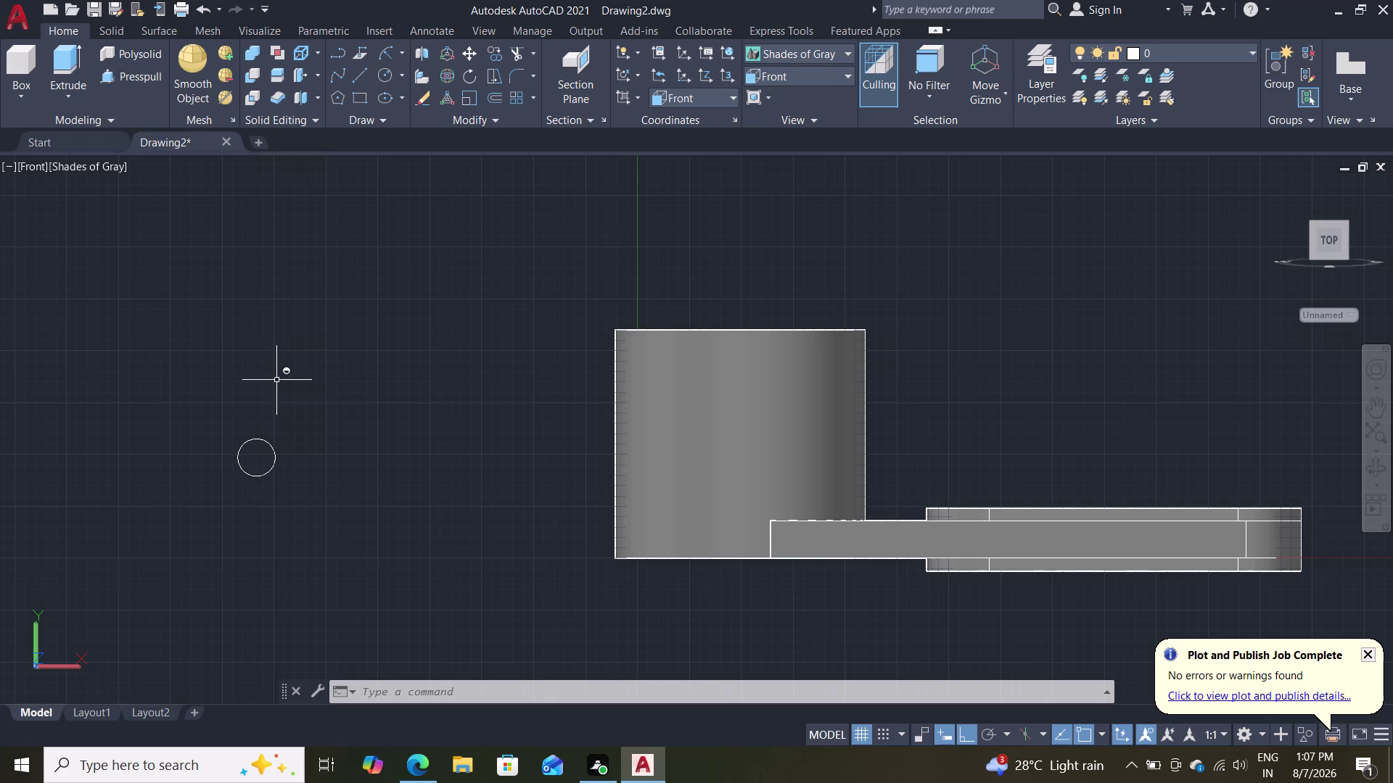
Draw a radius-12 circle concentric with the small hole.
key(c)
key(Return)
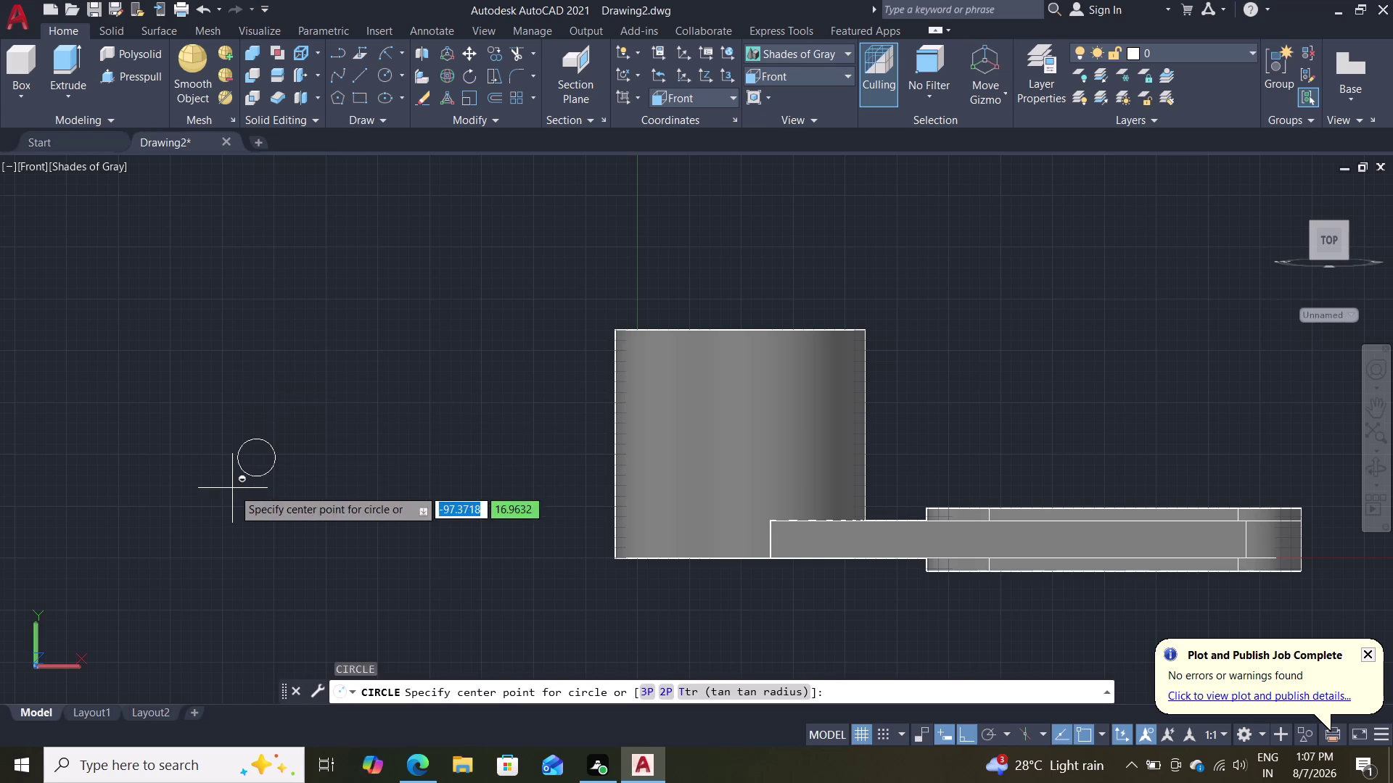
click(261, 461)
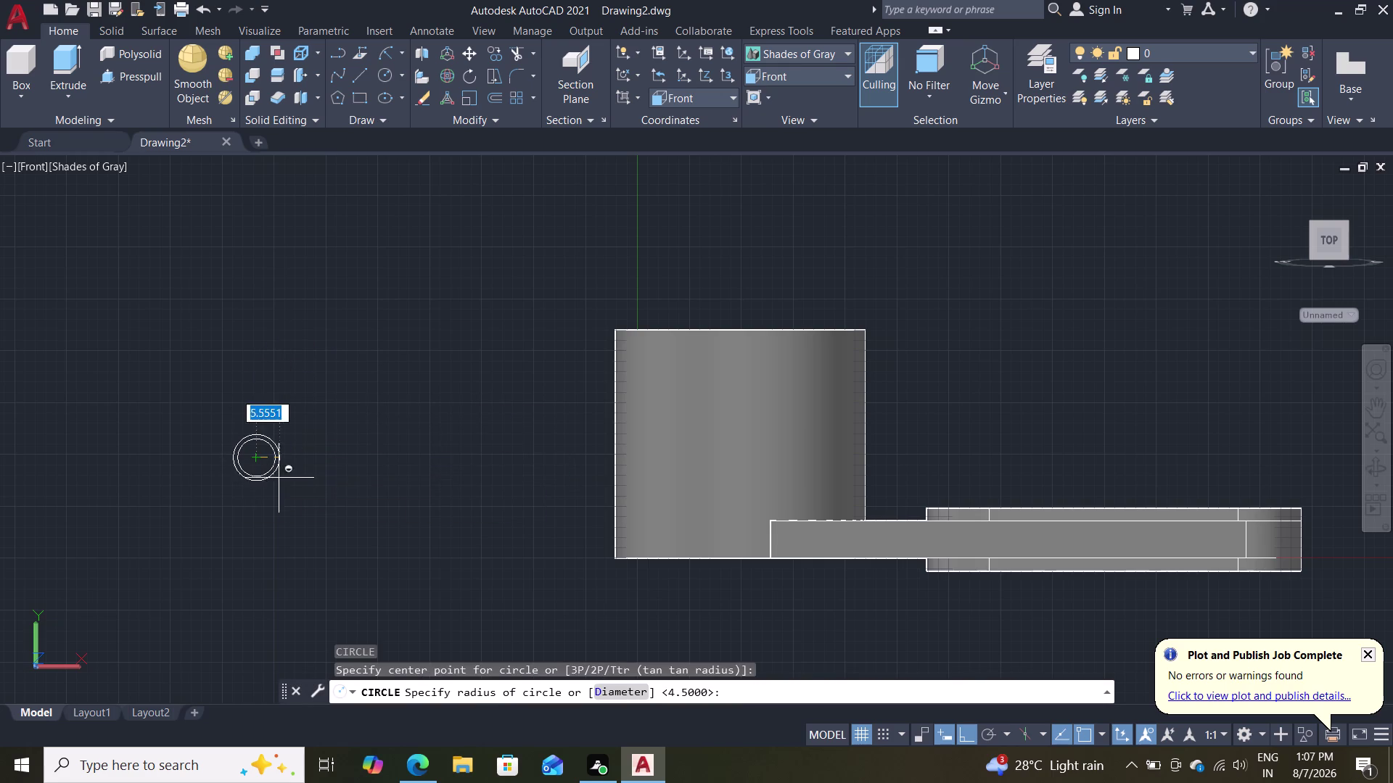
text(12)
key(Return)
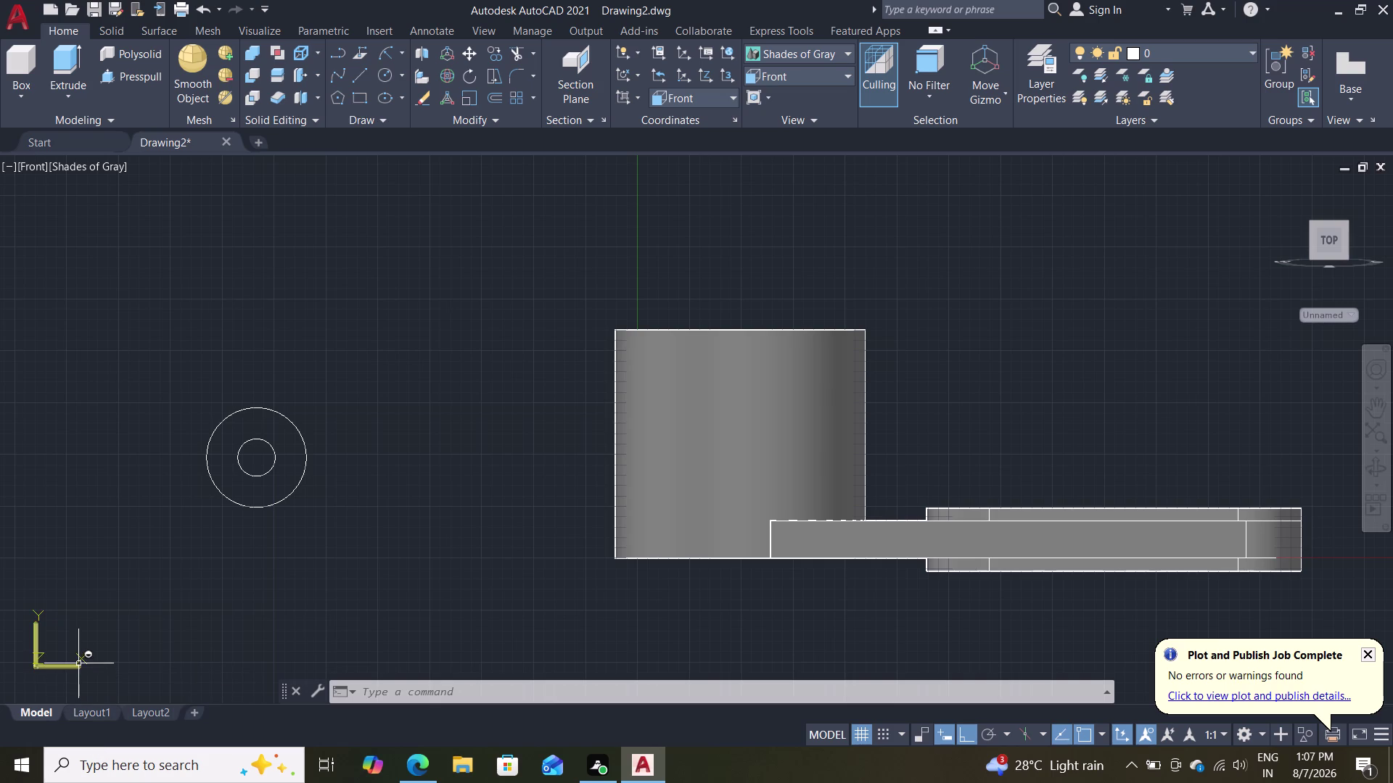
Draw a 24-unit vertical diameter line across the new circle.
key(l)
key(Return)
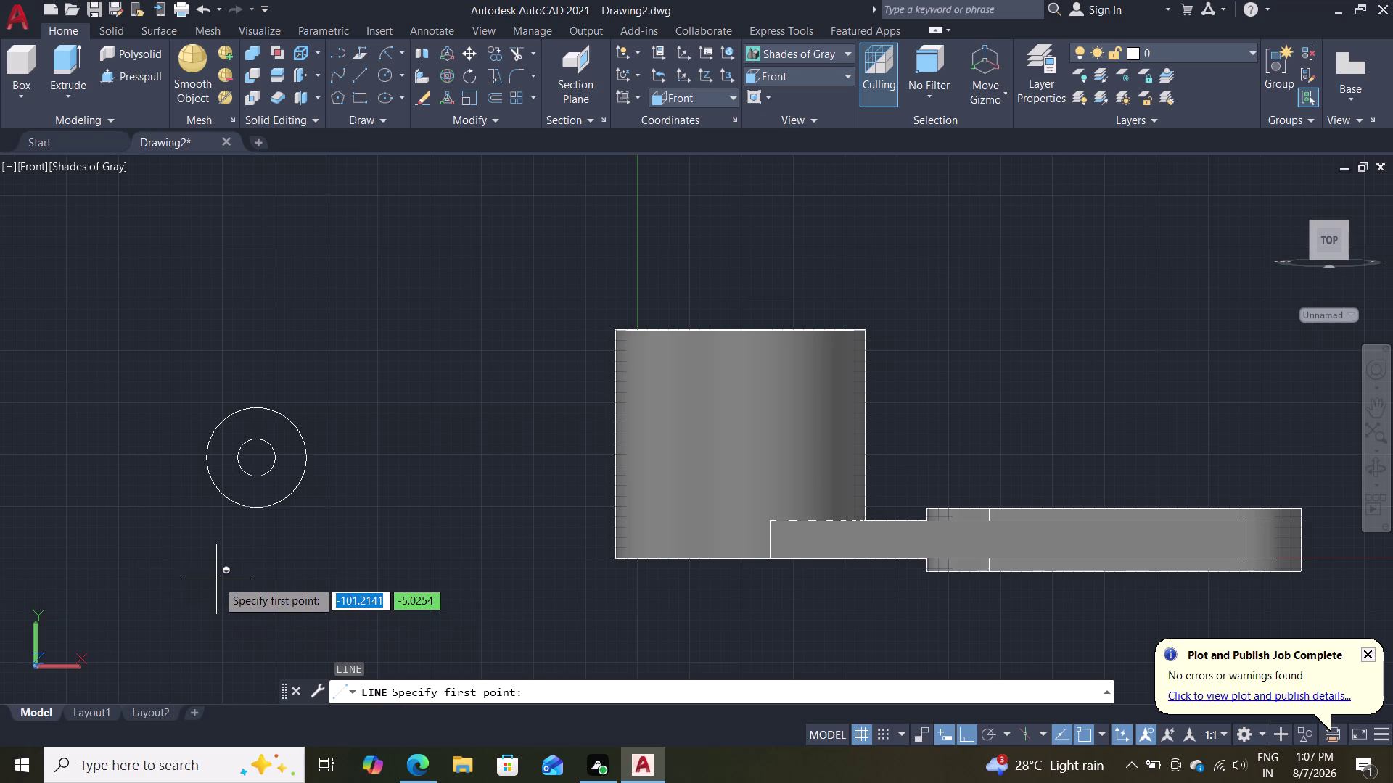
click(255, 412)
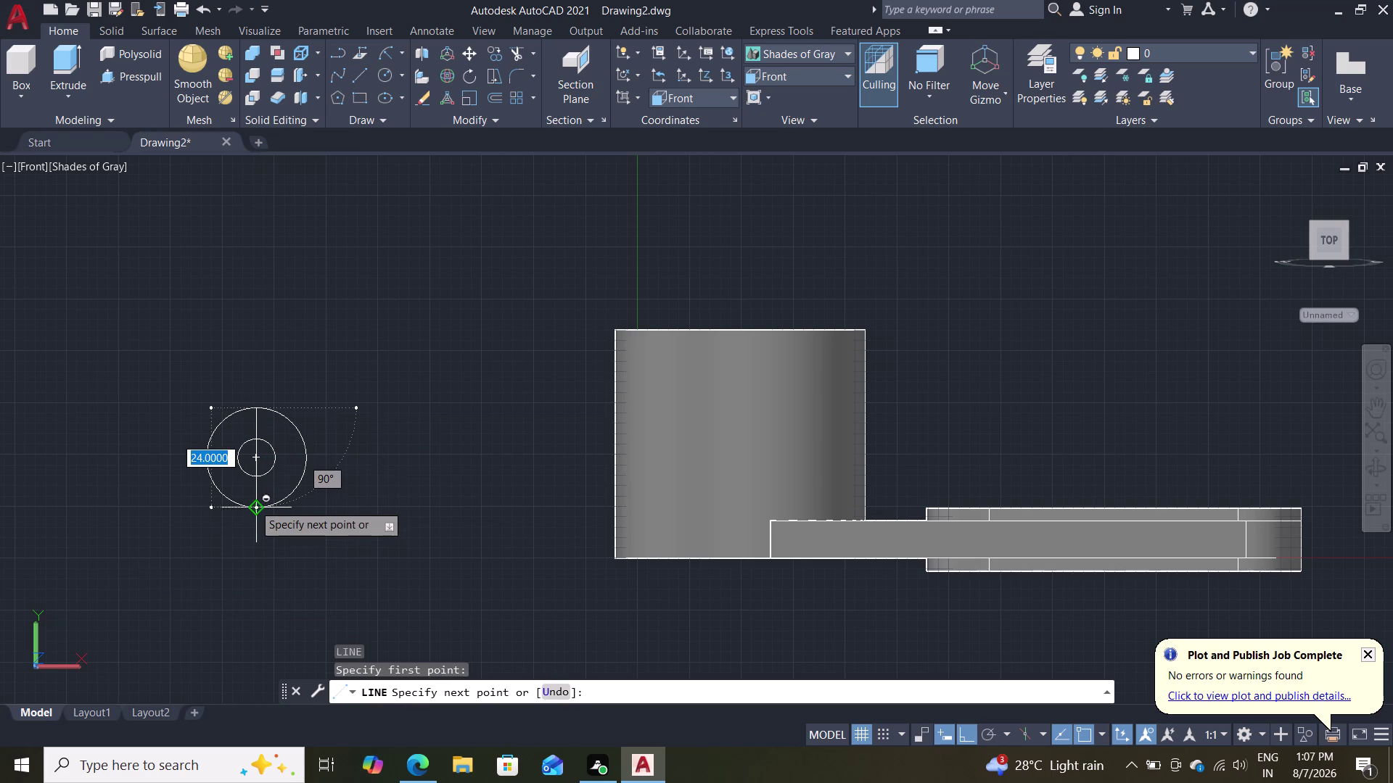
double_click(253, 504)
key(Escape)
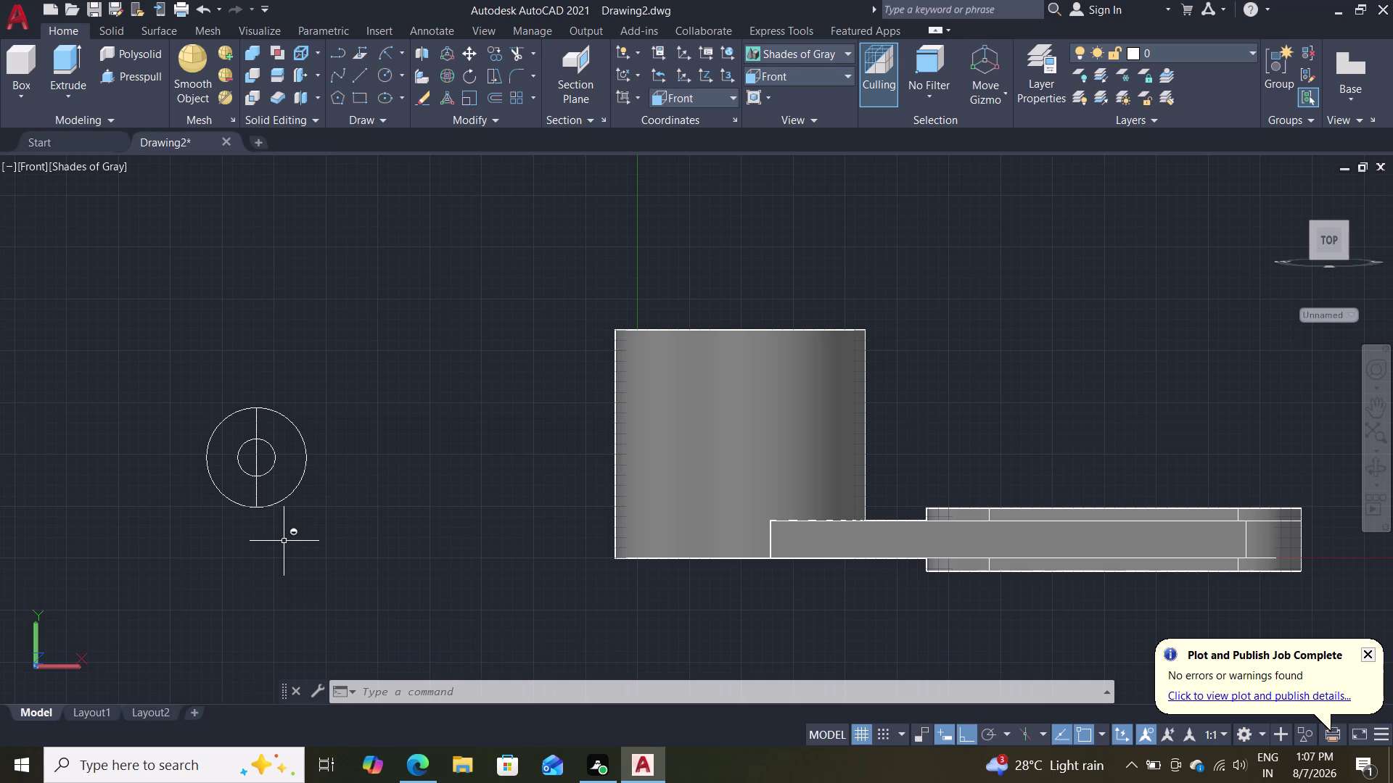
Abandon the trim and draw a radius-12 arc between the diameter line's ends.
text(tr)
key(Return)
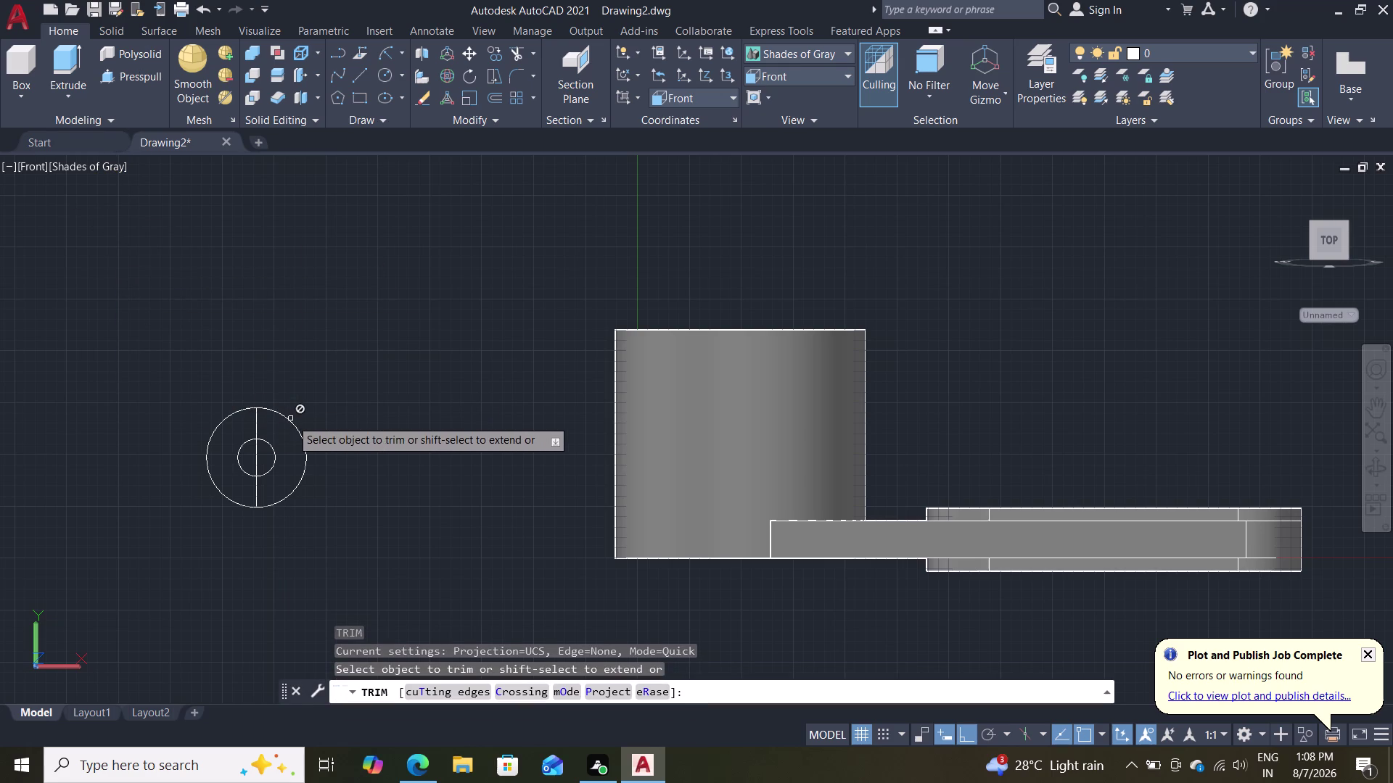
key(Escape)
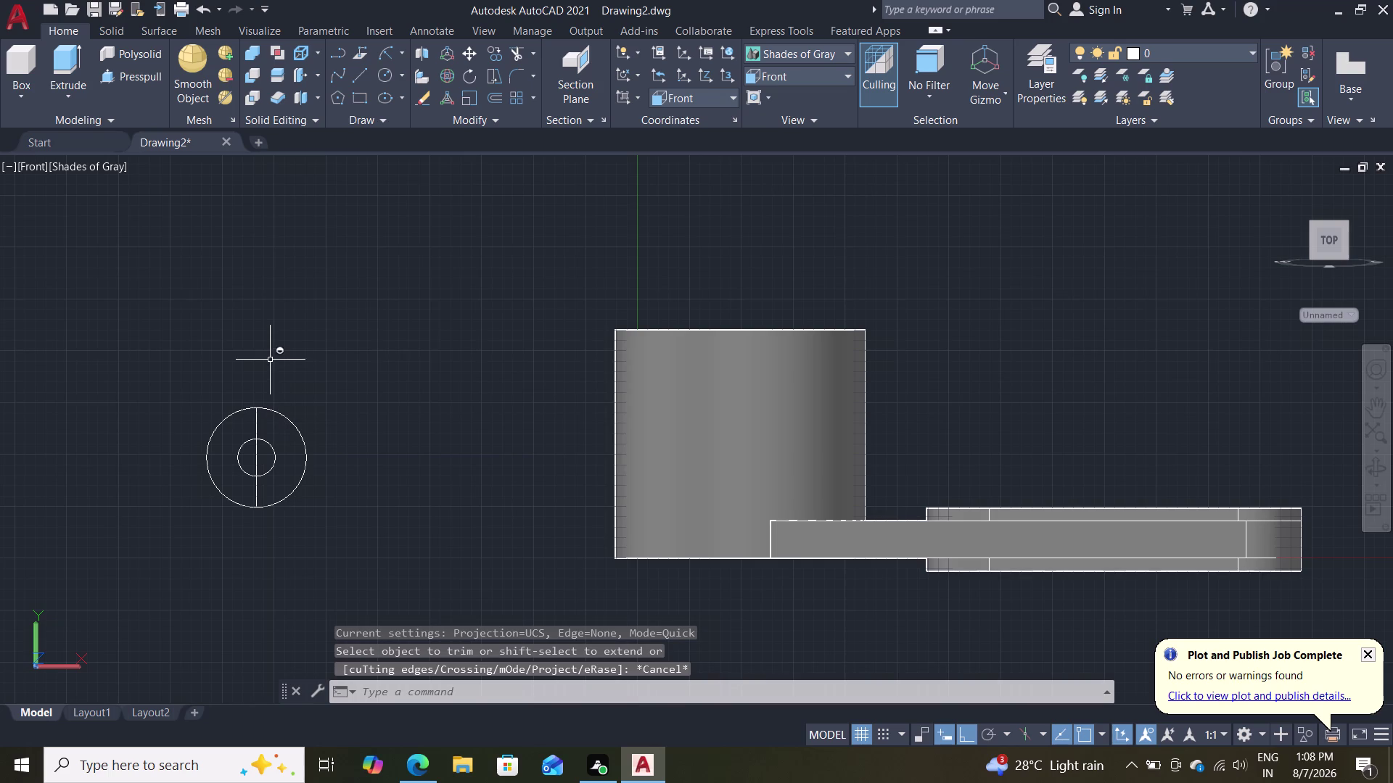
click(386, 53)
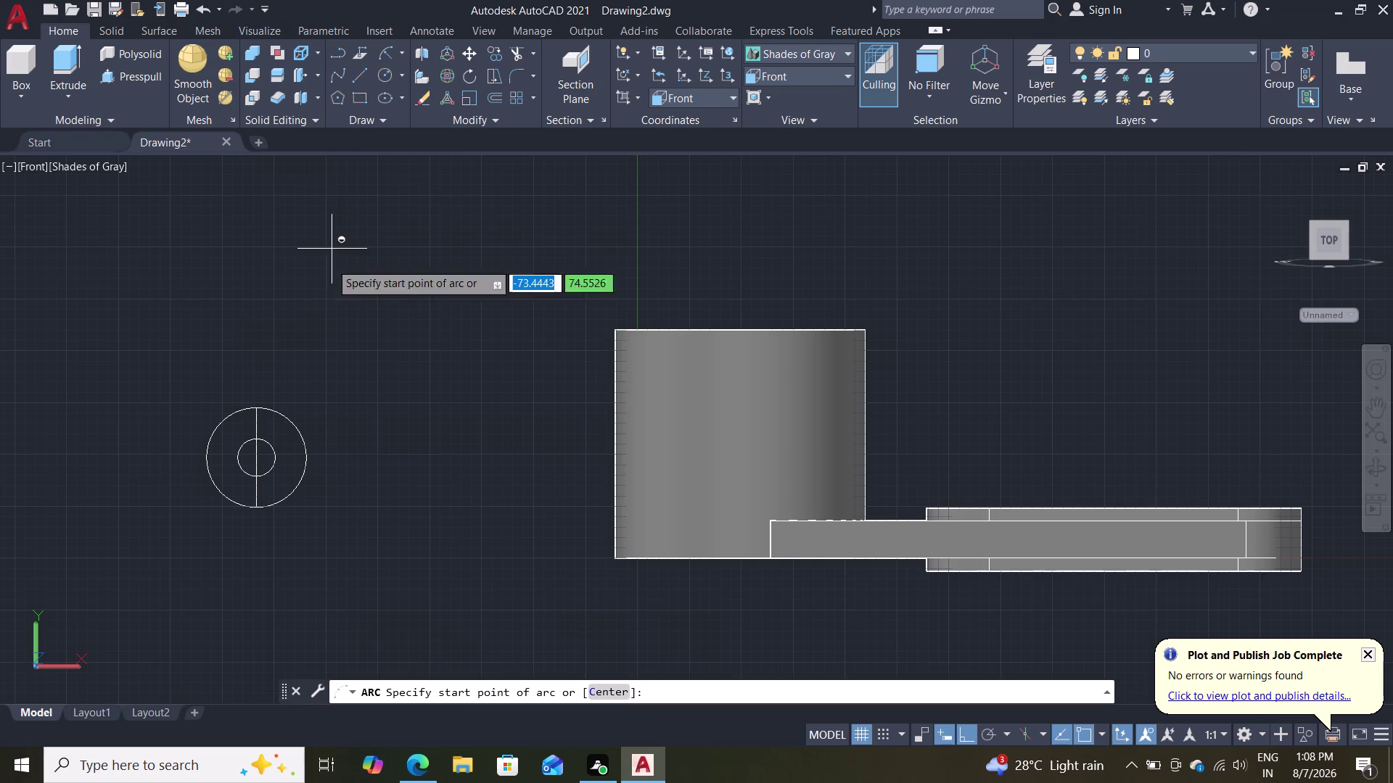
click(253, 412)
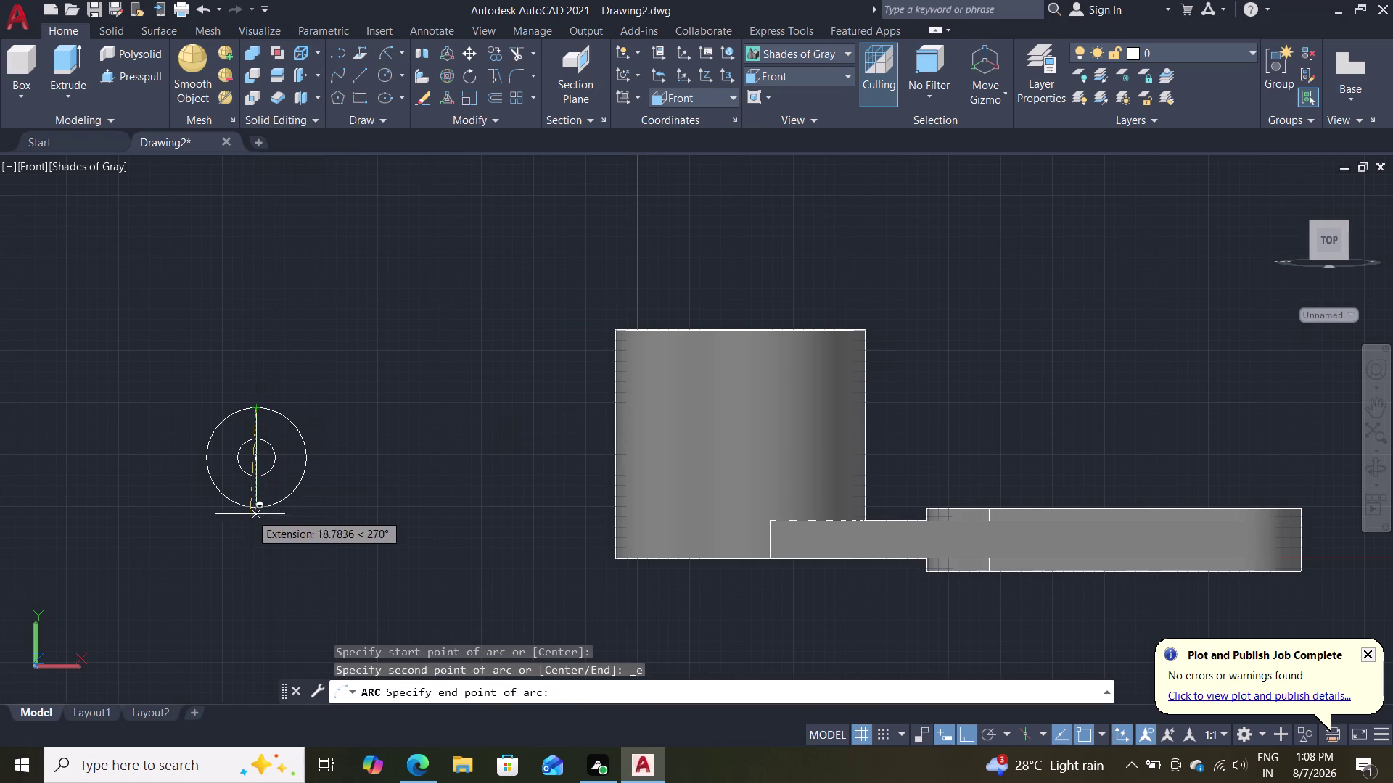
click(260, 512)
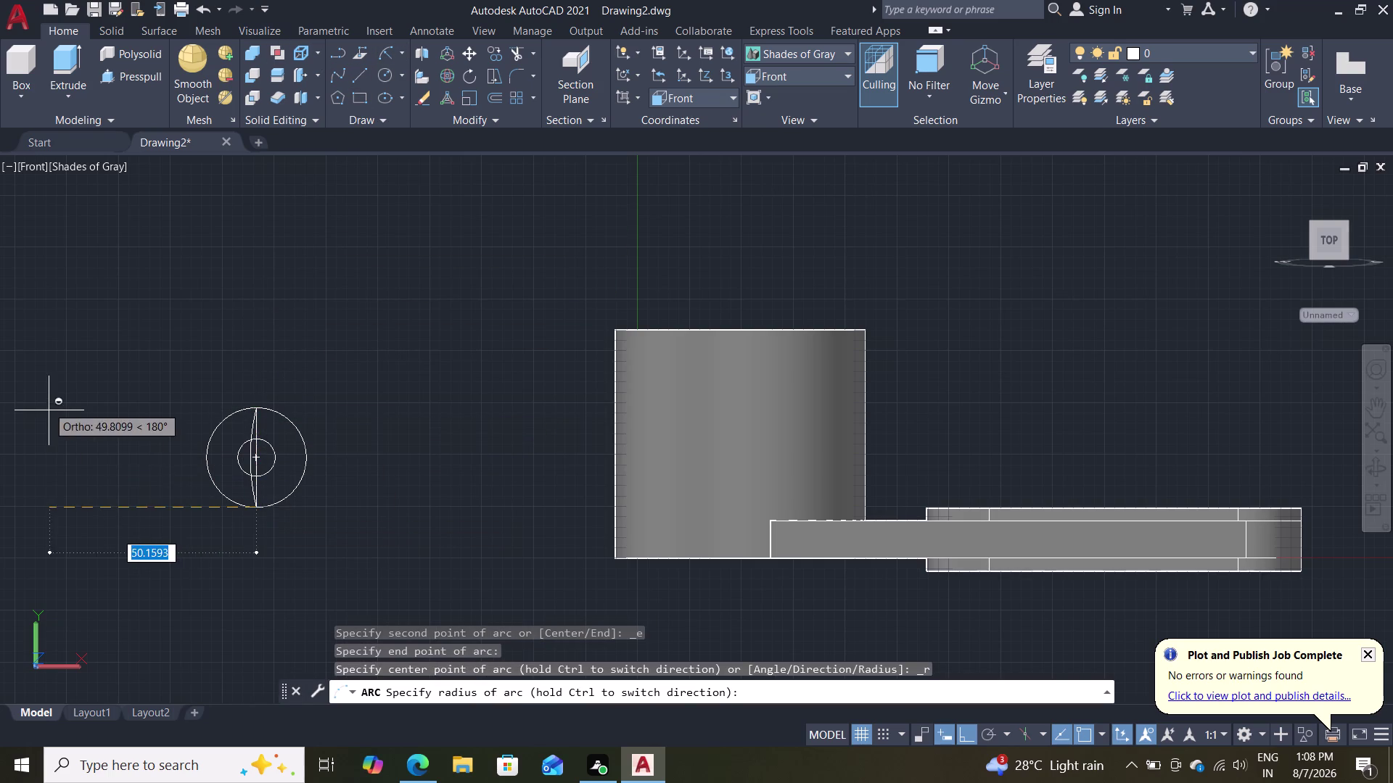
text(12)
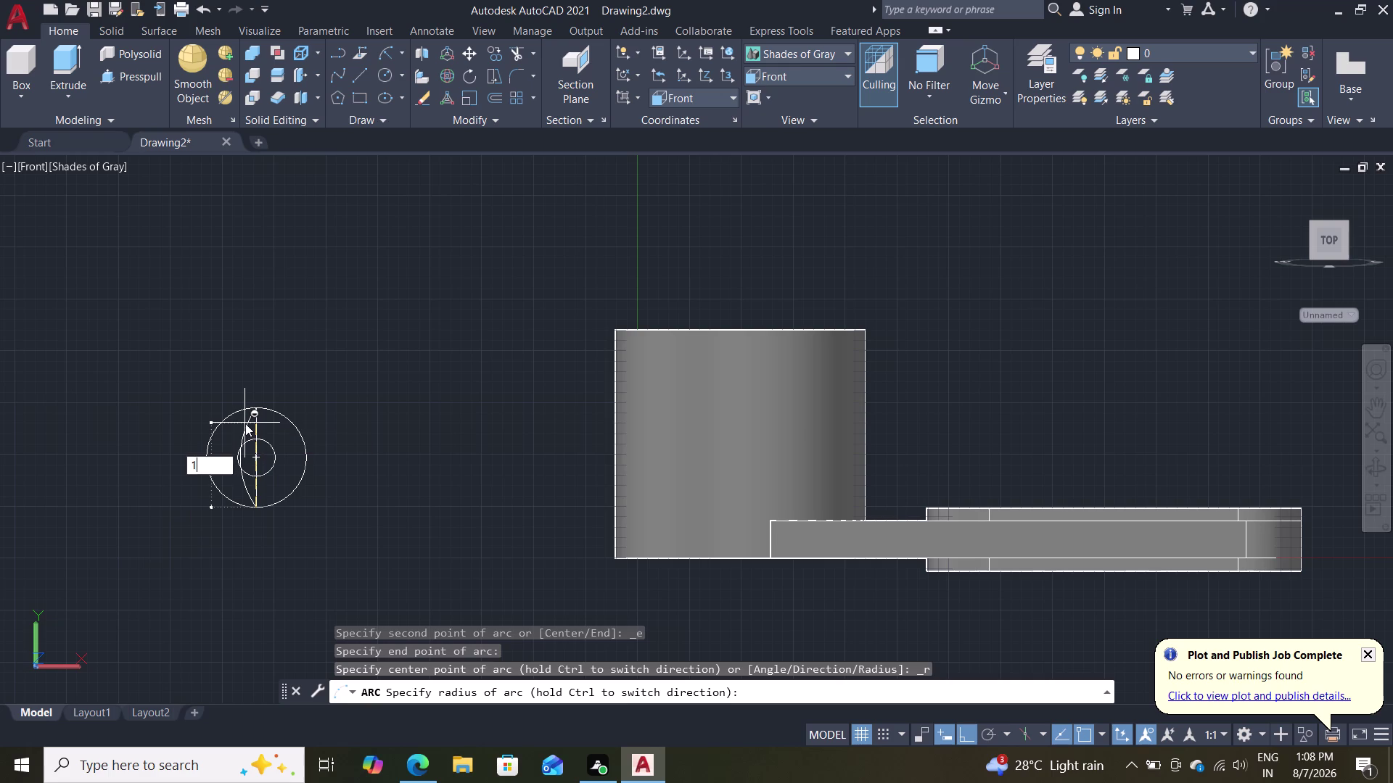
key(Return)
Erase the full outer circle and the vertical diameter line.
click(301, 425)
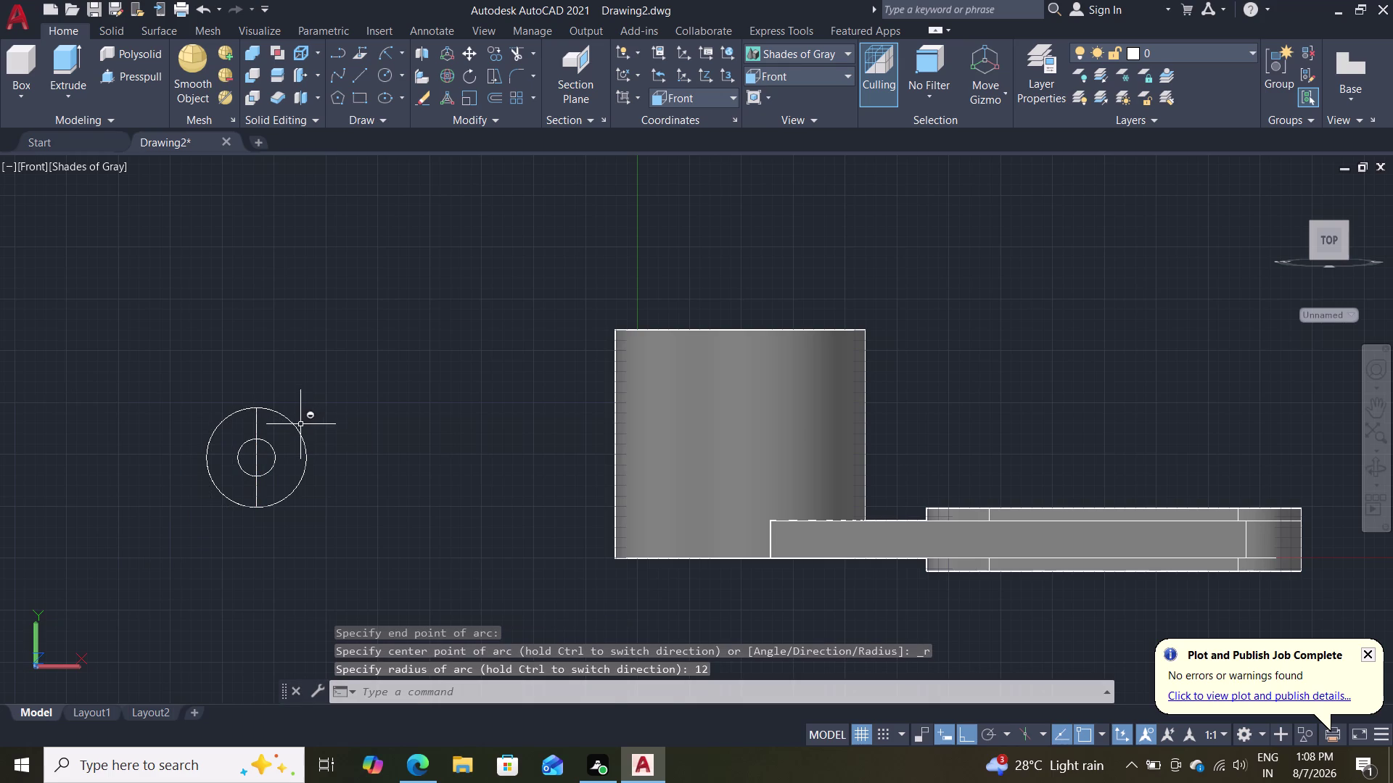
click(293, 430)
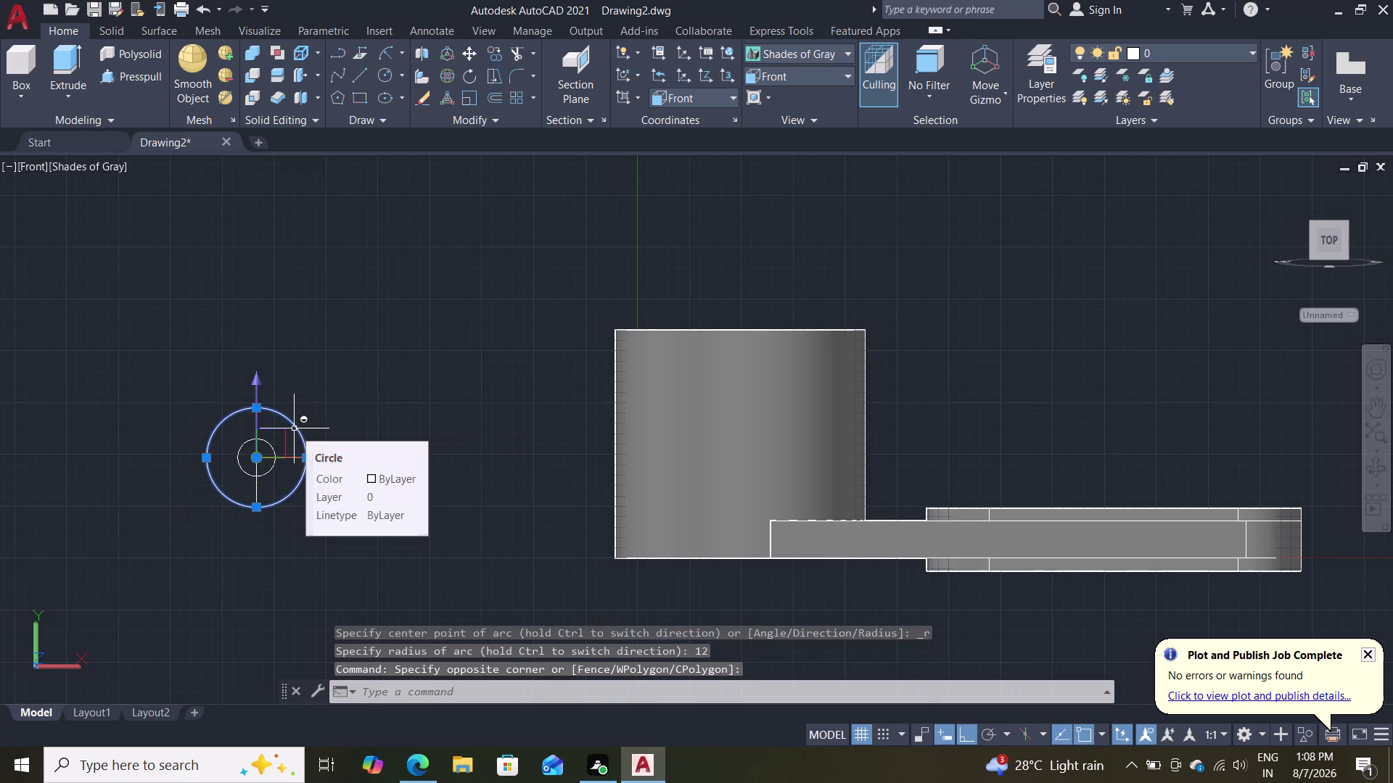
key(Delete)
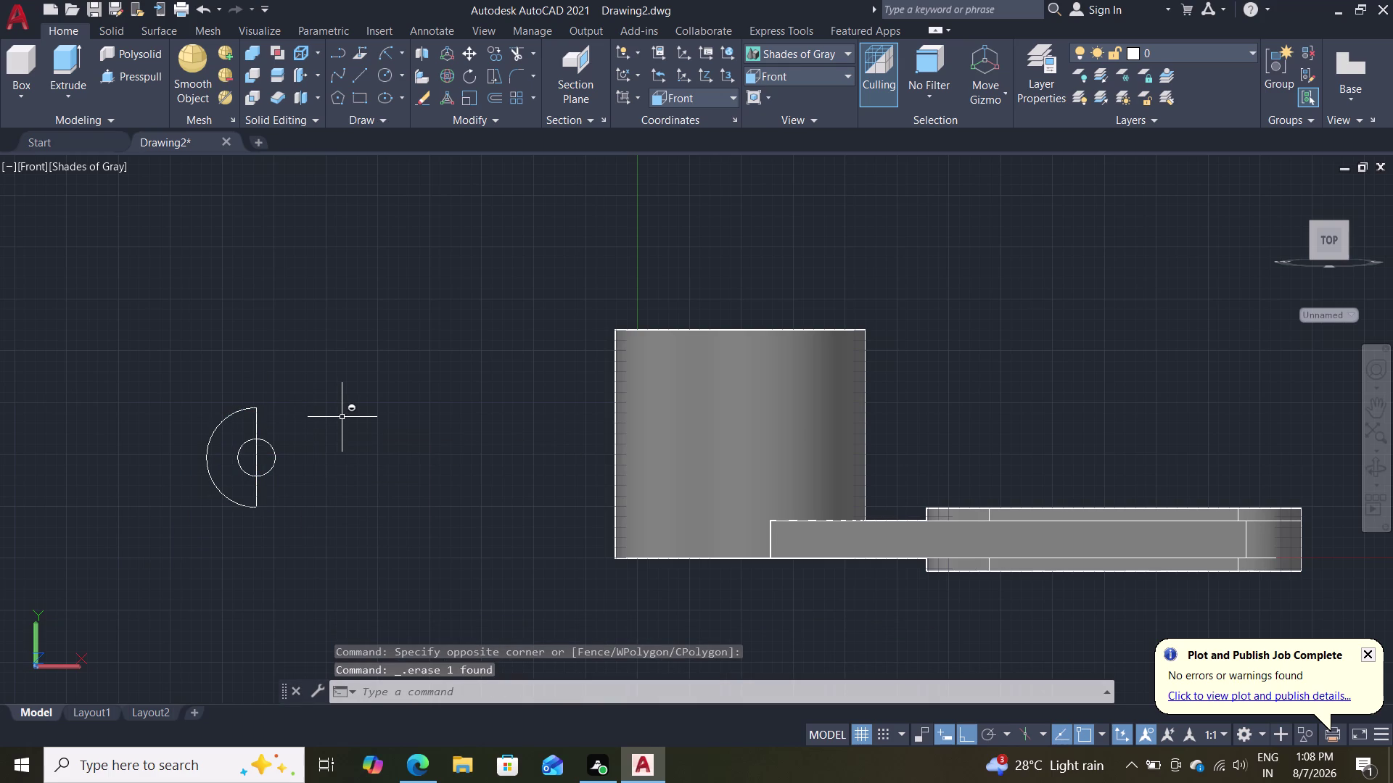
double_click(256, 424)
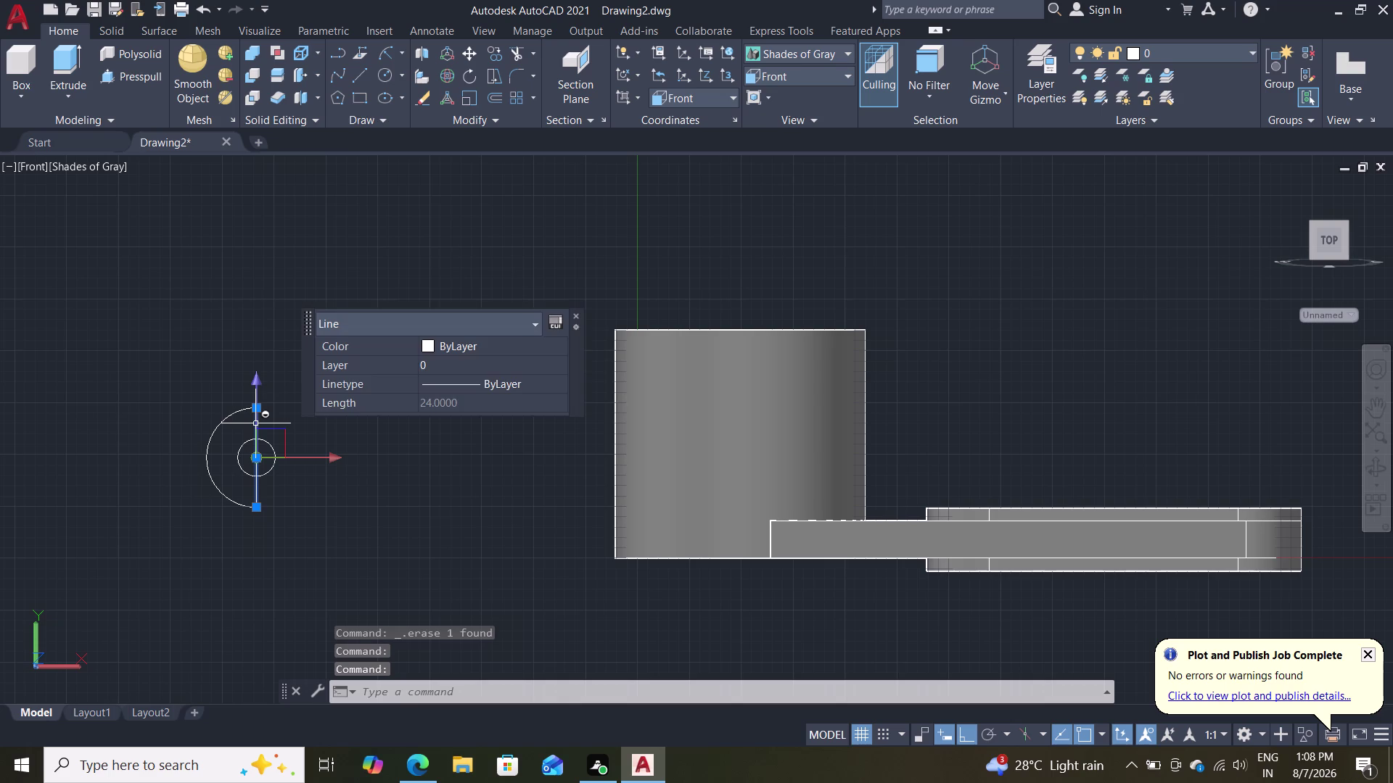
key(Delete)
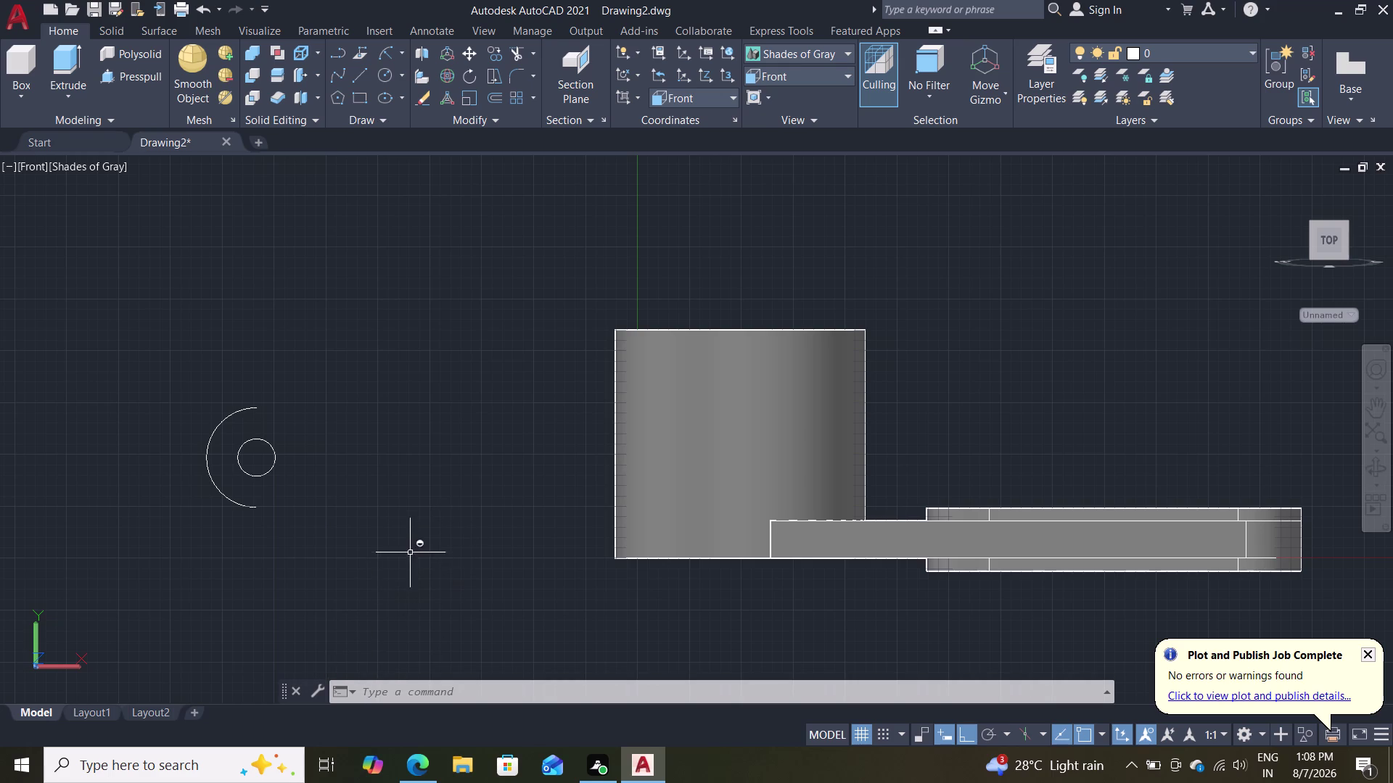
Remove the mistaken 6-unit edge drawn from the arc's top end.
key(l)
key(Return)
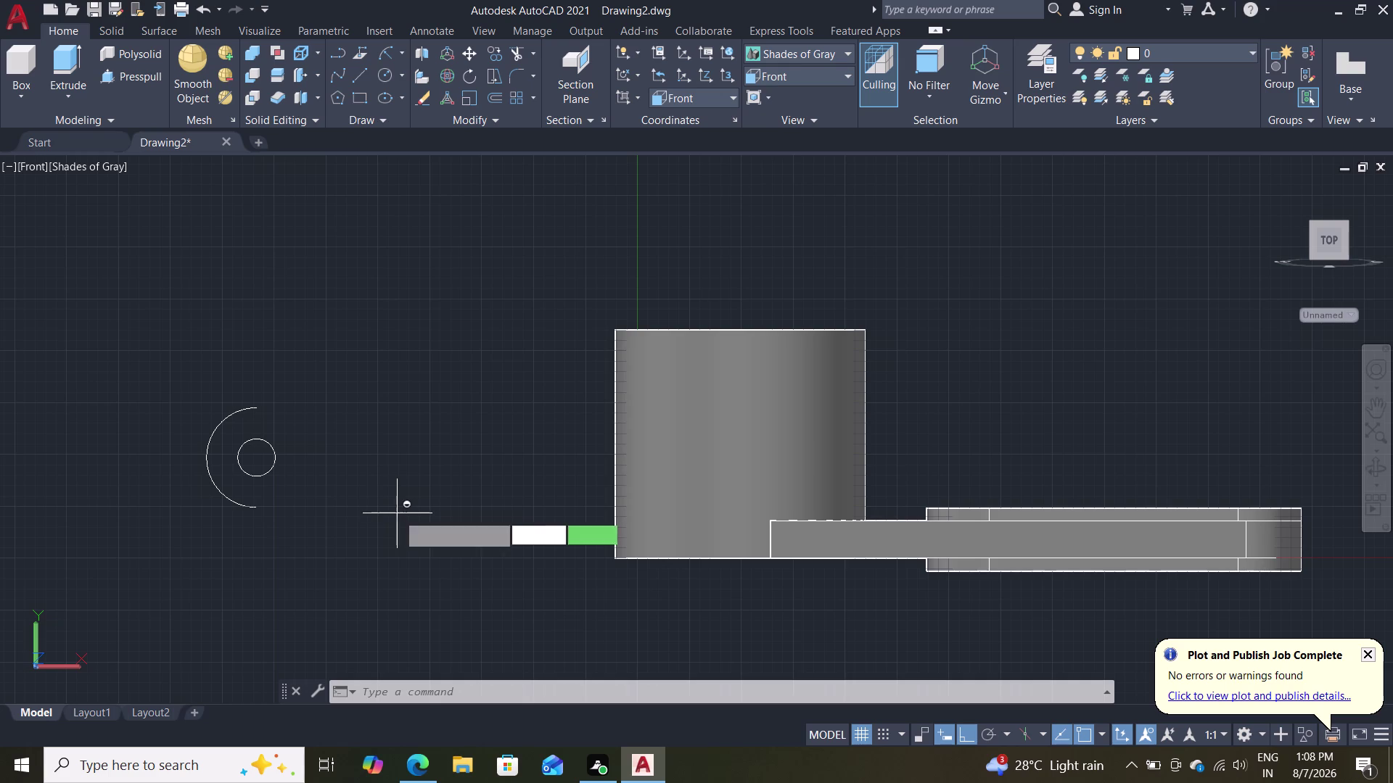
click(259, 405)
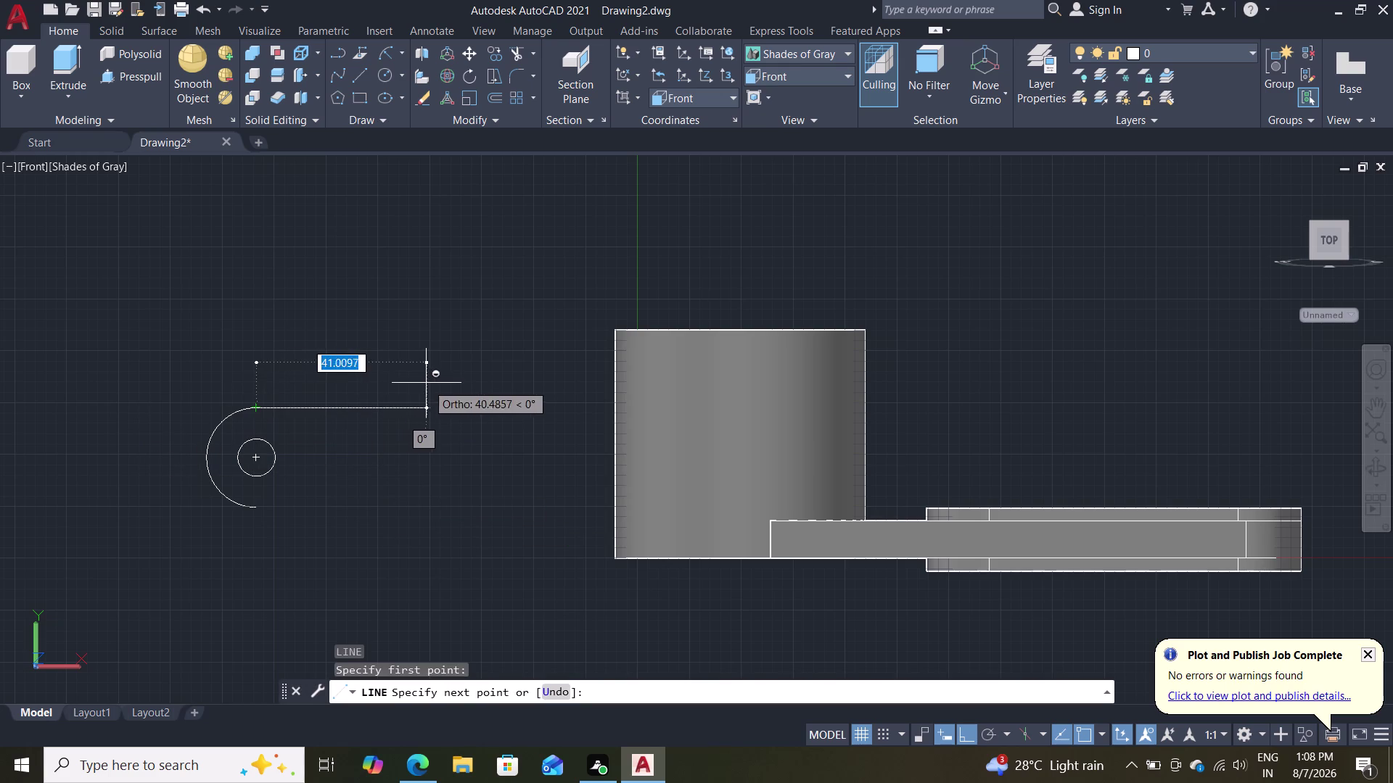
key(6)
key(Return)
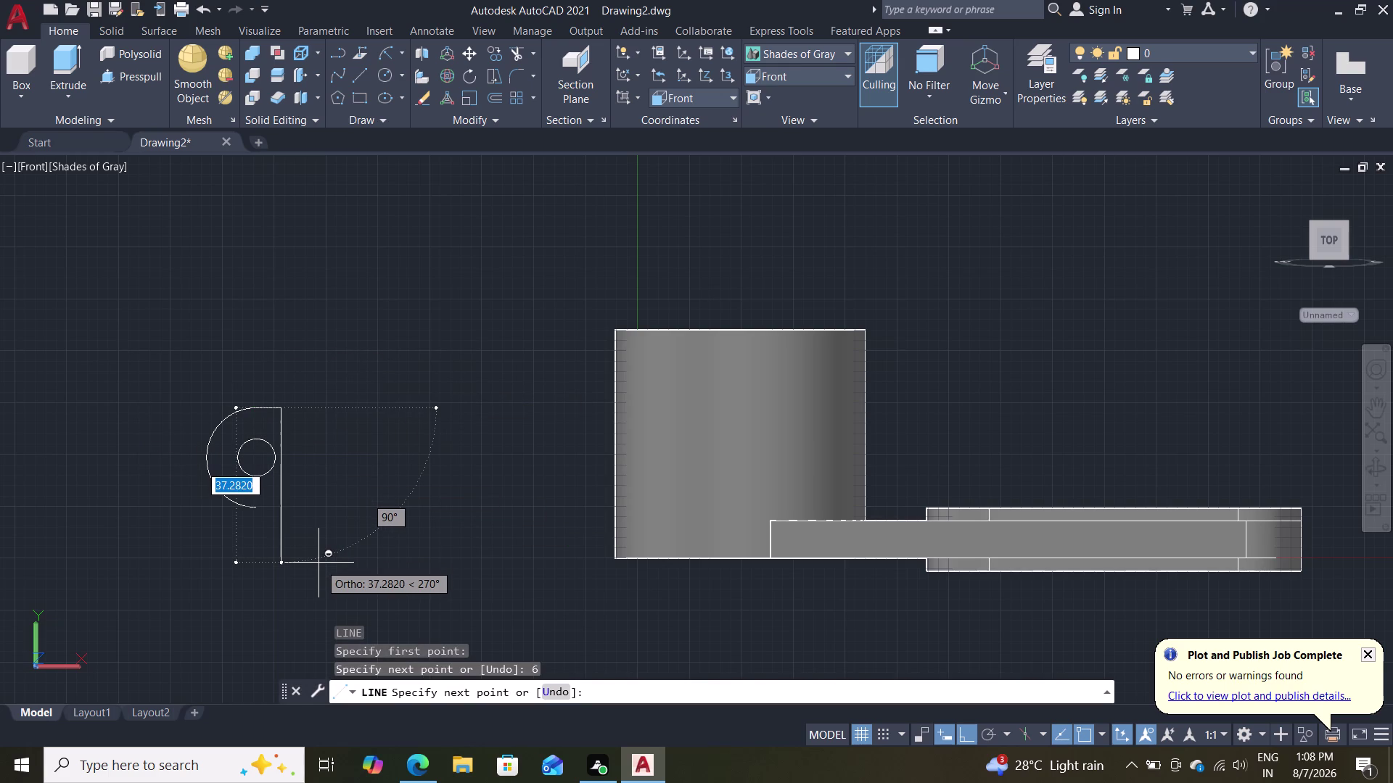
key(Escape)
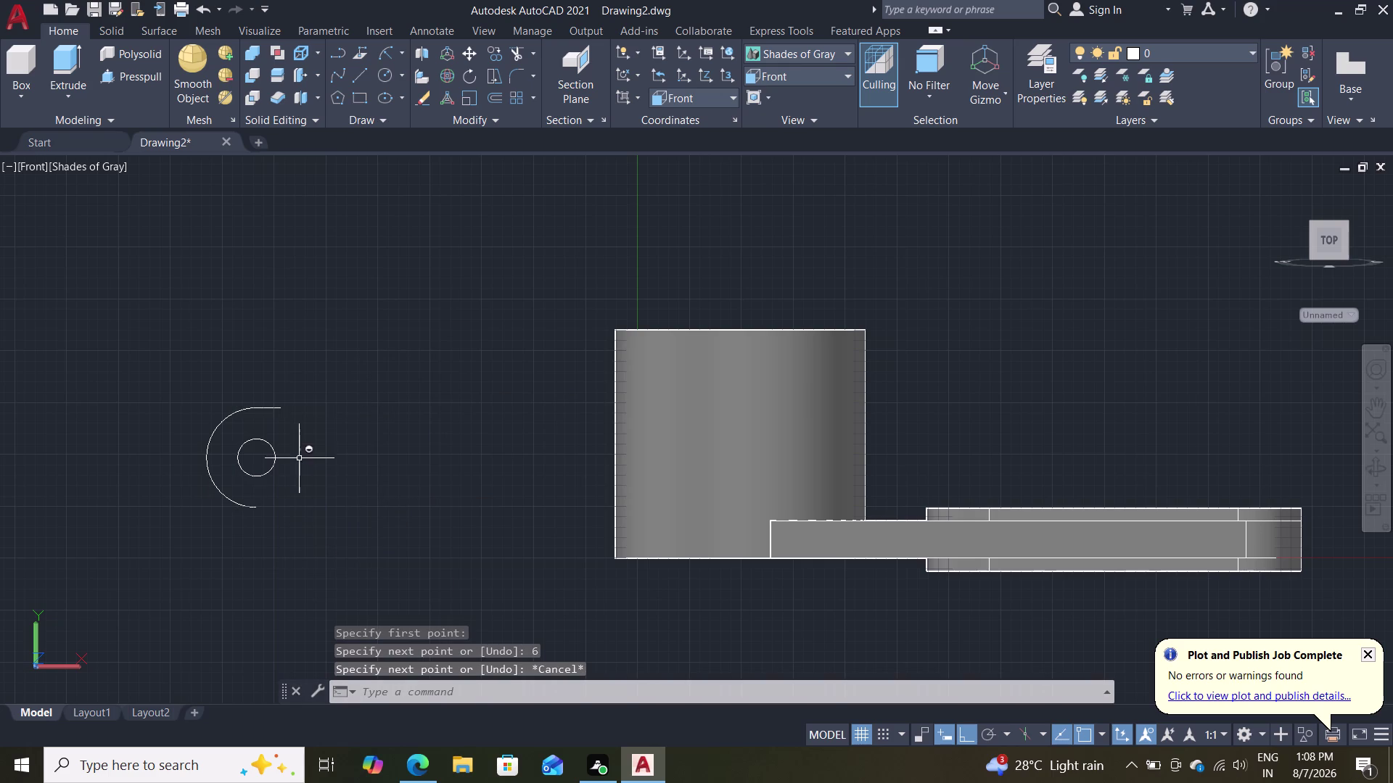
click(276, 411)
key(Delete)
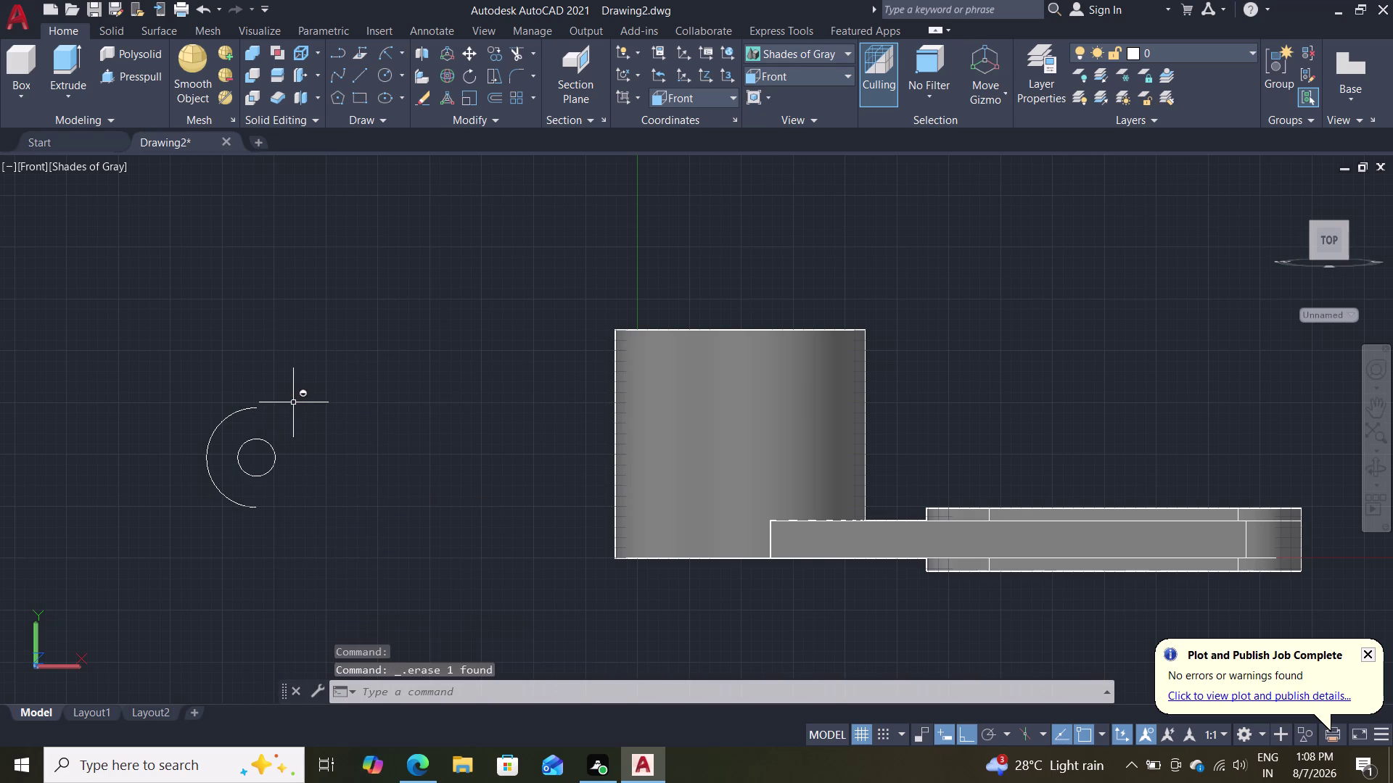
Draw edges 12 right and 24 down from the arc's top, closing at its bottom end.
key(l)
key(Return)
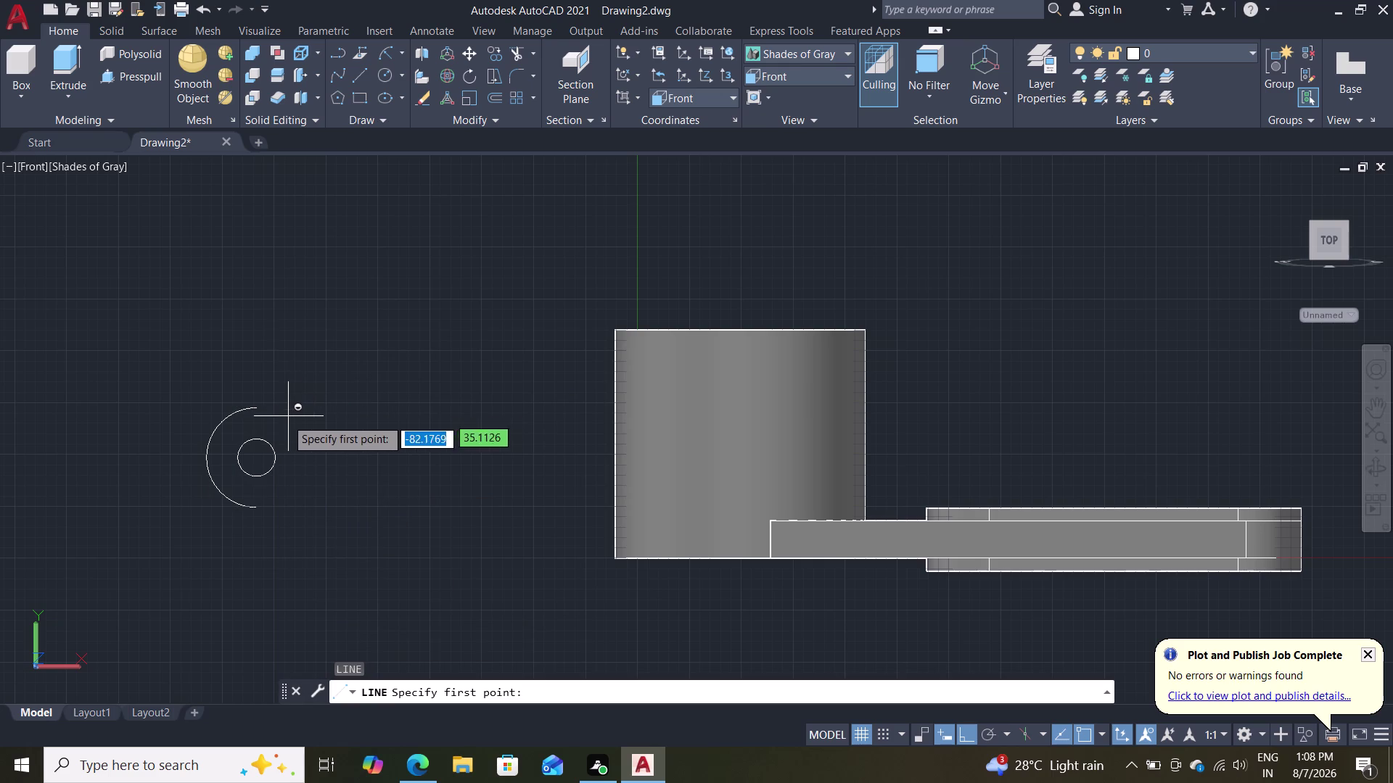
click(254, 410)
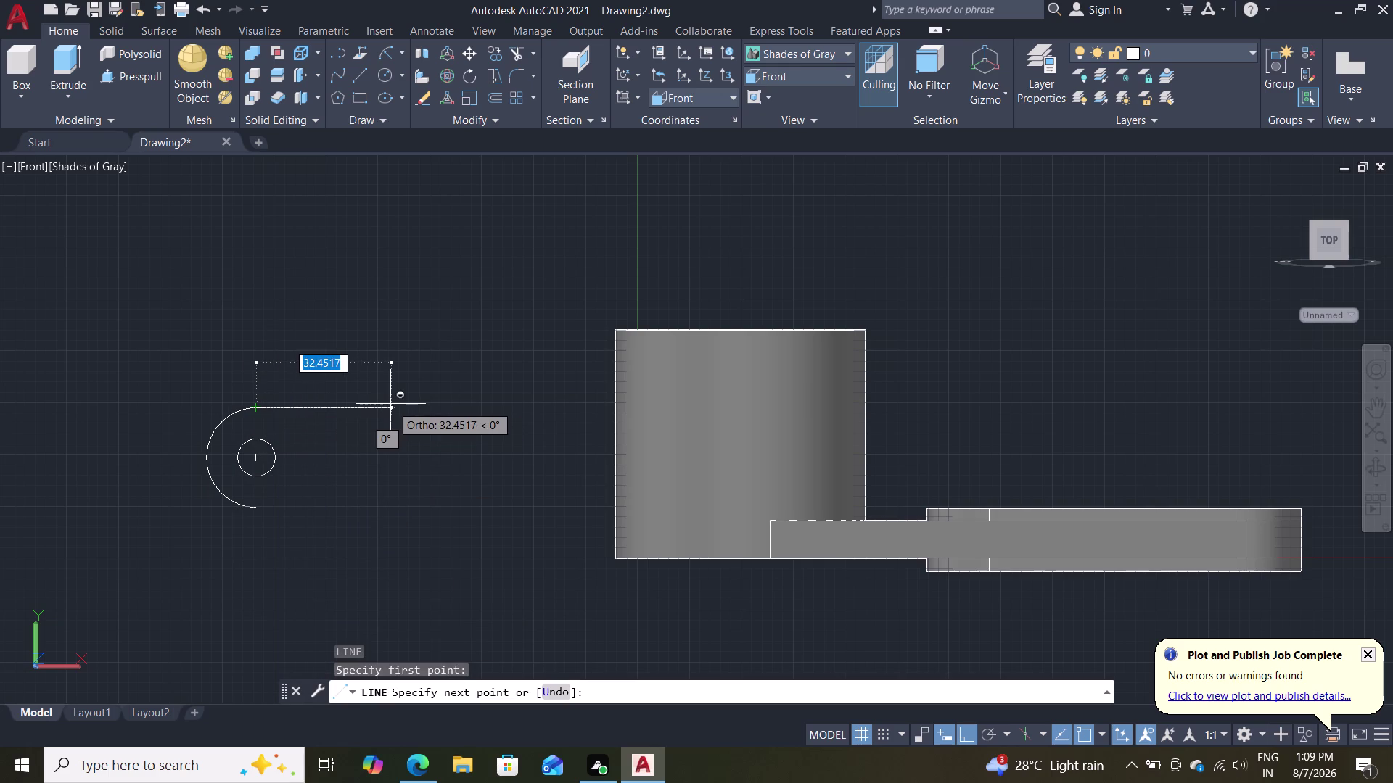
text(12)
key(Return)
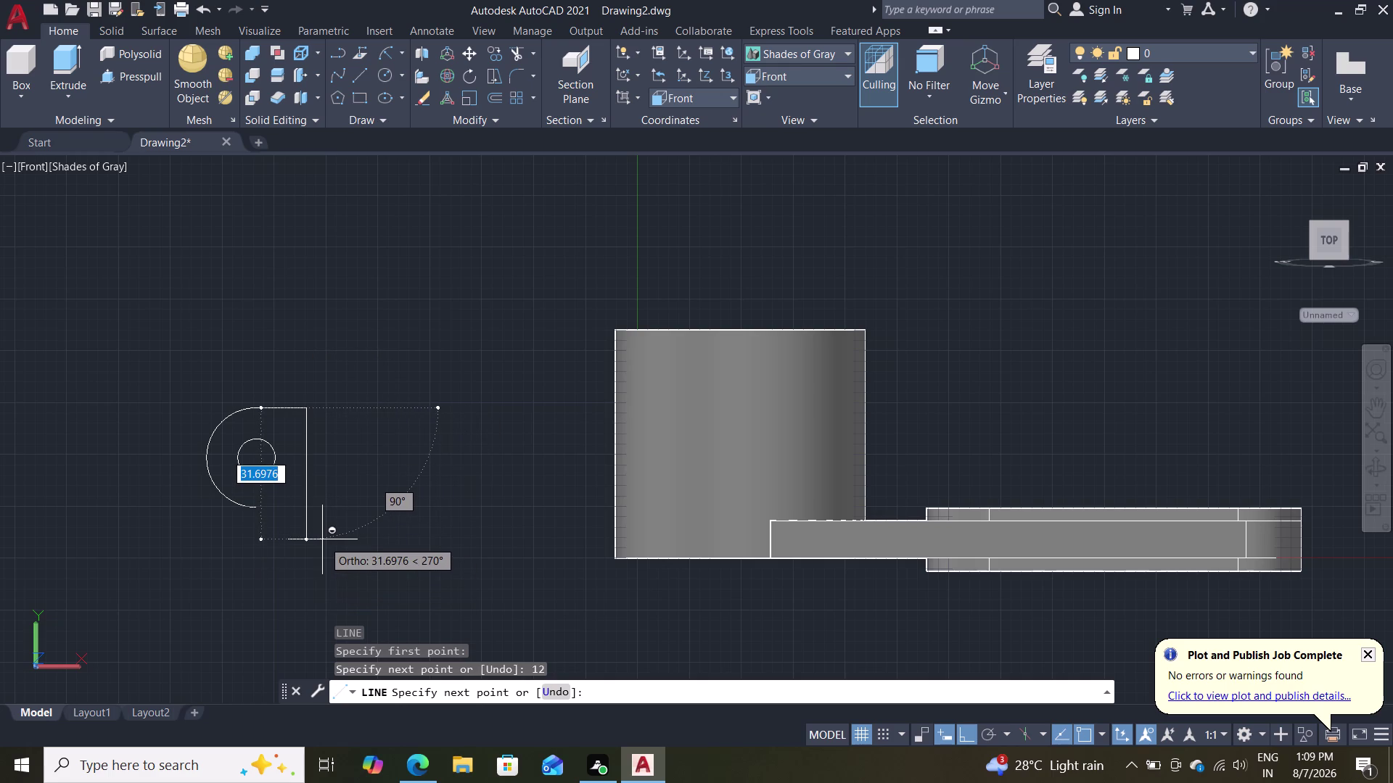
text(2)
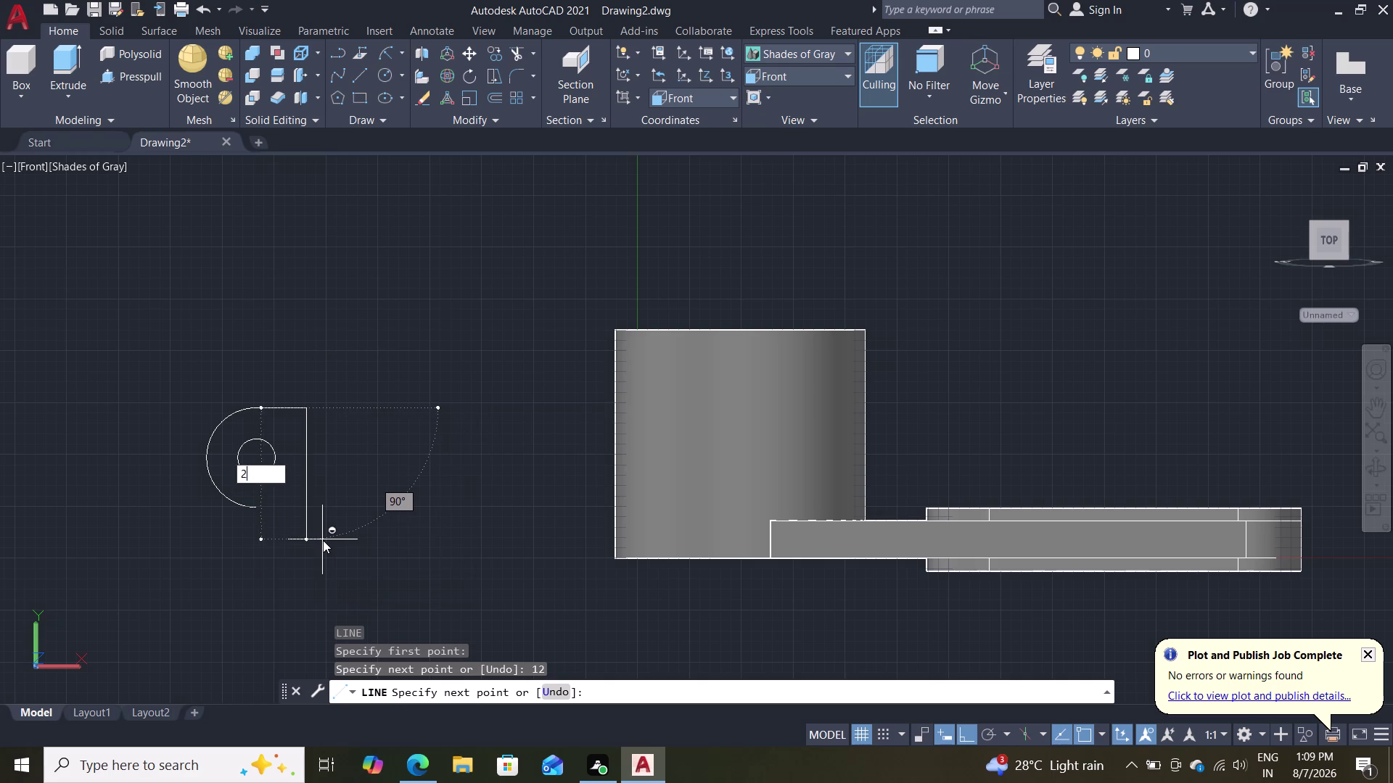
text(4)
key(Return)
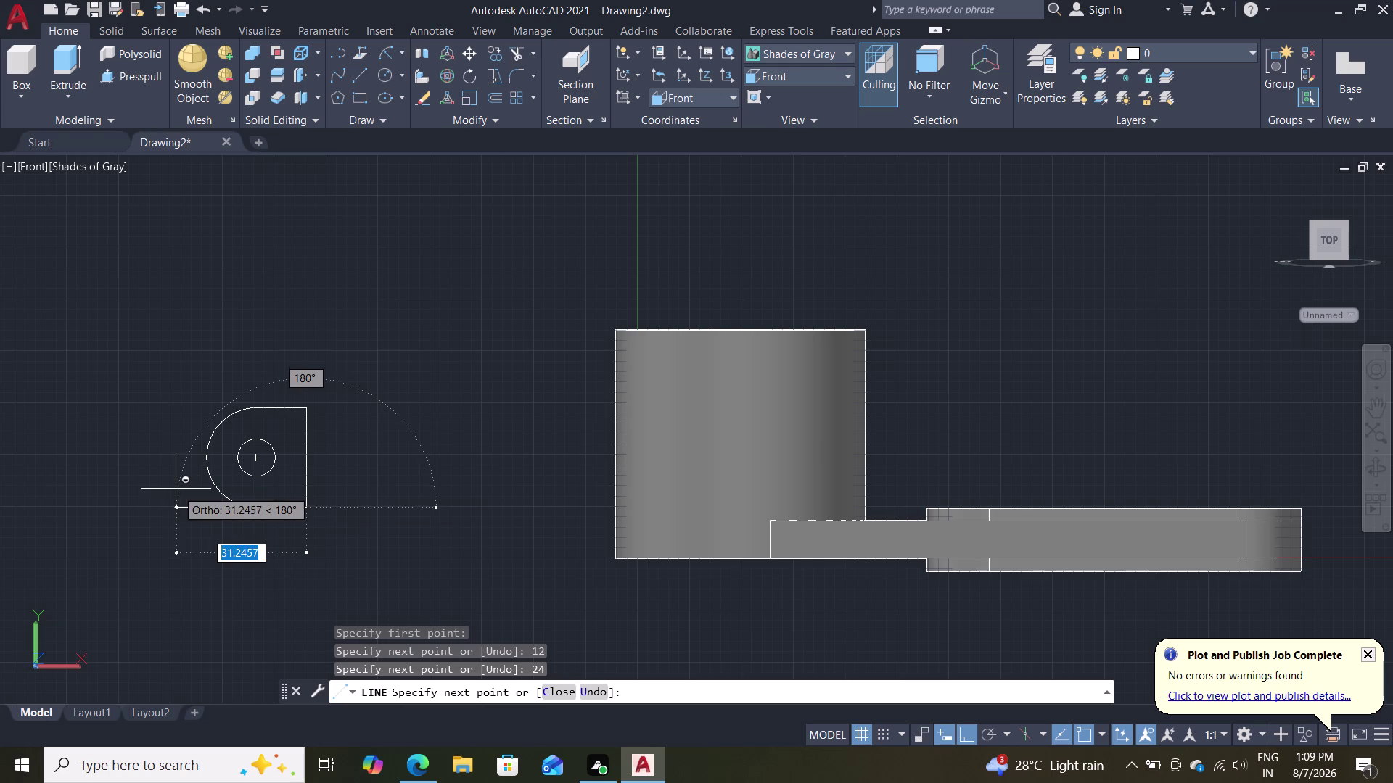
click(254, 504)
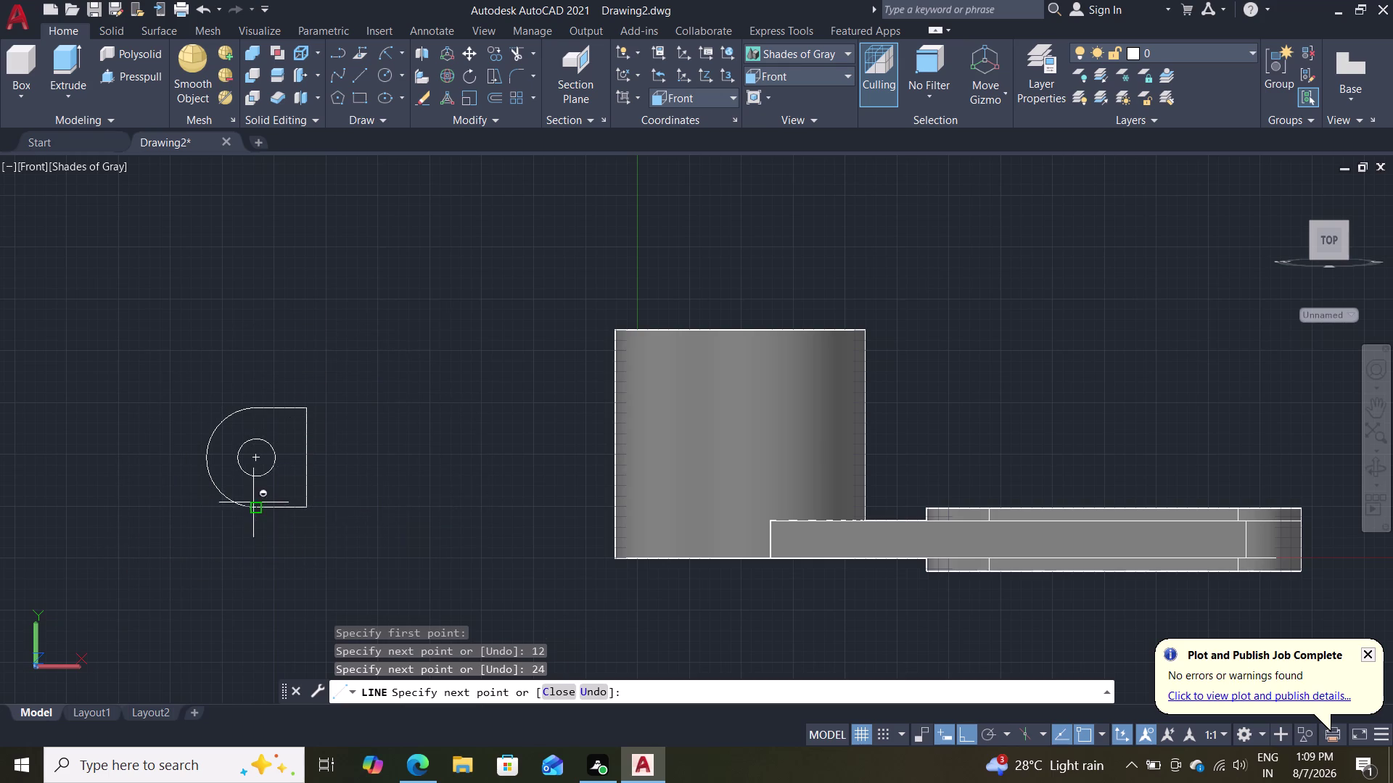
key(Escape)
scroll(up, 3)
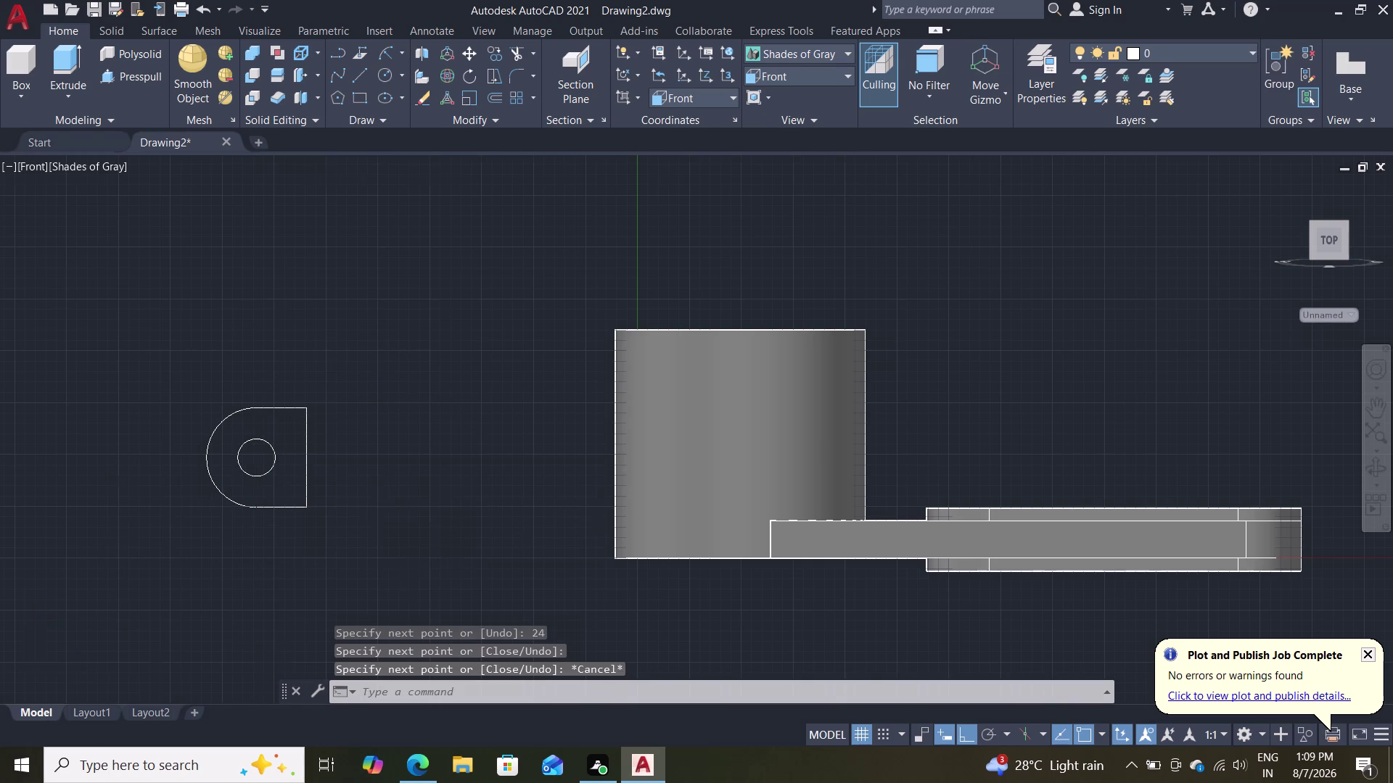
scroll(up, 3)
scroll(down, 3)
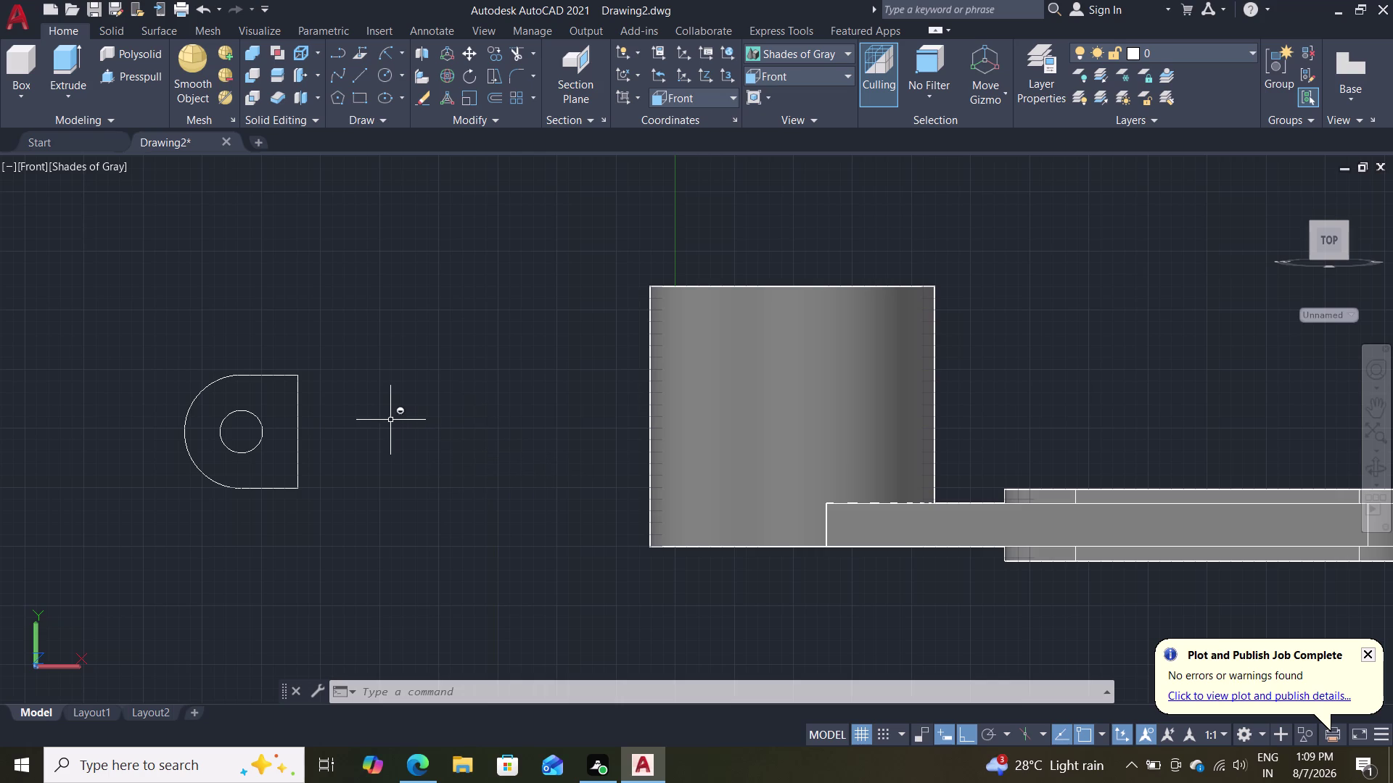
Join the tab's arc and three straight edges into one polyline.
click(298, 428)
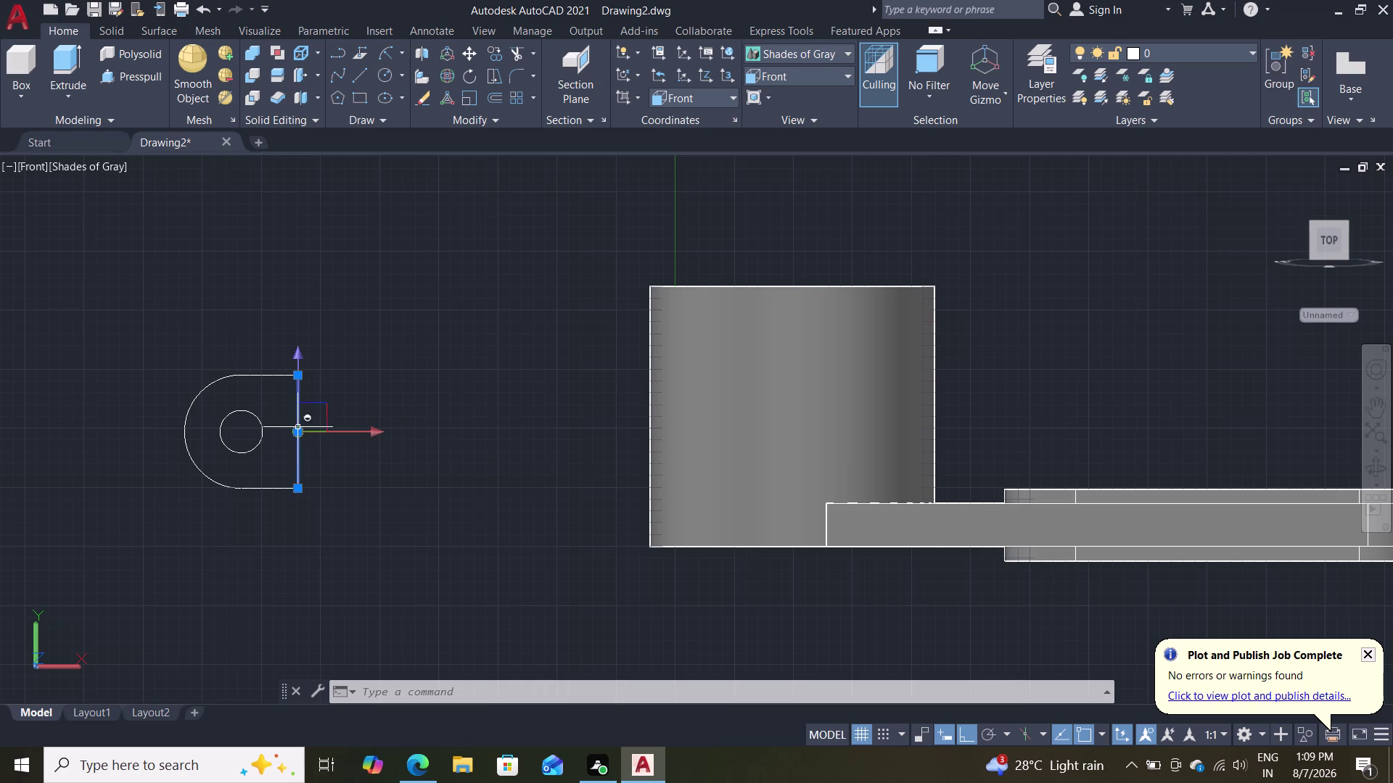
click(239, 375)
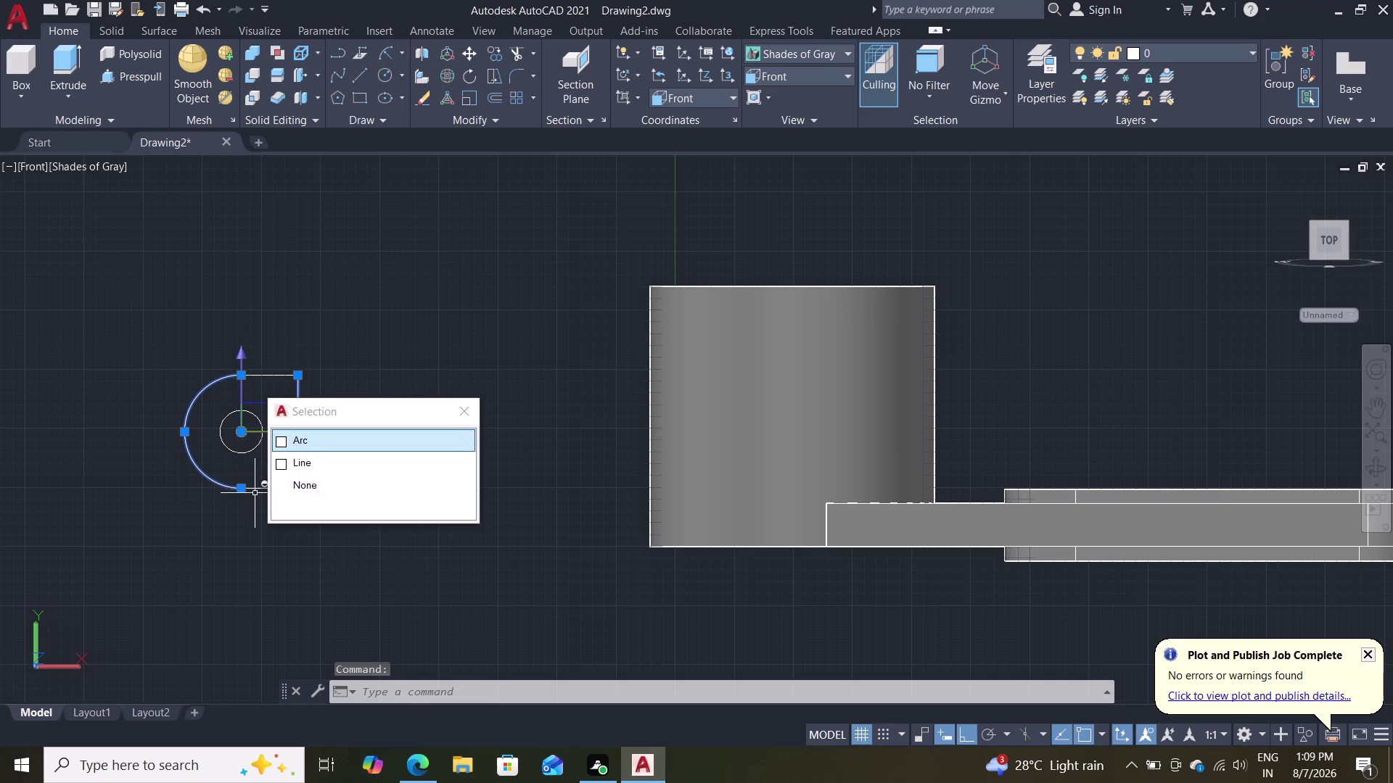
click(257, 486)
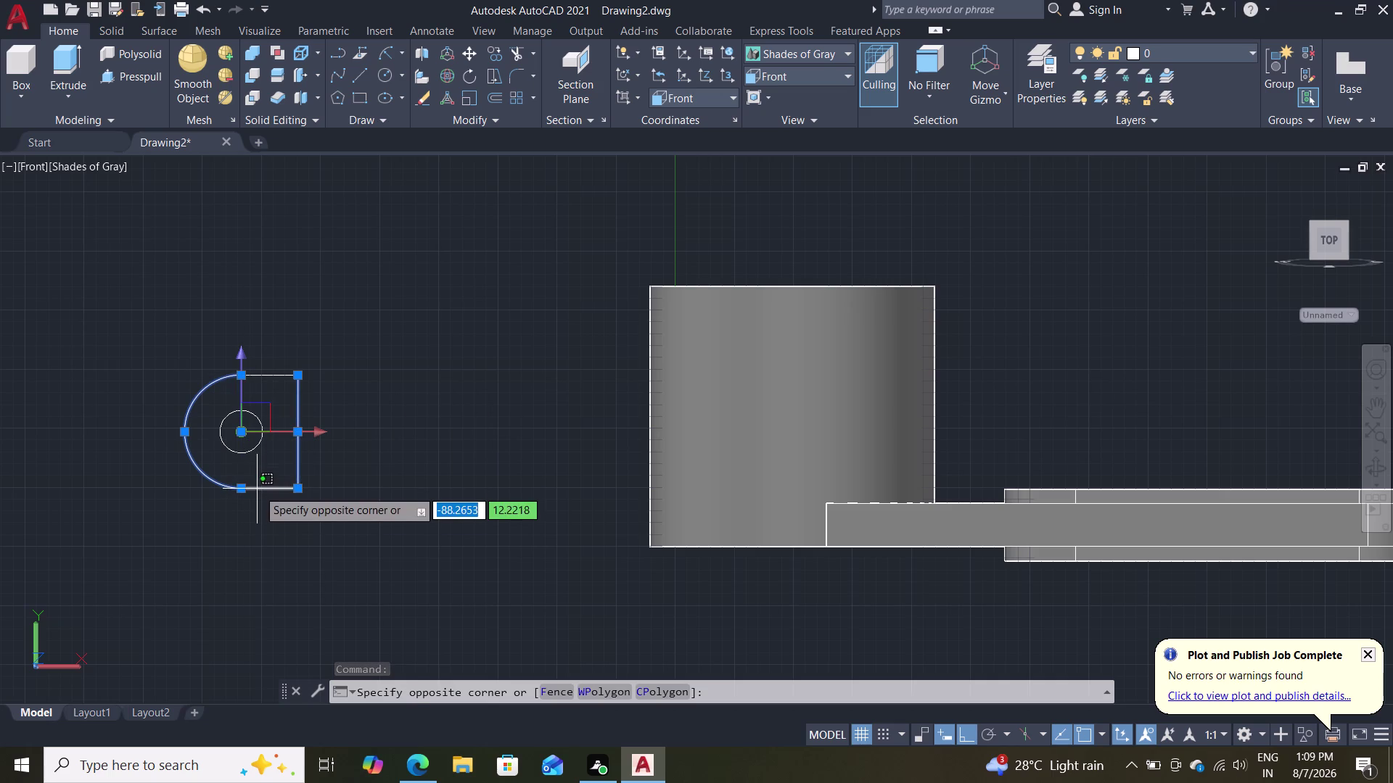
click(285, 475)
click(266, 489)
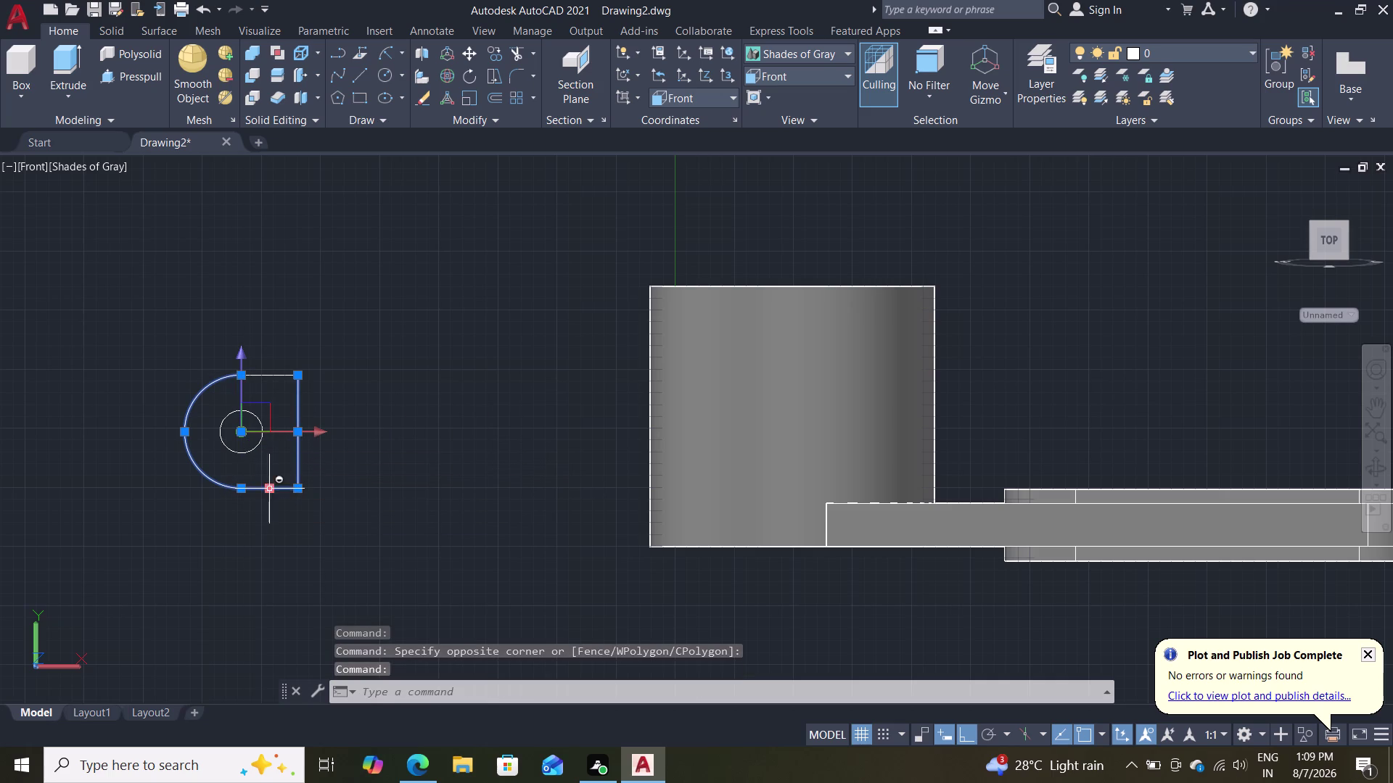
click(277, 375)
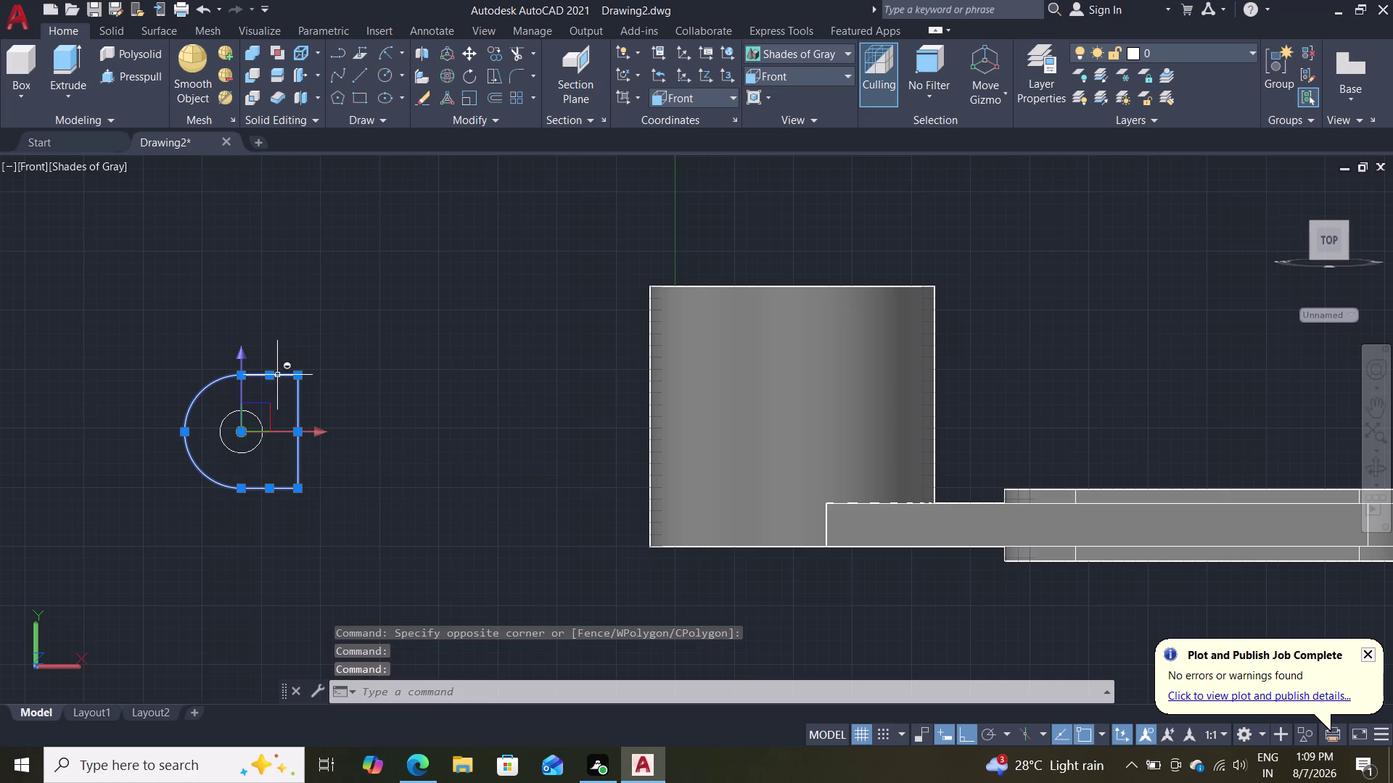
key(j)
key(Return)
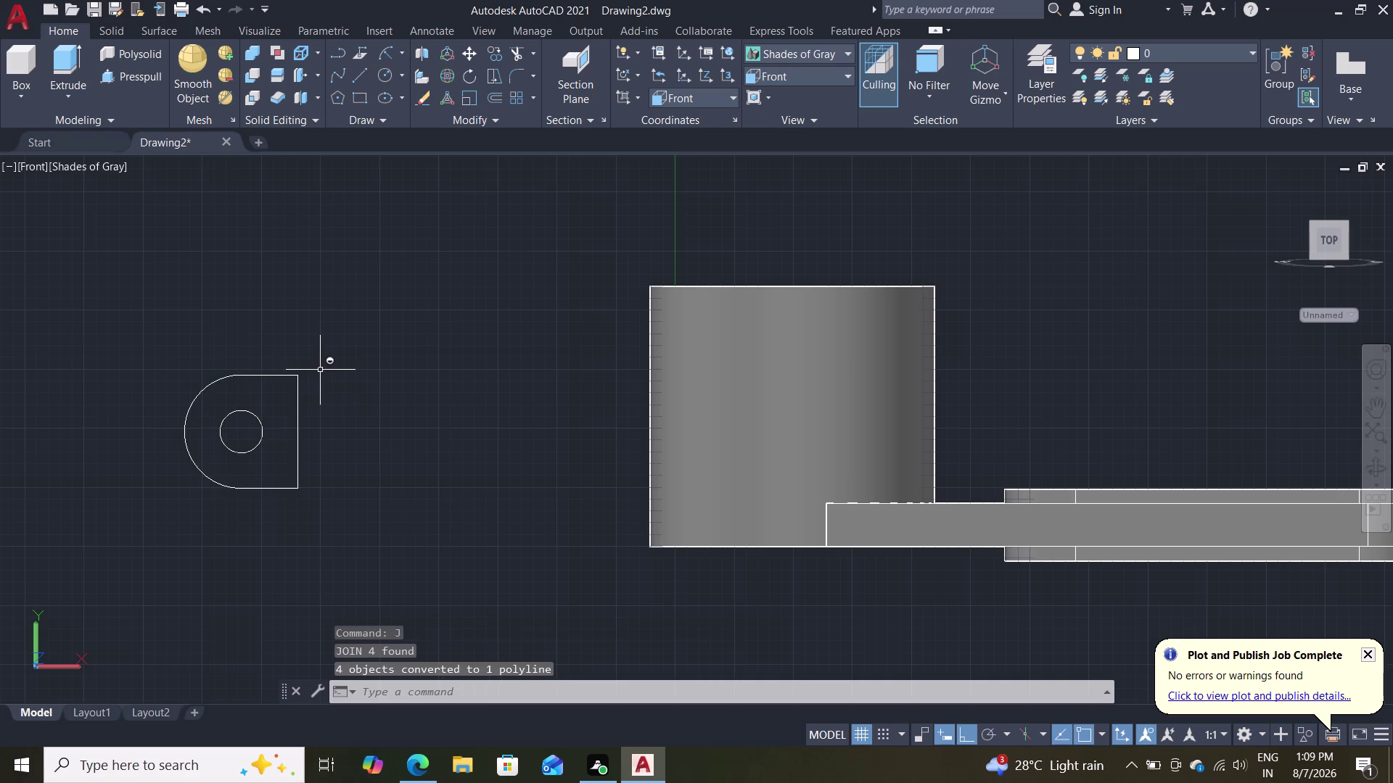
Orbit the view to see the clamp model in 3D.
middle_drag(410, 394, 521, 436)
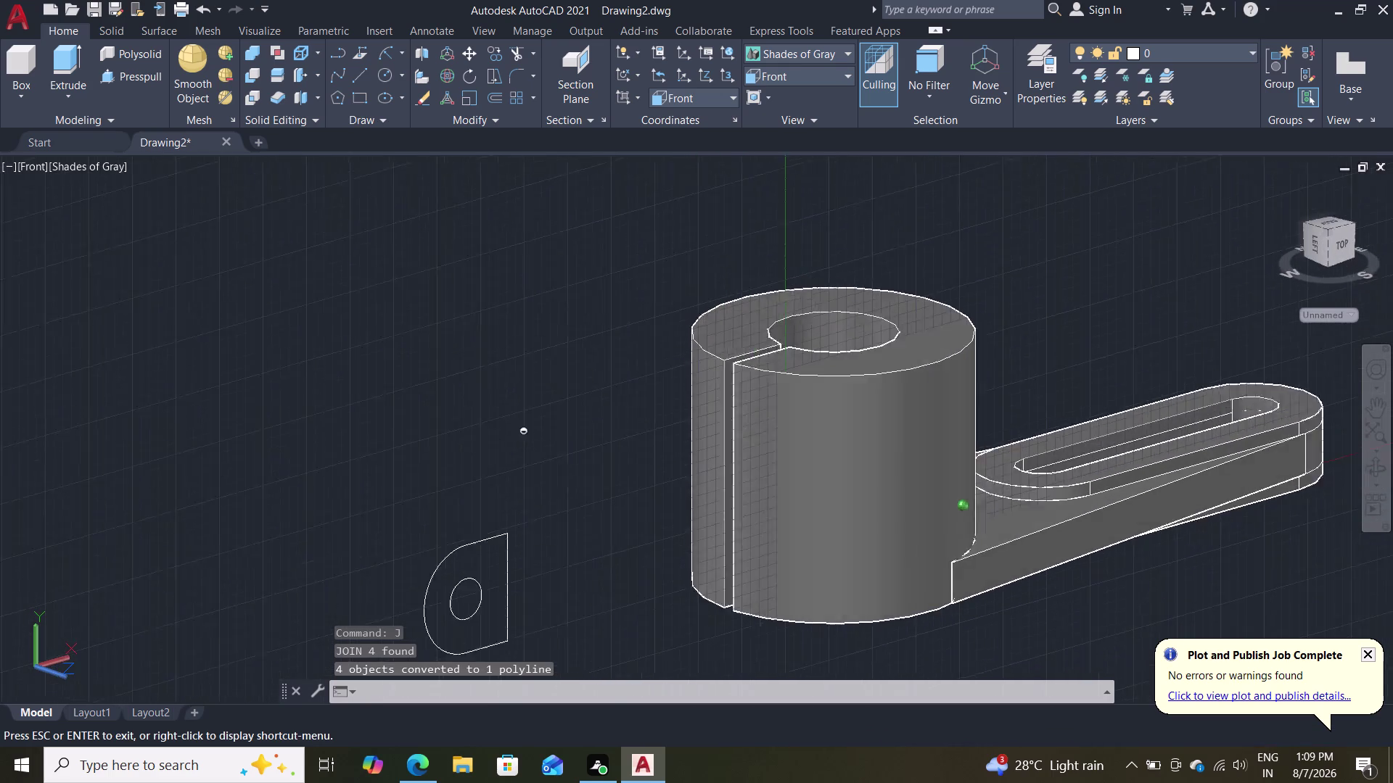
middle_drag(521, 437, 530, 430)
middle_drag(335, 505, 243, 333)
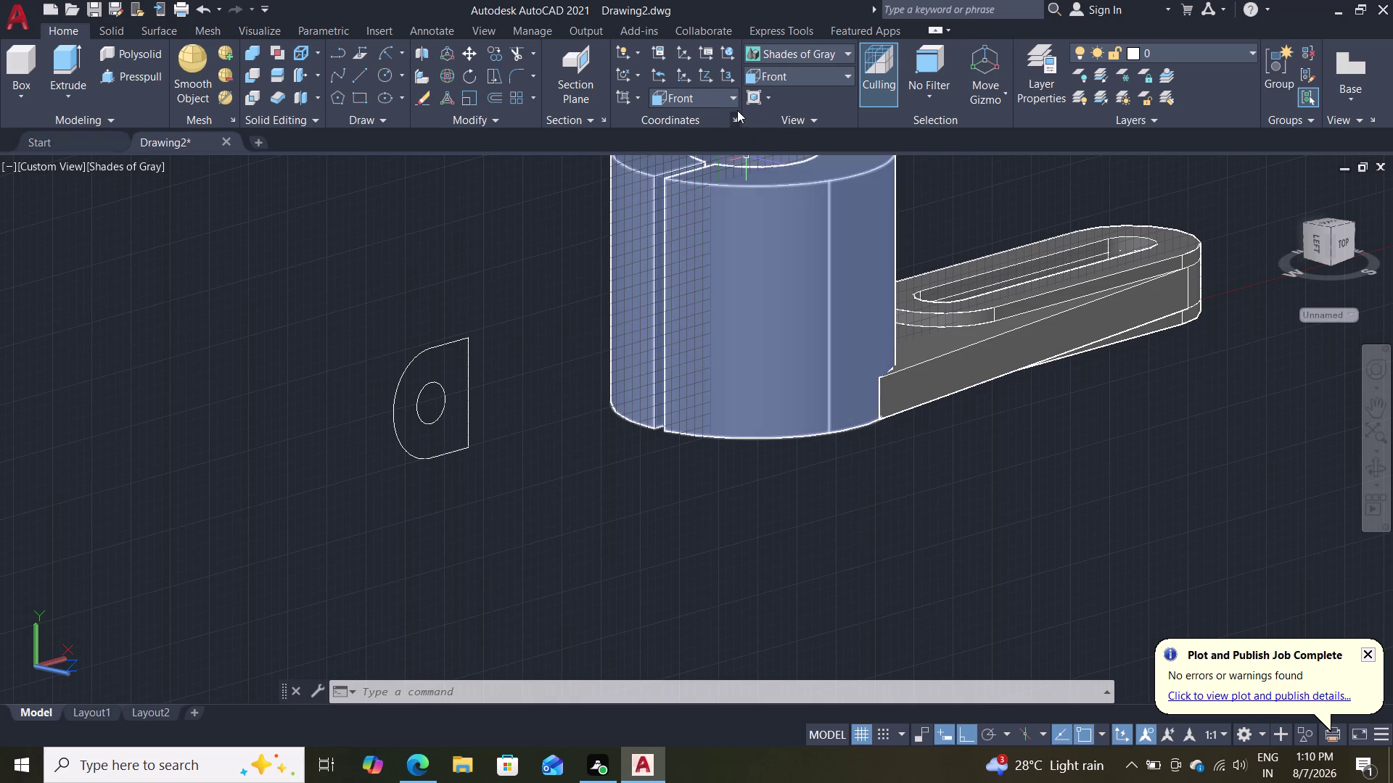
click(819, 69)
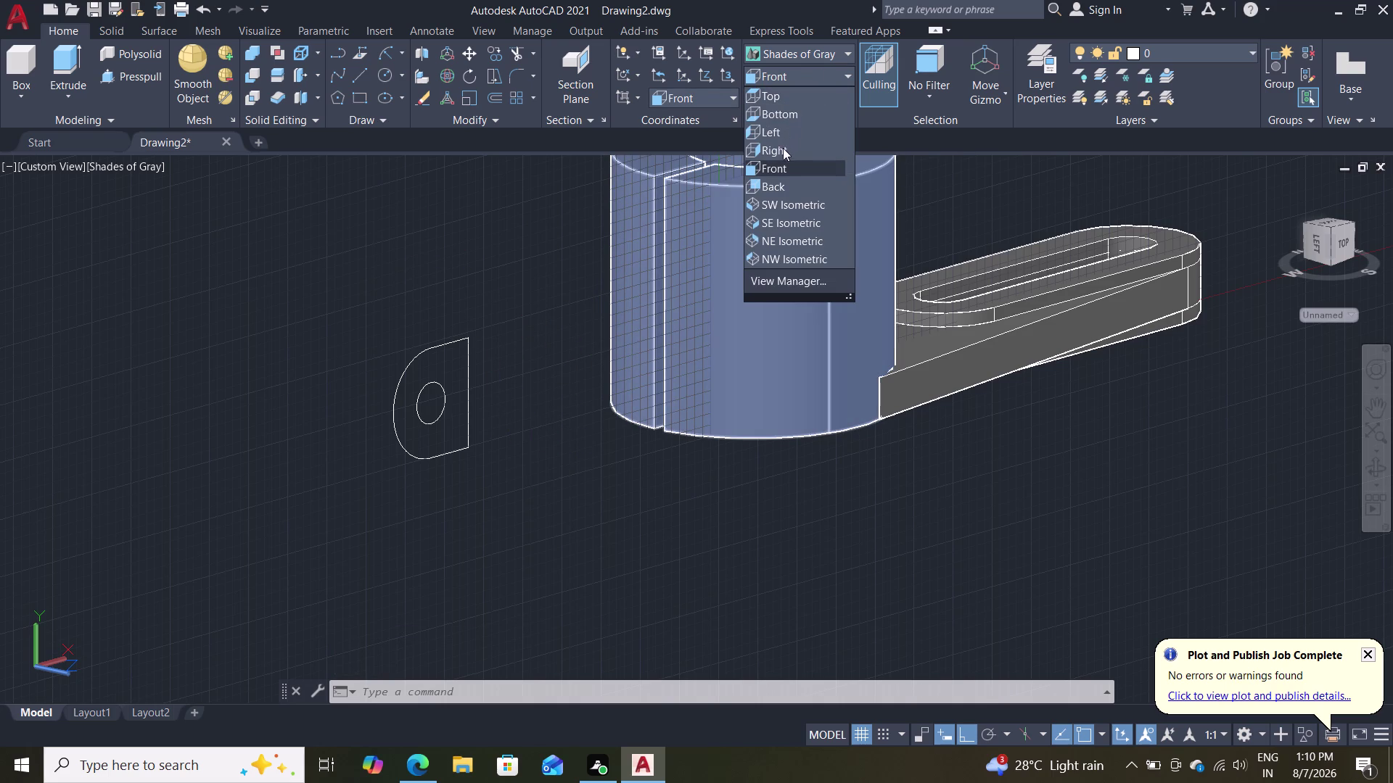
In Front view, move the tab outline and hole from the edge midpoint onto the cylinder's left side.
click(784, 166)
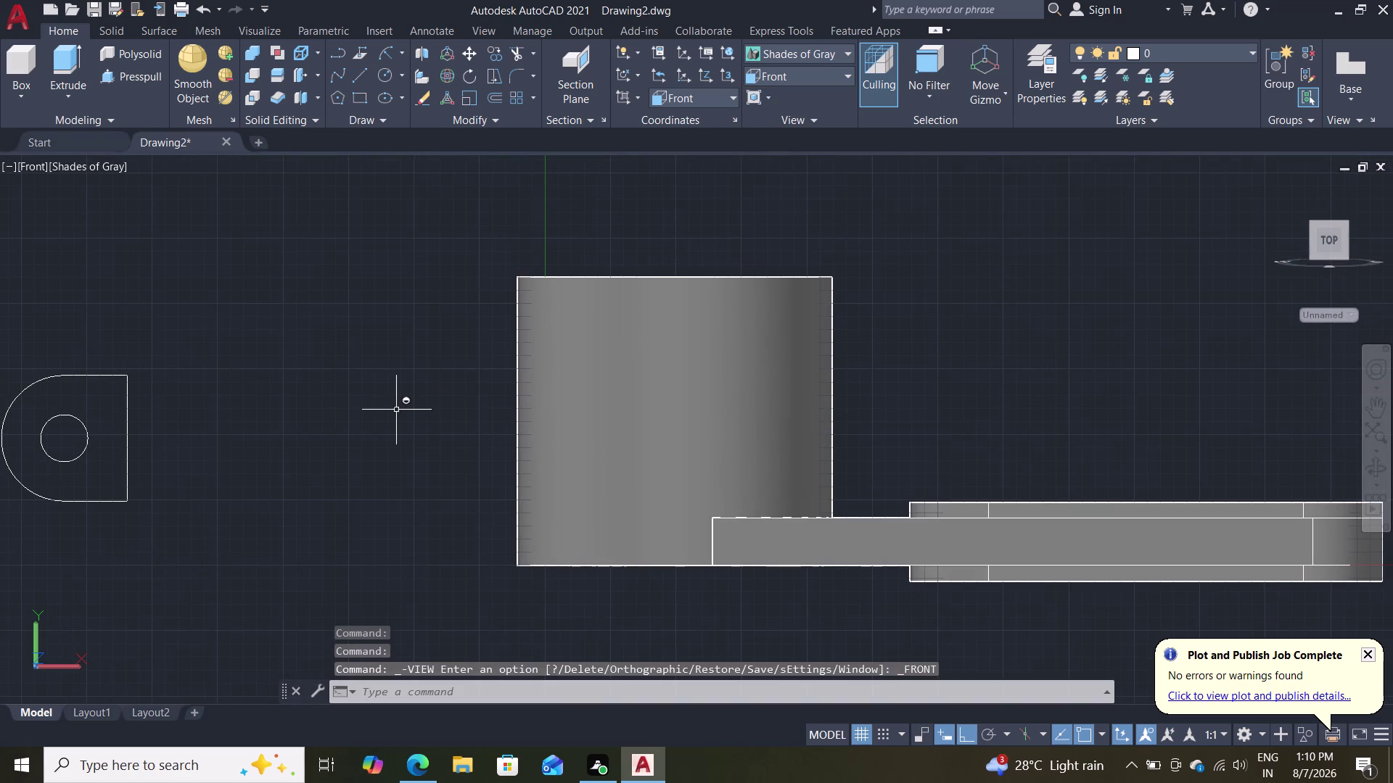
key(m)
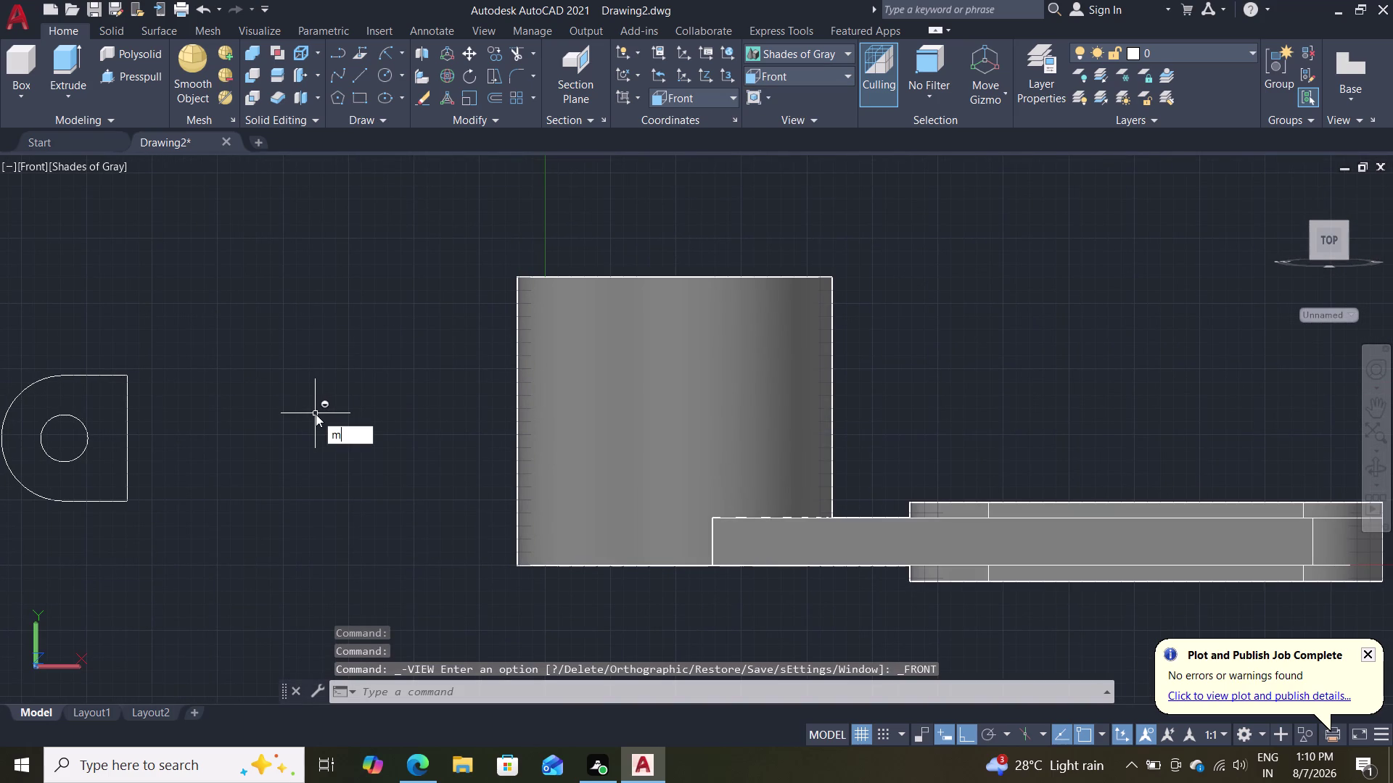
key(Return)
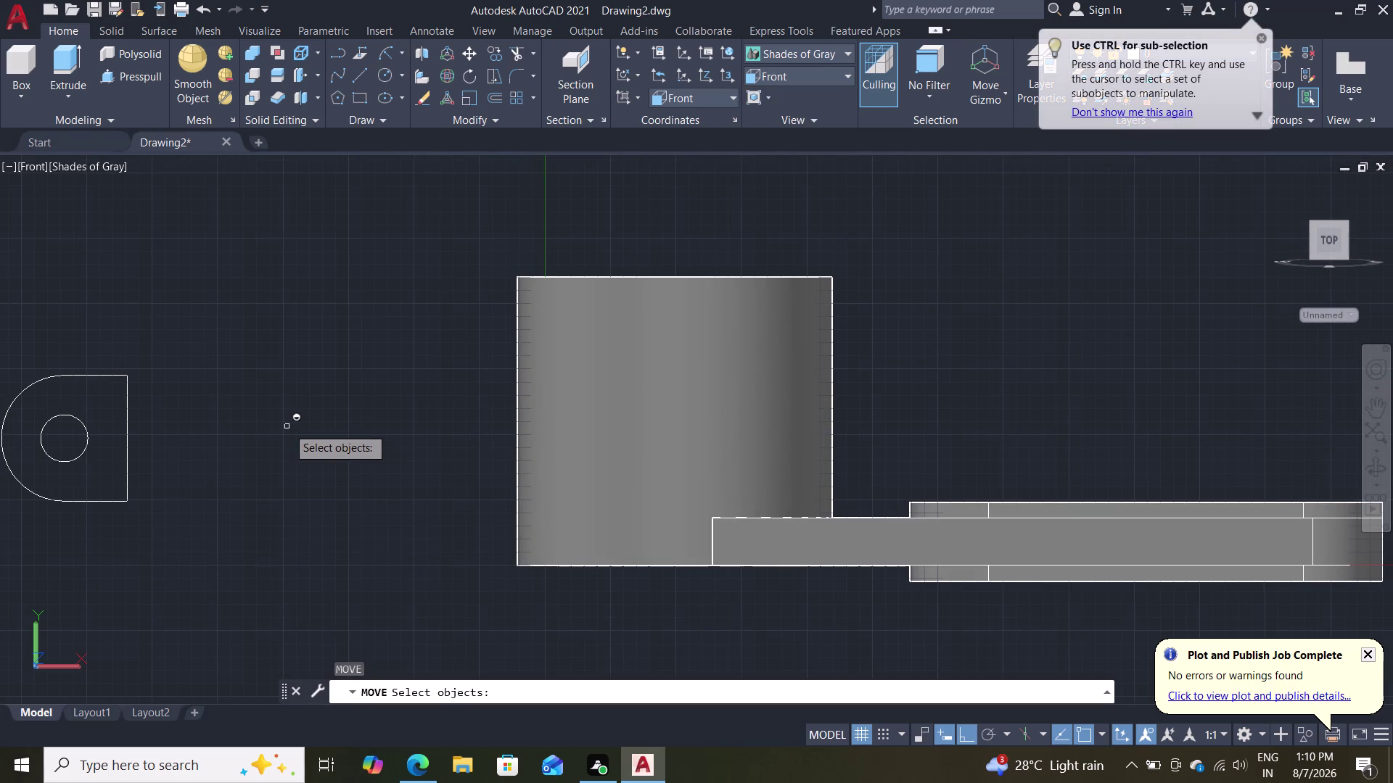
click(128, 437)
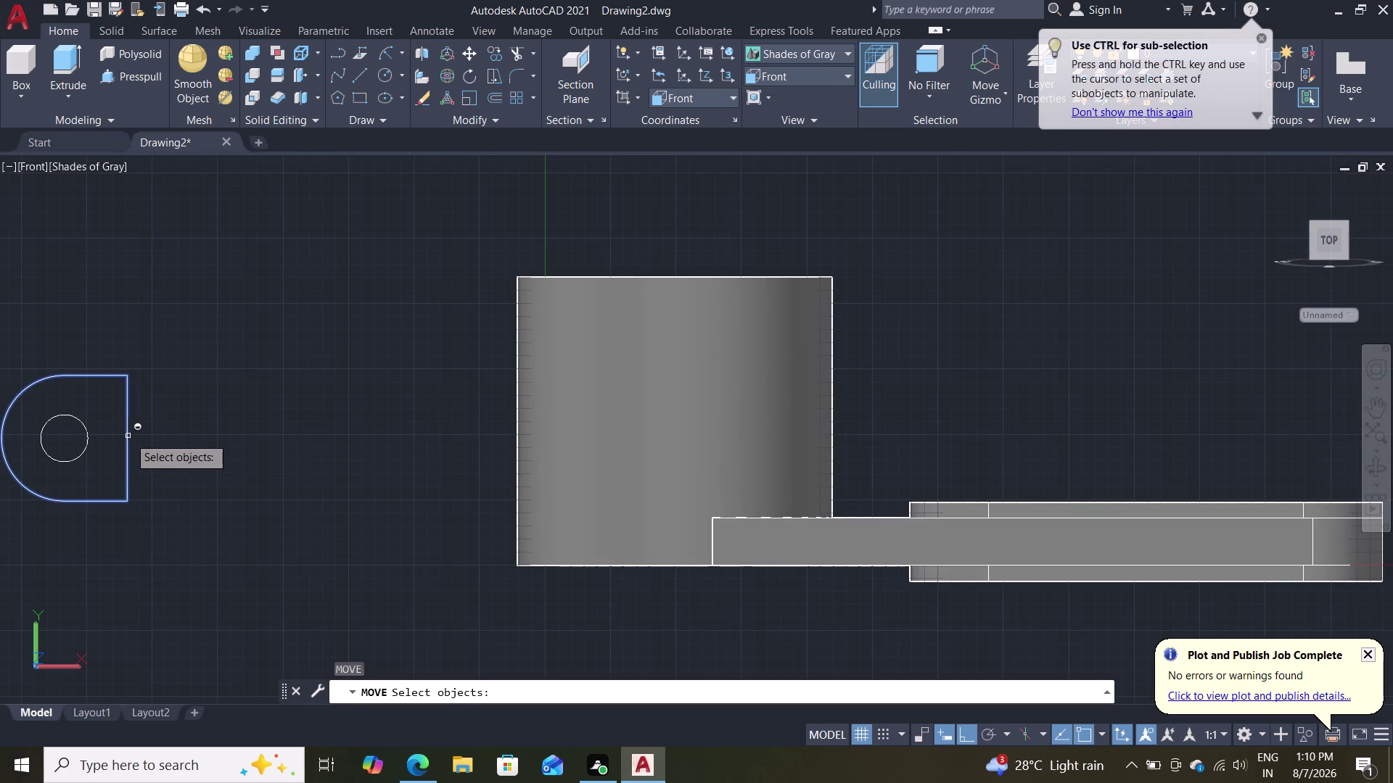
click(89, 439)
key(Return)
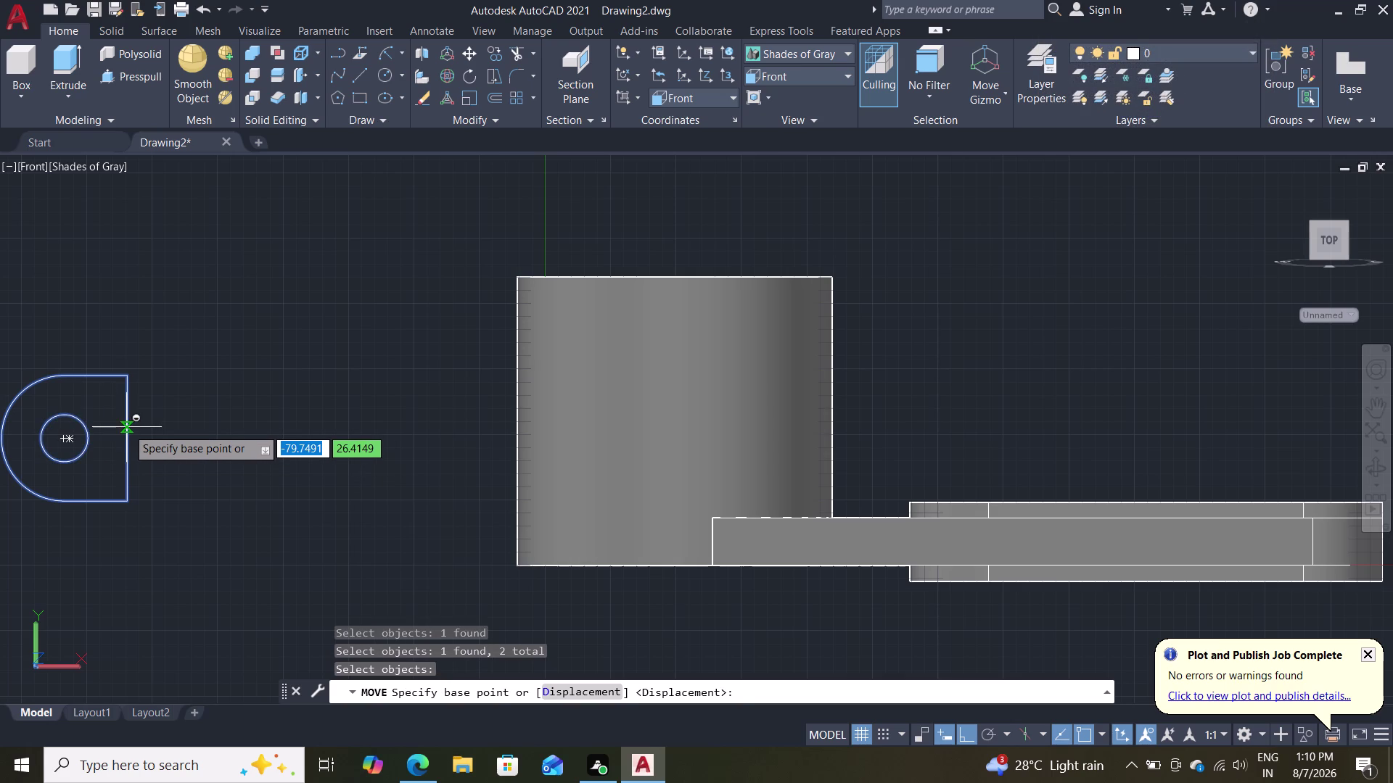
scroll(up, 3)
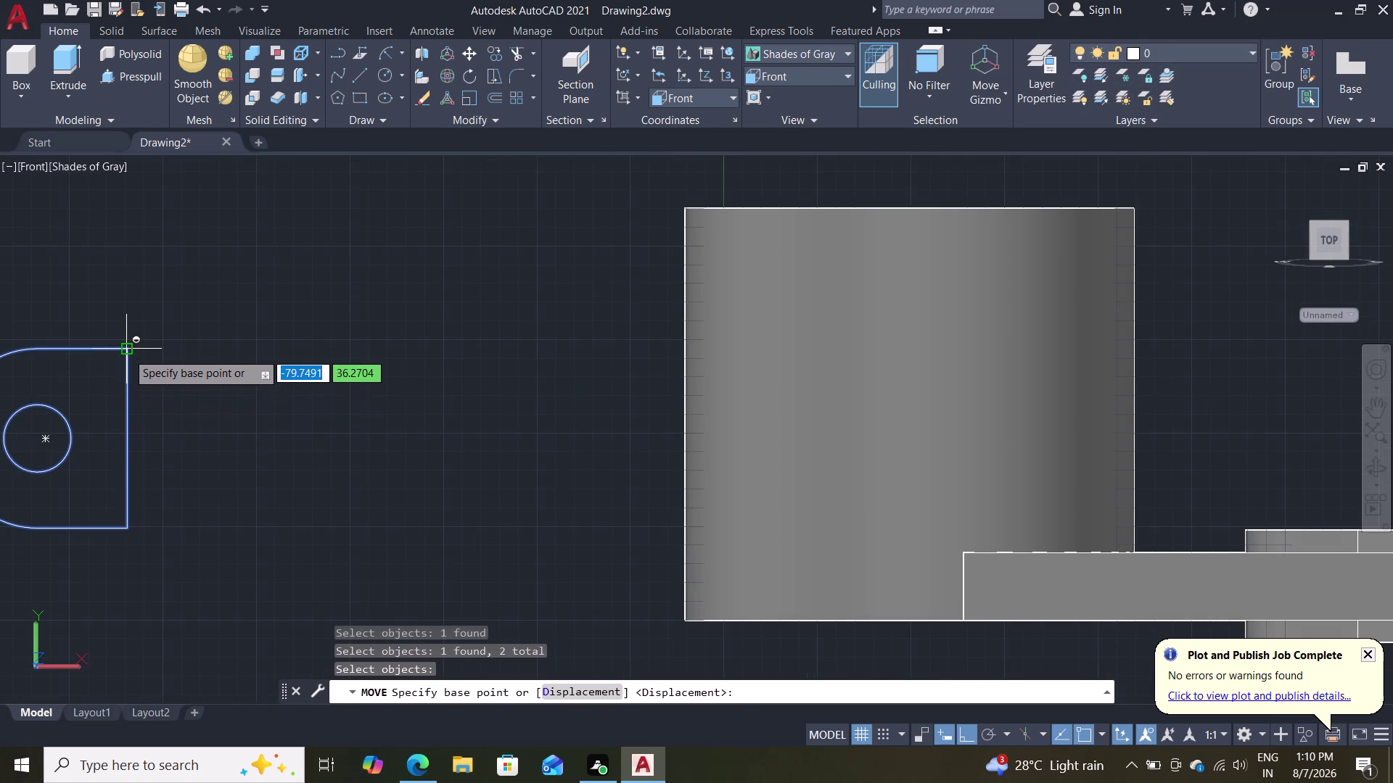
click(129, 442)
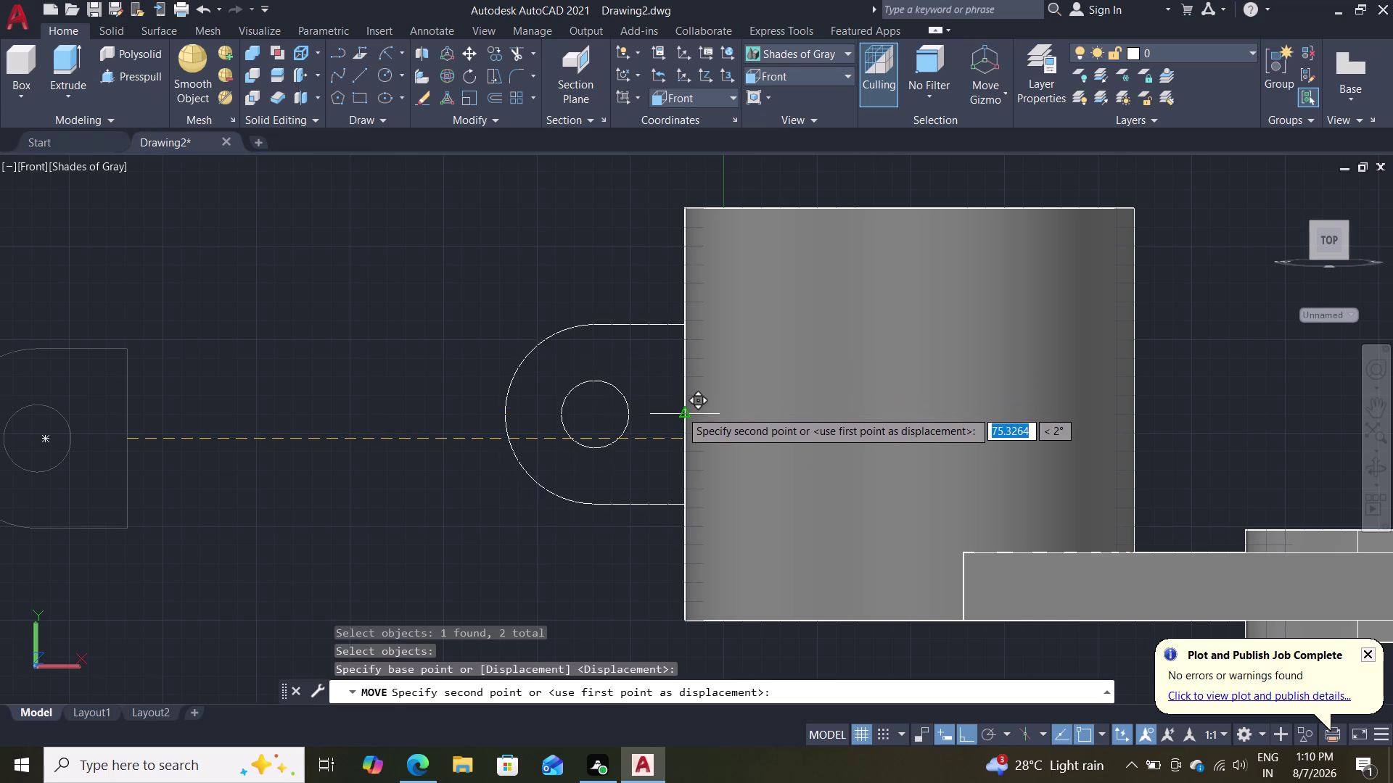
click(680, 411)
key(Escape)
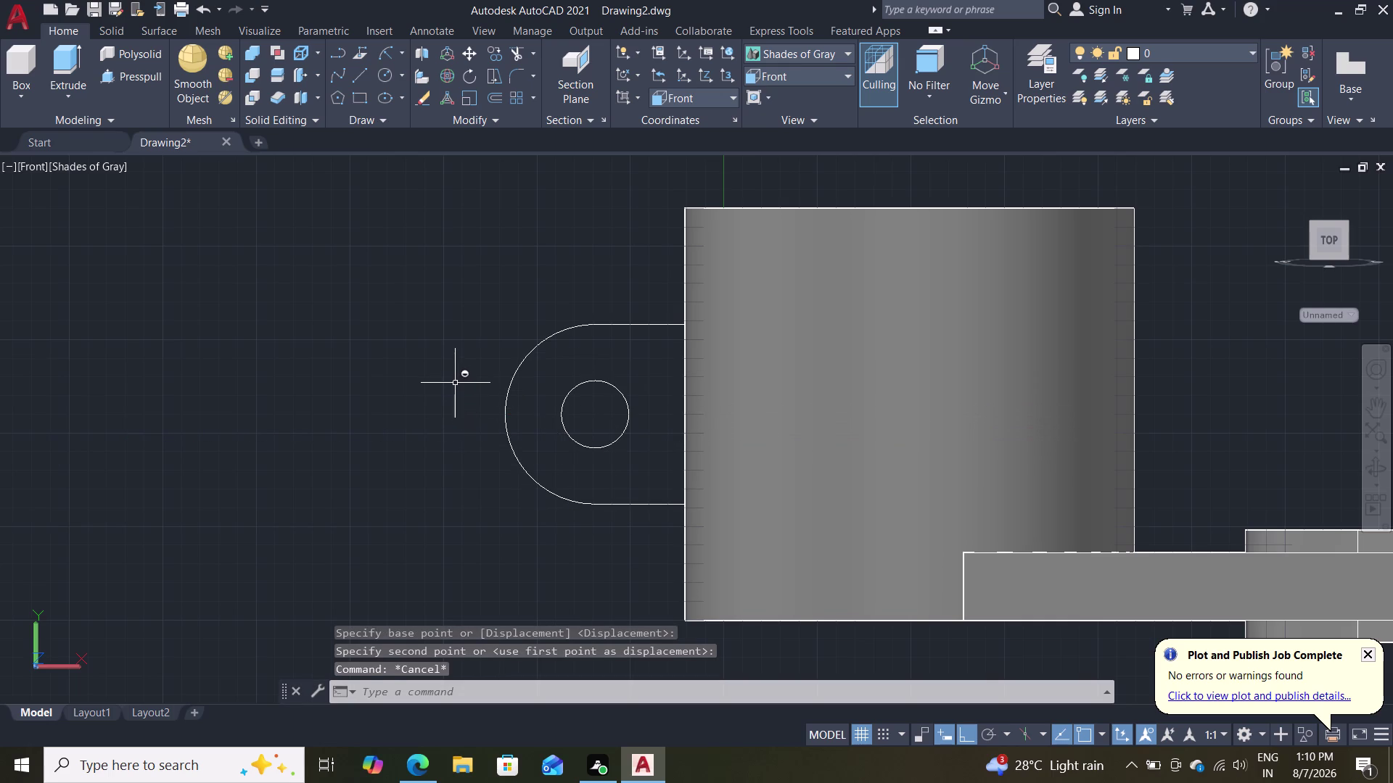
middle_drag(468, 399, 695, 469)
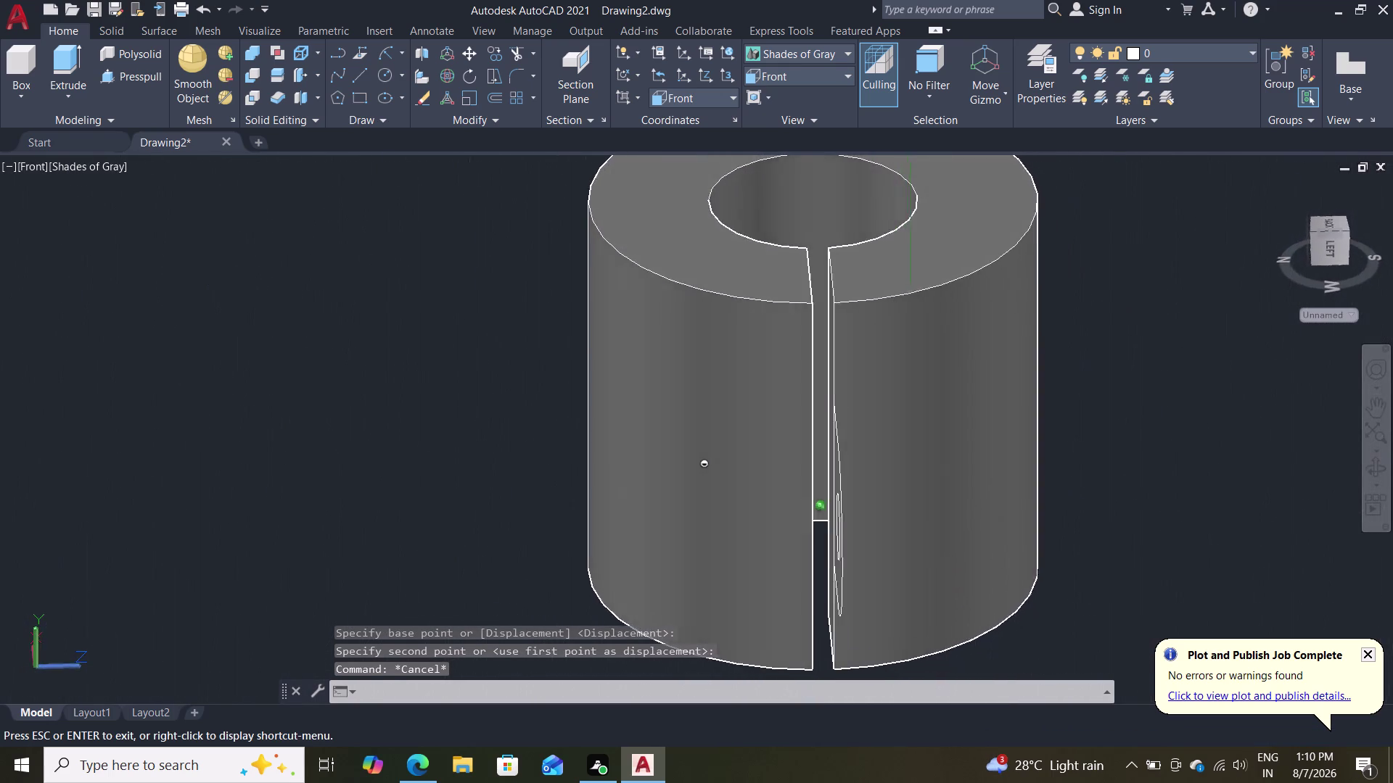
Orbit, pan and zoom to inspect the flat tab outline against the clamp cylinder.
middle_drag(695, 469, 619, 468)
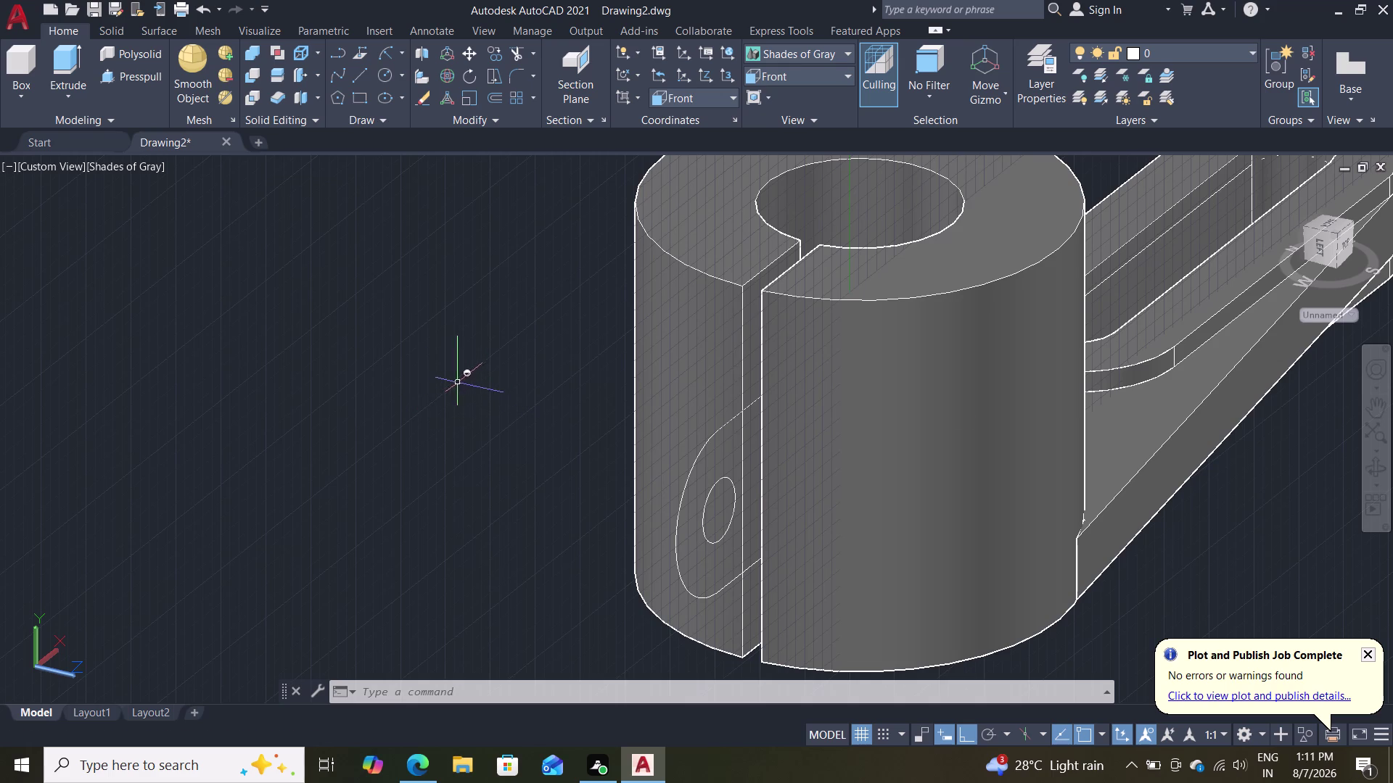
middle_drag(460, 383, 427, 446)
scroll(down, 3)
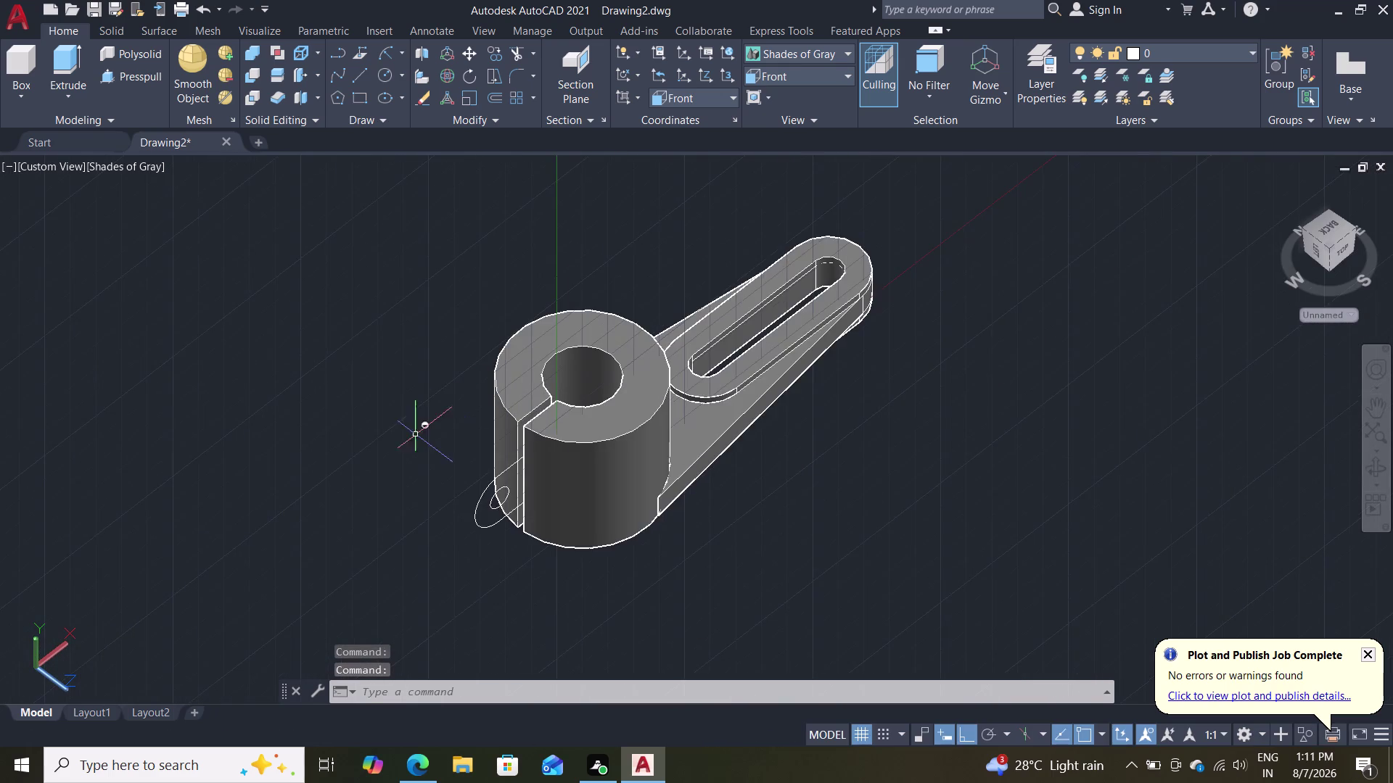
scroll(up, 3)
middle_drag(405, 439, 371, 282)
scroll(up, 3)
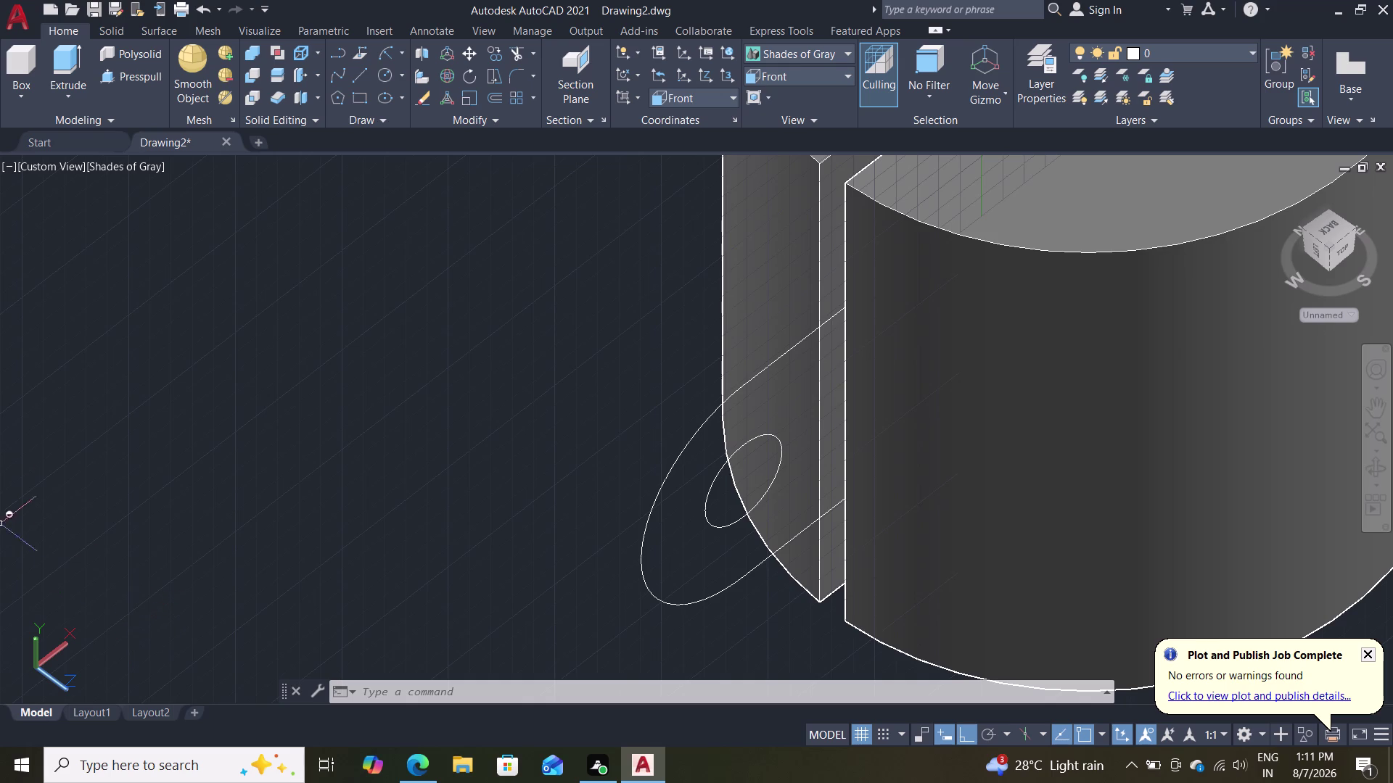
scroll(down, 3)
scroll(up, 3)
middle_drag(86, 413, 52, 378)
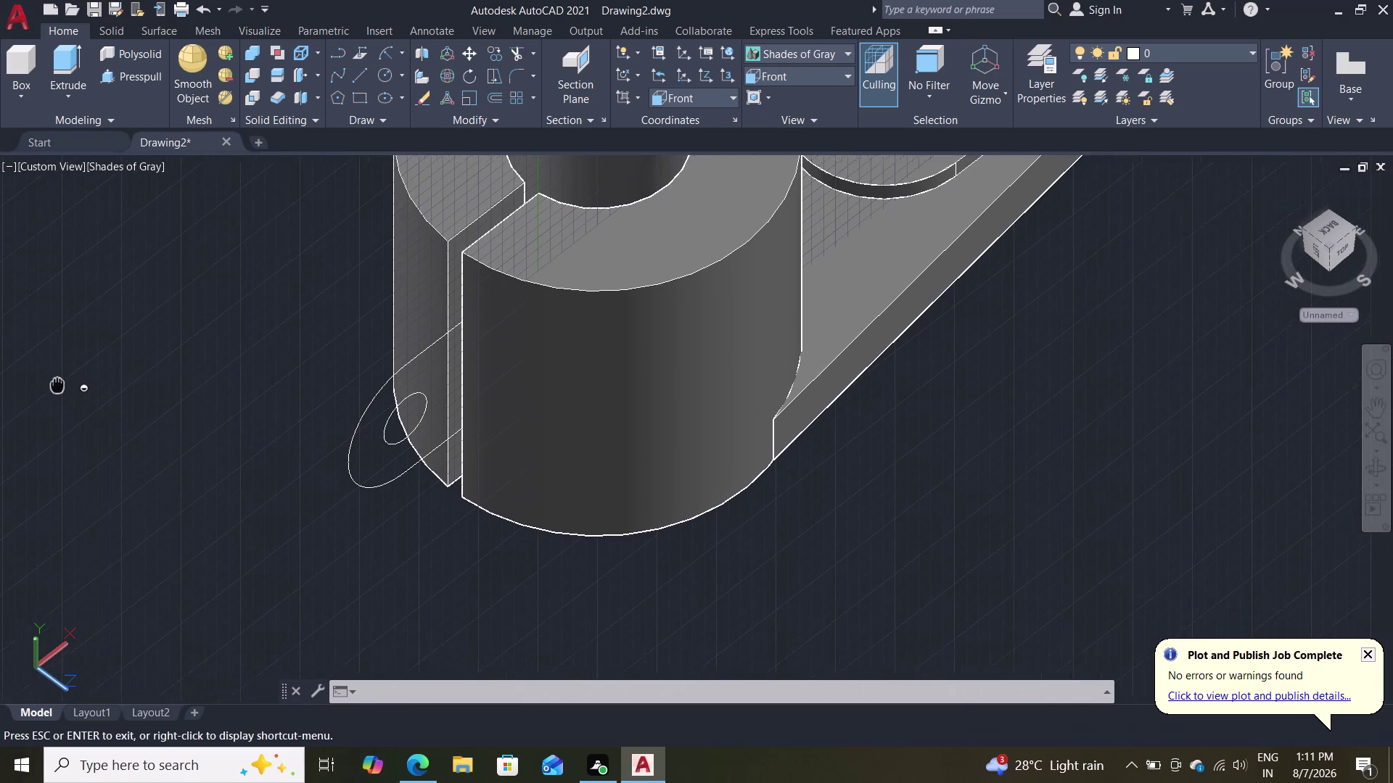
middle_drag(52, 379, 0, 360)
scroll(up, 3)
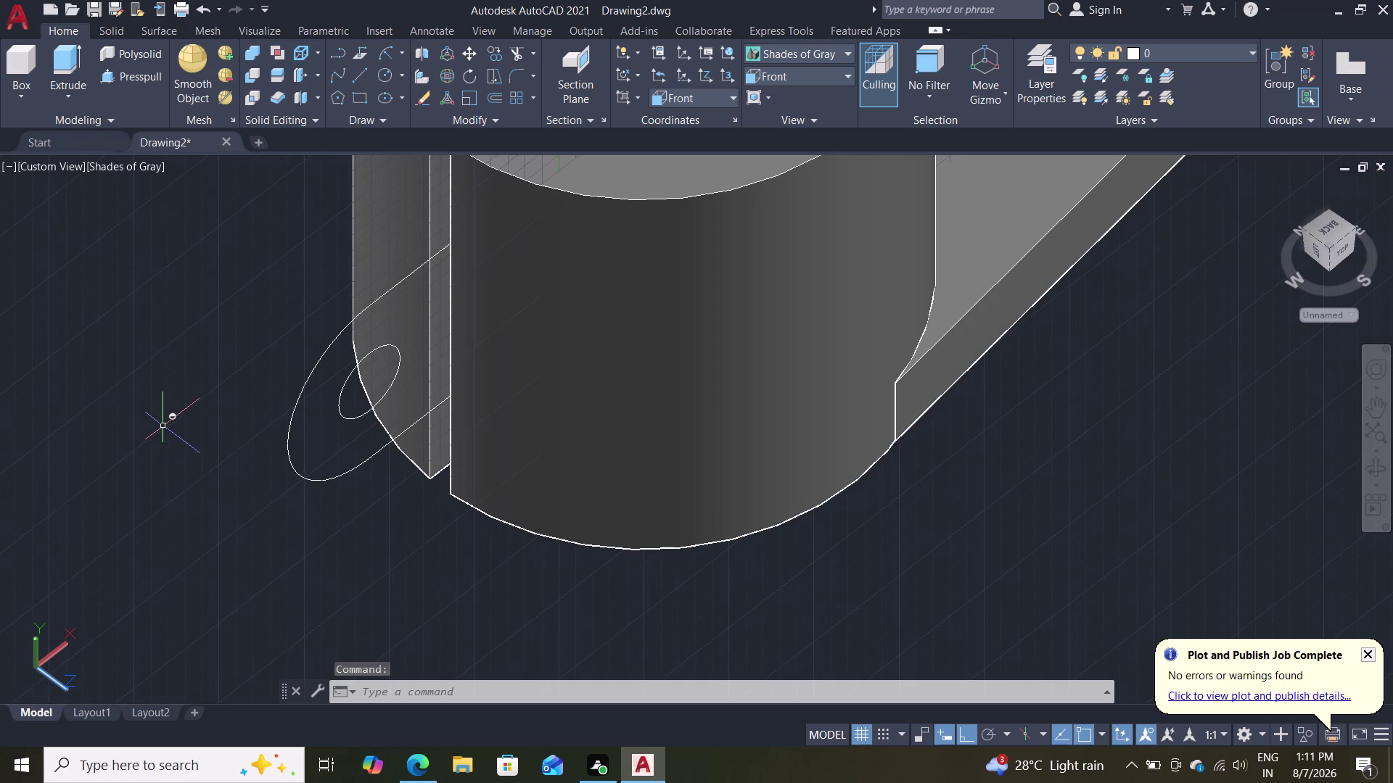
Move the tab outline and hole 20 units, then undo the move.
key(m)
key(Return)
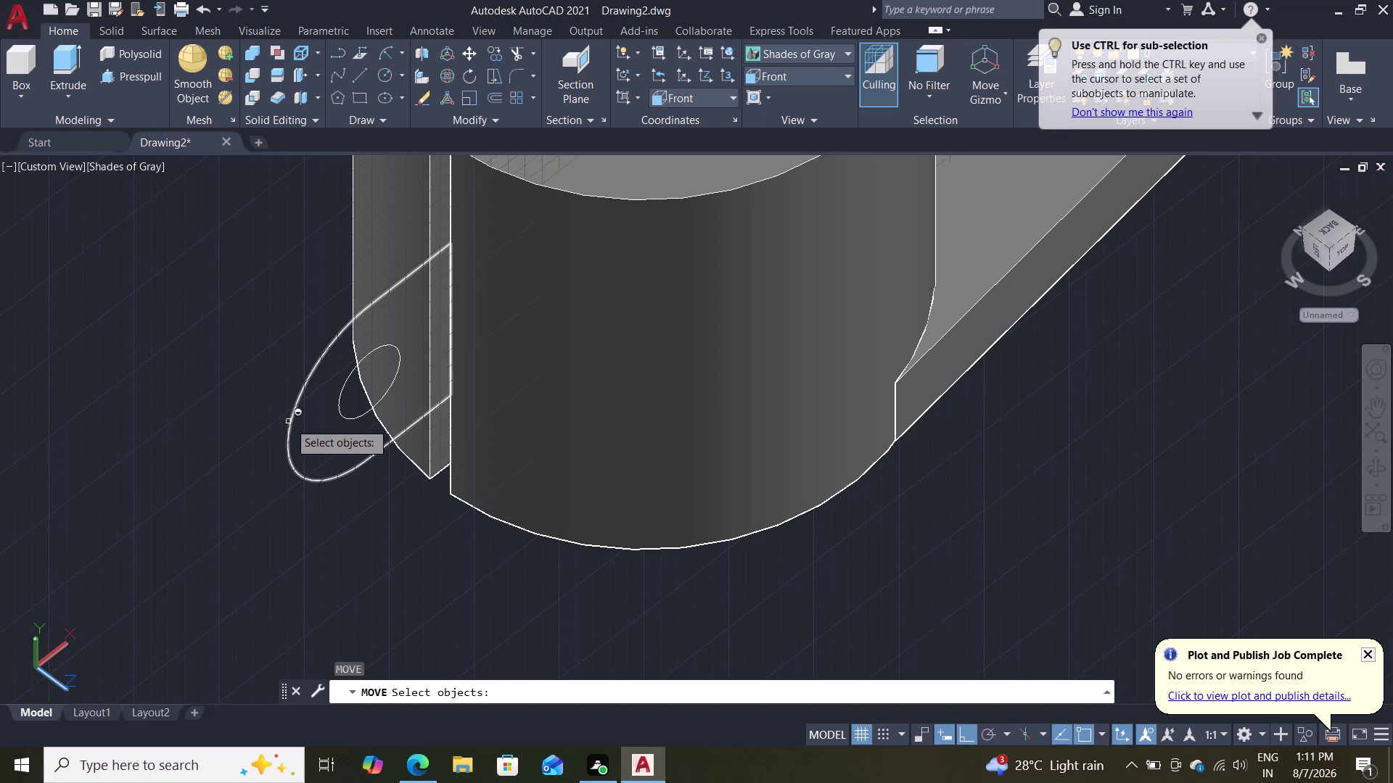
click(288, 422)
click(340, 395)
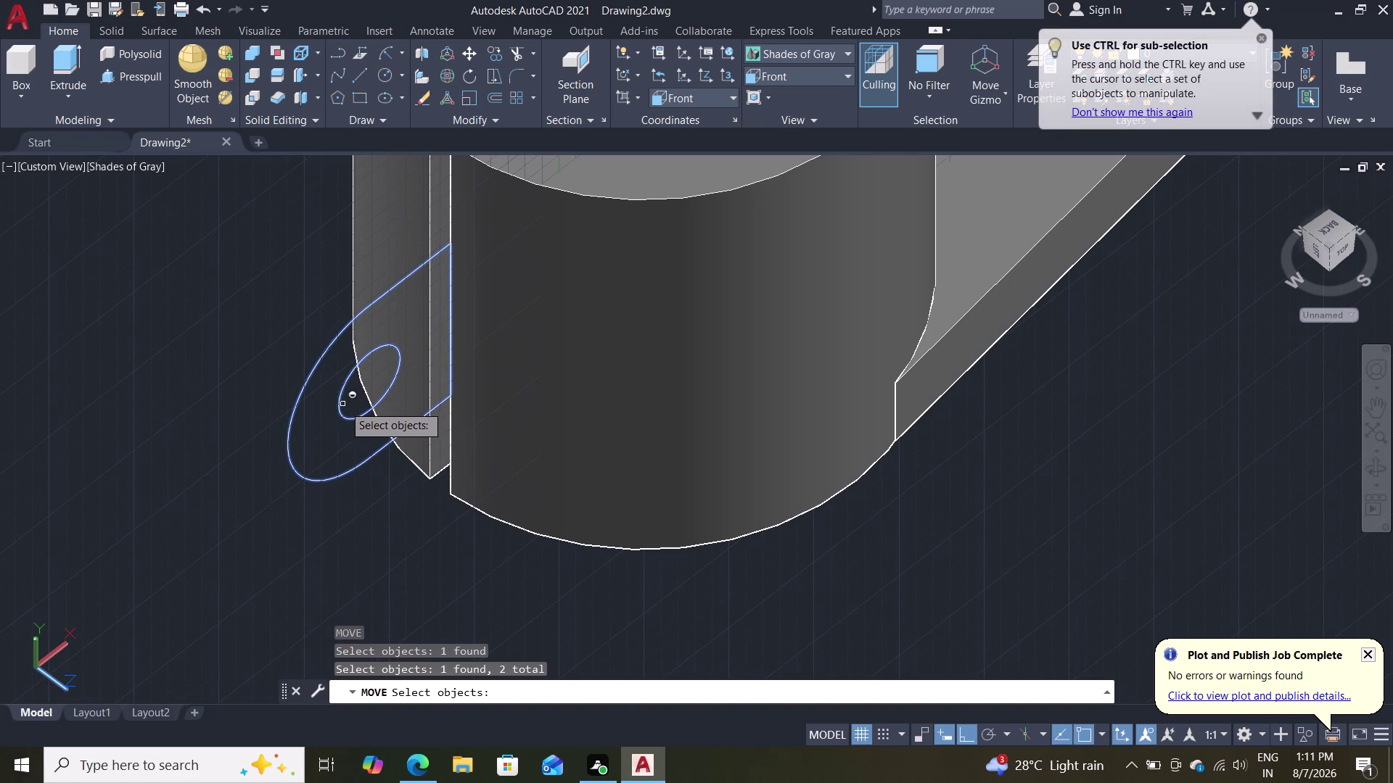
key(Return)
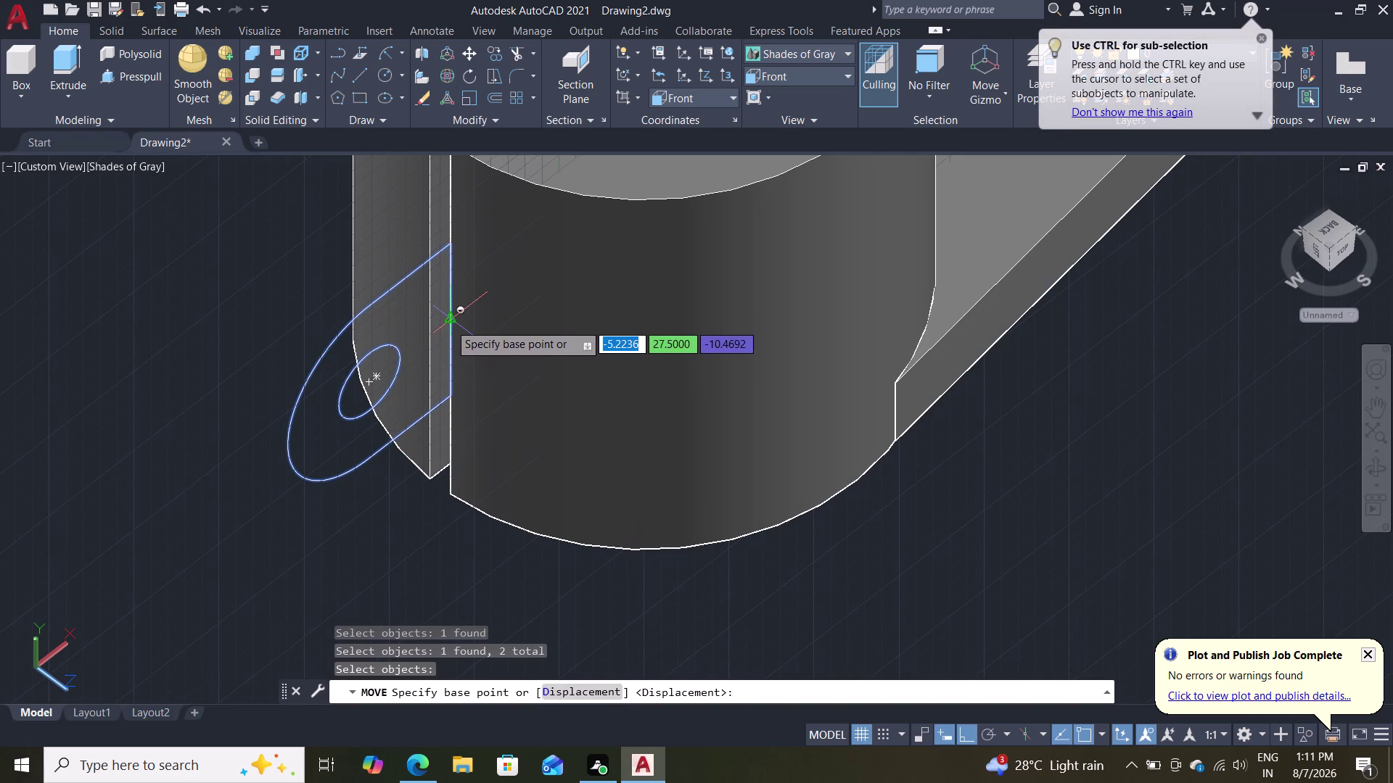
click(449, 324)
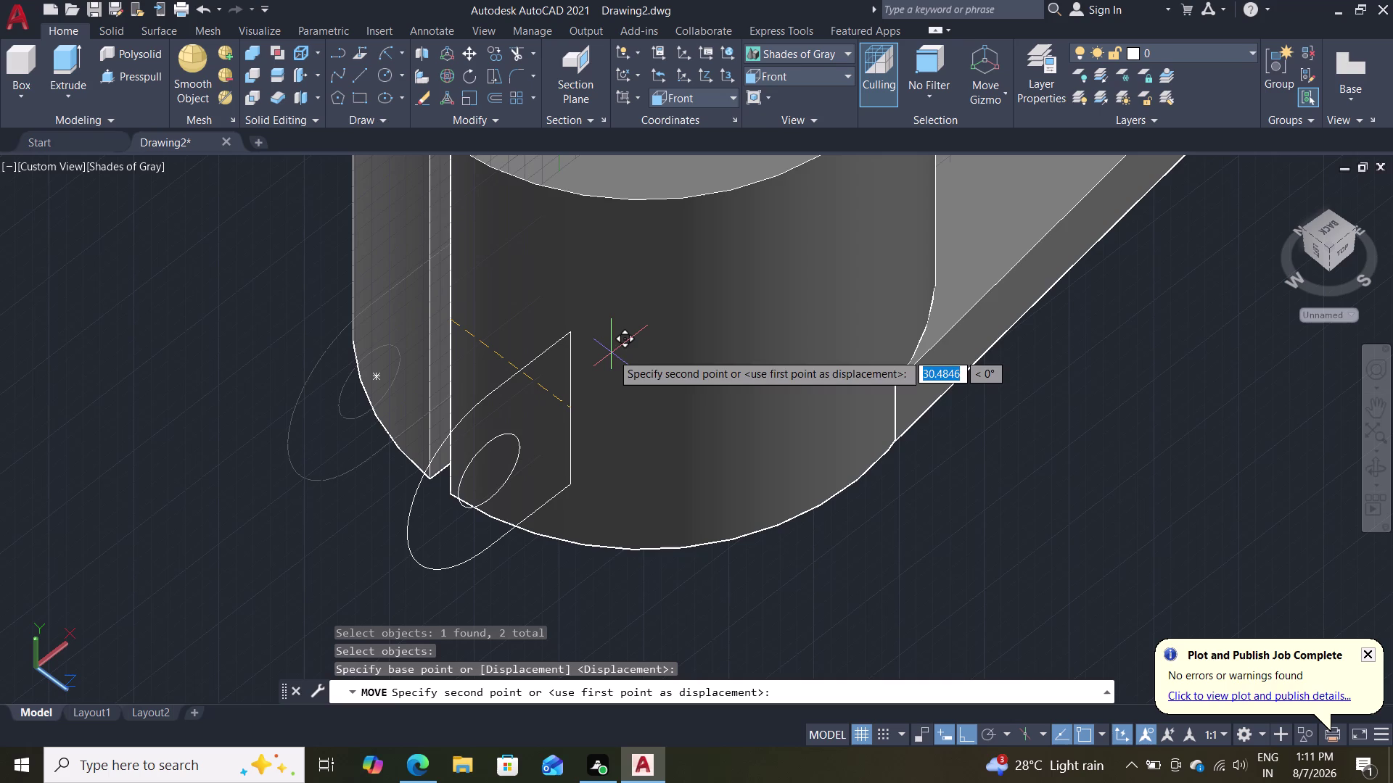
text(20)
key(Return)
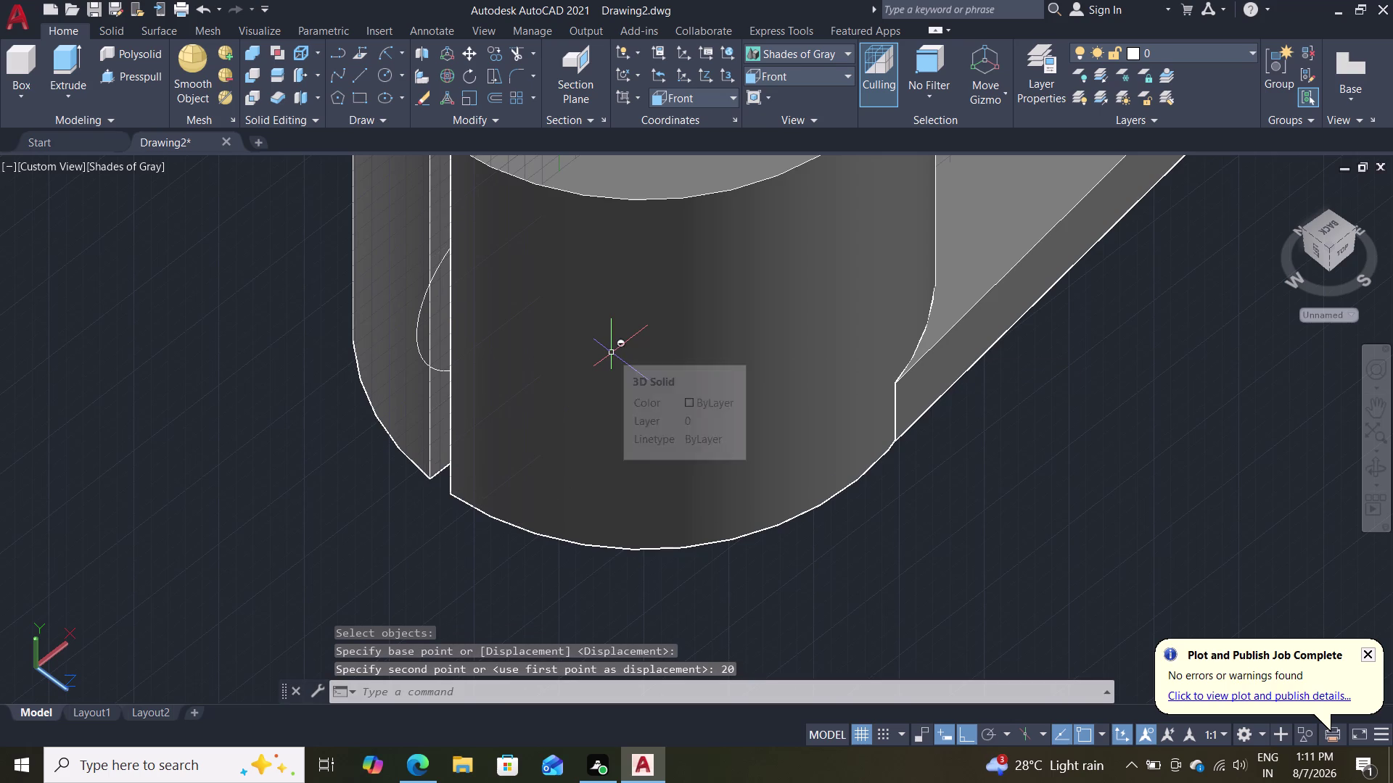
key(ctrl+z)
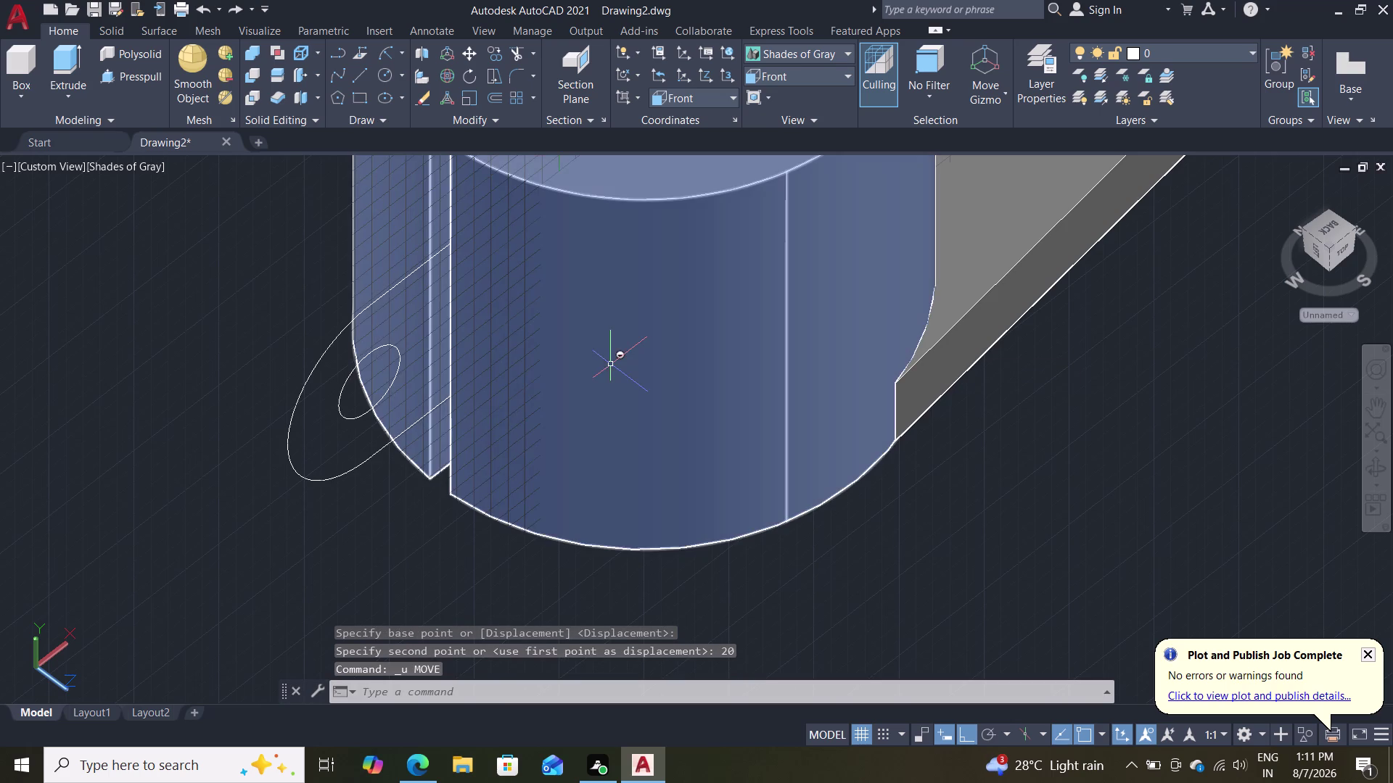
key(Escape)
scroll(down, 3)
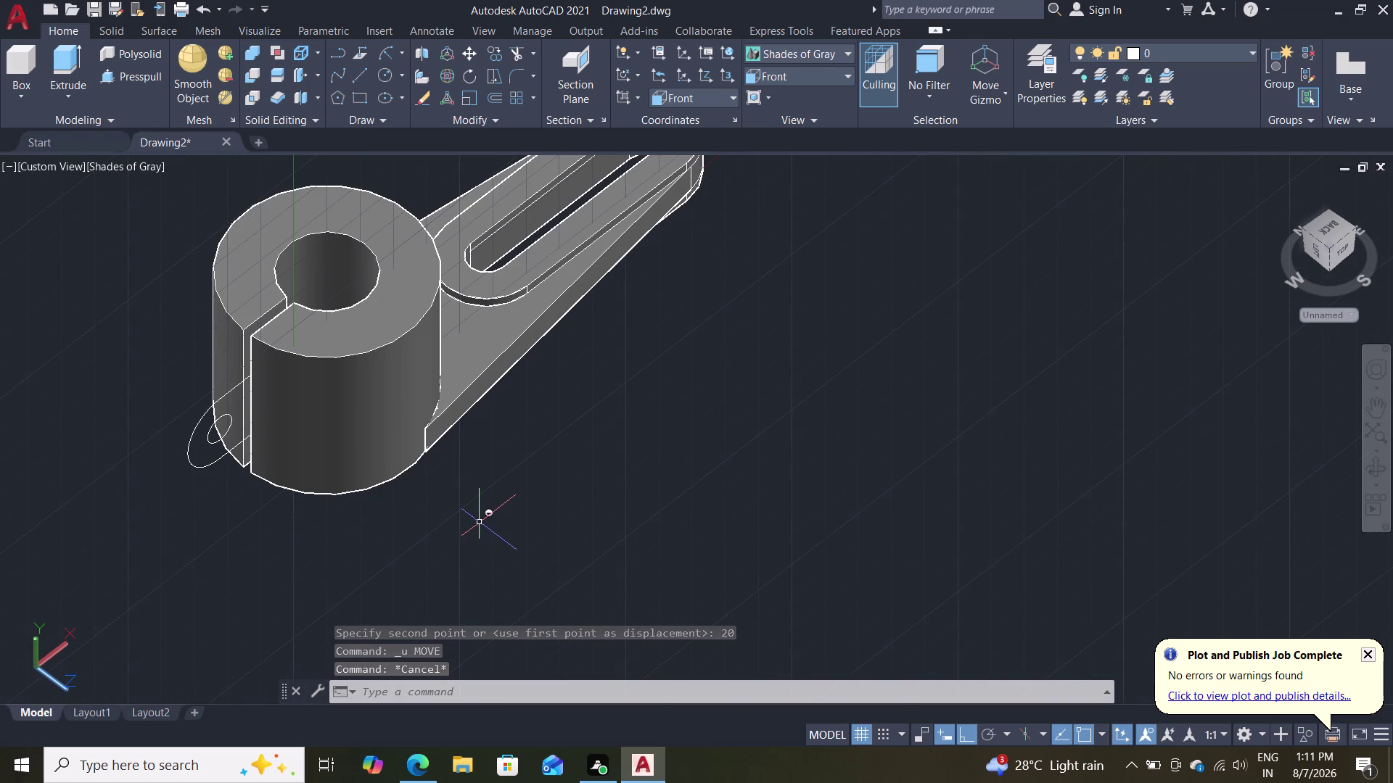
Press-pull the tab outline area into a 20-unit-high solid lug.
click(135, 77)
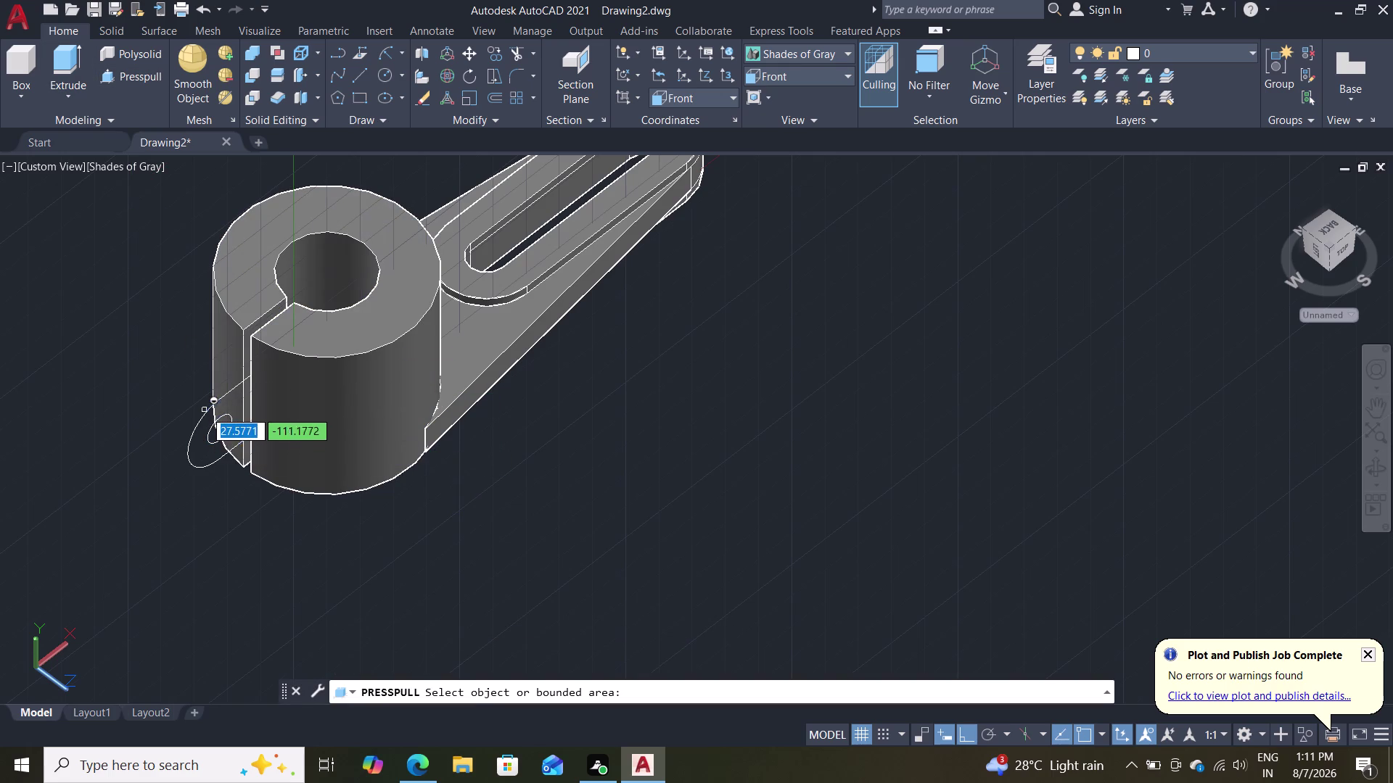
click(210, 413)
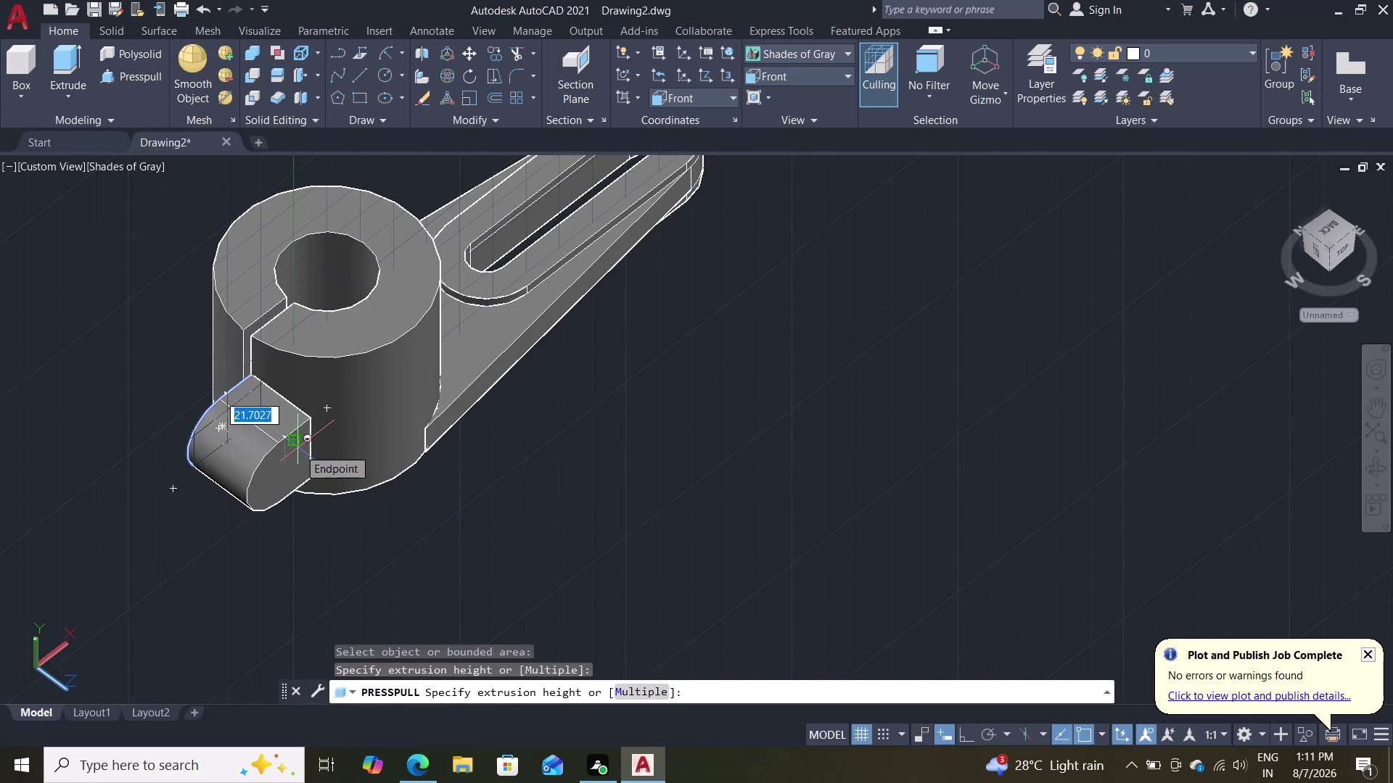
text(20)
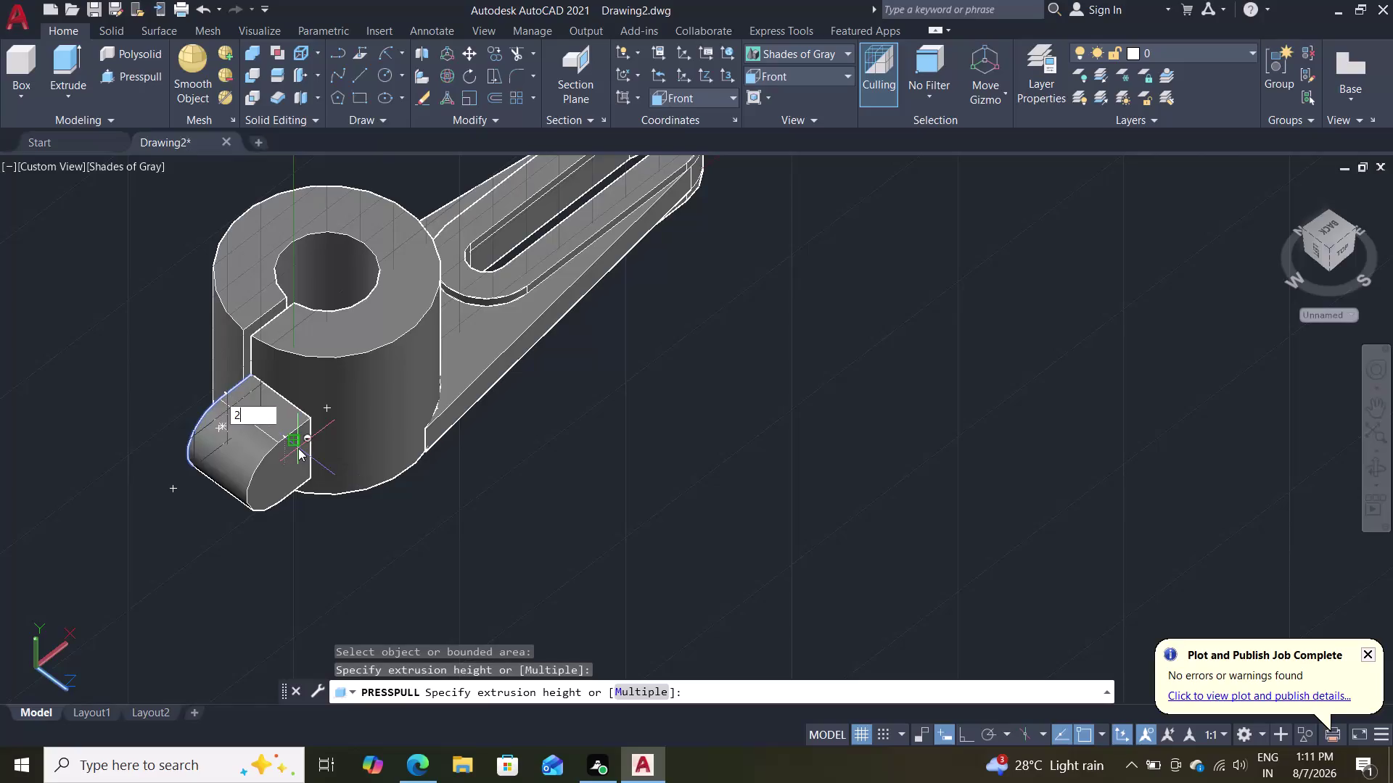
key(Return)
key(Escape)
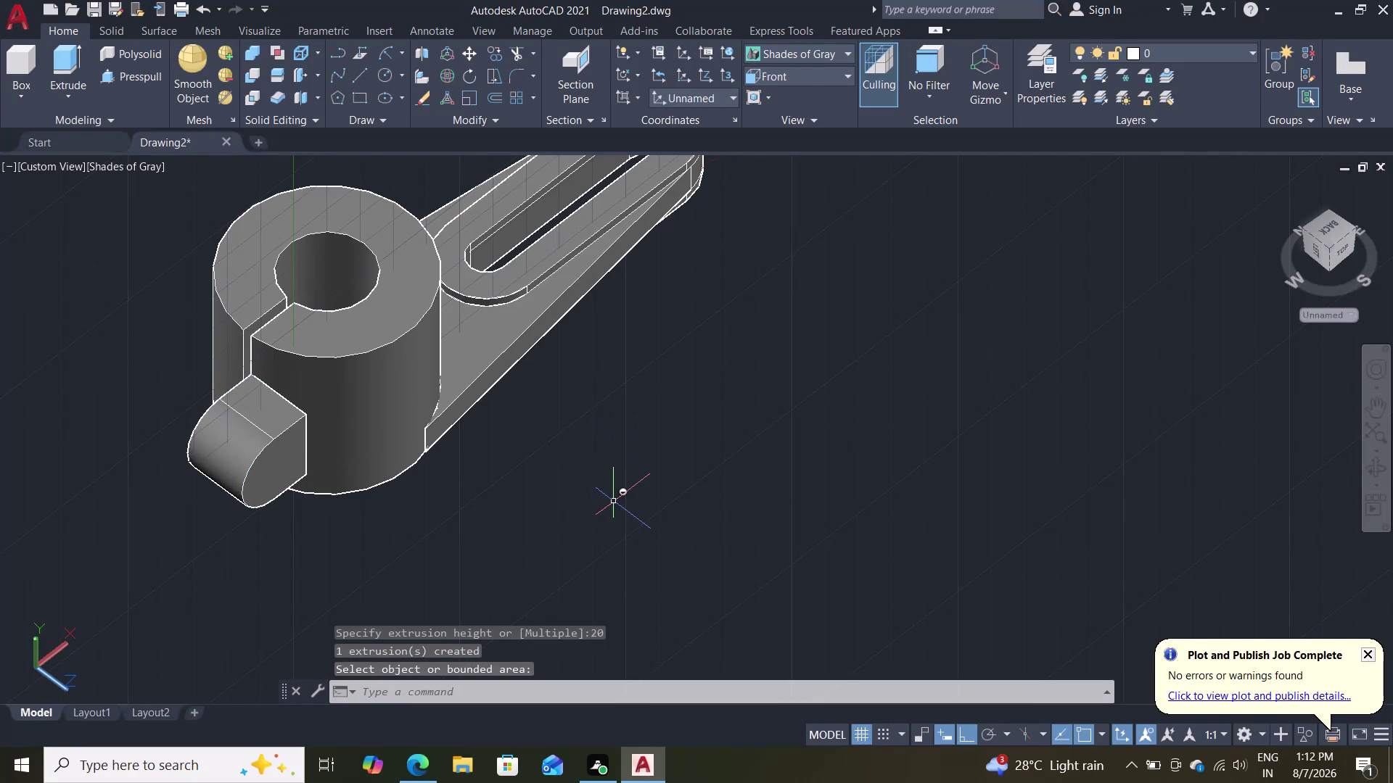
middle_drag(577, 505, 537, 489)
From beneath the tab, press-pull its circle through the lug to cut the hole.
middle_drag(547, 485, 453, 431)
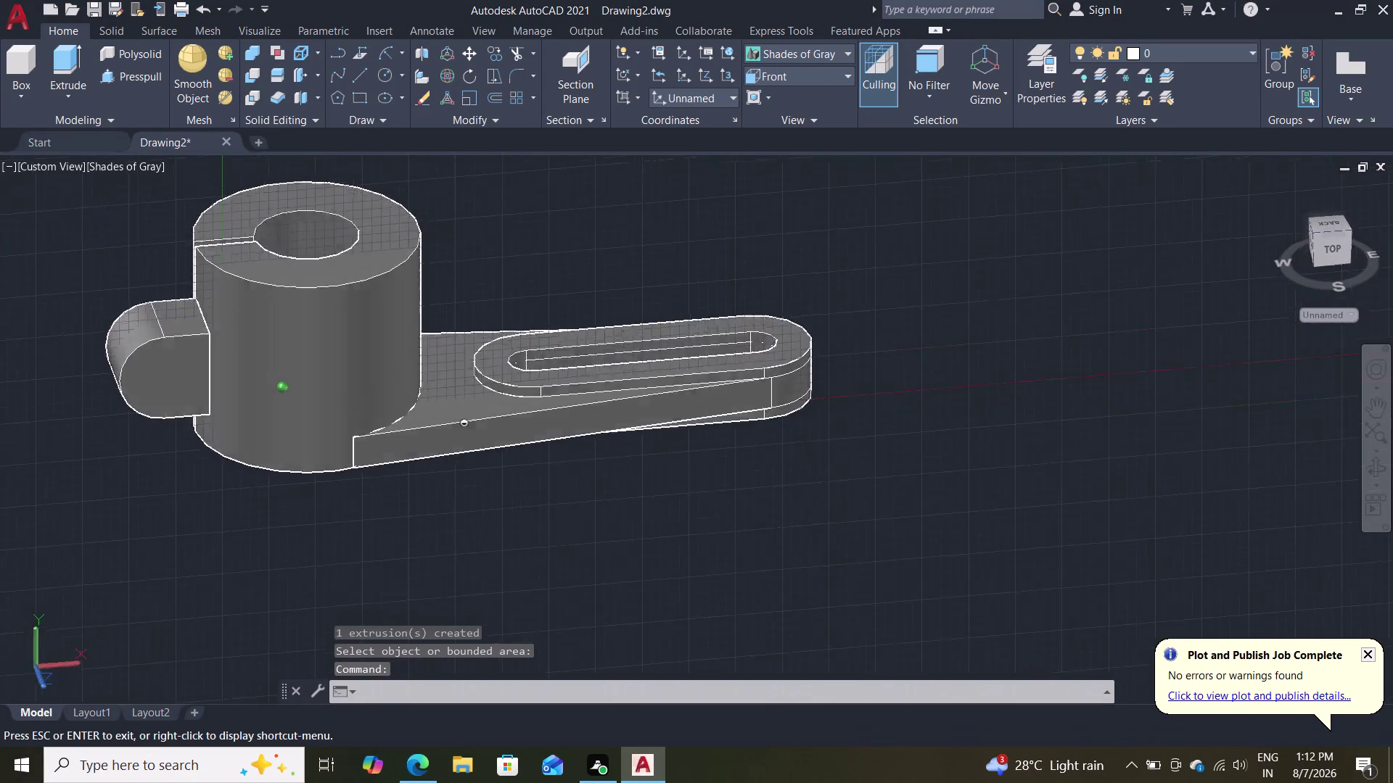
middle_drag(453, 432, 527, 468)
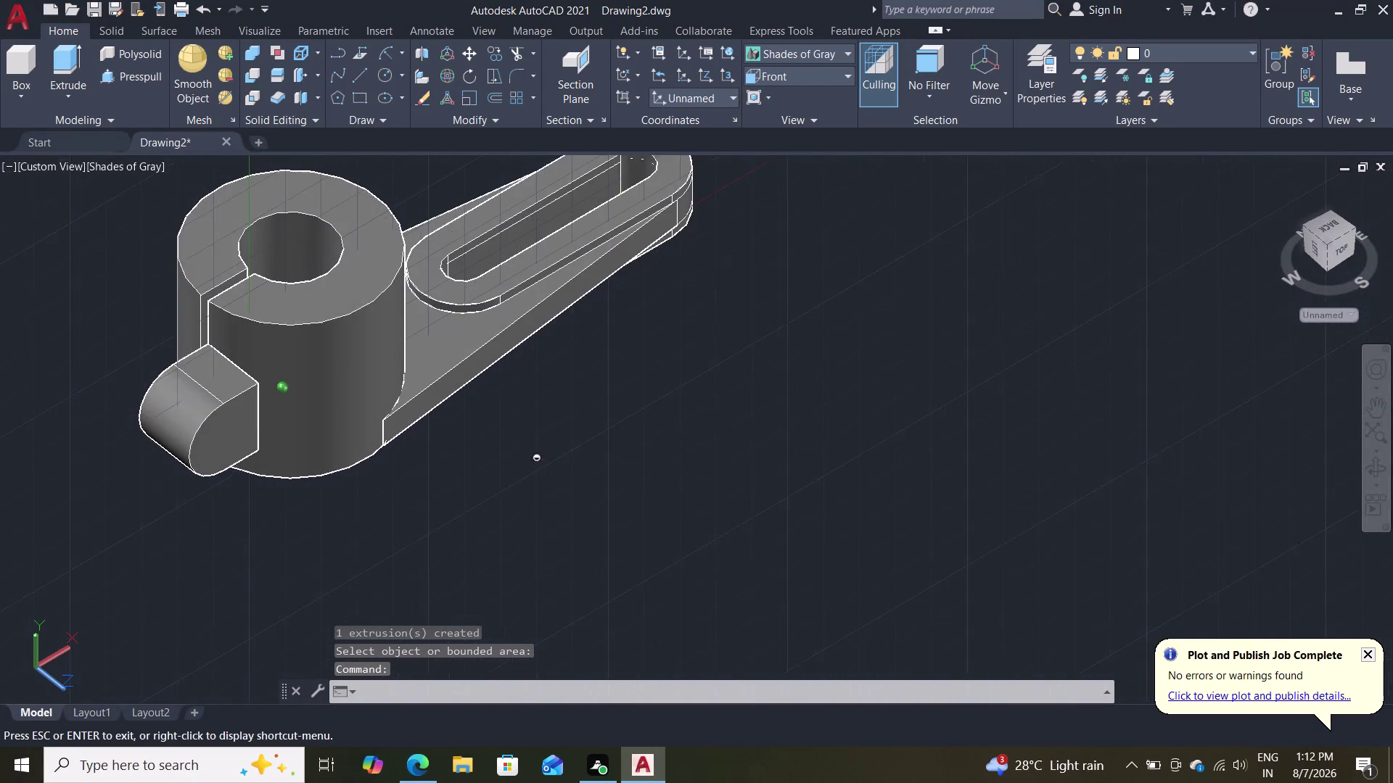
middle_drag(527, 469, 528, 471)
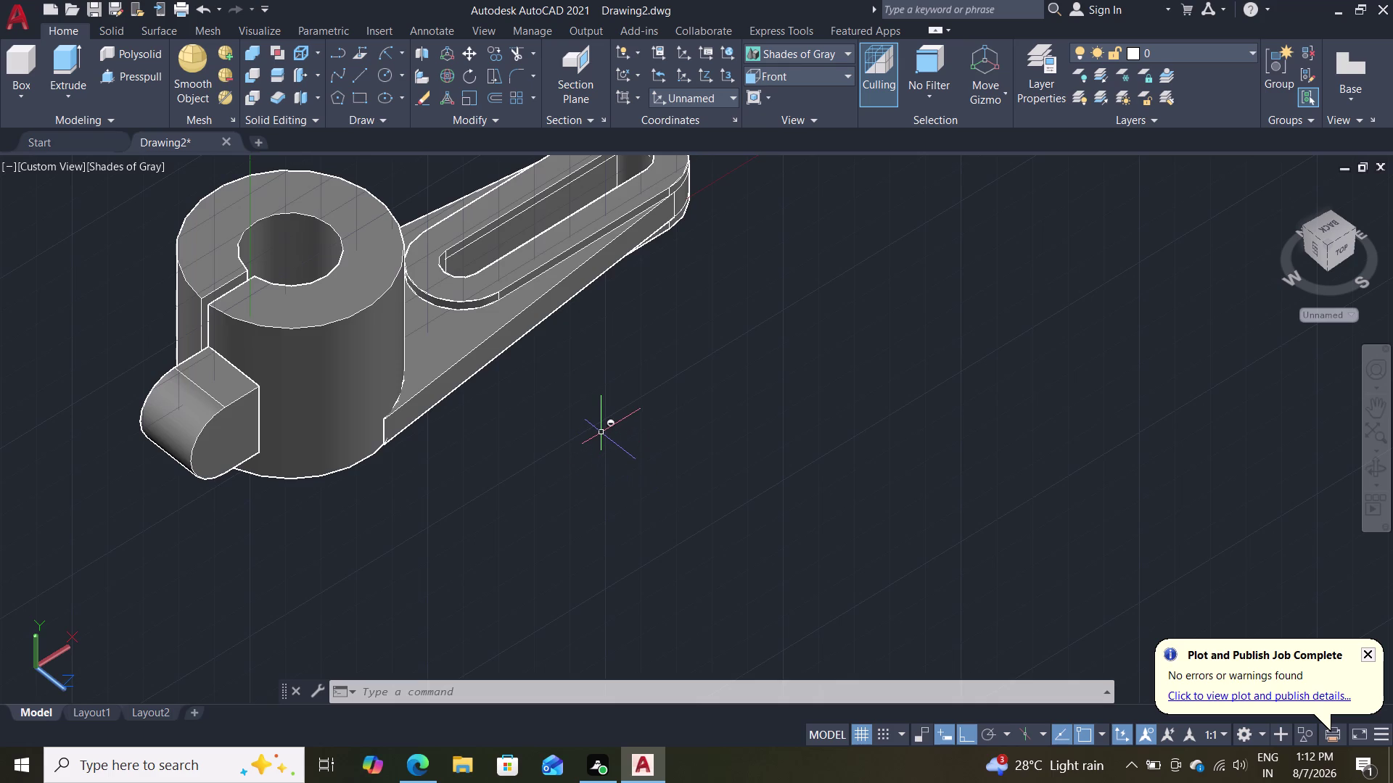
middle_drag(155, 548, 210, 542)
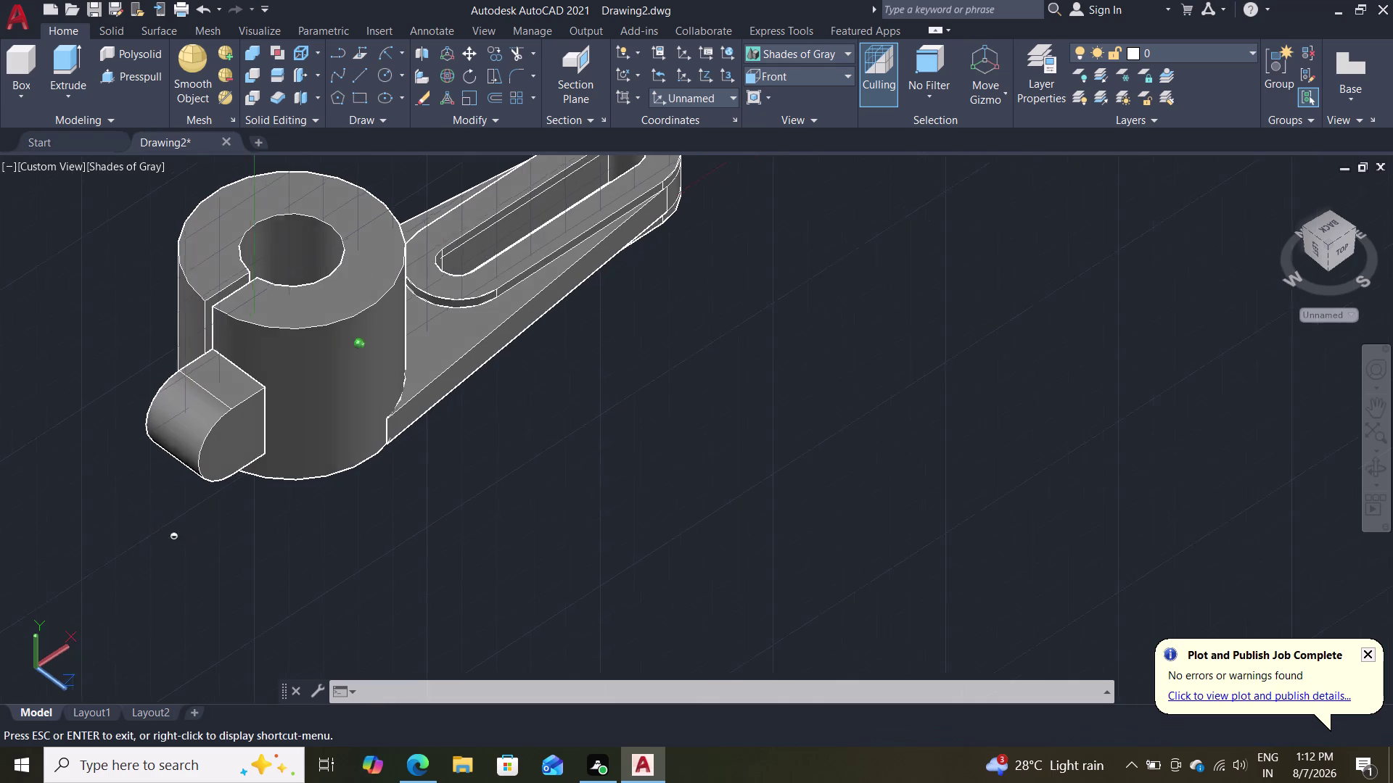
middle_drag(211, 542, 409, 504)
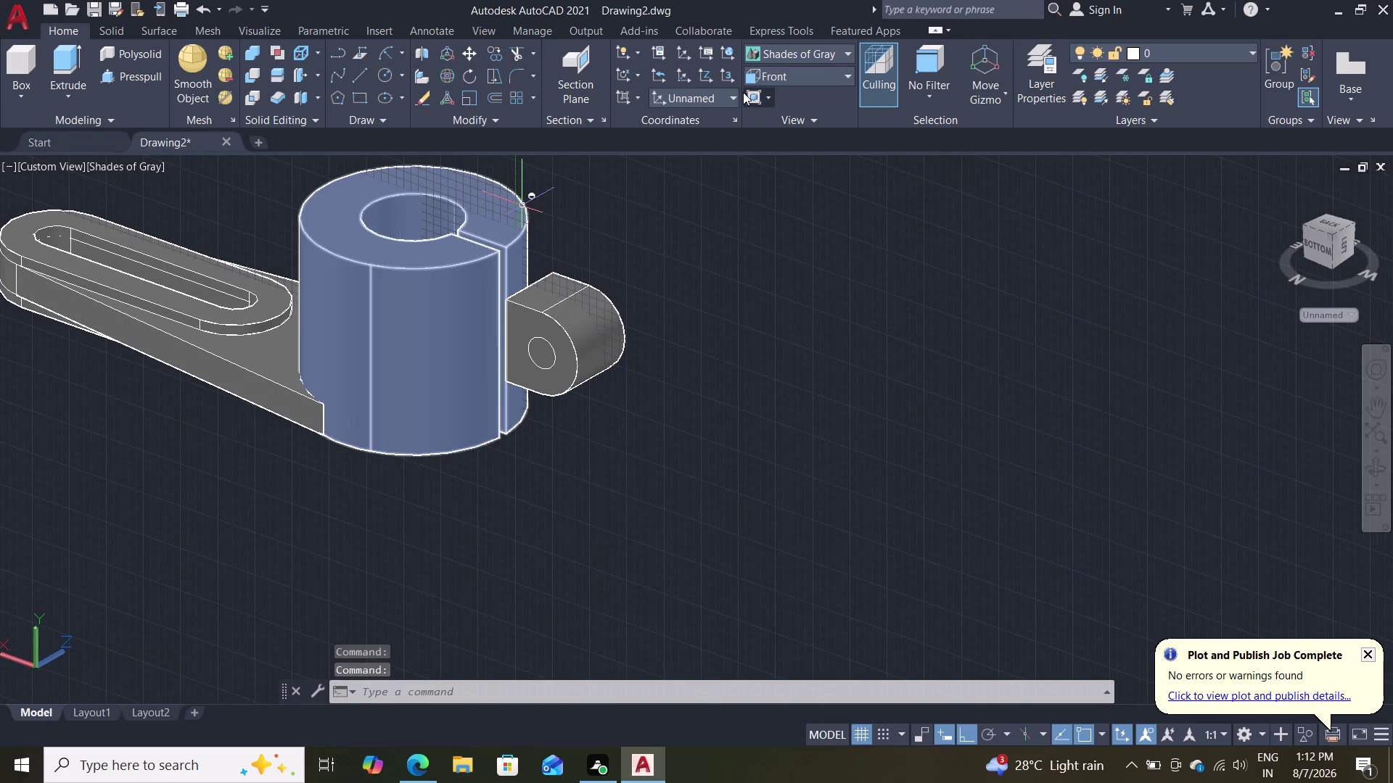
click(144, 80)
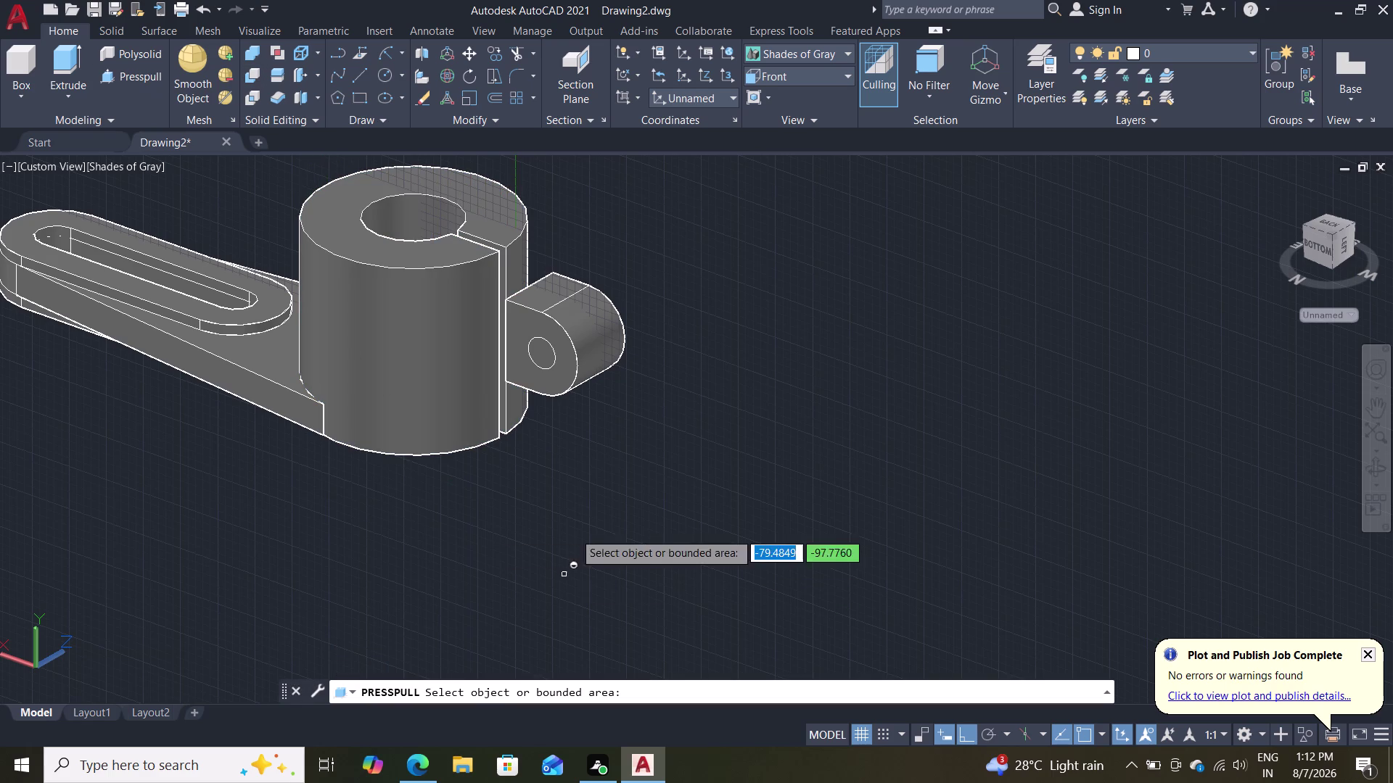
click(550, 351)
click(756, 279)
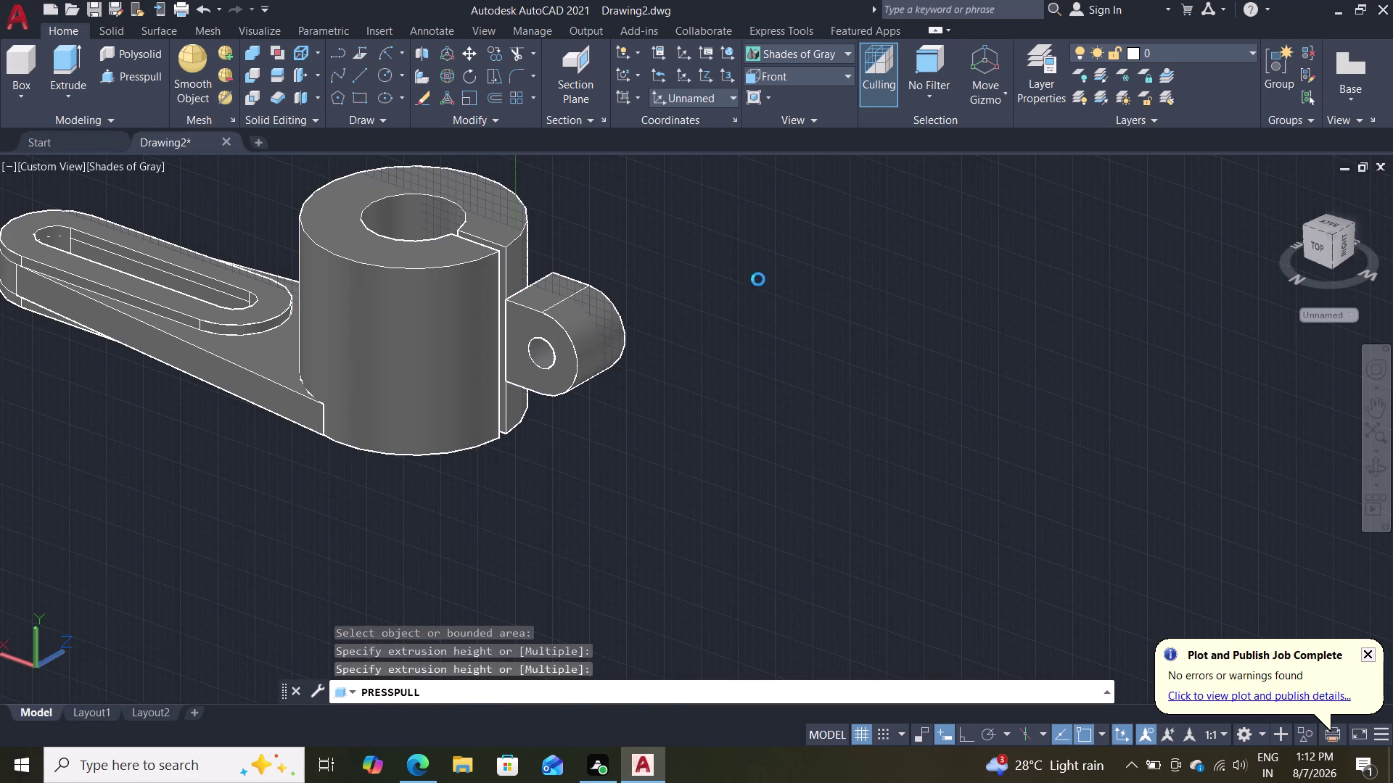
middle_drag(738, 392, 525, 434)
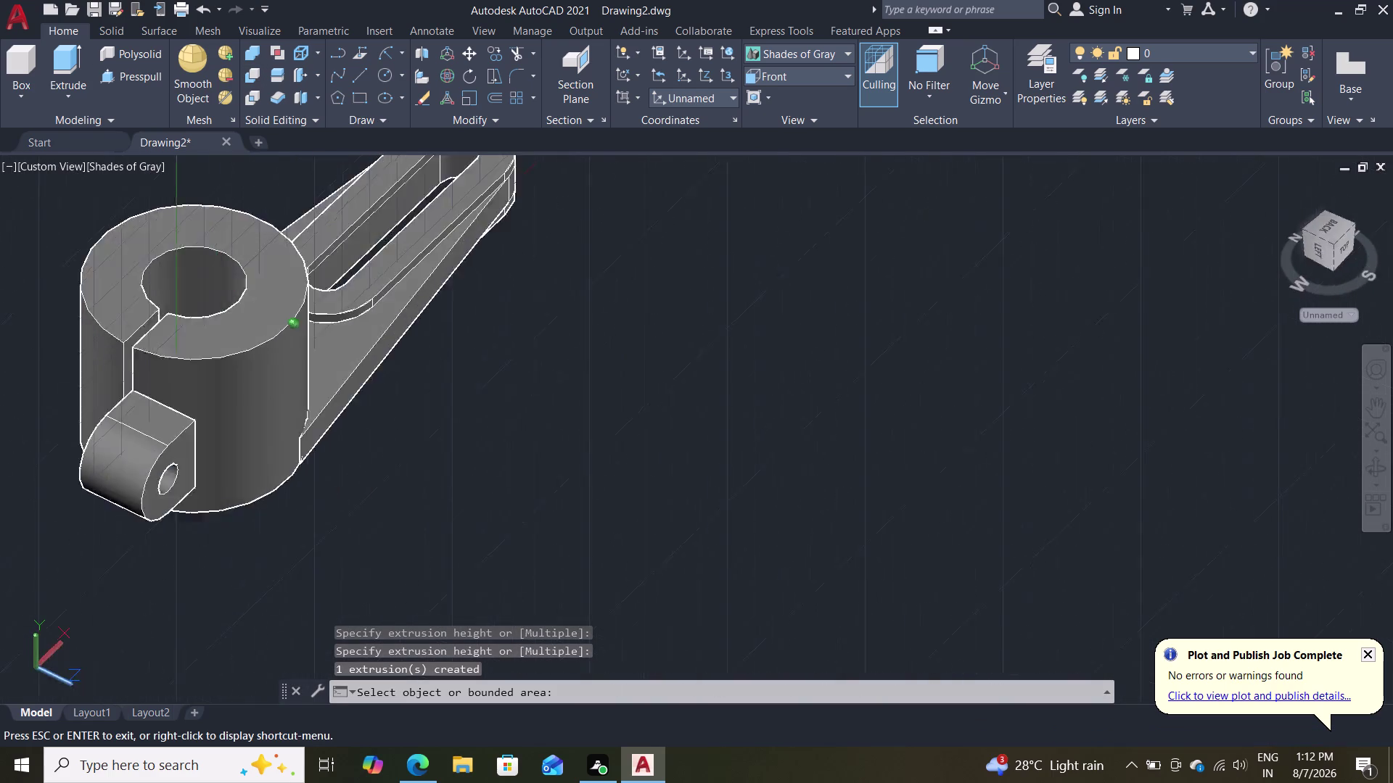
middle_drag(526, 435, 477, 360)
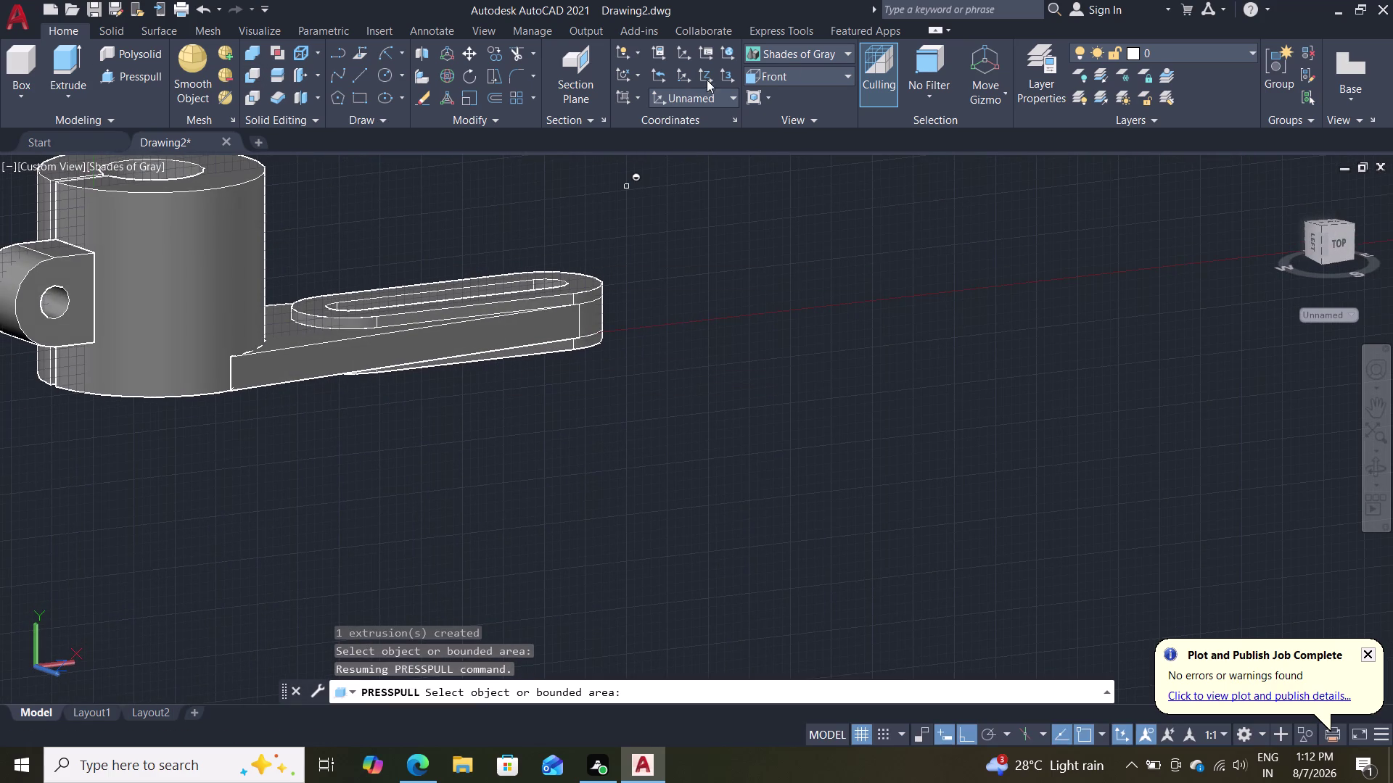
click(797, 73)
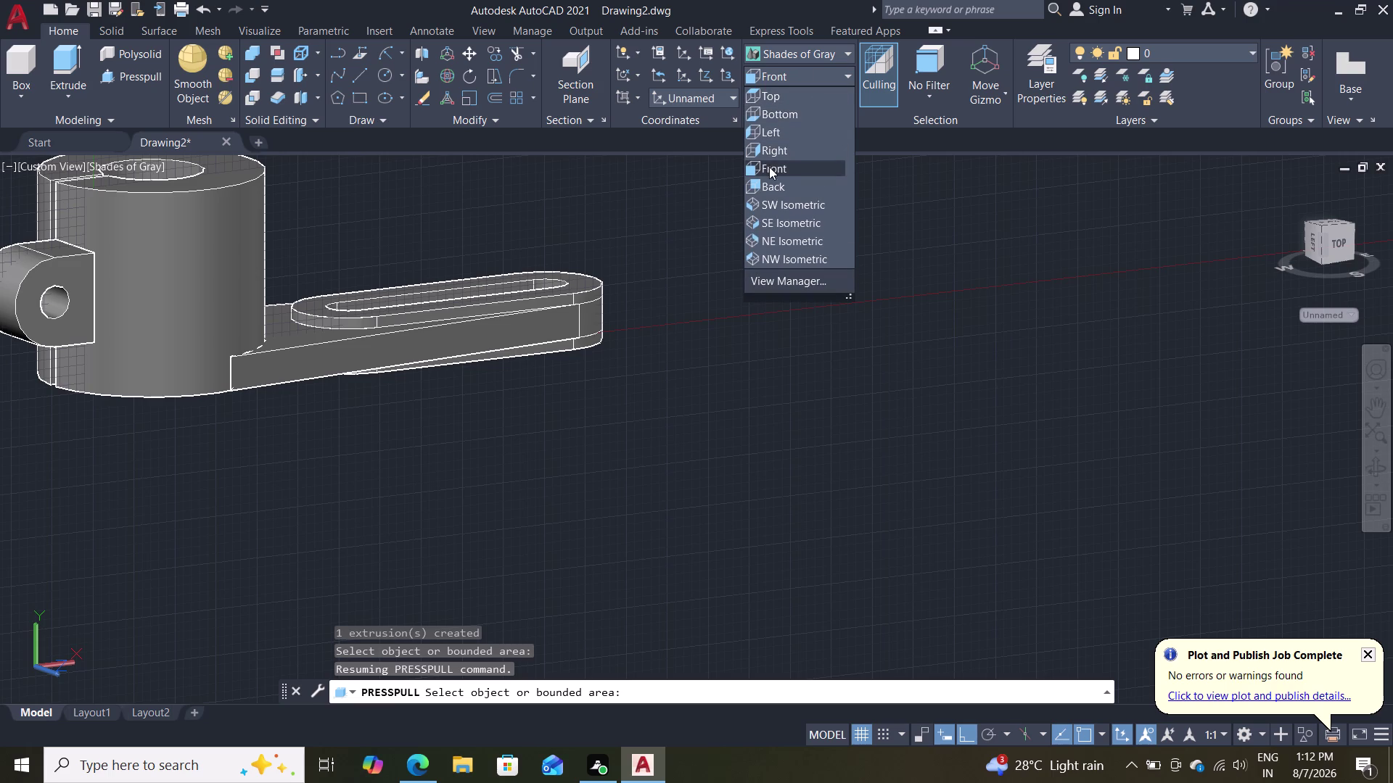
click(769, 167)
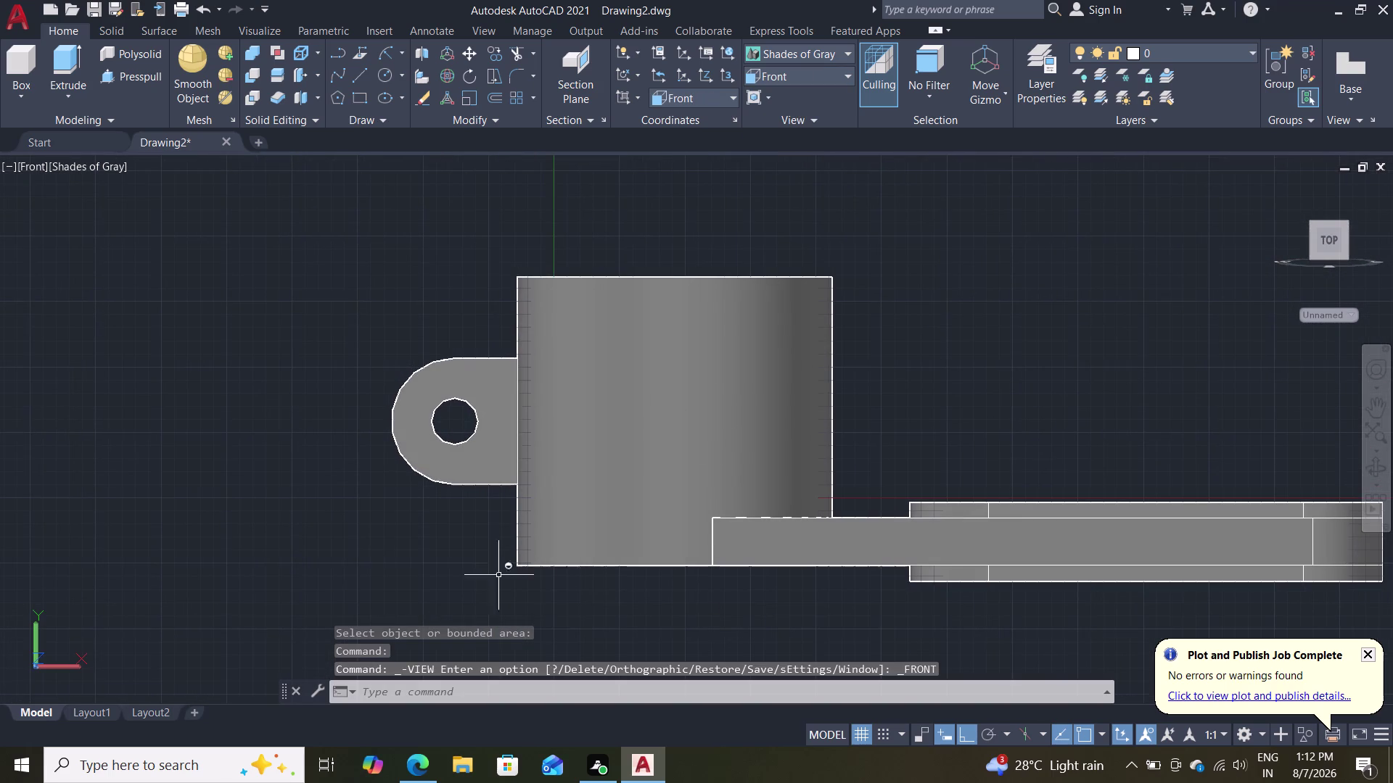
scroll(up, 3)
scroll(down, 3)
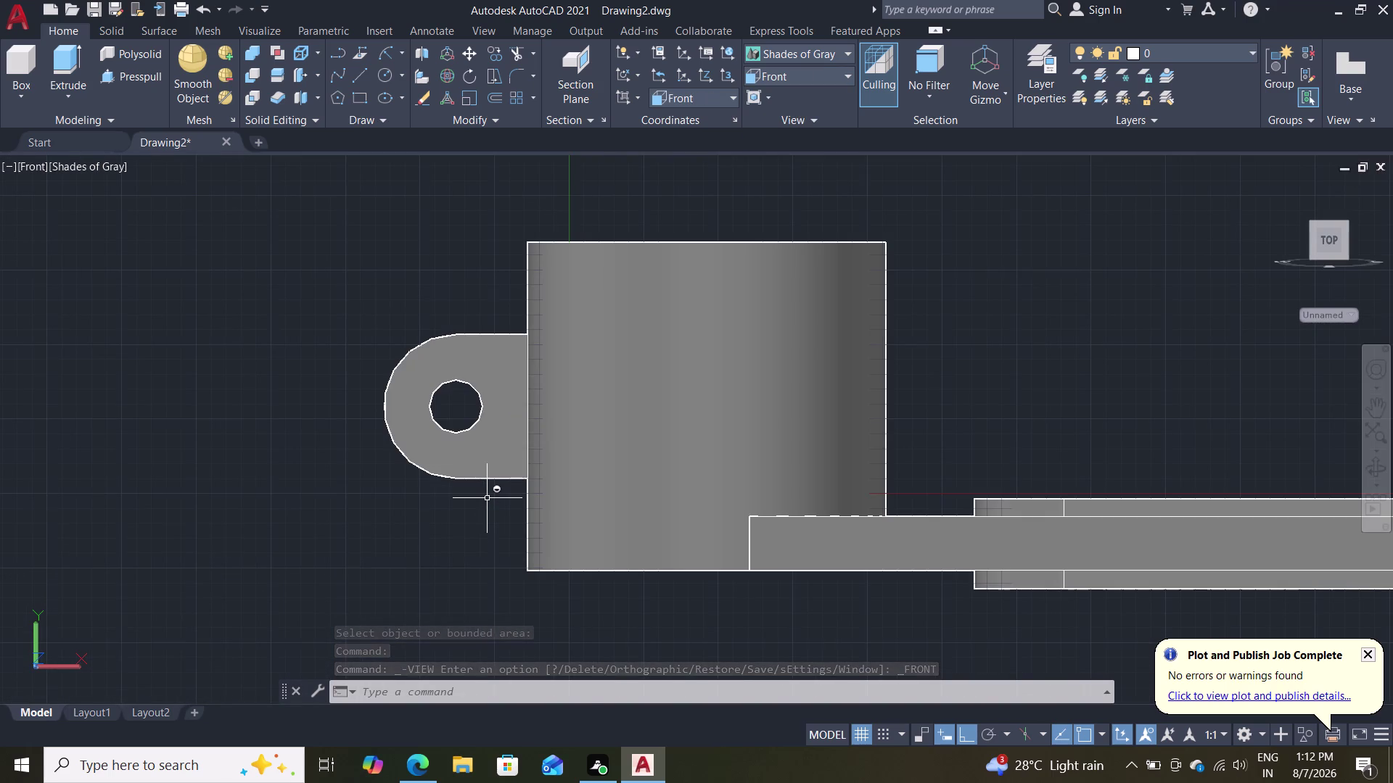
scroll(down, 3)
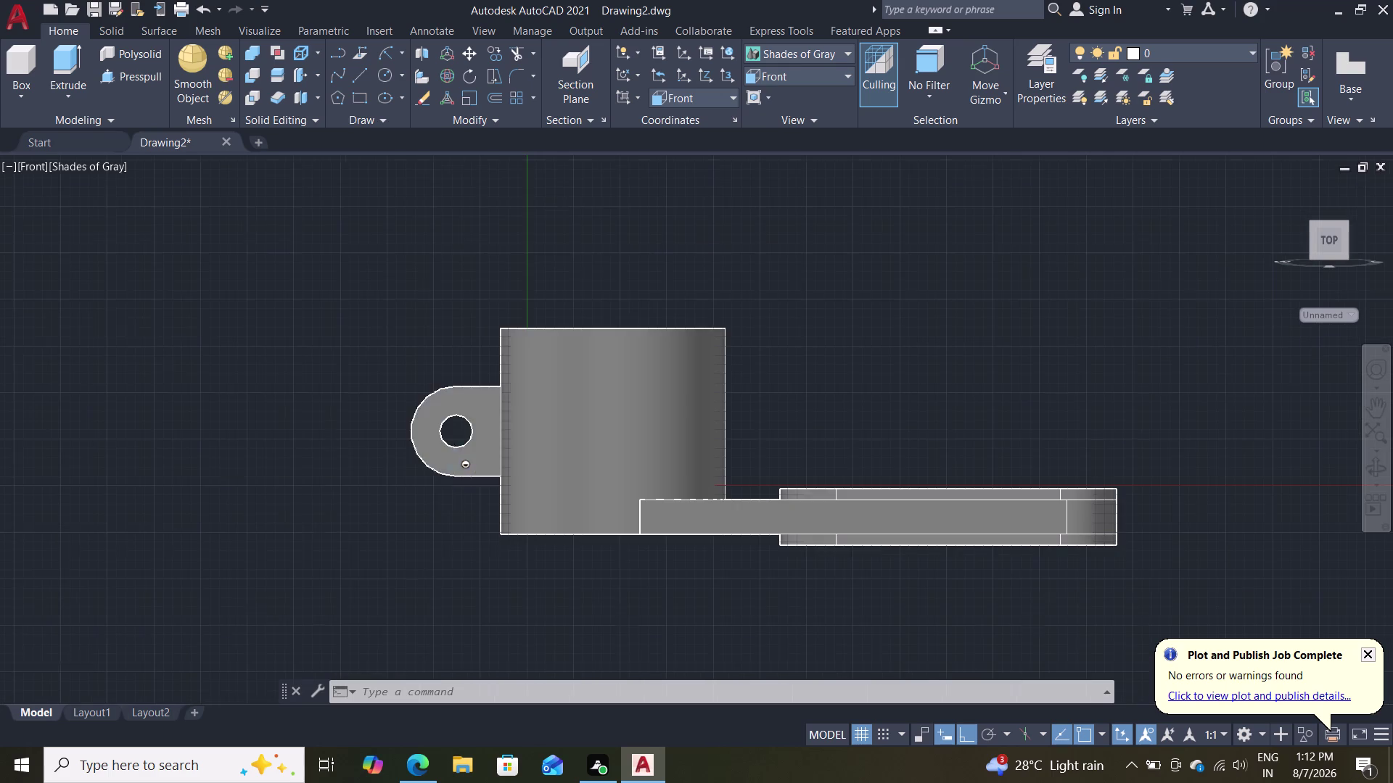
scroll(up, 3)
middle_drag(449, 553, 372, 557)
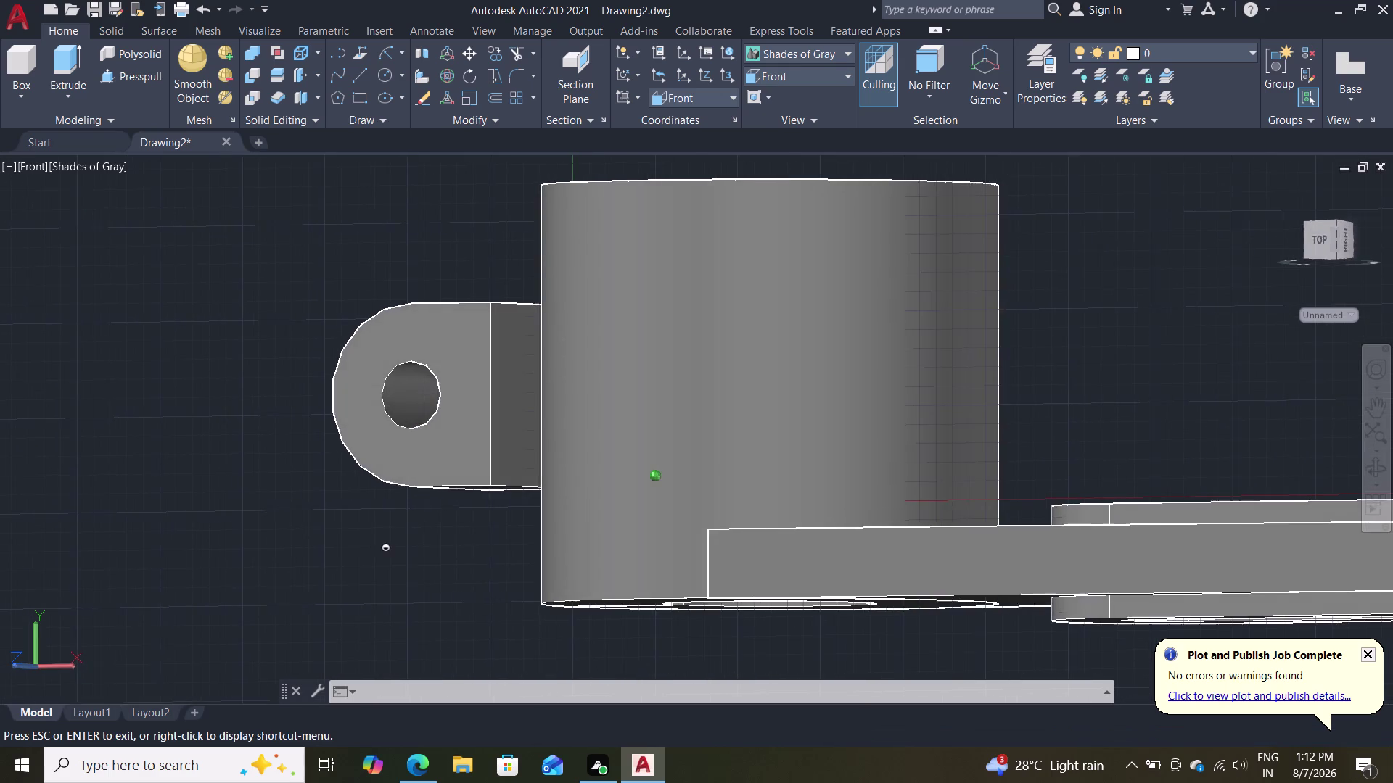
middle_drag(373, 557, 387, 668)
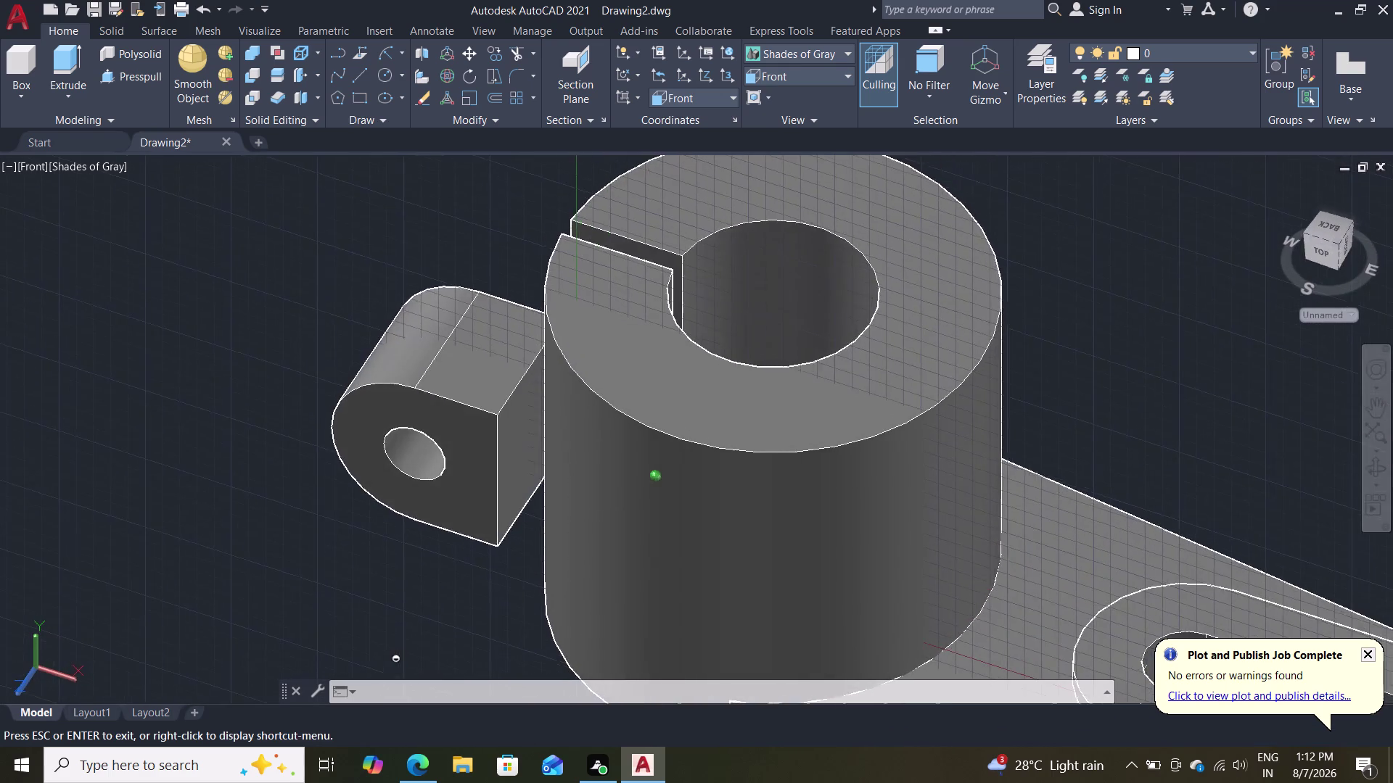
middle_drag(387, 668, 533, 732)
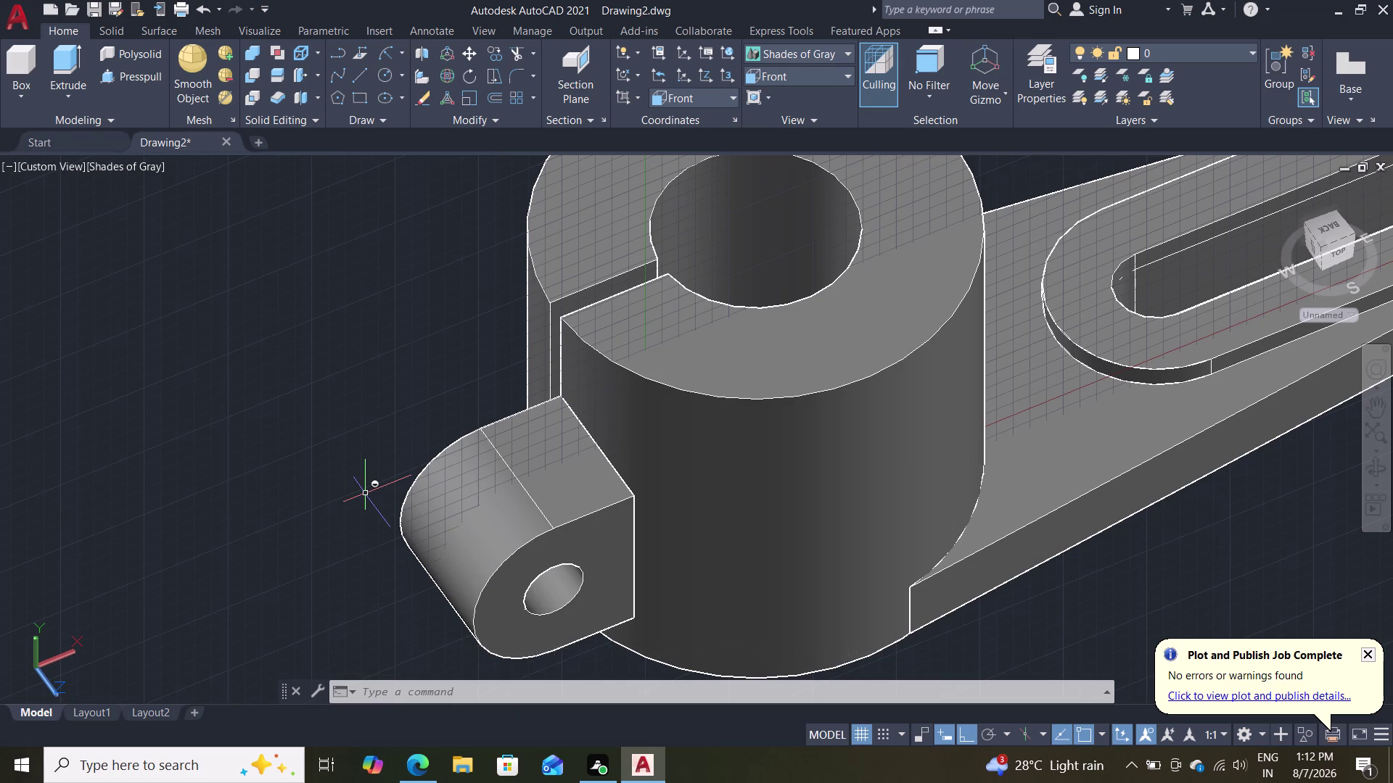
scroll(down, 3)
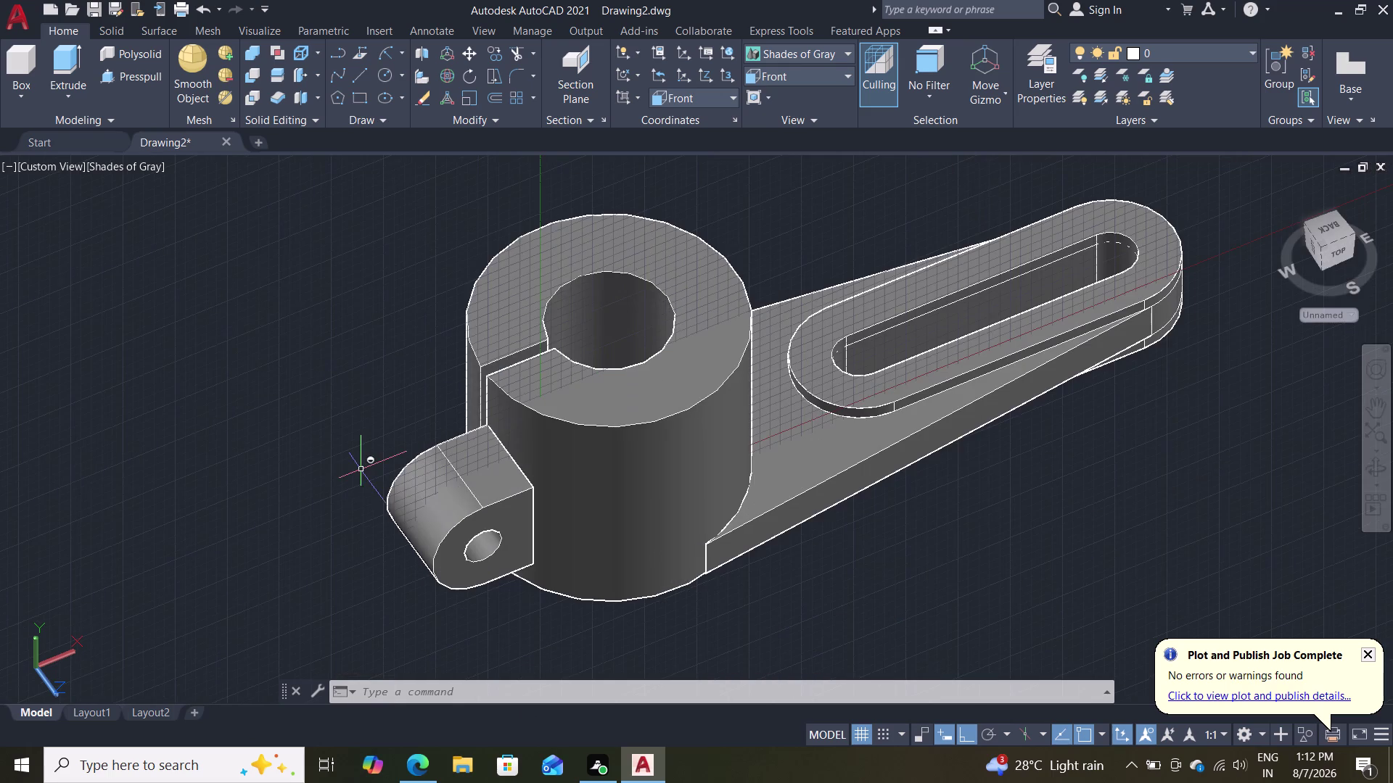
scroll(up, 3)
middle_drag(329, 446, 219, 466)
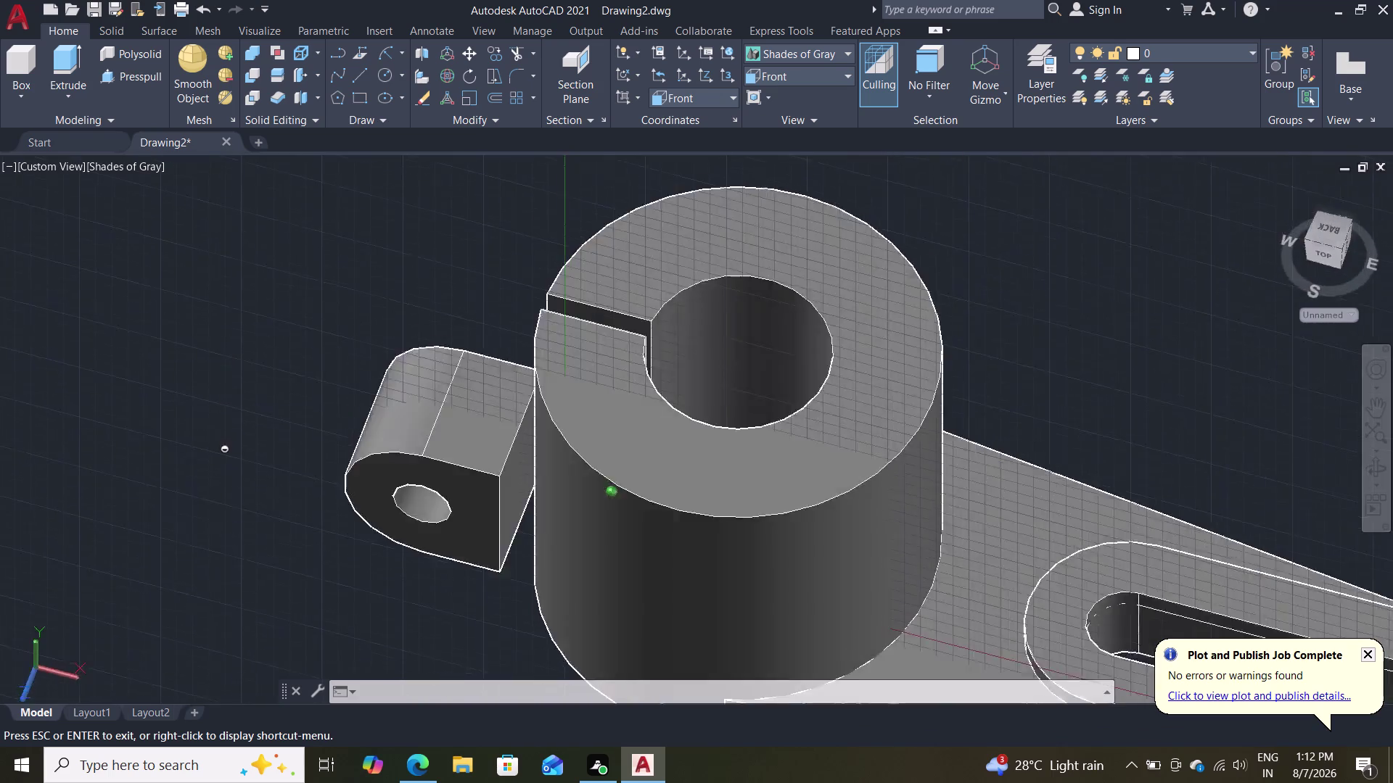
middle_drag(219, 465, 290, 533)
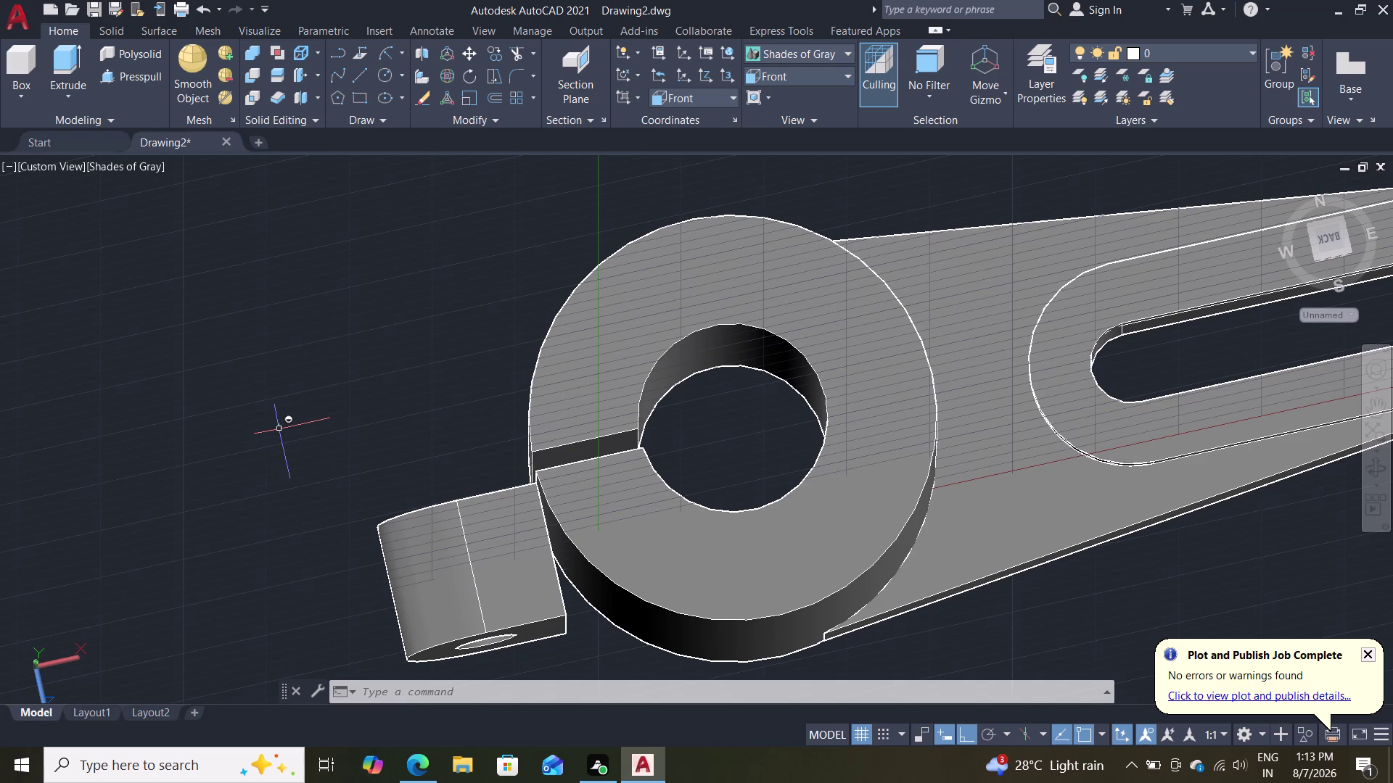
middle_drag(420, 302, 438, 363)
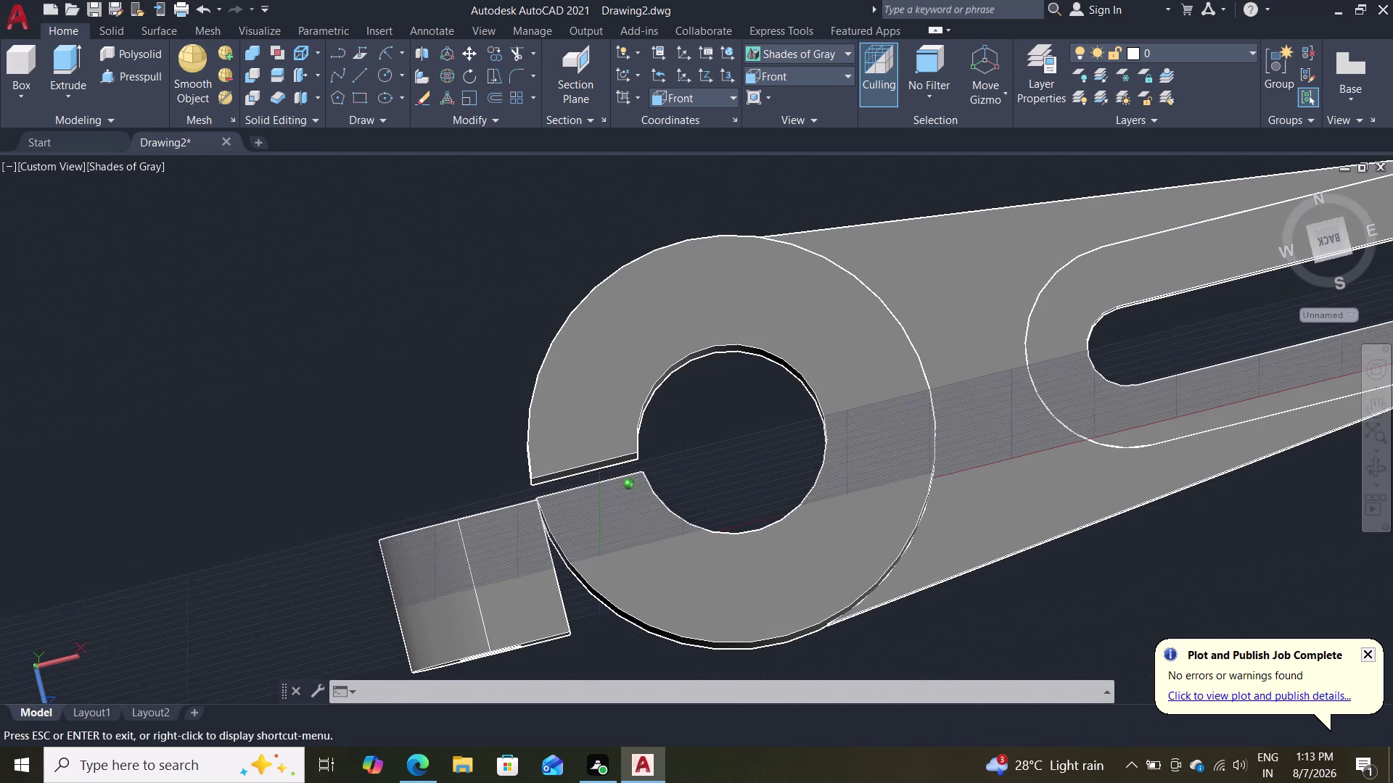
middle_drag(438, 363, 438, 365)
middle_drag(406, 358, 246, 85)
scroll(up, 3)
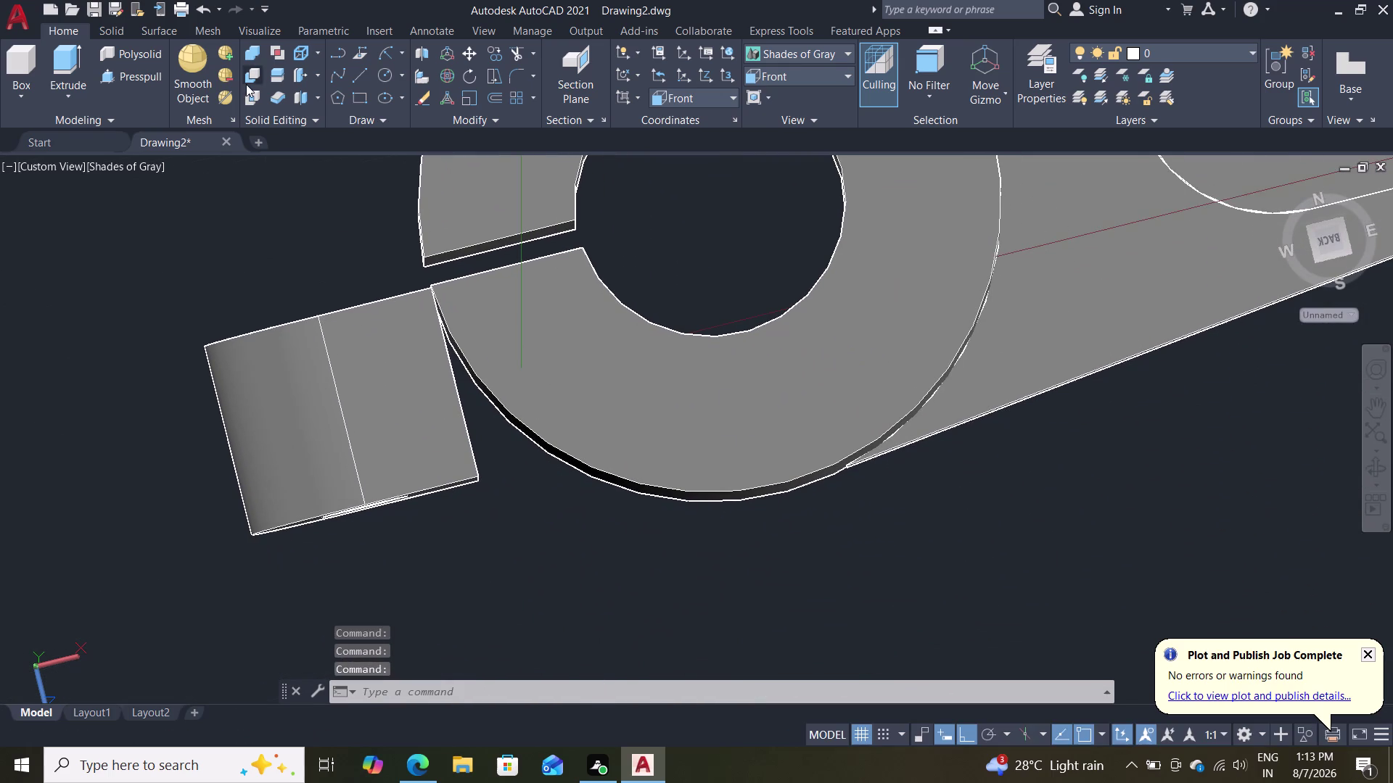
scroll(down, 3)
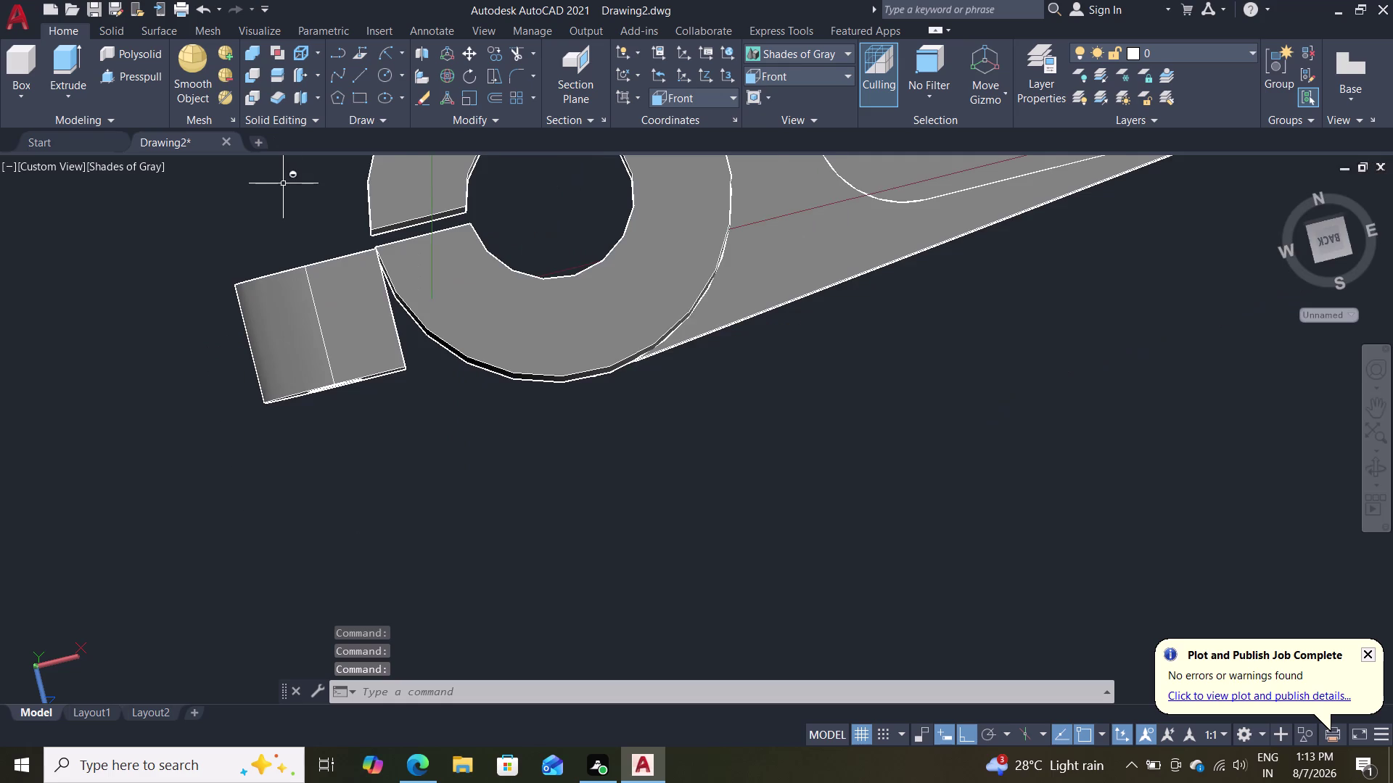
scroll(up, 3)
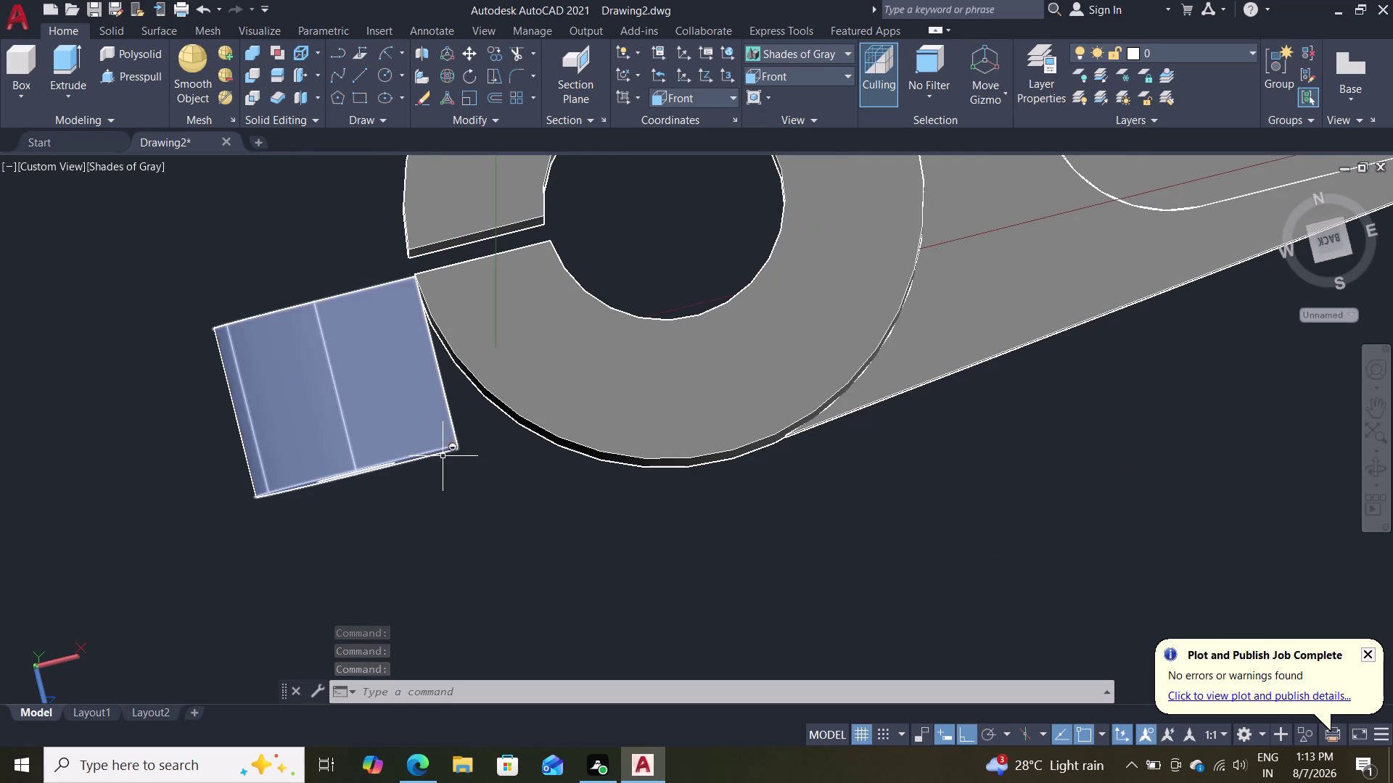
key(l)
key(Return)
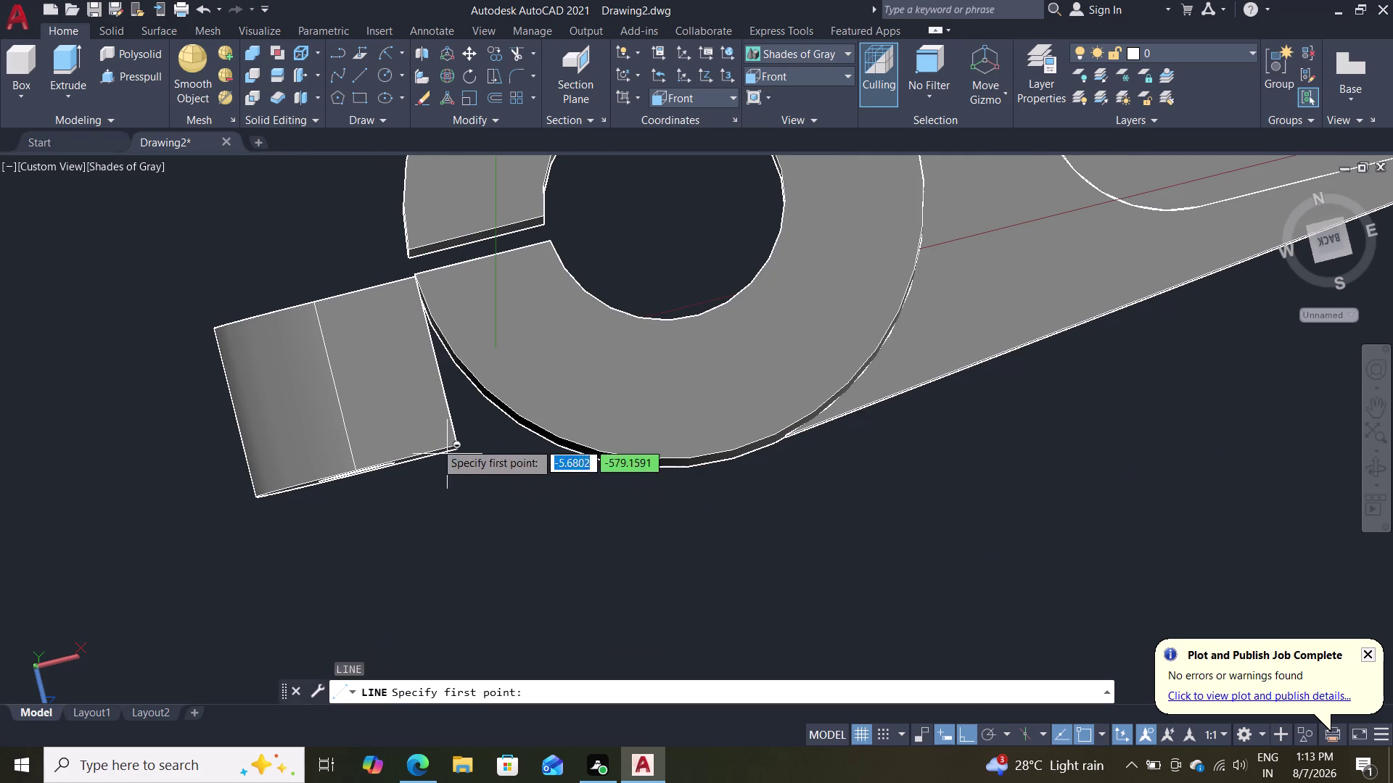
click(458, 447)
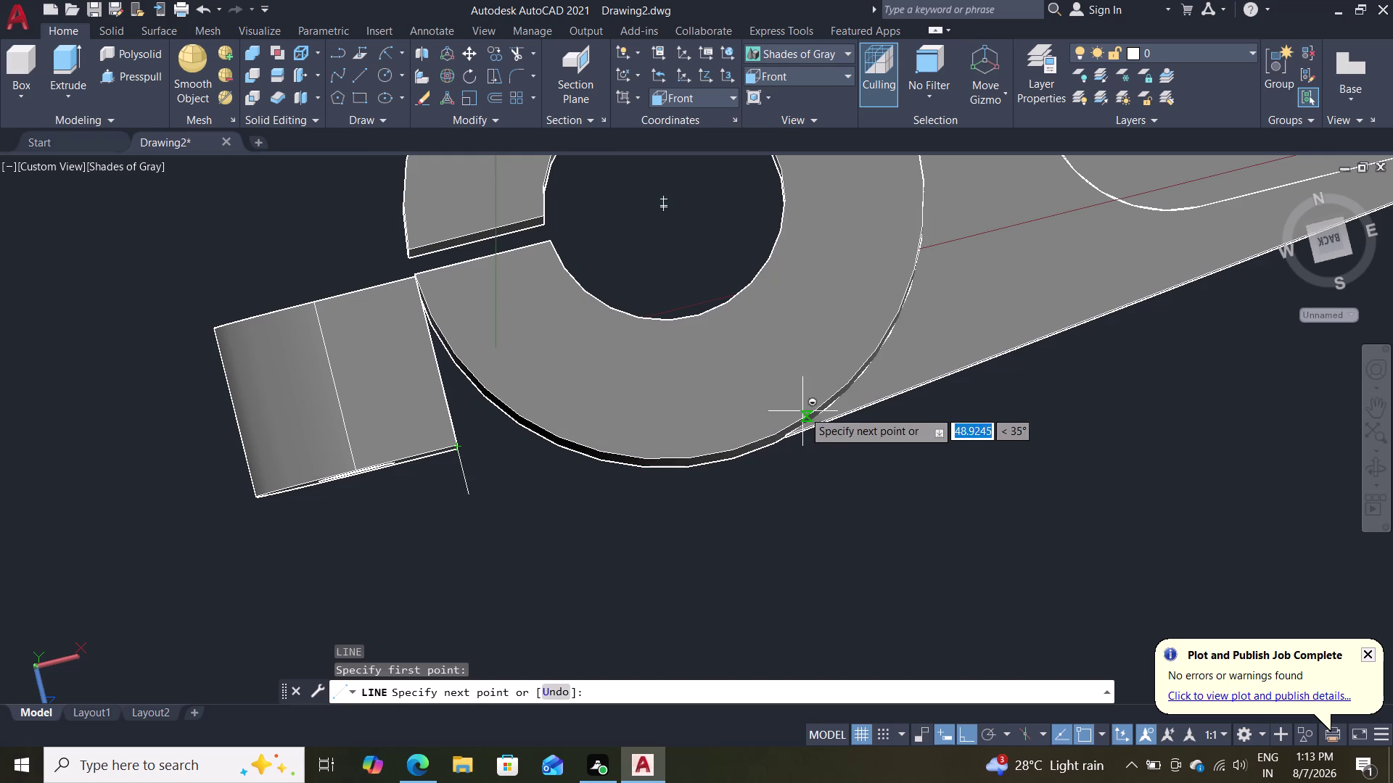
key(F5)
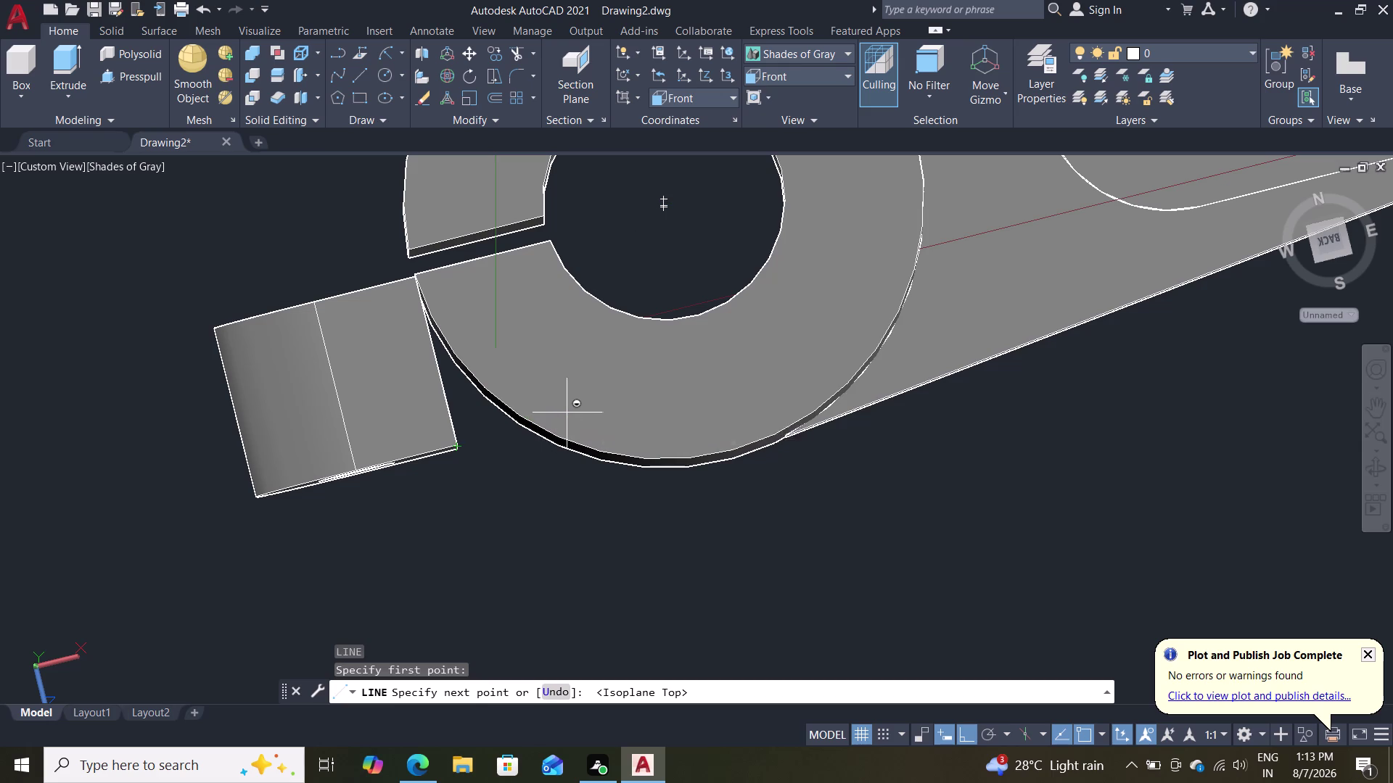
key(Escape)
key(Escape)
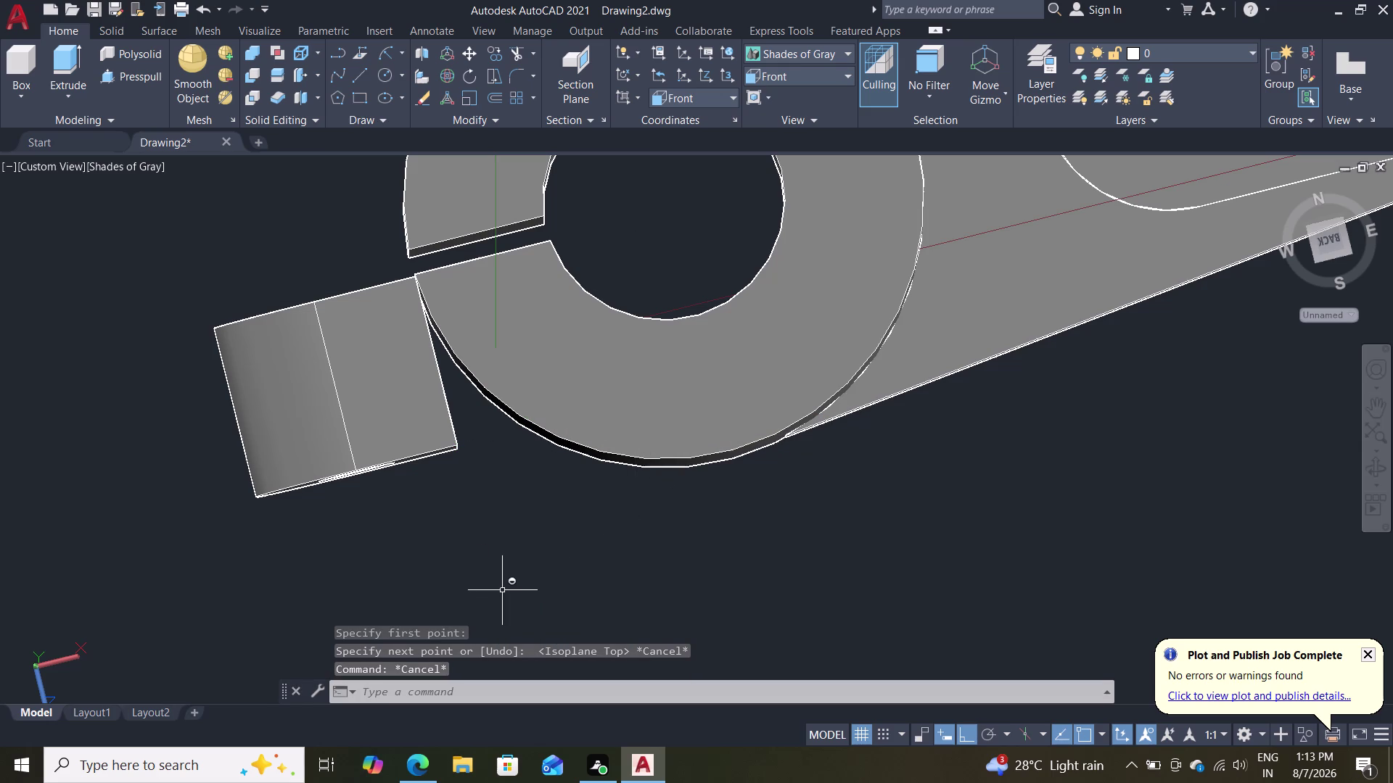
scroll(down, 3)
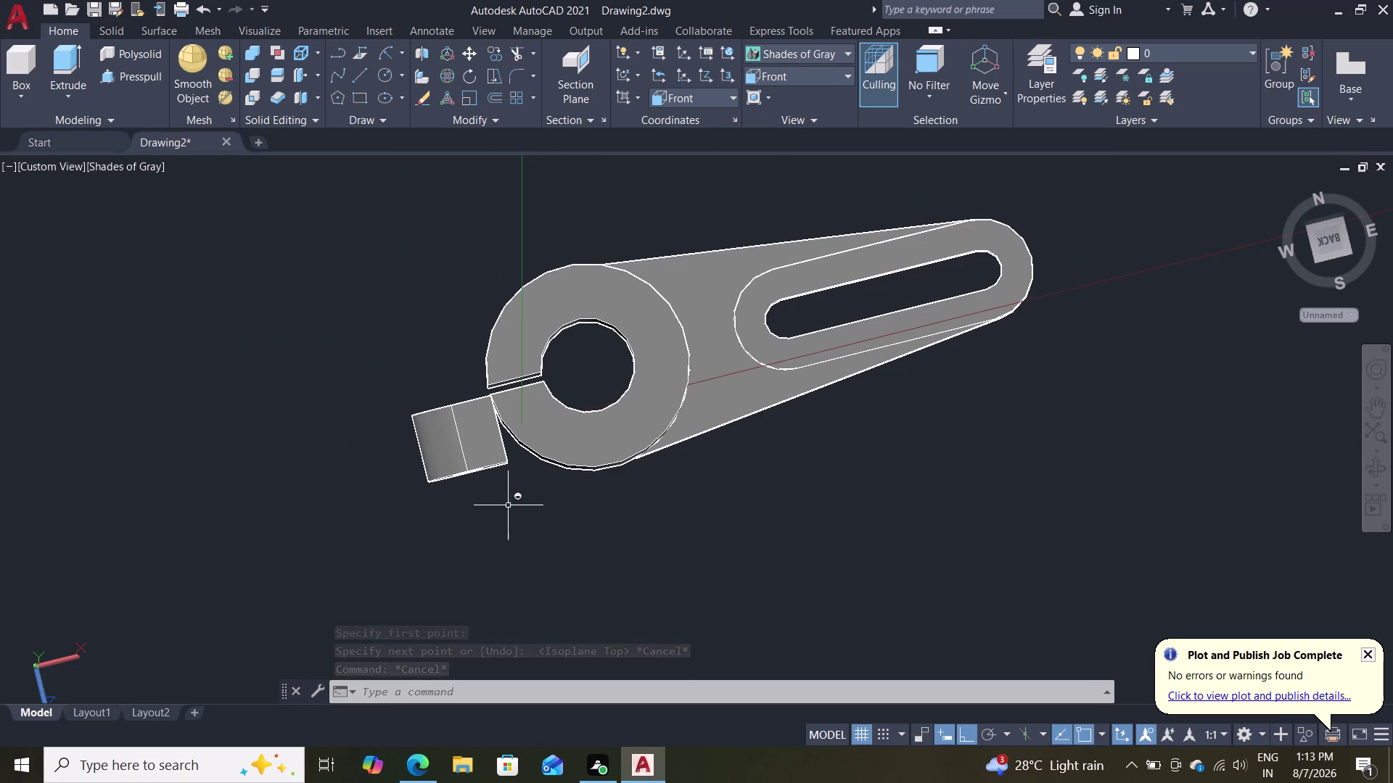
middle_drag(512, 521, 501, 345)
middle_drag(505, 336, 516, 289)
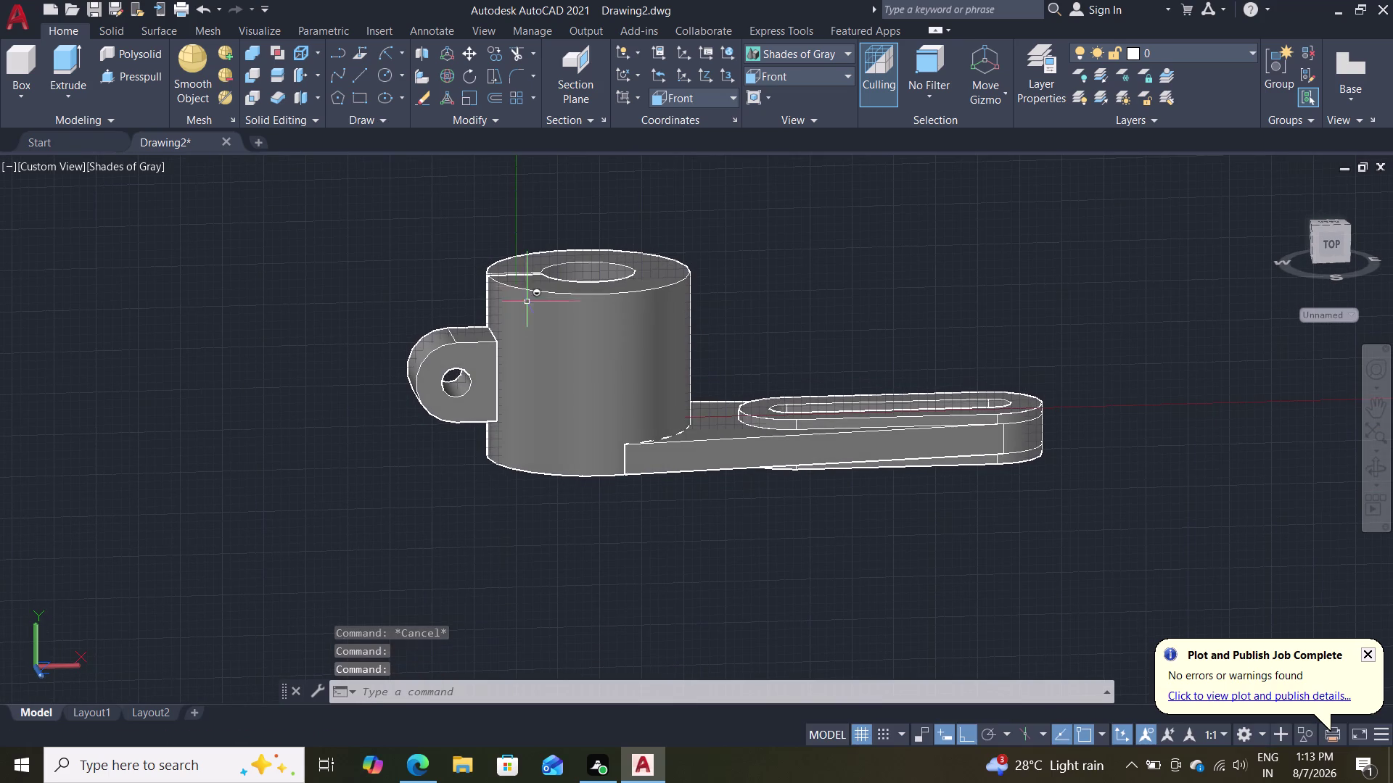
middle_drag(534, 492, 425, 451)
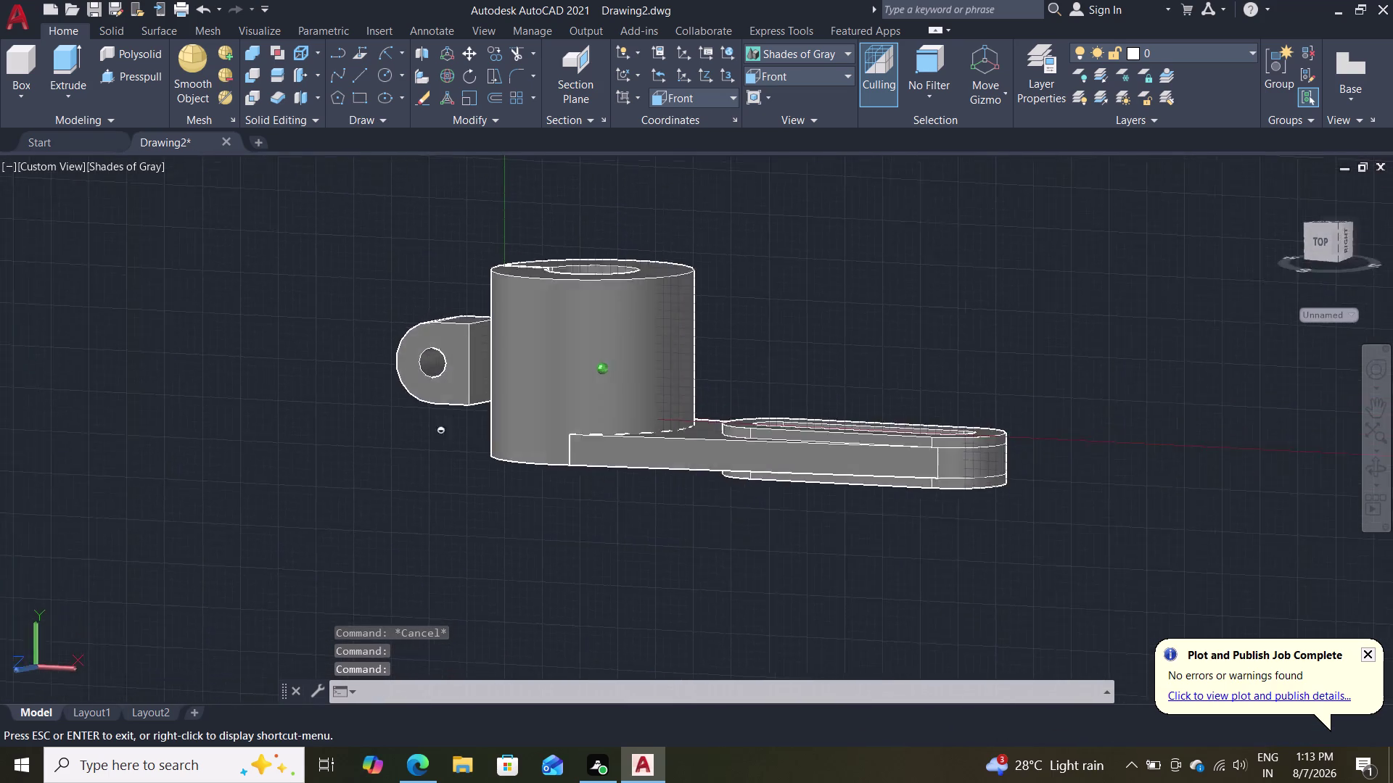
middle_drag(425, 451, 533, 597)
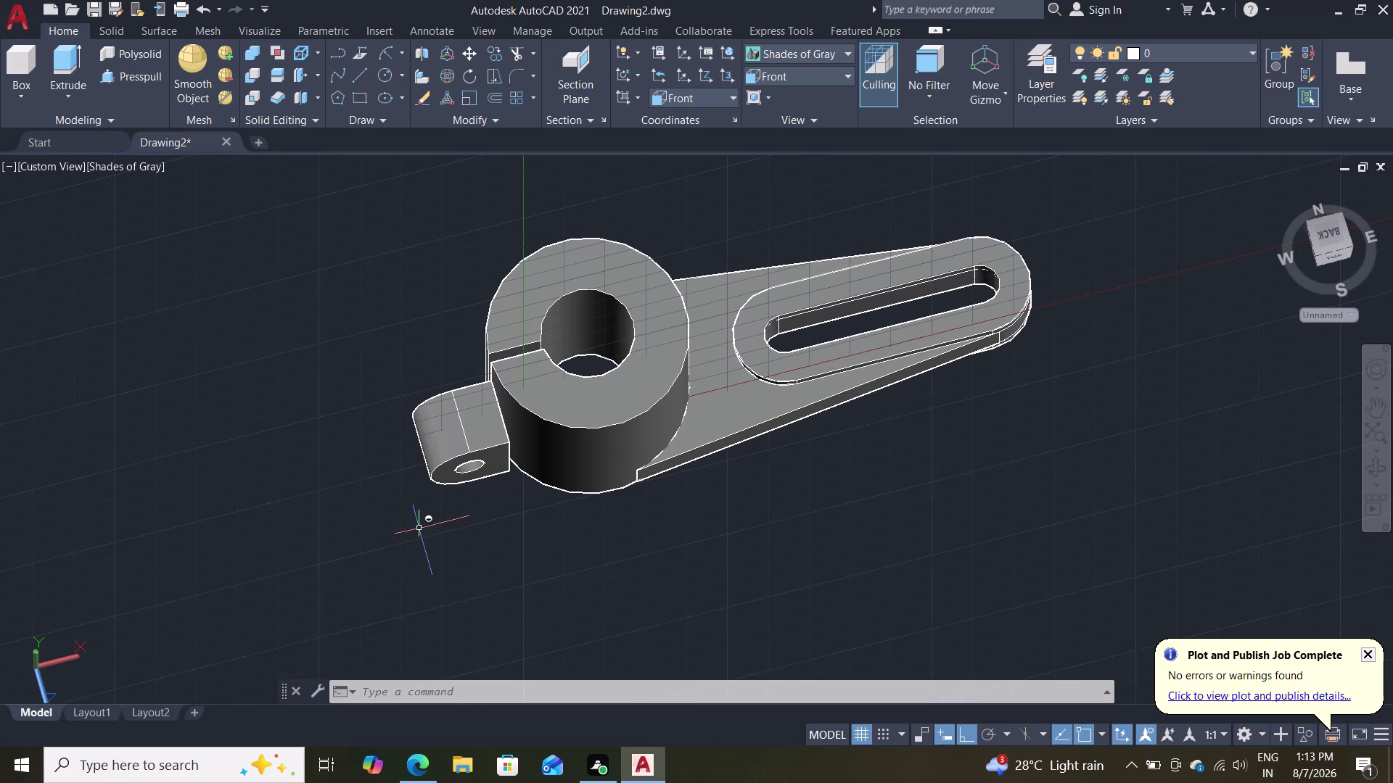
key(m)
key(Return)
Move the hinge tab block clear of the cylinder.
click(446, 444)
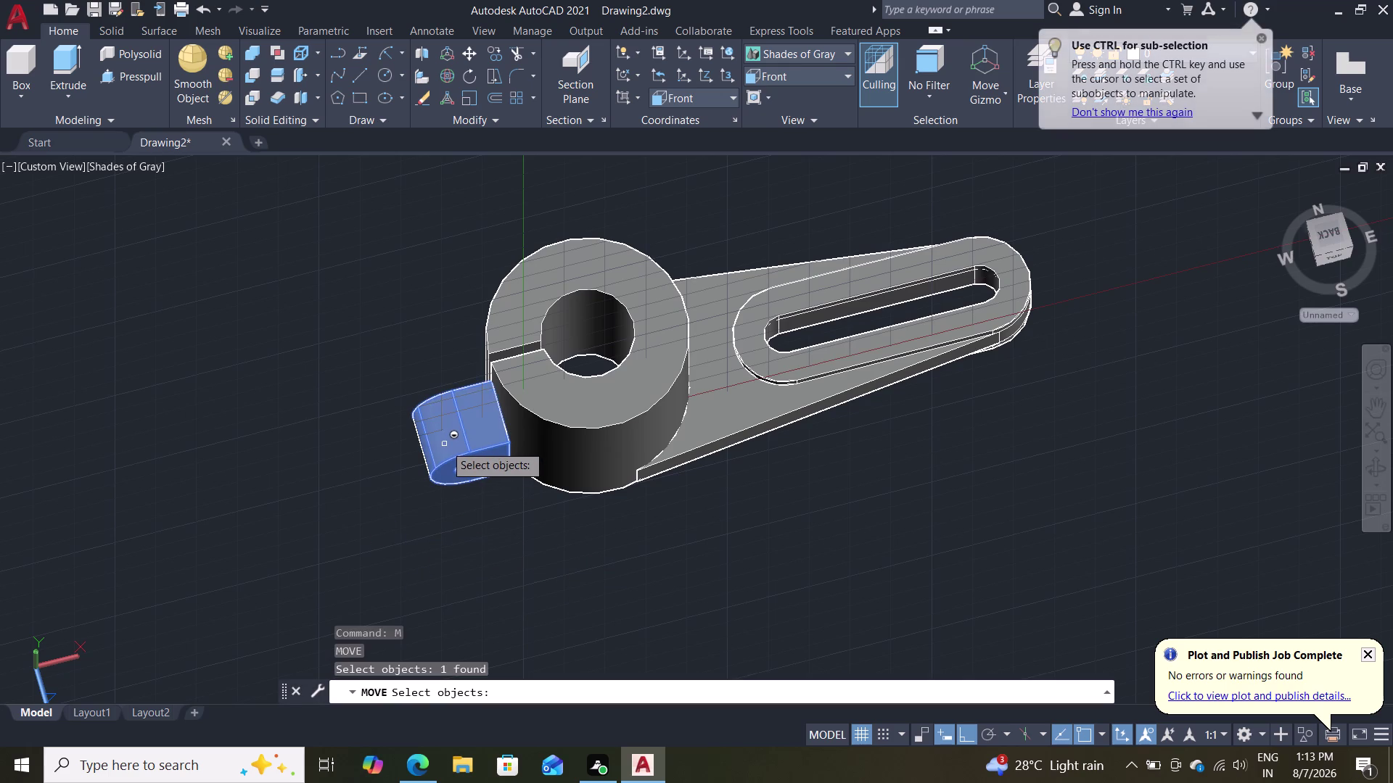
key(Return)
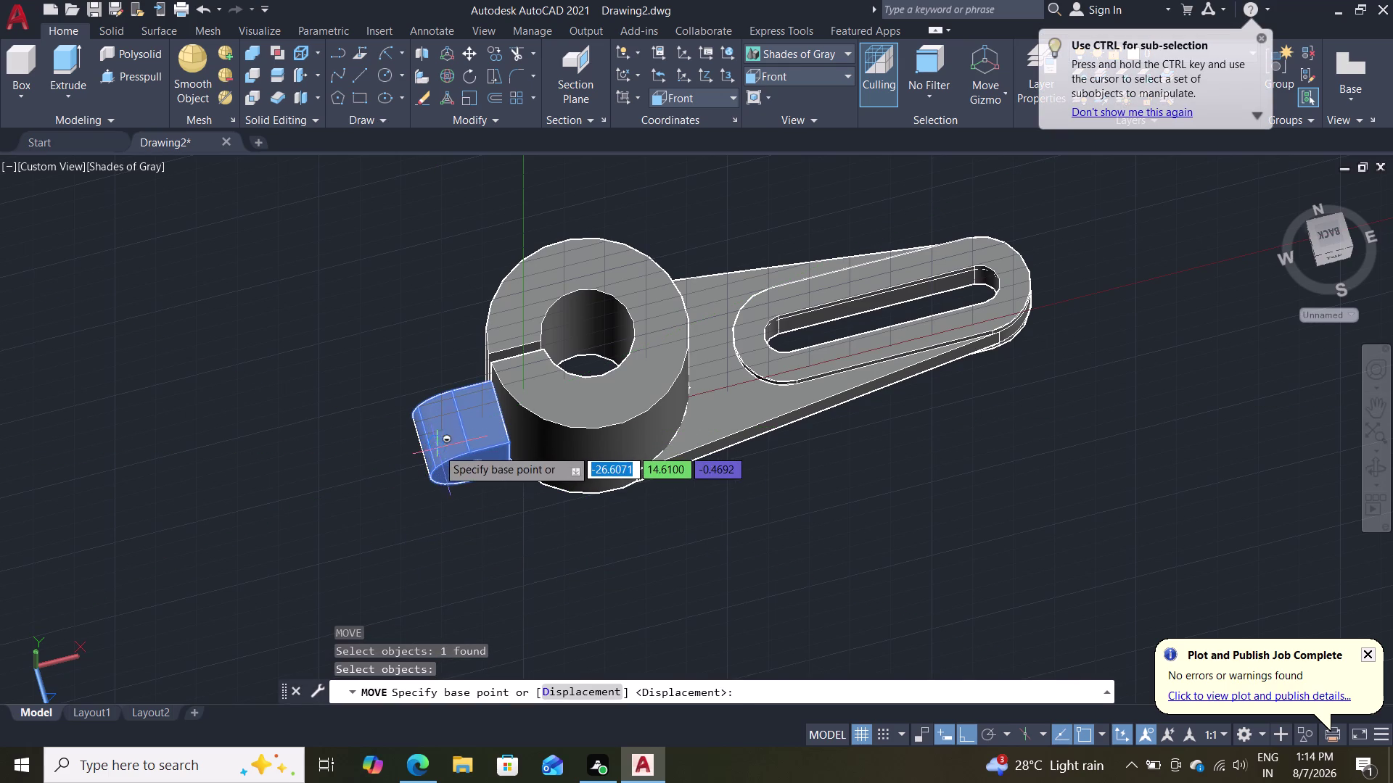
click(437, 449)
click(261, 482)
key(Return)
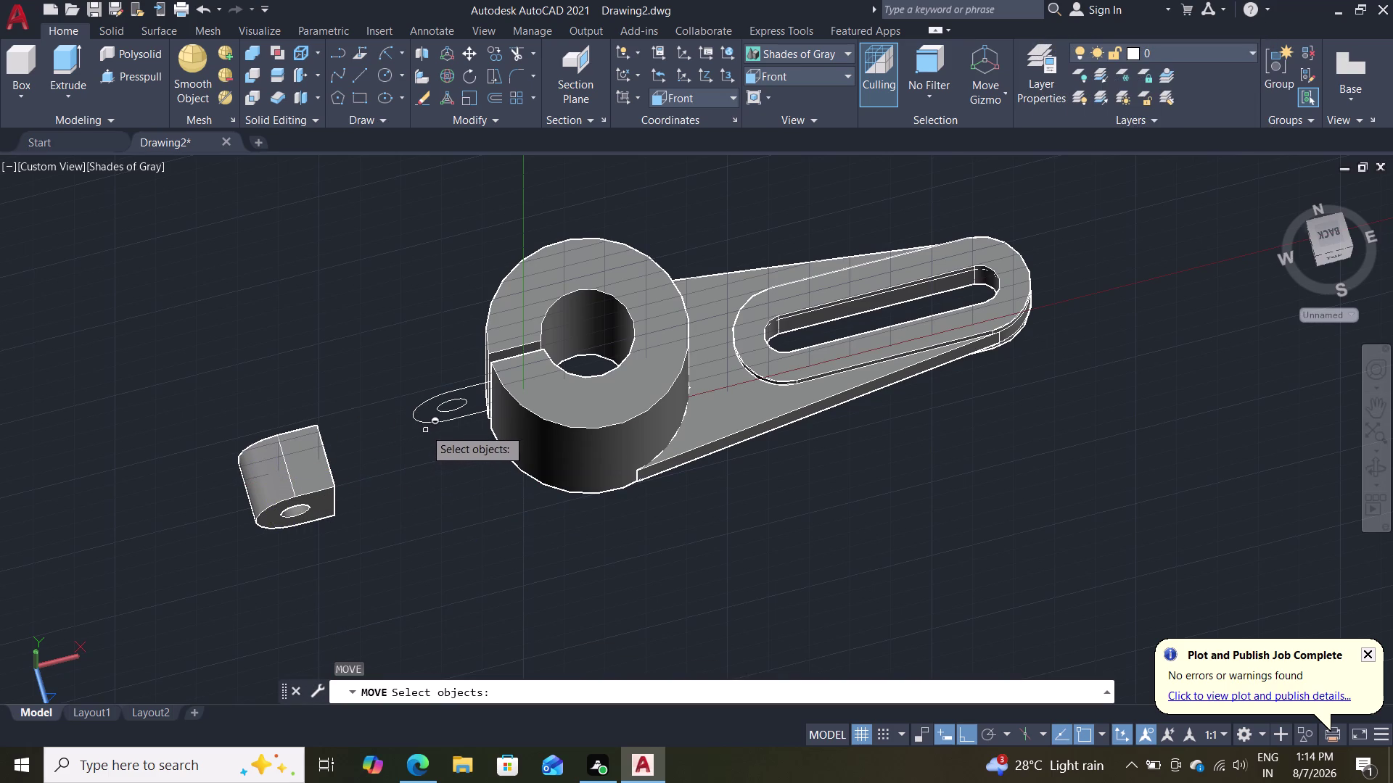
key(Escape)
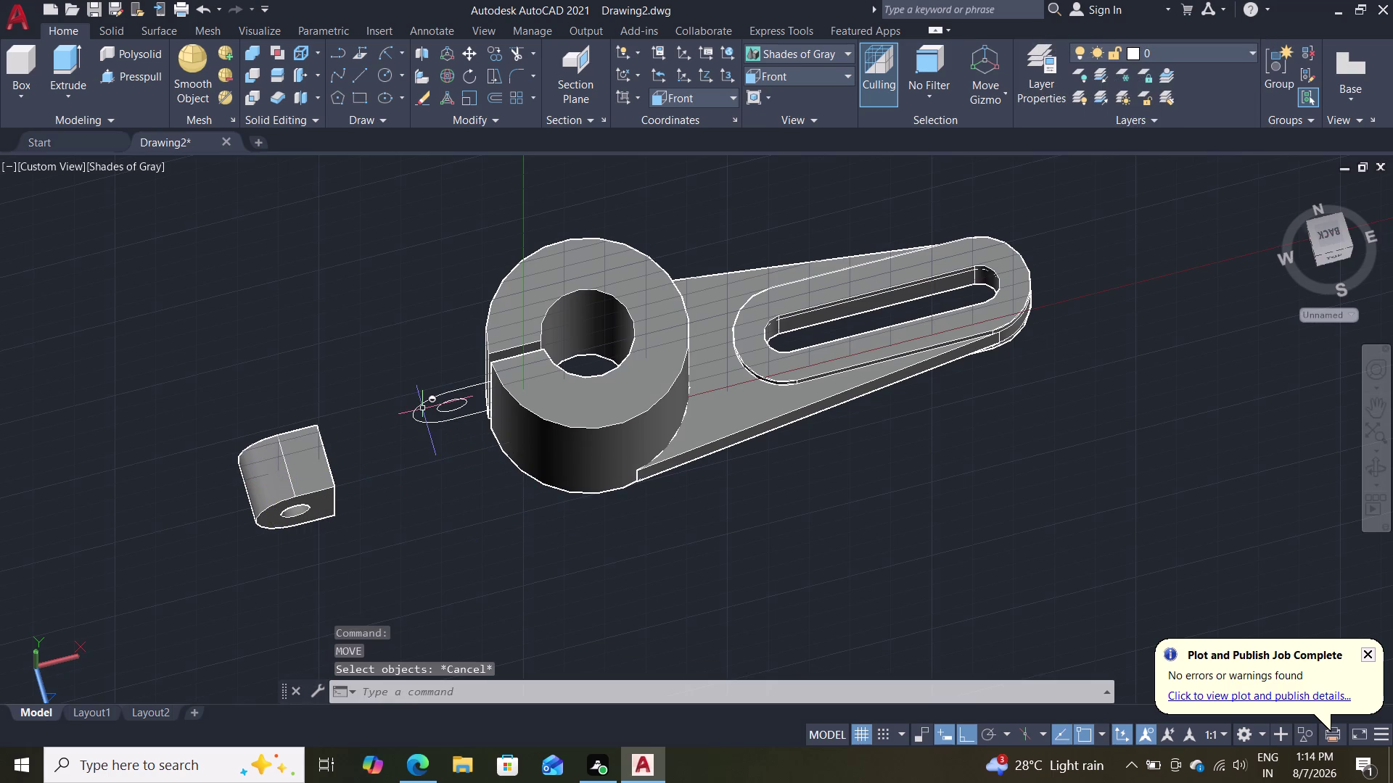
Move the flat tab outline and its hole up above the model.
click(423, 410)
click(451, 405)
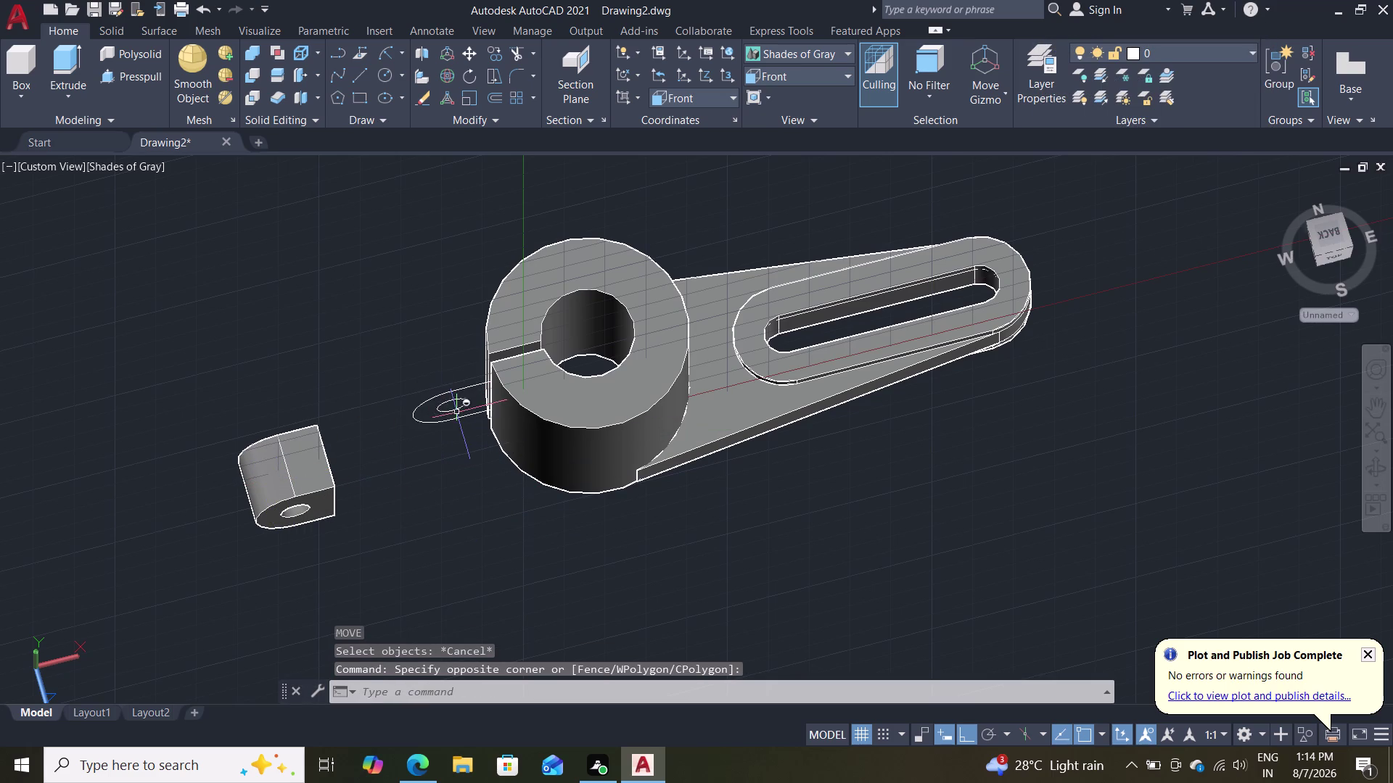
key(m)
key(Return)
double_click(442, 396)
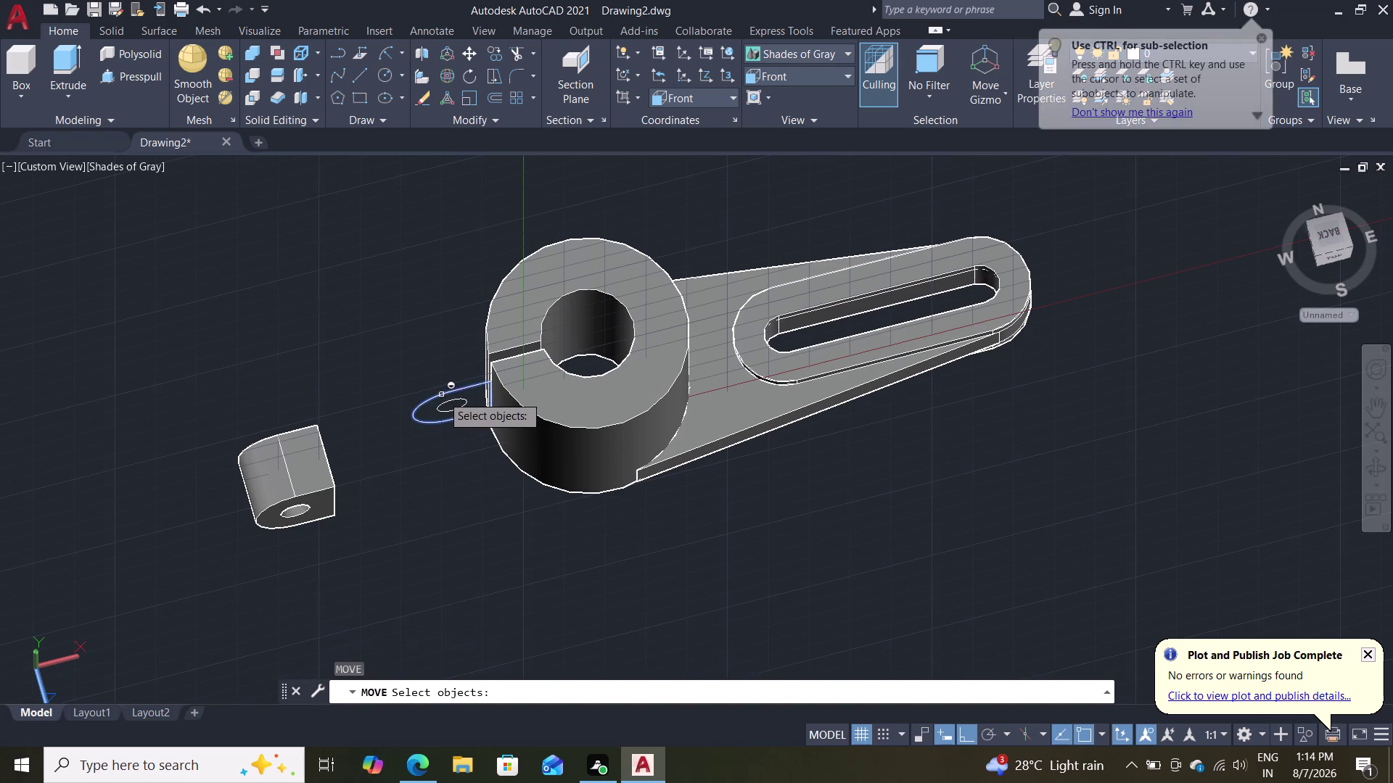
click(458, 405)
key(Return)
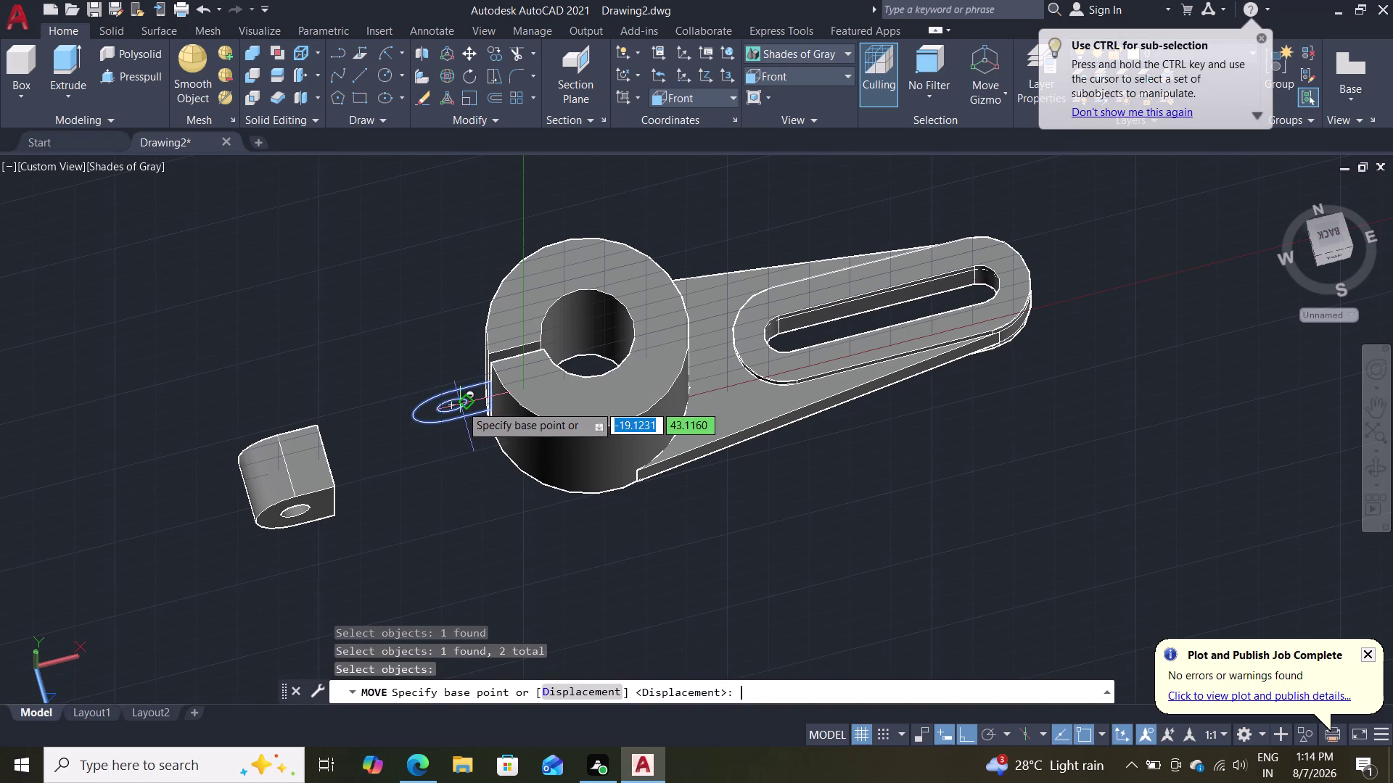
click(442, 399)
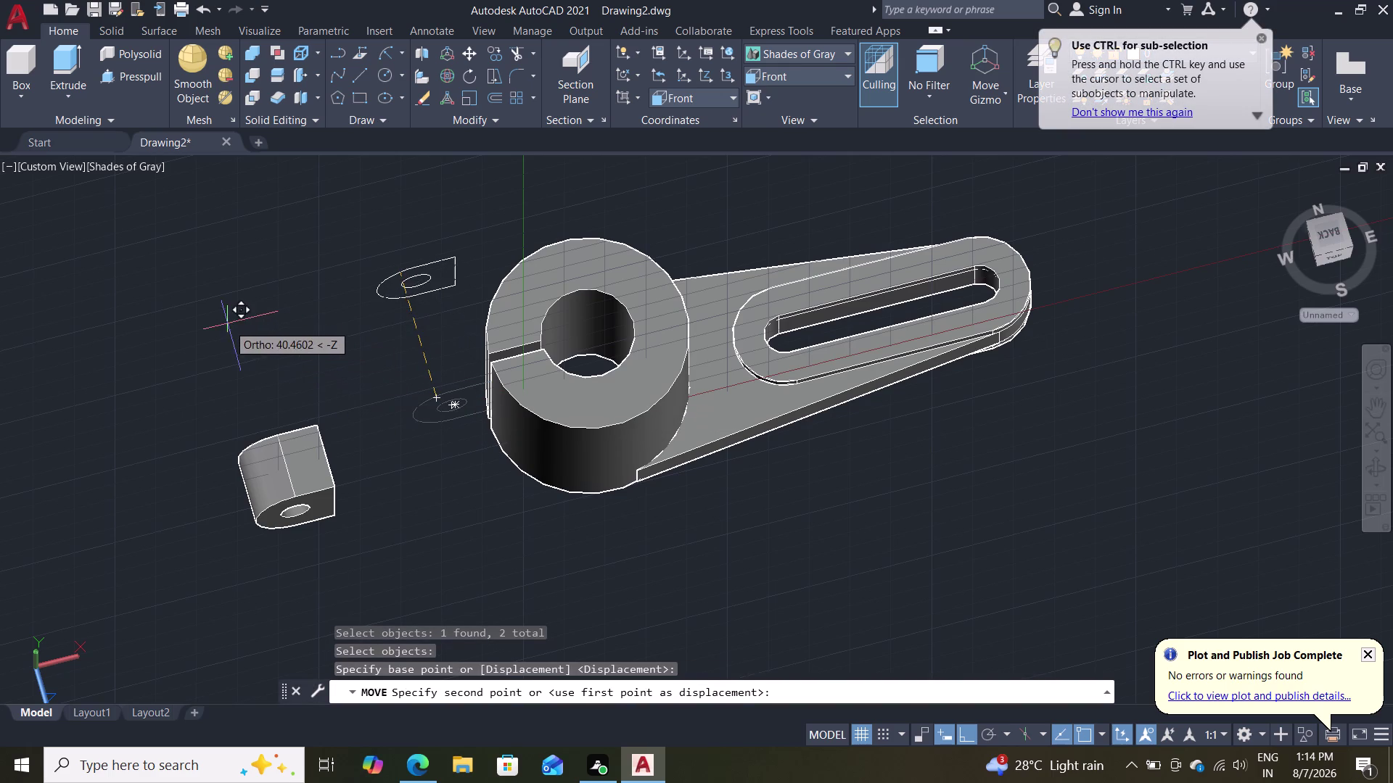
click(228, 324)
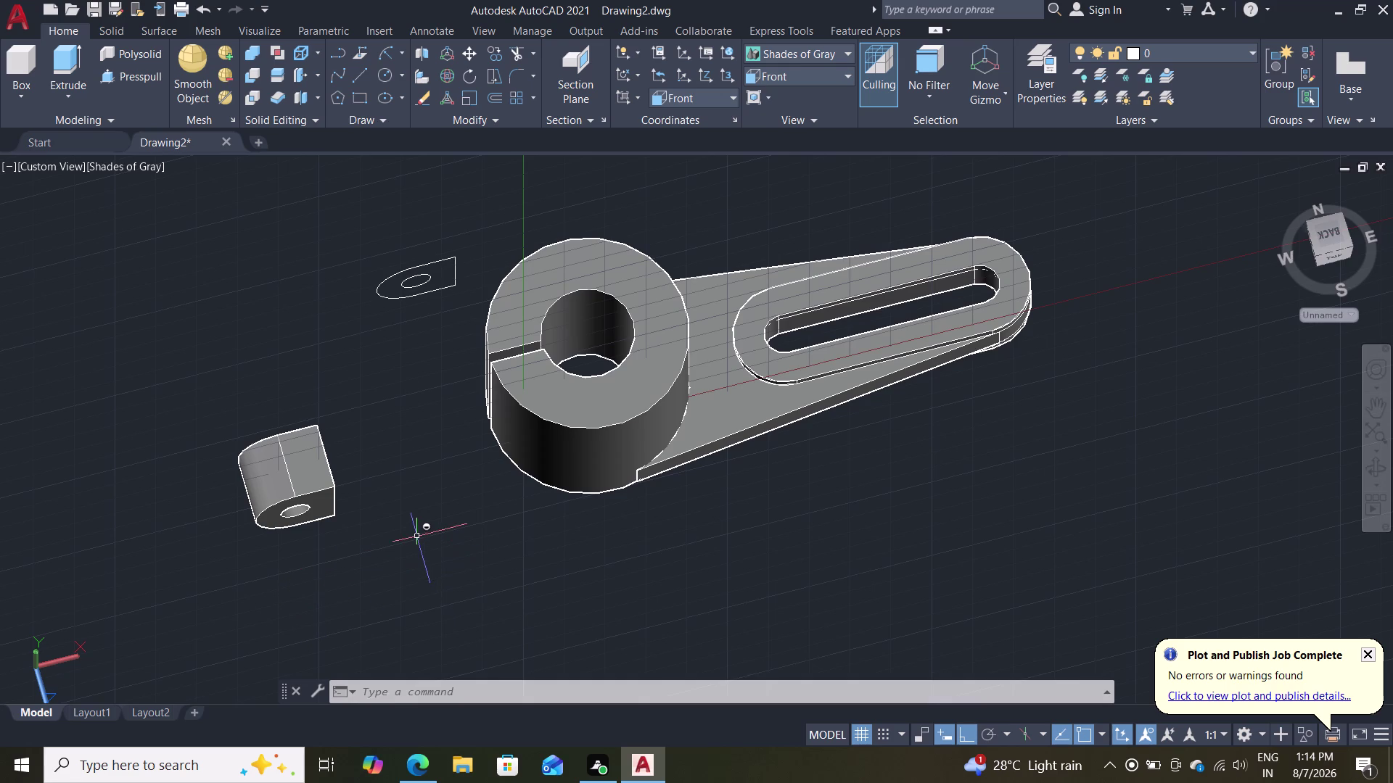
Lasso-select the flat tab outline and its hole and erase them.
middle_drag(441, 499, 420, 484)
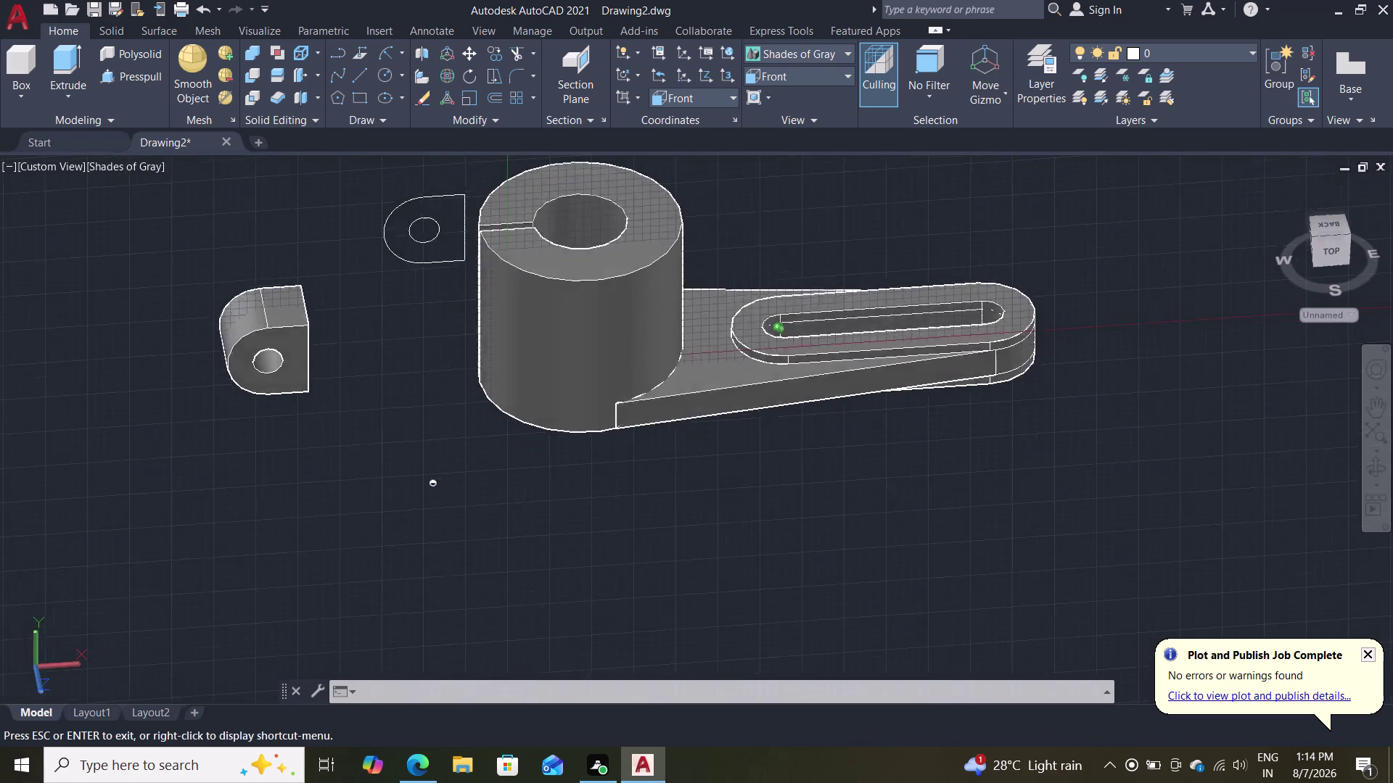
middle_drag(420, 485, 378, 473)
middle_drag(398, 393, 438, 517)
scroll(up, 3)
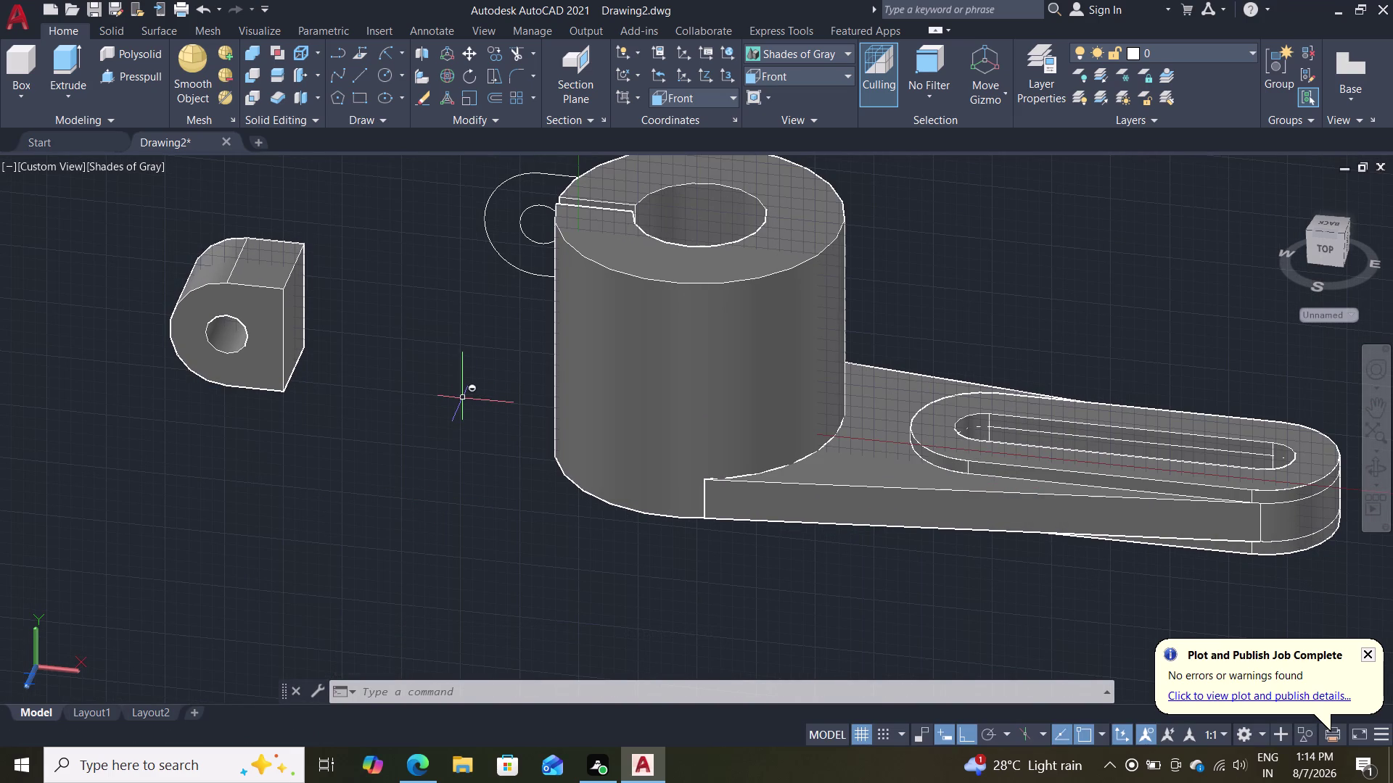
middle_drag(495, 400, 542, 560)
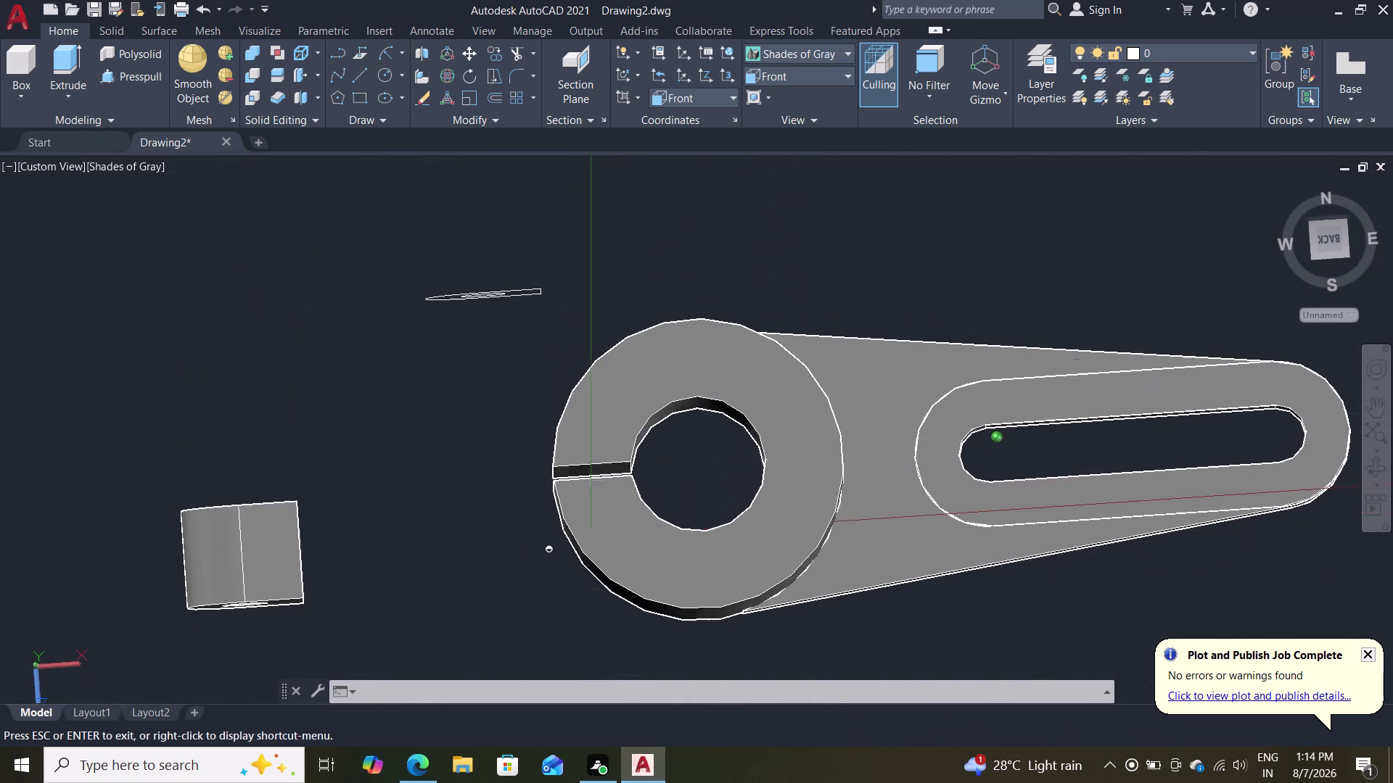
middle_drag(542, 560, 544, 561)
drag(572, 237, 402, 373)
click(403, 374)
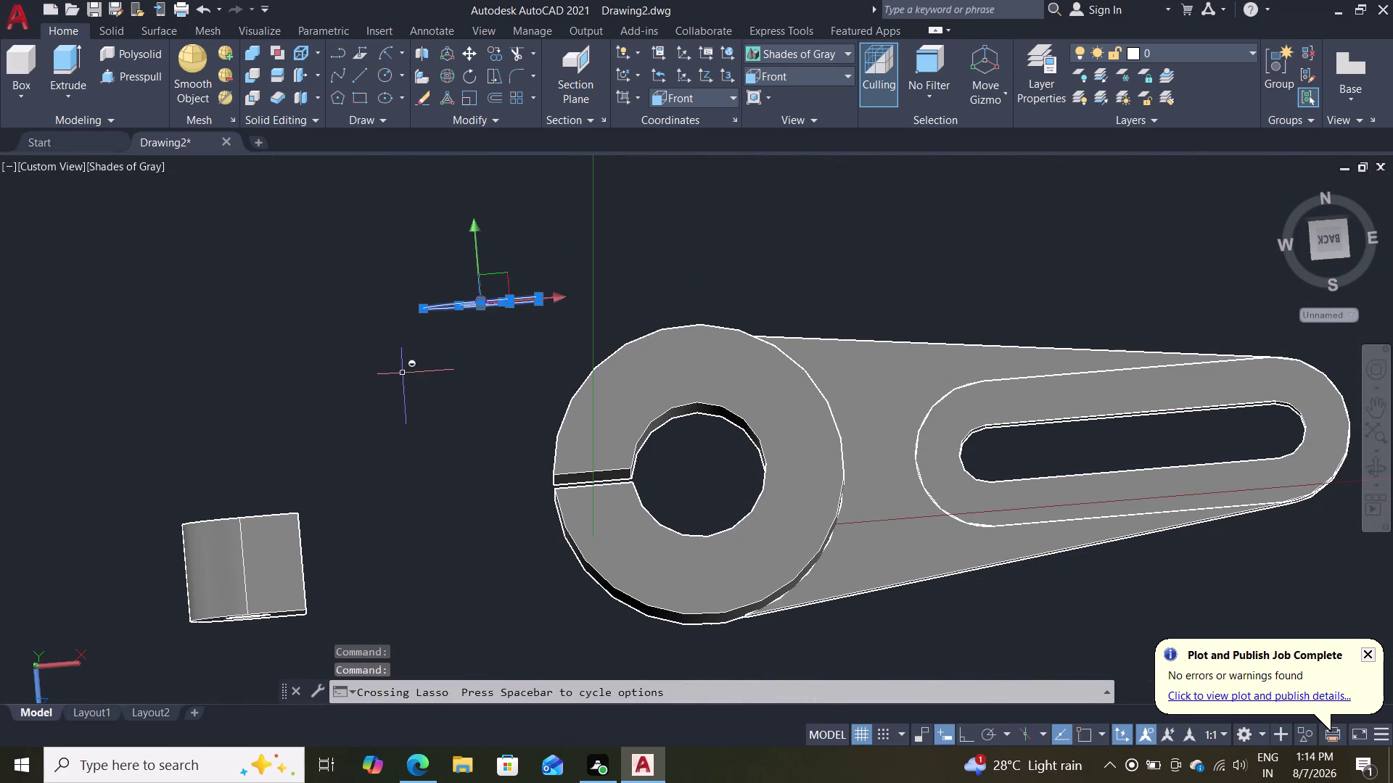
click(407, 375)
key(Delete)
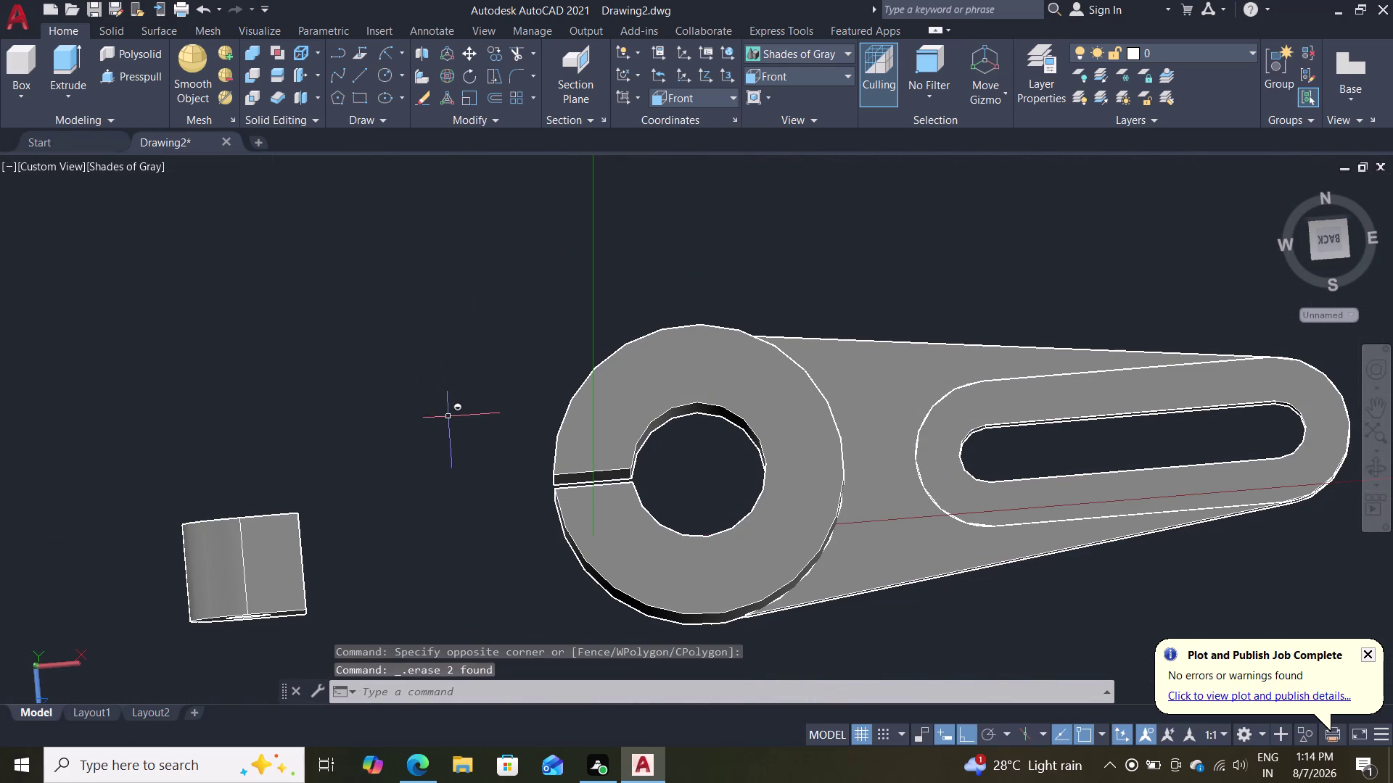
Orbit around the clamp, including the cylinder's slit side, to check the result.
middle_drag(452, 519, 437, 406)
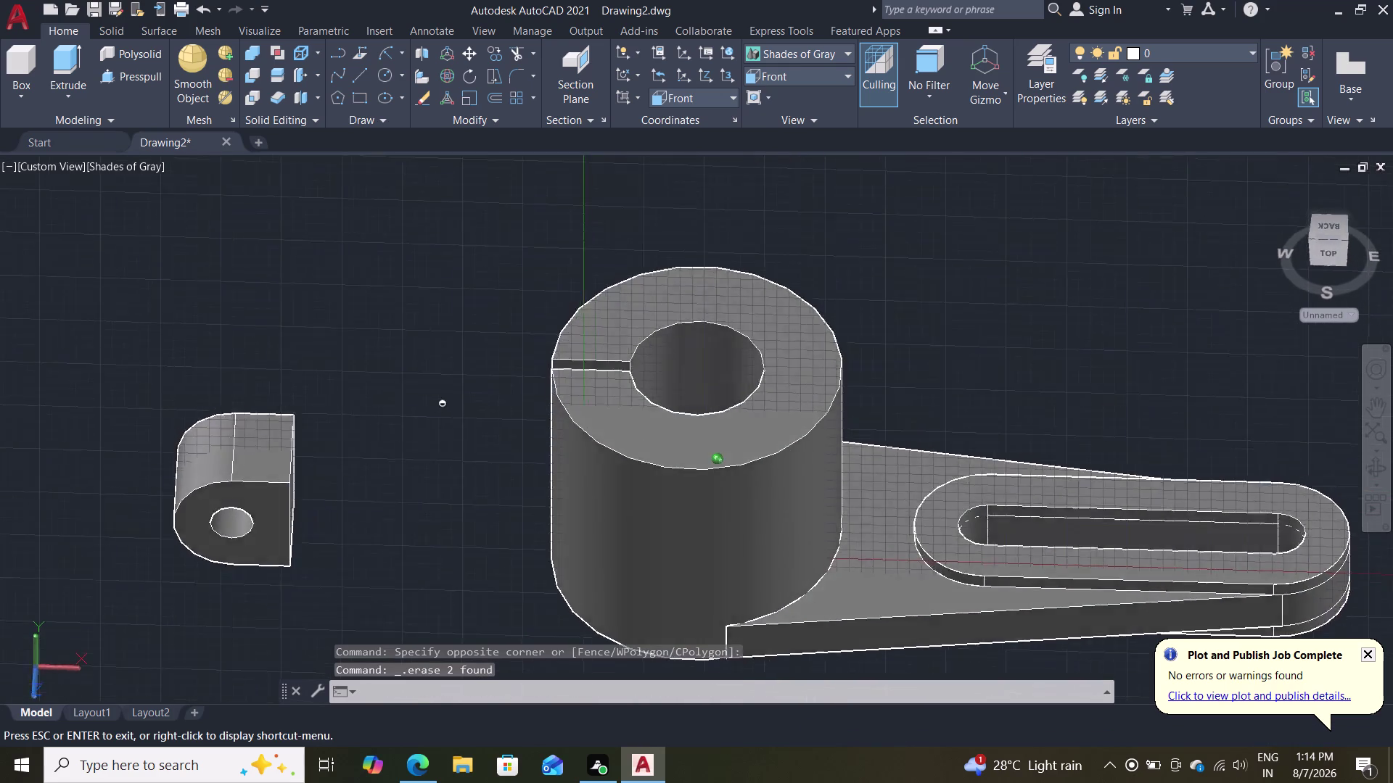
middle_drag(438, 406, 420, 347)
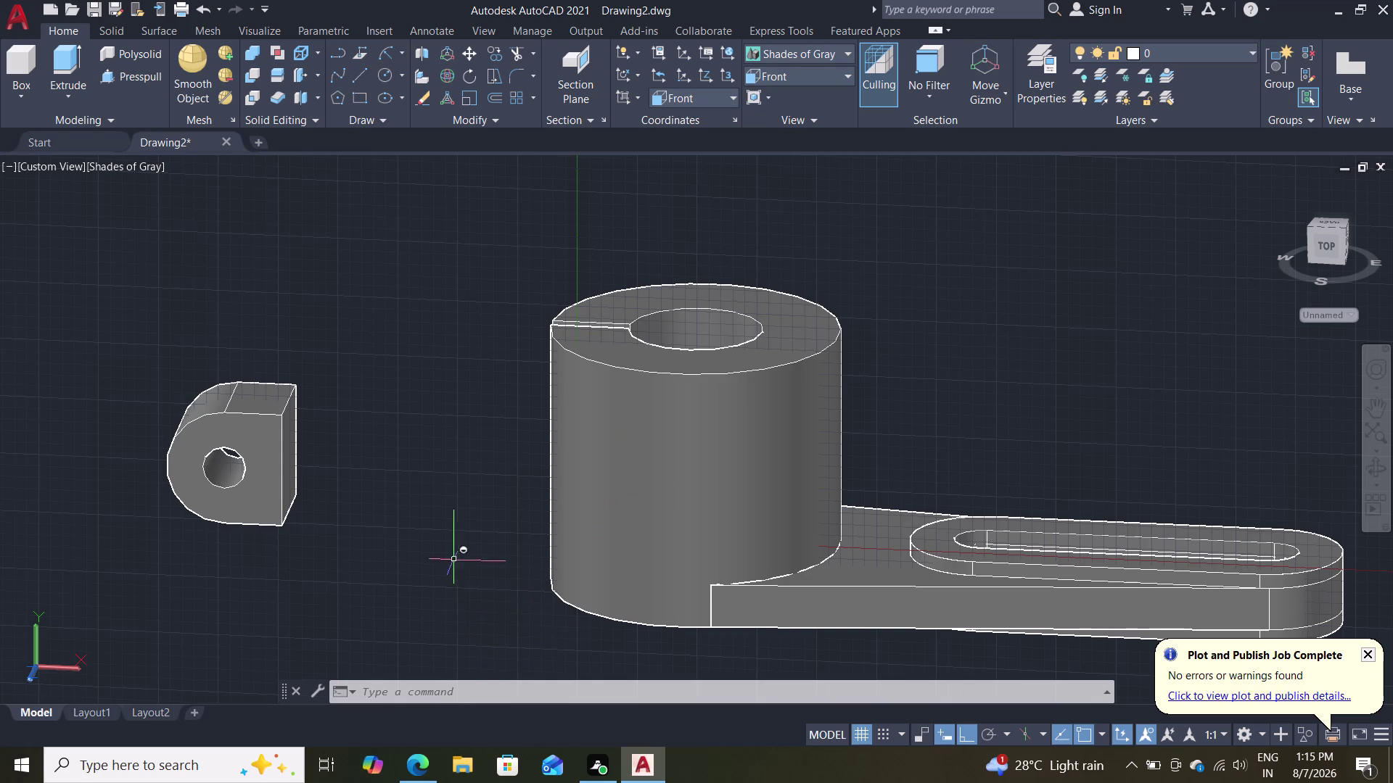
middle_drag(459, 547, 688, 512)
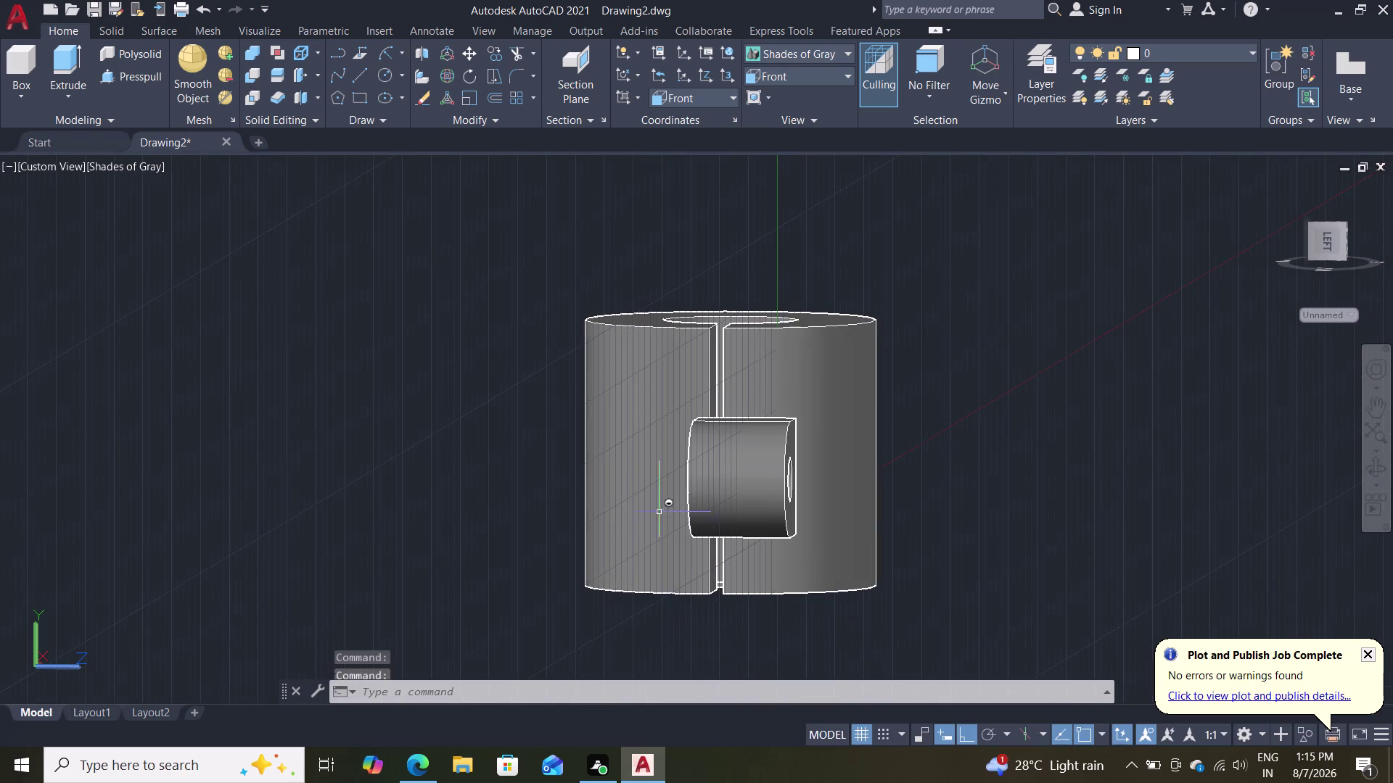
middle_drag(589, 560, 407, 624)
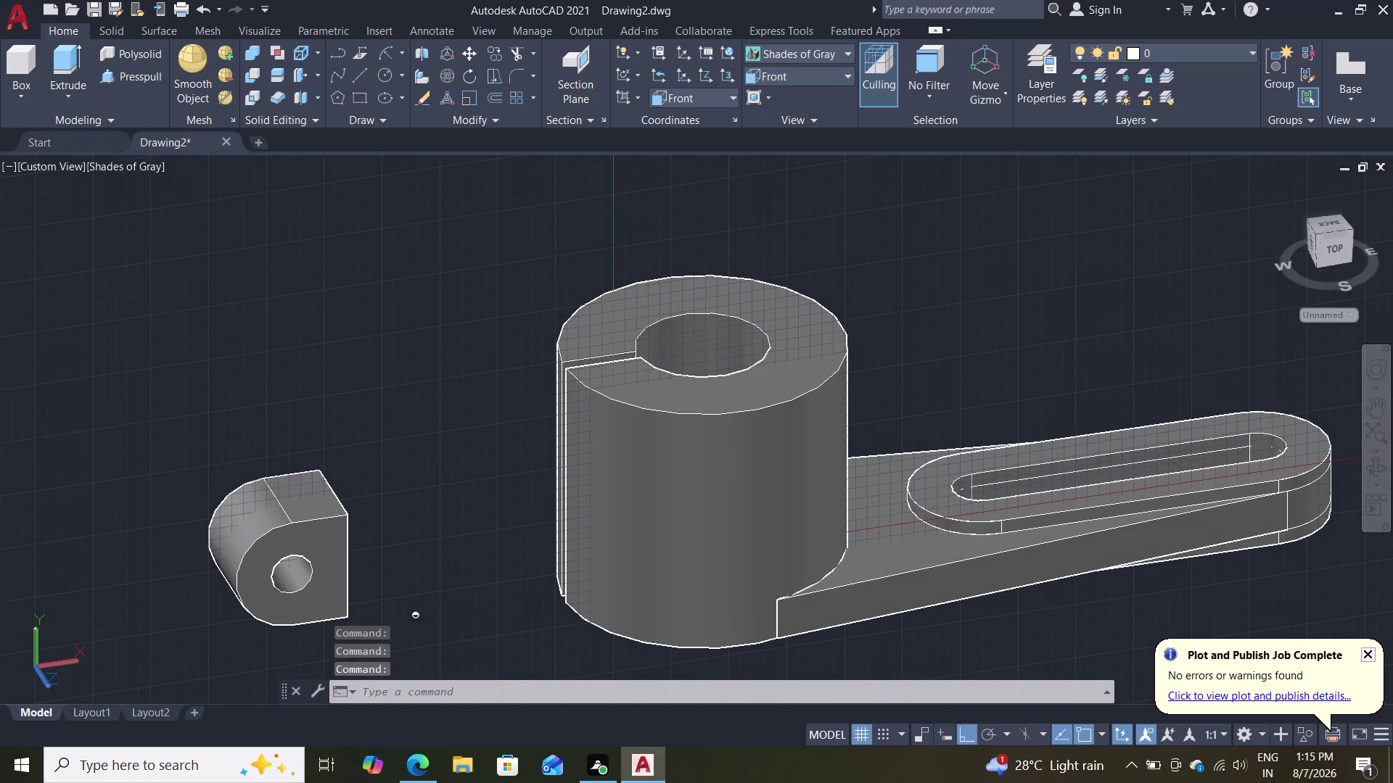
Move the hinge tab block from its edge onto the cylinder face beside the slit.
key(m)
key(Return)
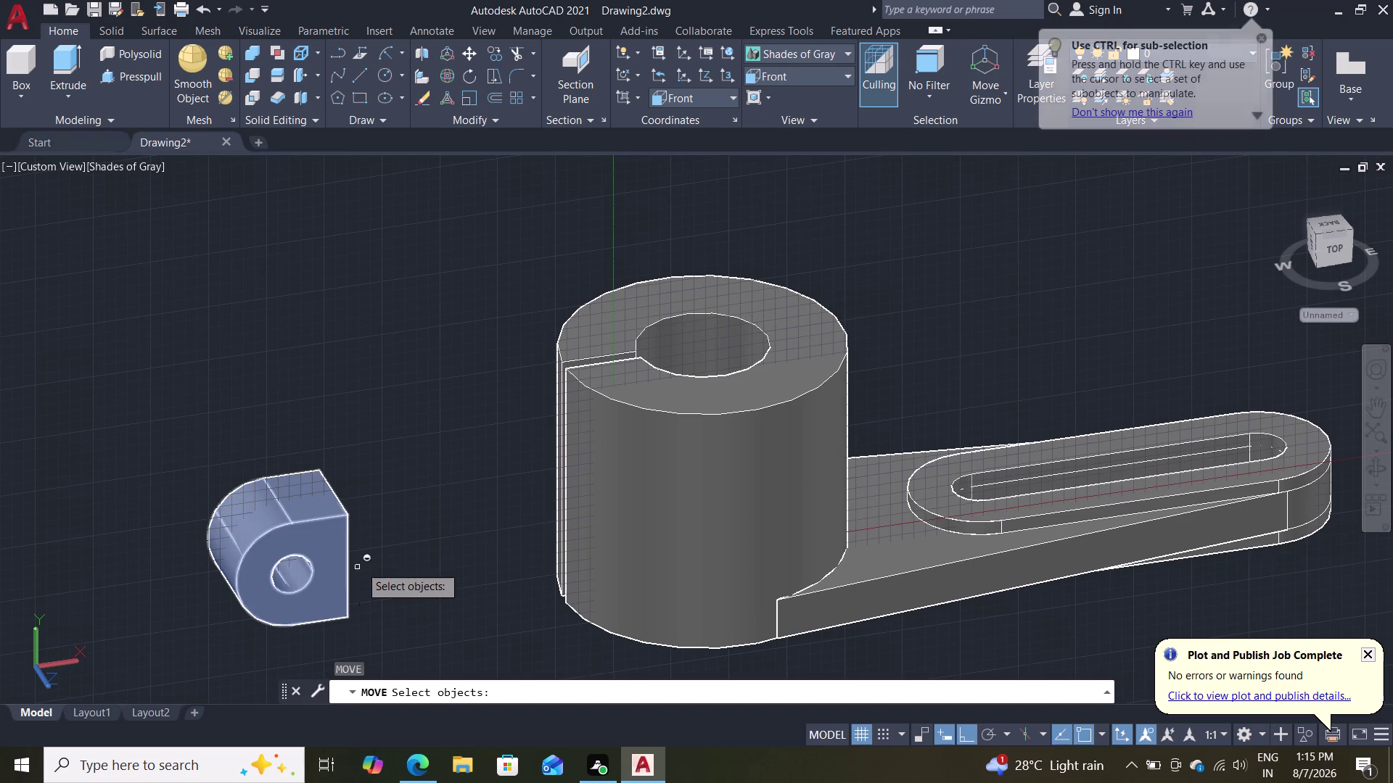
scroll(up, 3)
middle_drag(426, 547, 427, 547)
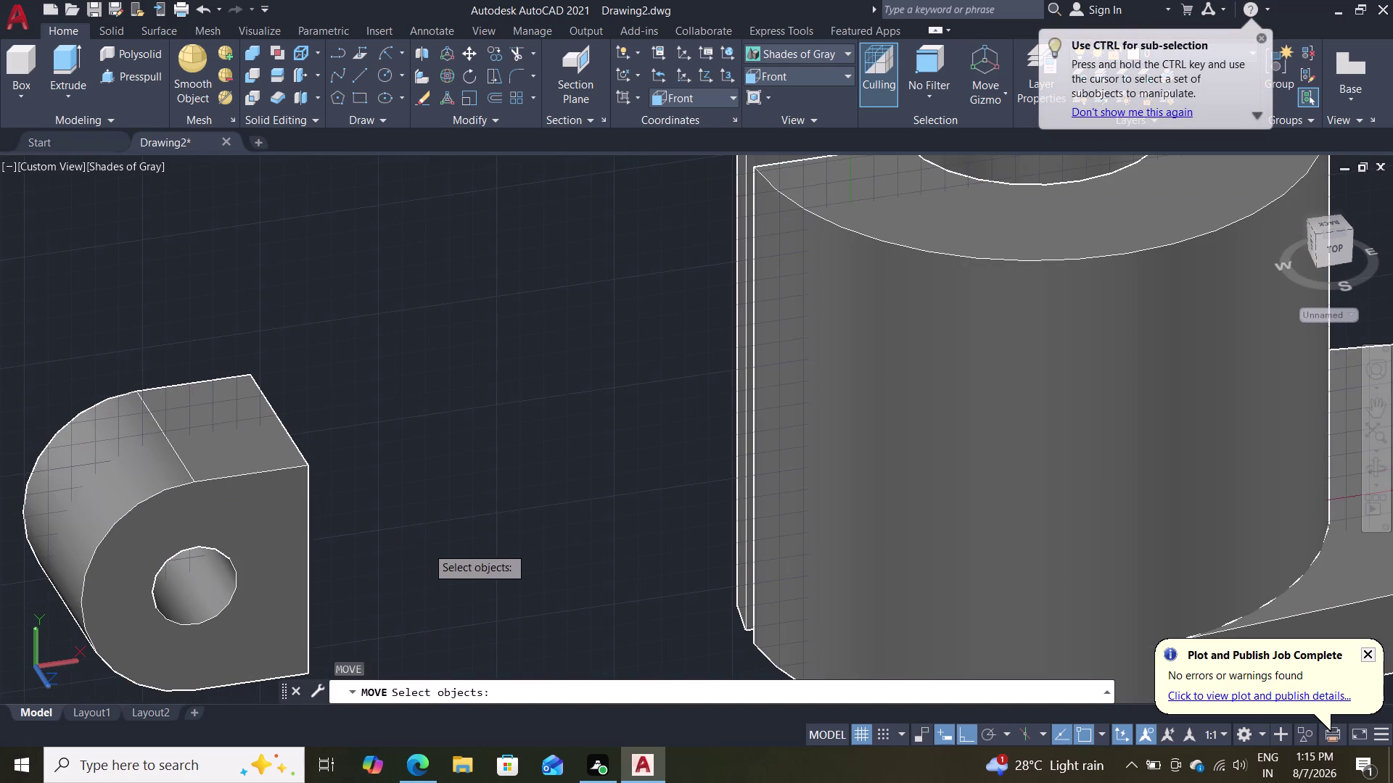
middle_drag(427, 547, 325, 524)
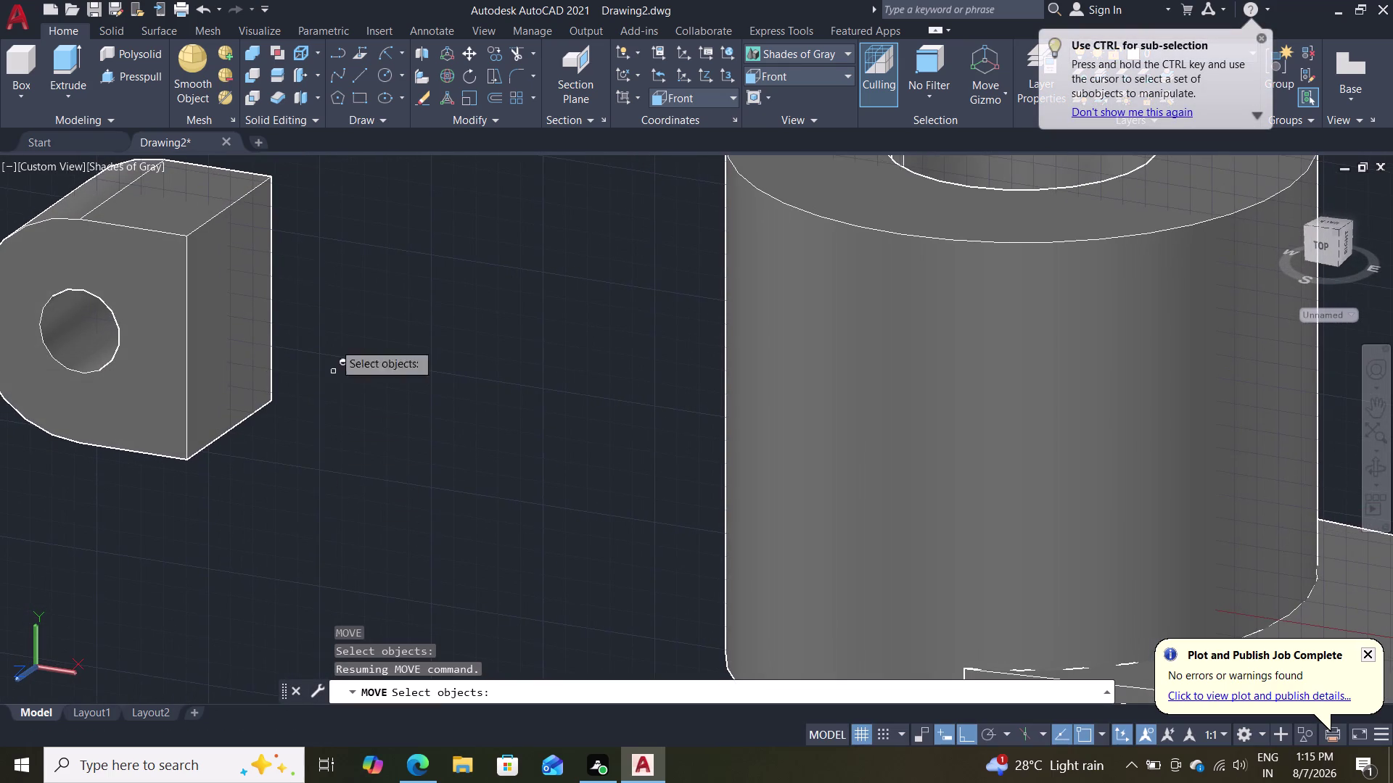
click(271, 290)
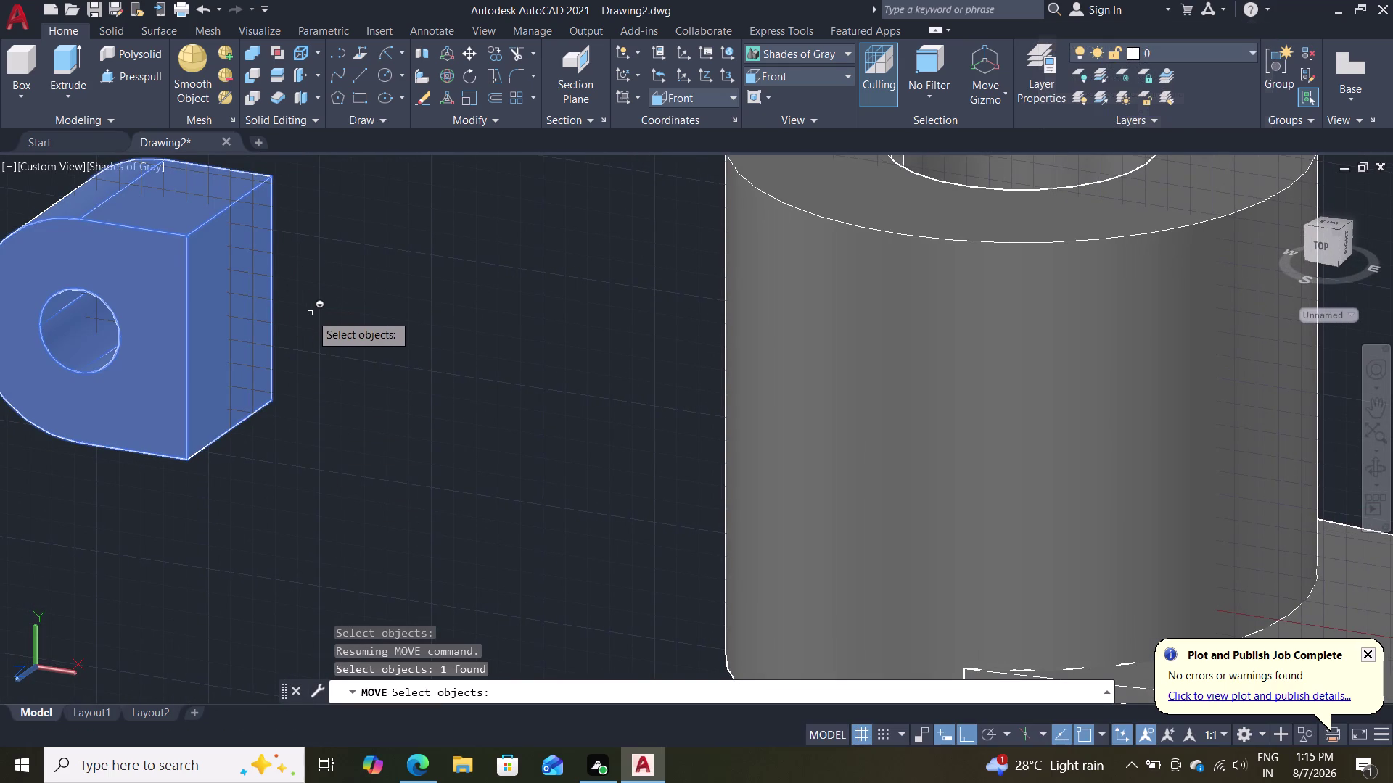
key(Return)
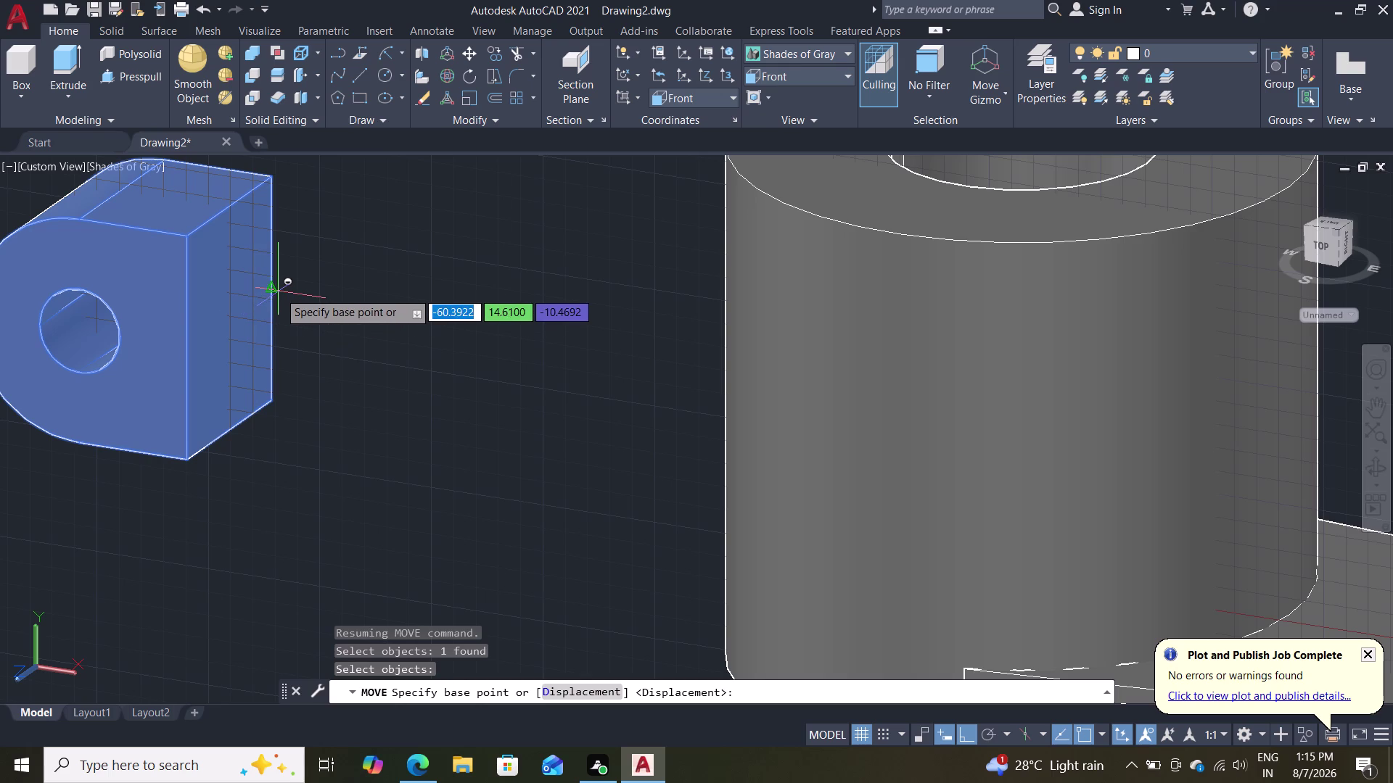
click(277, 291)
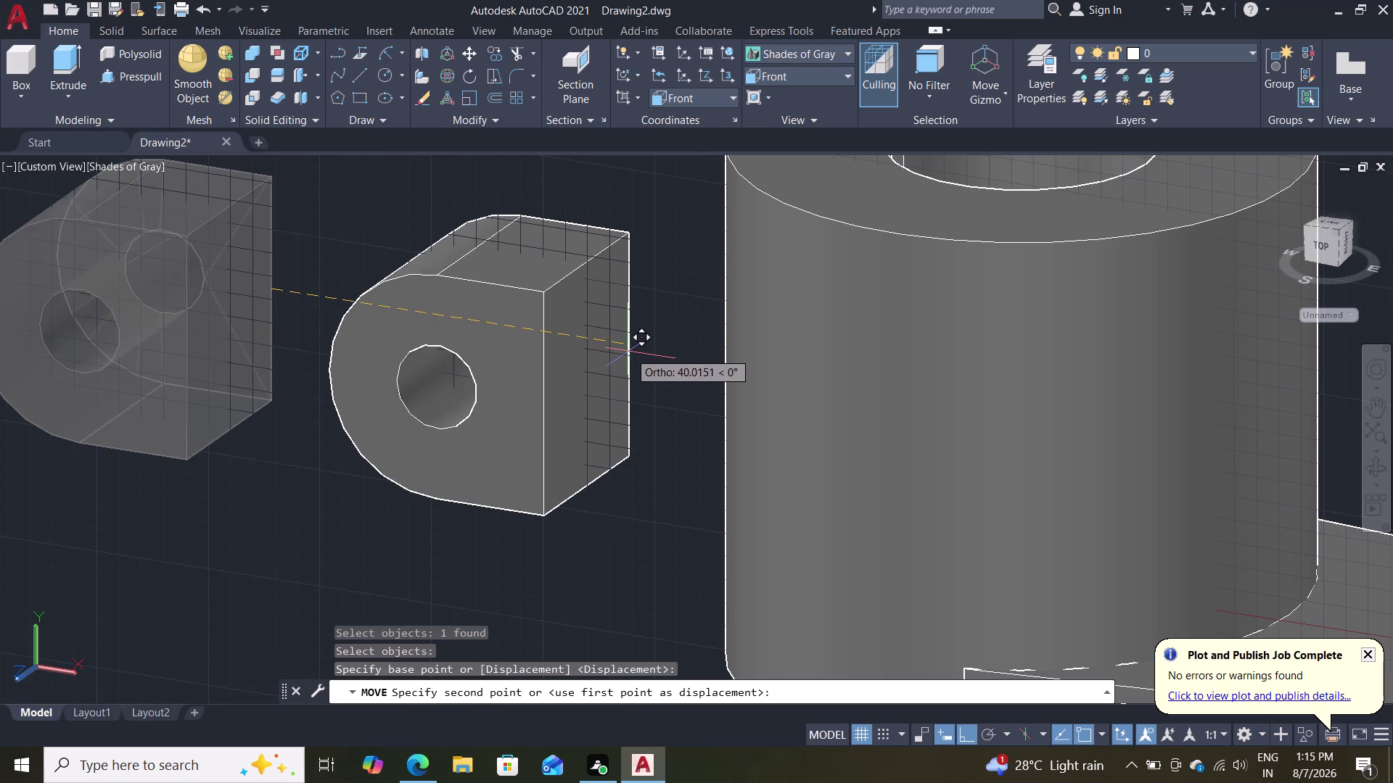
scroll(down, 3)
middle_drag(662, 360, 945, 418)
scroll(up, 3)
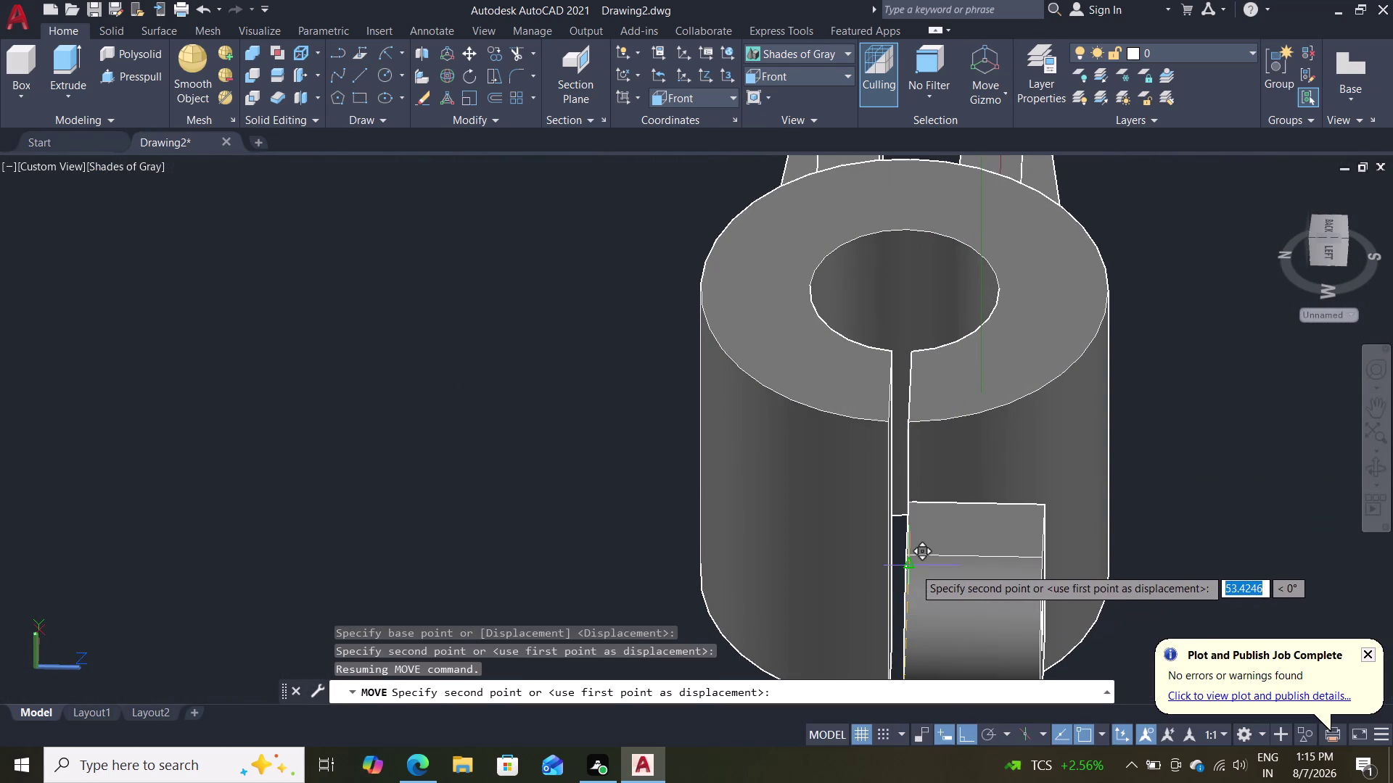
click(914, 568)
key(Escape)
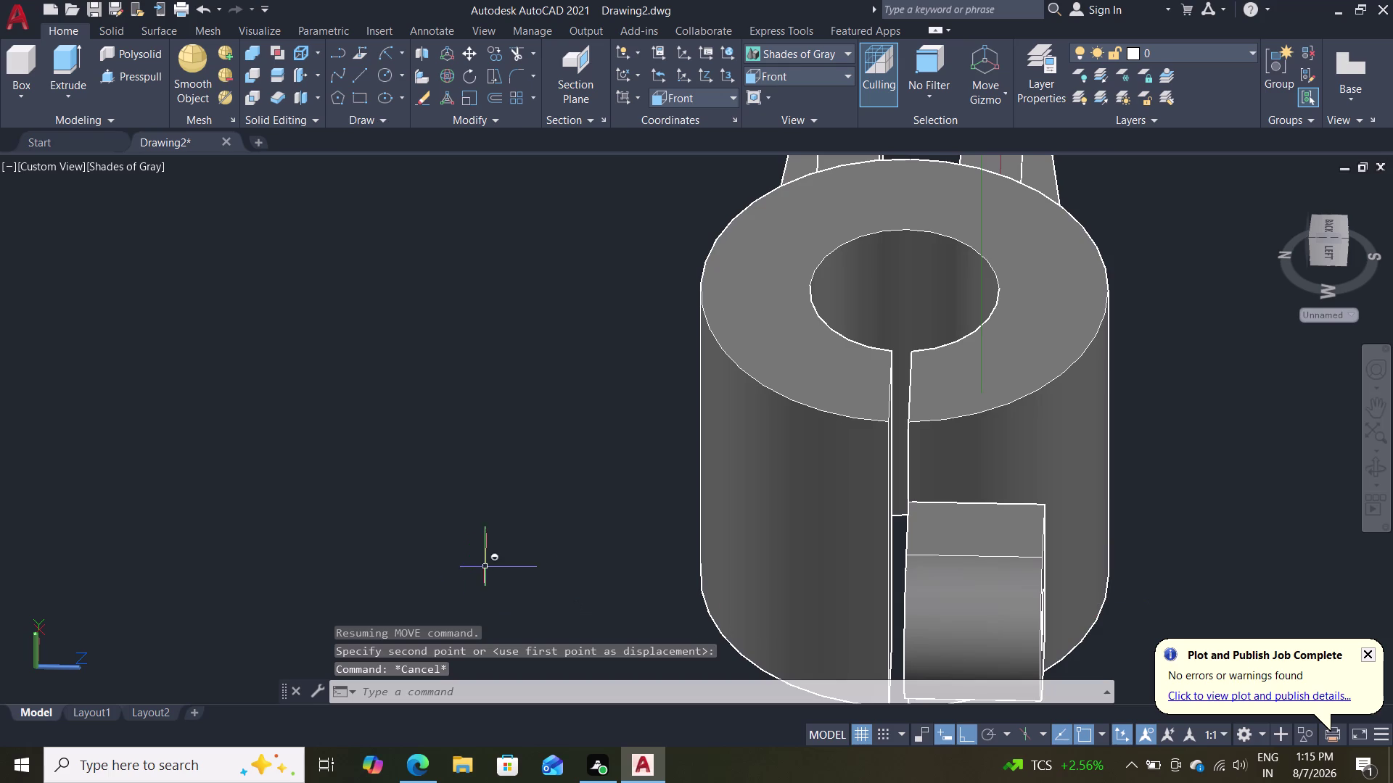
Orbit around the model to check how the tab fits against the cylinder.
middle_drag(558, 502, 372, 496)
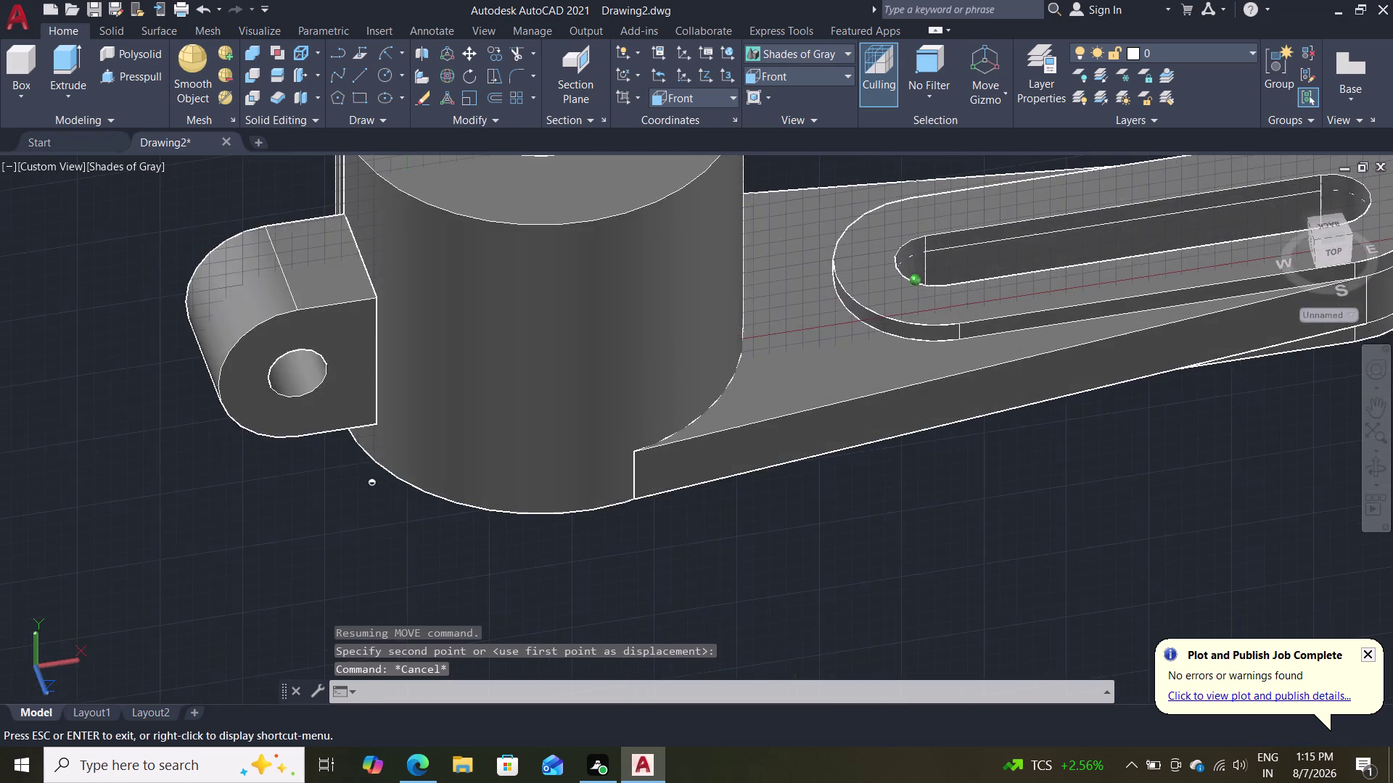
middle_drag(372, 497, 351, 555)
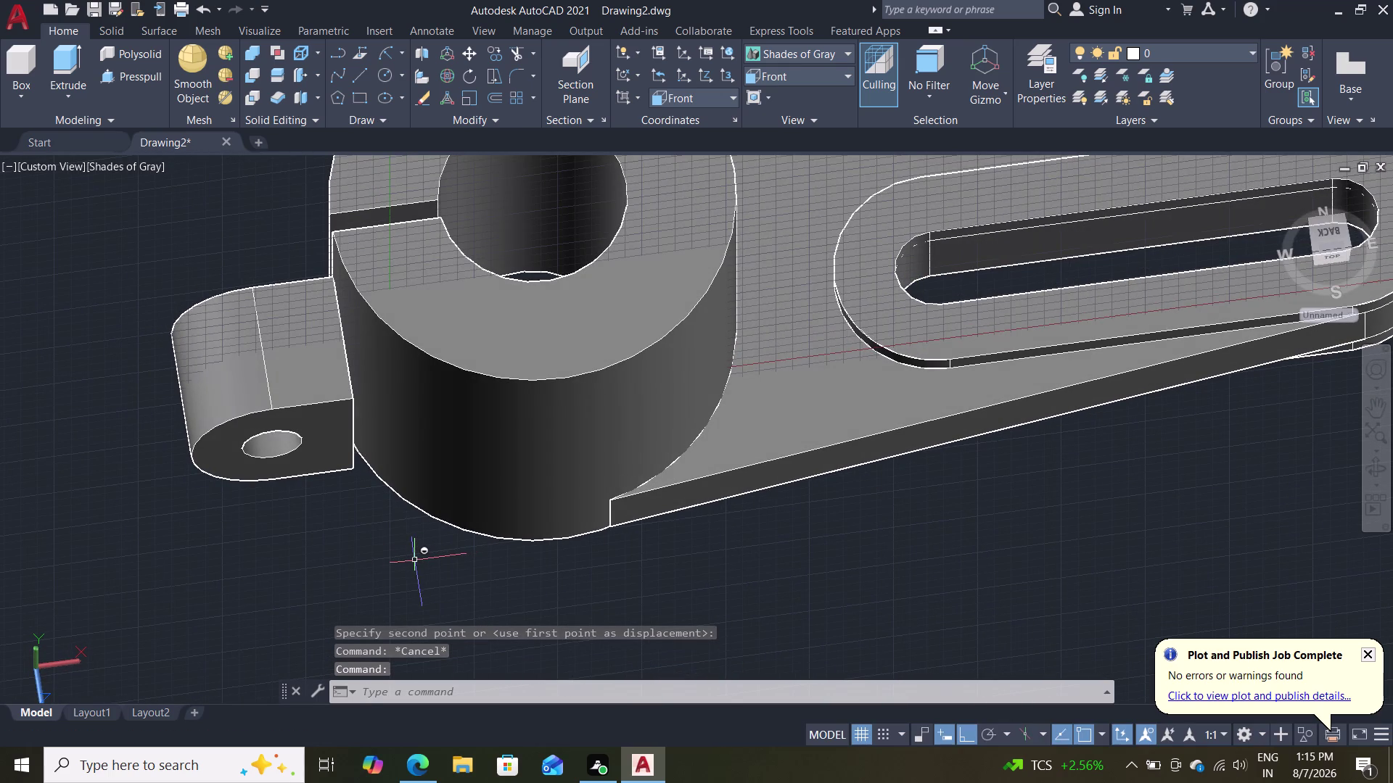
click(145, 75)
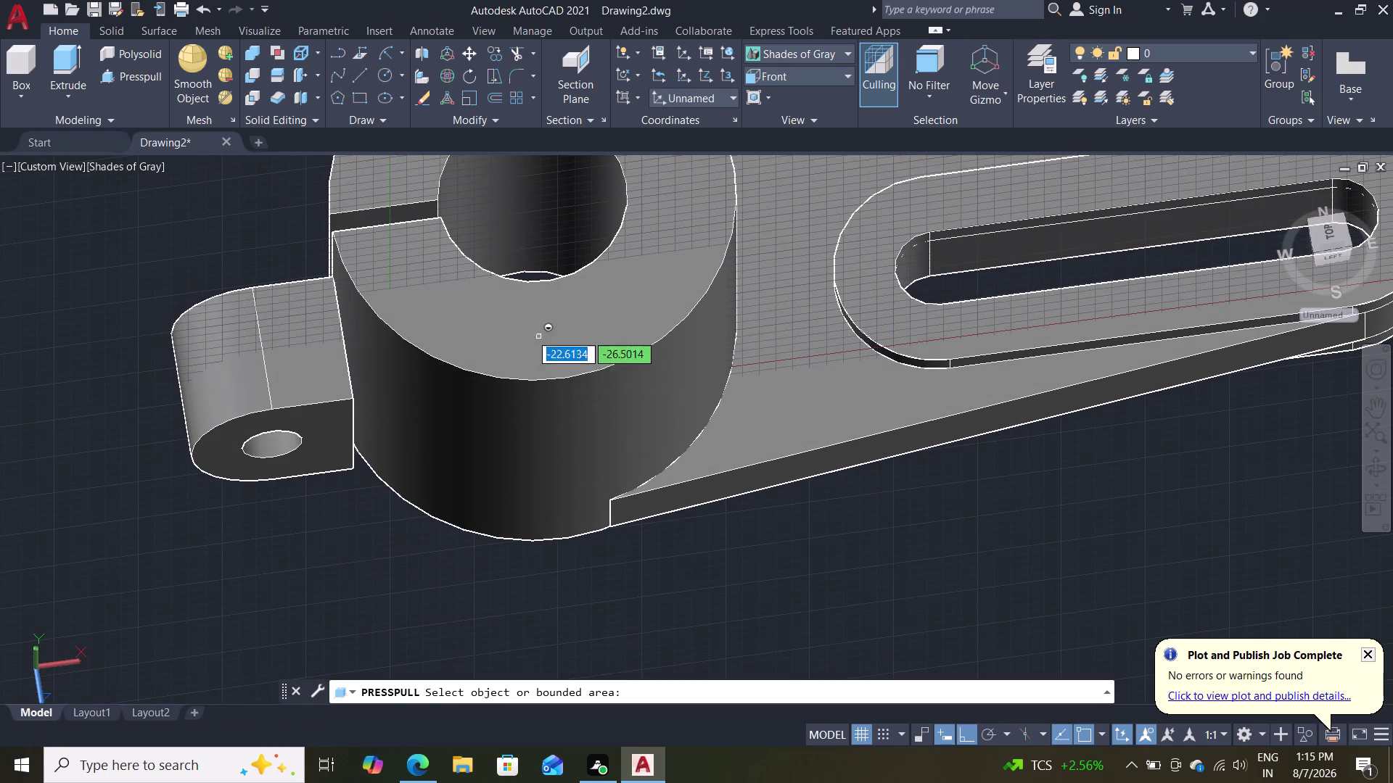
Try press-pulling the cylinder top and hinge tab end faces, keeping one tab face pull.
scroll(down, 3)
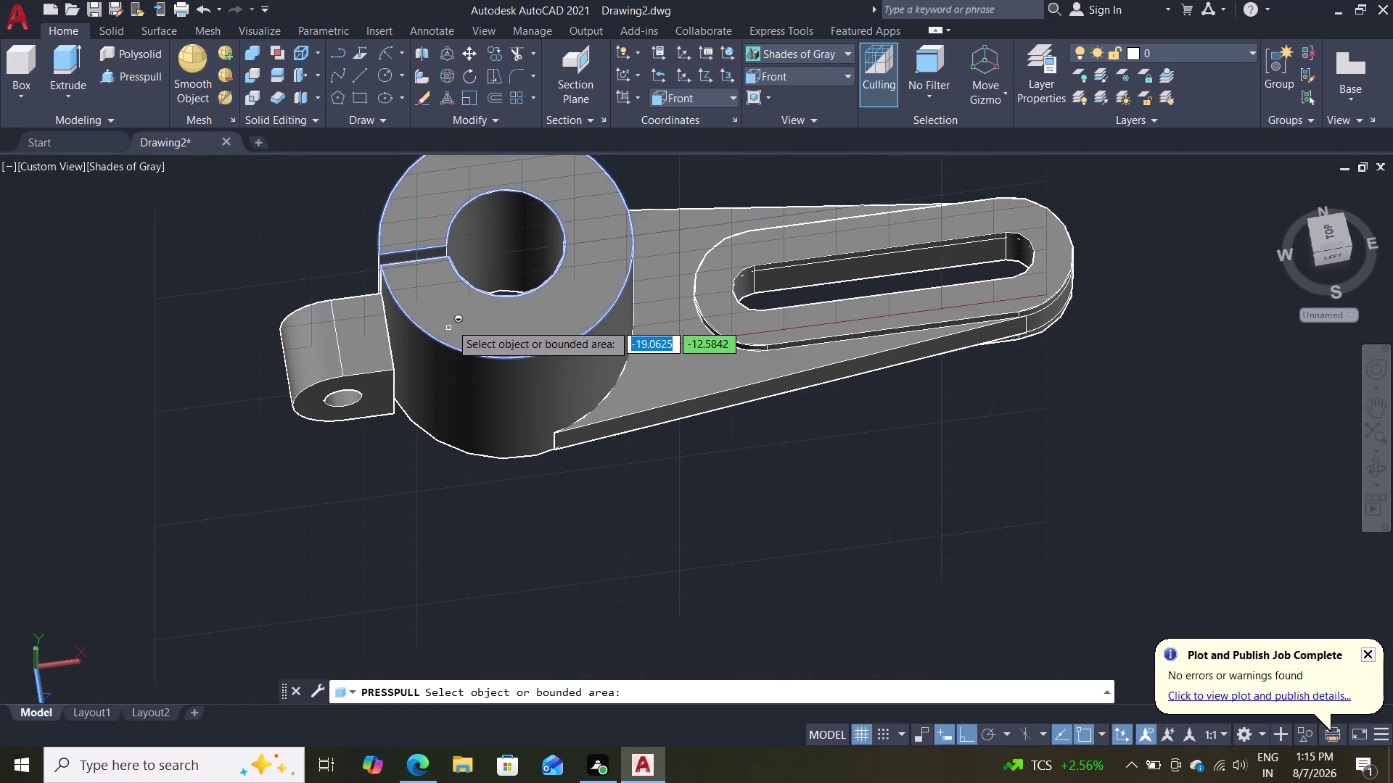
click(370, 355)
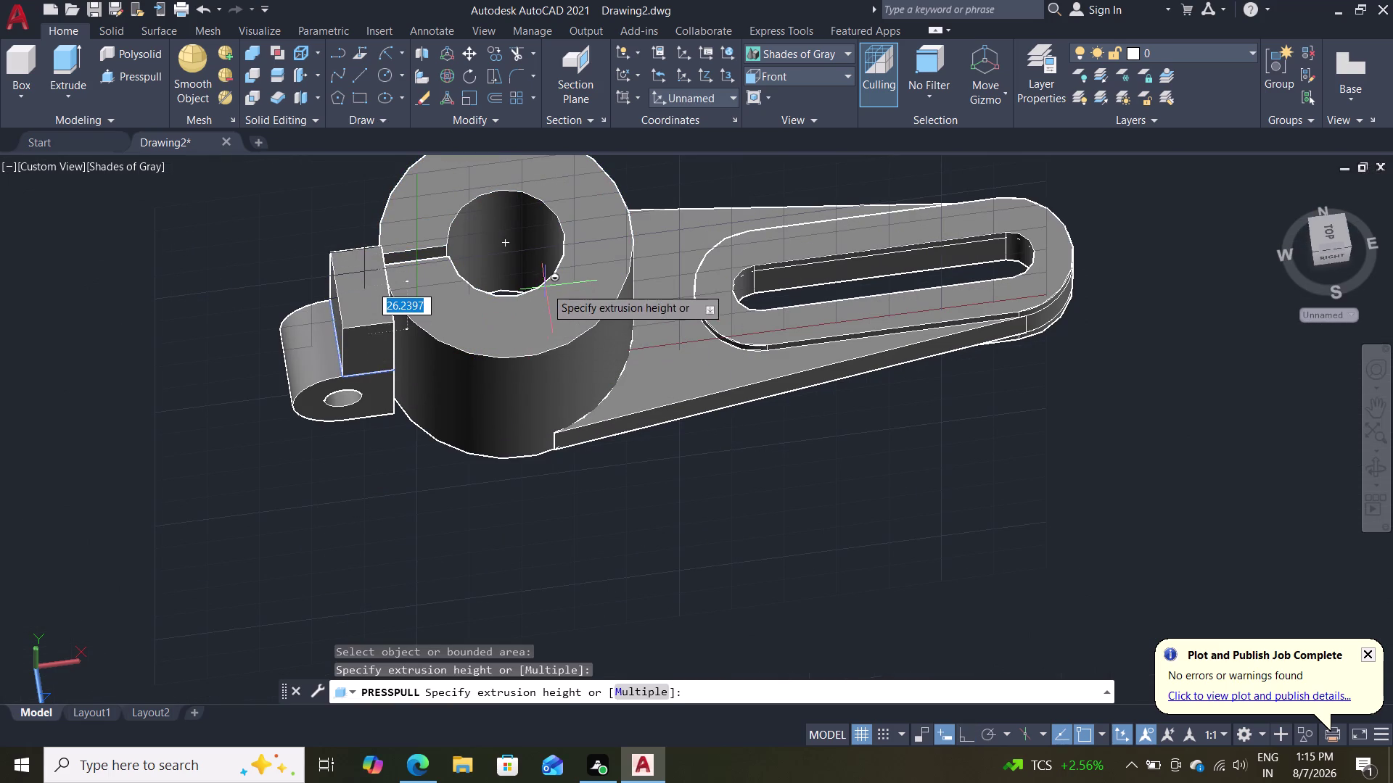
key(Escape)
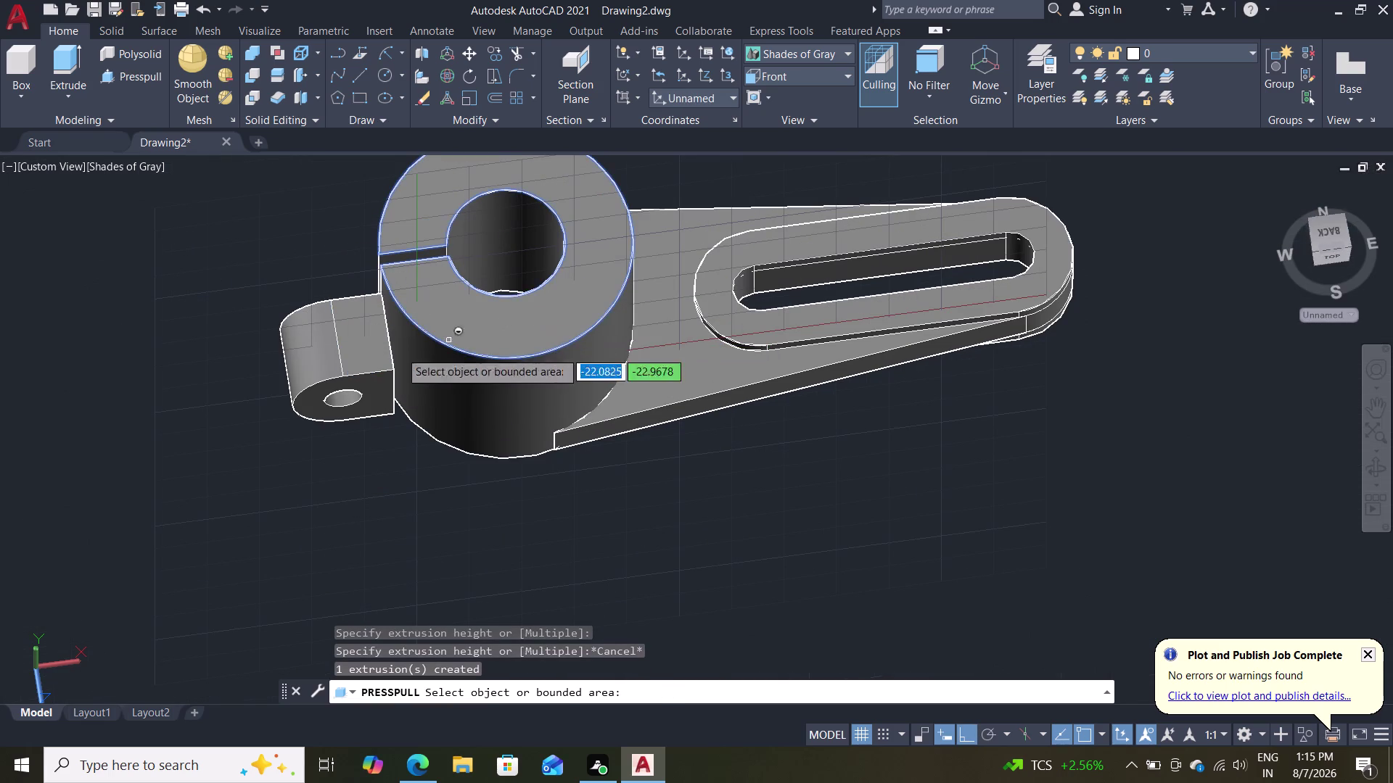
click(375, 388)
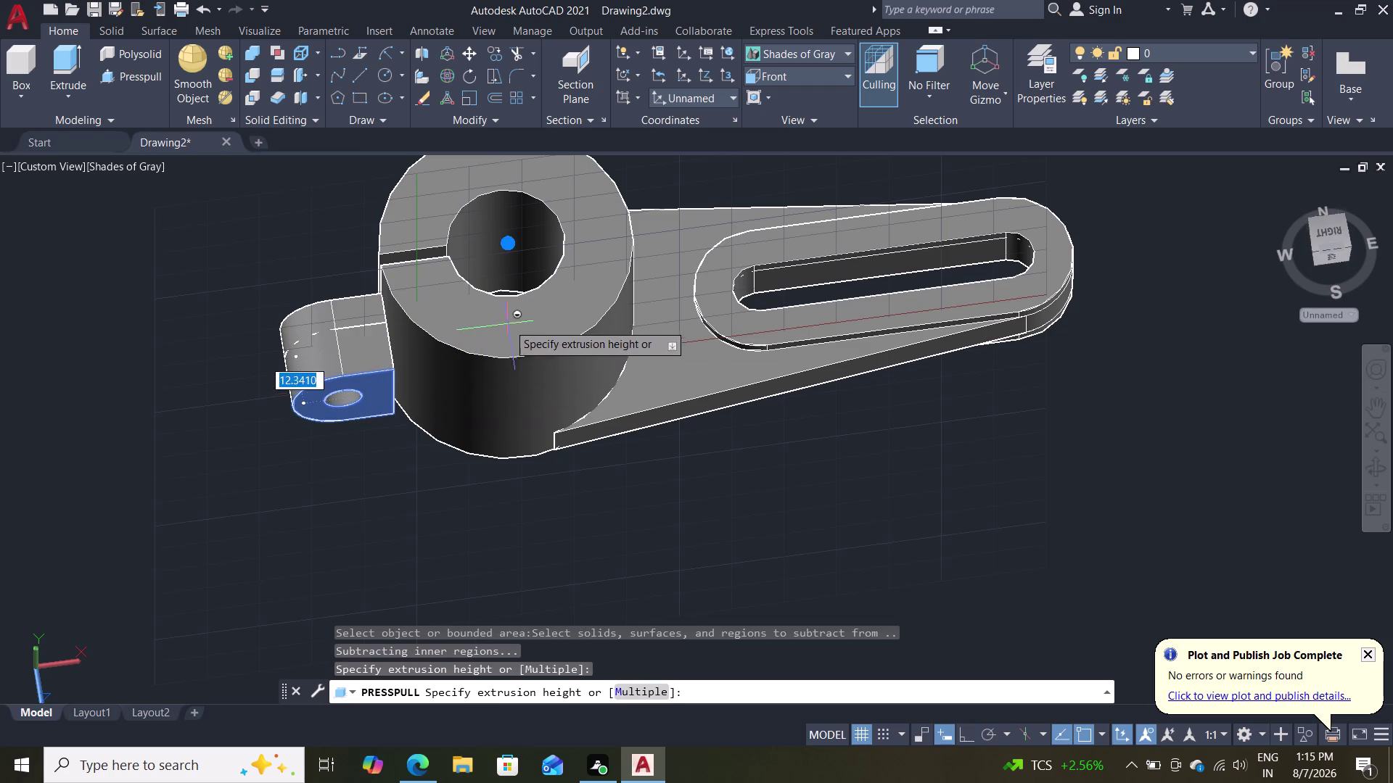
key(Escape)
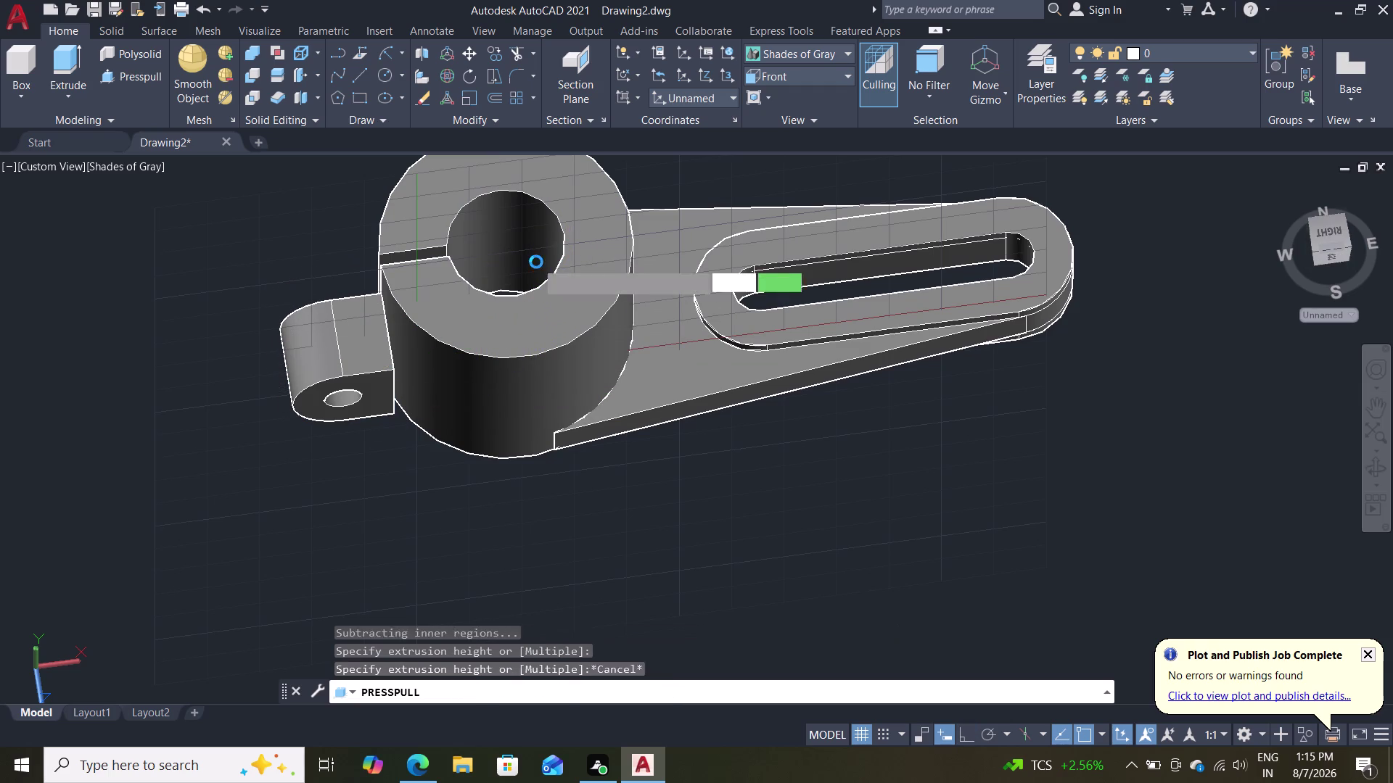
click(372, 335)
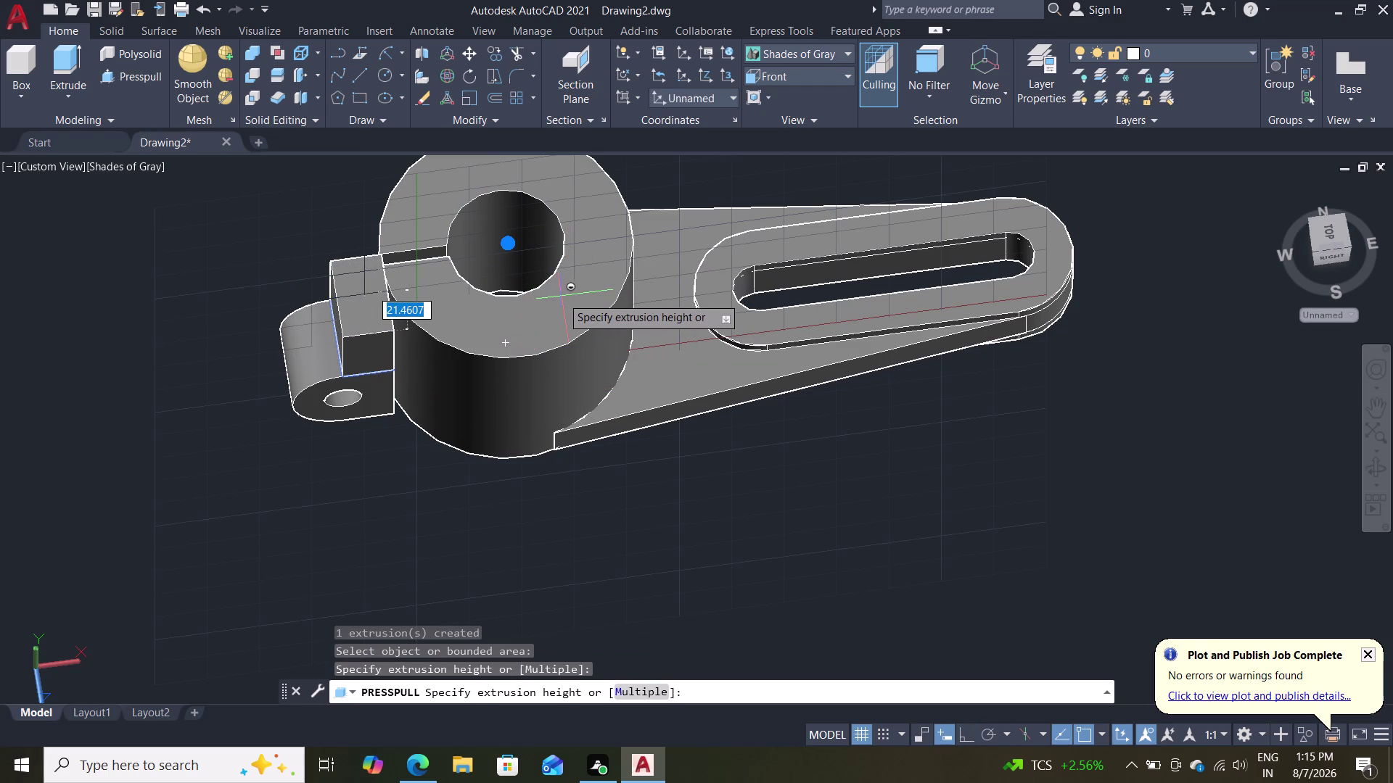
key(Escape)
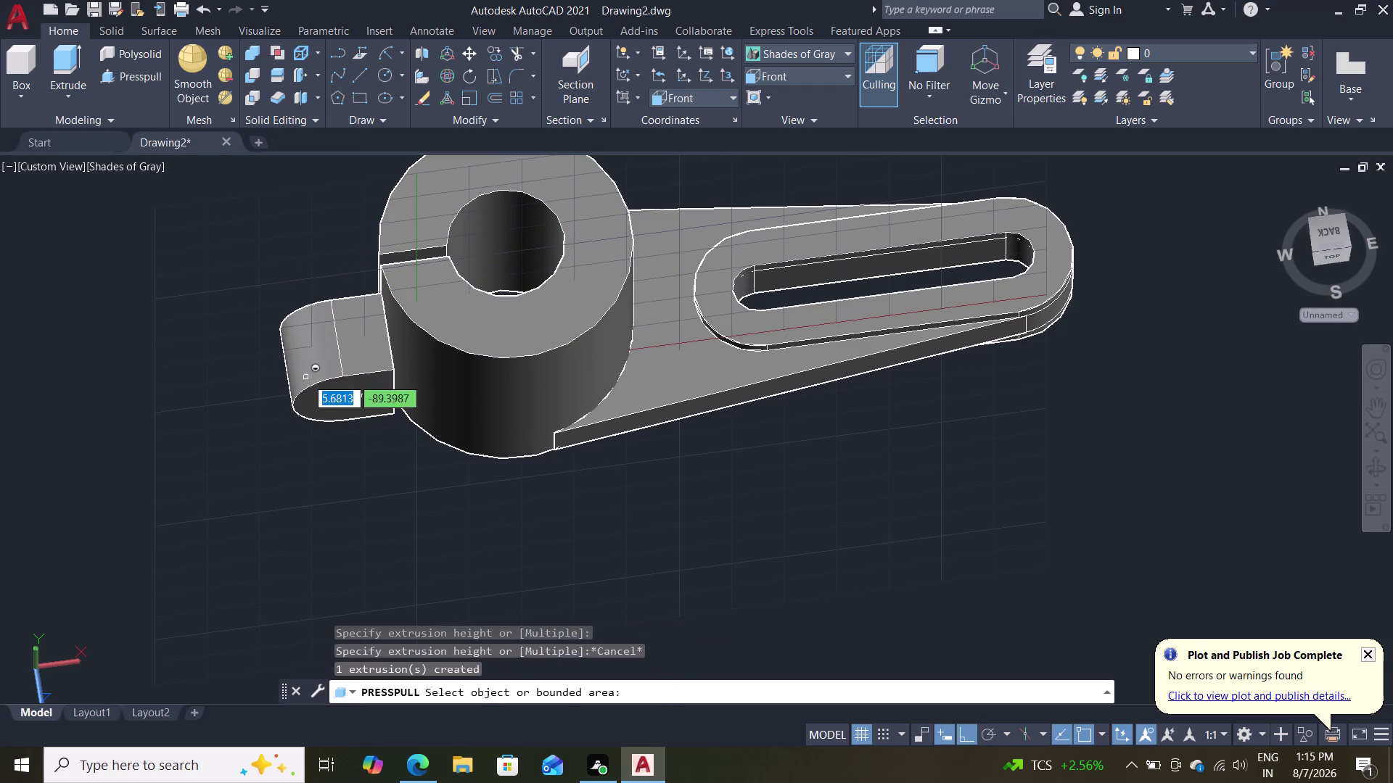
Press-pull the hinge tab's side face out so it meets the cylinder.
middle_drag(430, 483, 353, 488)
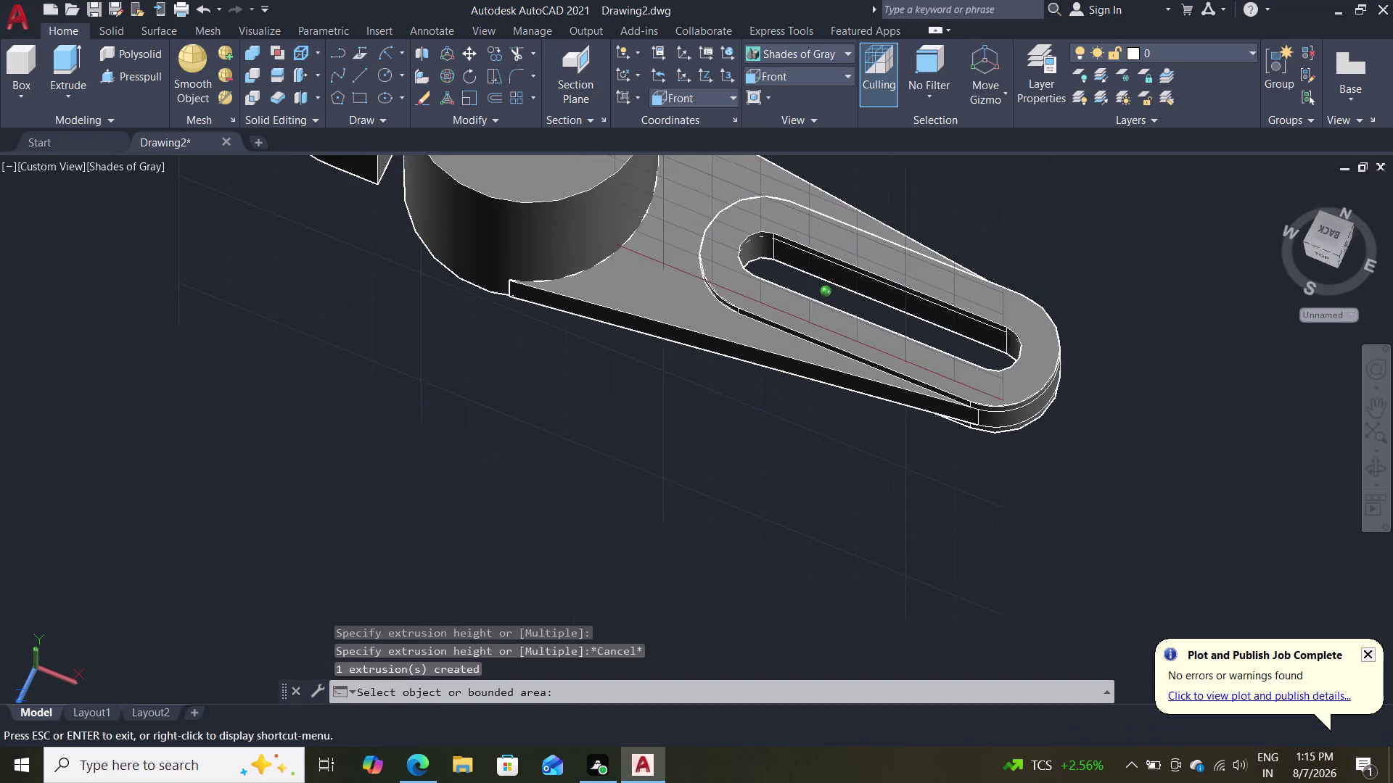
middle_drag(353, 487, 352, 449)
middle_drag(396, 342, 382, 465)
scroll(down, 3)
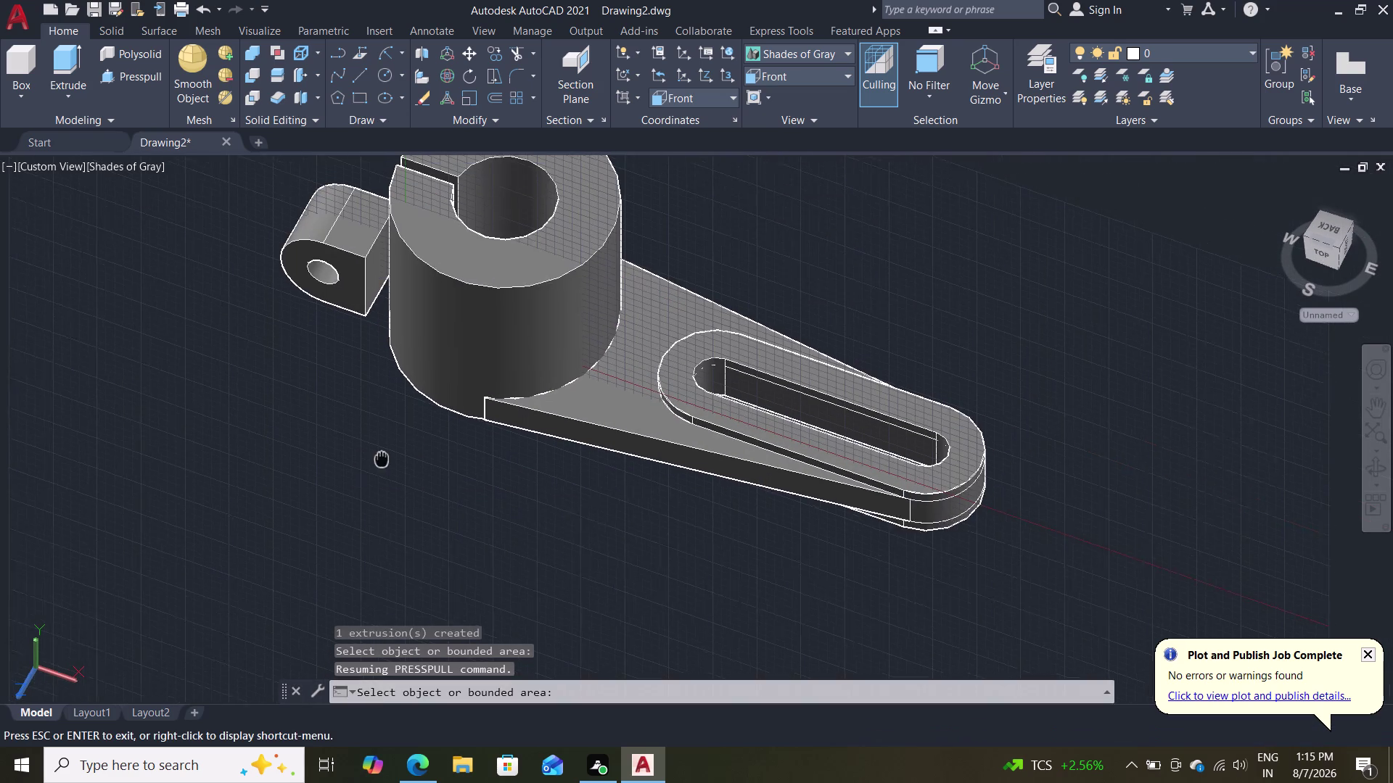
middle_drag(383, 466, 384, 482)
click(373, 305)
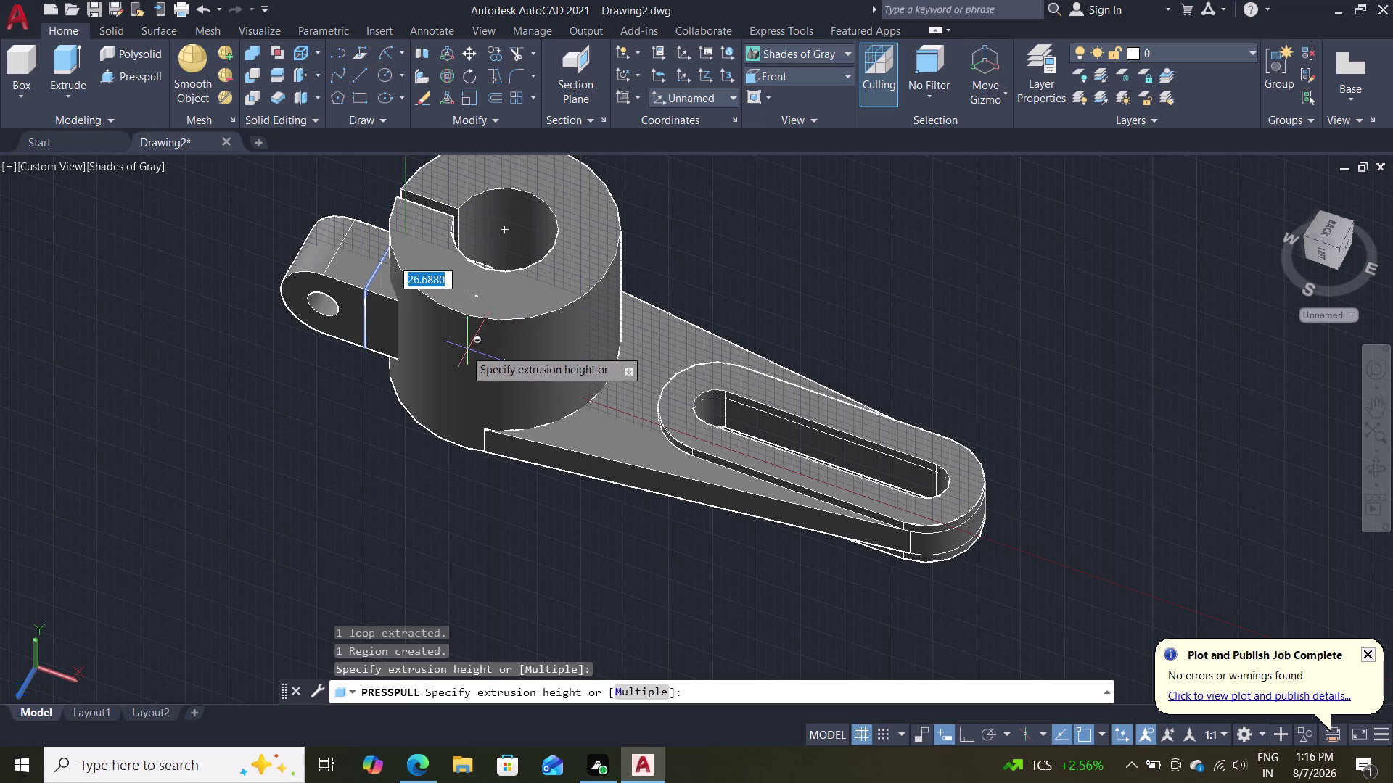
click(429, 338)
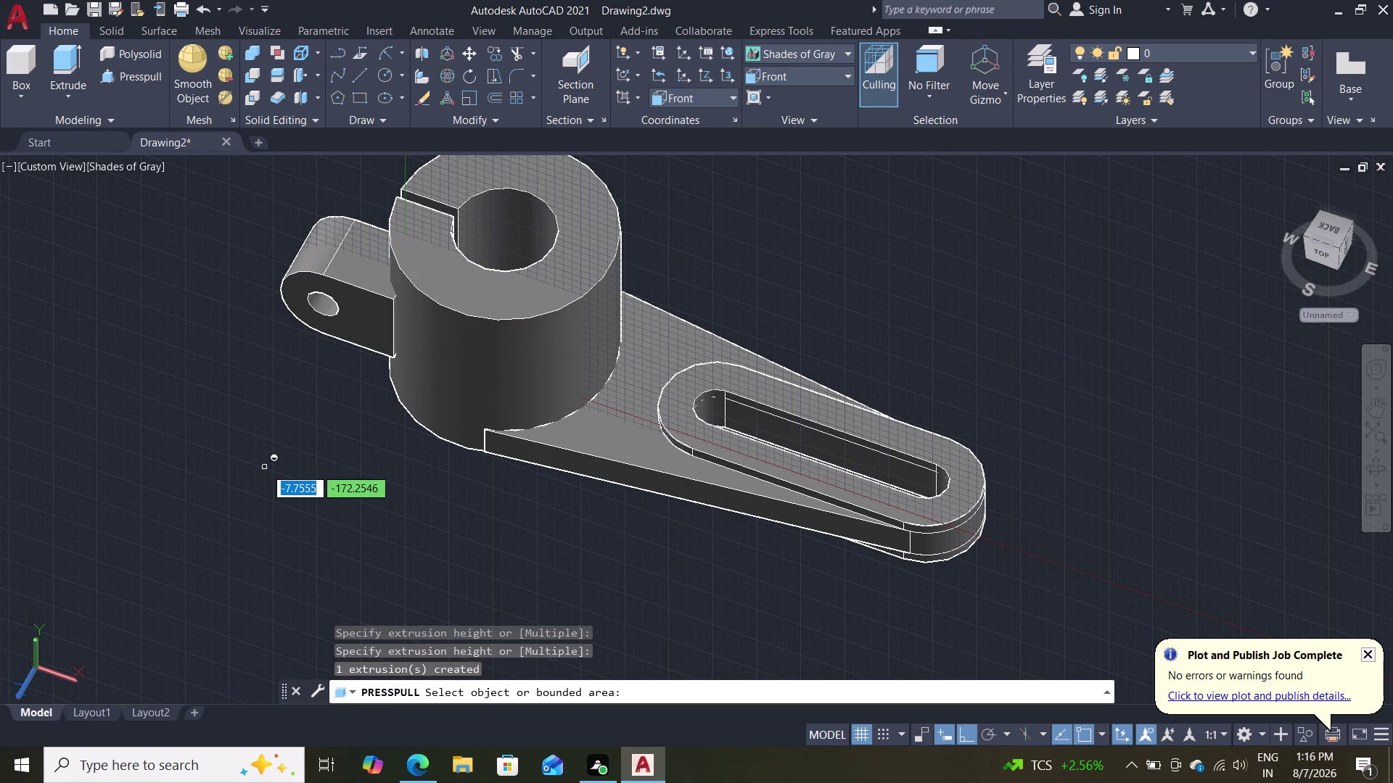
key(Escape)
key(grave)
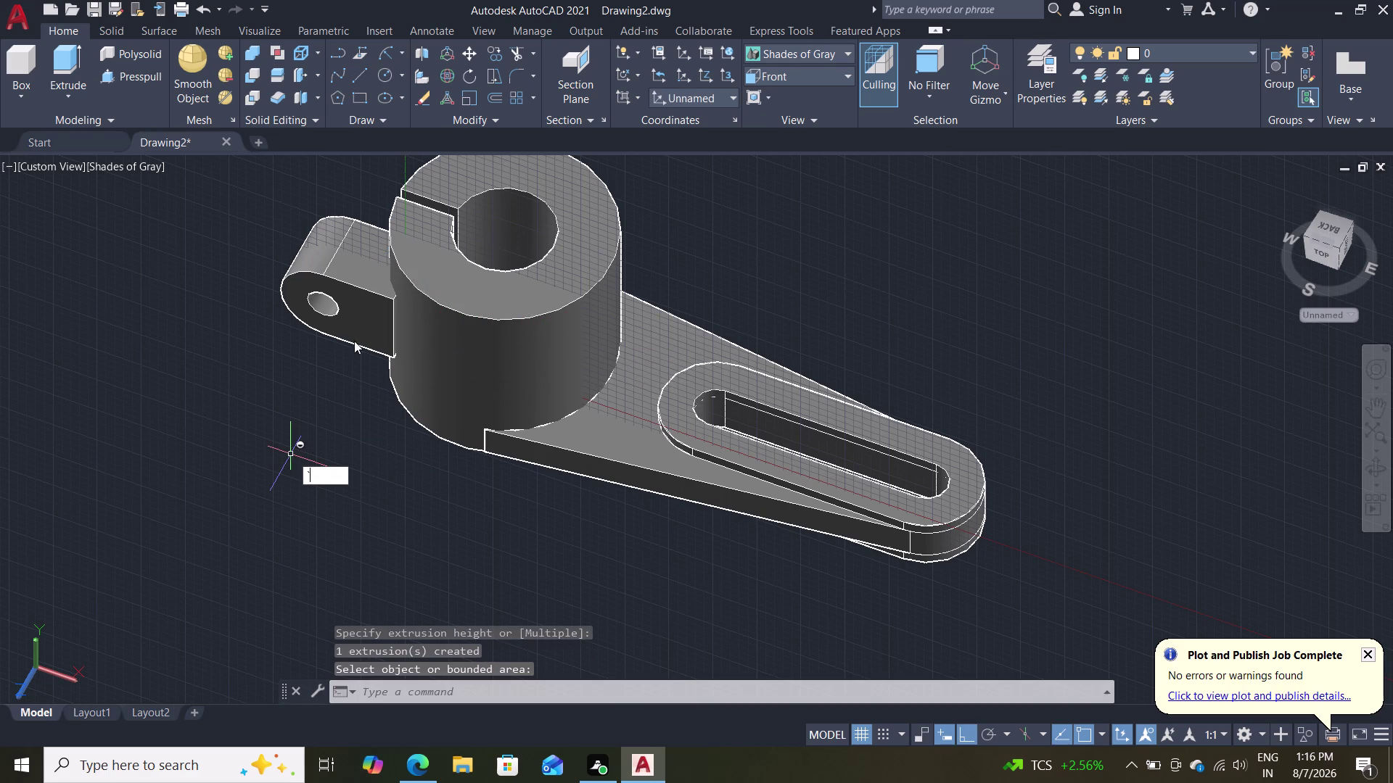
middle_drag(326, 401, 359, 475)
middle_drag(383, 511, 445, 542)
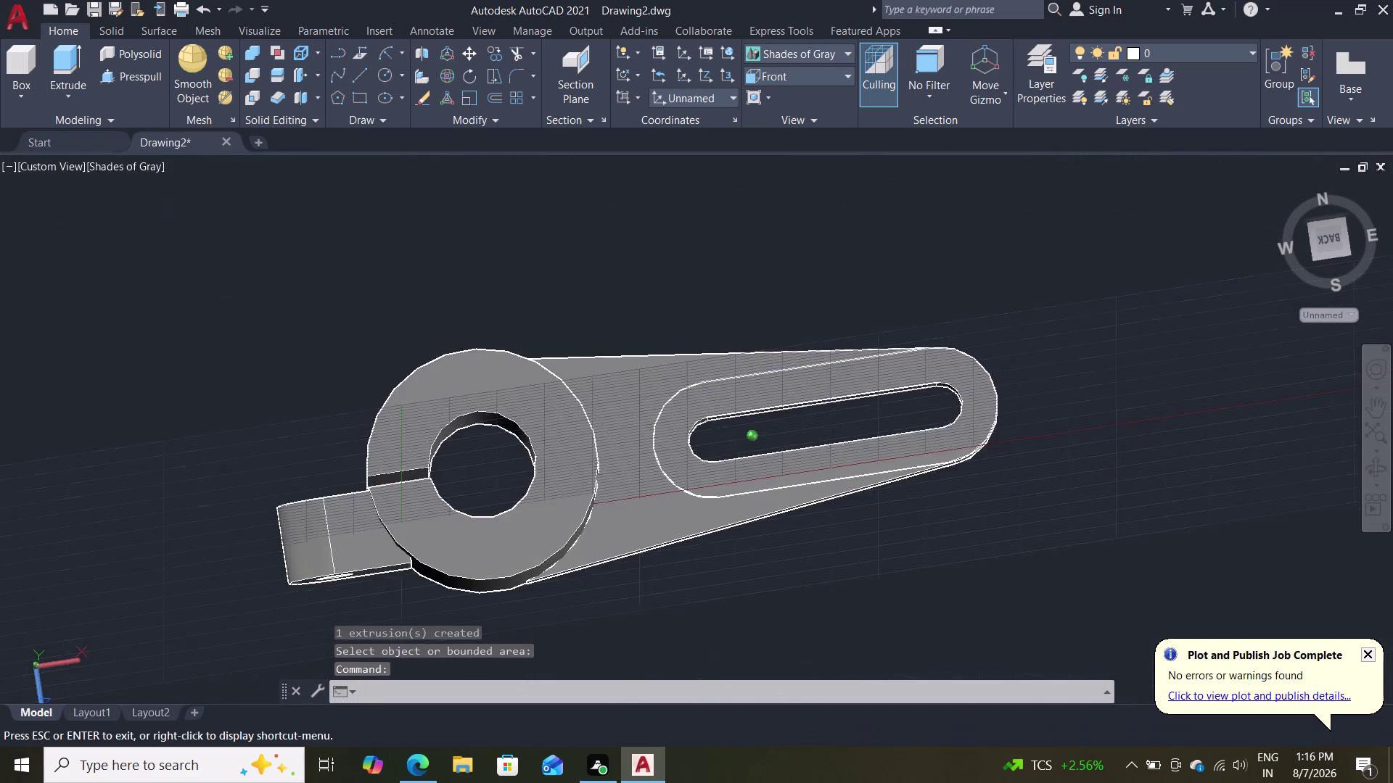
middle_drag(445, 542, 472, 542)
middle_drag(296, 406, 299, 225)
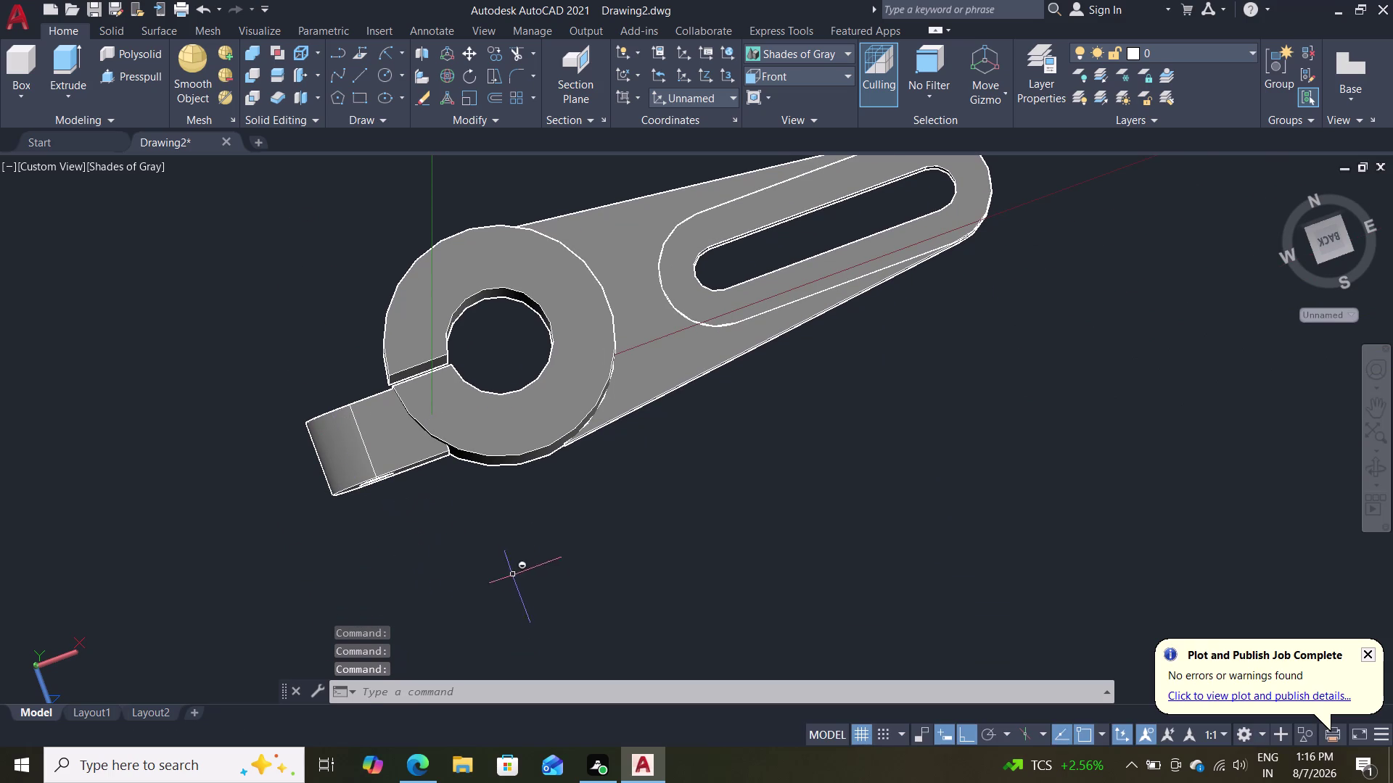
middle_drag(504, 578, 492, 449)
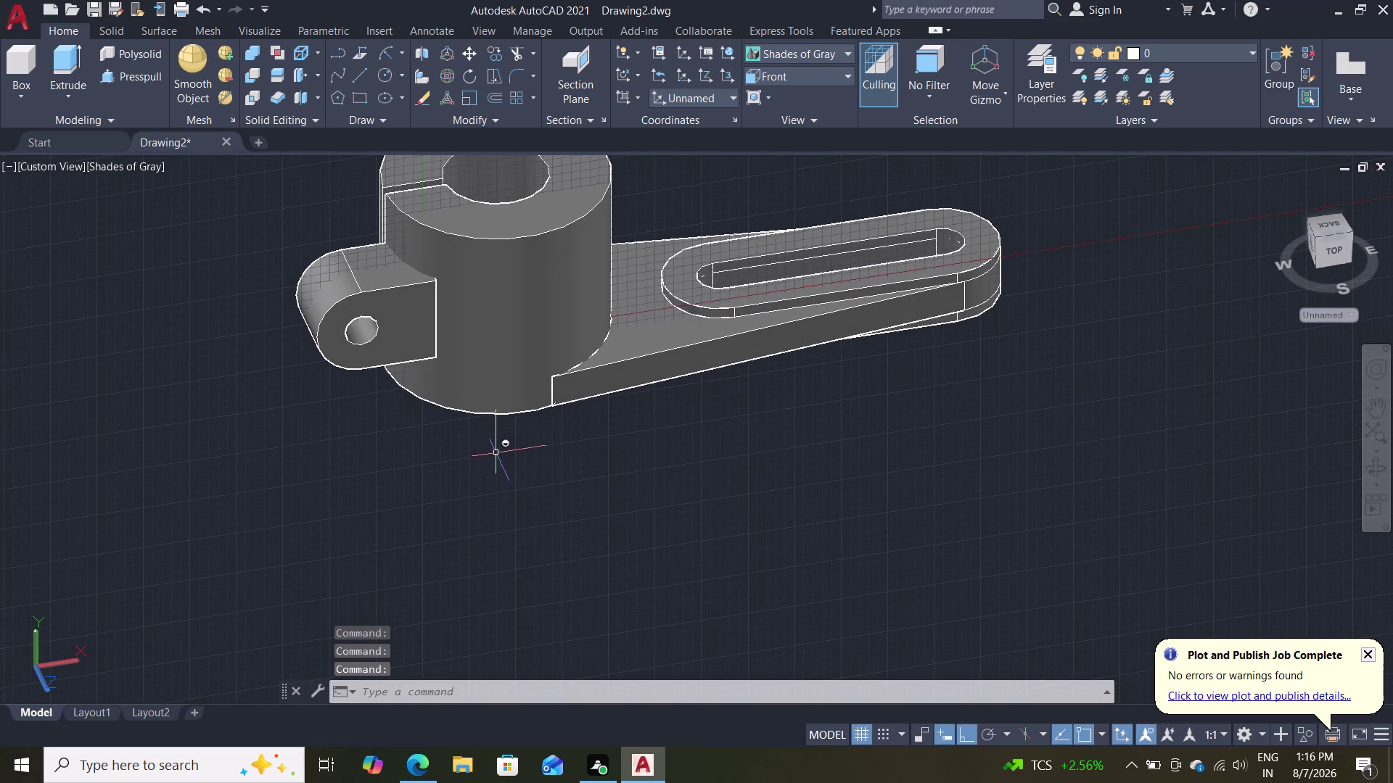
middle_drag(462, 477, 462, 535)
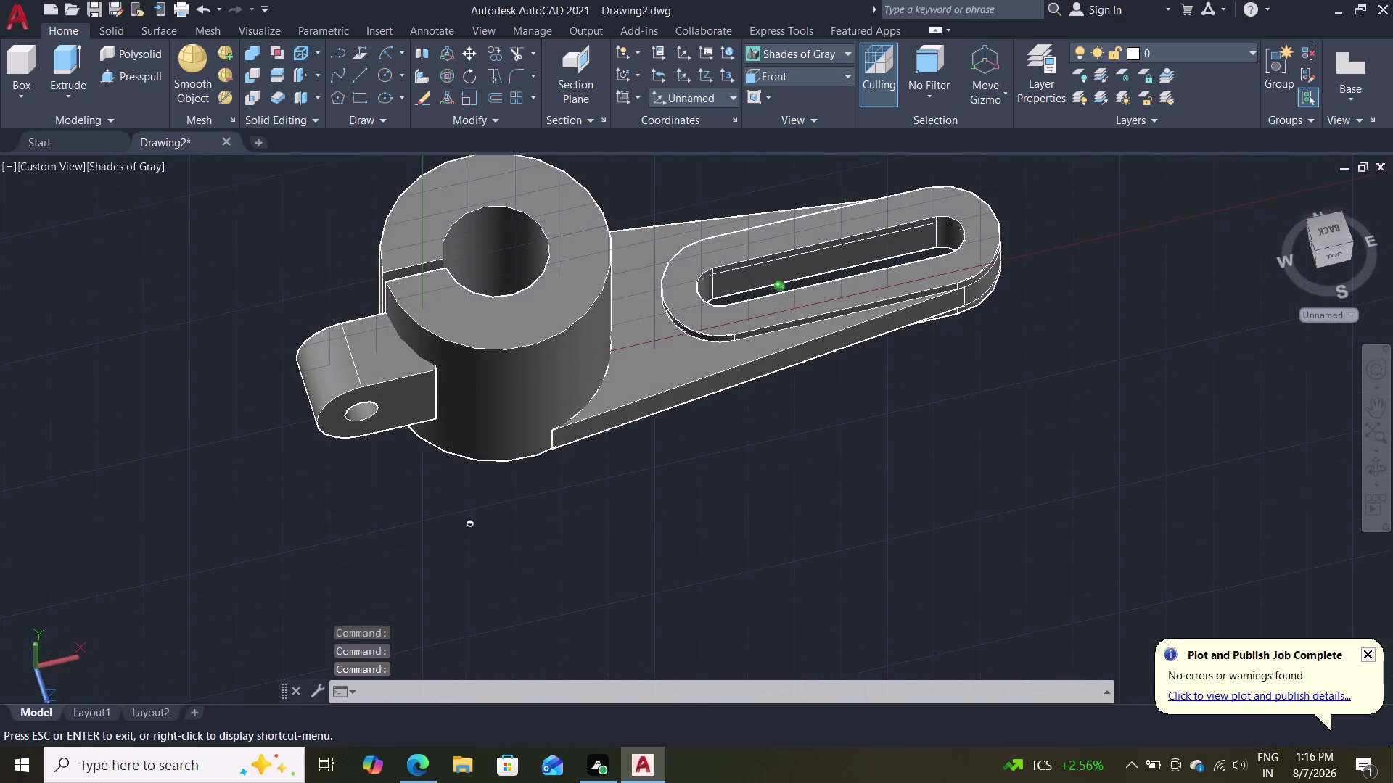
middle_drag(462, 535, 408, 625)
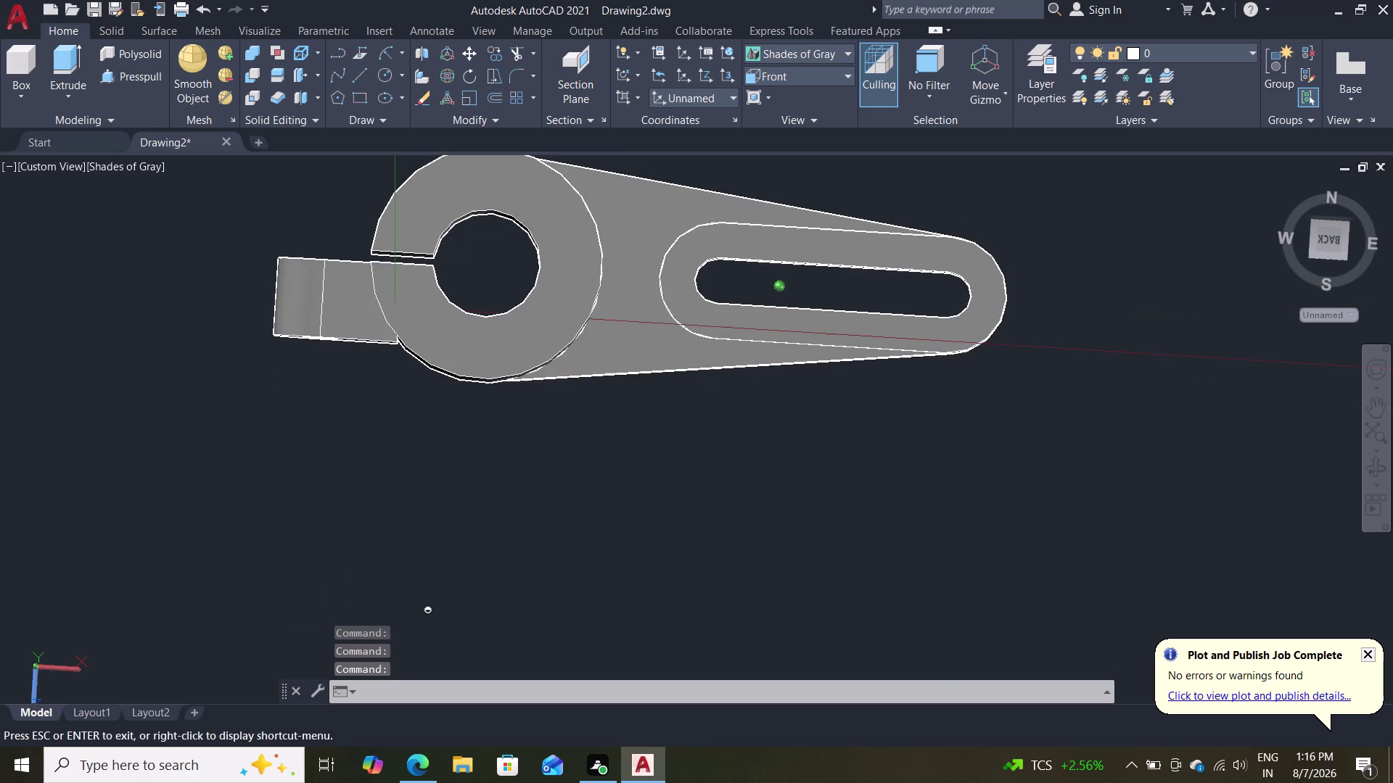
middle_drag(407, 625, 409, 622)
middle_drag(428, 604, 520, 449)
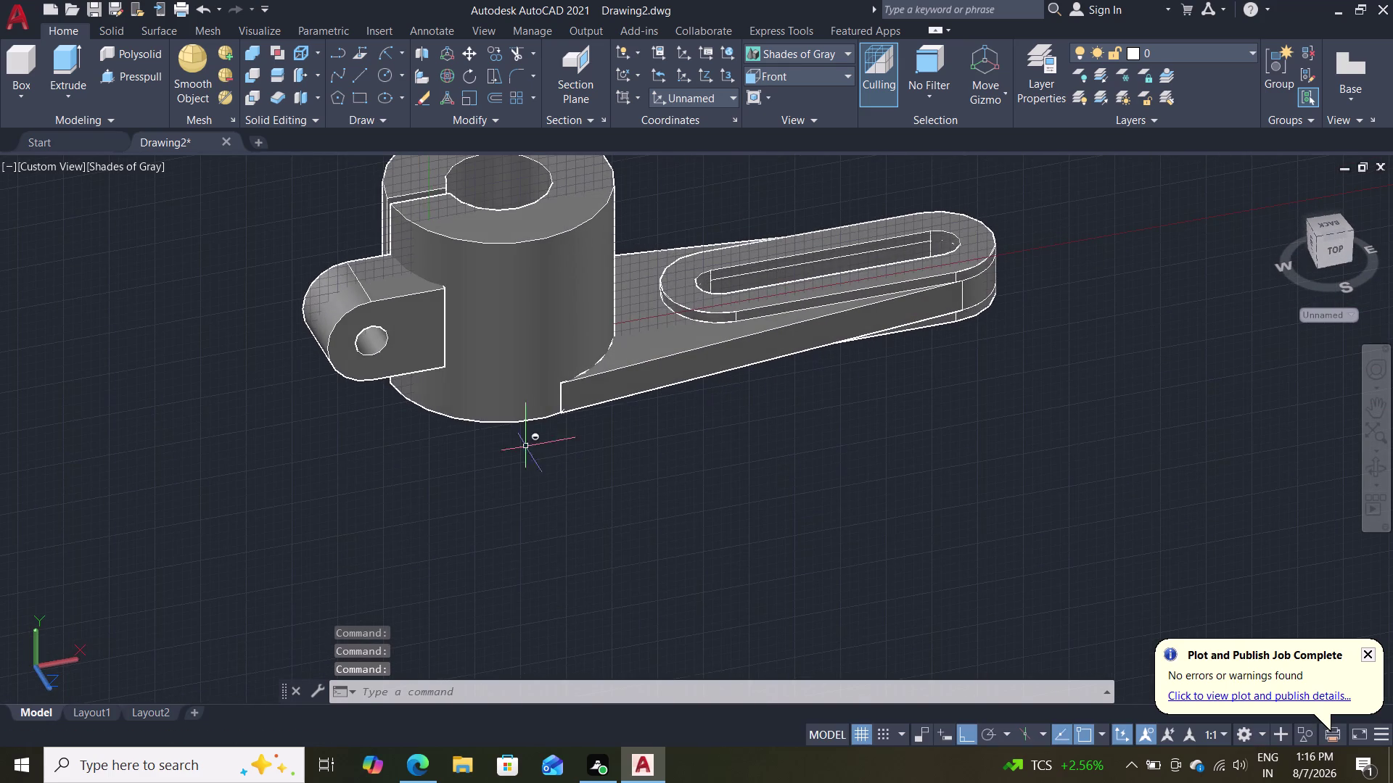
scroll(down, 3)
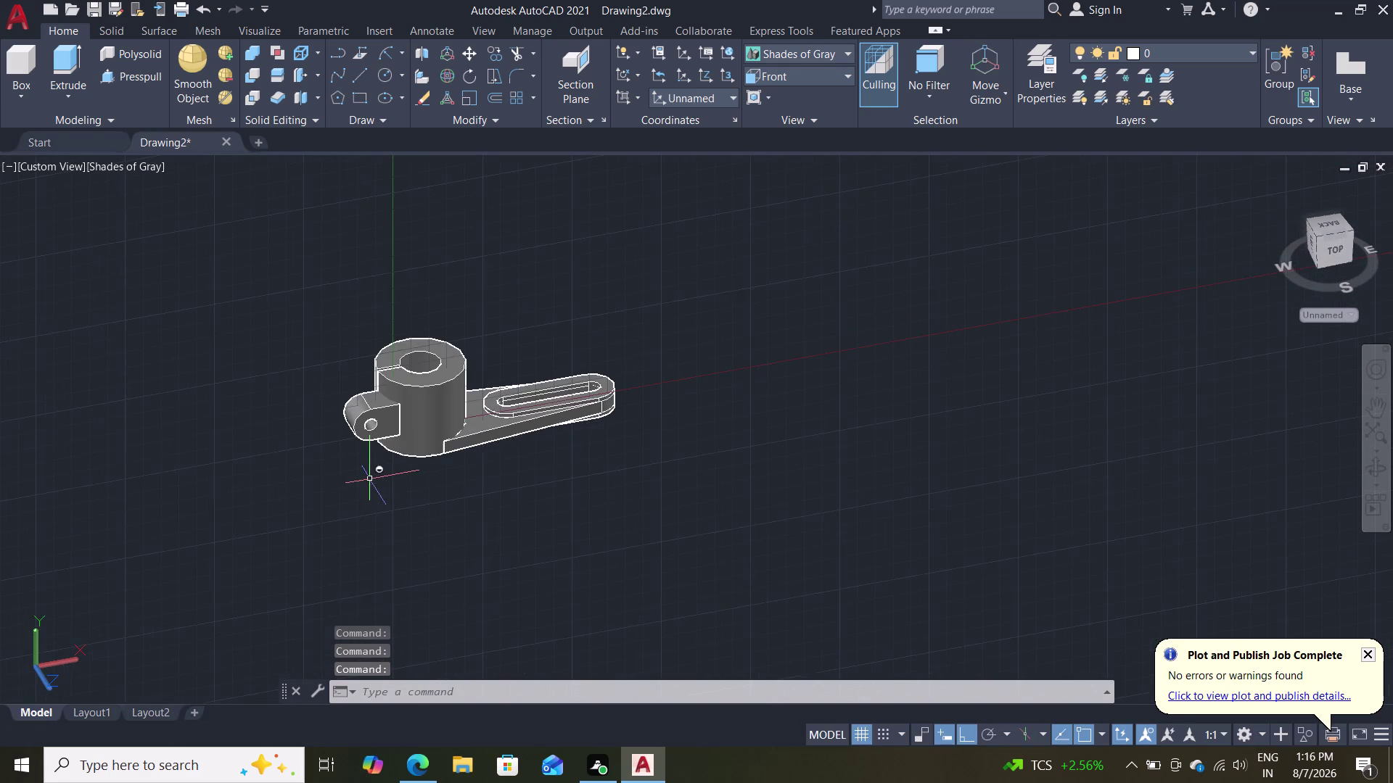
scroll(up, 3)
middle_drag(366, 467, 292, 505)
scroll(up, 3)
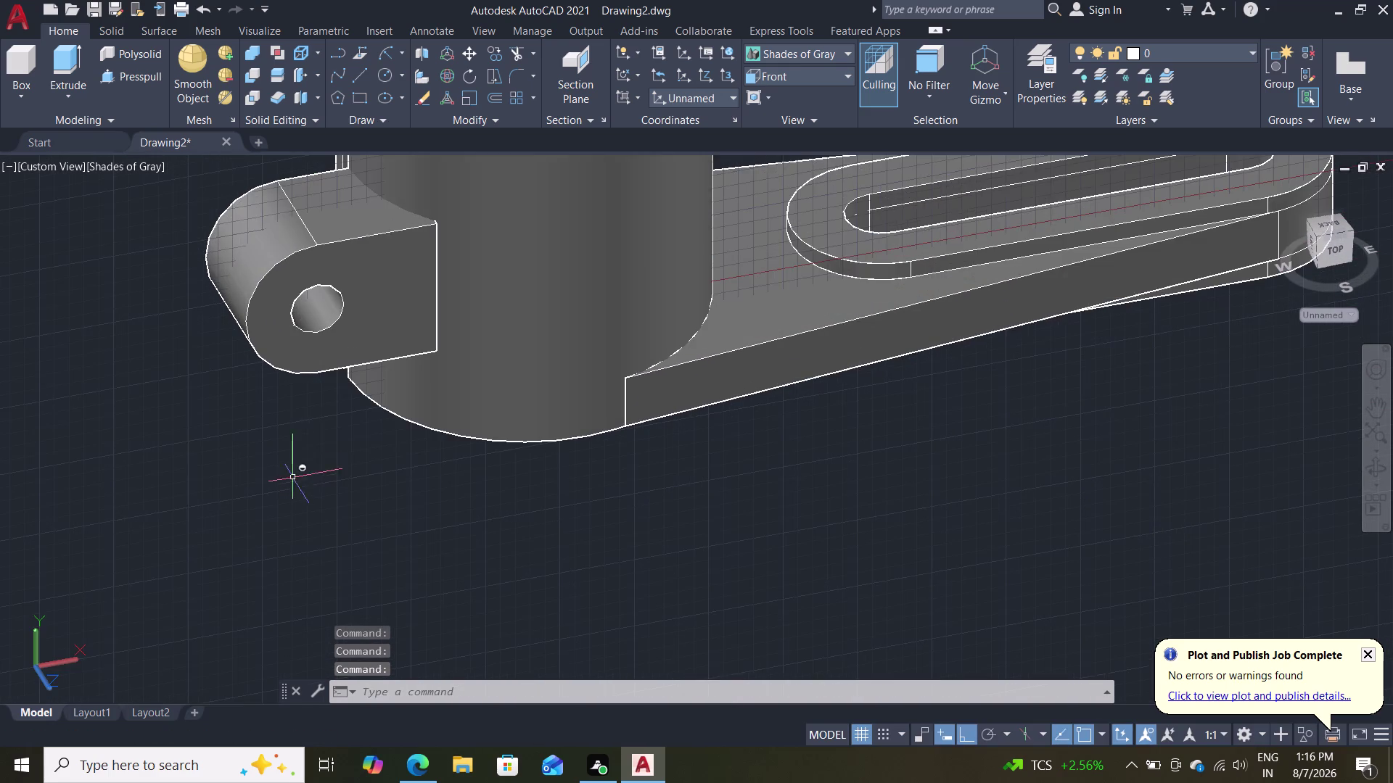
middle_drag(323, 437, 267, 565)
scroll(up, 3)
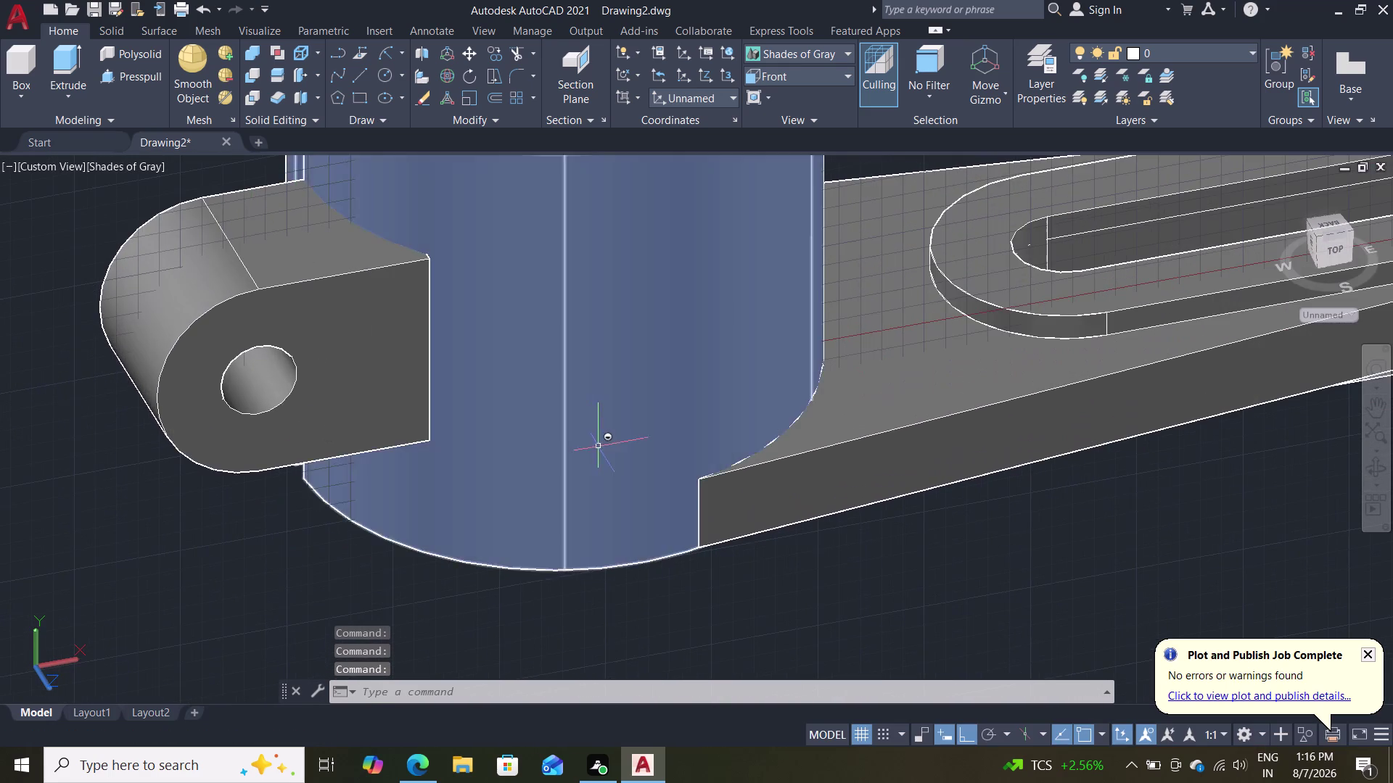
scroll(down, 3)
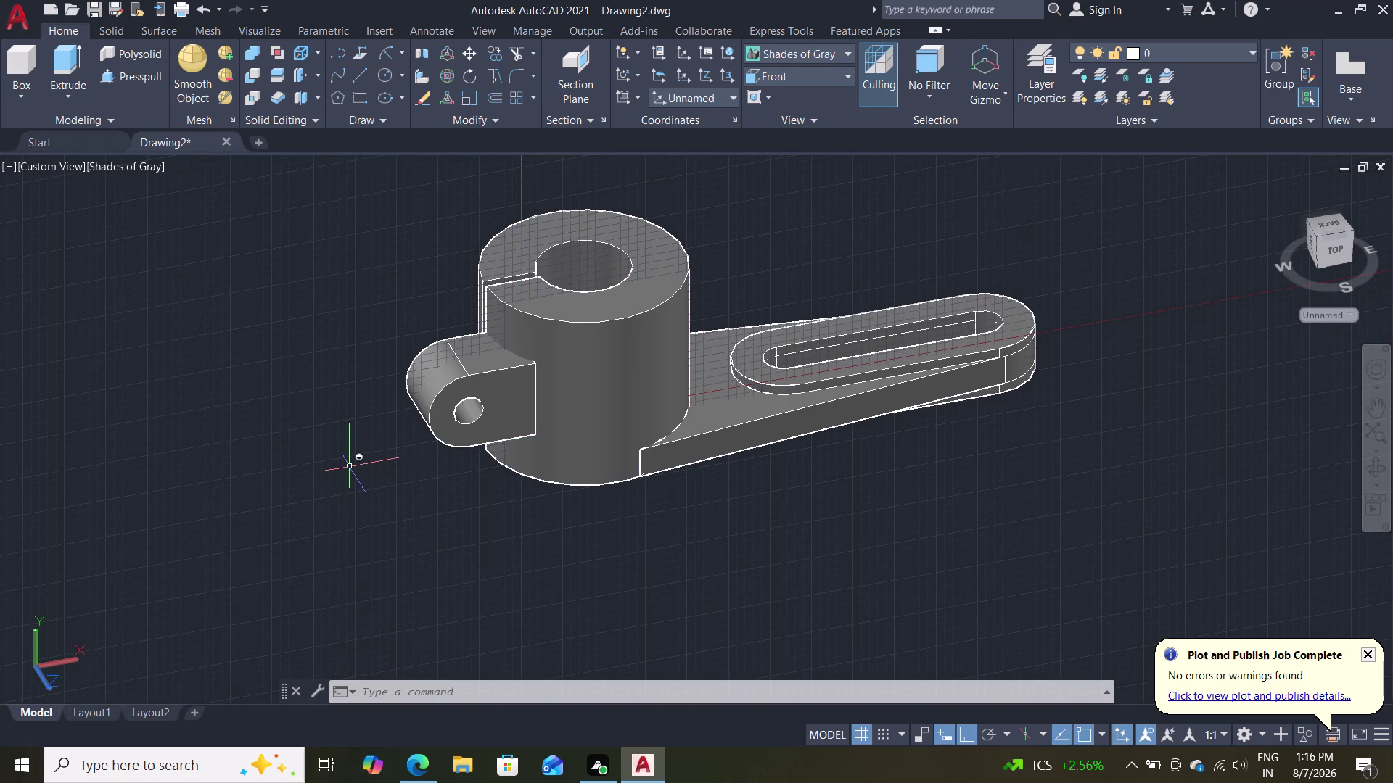
scroll(down, 3)
middle_drag(432, 563, 432, 563)
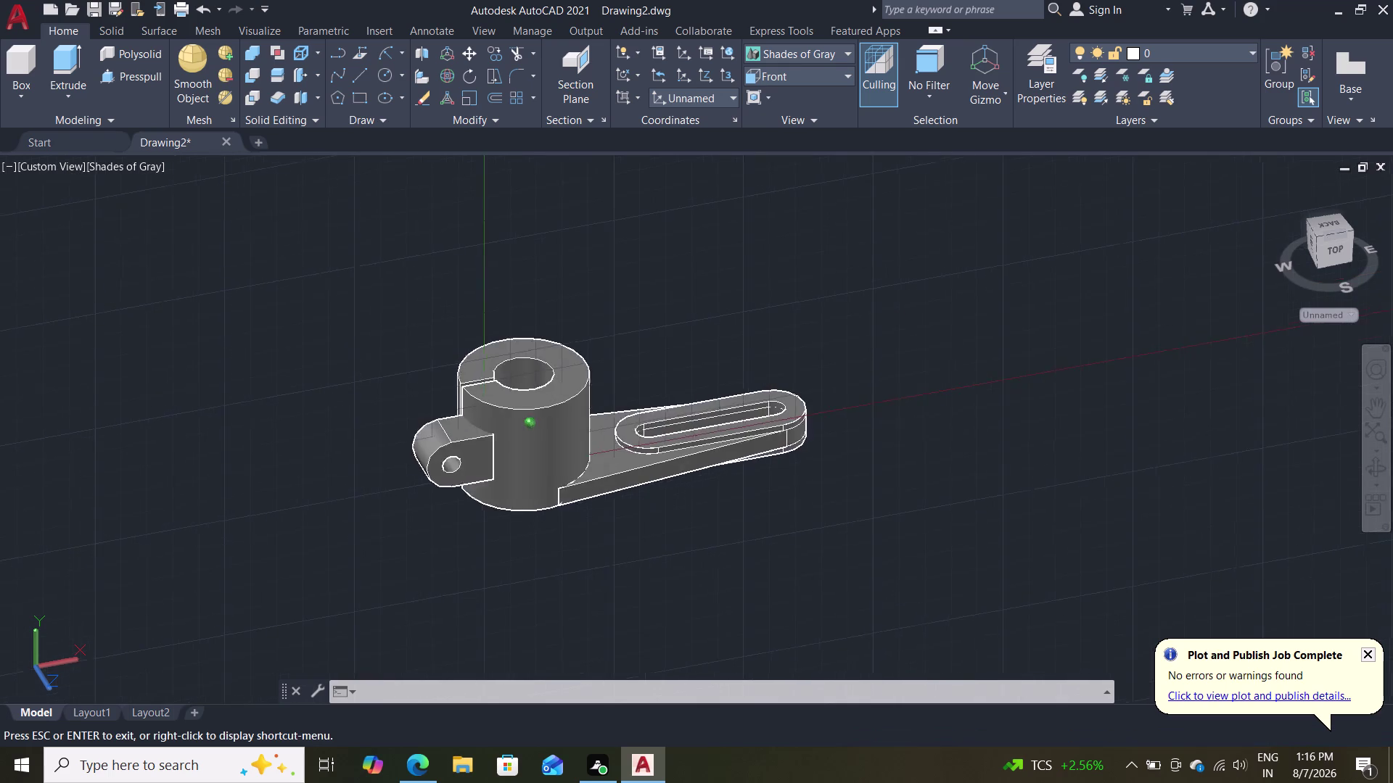
middle_drag(432, 564, 381, 580)
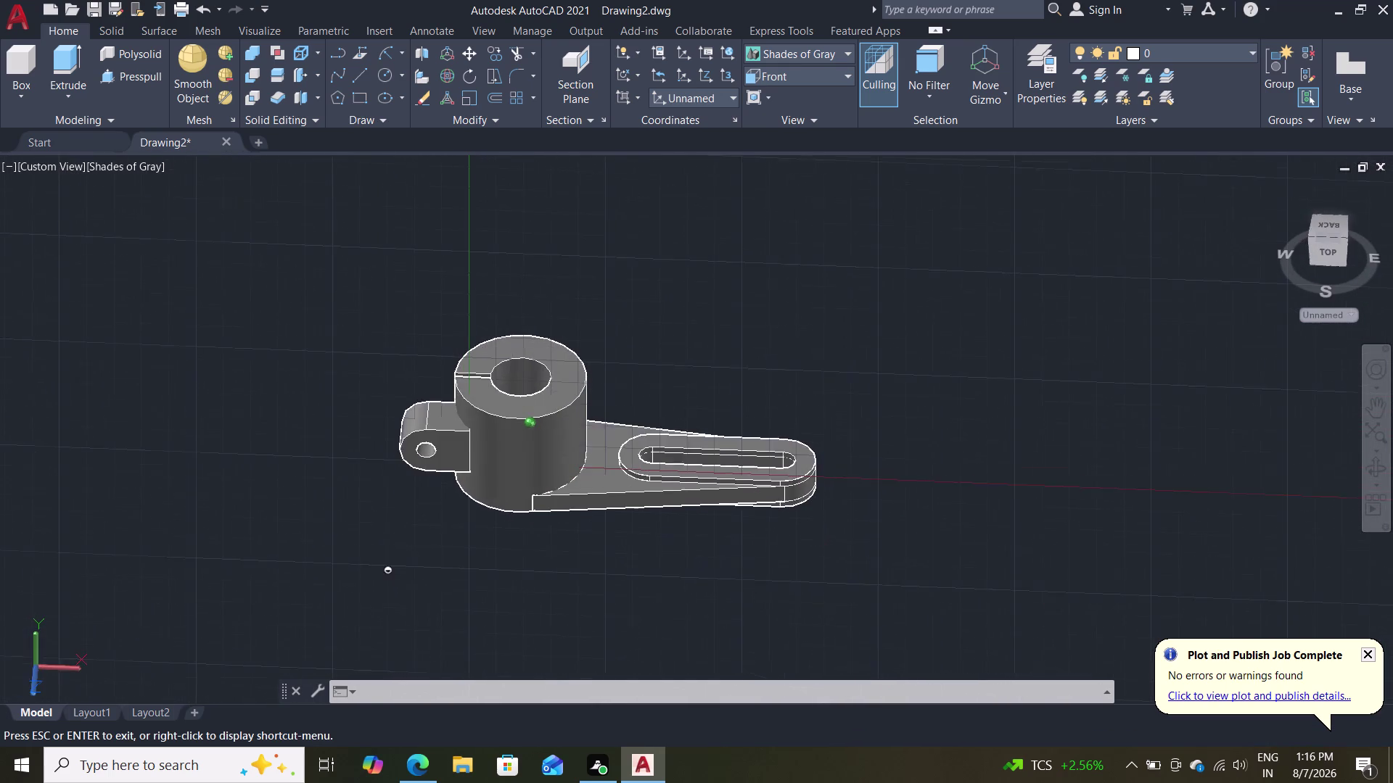
middle_drag(380, 579, 387, 578)
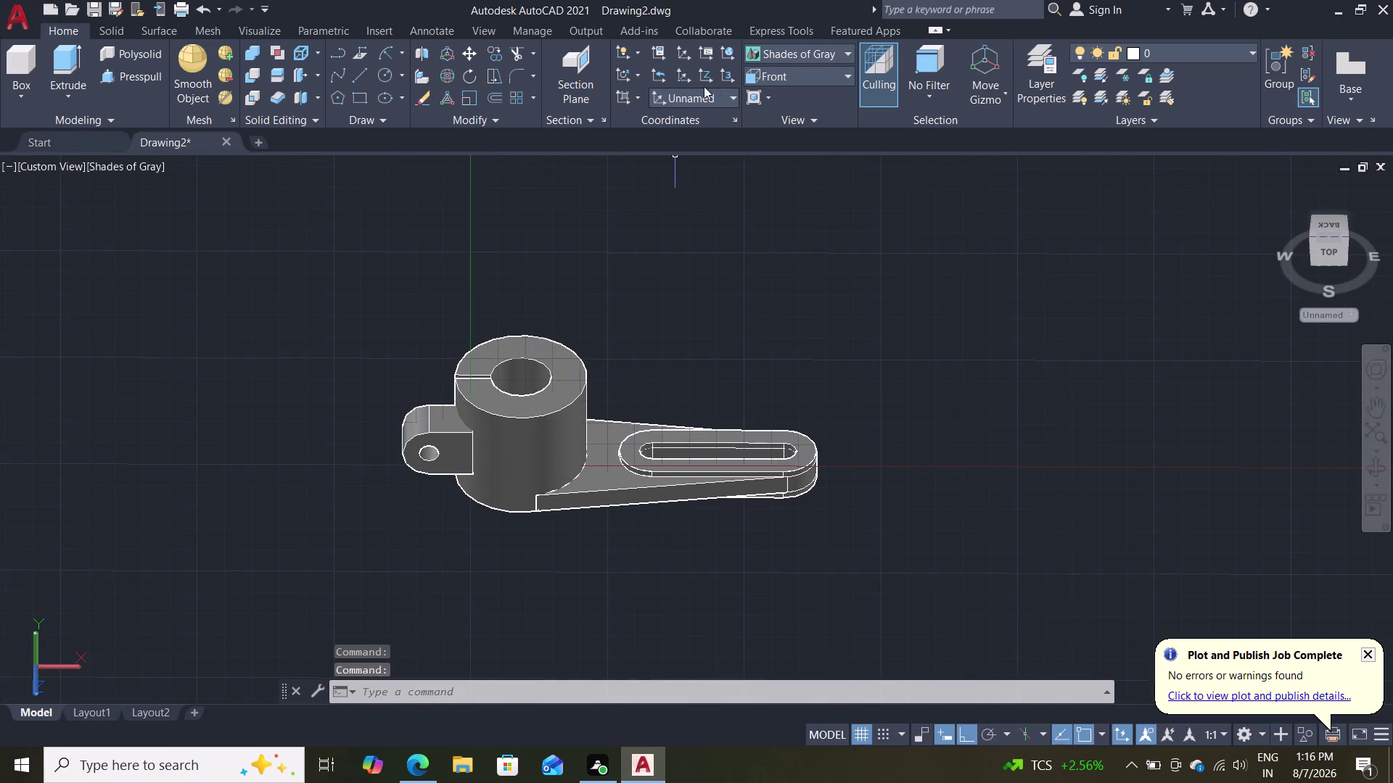
click(781, 78)
click(765, 163)
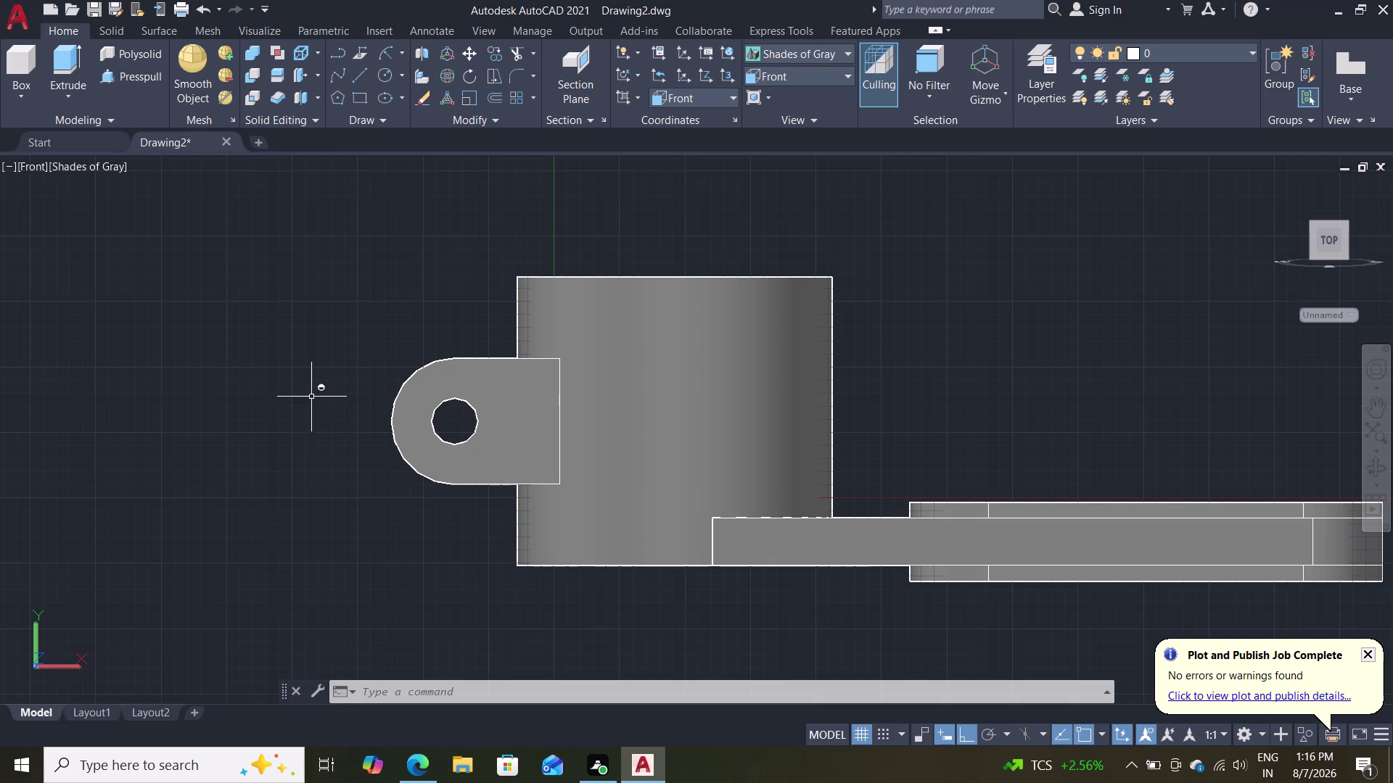
middle_drag(312, 397, 564, 665)
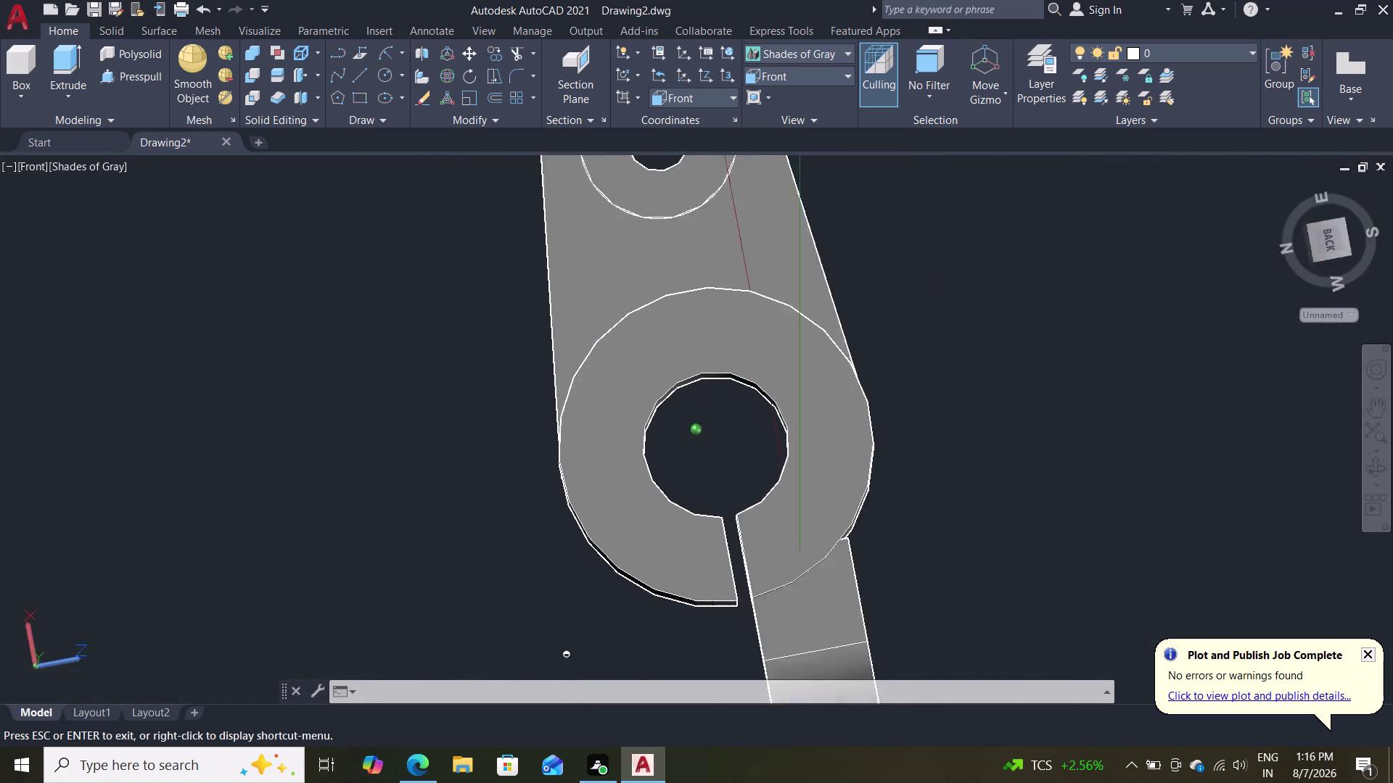
middle_drag(564, 665, 505, 585)
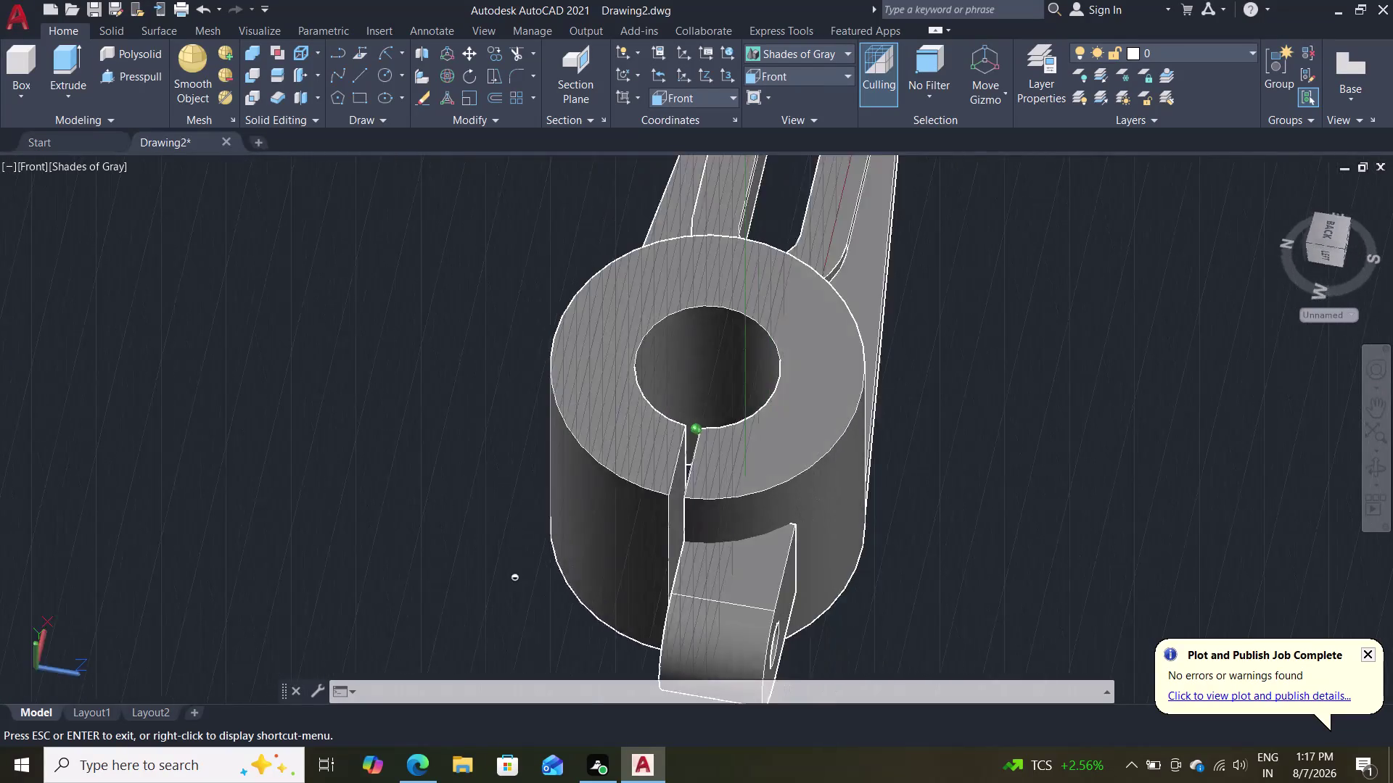
middle_drag(505, 585, 315, 504)
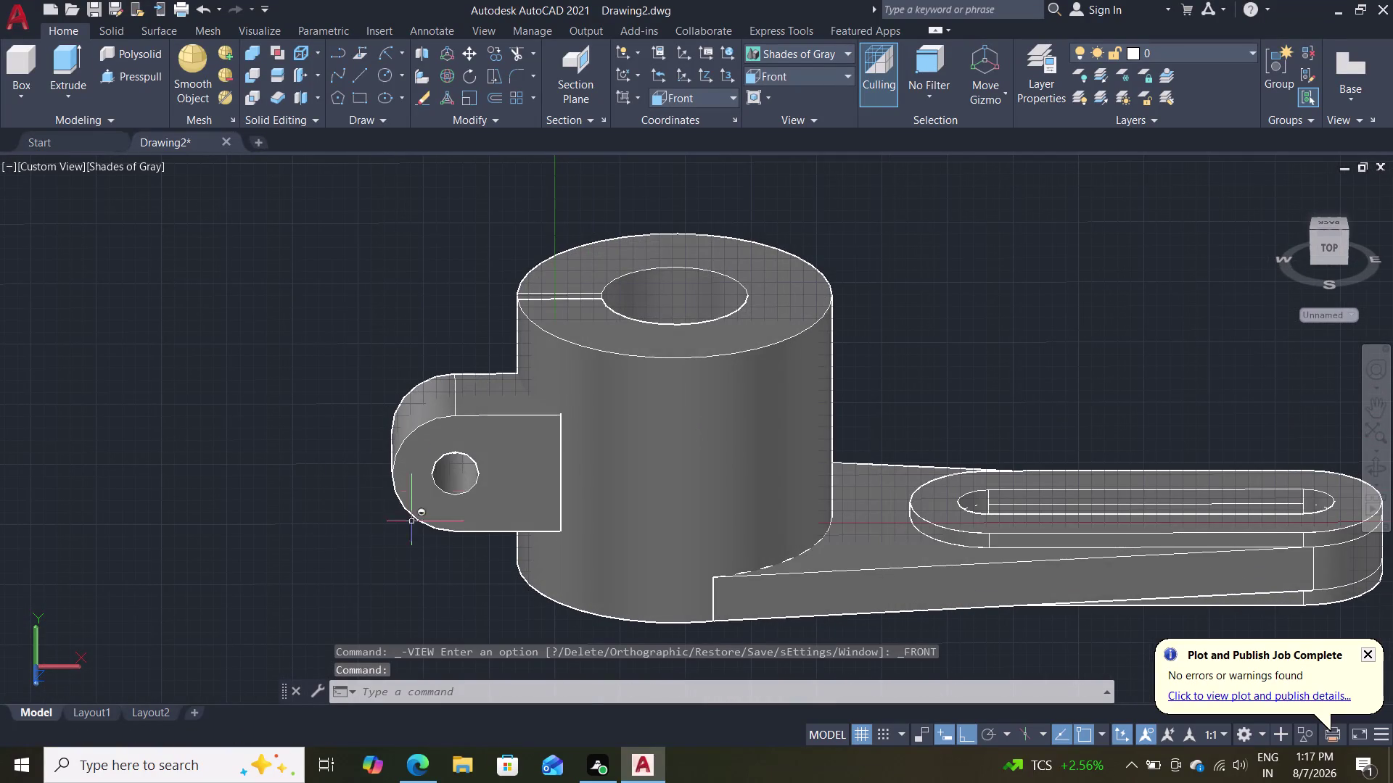
click(441, 449)
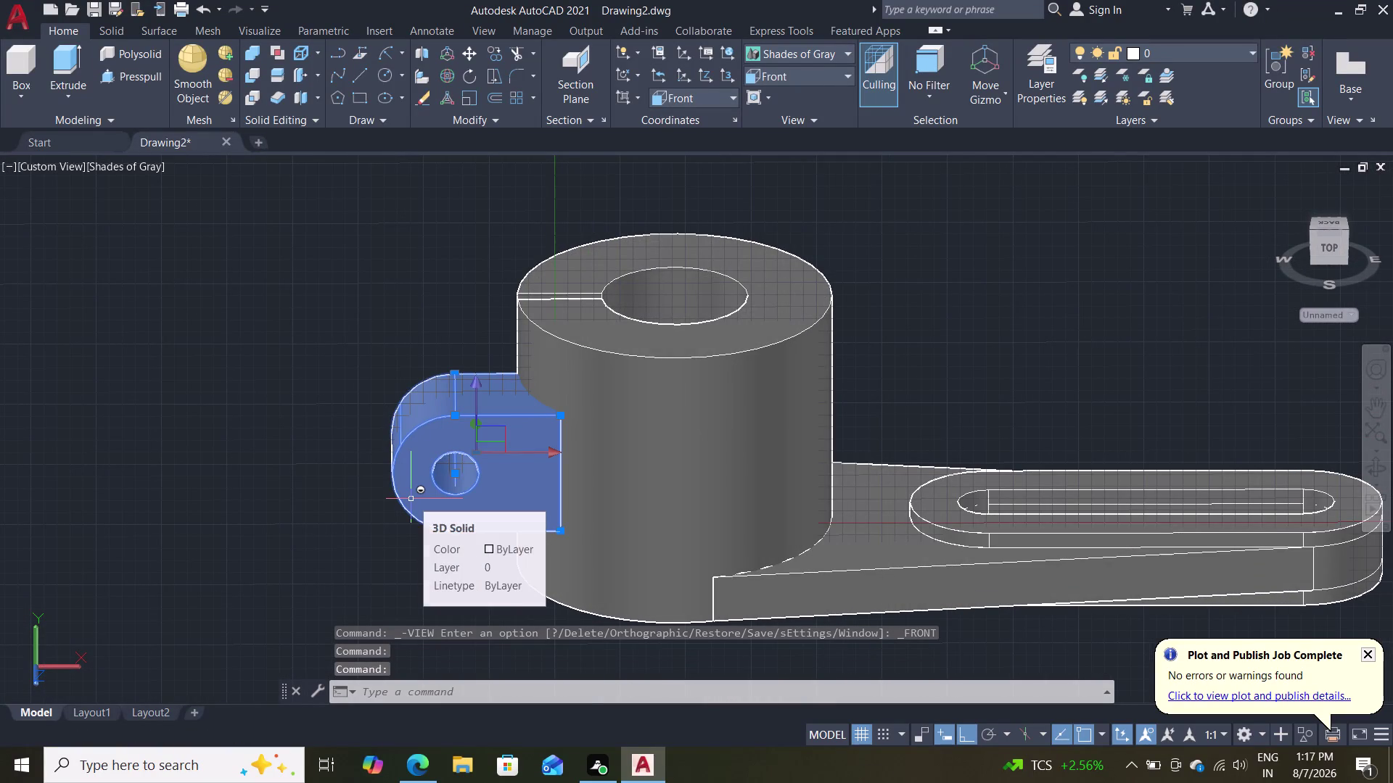
text(ni)
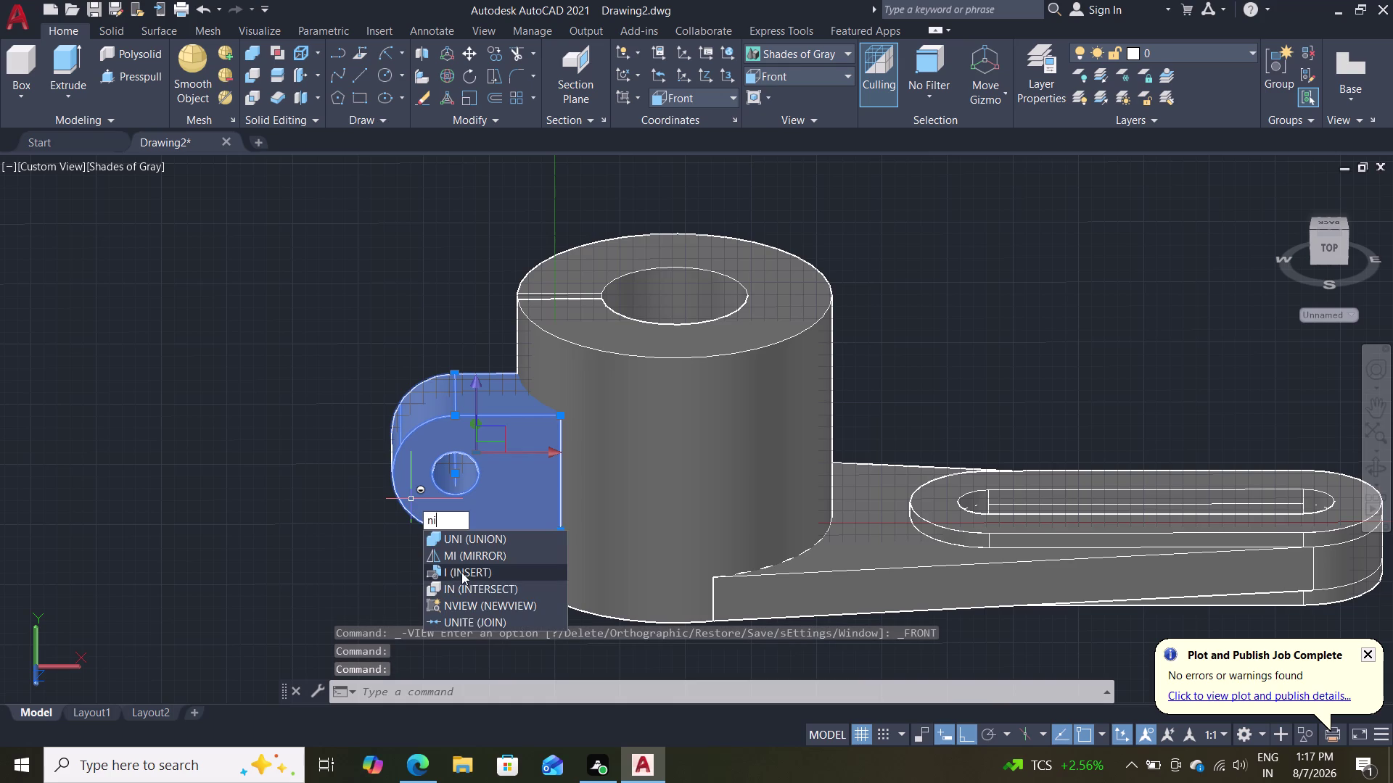
click(463, 557)
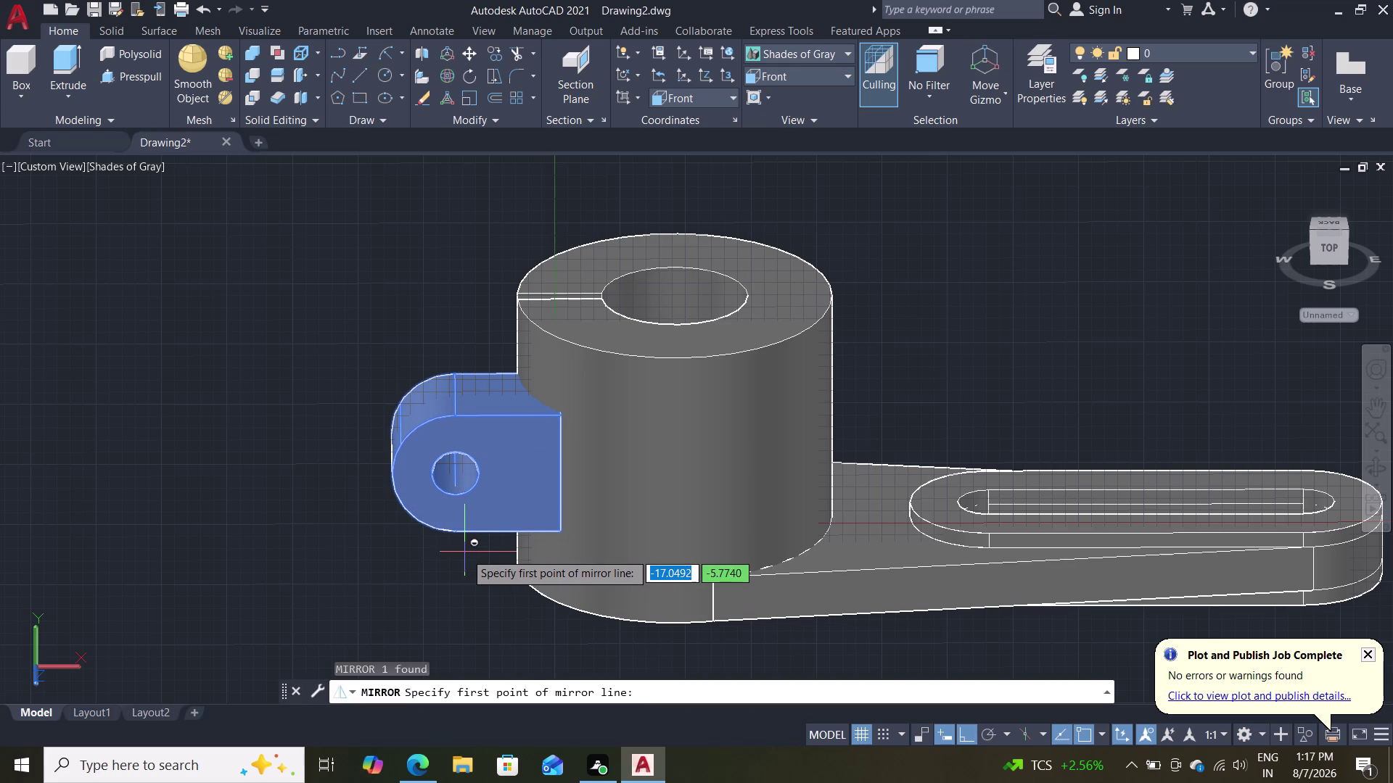
click(560, 471)
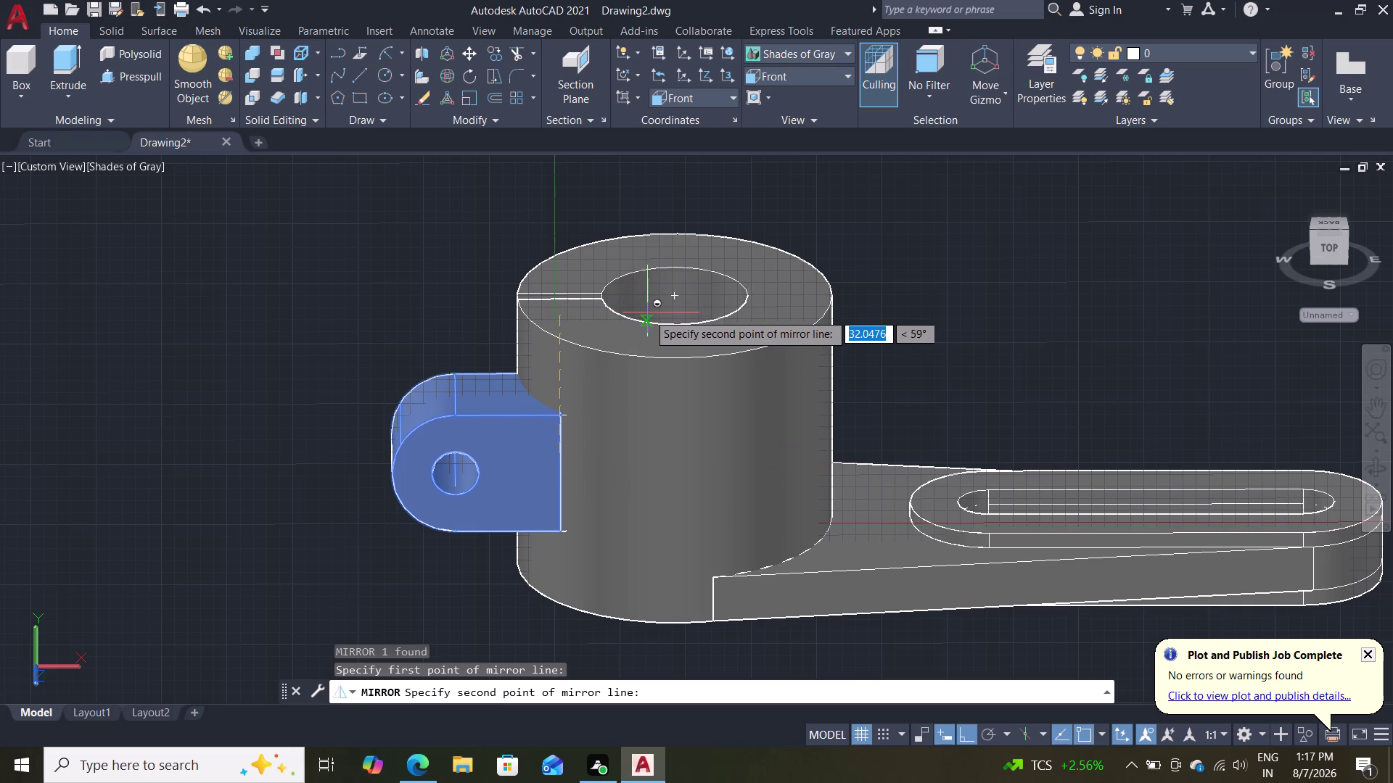
key(Escape)
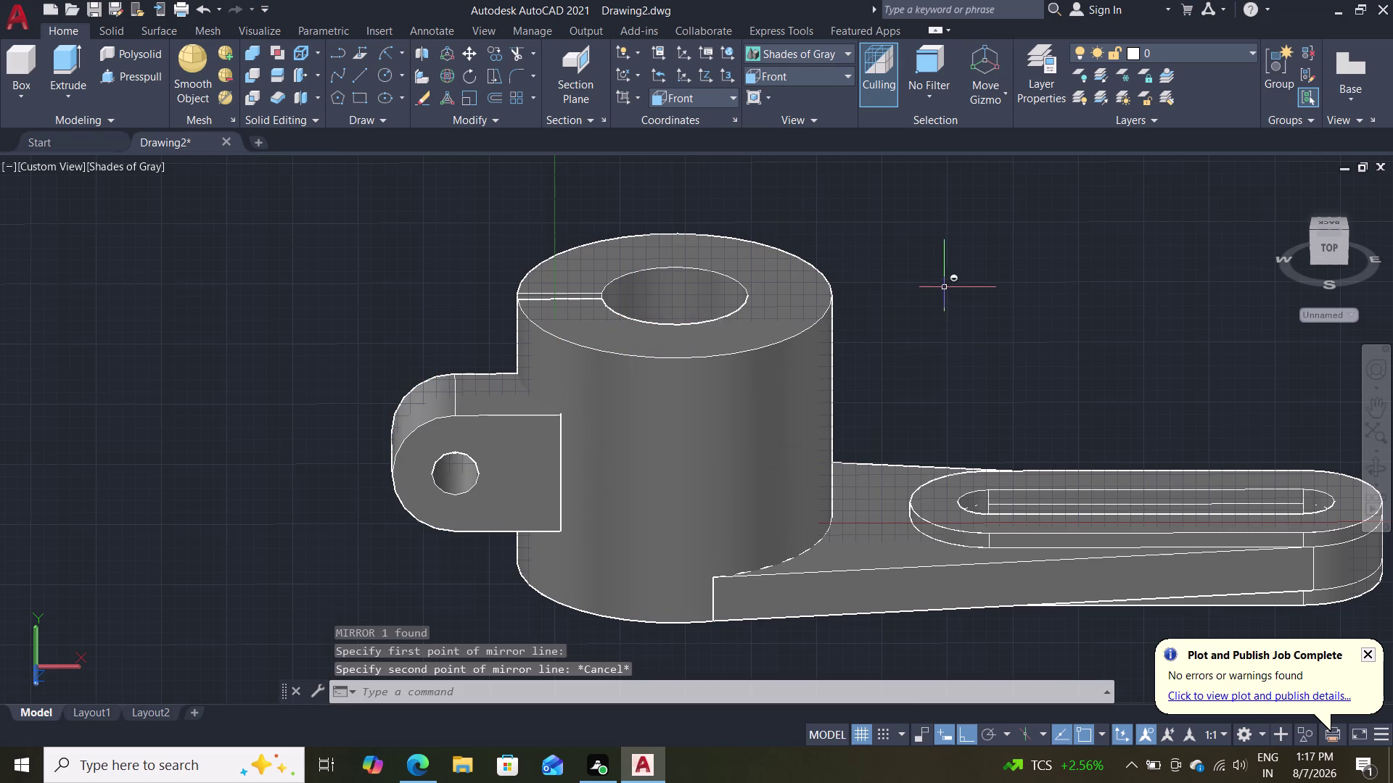
middle_click(946, 291)
middle_drag(945, 289, 927, 418)
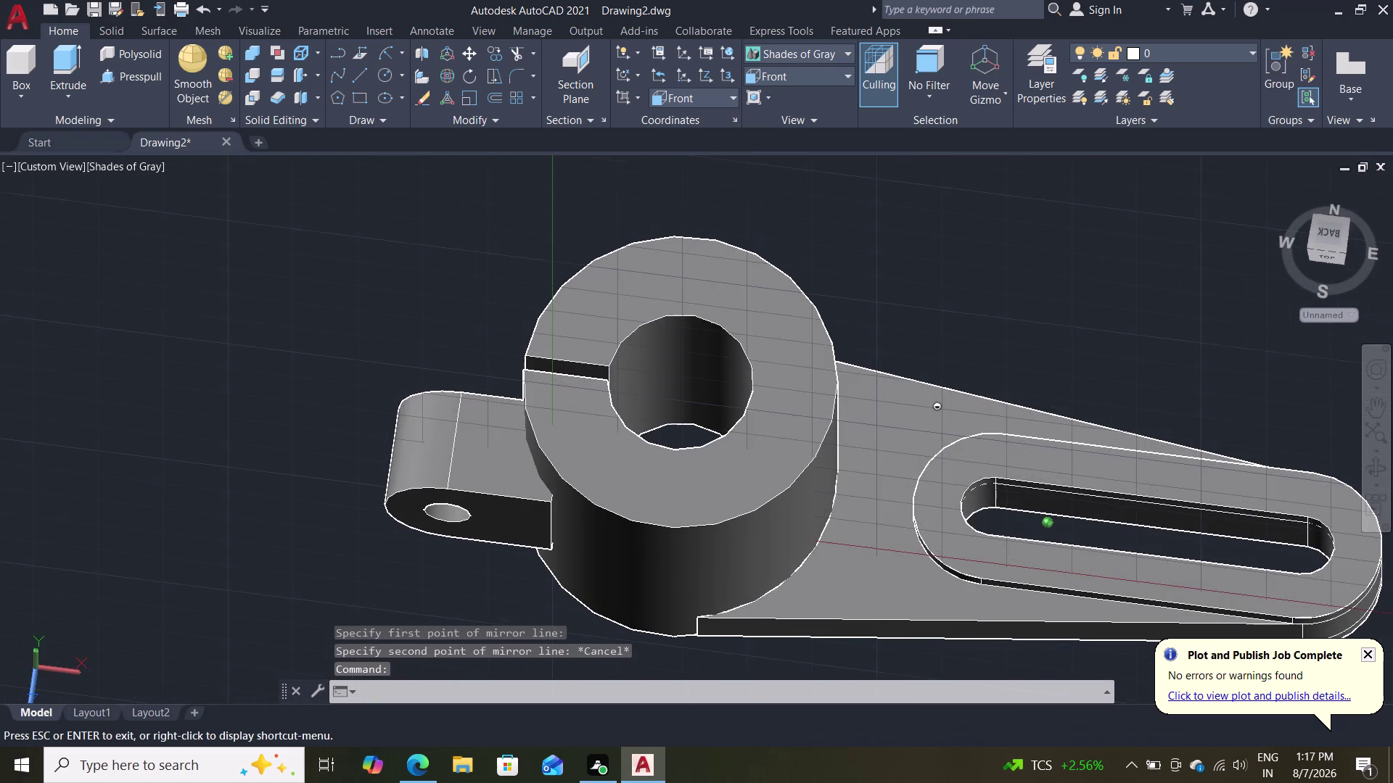
middle_drag(928, 418, 934, 428)
middle_drag(949, 384, 908, 298)
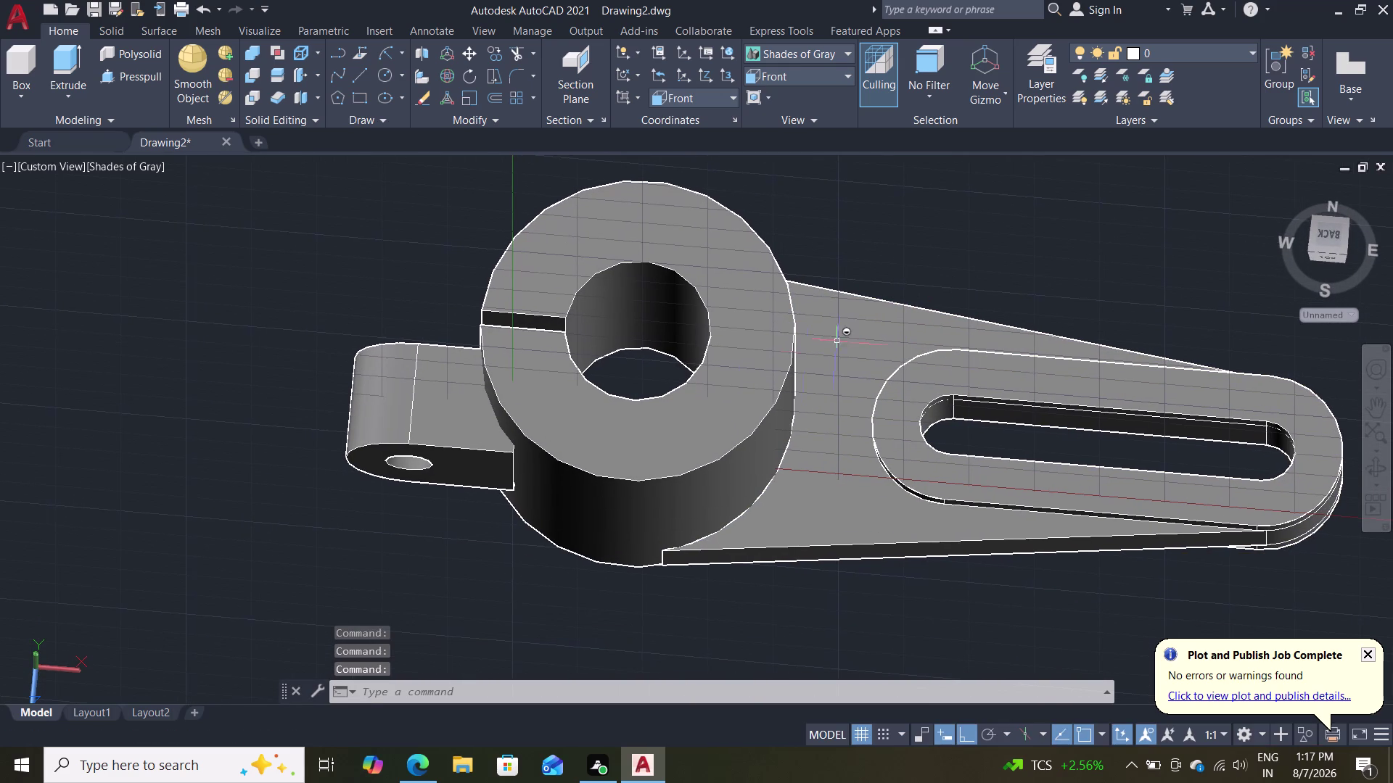
click(367, 406)
key(m)
key(i)
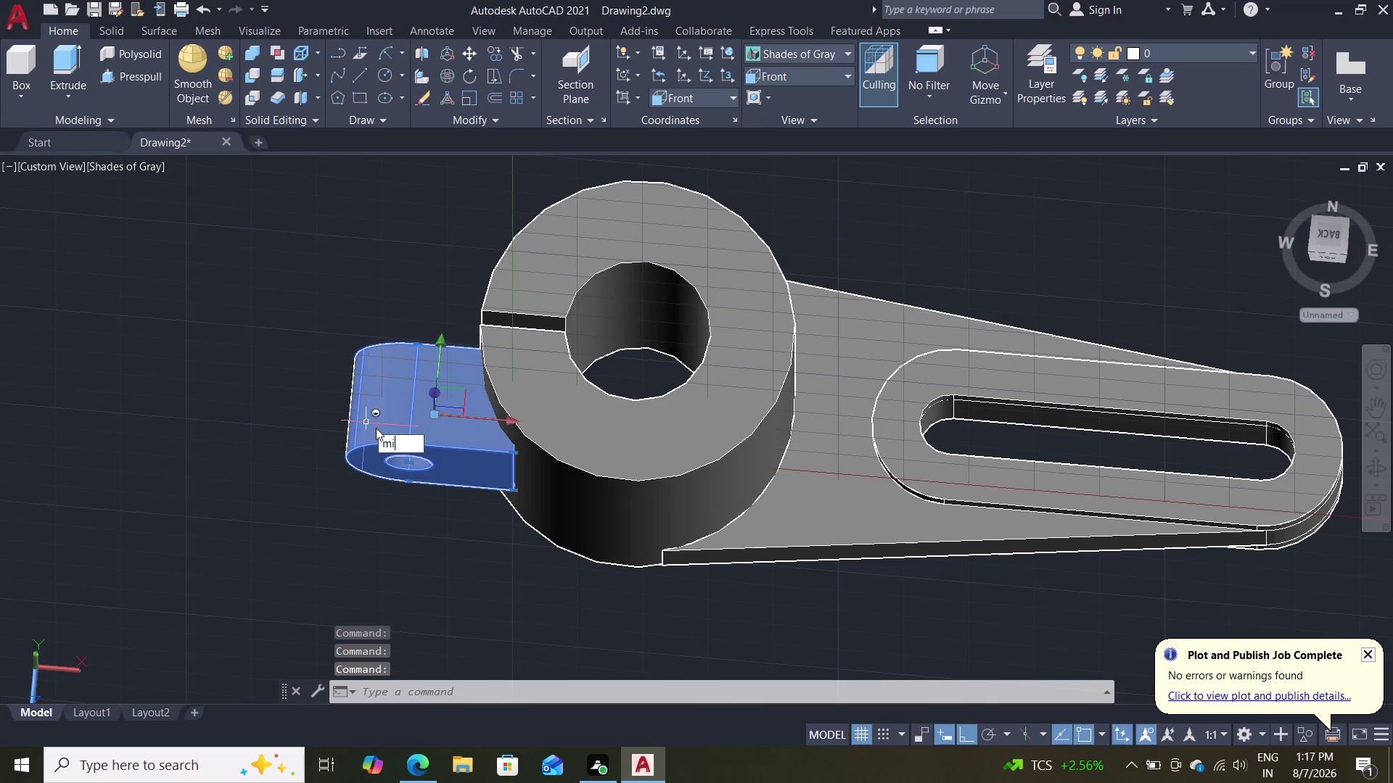
key(Return)
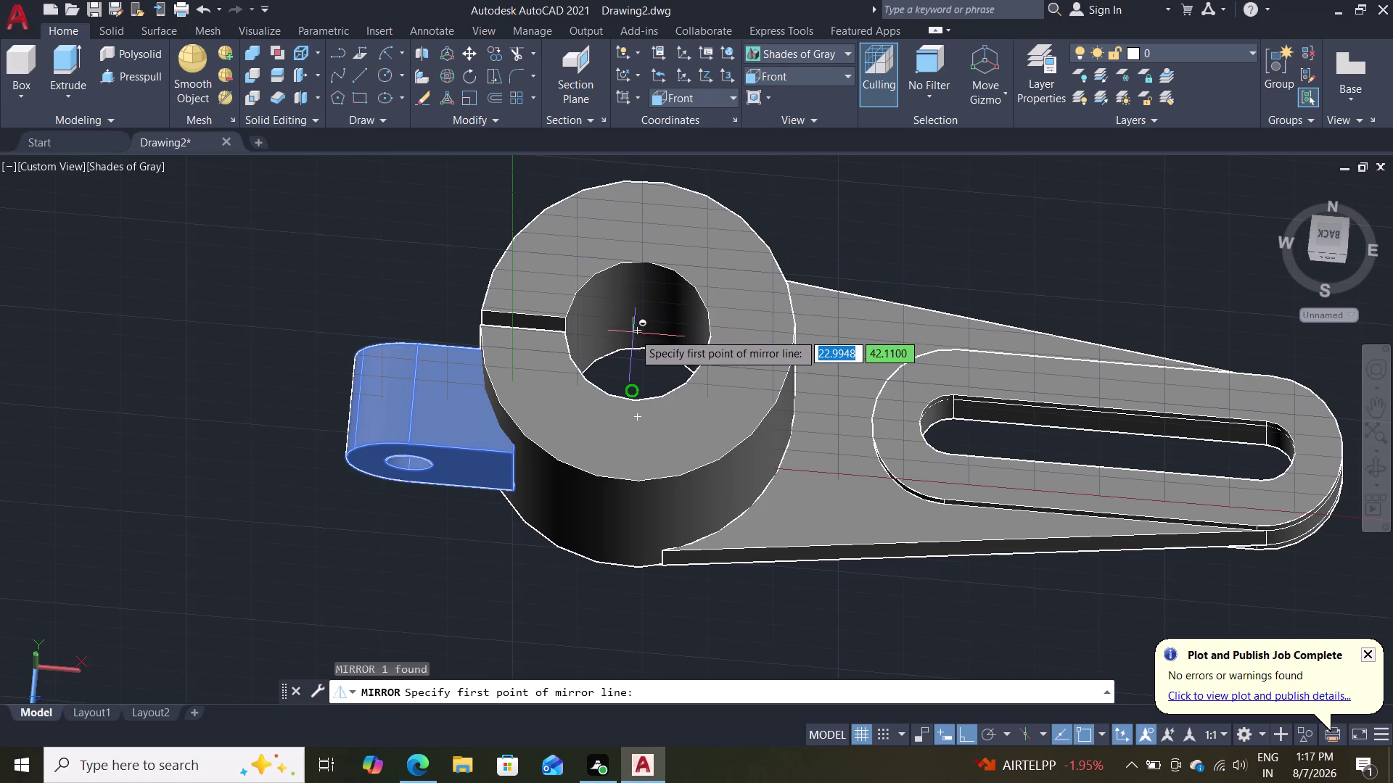
scroll(up, 3)
scroll(down, 3)
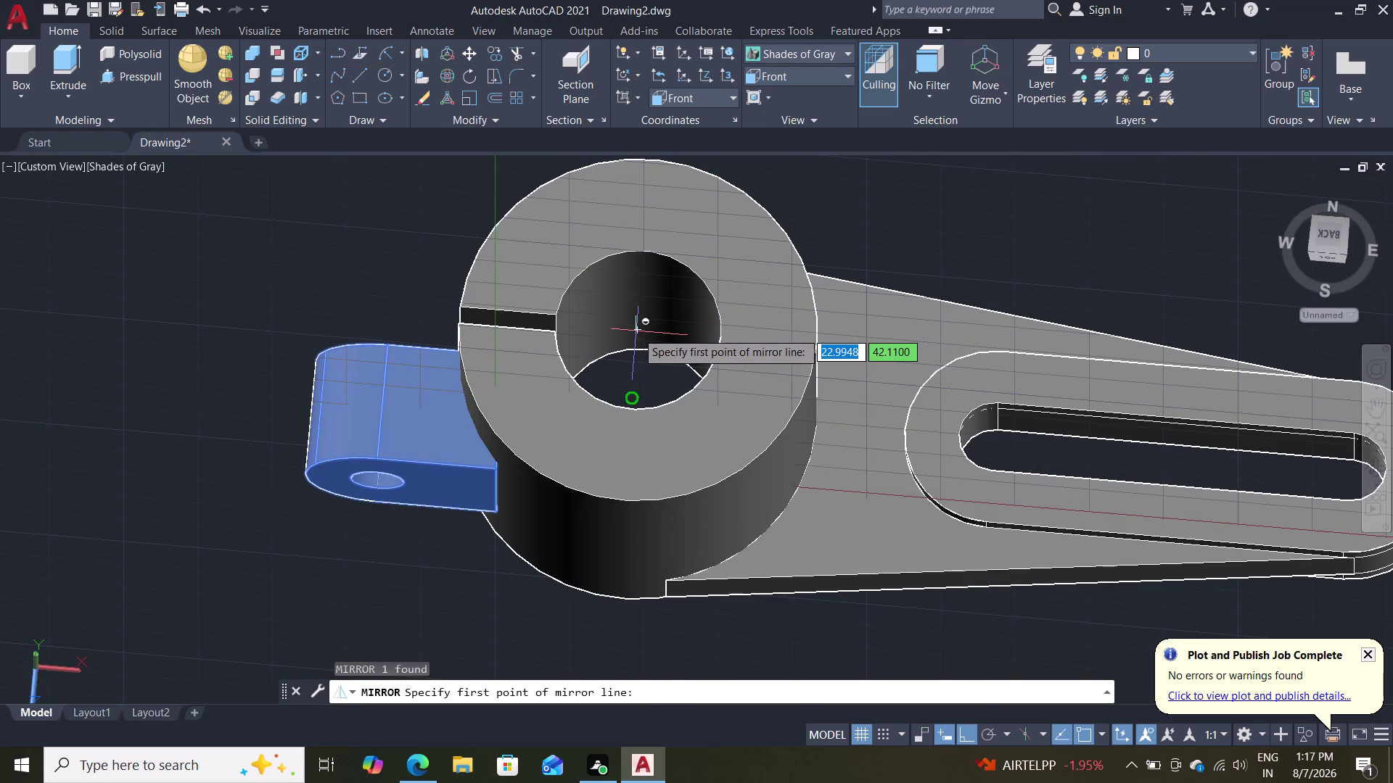
click(636, 332)
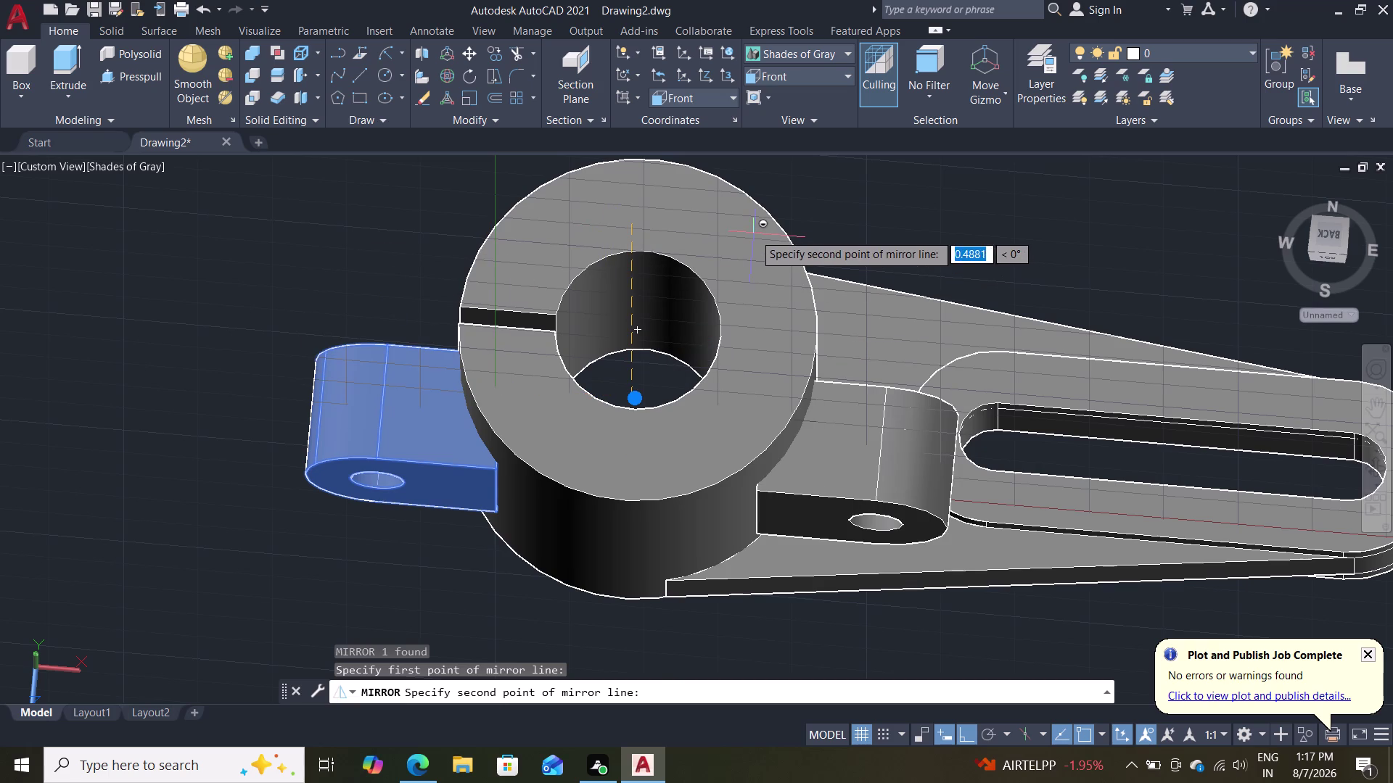
key(Escape)
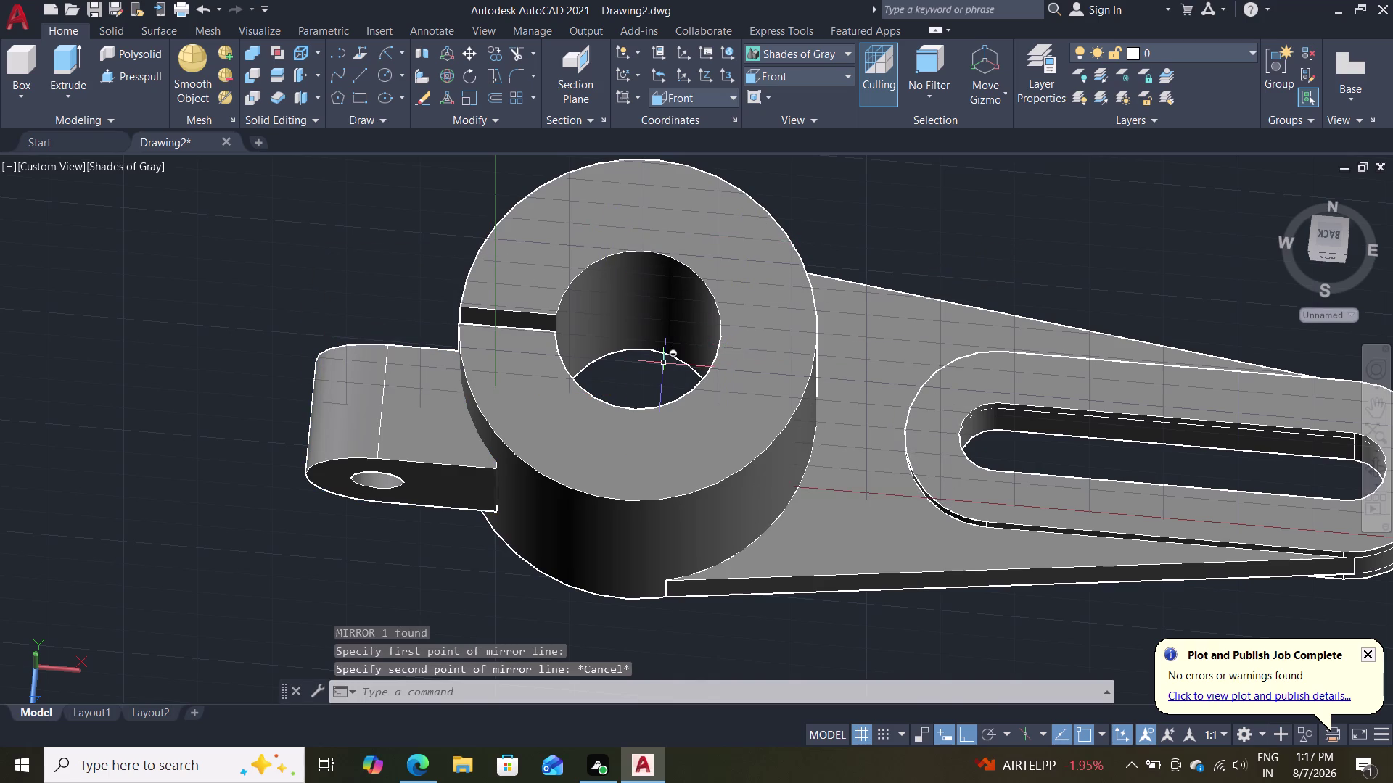
scroll(down, 3)
scroll(up, 3)
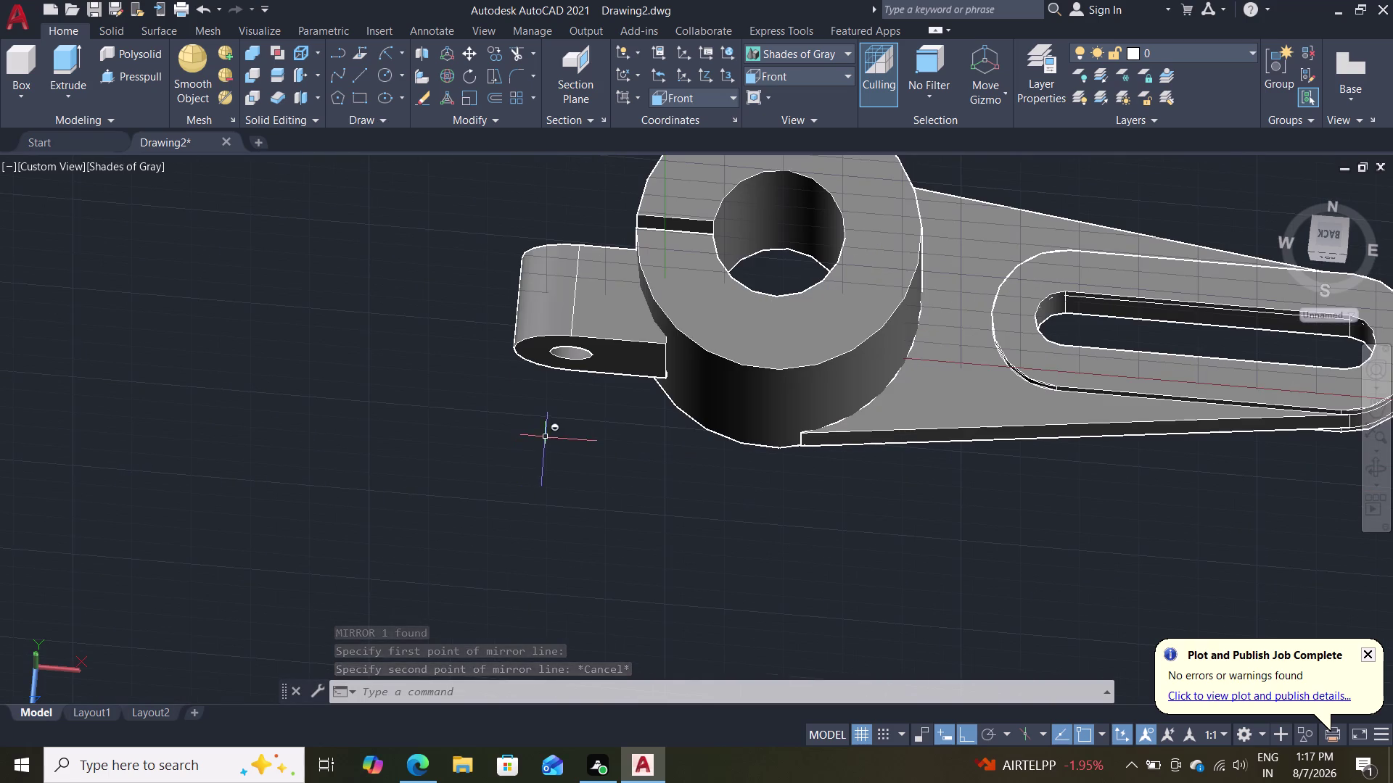
middle_drag(587, 421, 647, 399)
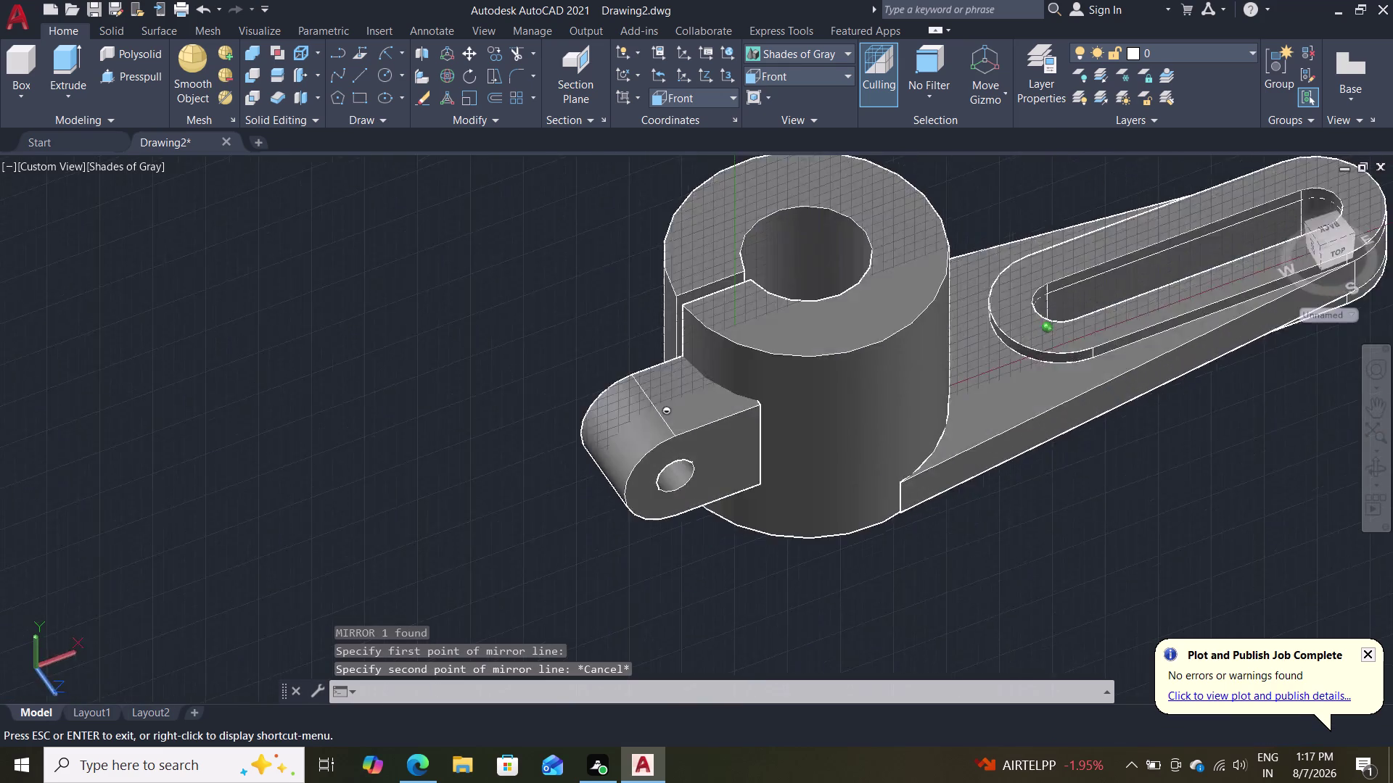
Orbit and pan the clamp to inspect the hinge tab and its underside.
middle_drag(647, 399, 628, 372)
scroll(down, 3)
scroll(up, 3)
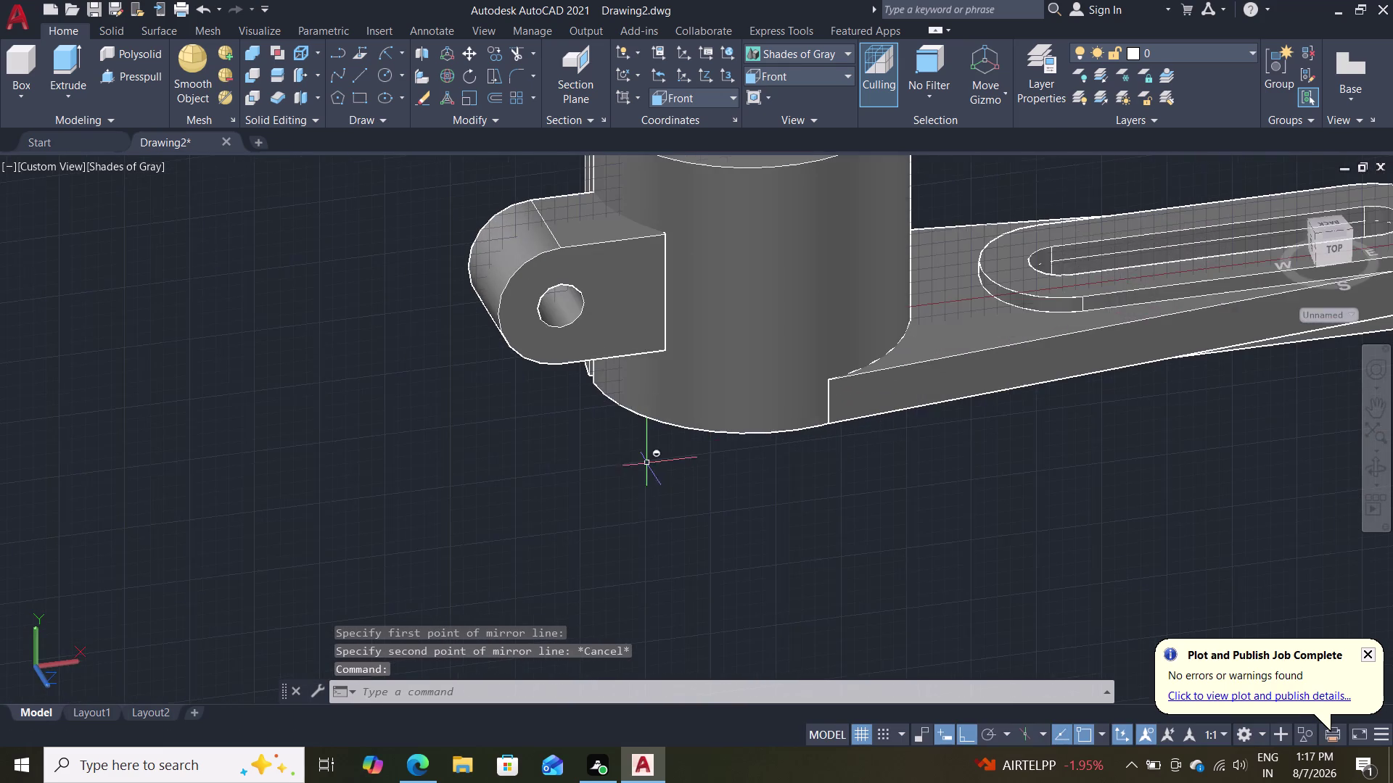
middle_drag(653, 460, 559, 568)
scroll(down, 3)
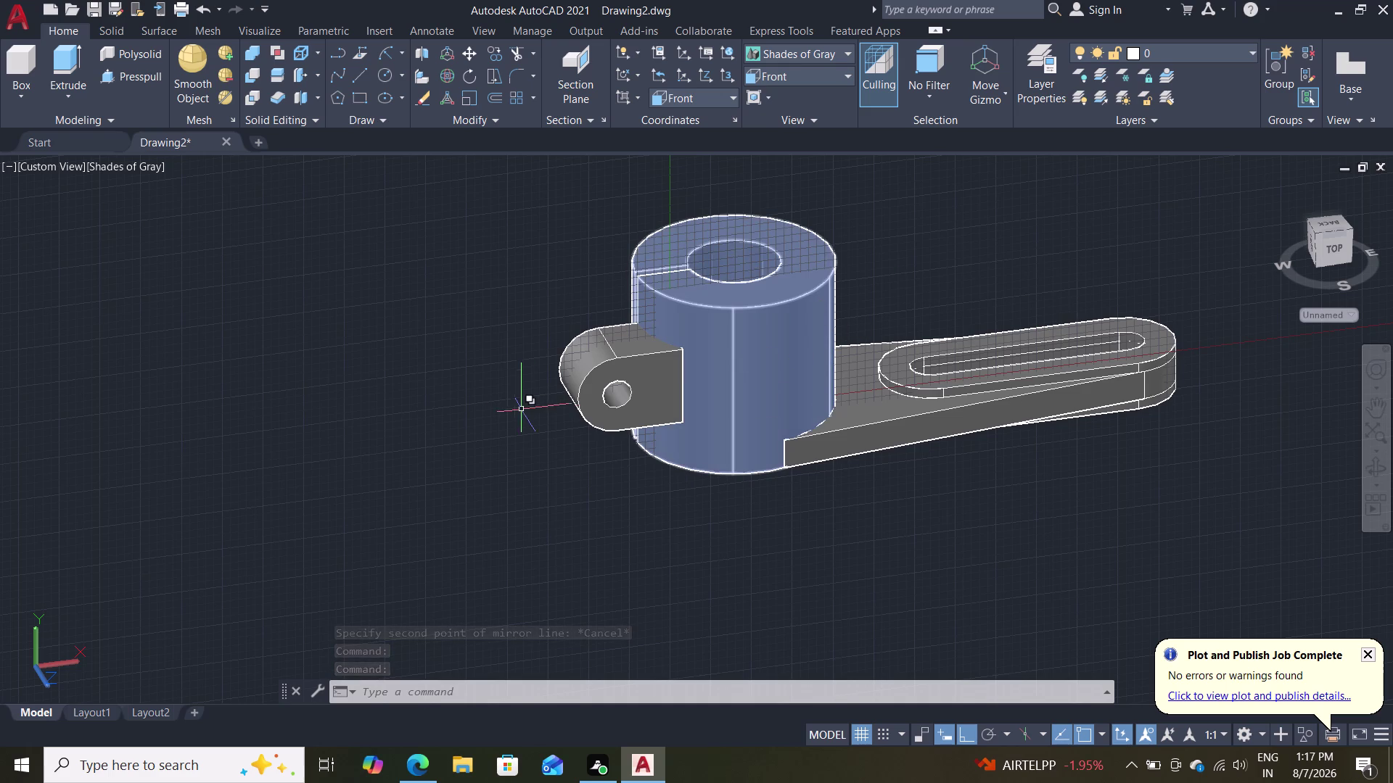
middle_drag(490, 459, 739, 451)
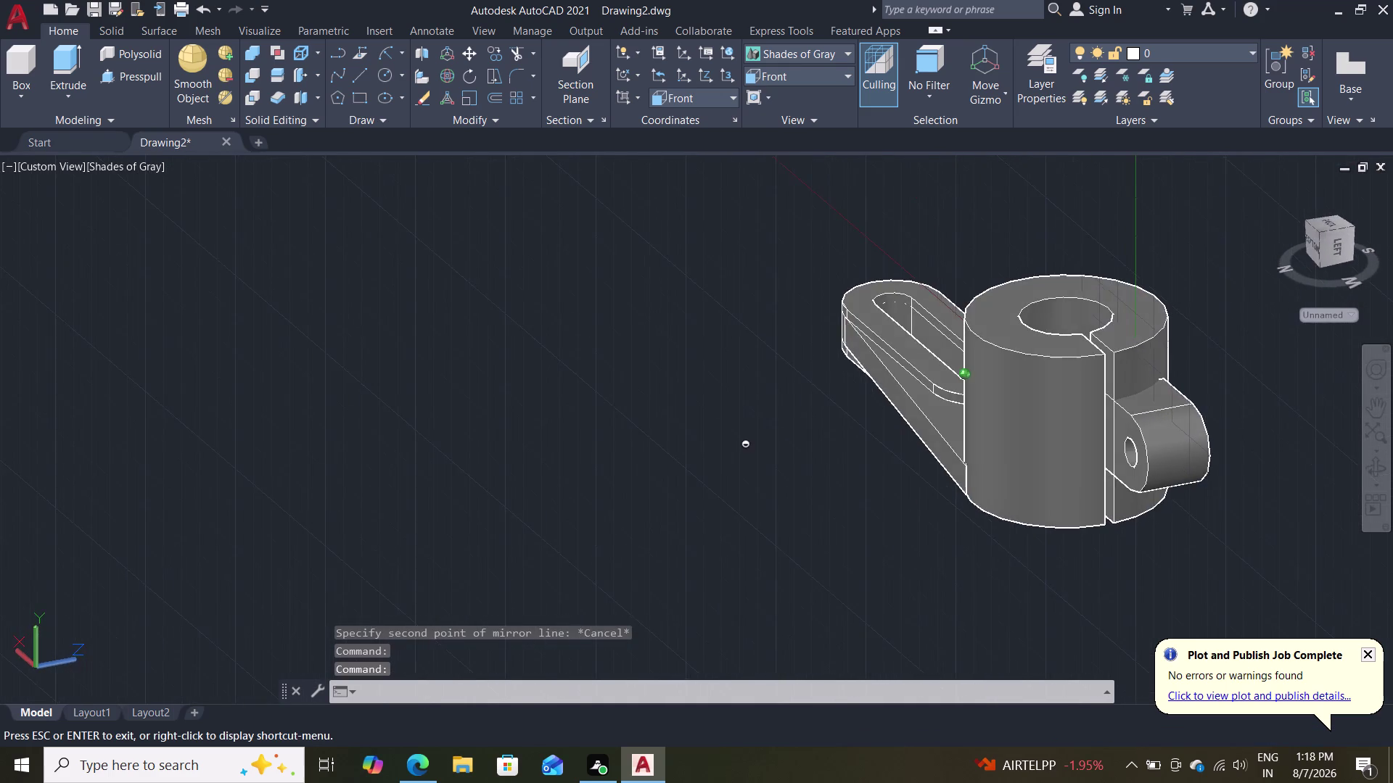
middle_drag(740, 451, 796, 421)
scroll(down, 3)
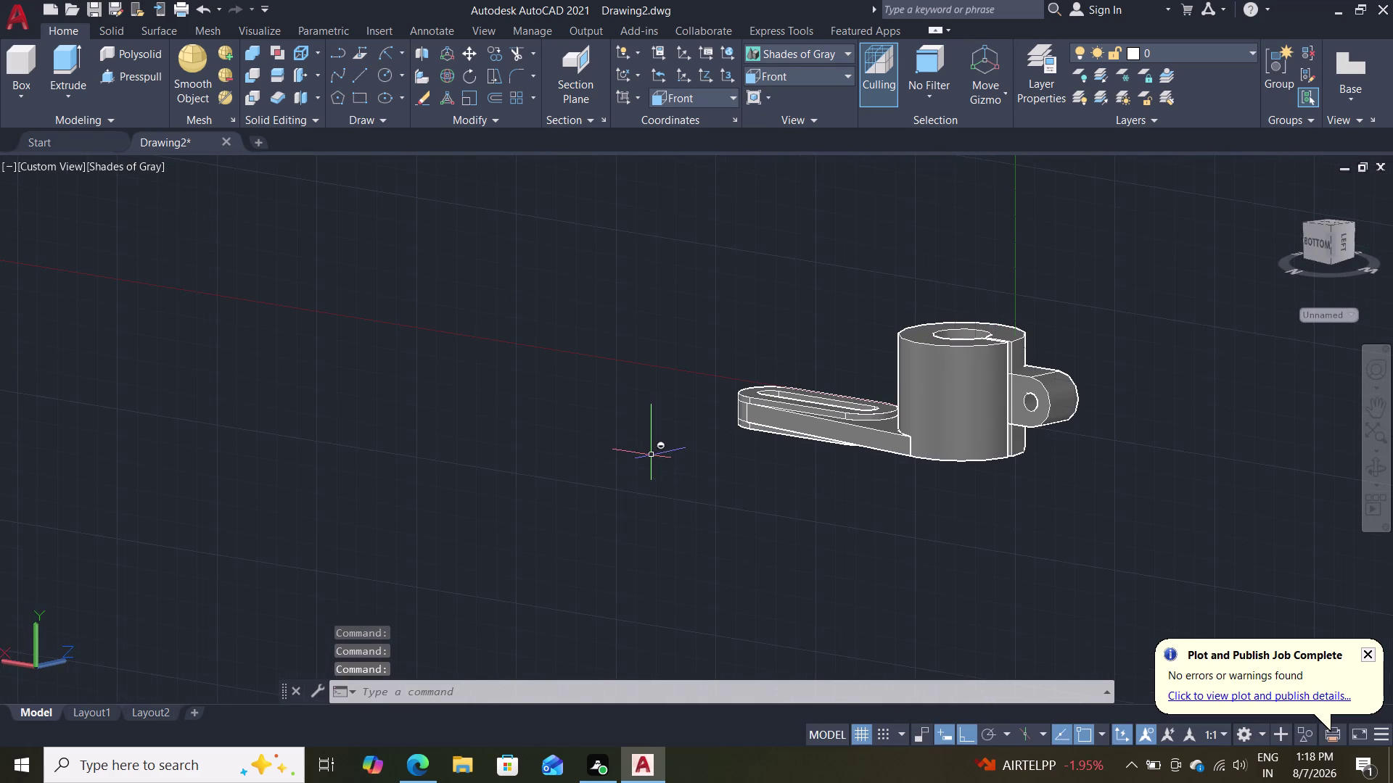
scroll(up, 3)
middle_drag(650, 450, 284, 466)
Pan along the slotted arm to the hinge tab's hole and enter CO.
scroll(up, 3)
middle_drag(441, 488, 553, 508)
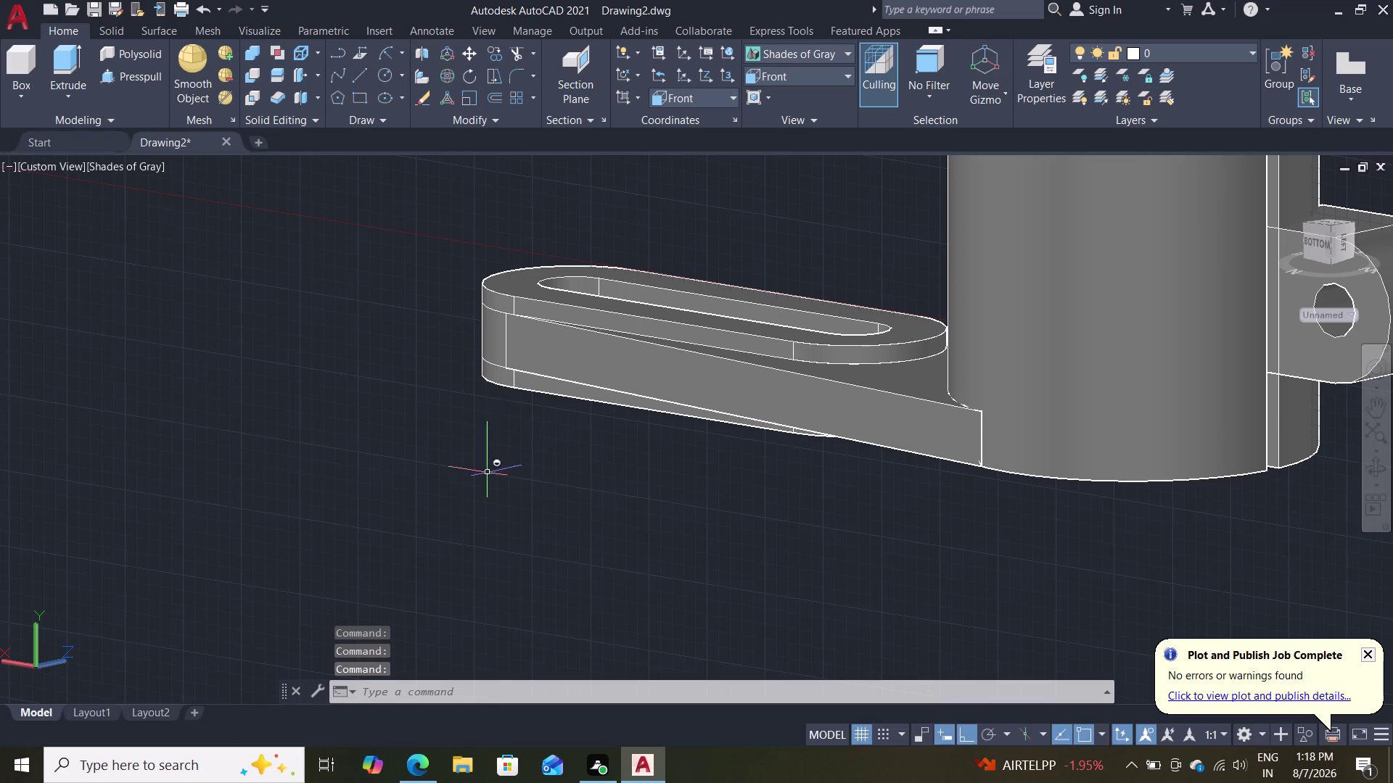
middle_drag(499, 492, 595, 502)
middle_drag(637, 459, 194, 471)
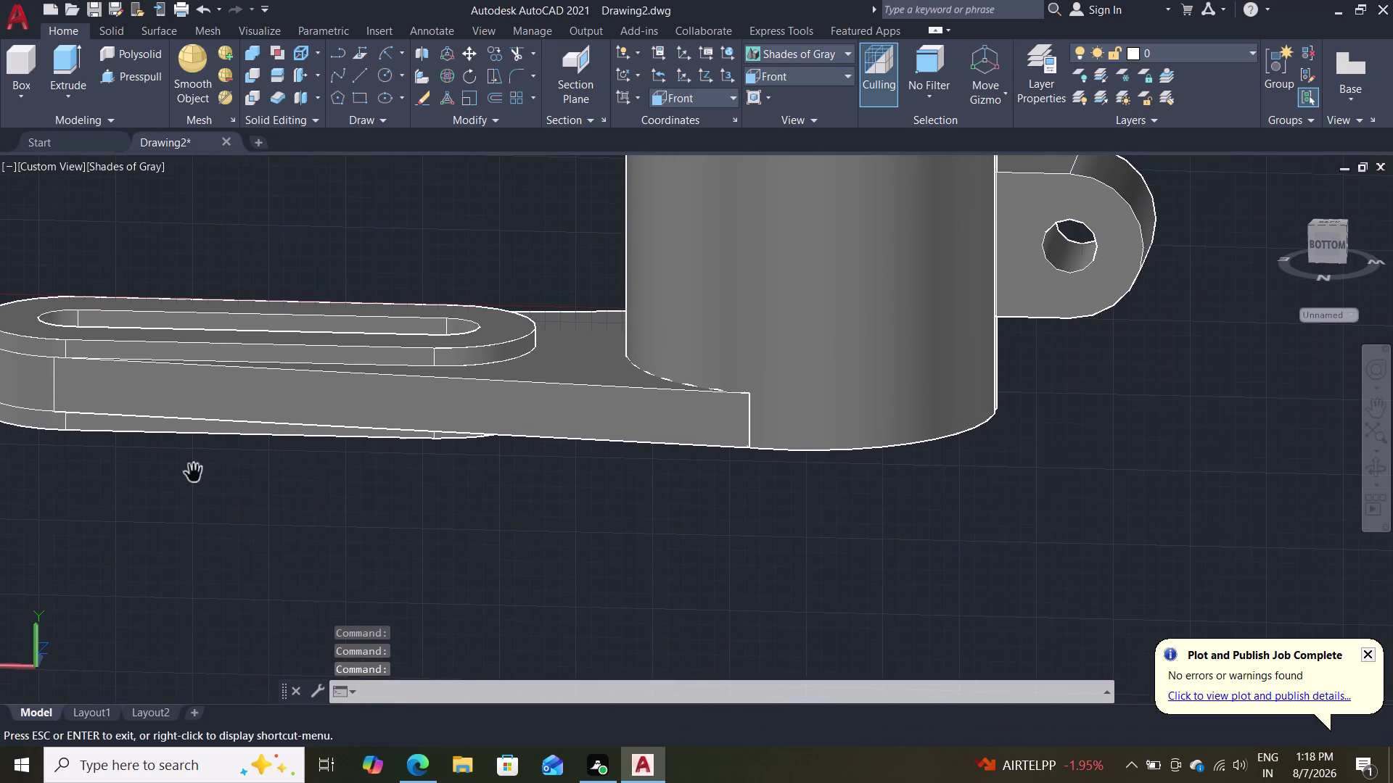
scroll(down, 3)
scroll(up, 3)
middle_drag(1149, 421, 1033, 475)
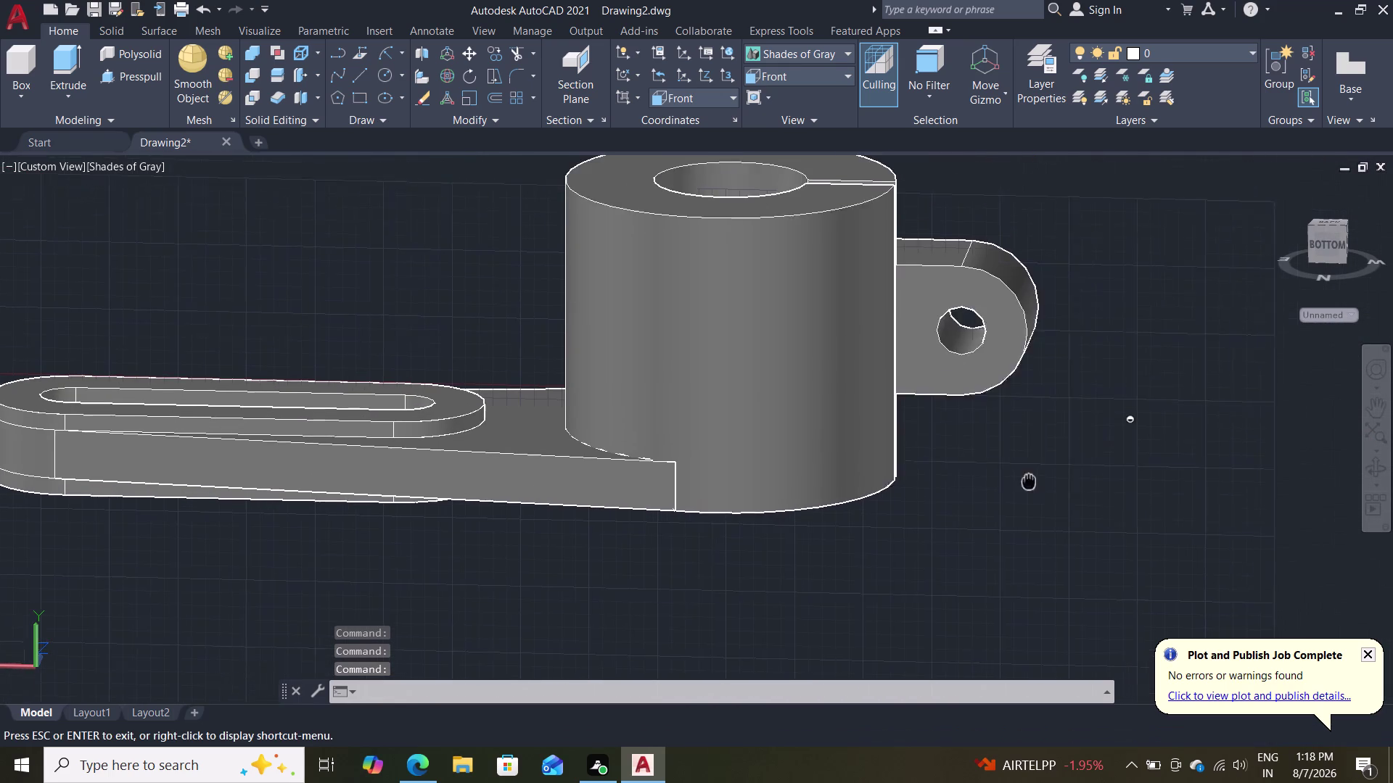
middle_drag(1033, 476, 944, 542)
scroll(up, 3)
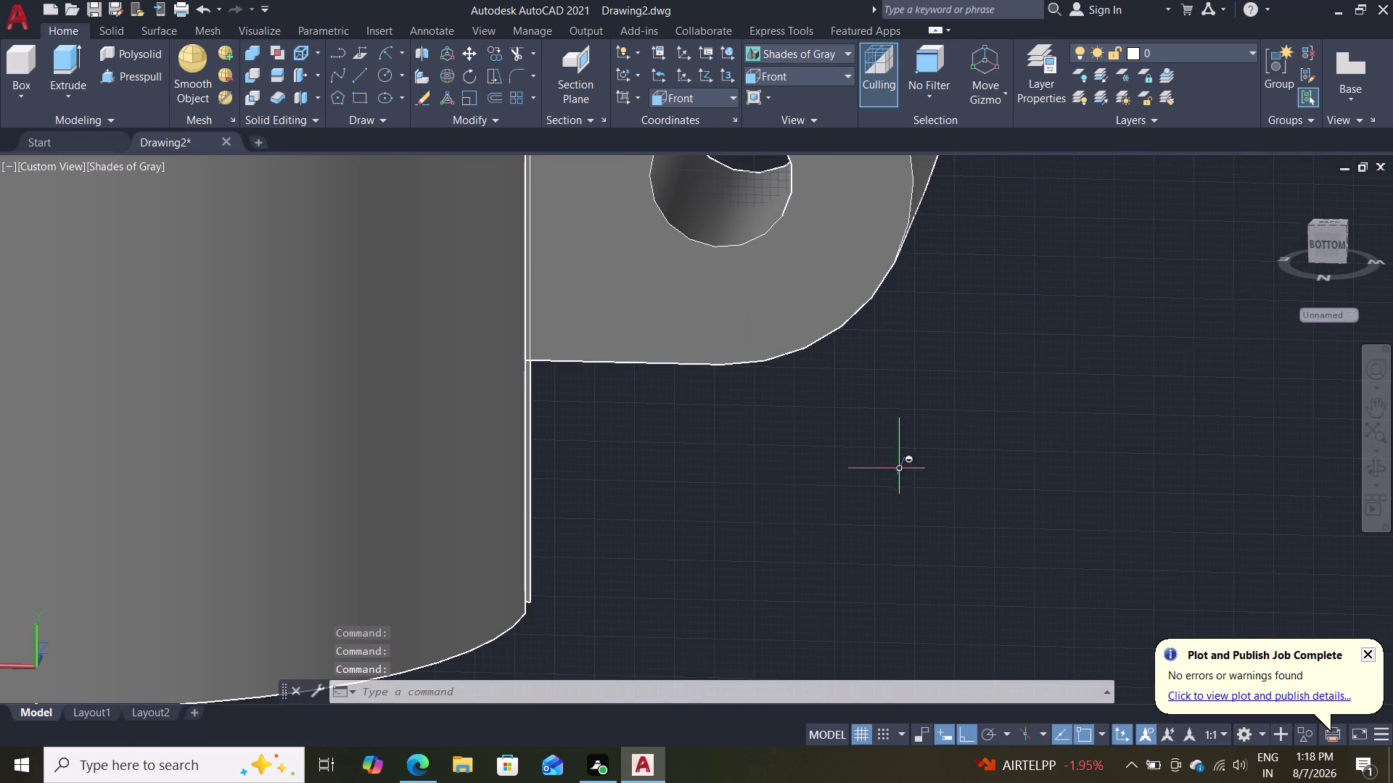
middle_drag(884, 501, 683, 605)
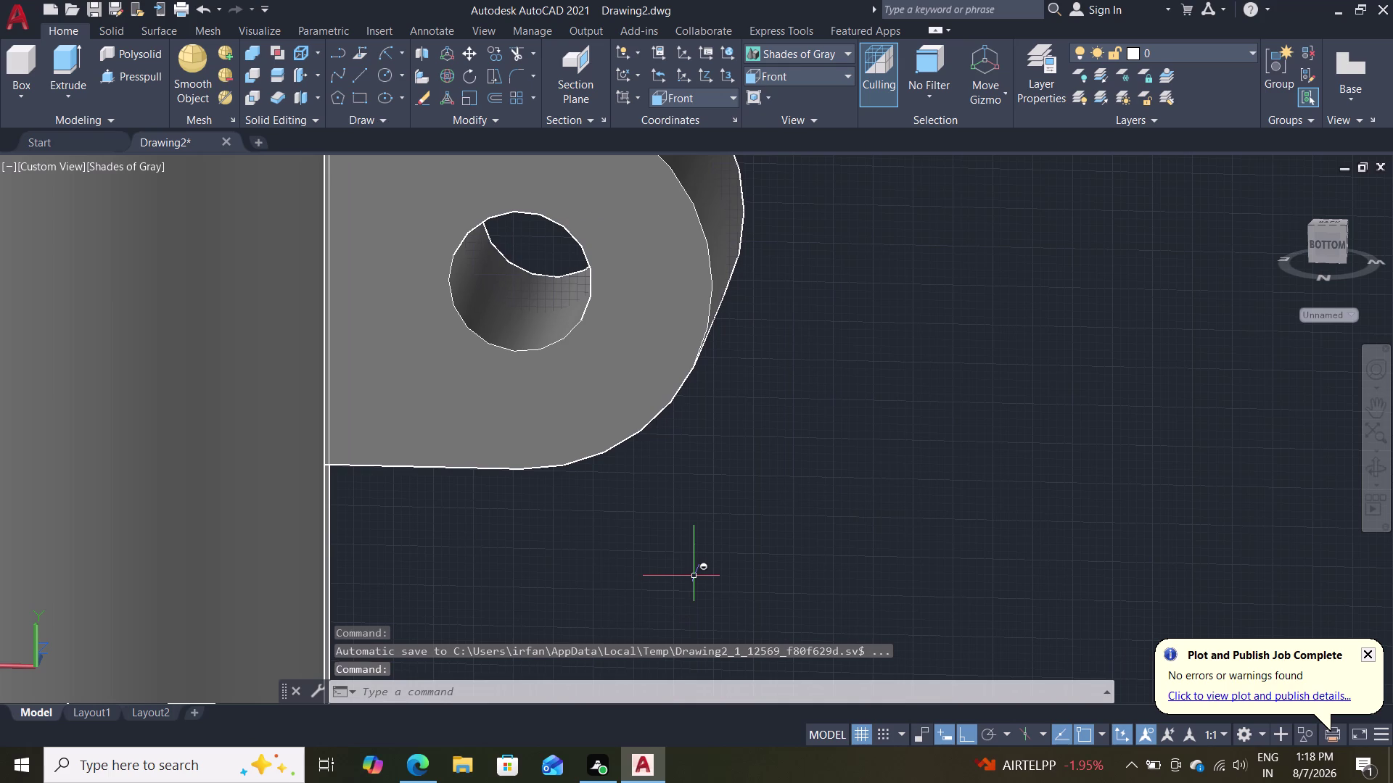
key(c)
key(o)
key(Return)
scroll(down, 3)
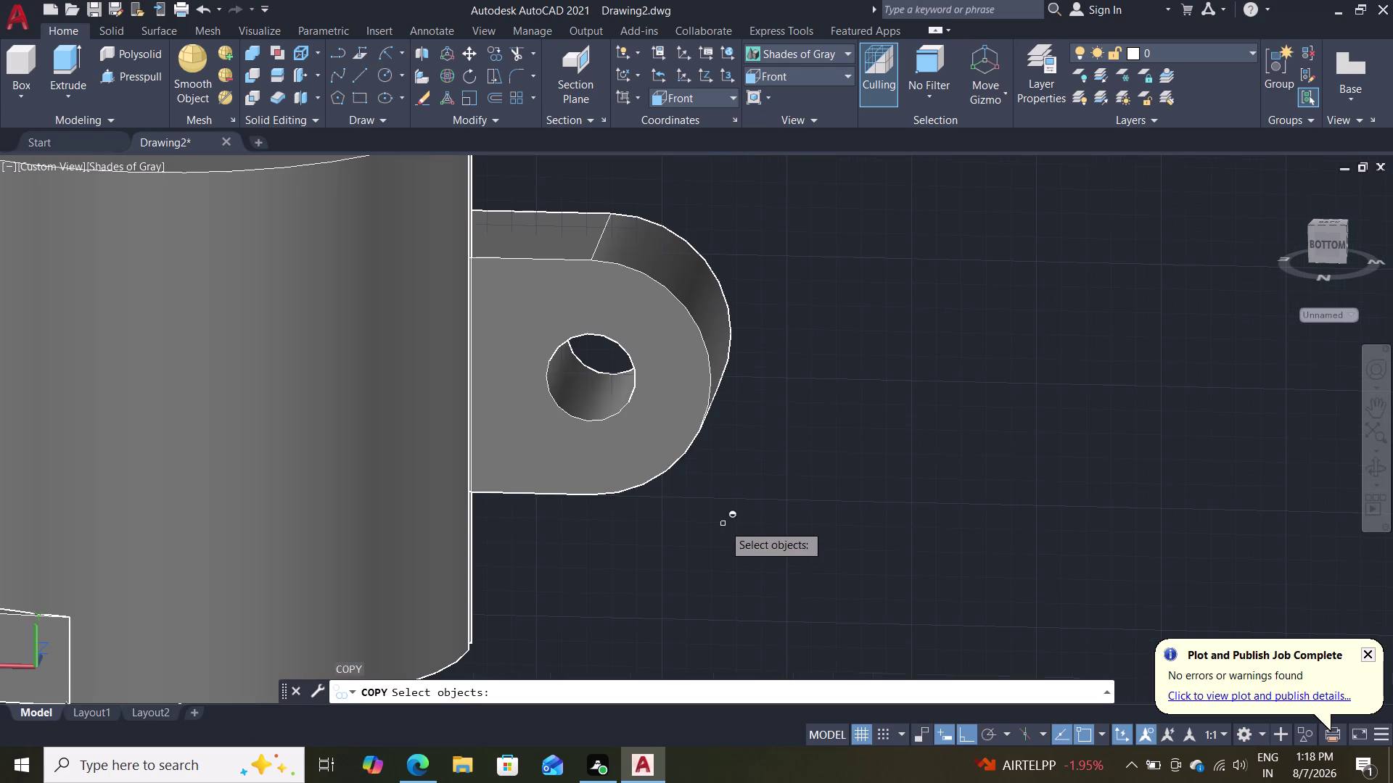
click(543, 390)
key(Return)
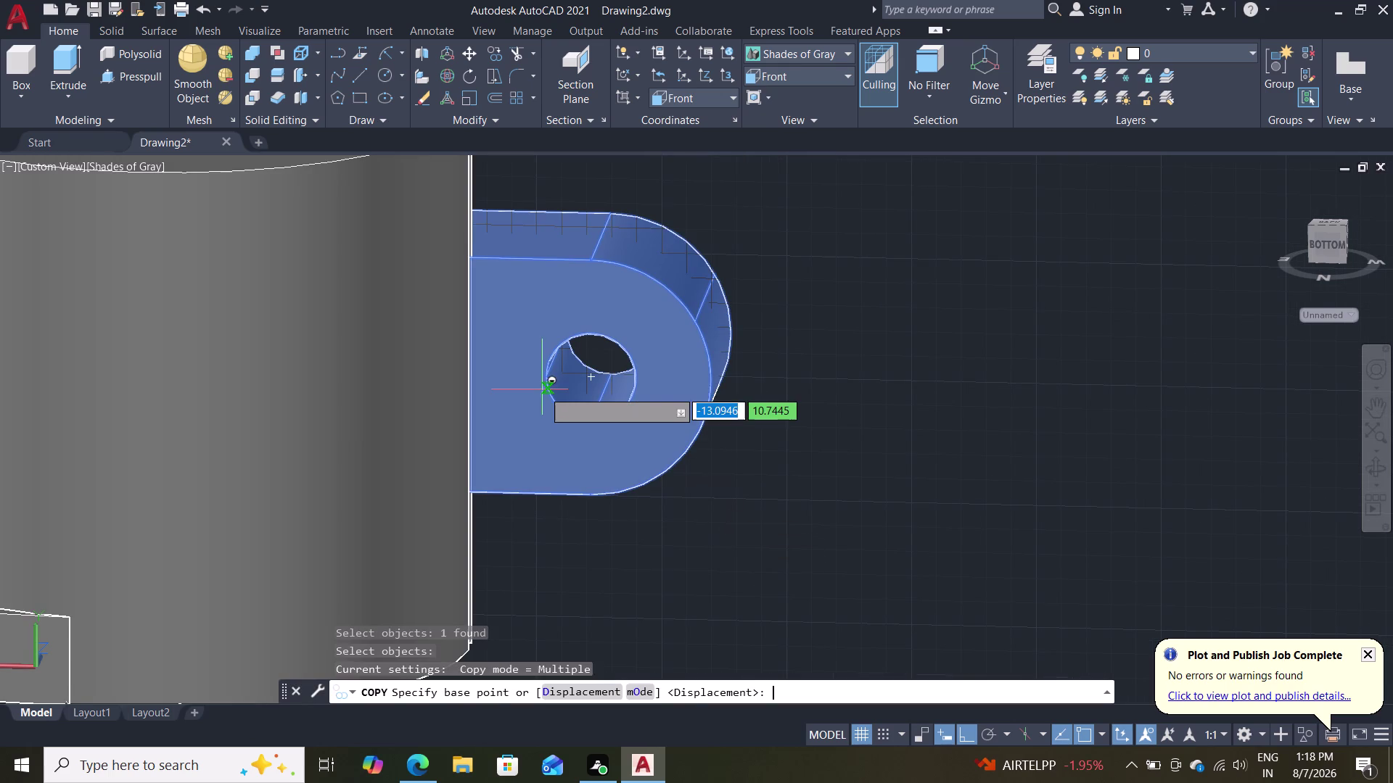
scroll(up, 3)
scroll(down, 3)
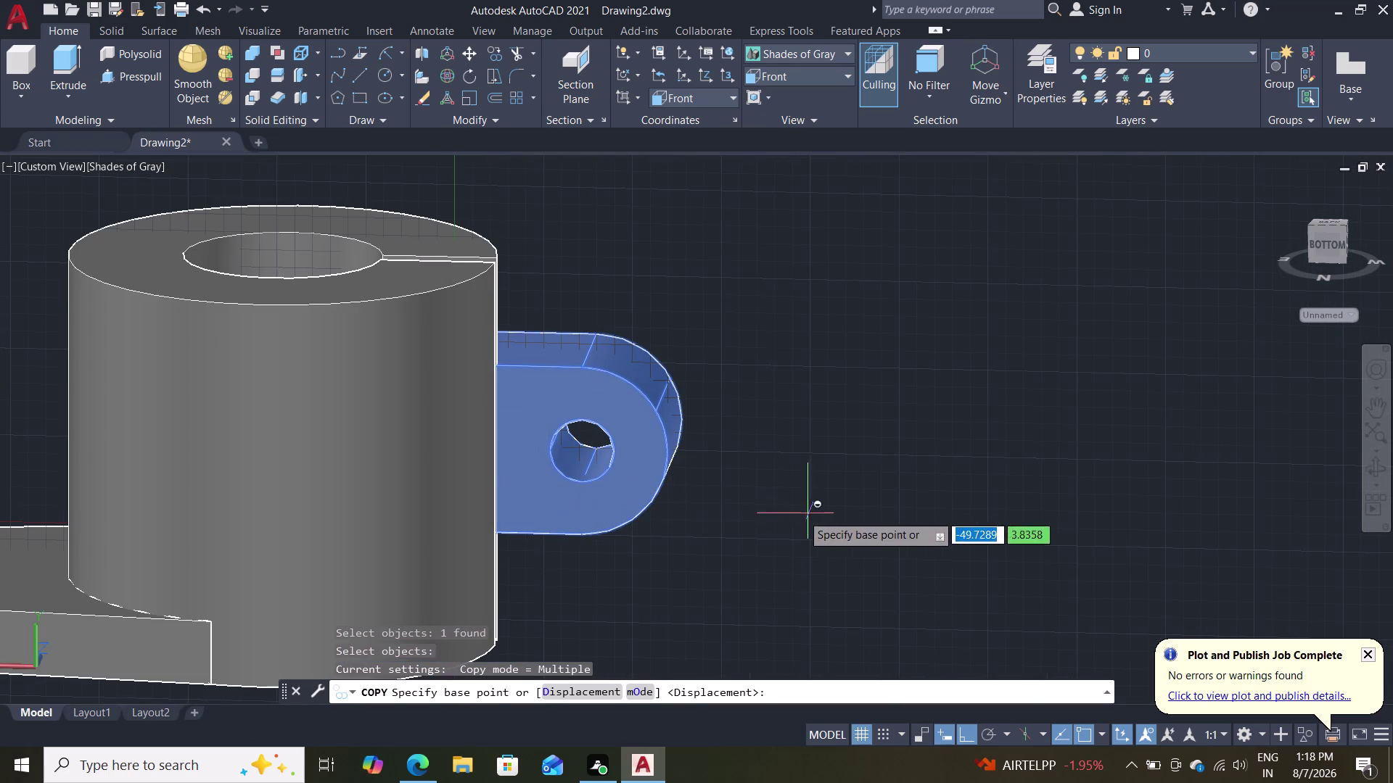
middle_drag(801, 516, 682, 544)
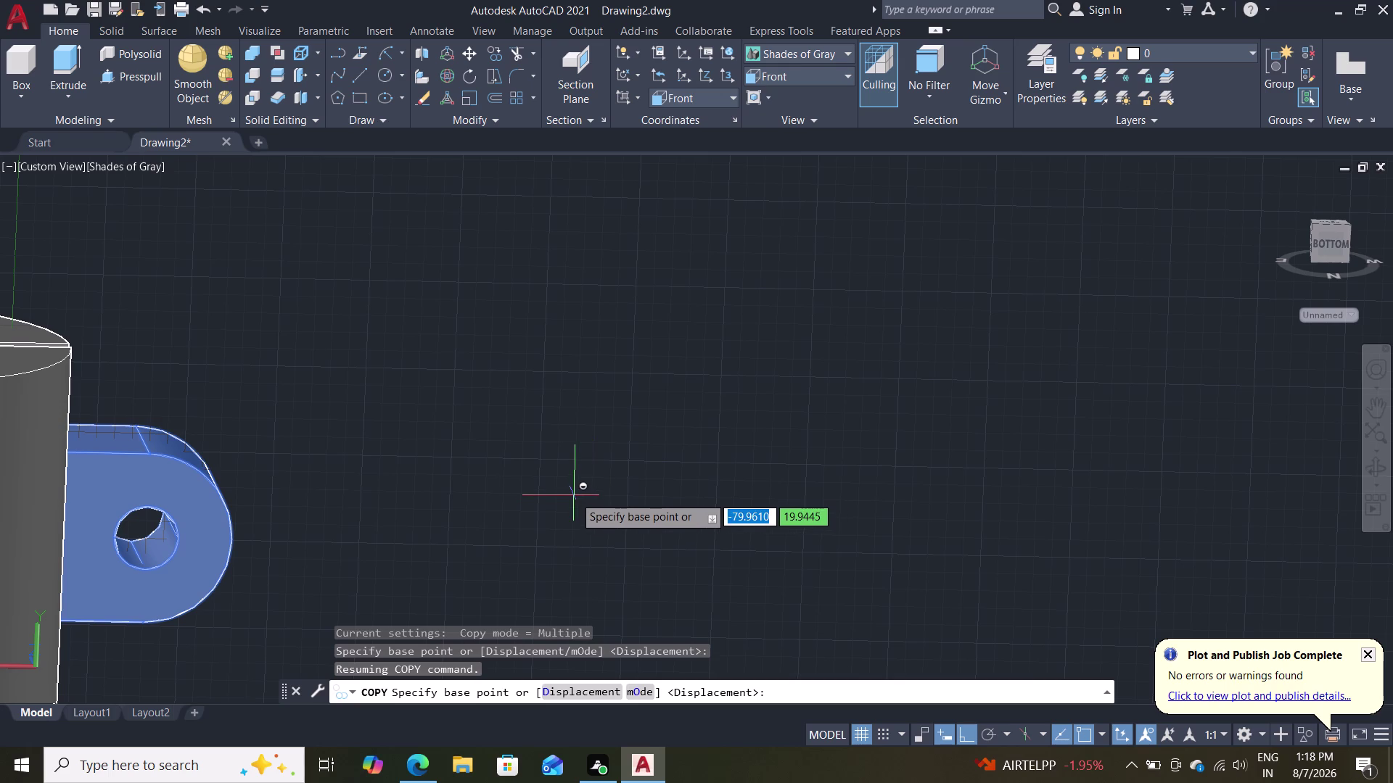
scroll(down, 3)
middle_drag(583, 511, 437, 597)
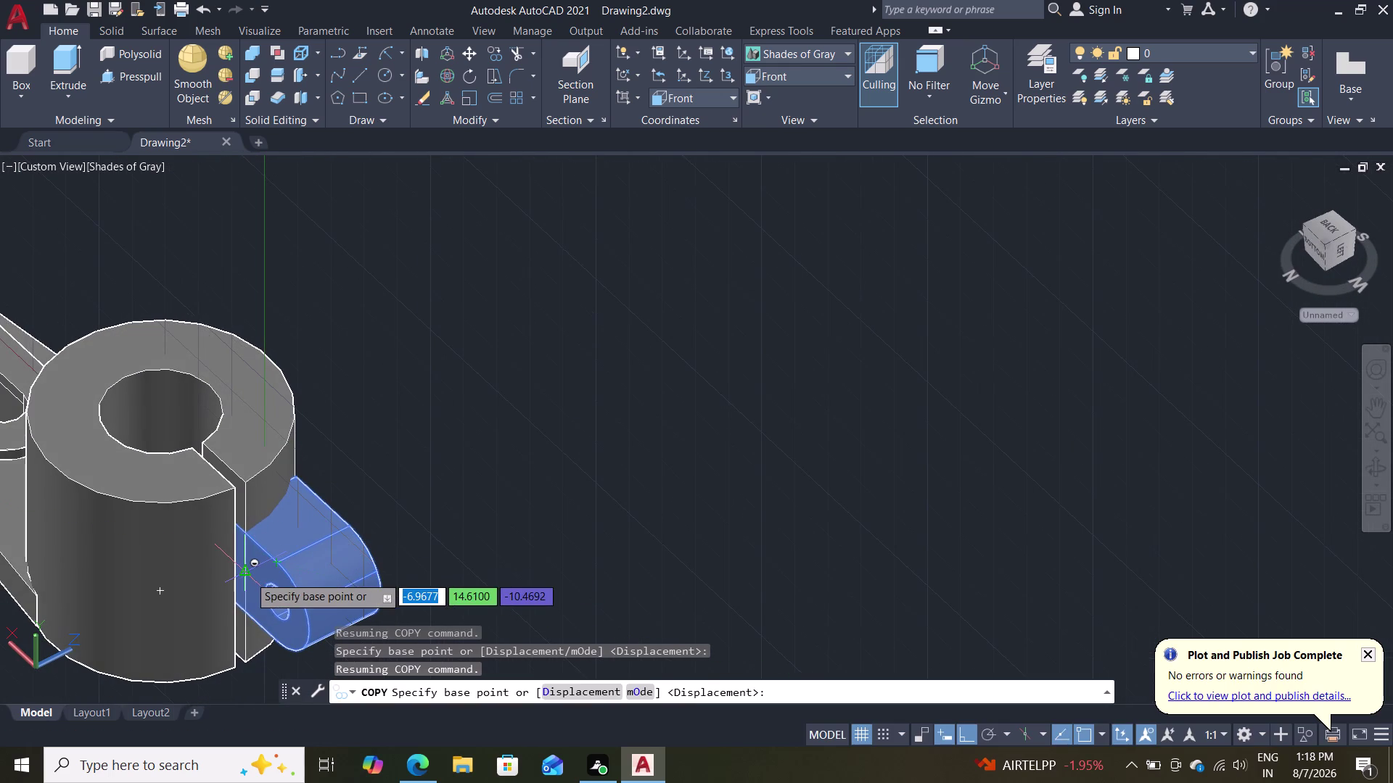
click(248, 576)
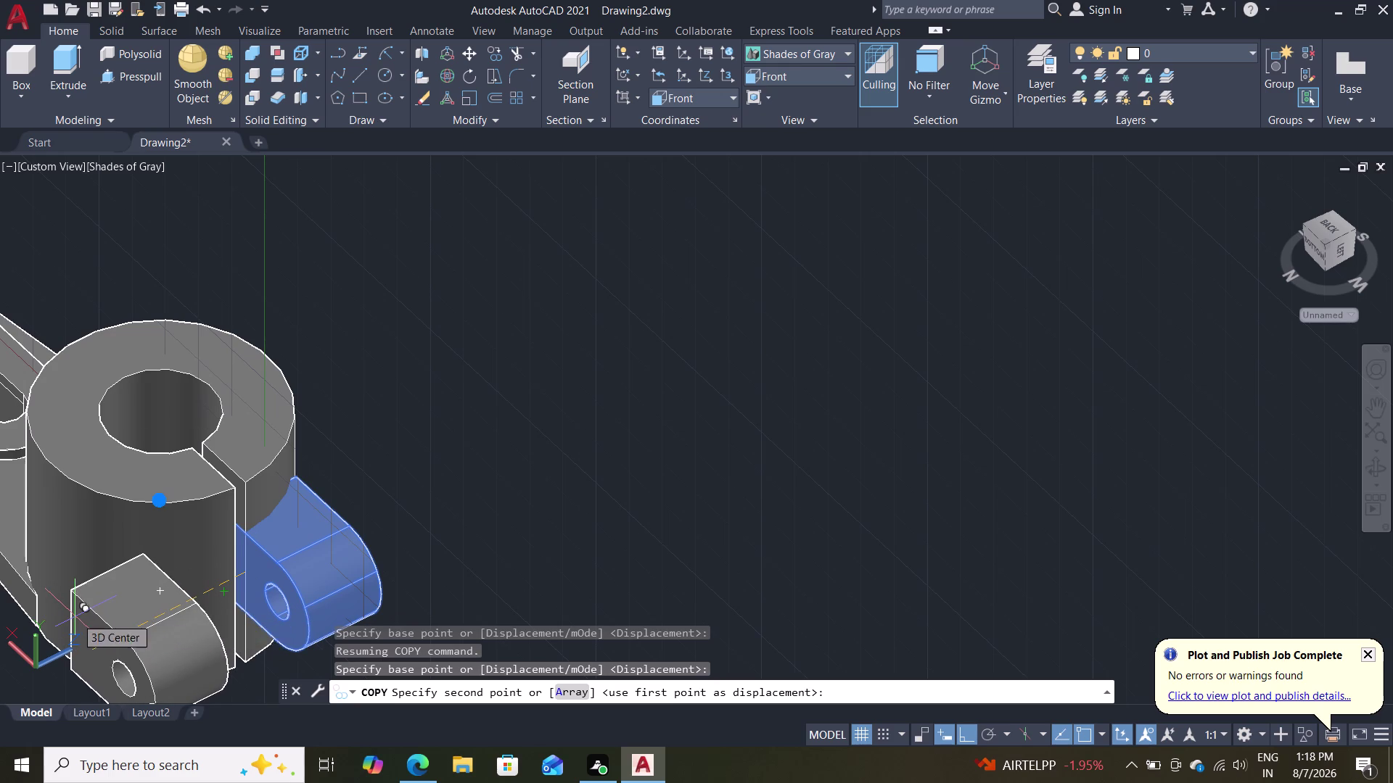
key(Escape)
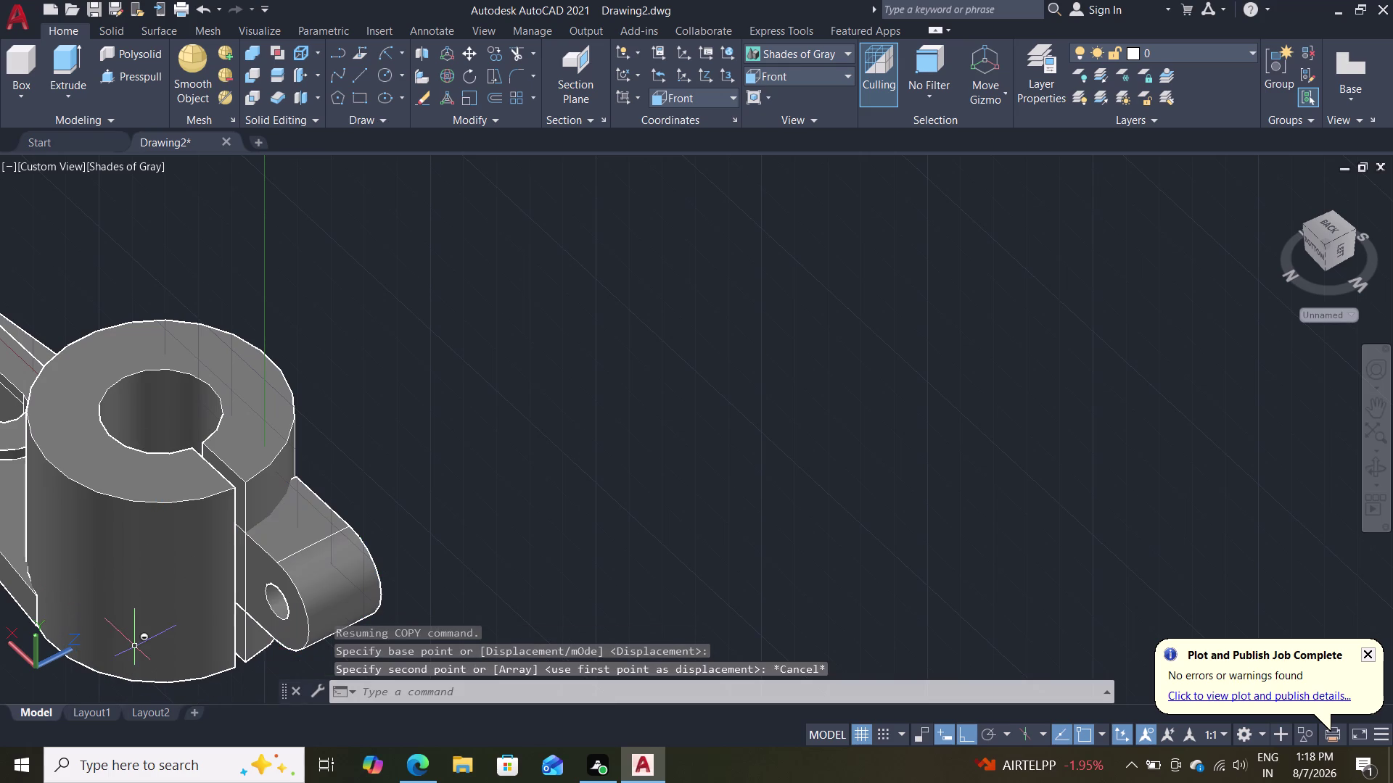
key(c)
key(o)
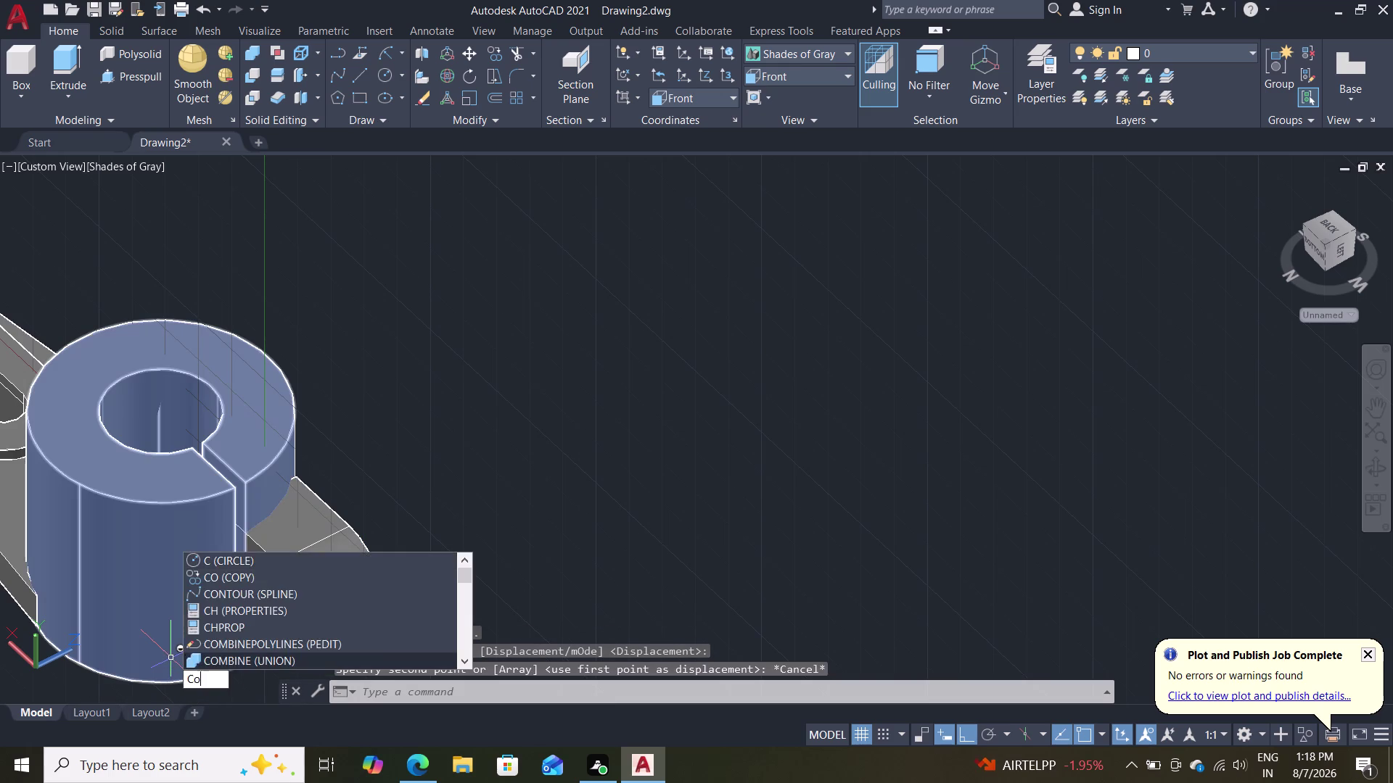
Copy the hinge tab, using its corner as the base point.
key(Return)
click(311, 599)
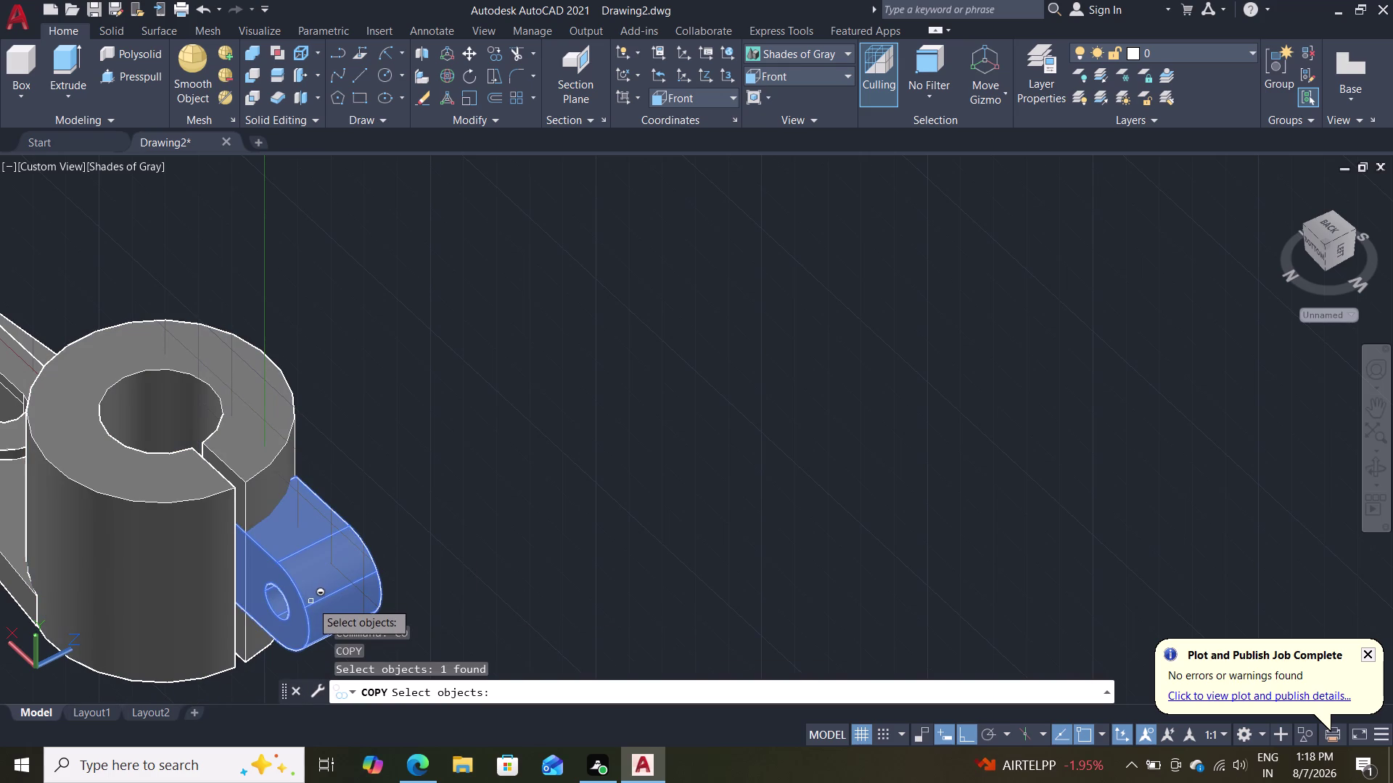
key(Return)
scroll(up, 3)
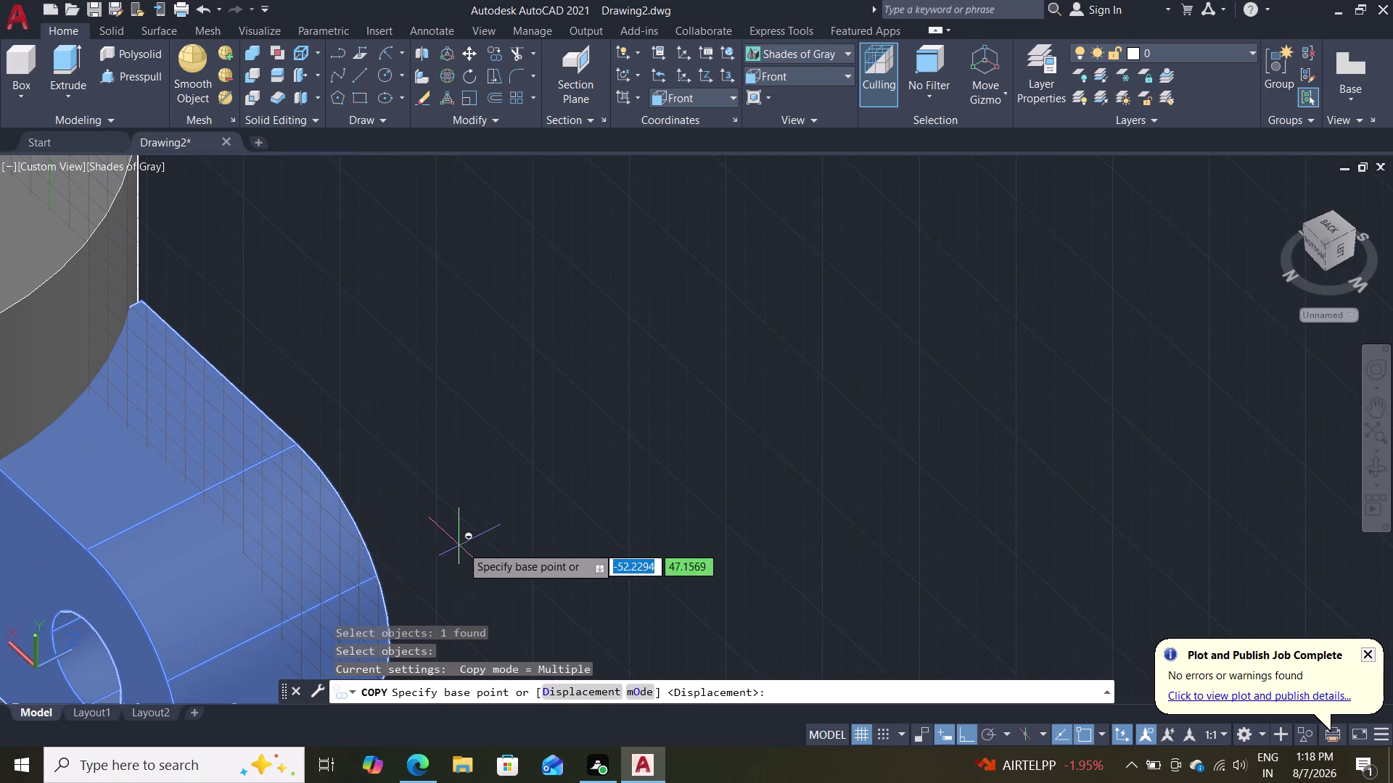
middle_drag(462, 547, 306, 559)
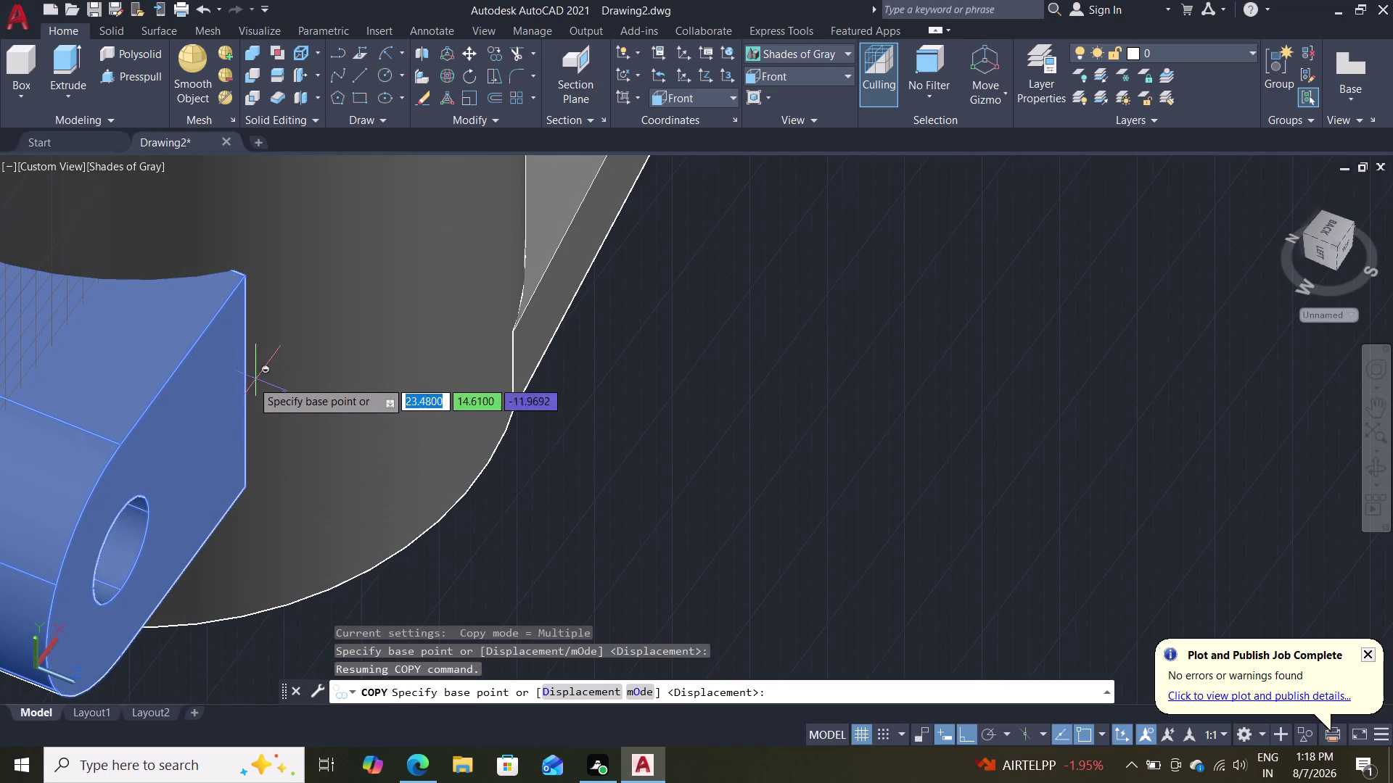
click(246, 384)
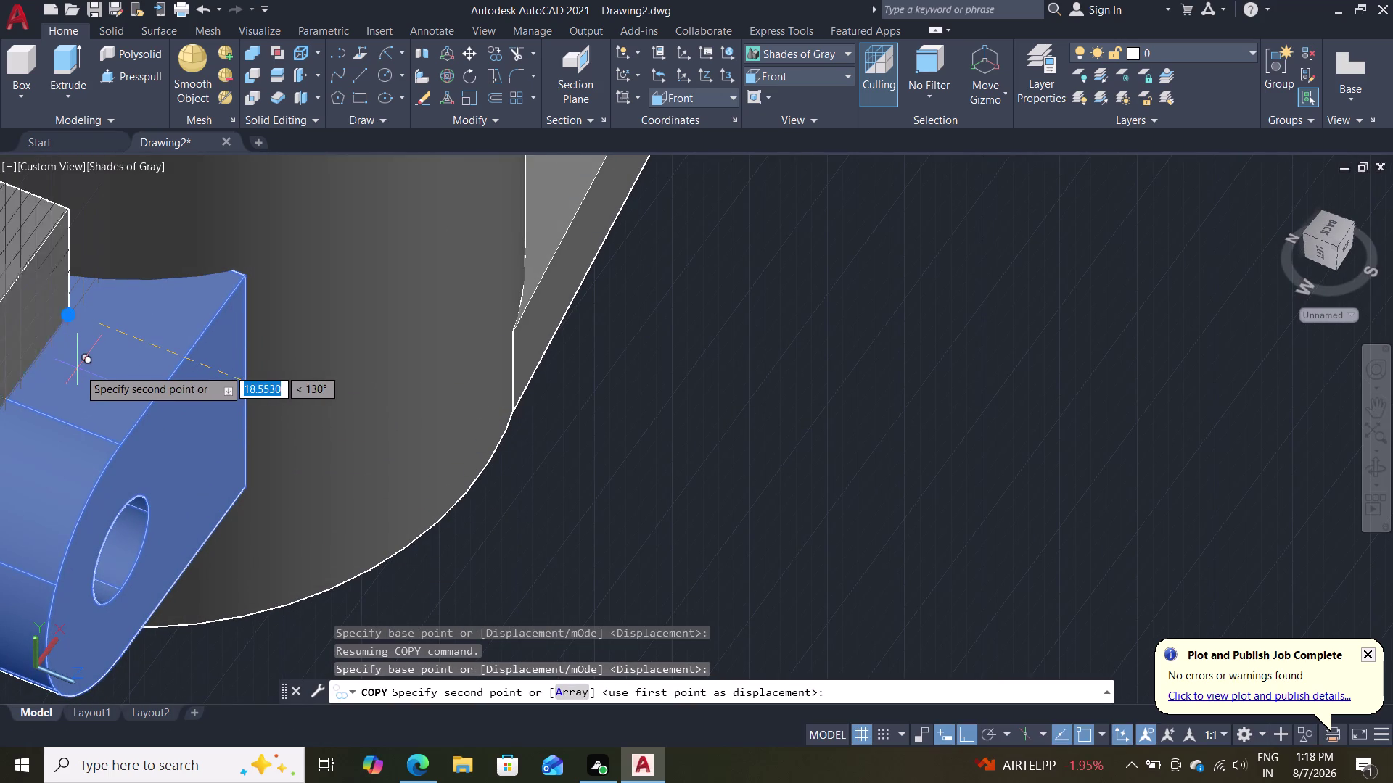
Place the tab copy beside the original tab below the cylinder.
middle_drag(85, 369, 230, 416)
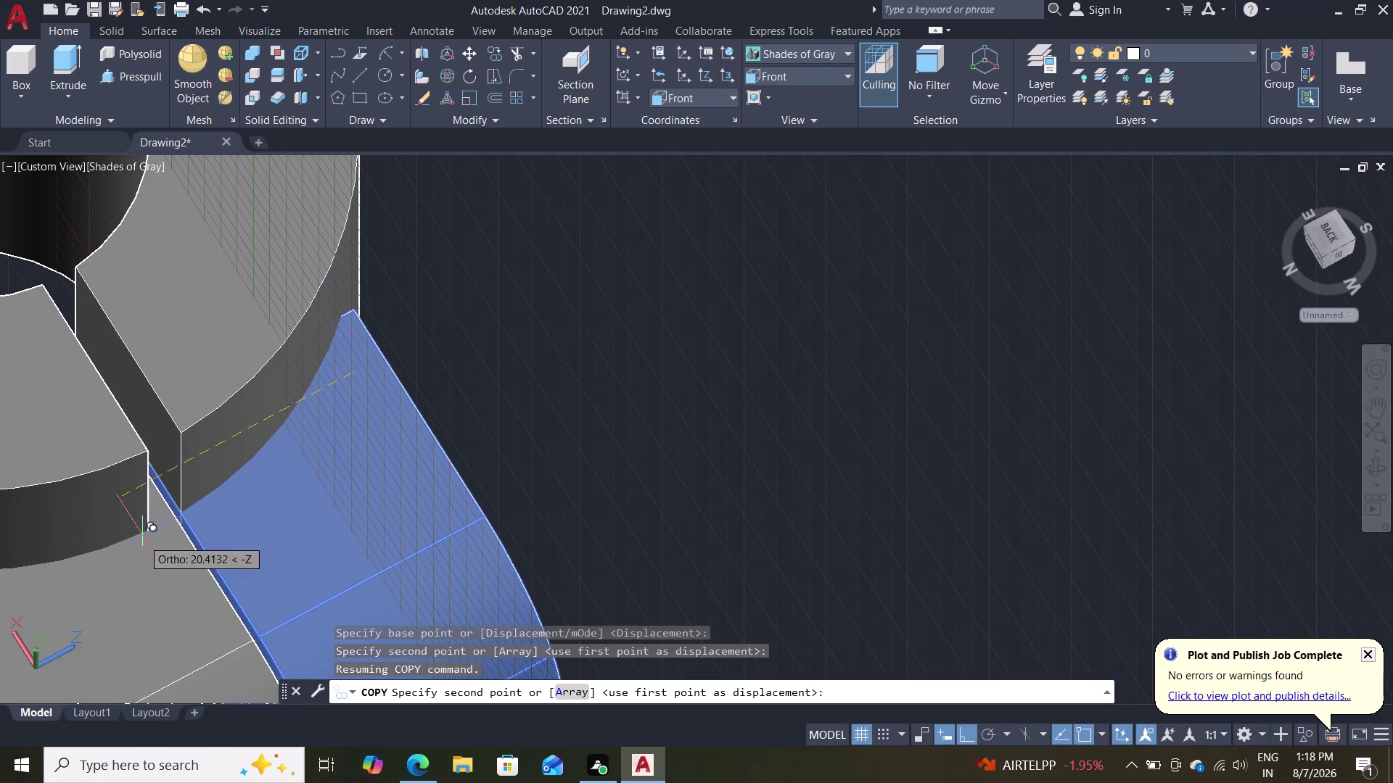
scroll(down, 3)
middle_drag(211, 596, 251, 361)
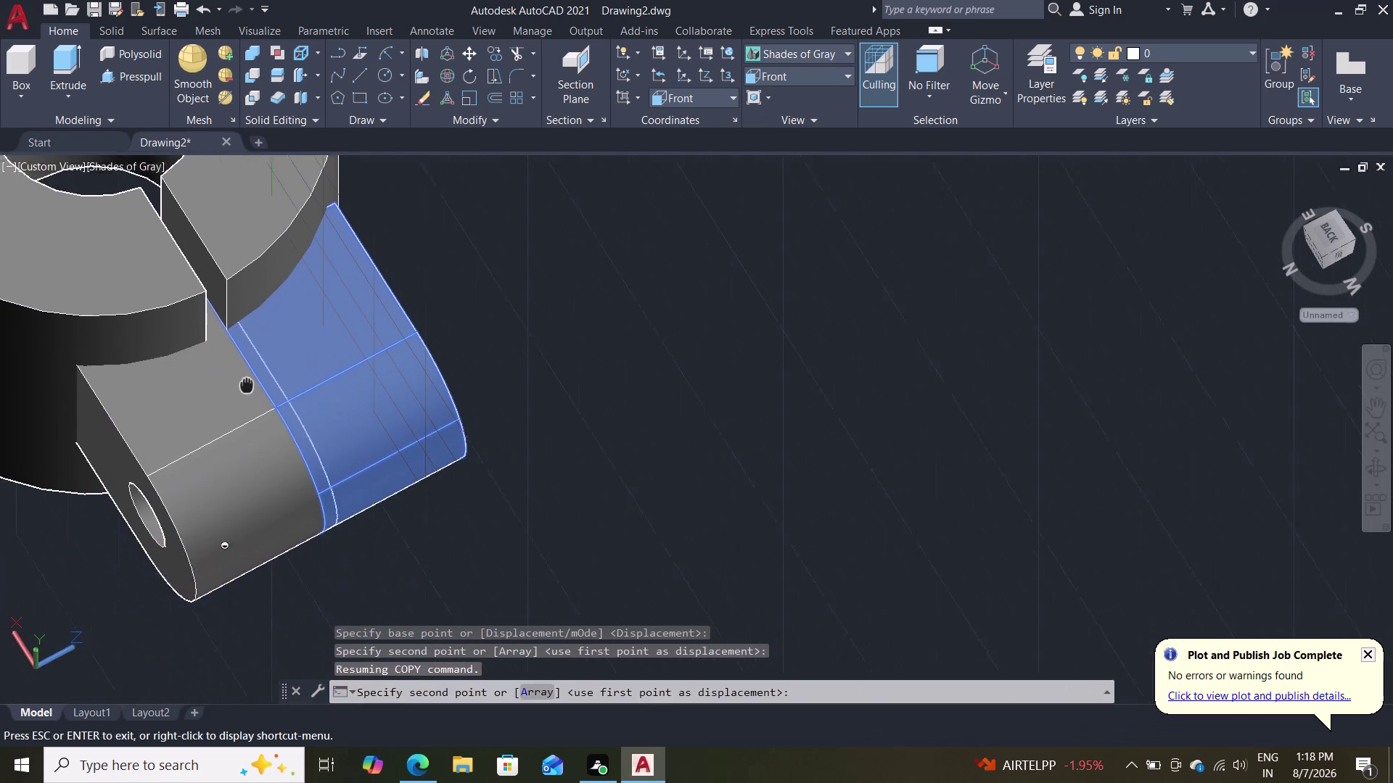
middle_drag(251, 361, 257, 338)
scroll(up, 3)
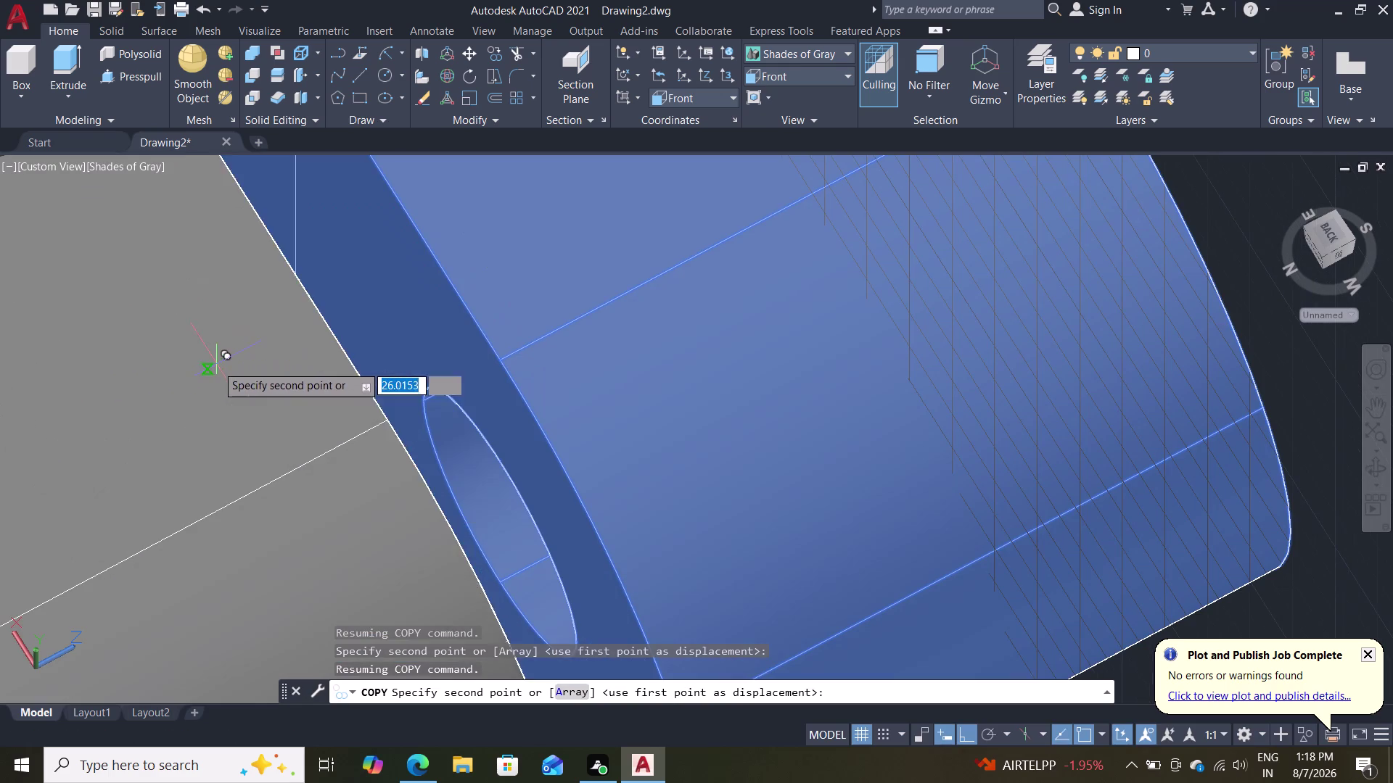
scroll(down, 3)
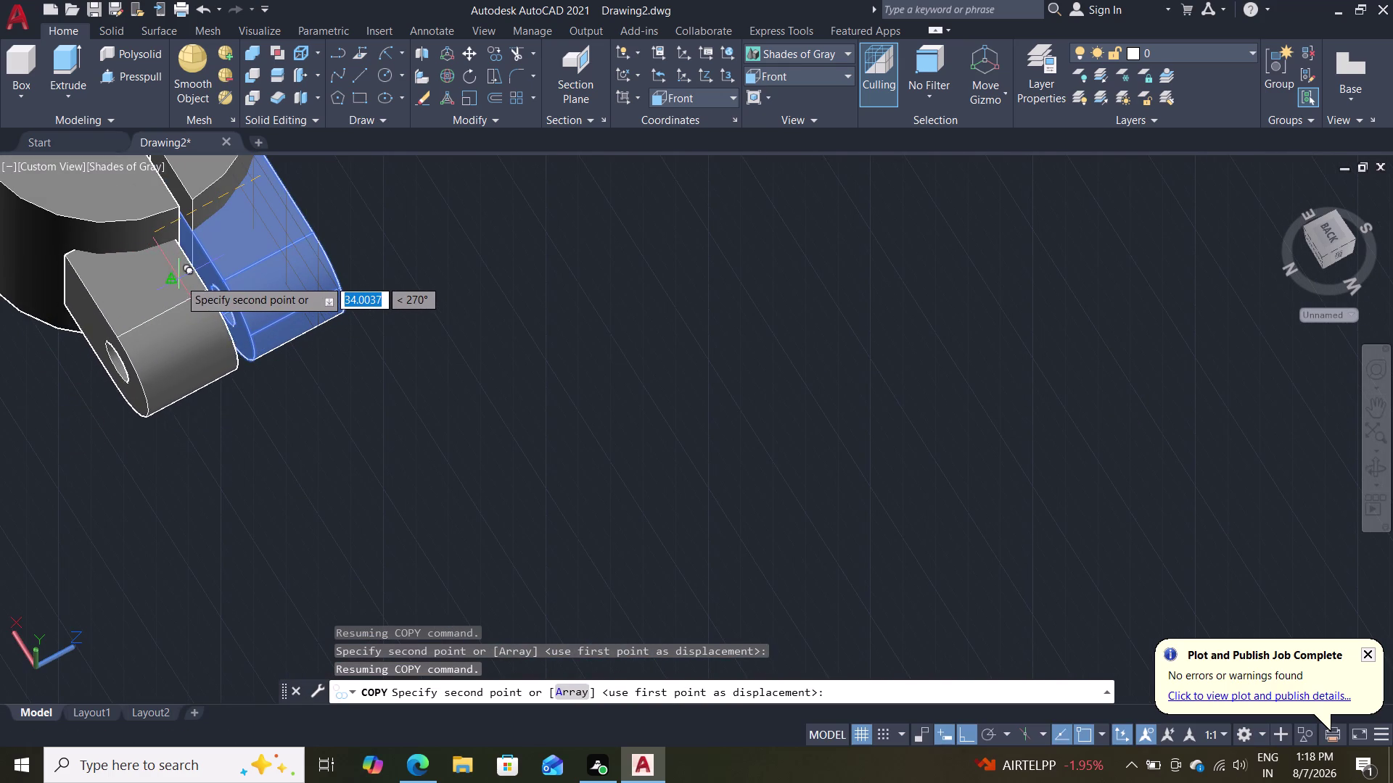
scroll(up, 3)
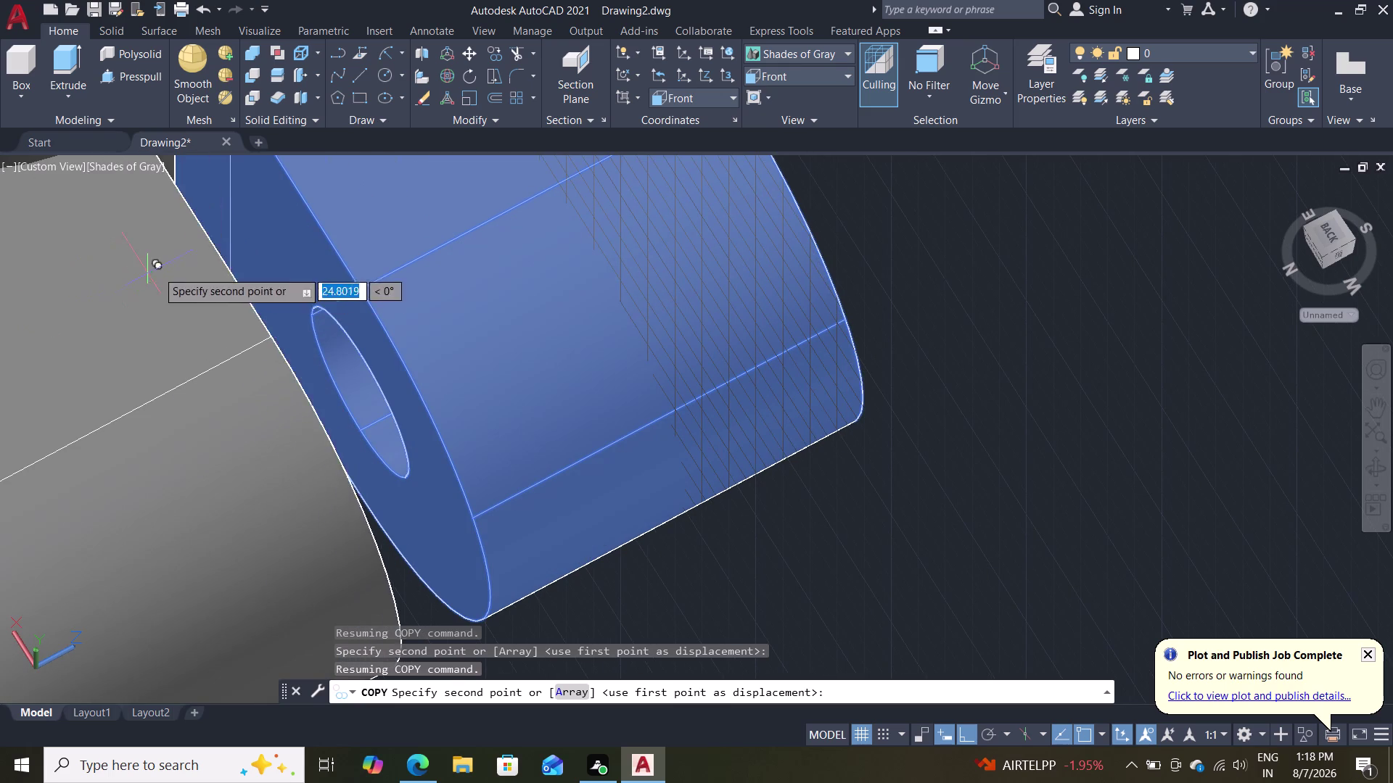
scroll(down, 3)
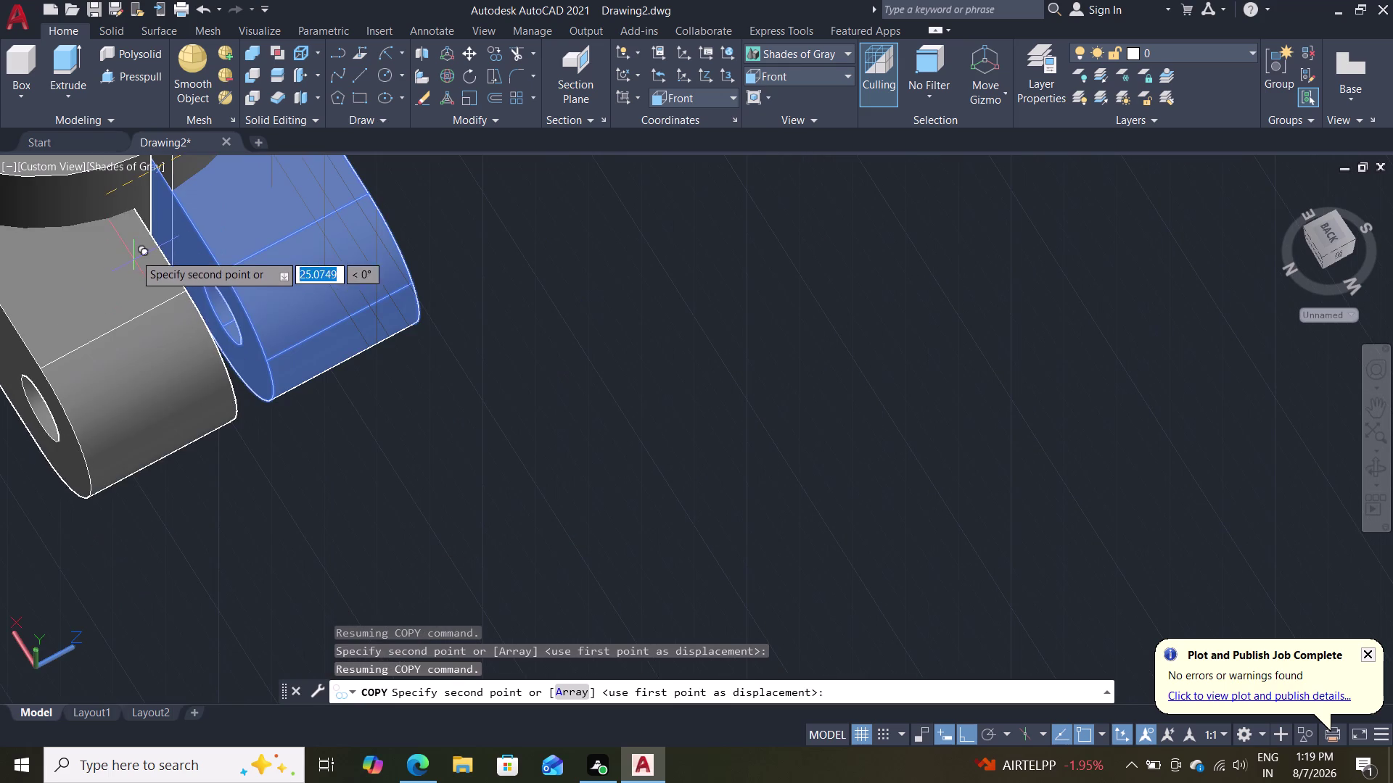
click(154, 241)
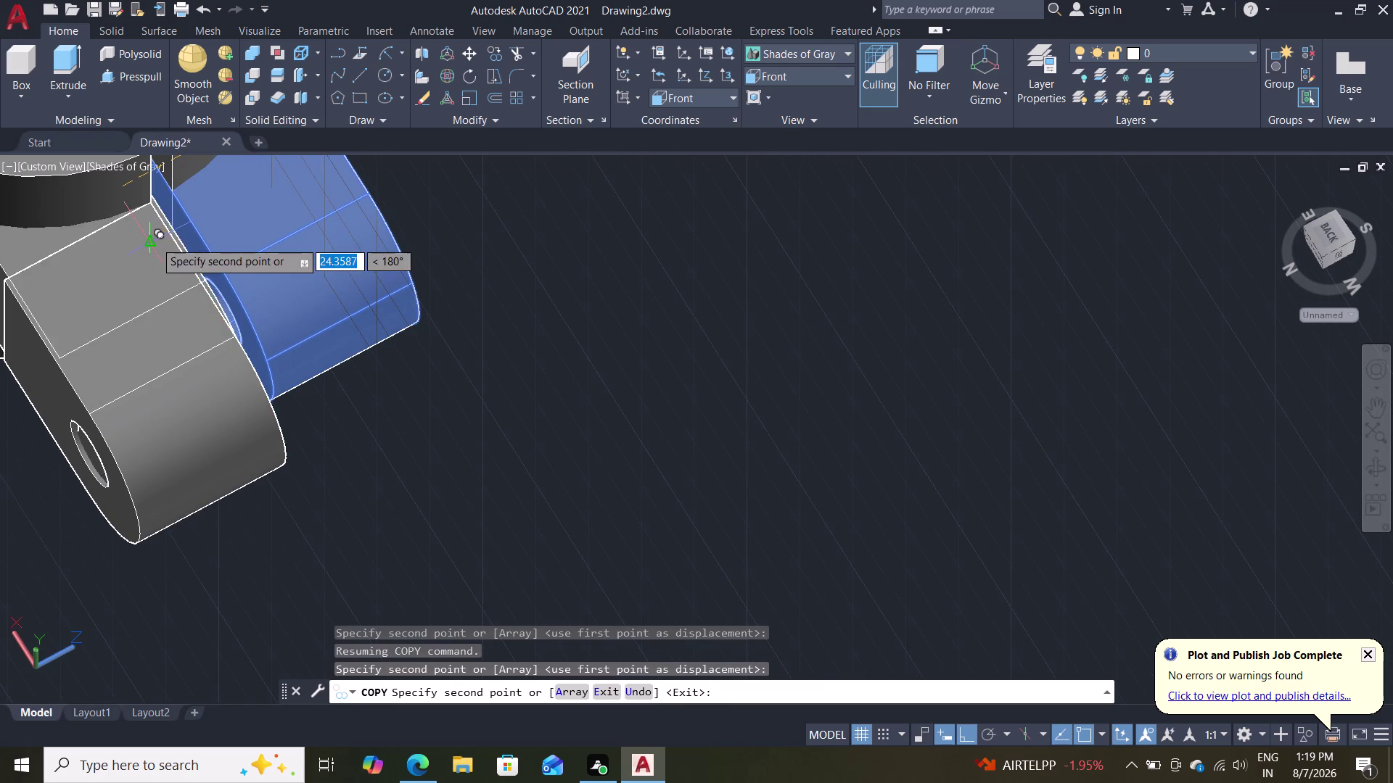
key(Escape)
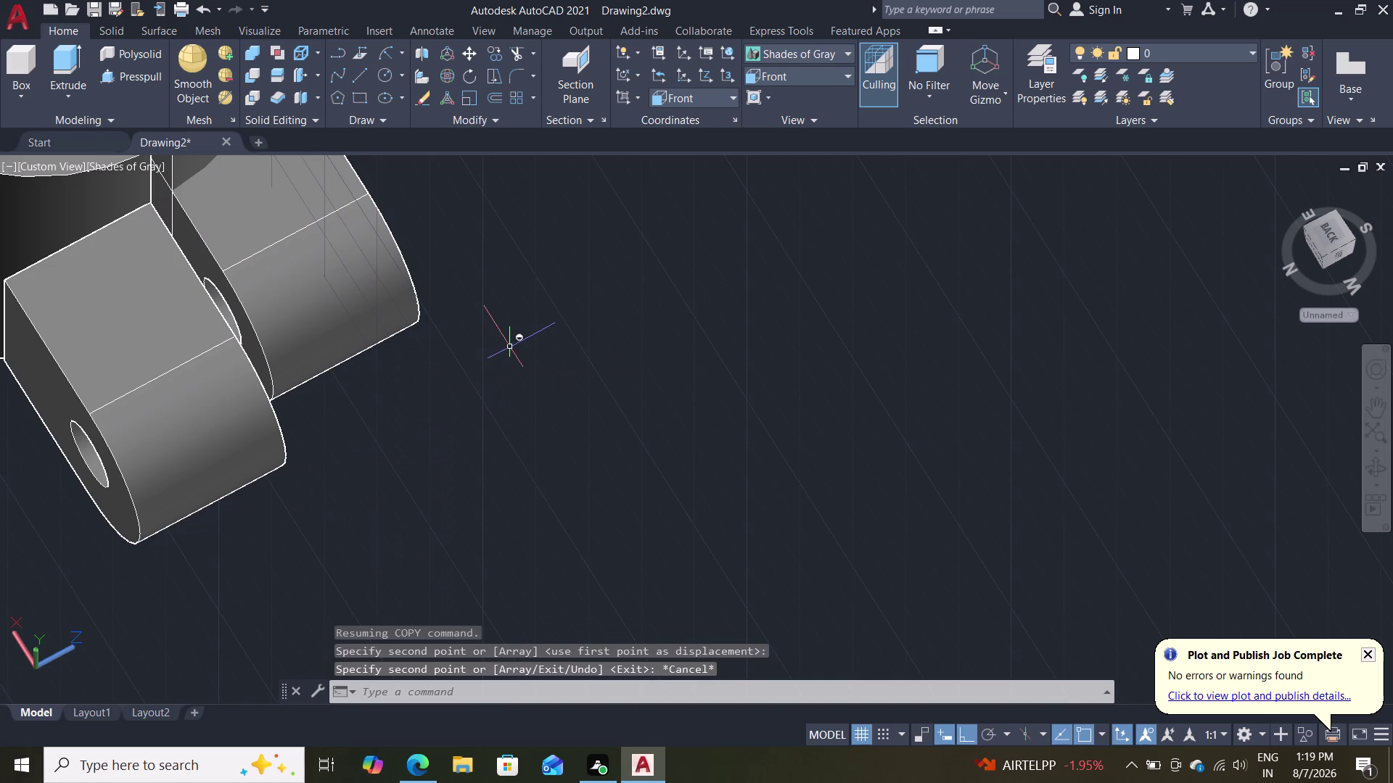
Orbit to see the whole clamp, then switch to the Back preset view.
scroll(down, 3)
scroll(up, 3)
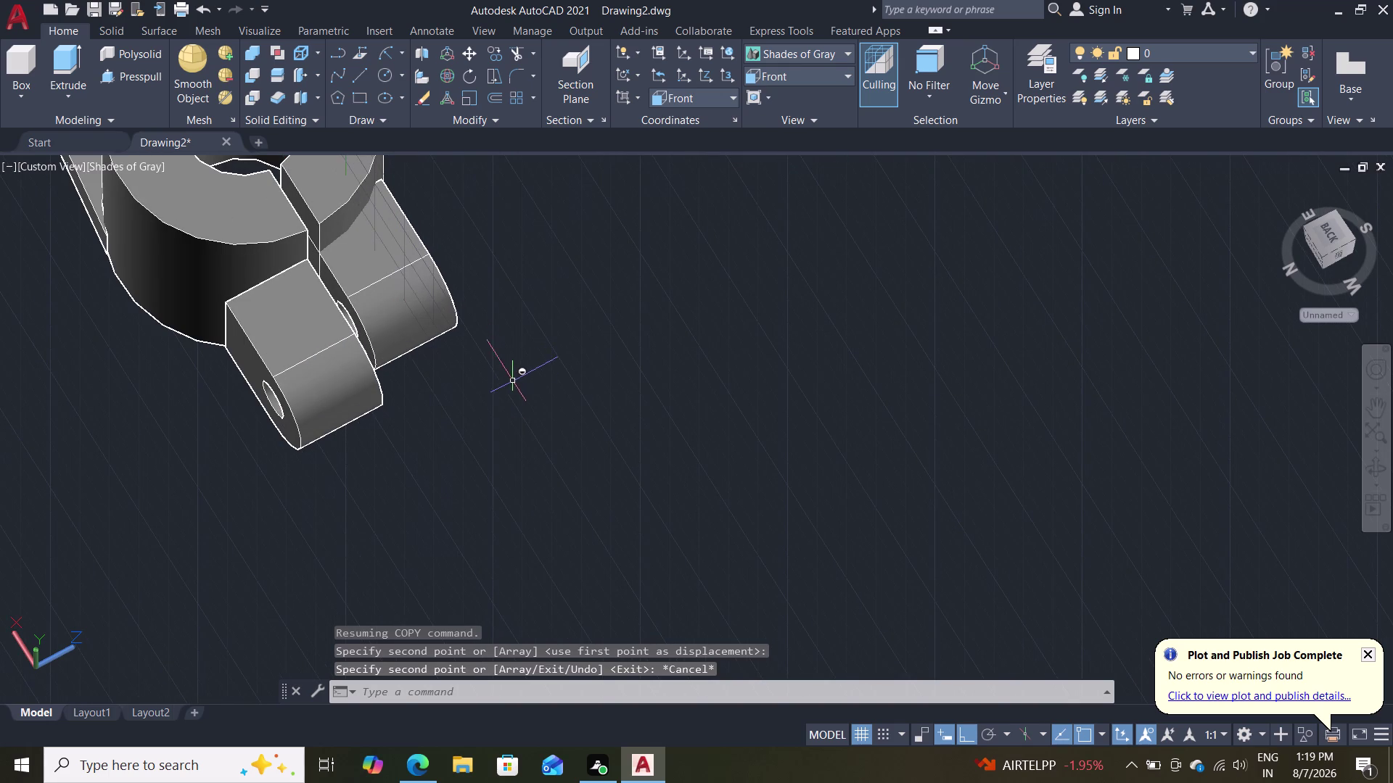
middle_drag(532, 465, 675, 371)
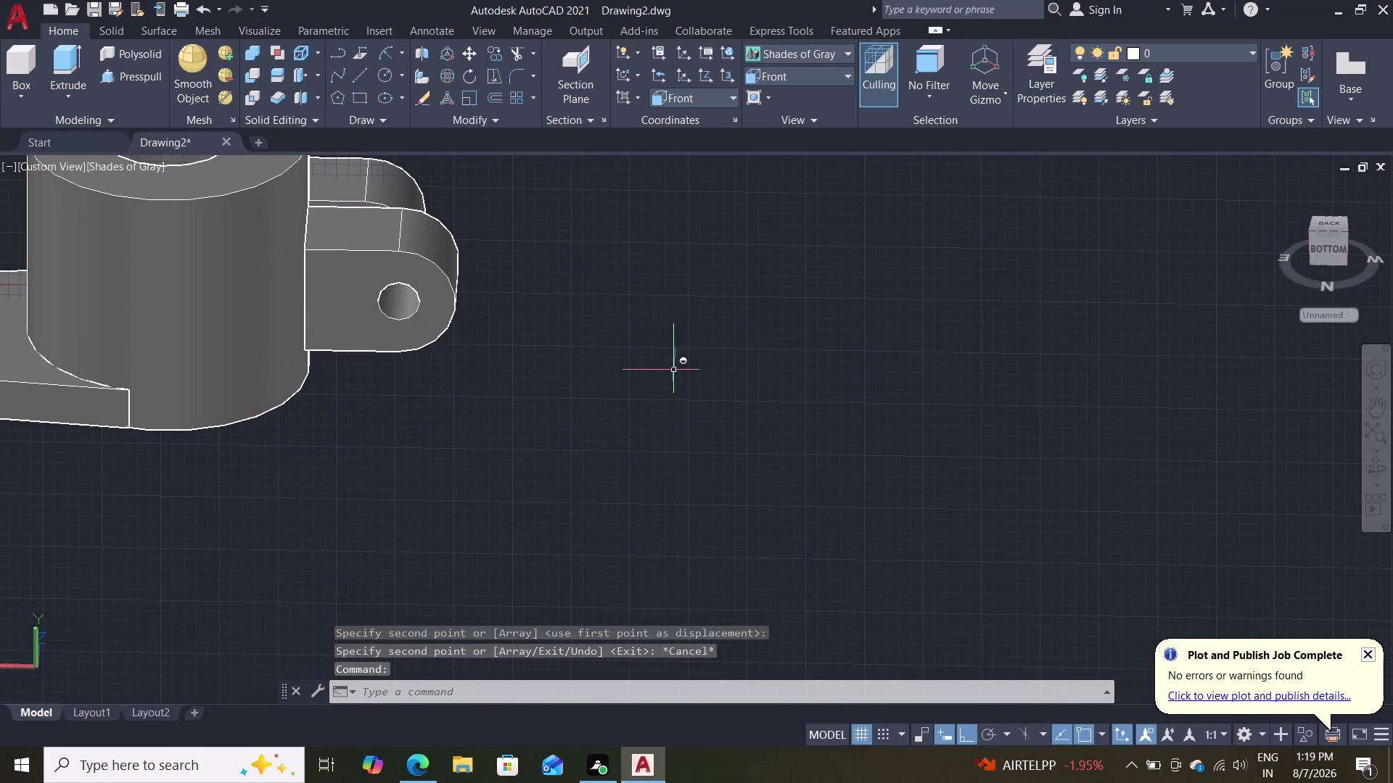
middle_drag(547, 395, 550, 396)
middle_drag(550, 396, 165, 358)
middle_drag(160, 353, 303, 464)
scroll(up, 3)
scroll(down, 3)
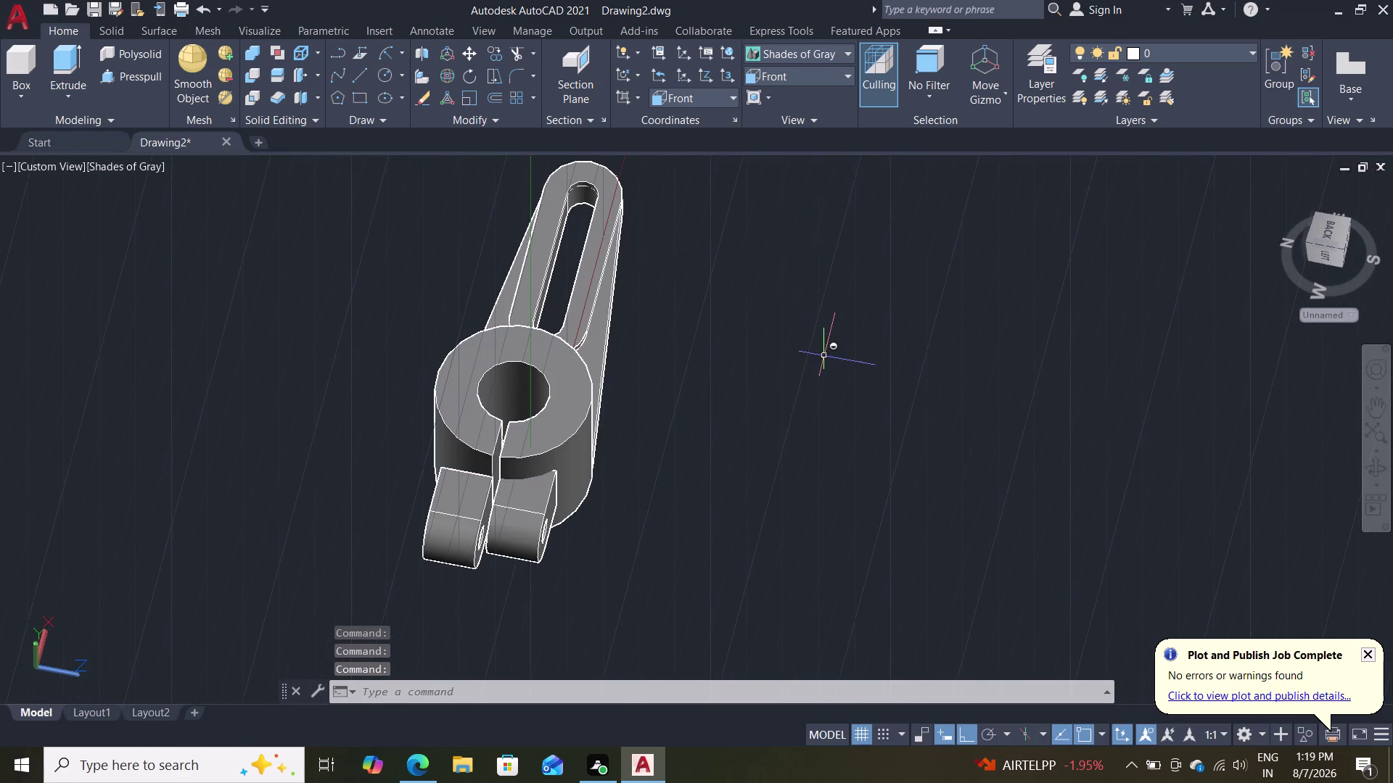
click(796, 71)
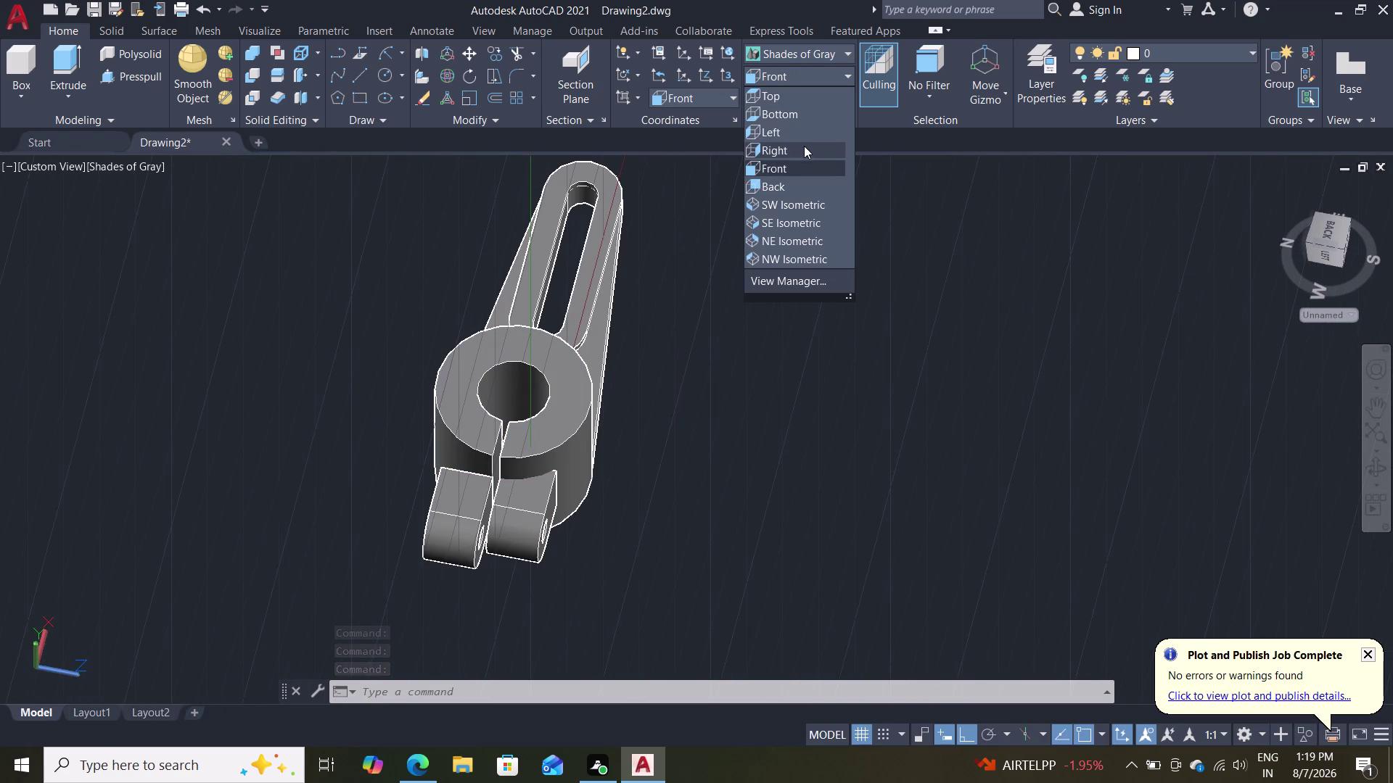
click(797, 188)
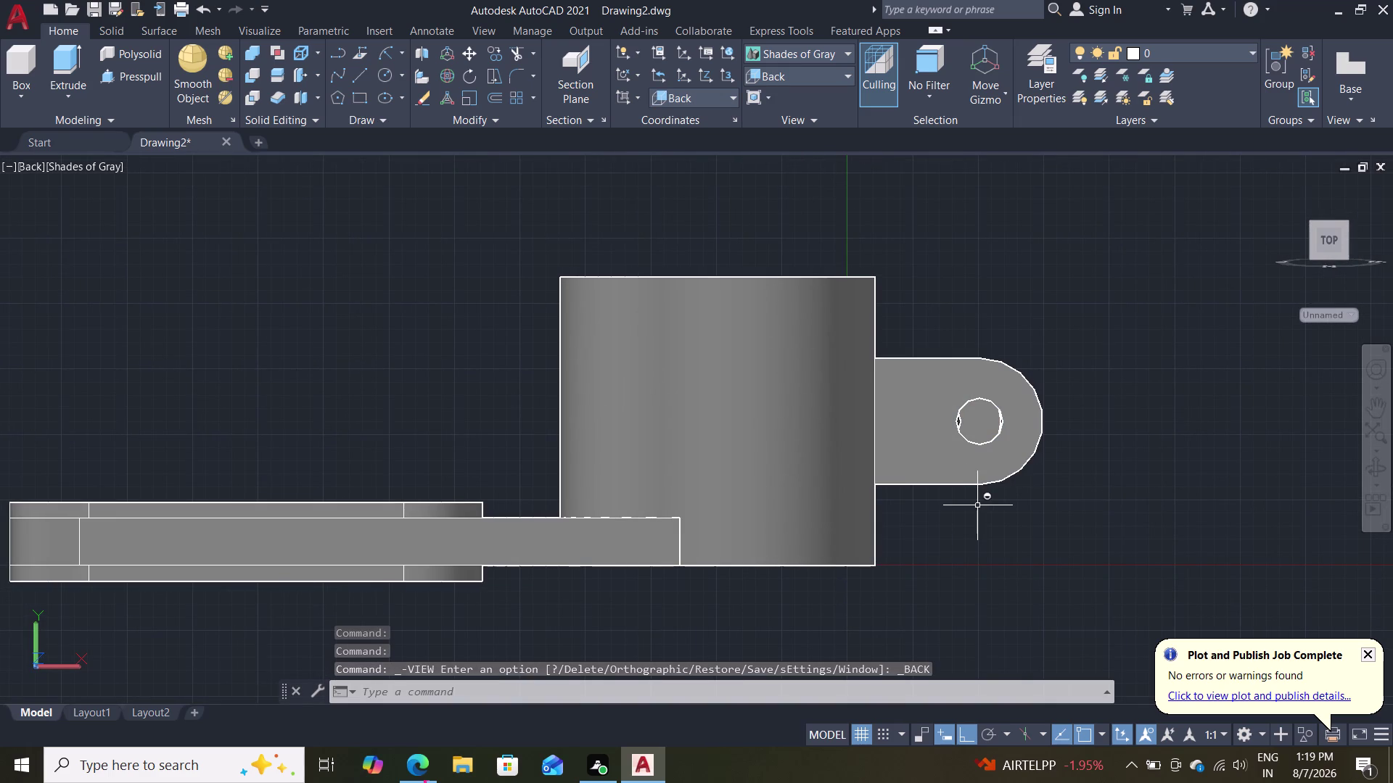
Move the hinge tab about 16 units left from its hole centre against the cylinder wall.
key(m)
key(Return)
click(925, 450)
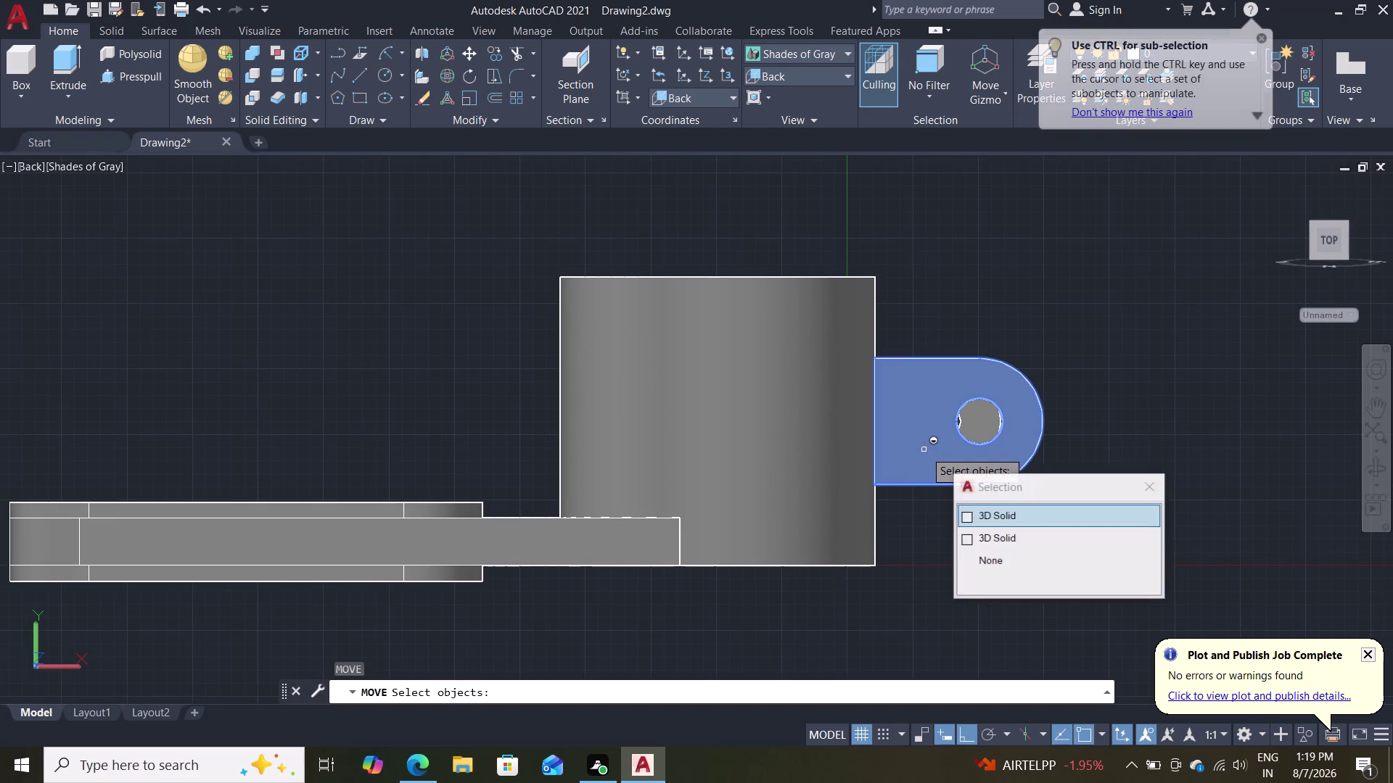
key(Return)
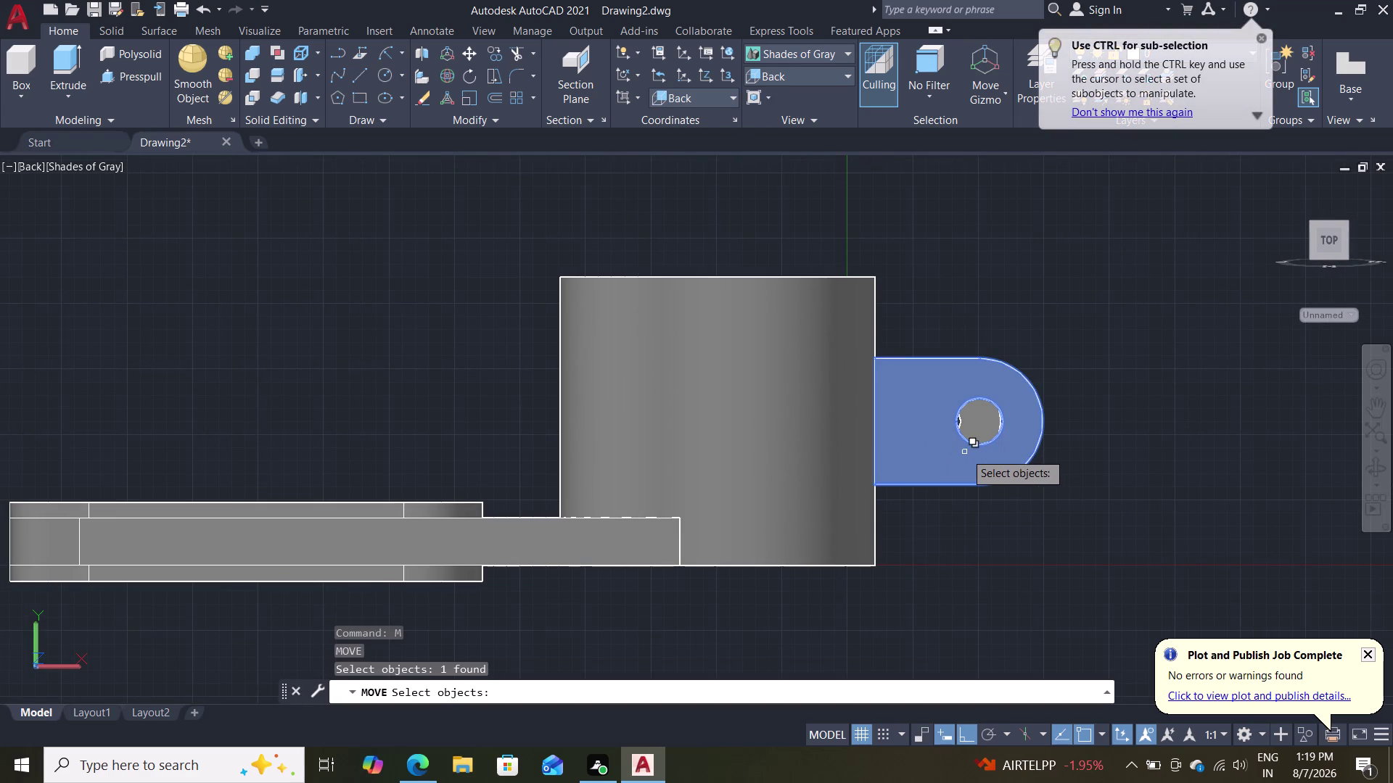
key(Return)
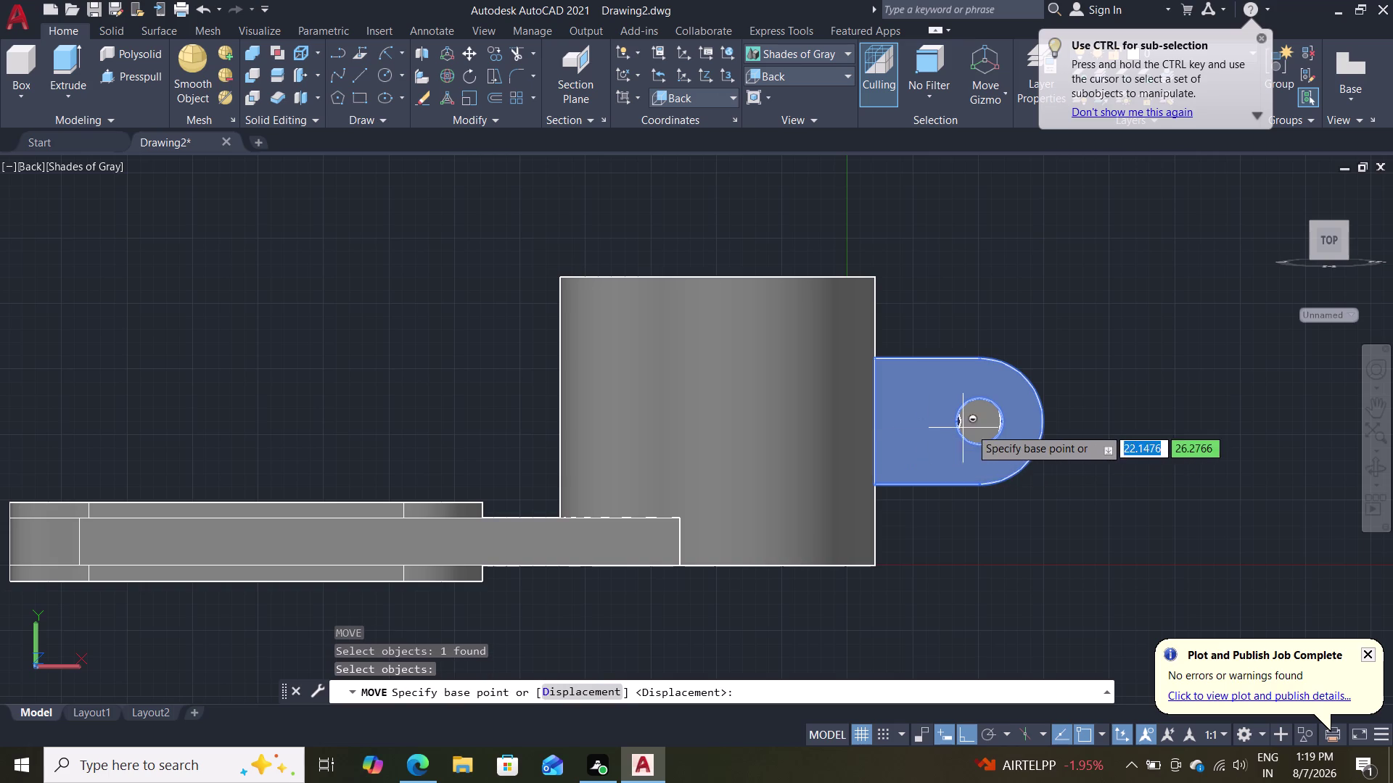
click(1046, 423)
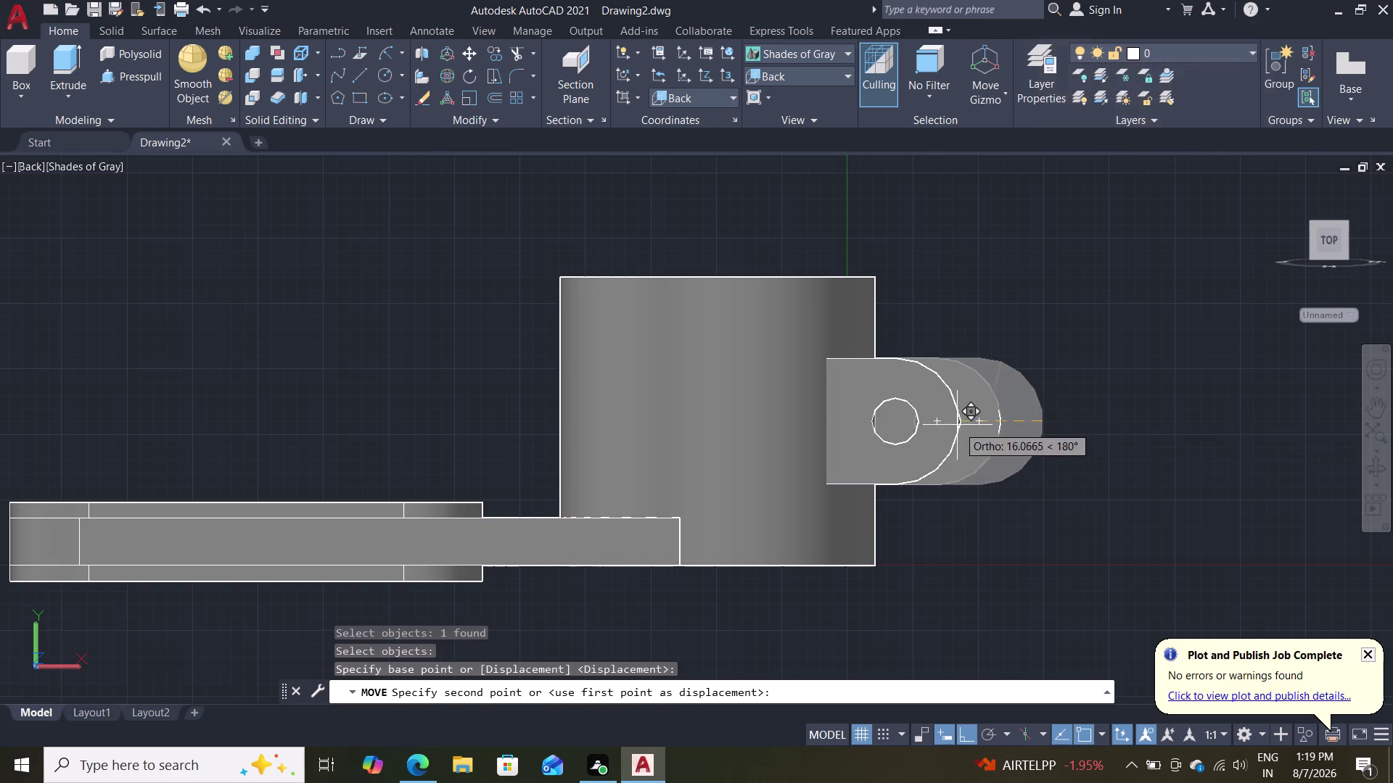
click(998, 422)
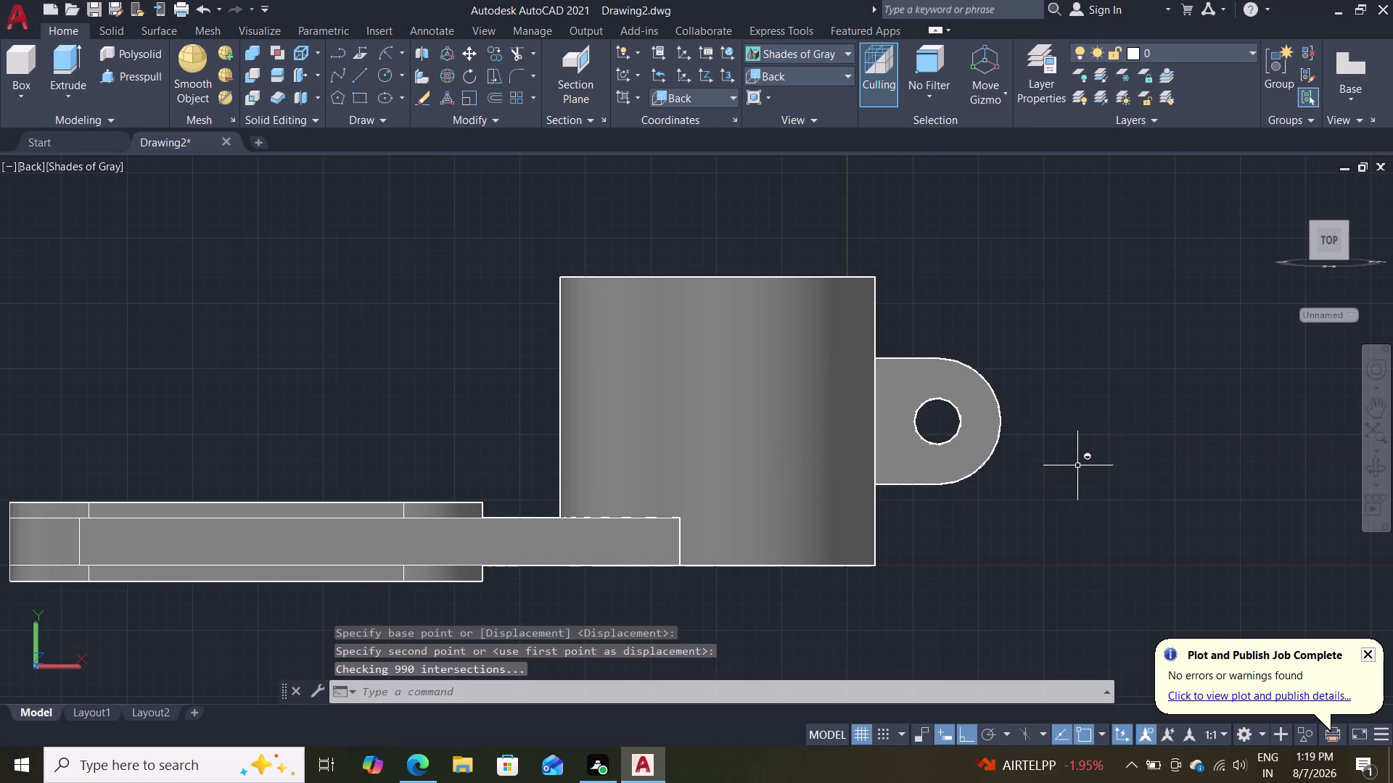
key(Escape)
scroll(down, 3)
Orbit the model, then undo the view changes back to the Back view.
middle_drag(1085, 484, 804, 605)
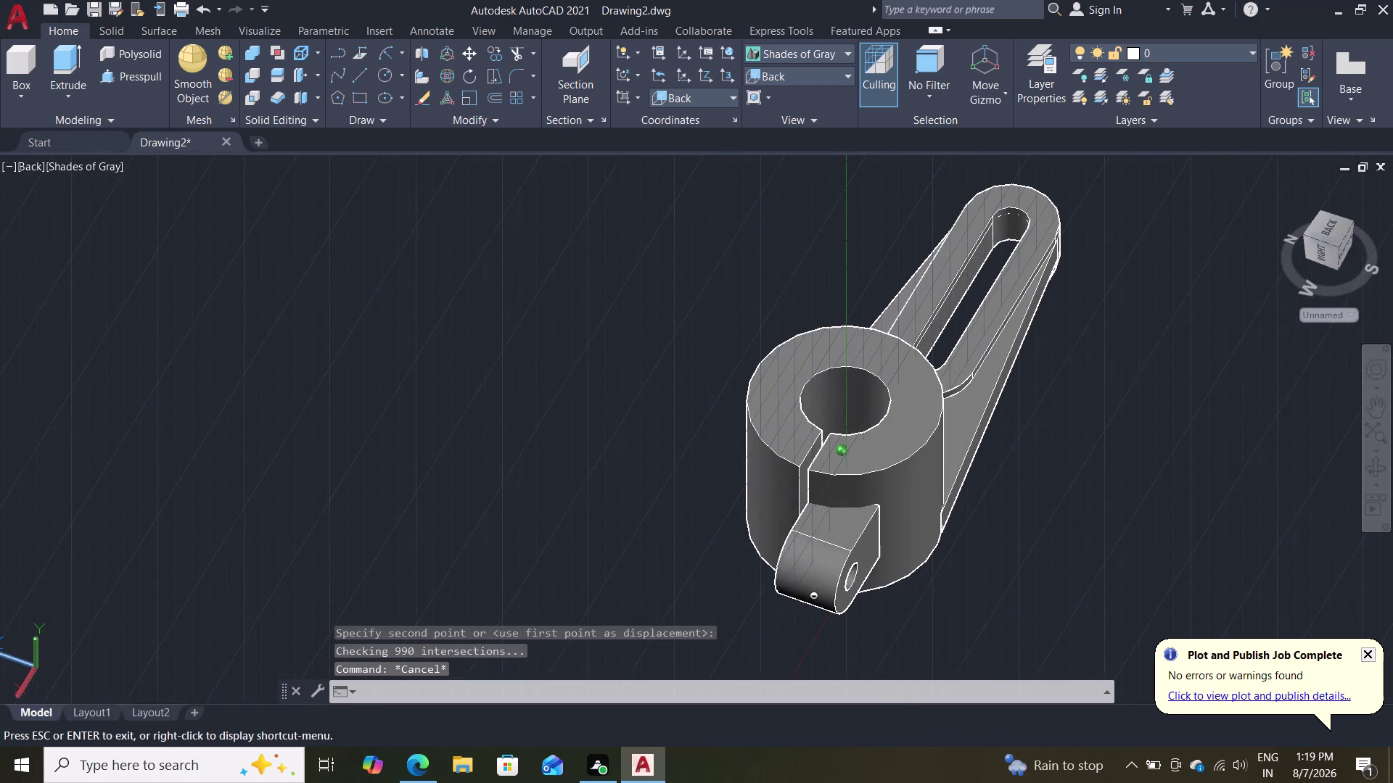
middle_drag(804, 606, 939, 591)
middle_click(939, 591)
middle_drag(939, 594, 887, 621)
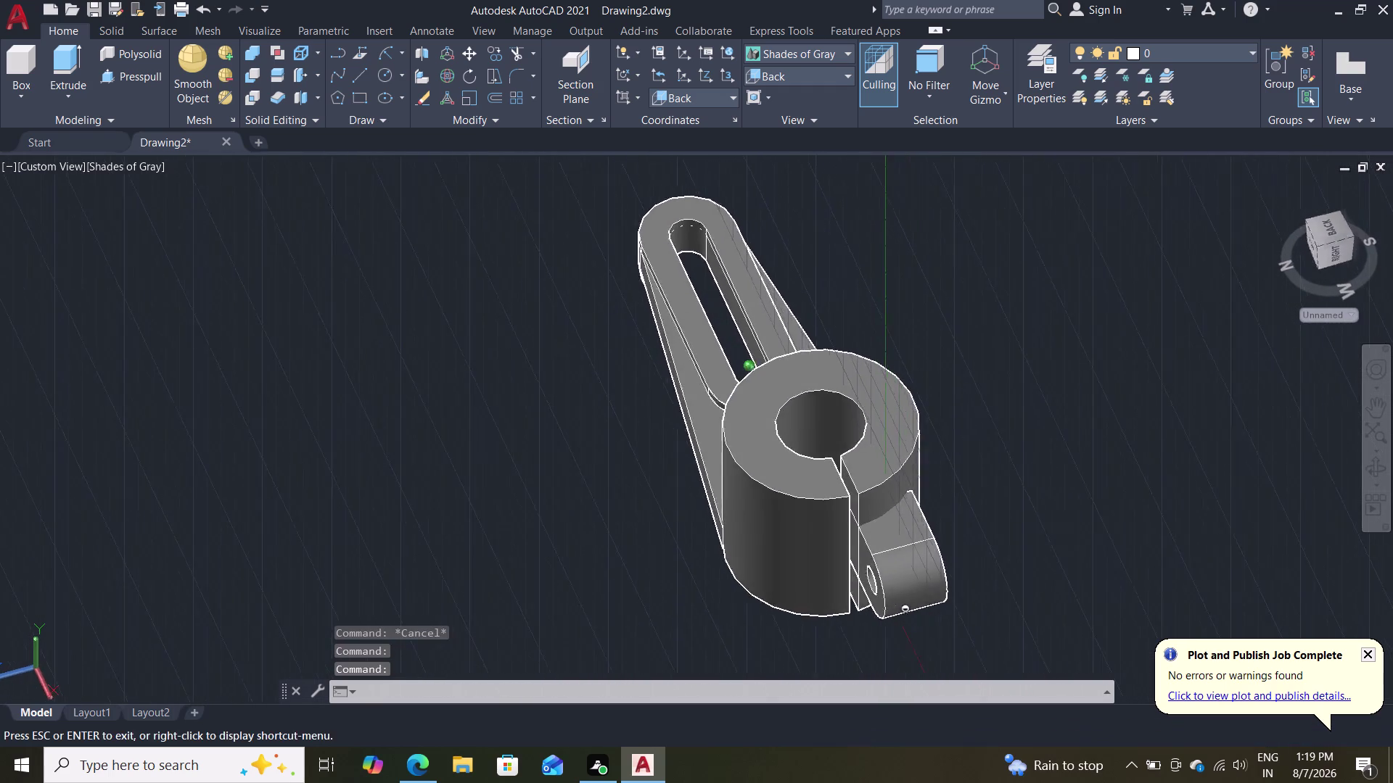
middle_drag(887, 620, 854, 620)
middle_click(809, 604)
key(ctrl+z)
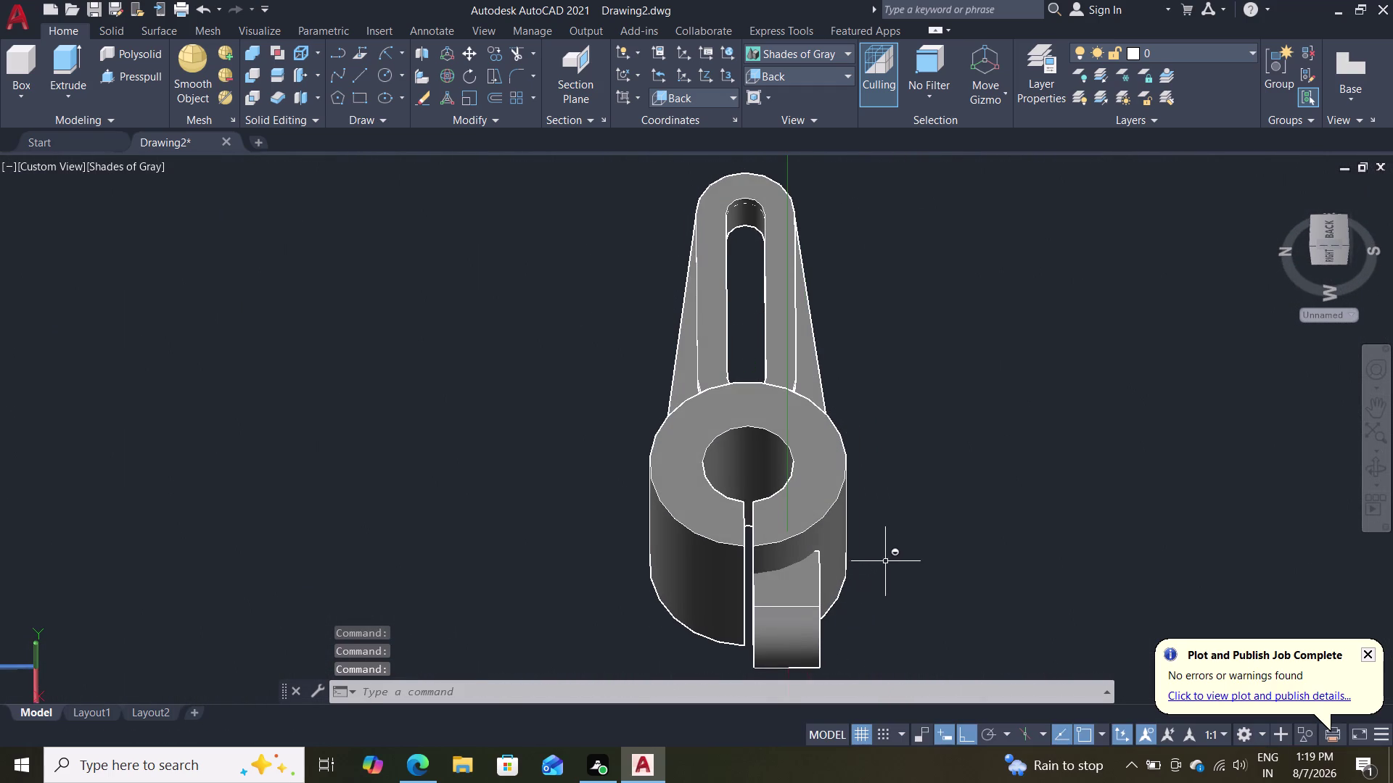
key(ctrl+z)
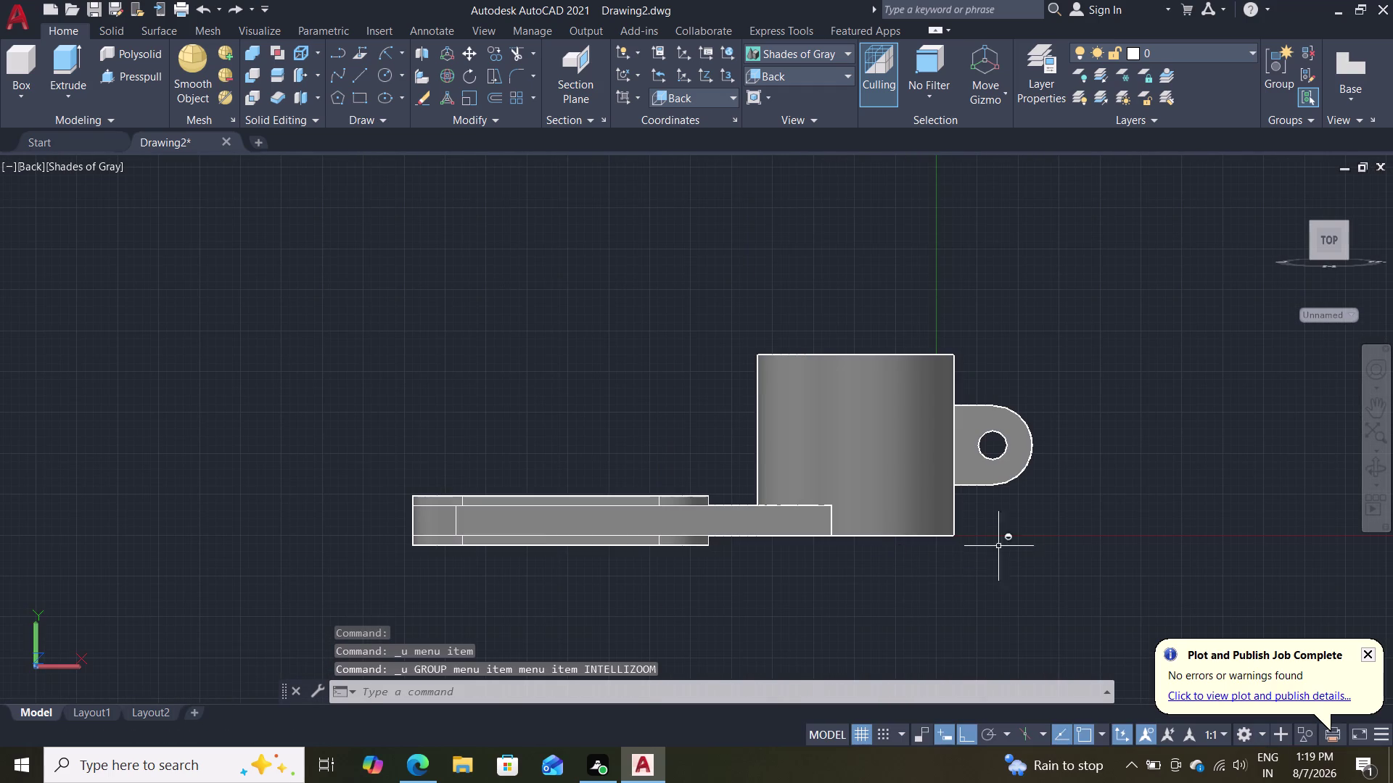
middle_drag(1049, 542, 835, 614)
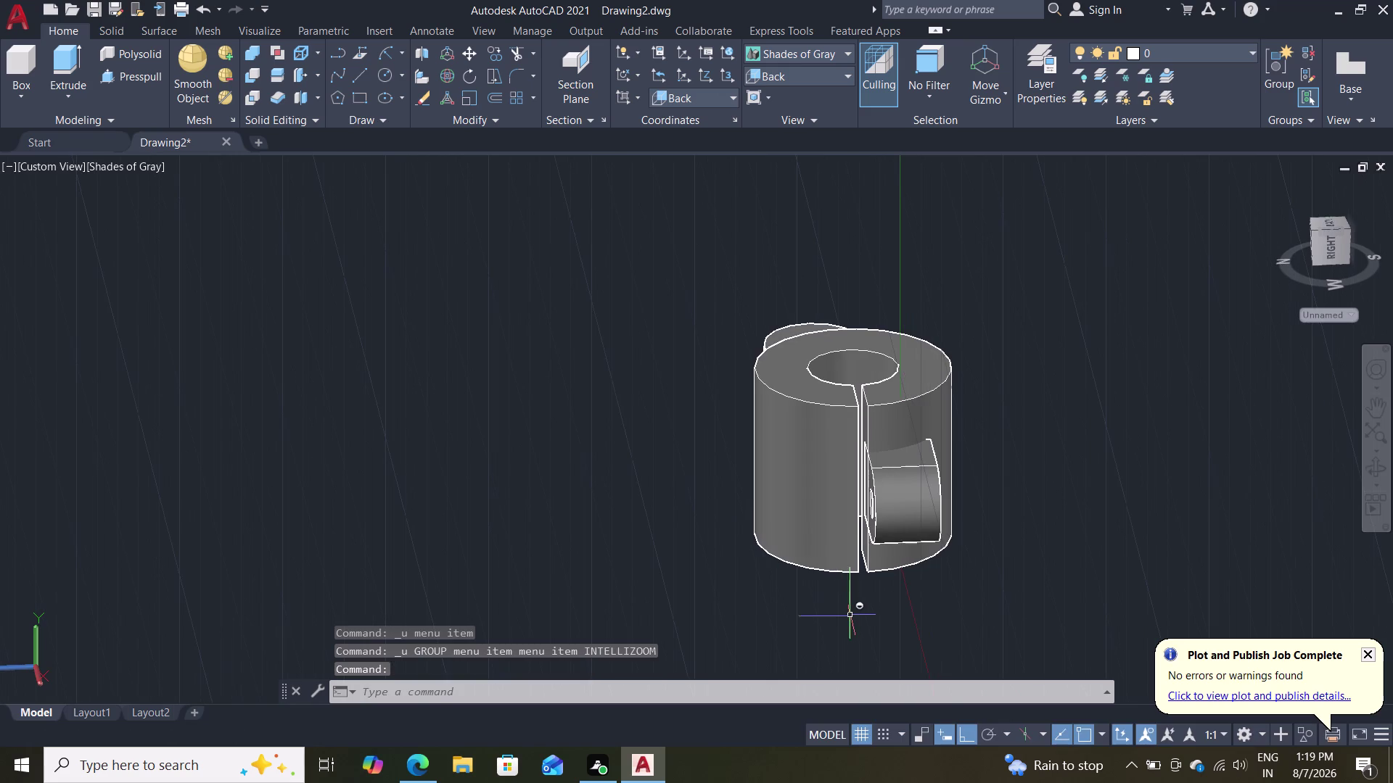
key(ctrl+z)
key(ctrl+z)
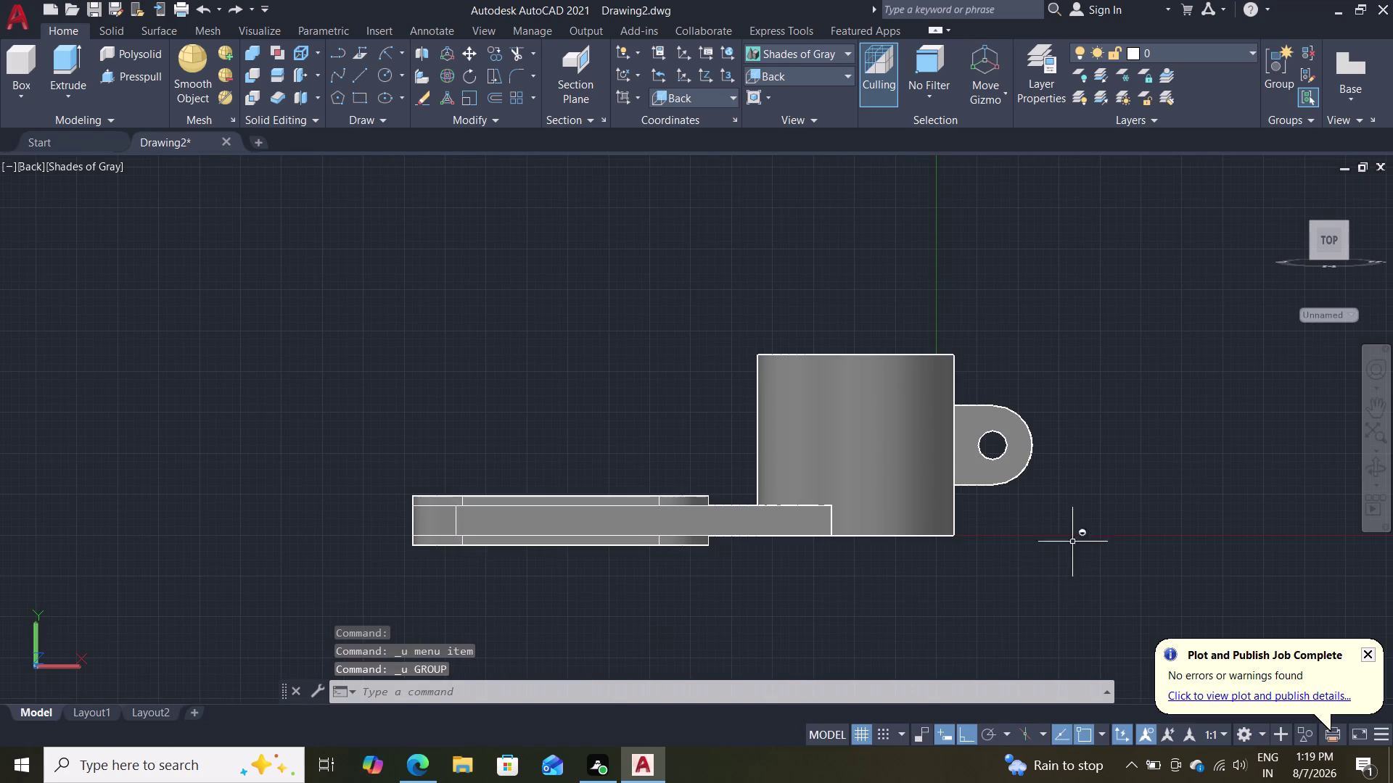
key(Escape)
key(Escape)
Orbit and pan to frame the hinge tab closely, then enter CO.
middle_drag(1094, 530, 899, 615)
middle_drag(886, 615, 834, 608)
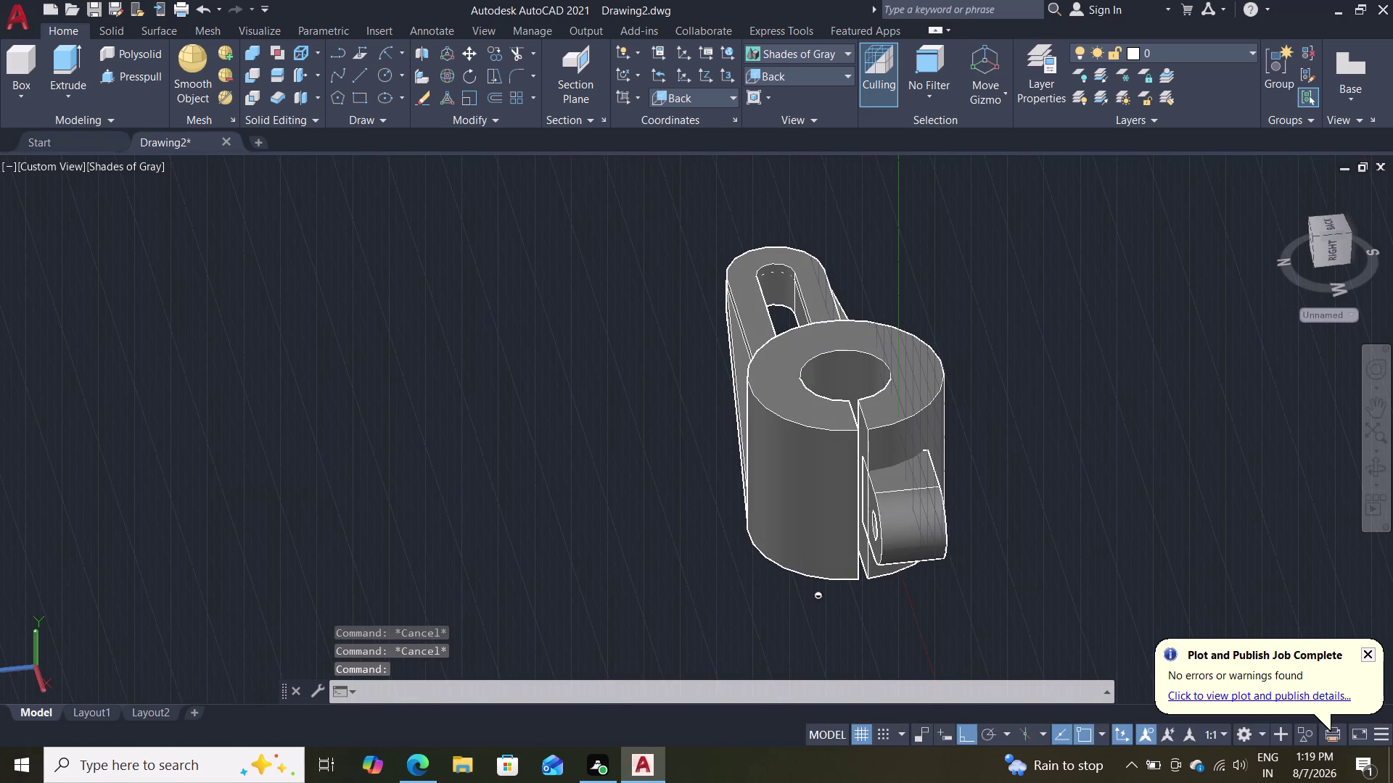
scroll(down, 3)
scroll(up, 3)
middle_drag(1096, 433, 1052, 422)
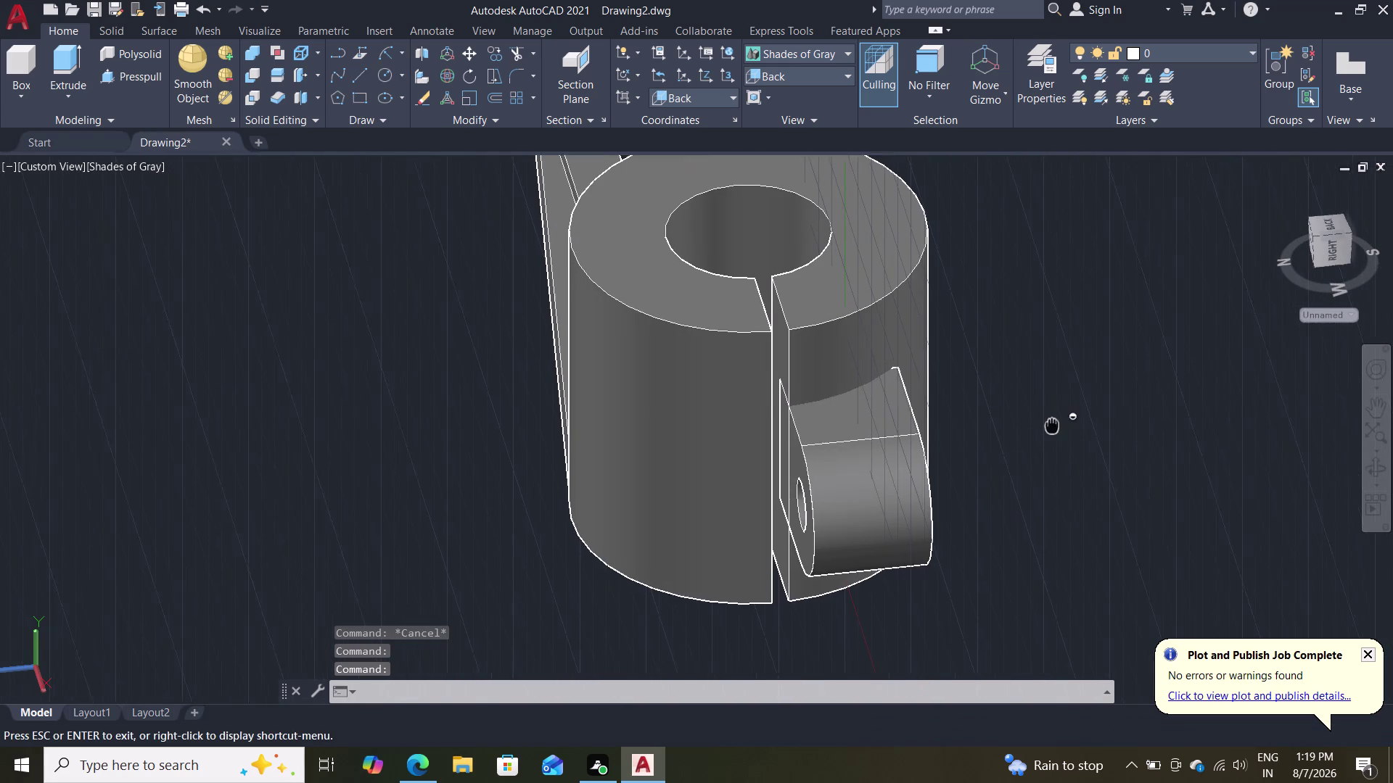
middle_drag(1052, 423, 875, 399)
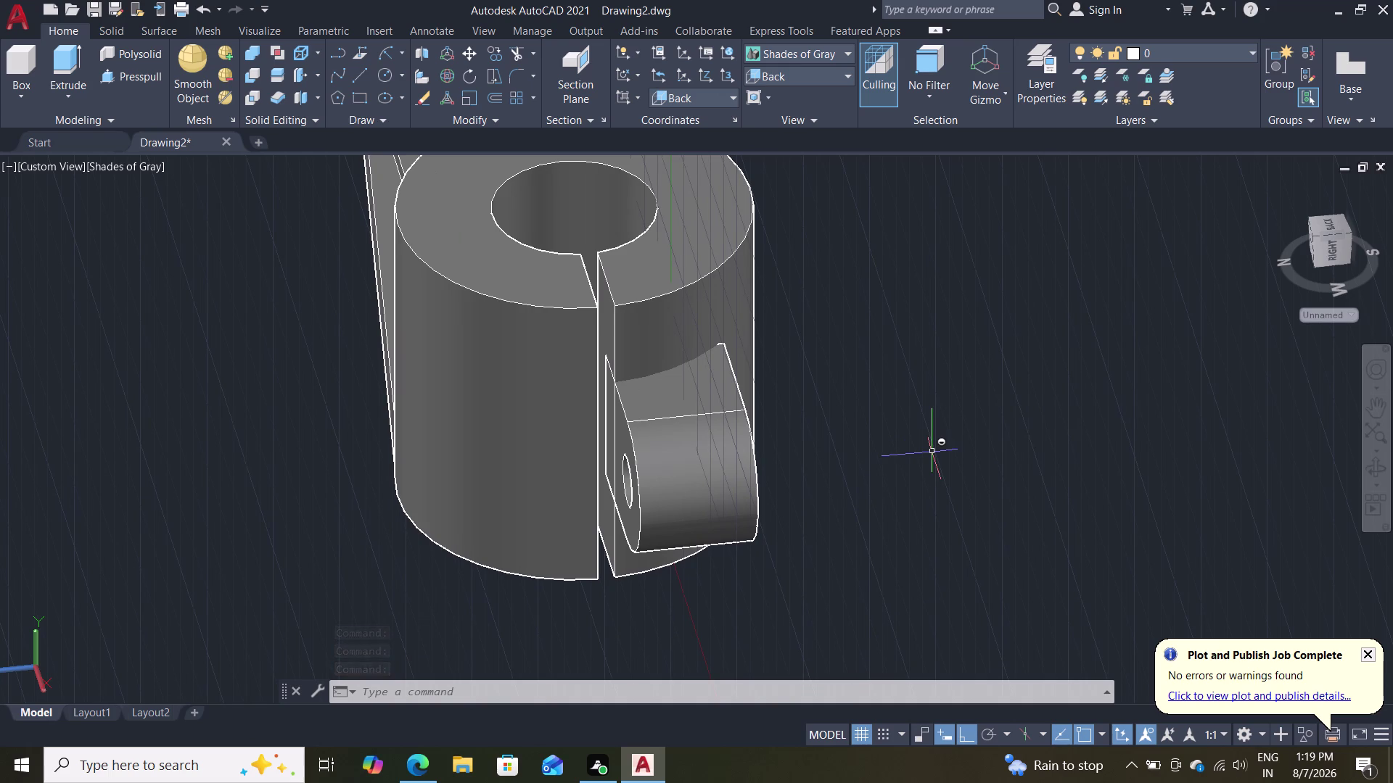
text(co)
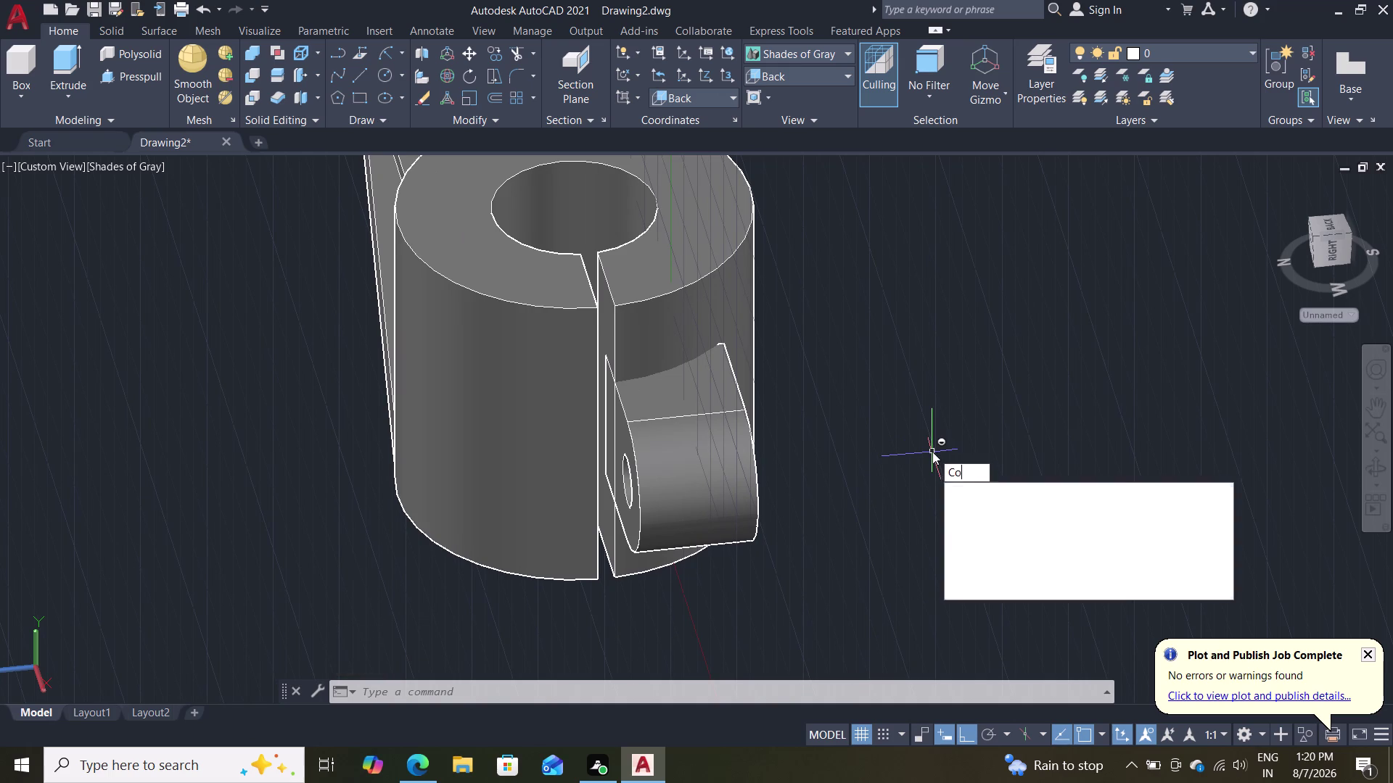
key(Return)
click(657, 439)
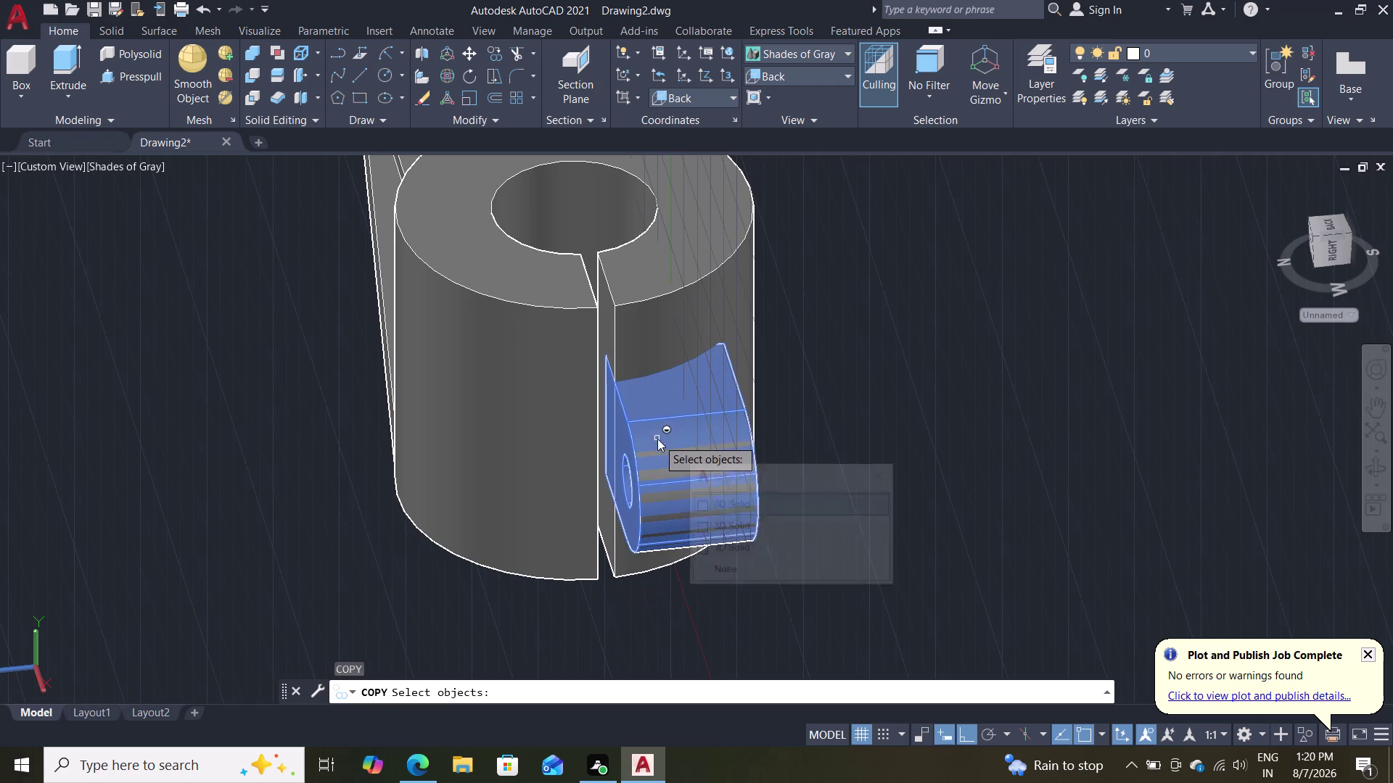
click(777, 501)
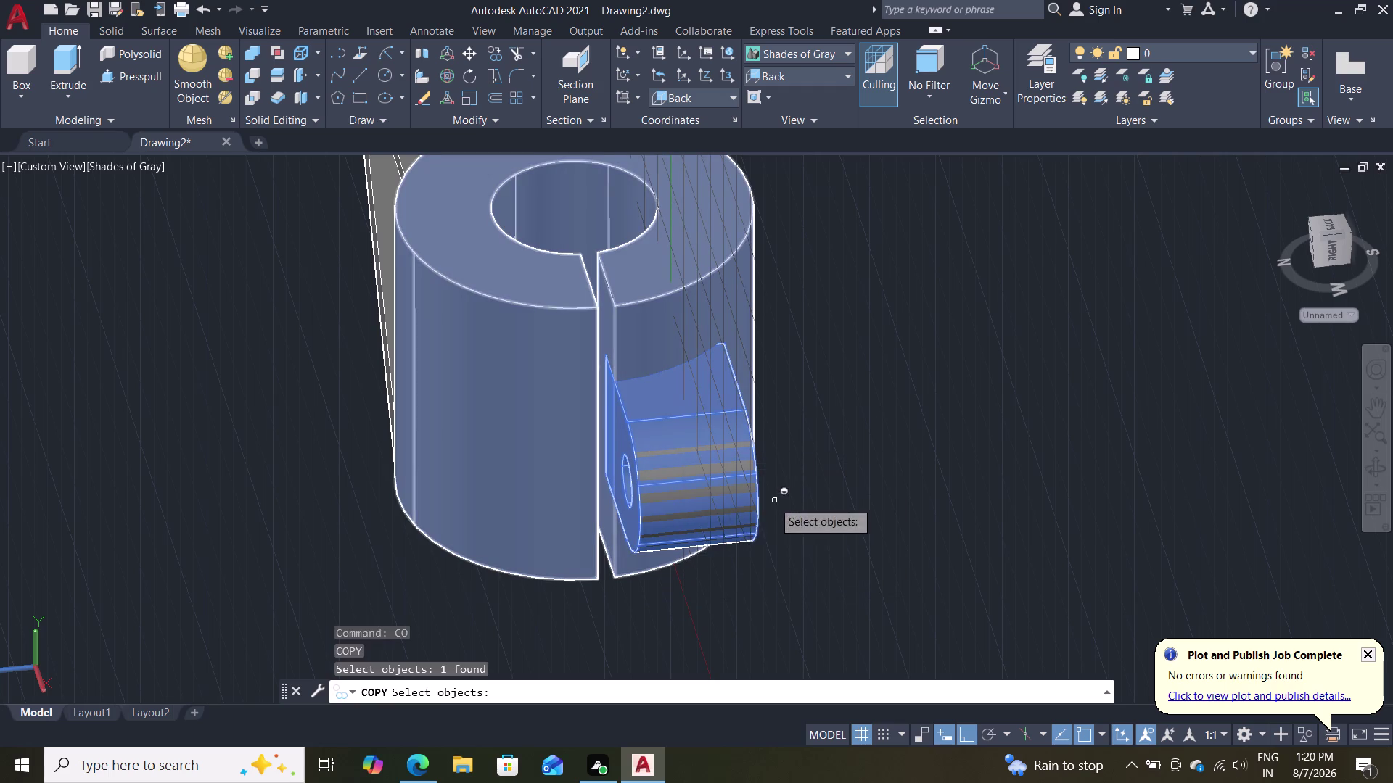
key(Return)
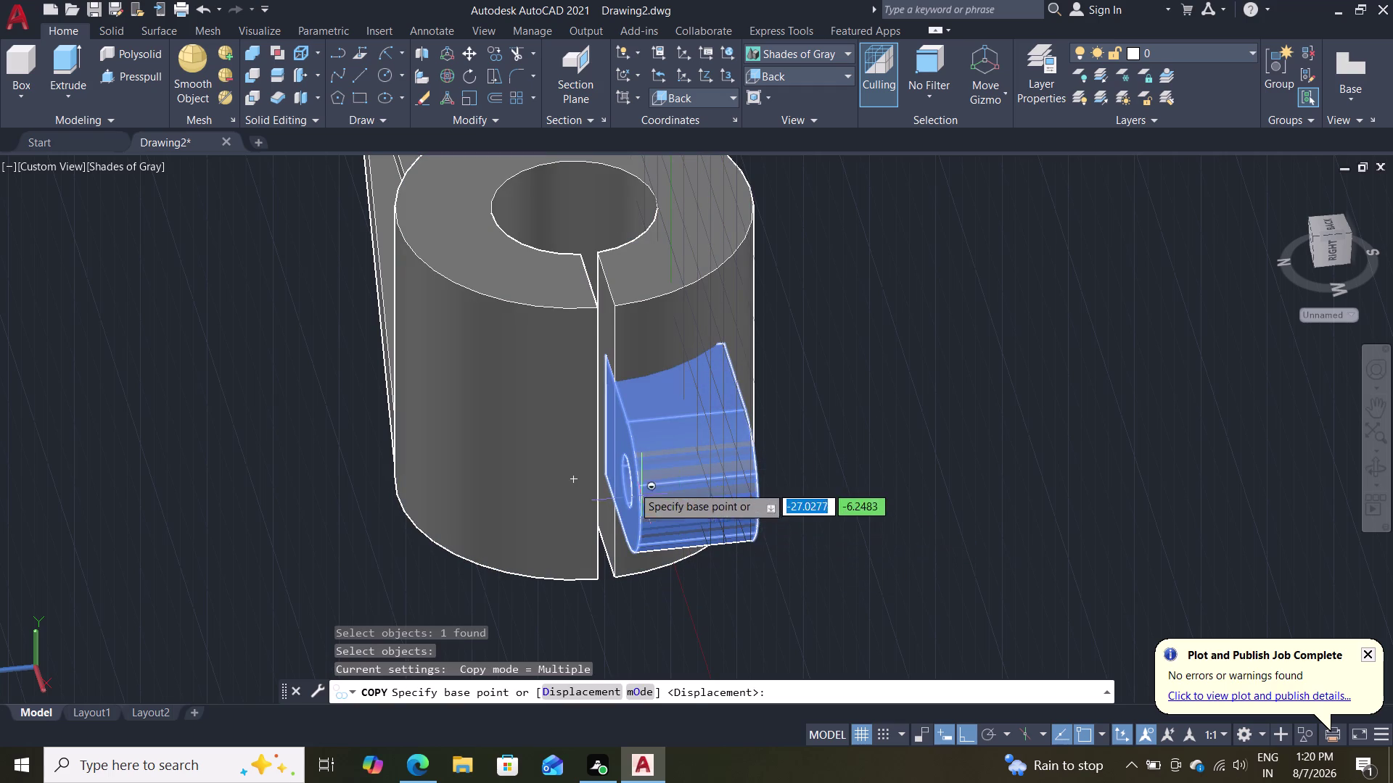
click(614, 443)
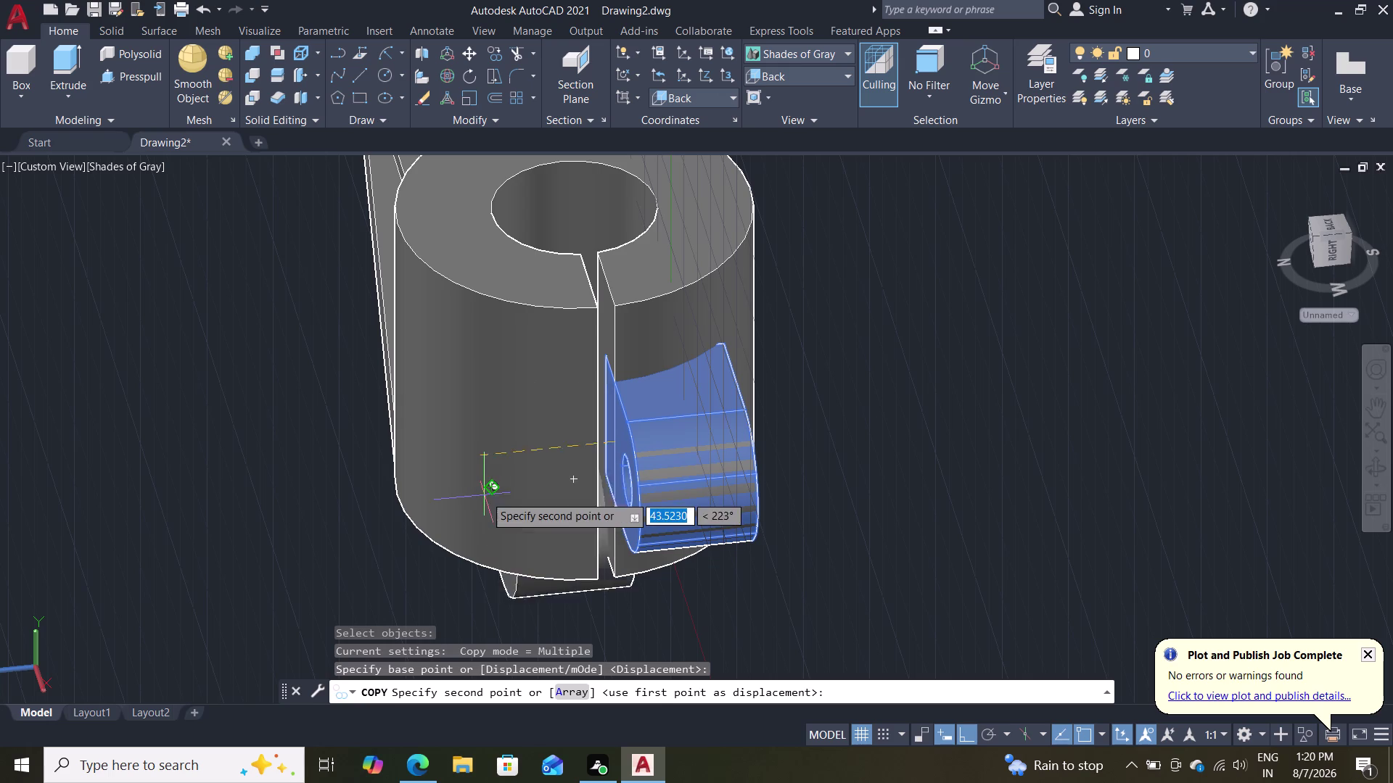
double_click(484, 495)
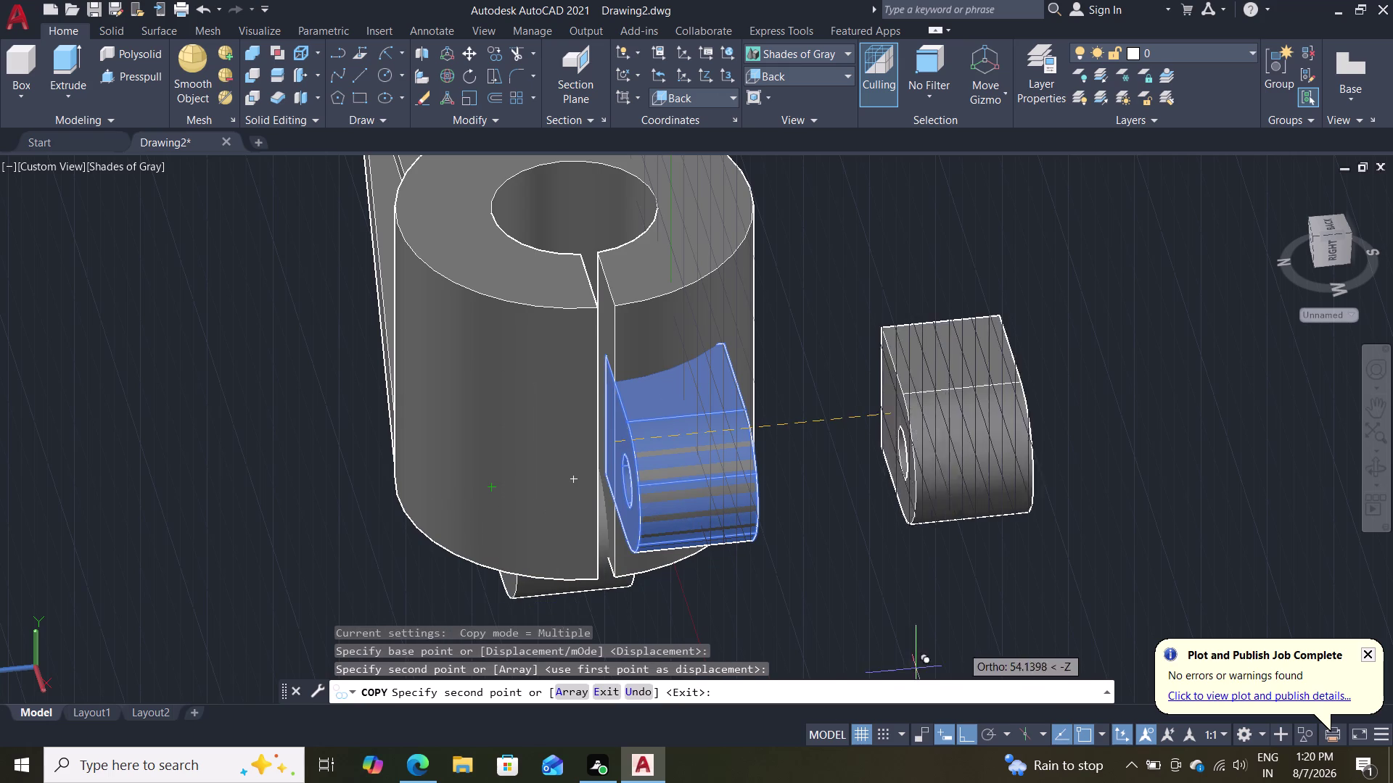
key(Escape)
key(Escape)
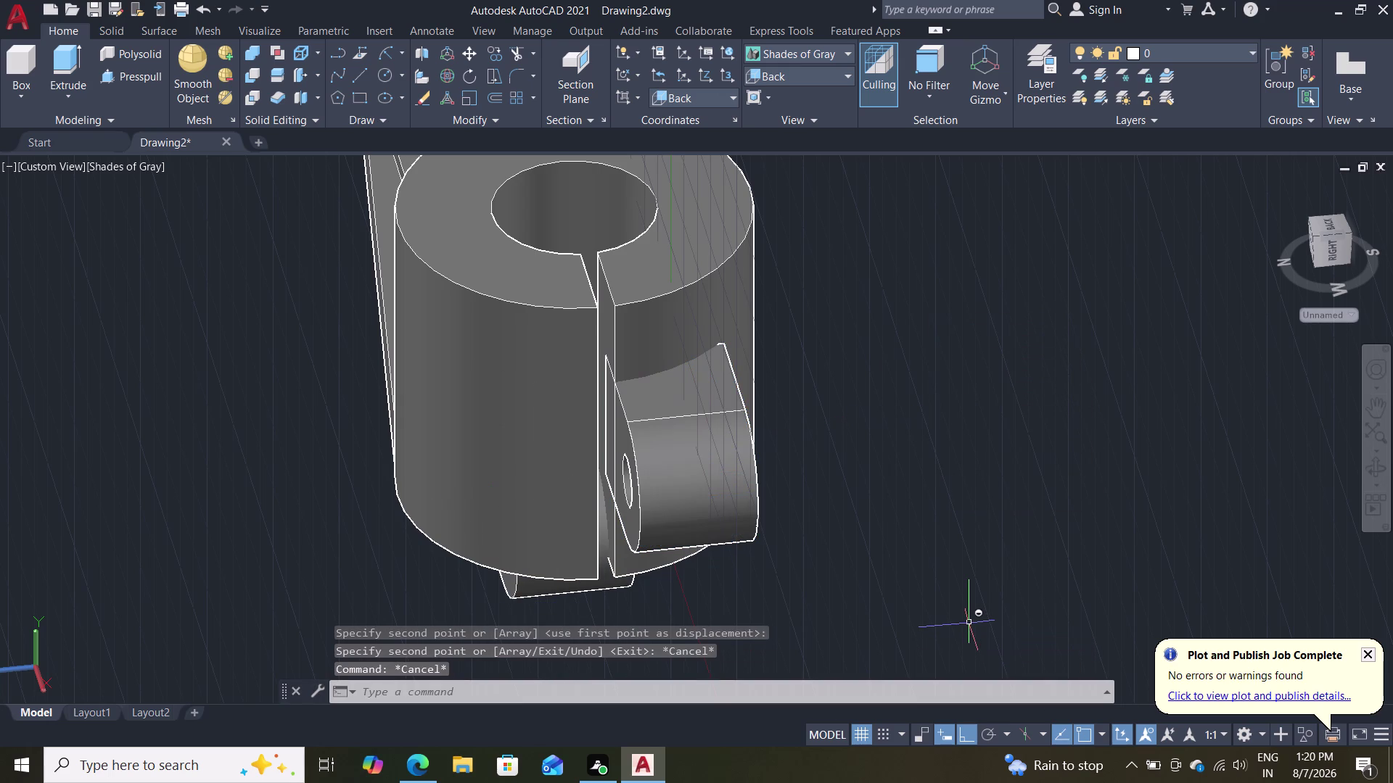
key(ctrl+z)
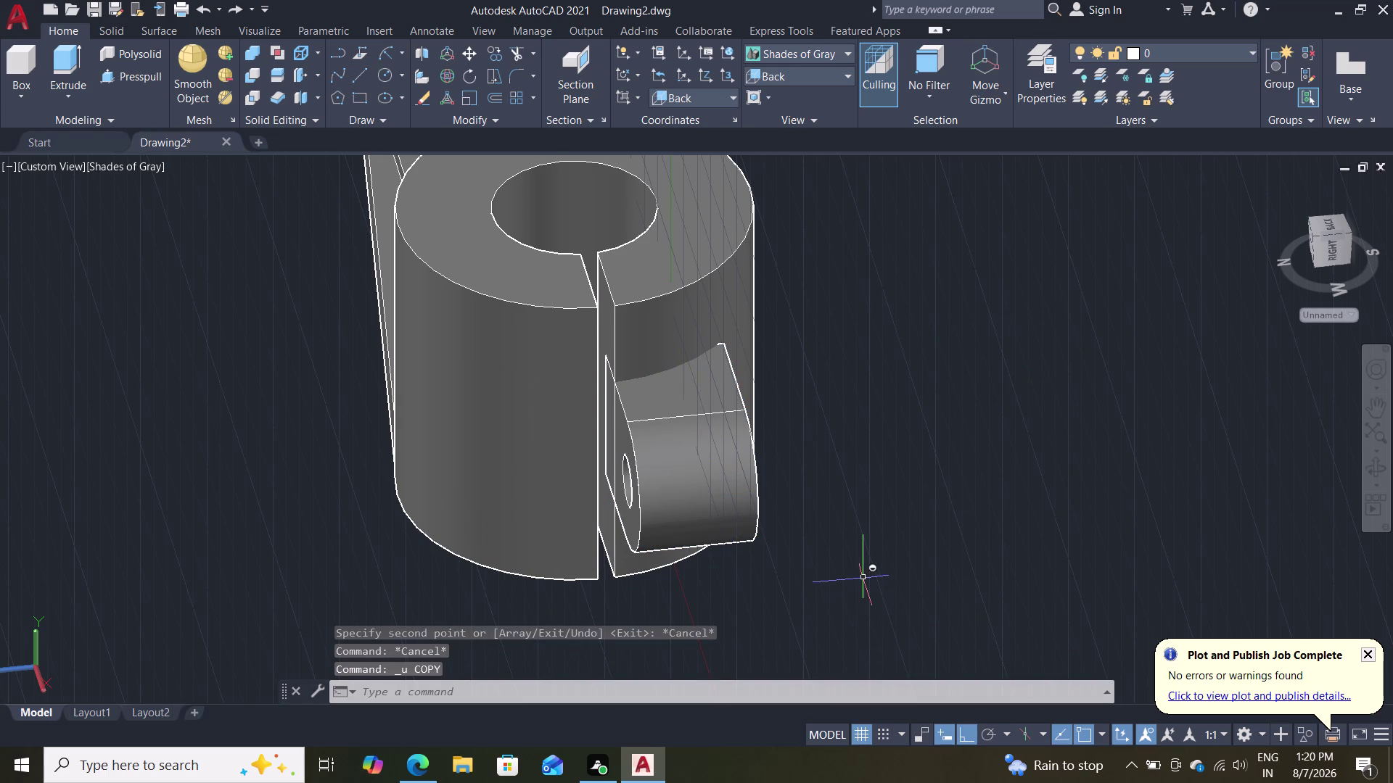
scroll(up, 3)
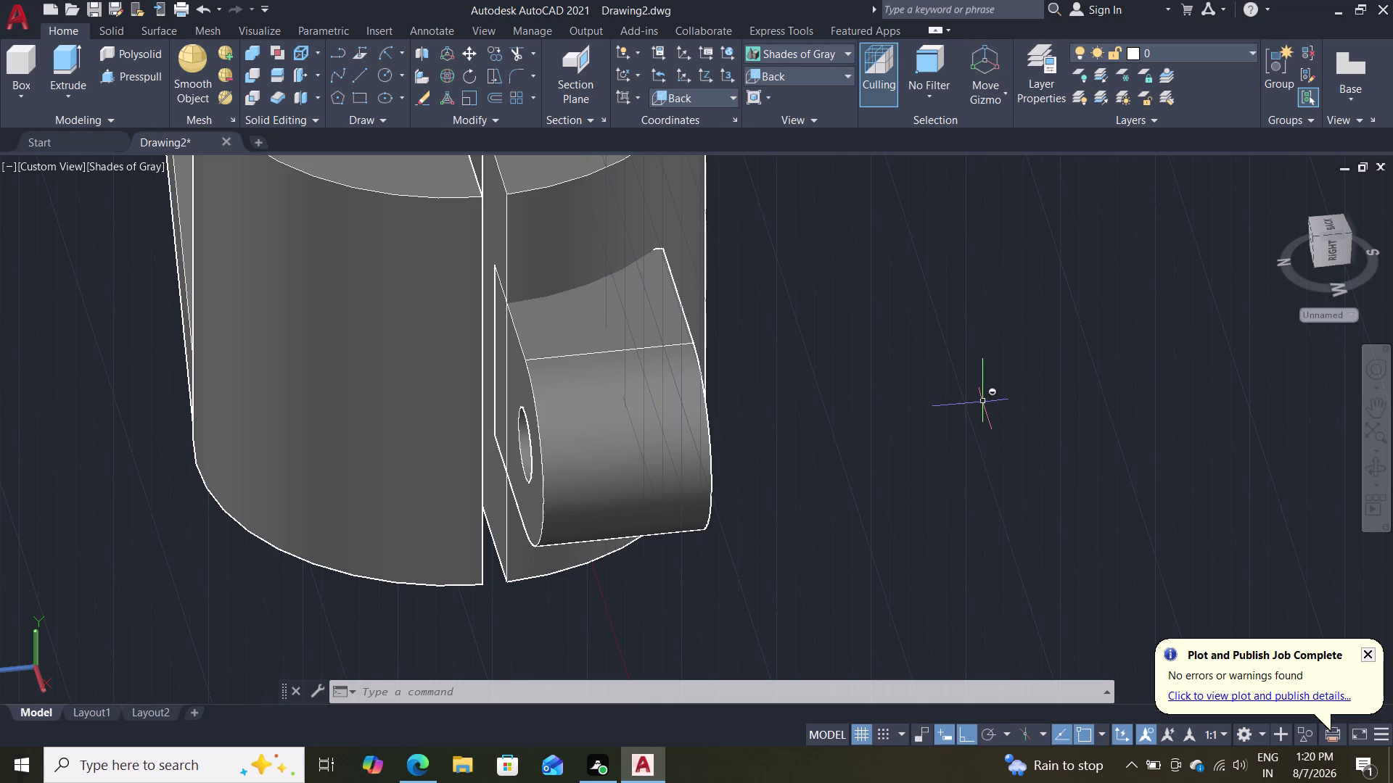
scroll(down, 3)
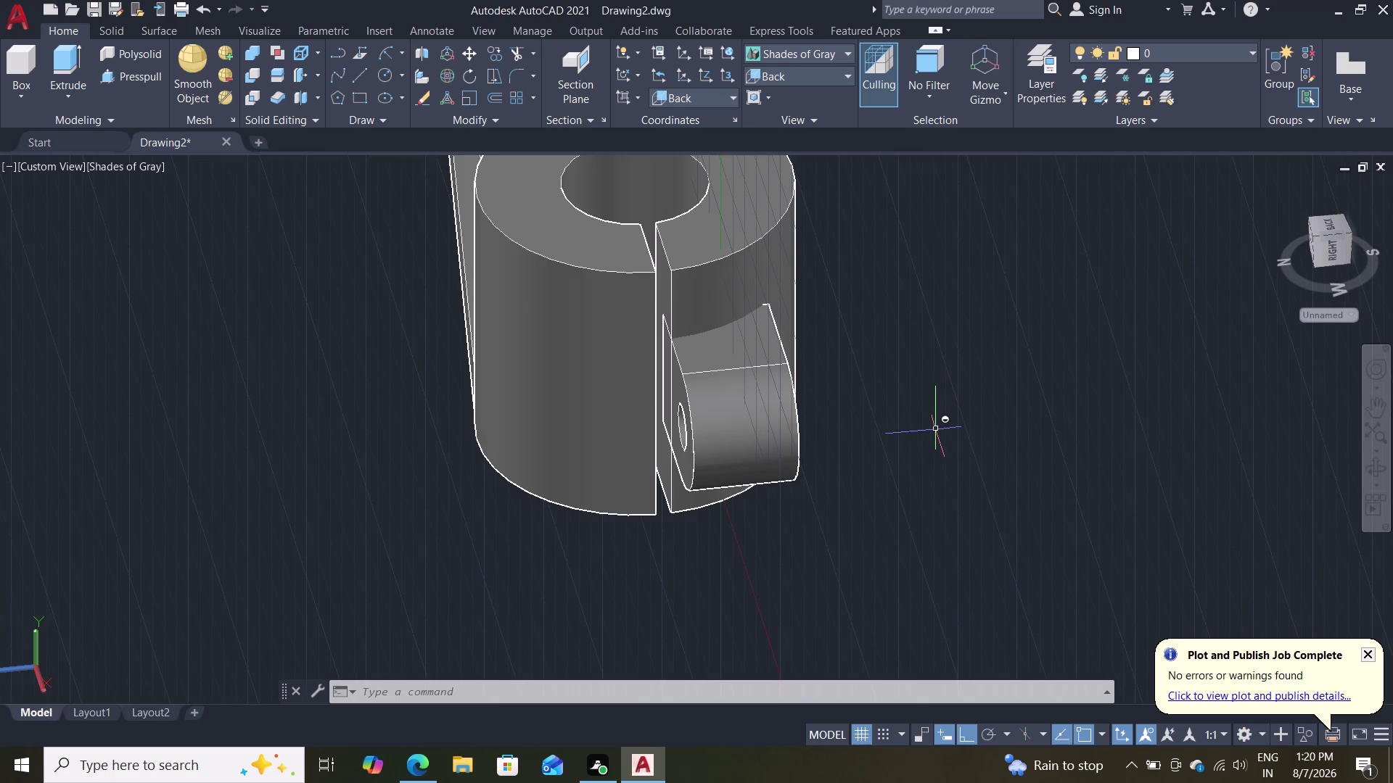
middle_drag(977, 437, 721, 373)
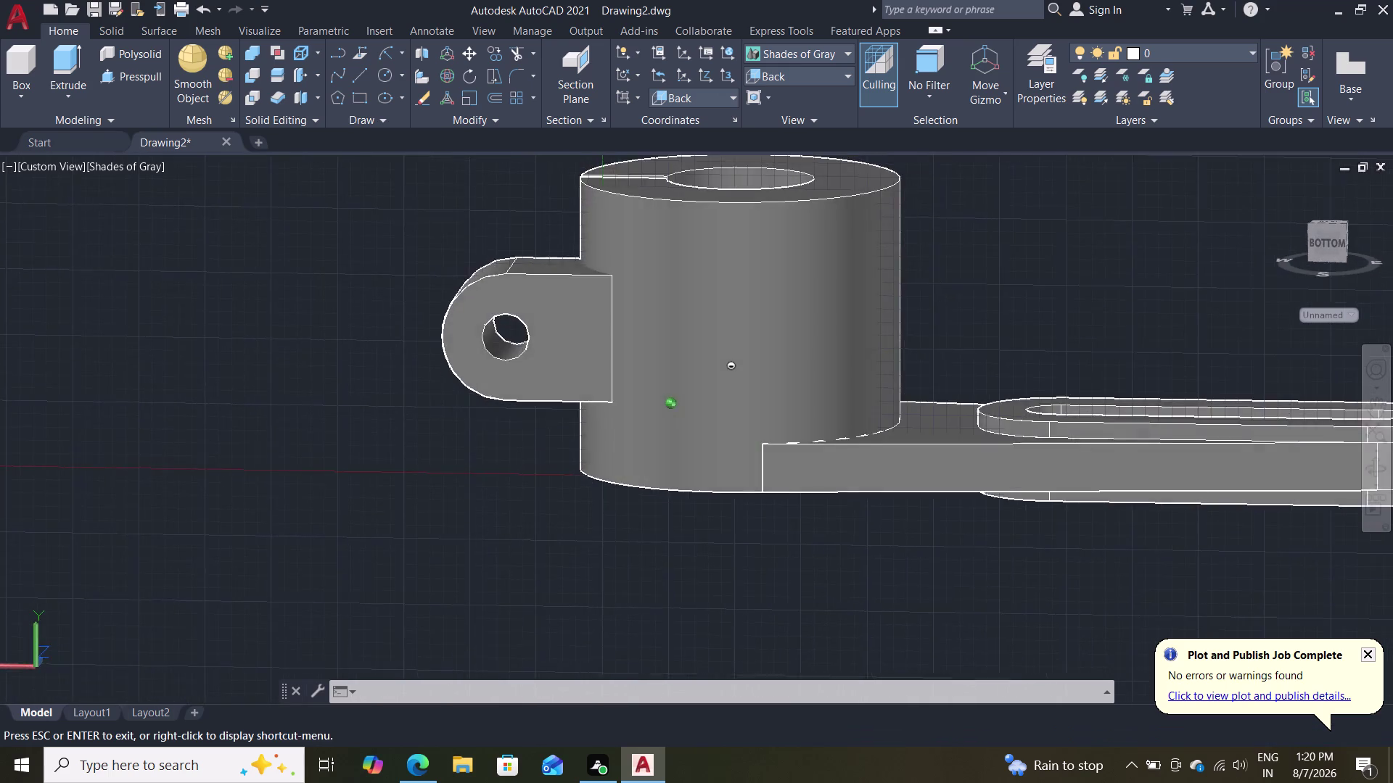
middle_drag(721, 373, 875, 438)
scroll(down, 3)
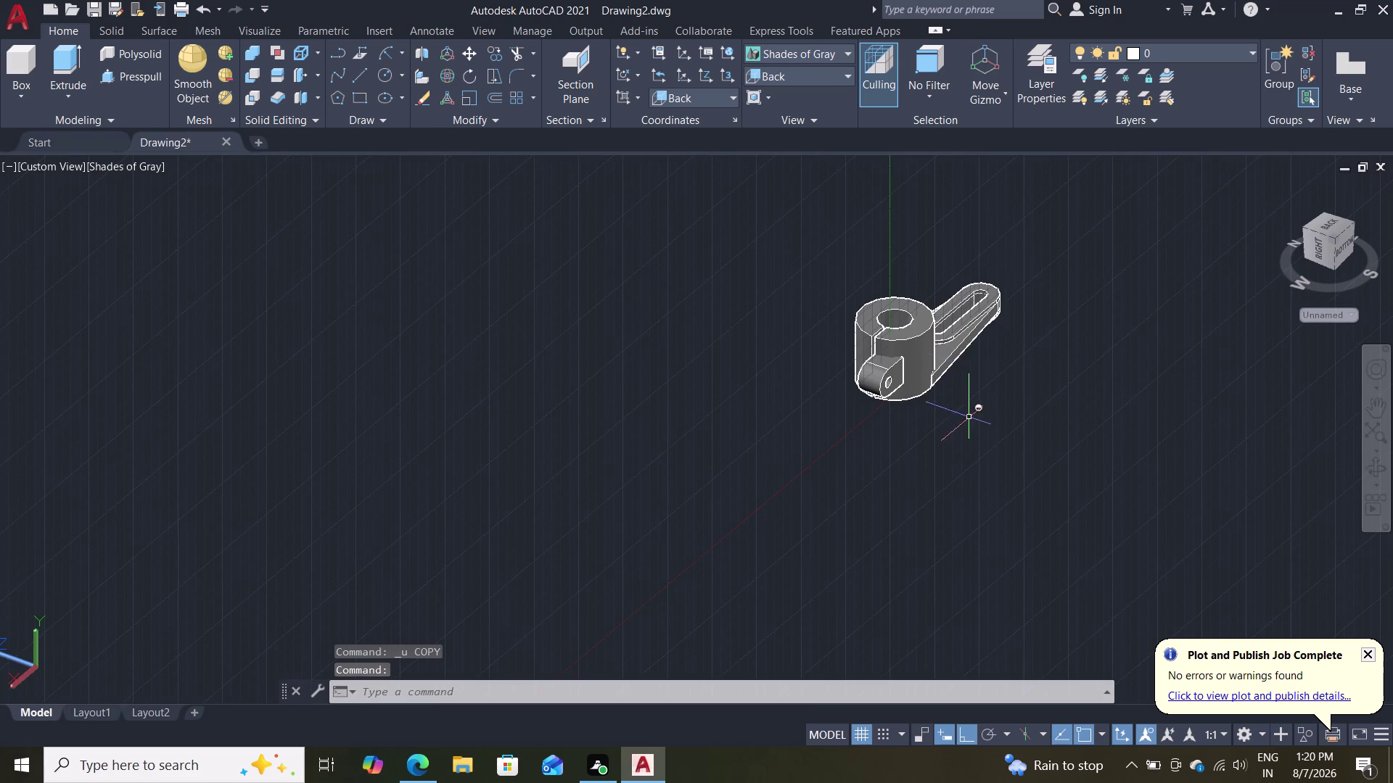
scroll(up, 3)
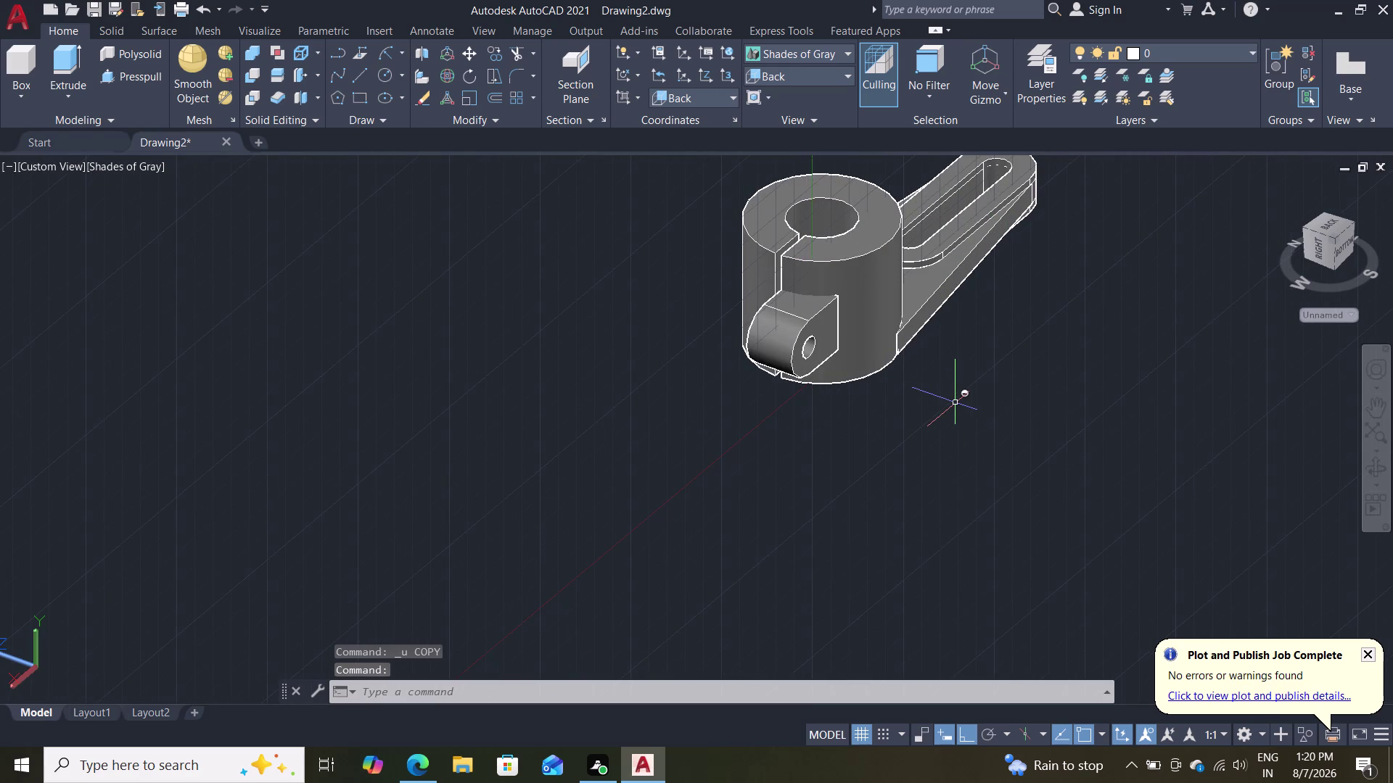
middle_drag(1013, 327, 949, 426)
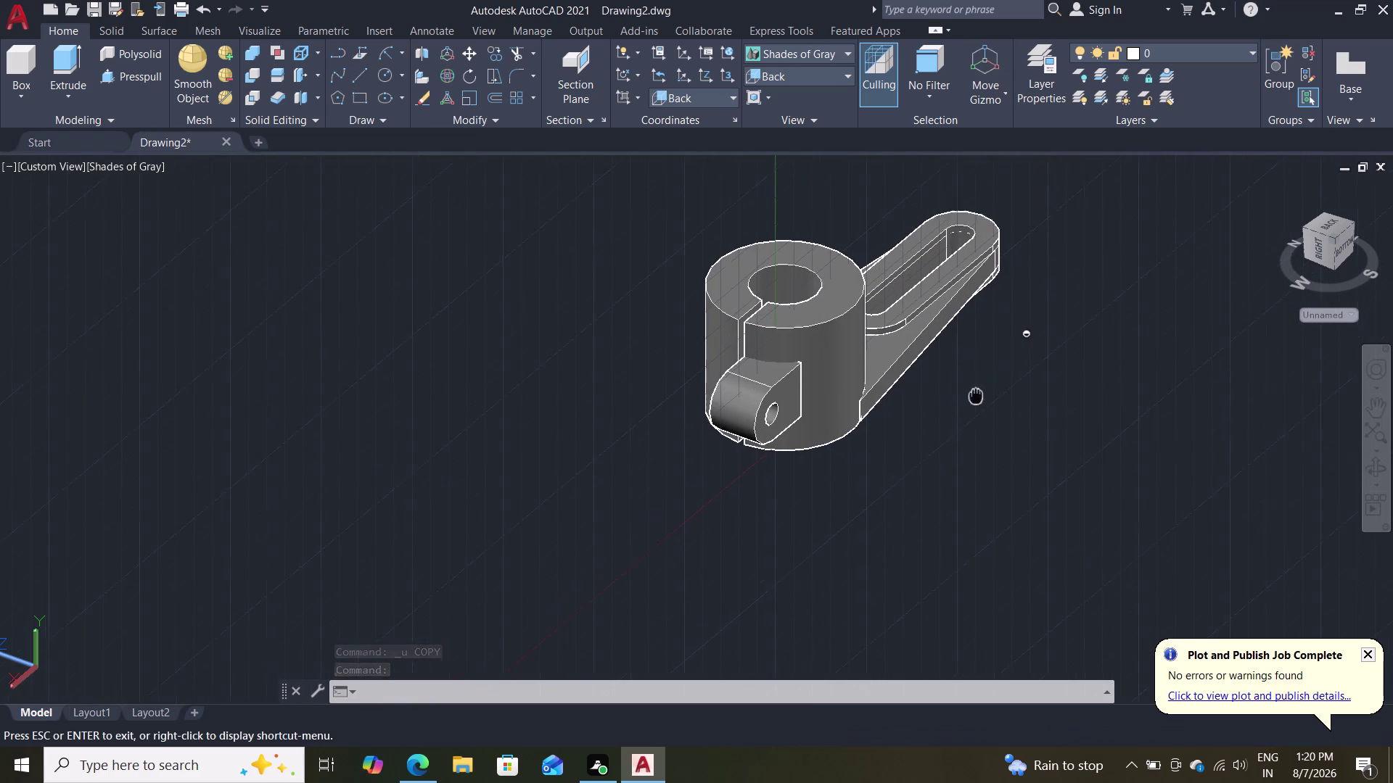
middle_drag(950, 426, 869, 513)
scroll(up, 3)
scroll(up, 3)
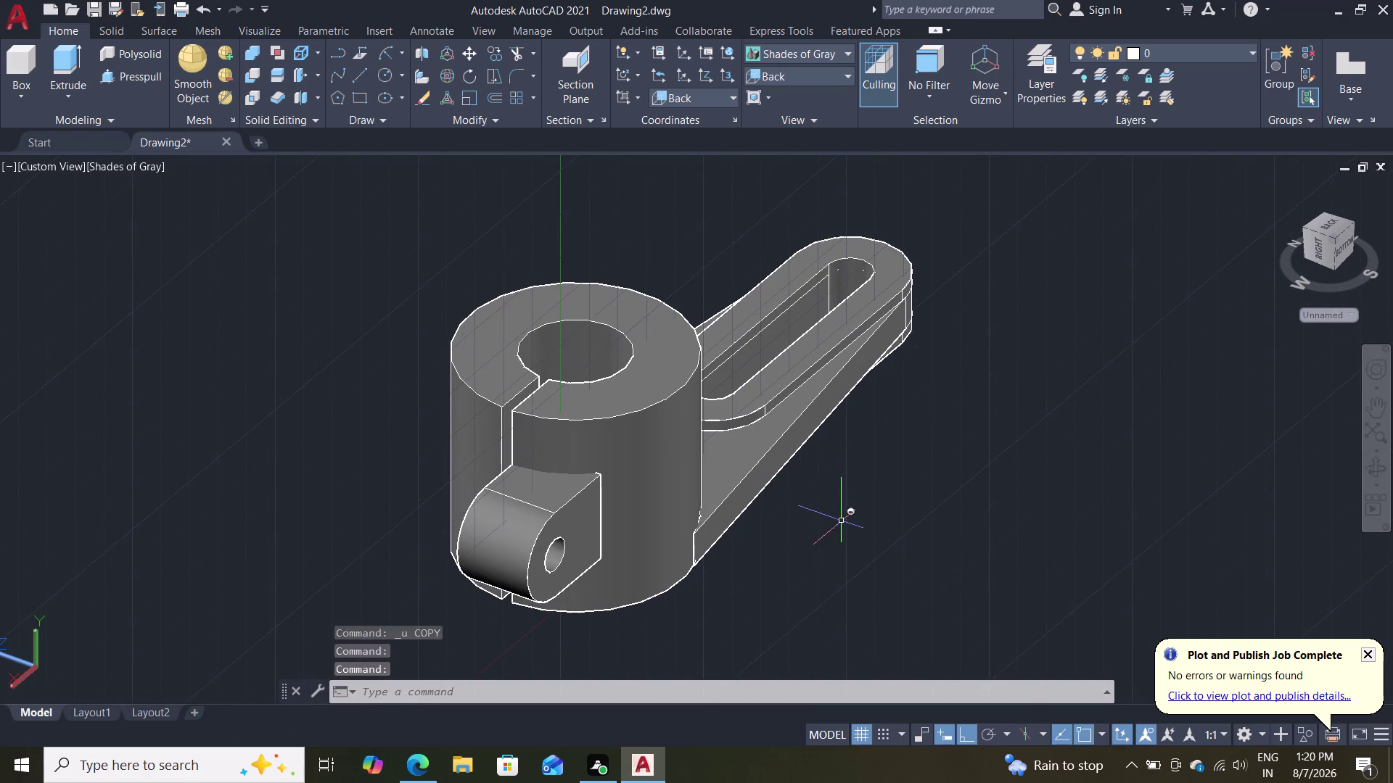
scroll(up, 3)
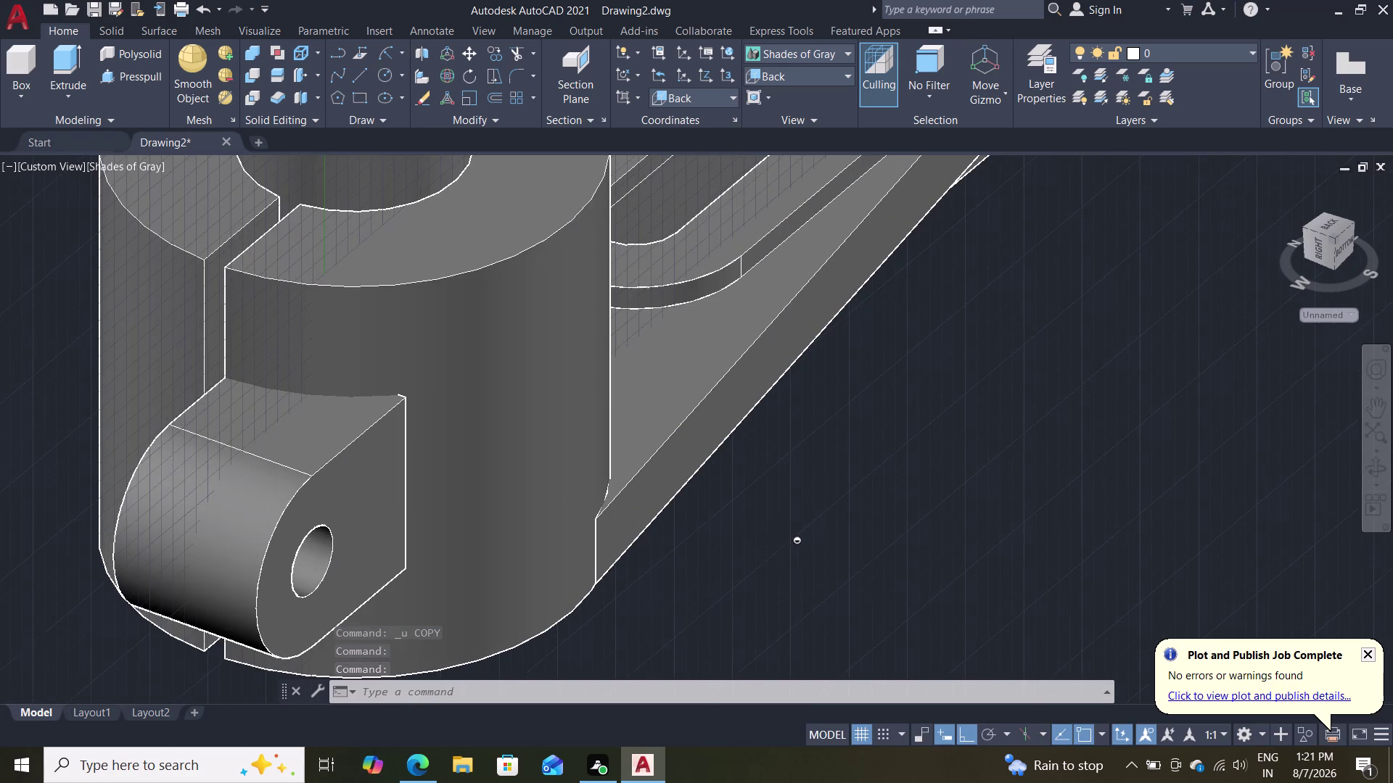
middle_drag(819, 550, 957, 514)
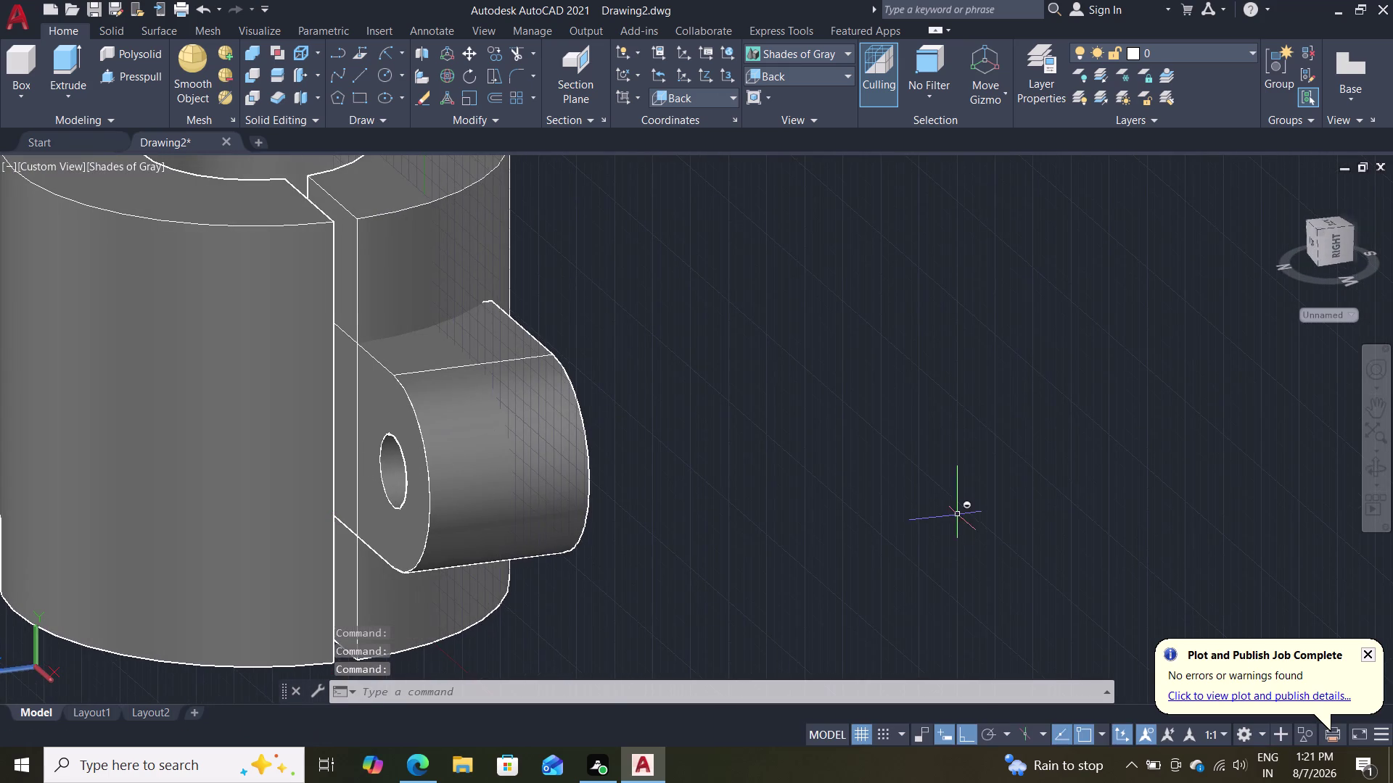
key(c)
key(o)
key(Return)
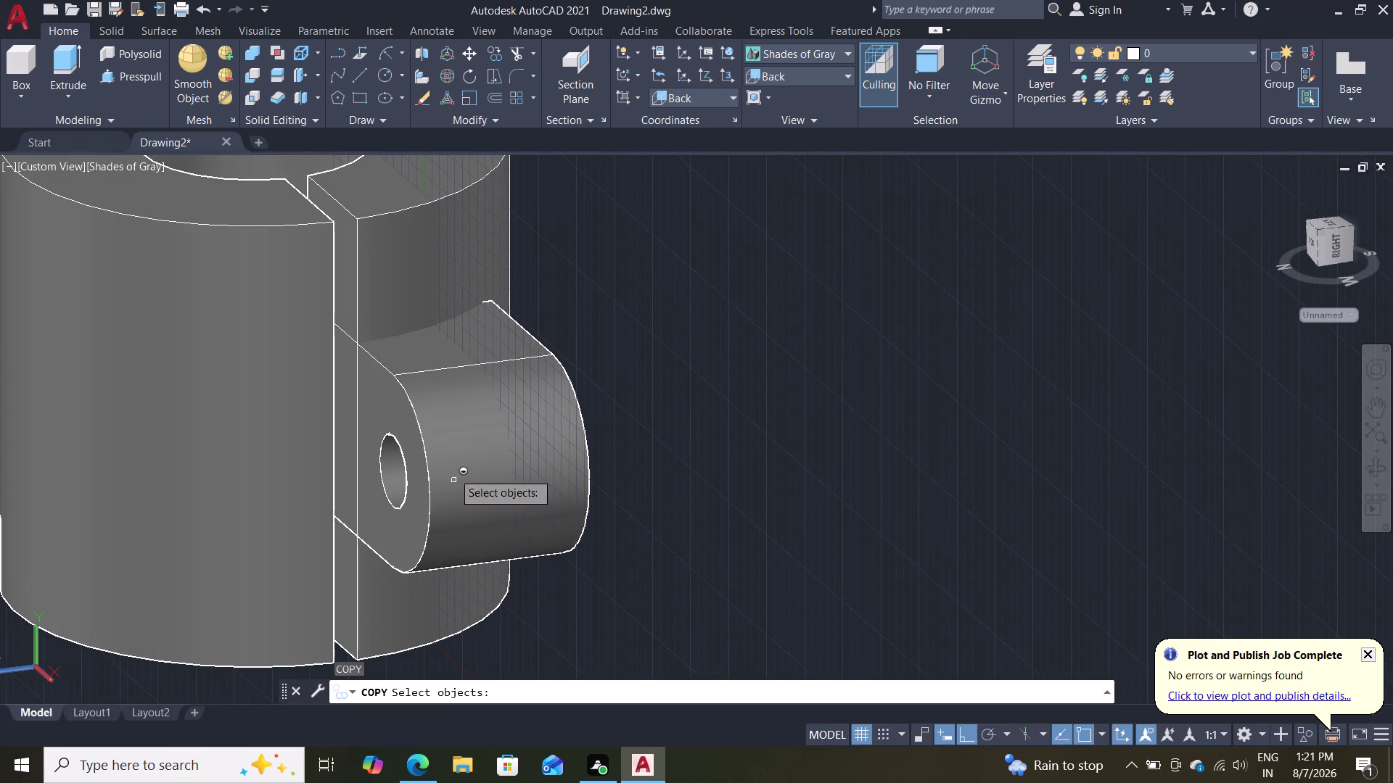
click(464, 441)
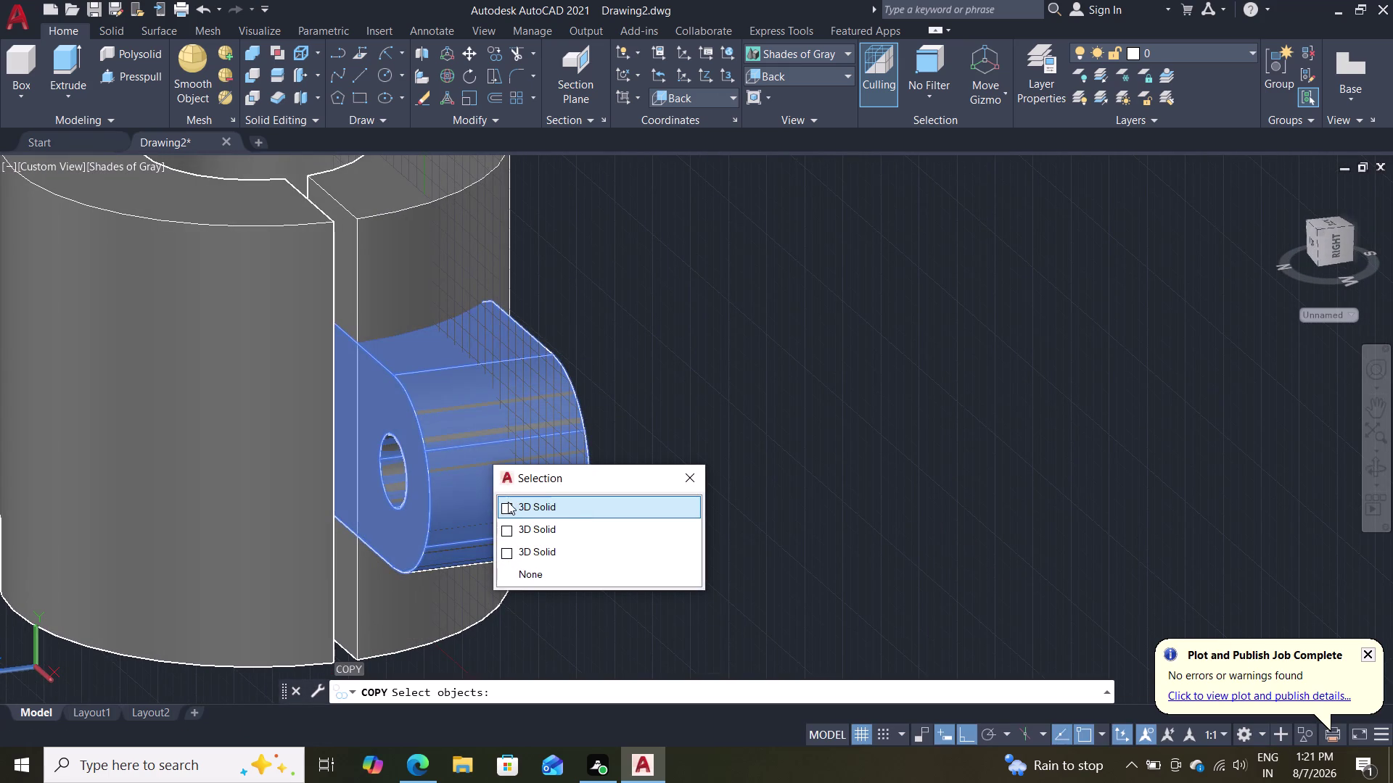
click(508, 502)
key(Return)
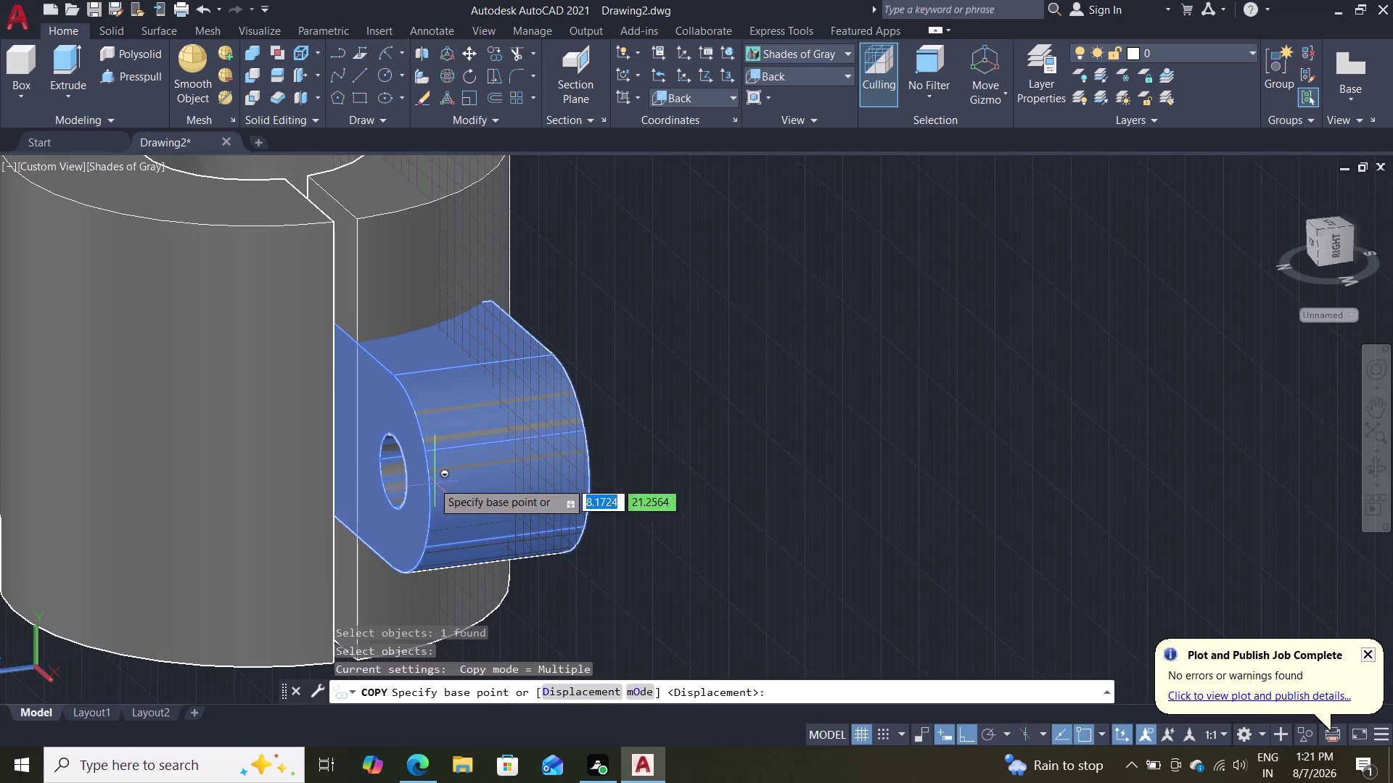
click(361, 441)
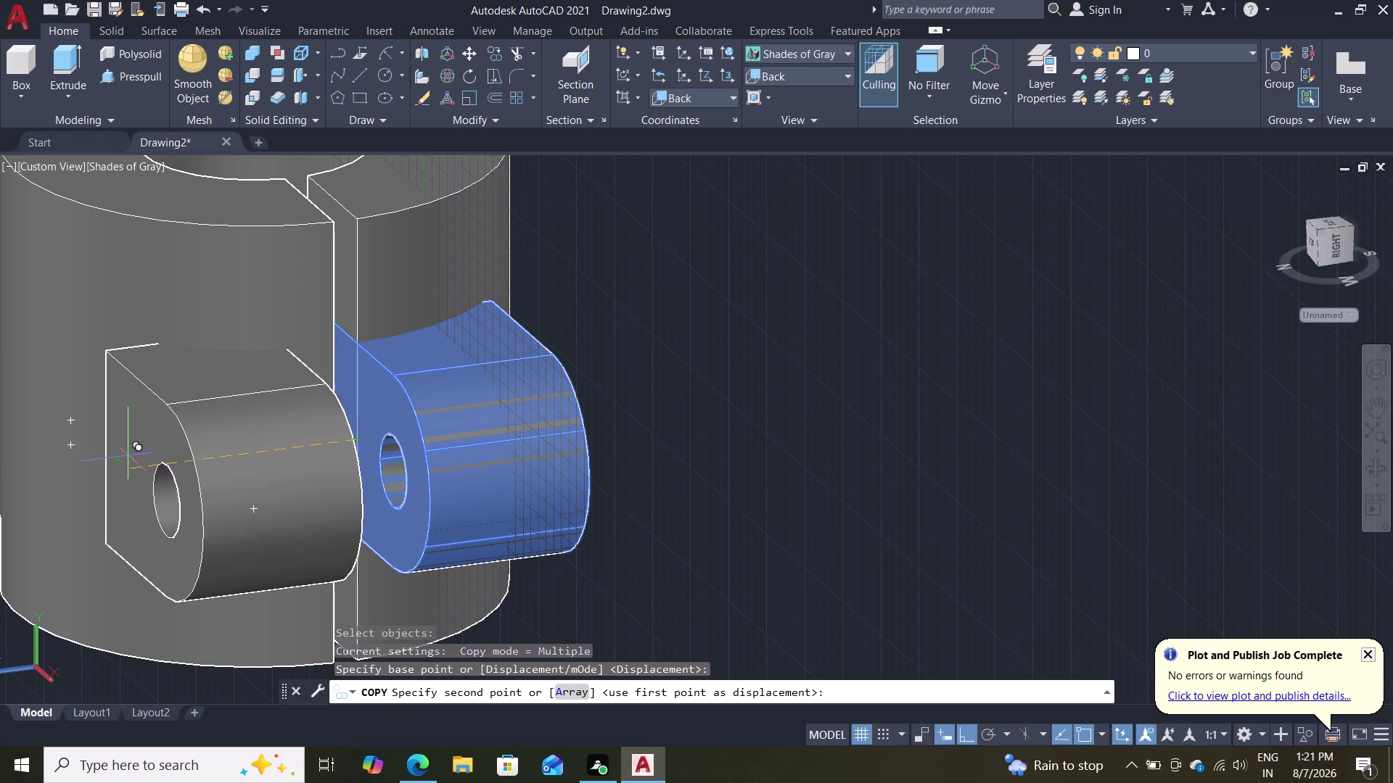
click(173, 454)
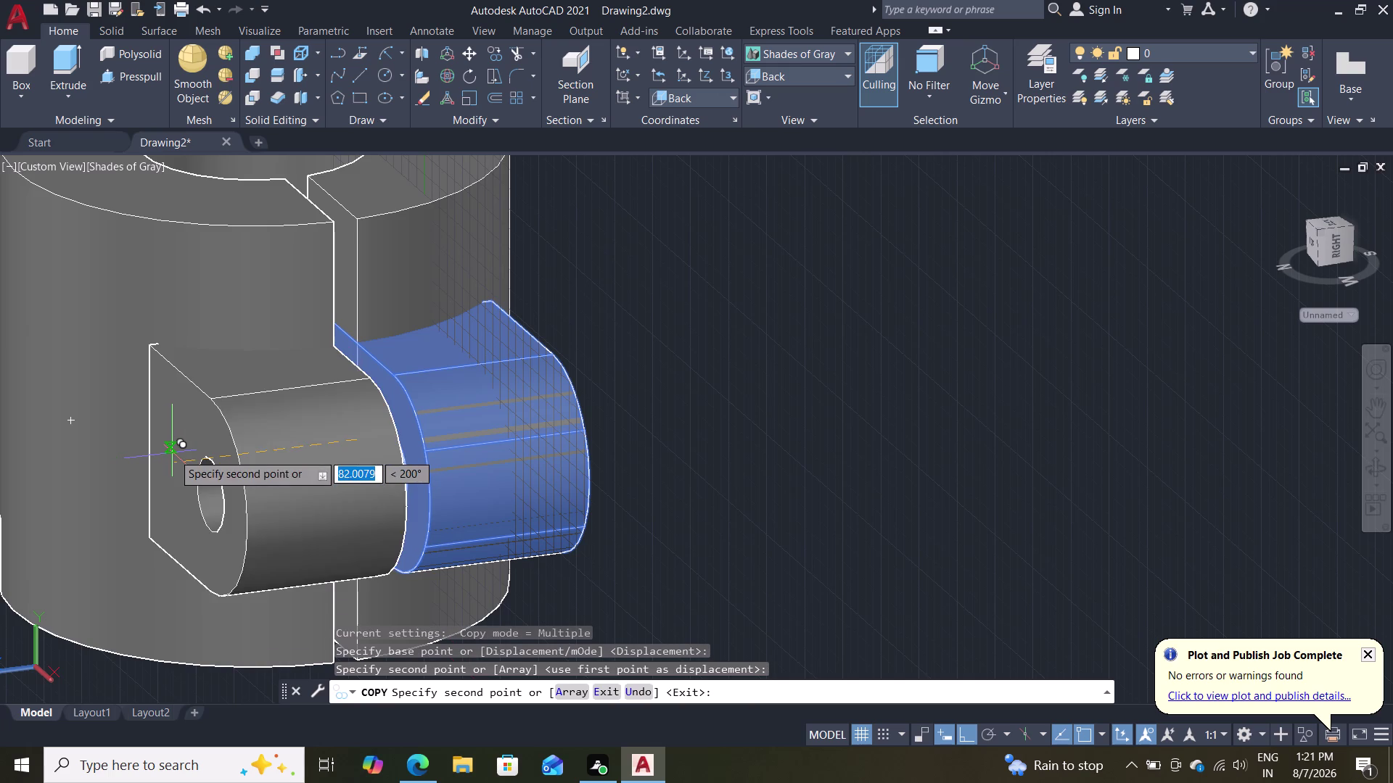
scroll(down, 3)
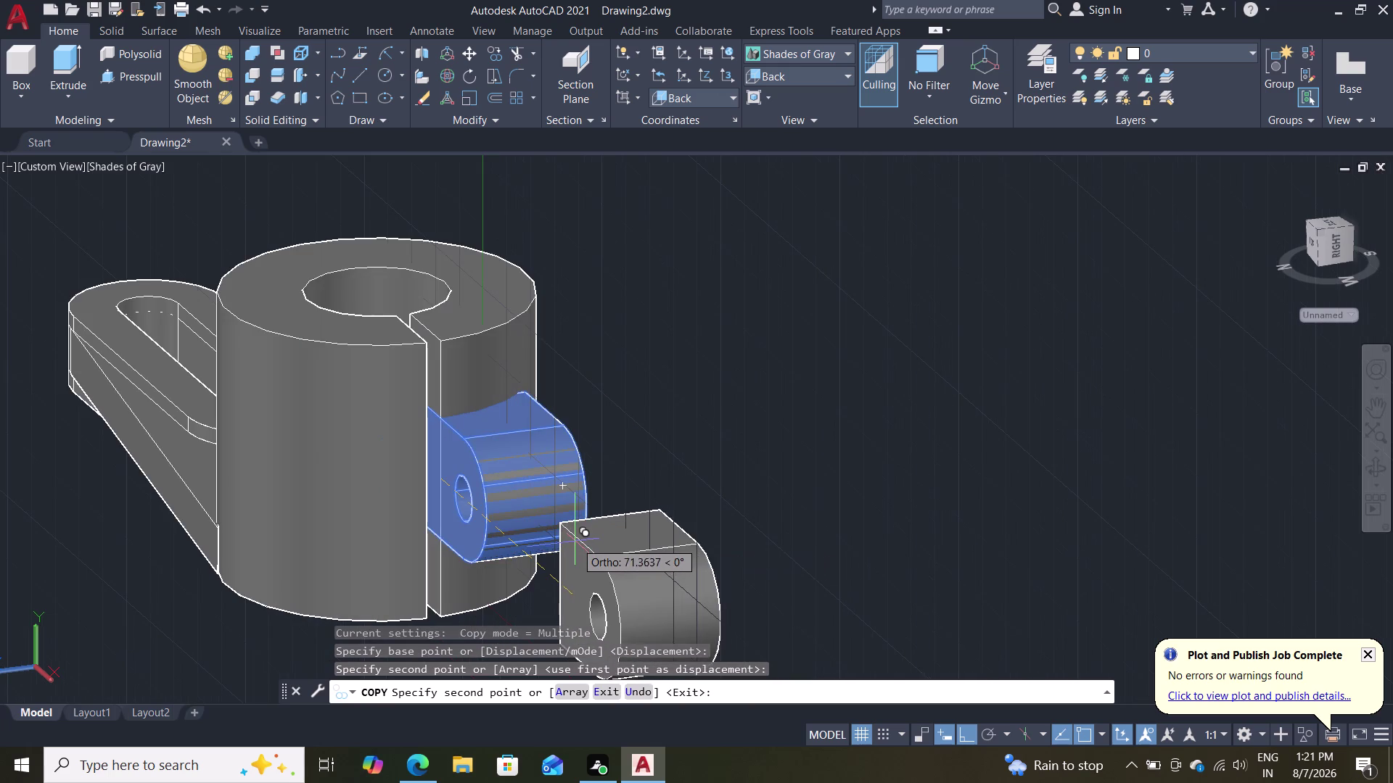
scroll(down, 3)
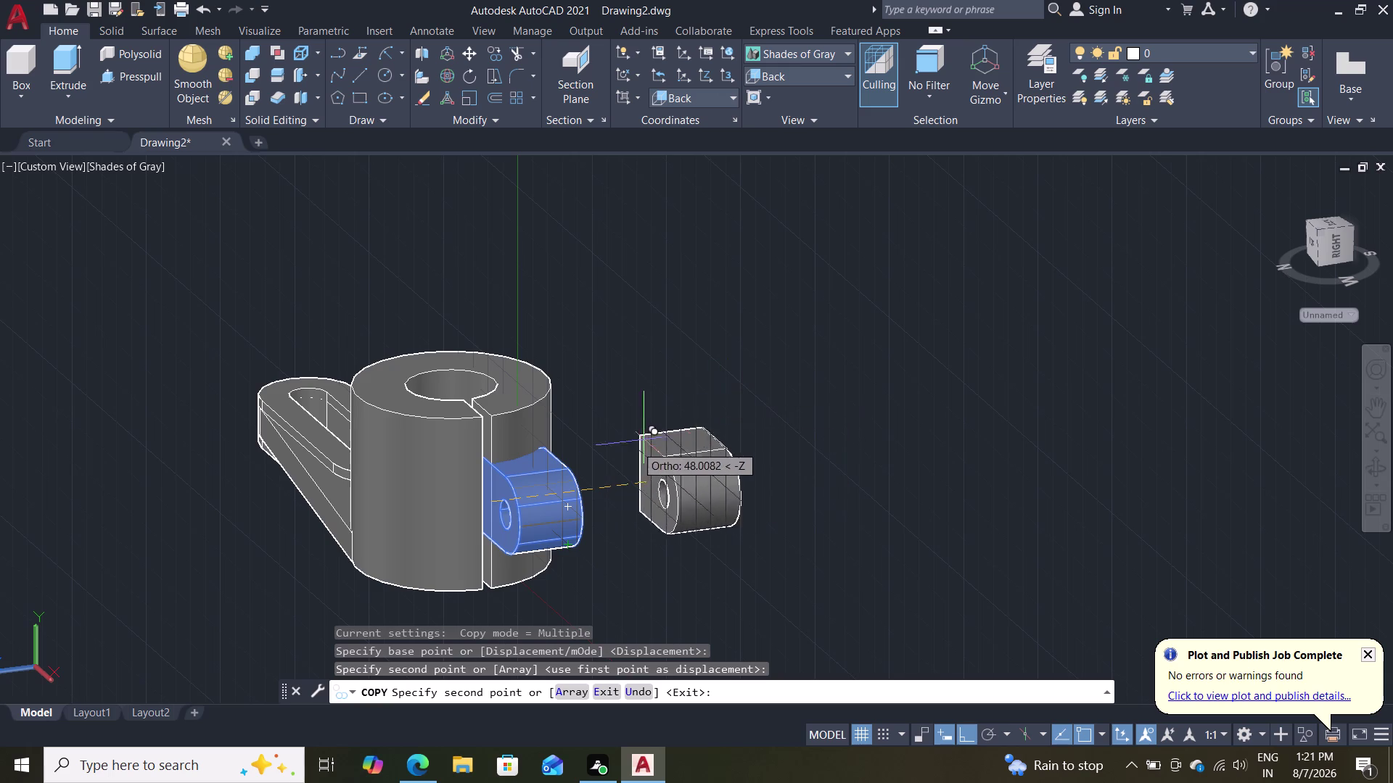
key(Escape)
key(Escape)
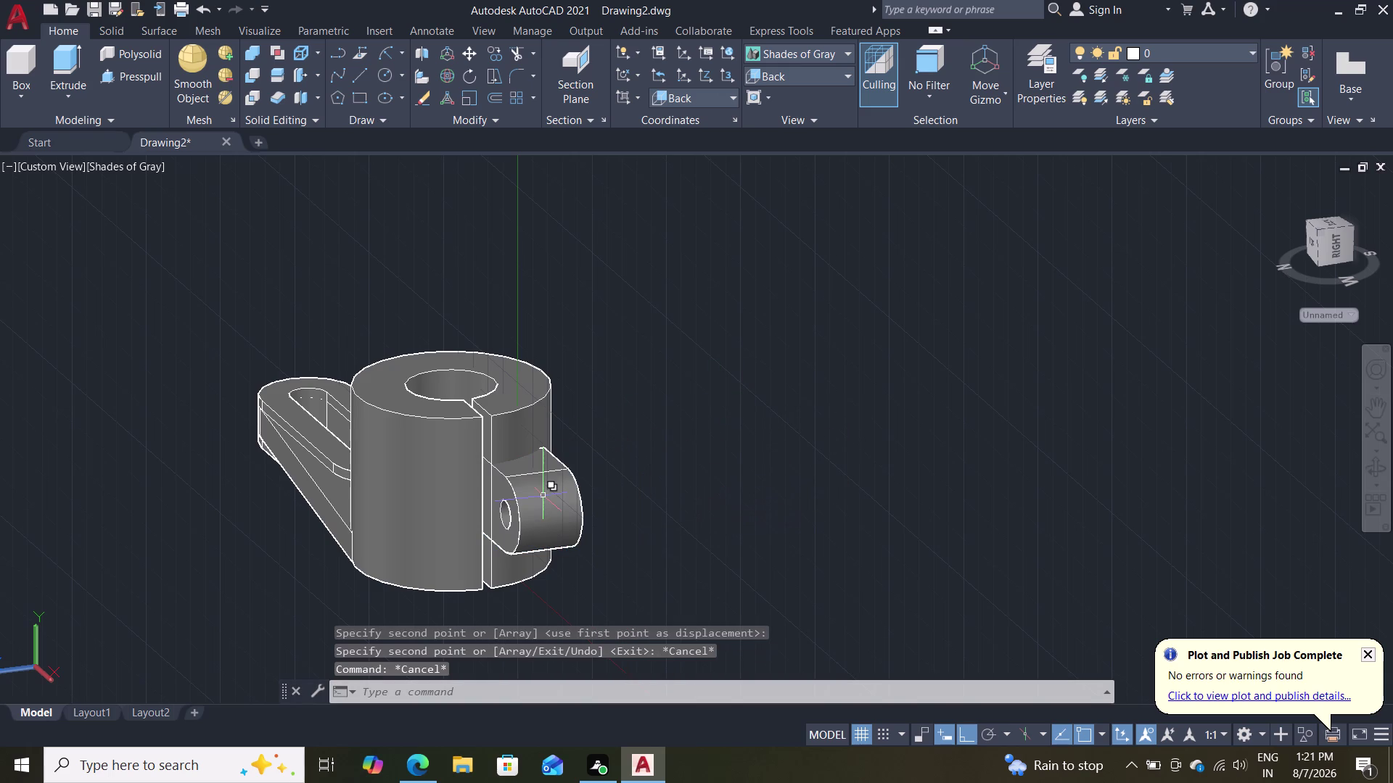
key(ctrl+z)
scroll(down, 3)
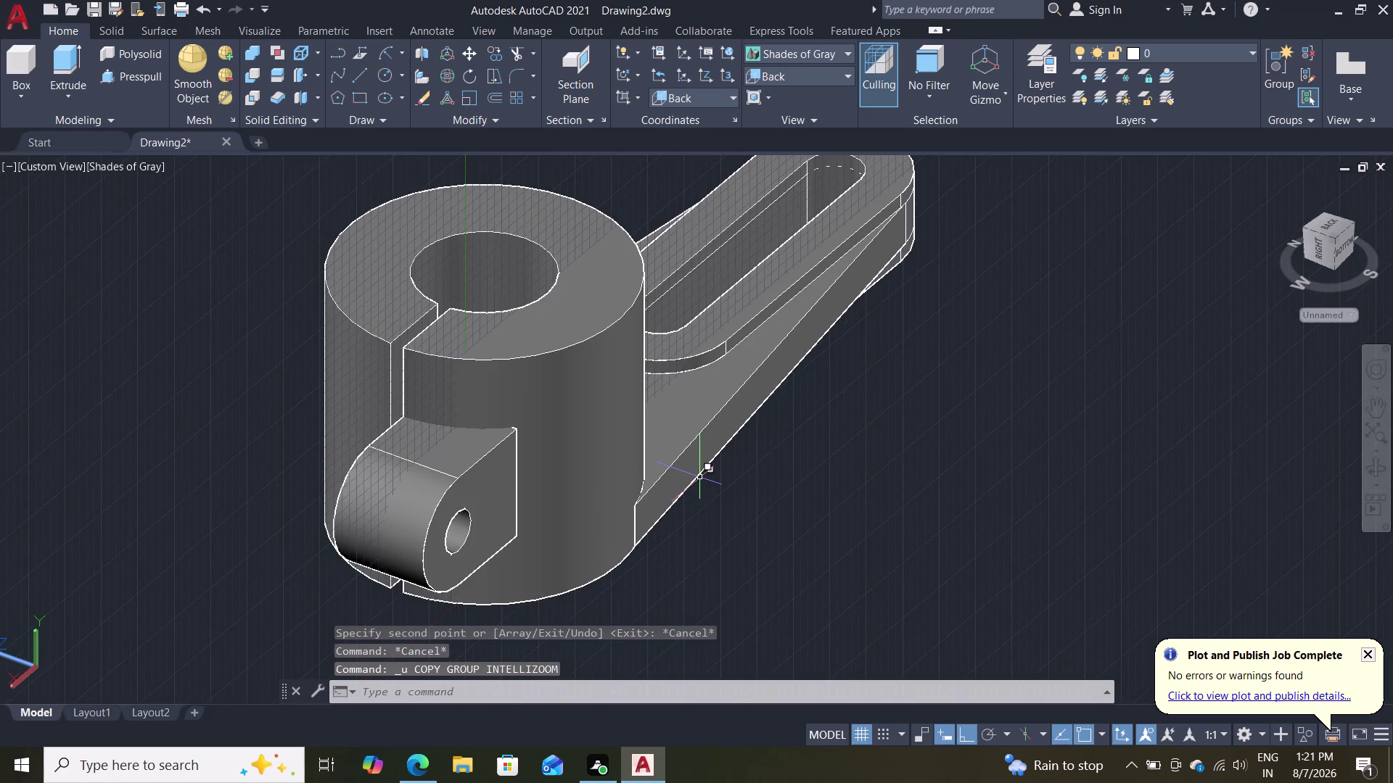
scroll(up, 3)
scroll(down, 3)
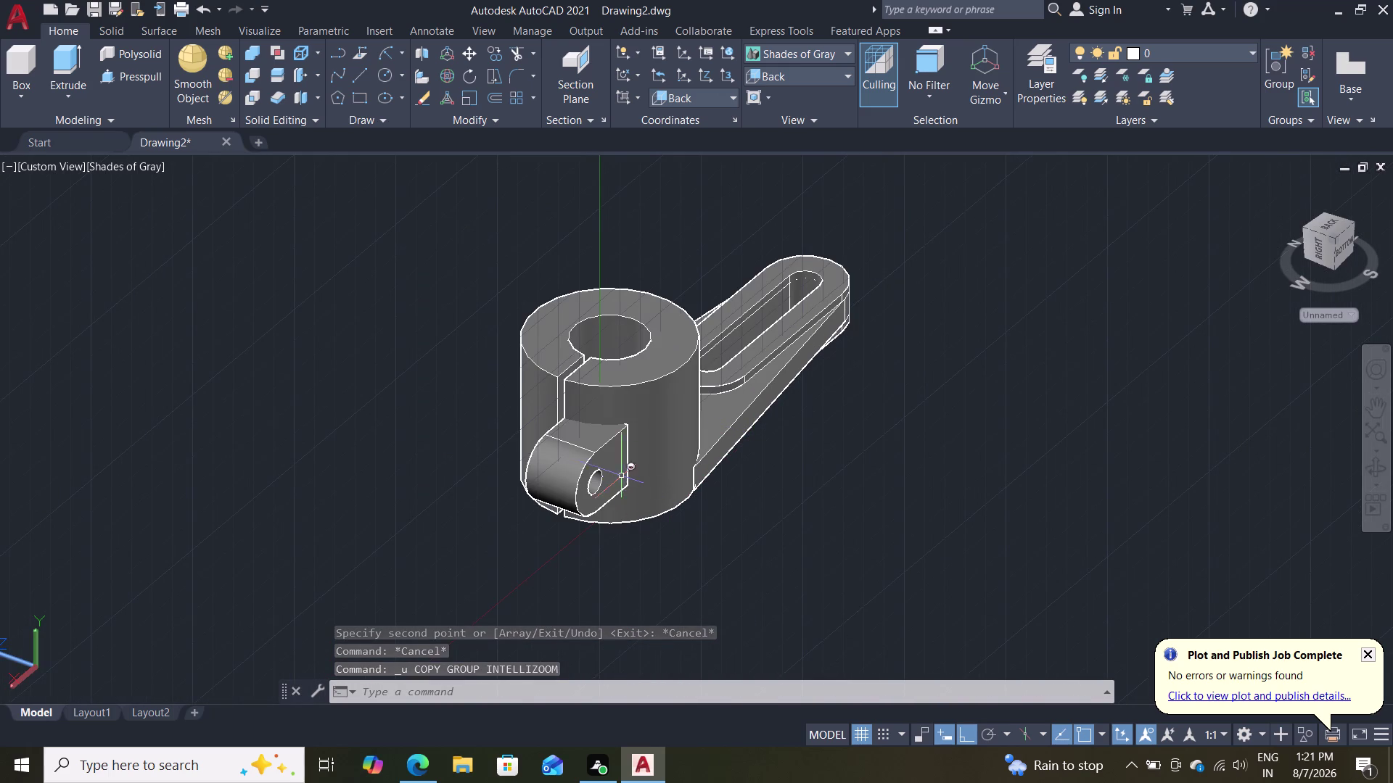
scroll(up, 3)
middle_drag(437, 440, 383, 486)
scroll(down, 3)
scroll(up, 3)
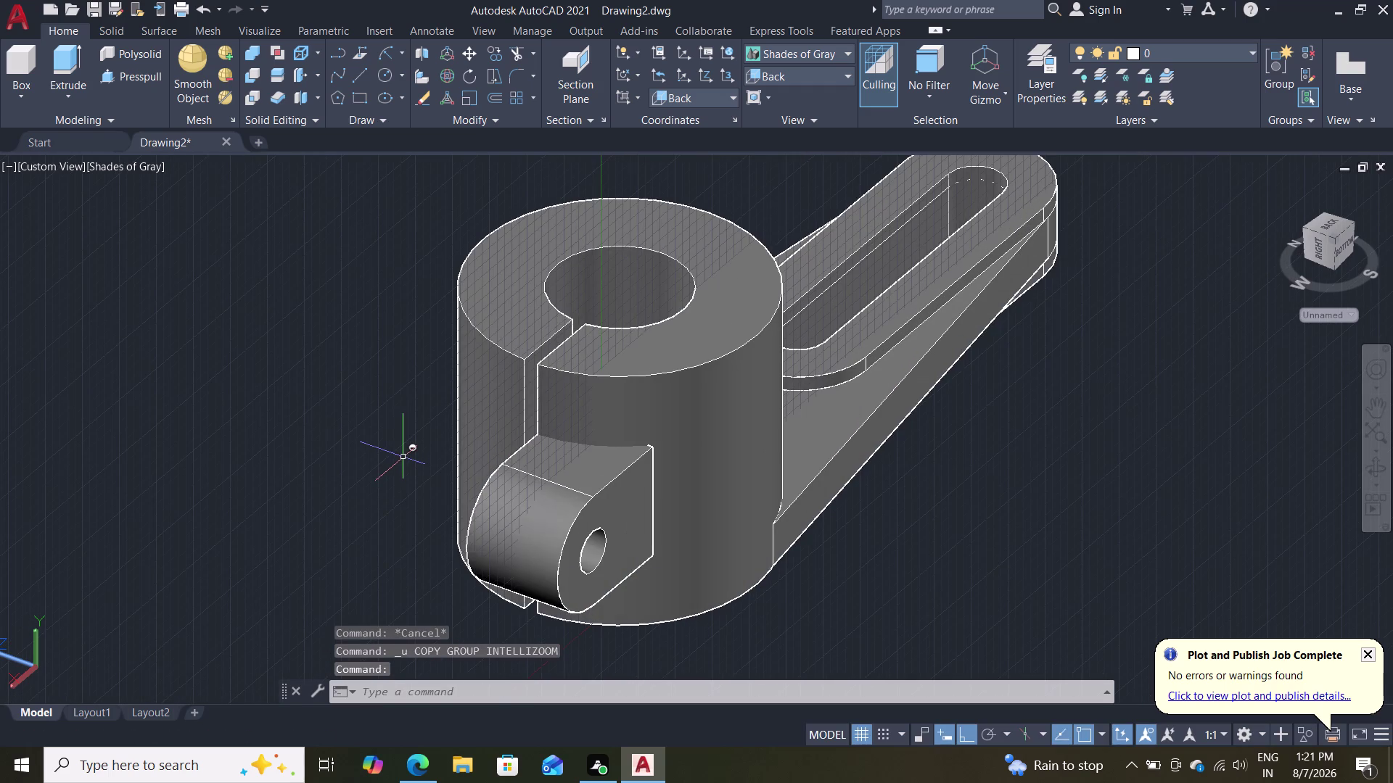
Copy the hinge tab along its axis beside the original, then undo the copy.
key(c)
key(o)
key(Return)
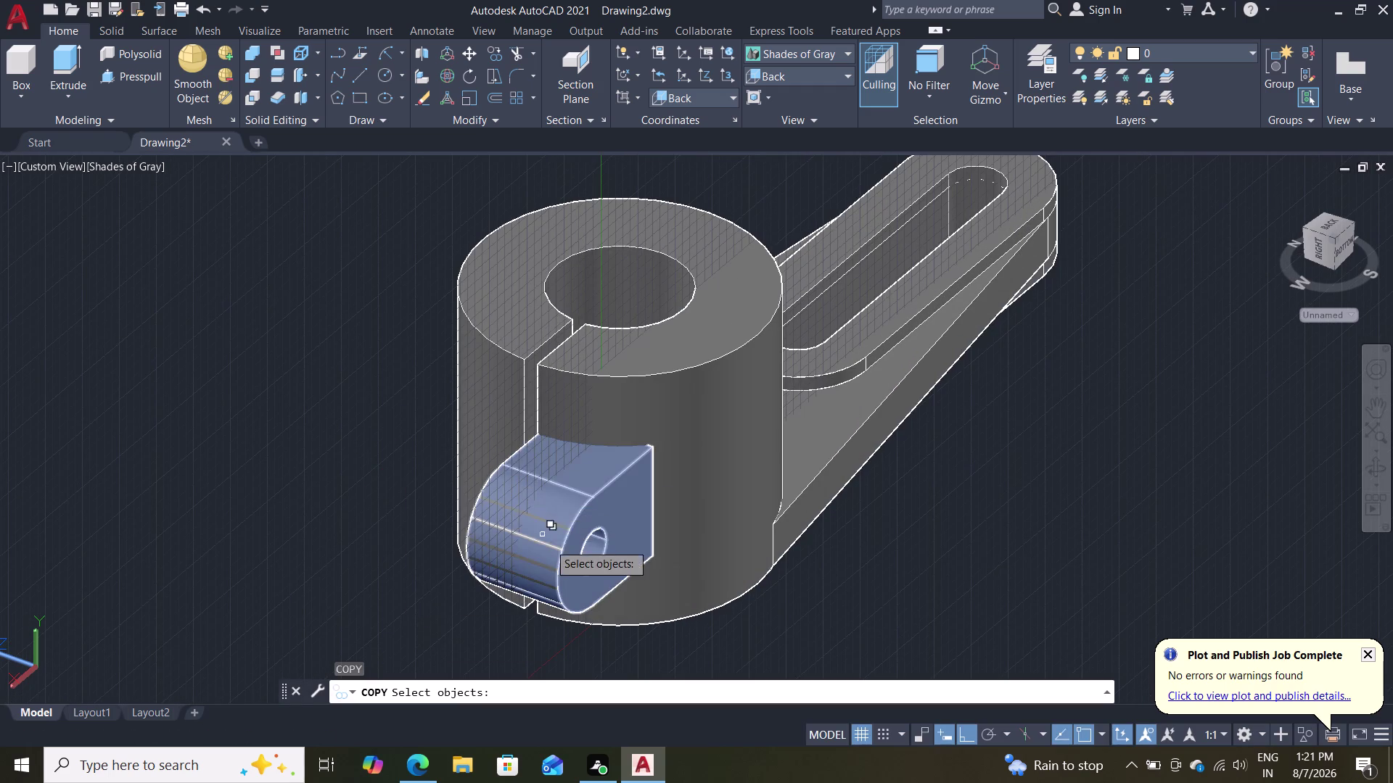
click(554, 536)
key(Return)
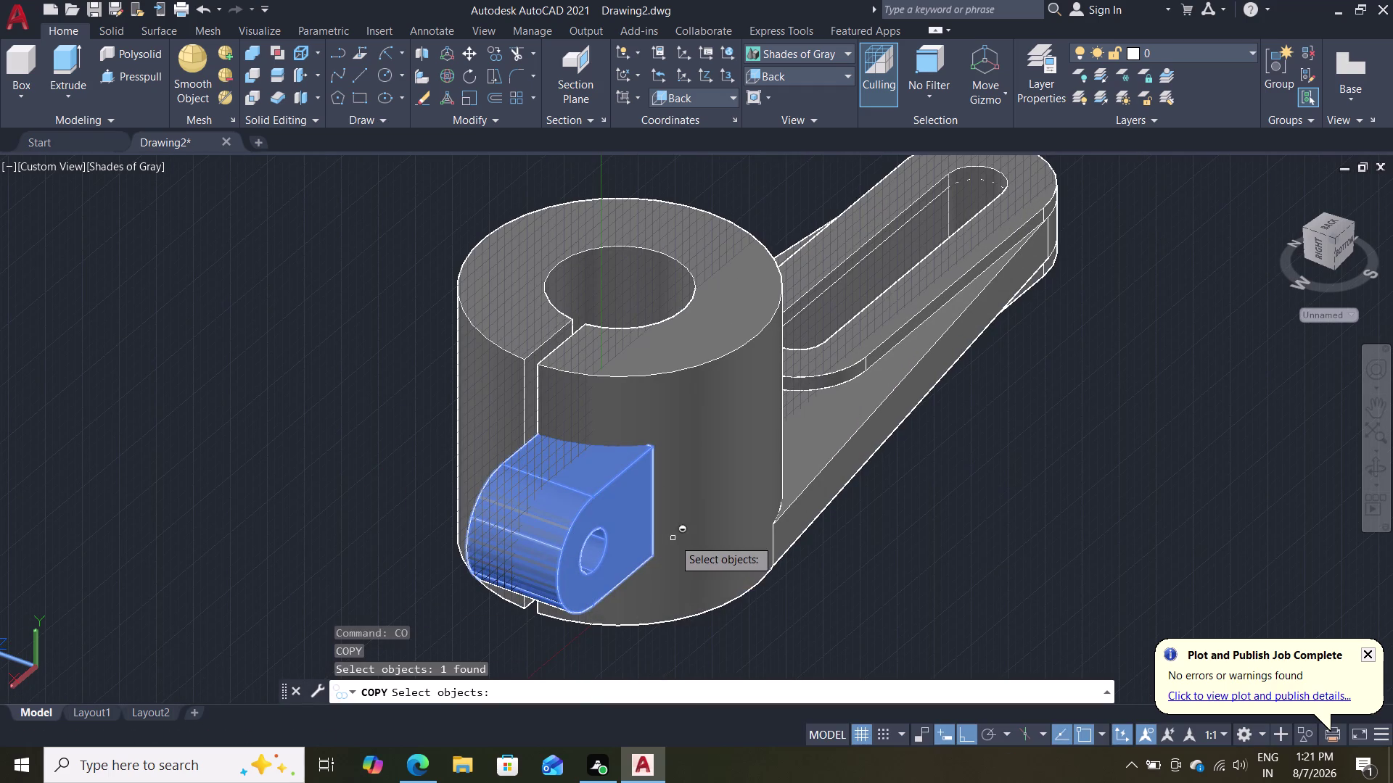
key(Return)
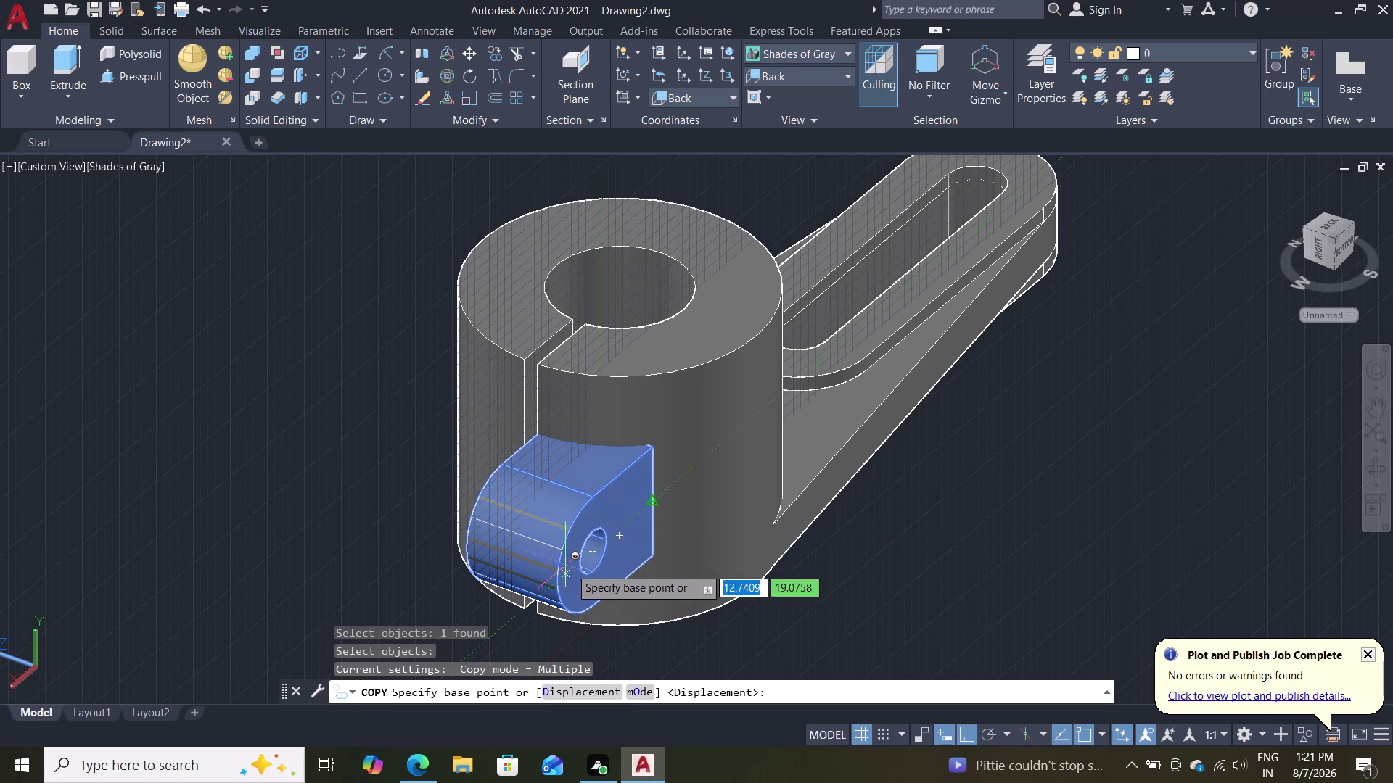
click(651, 495)
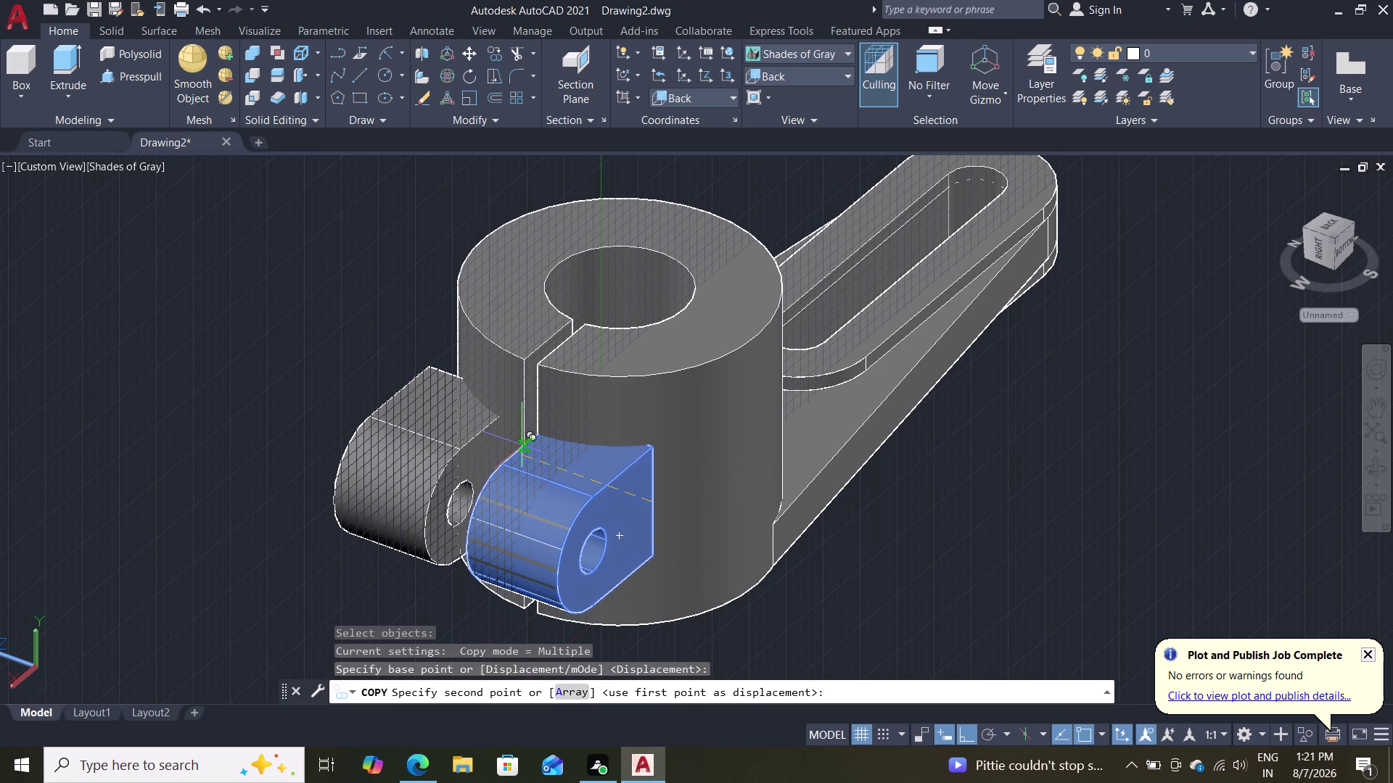
click(546, 475)
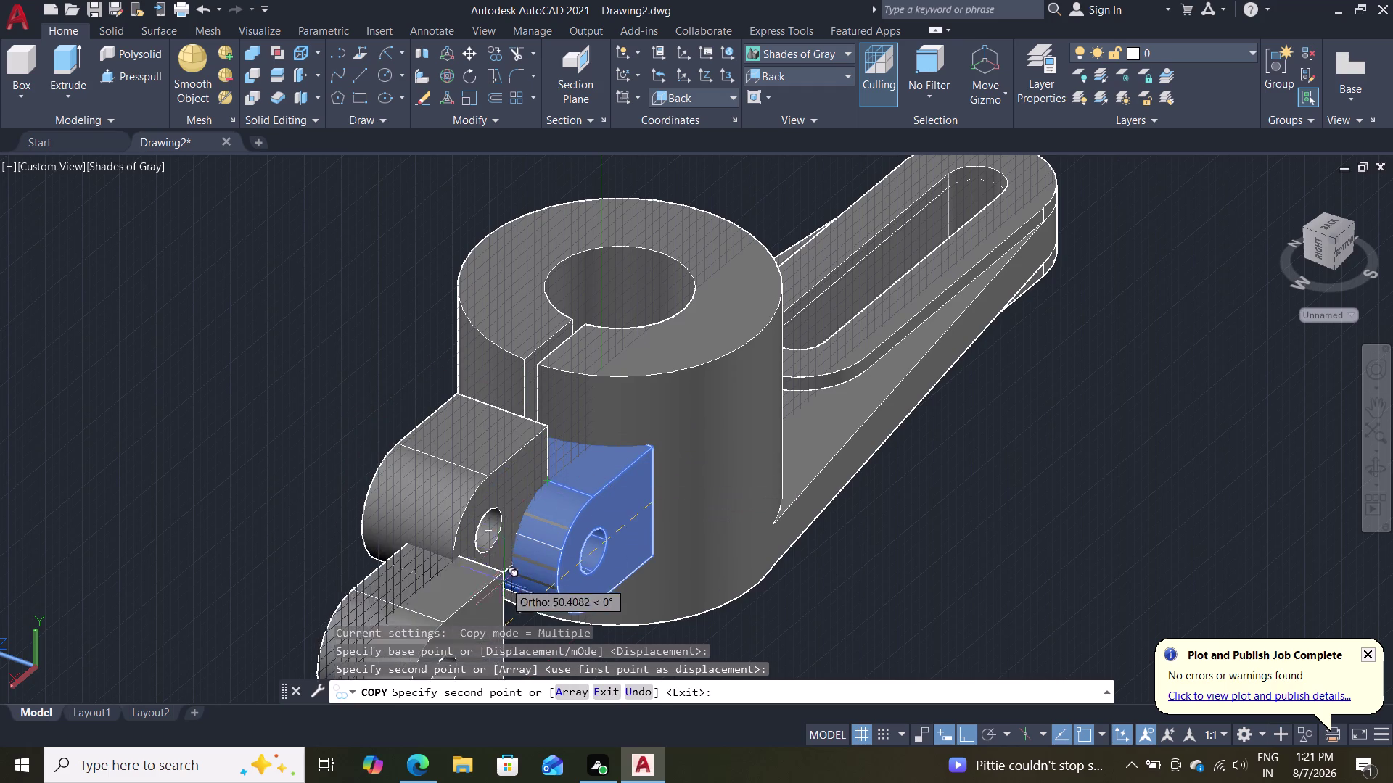
key(Escape)
key(Escape)
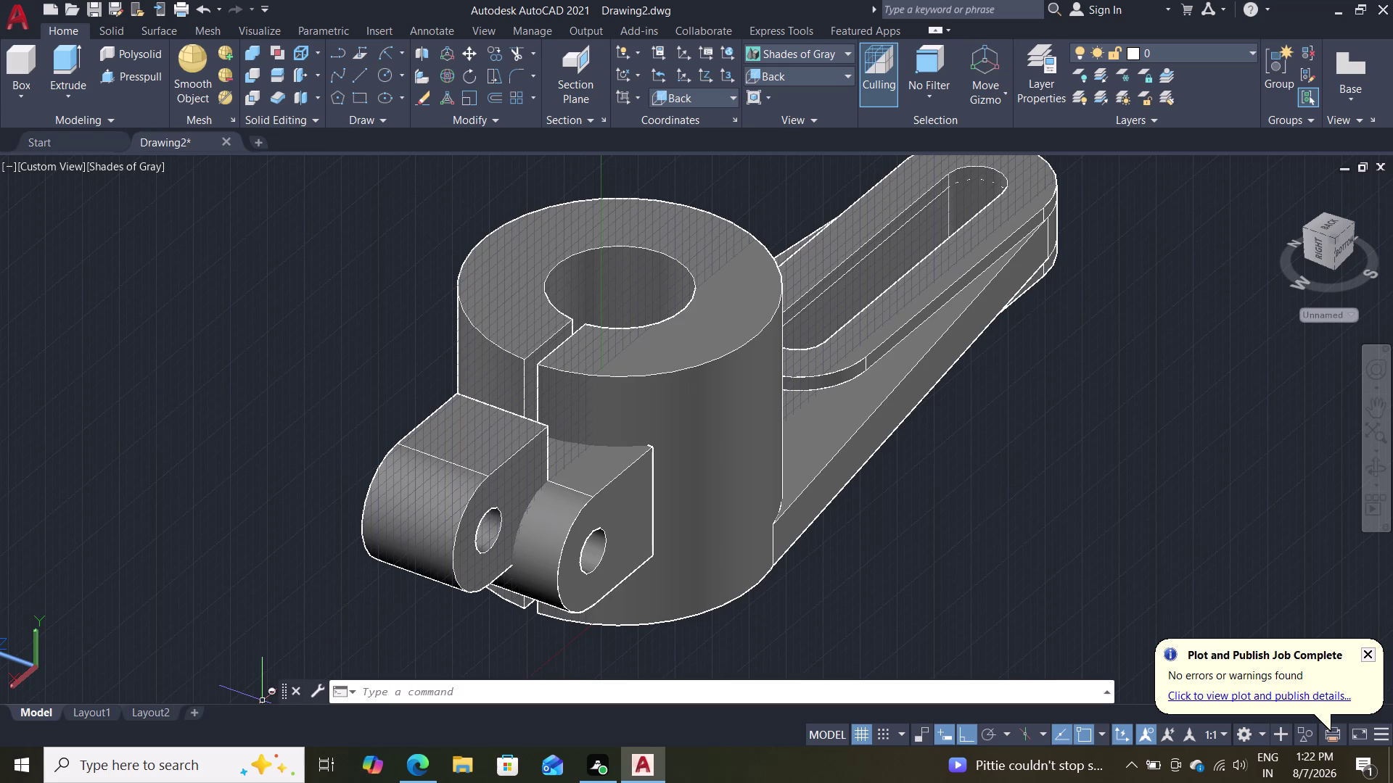
key(Escape)
key(ctrl+z)
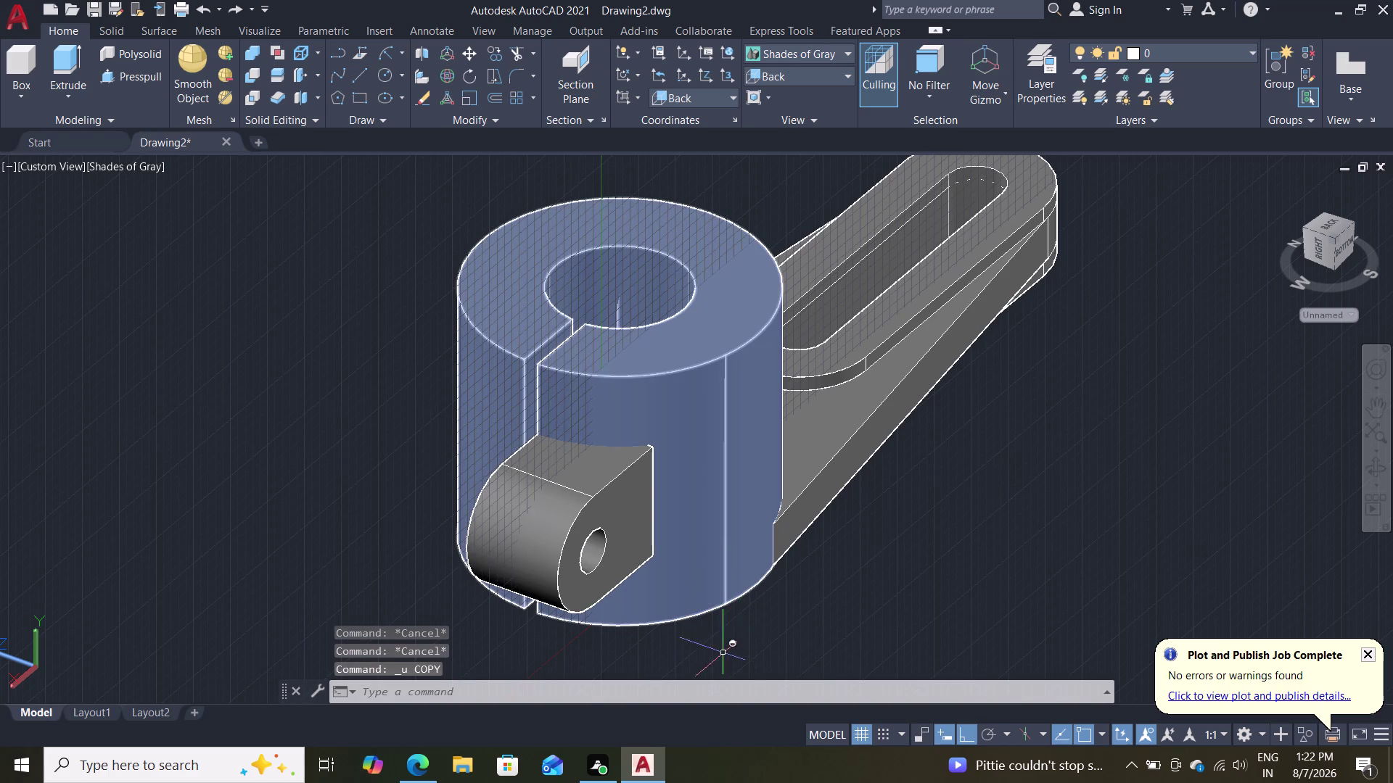
middle_drag(723, 655, 701, 739)
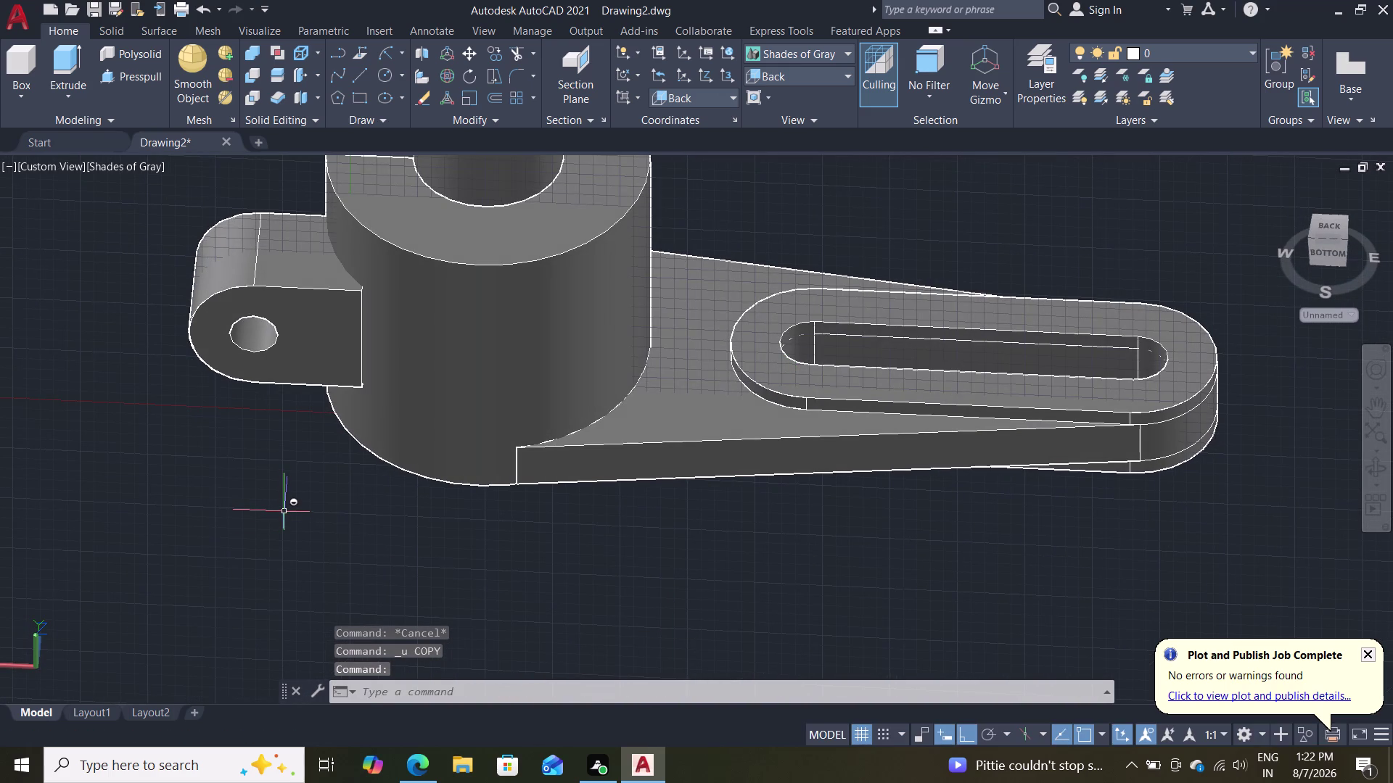
middle_drag(235, 489, 307, 563)
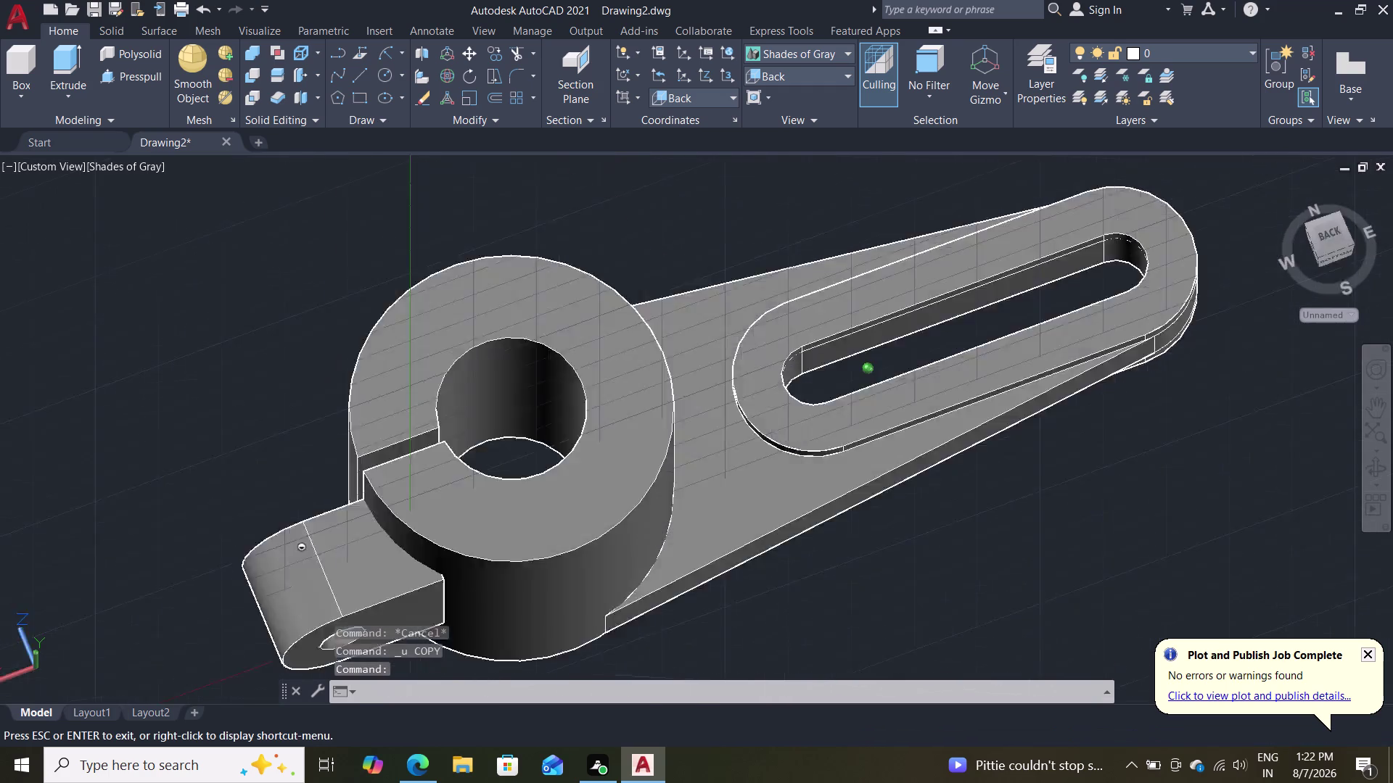
middle_drag(307, 562, 326, 565)
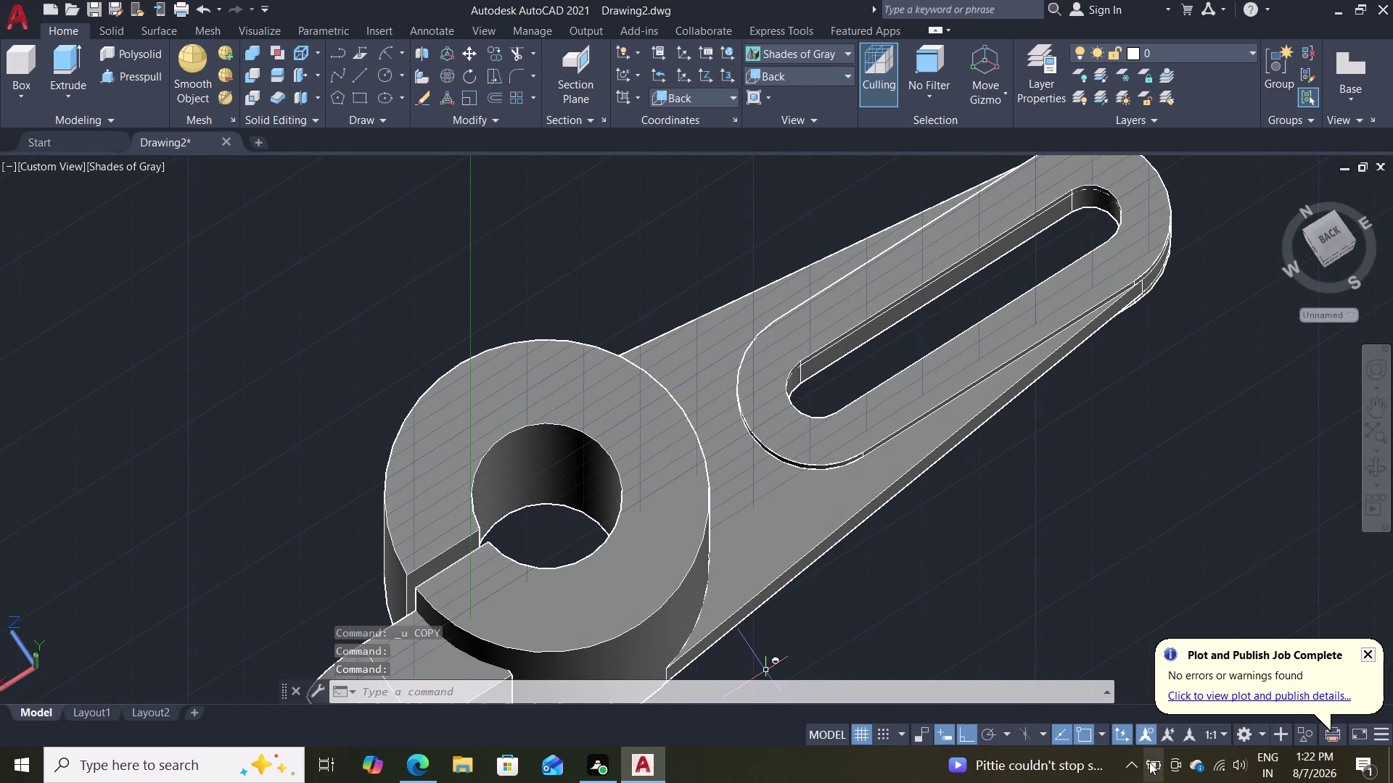
click(1149, 762)
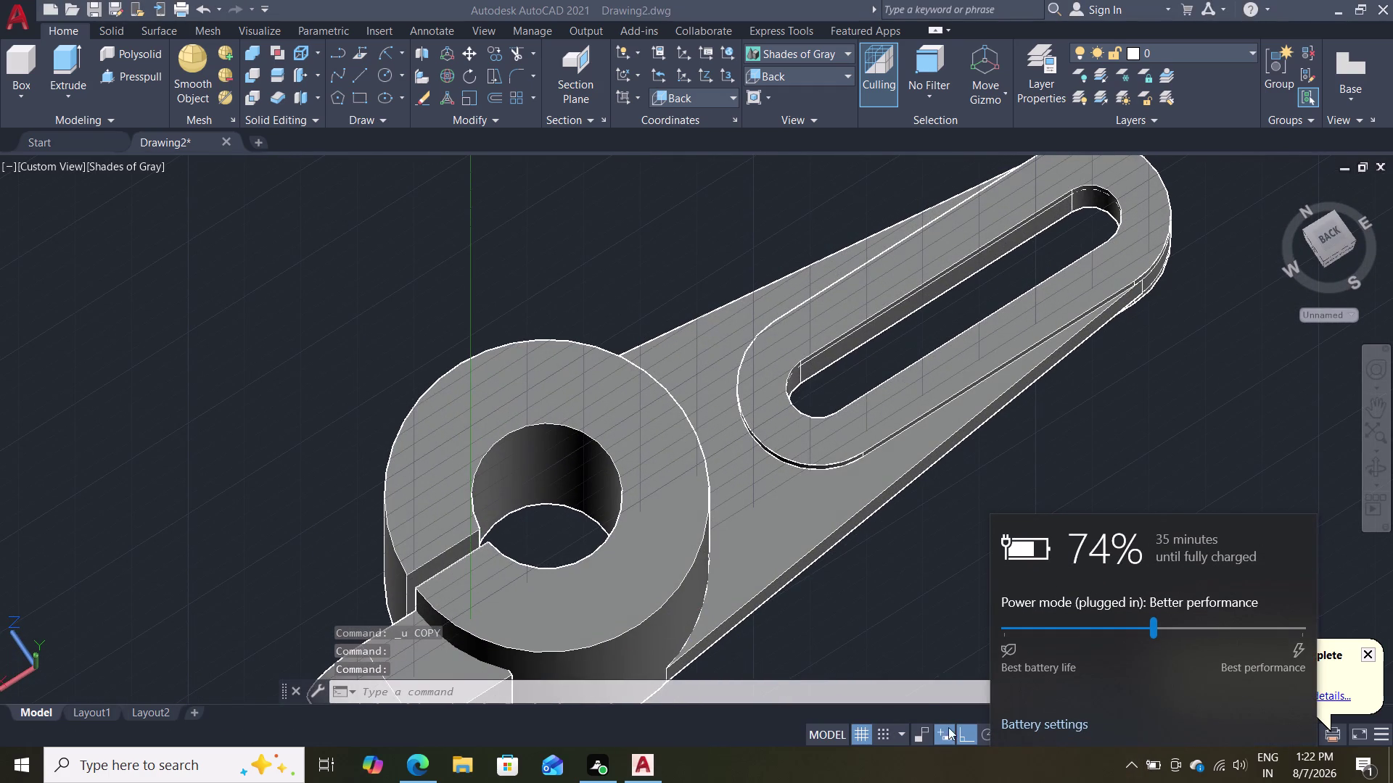
key(Escape)
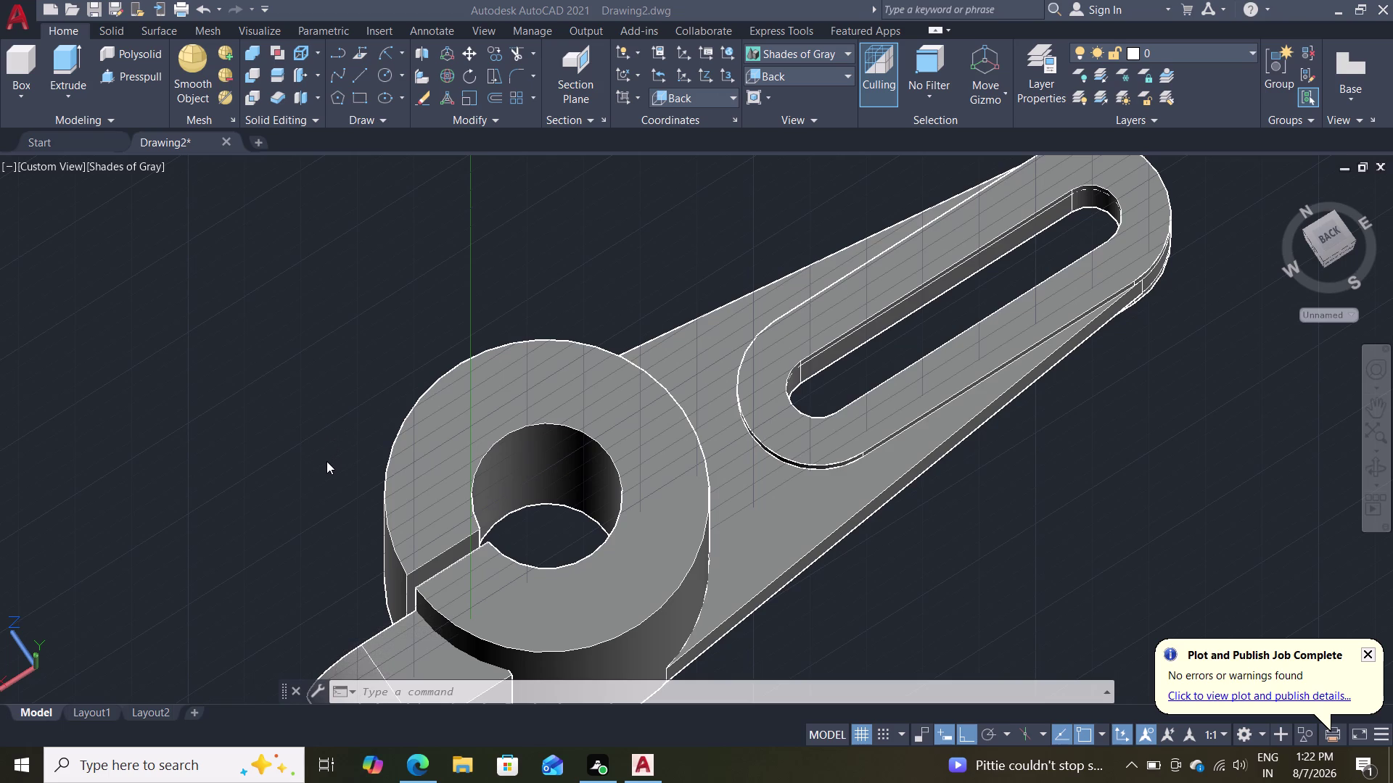
scroll(down, 3)
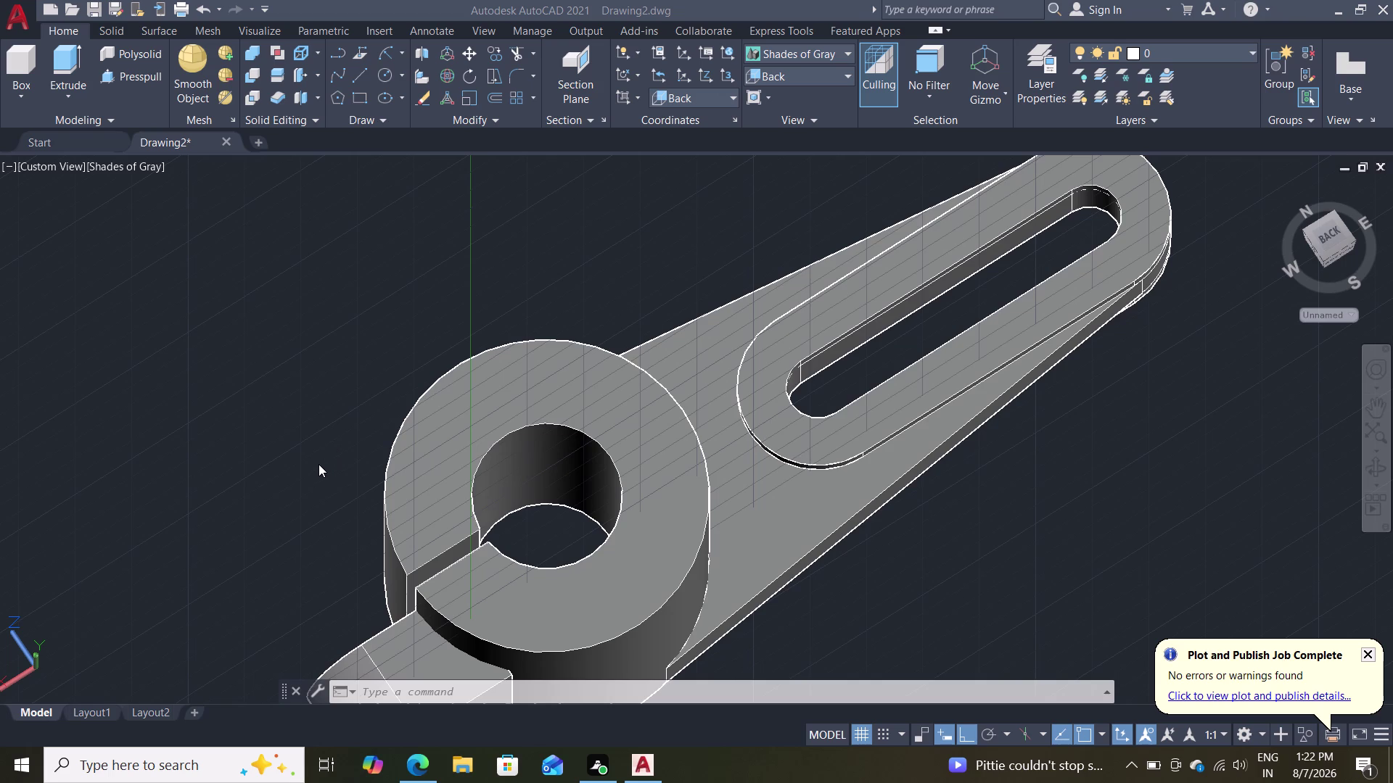
scroll(down, 3)
click(314, 459)
scroll(up, 3)
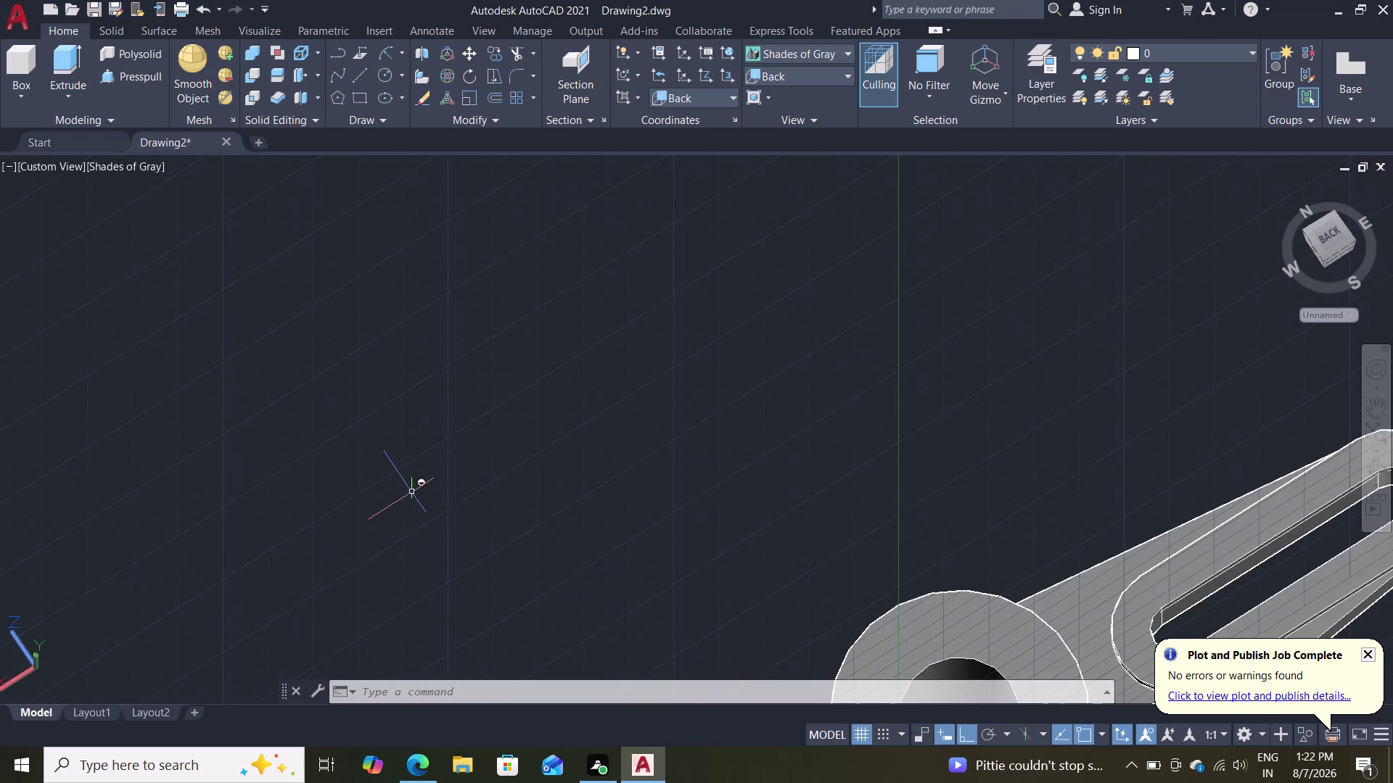
middle_drag(407, 487, 189, 218)
scroll(up, 3)
middle_drag(432, 548, 221, 326)
scroll(up, 3)
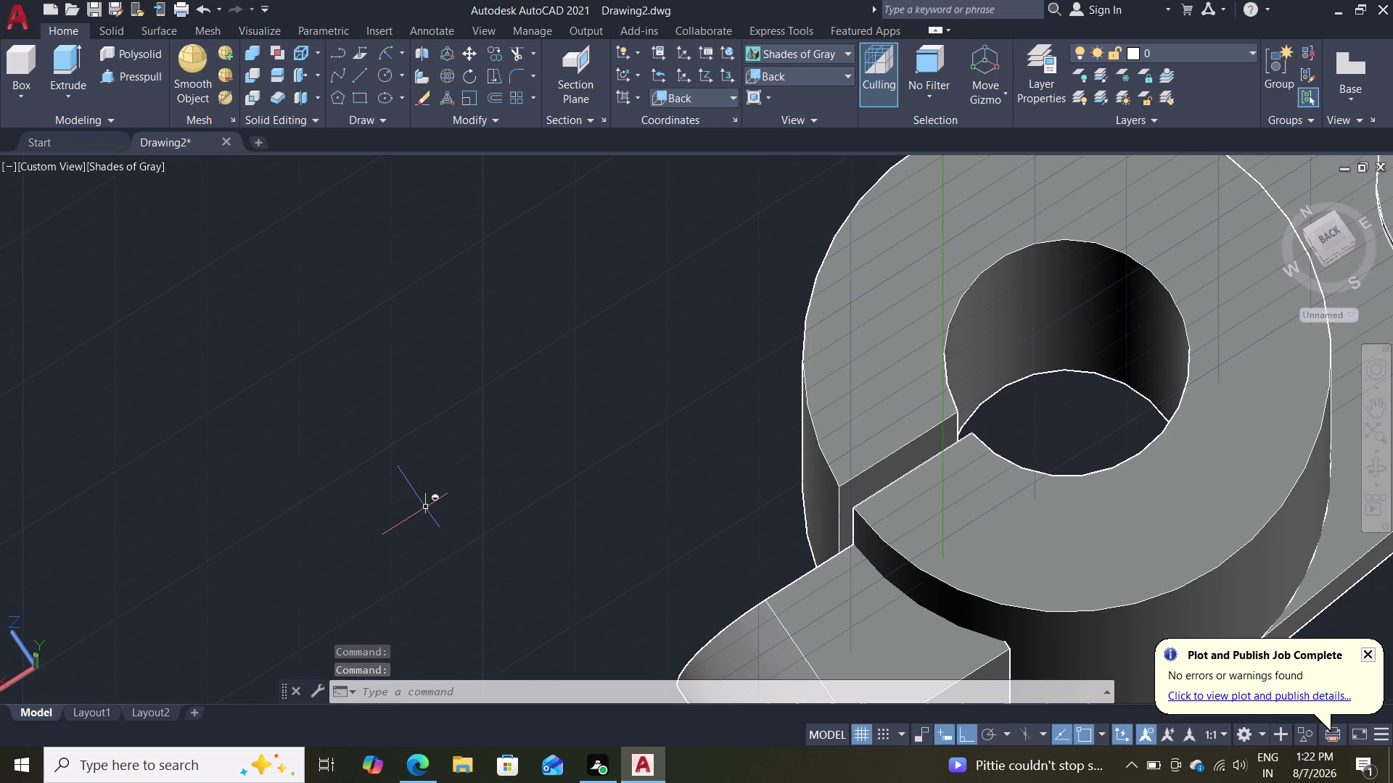
scroll(down, 3)
scroll(up, 3)
middle_drag(410, 501, 134, 353)
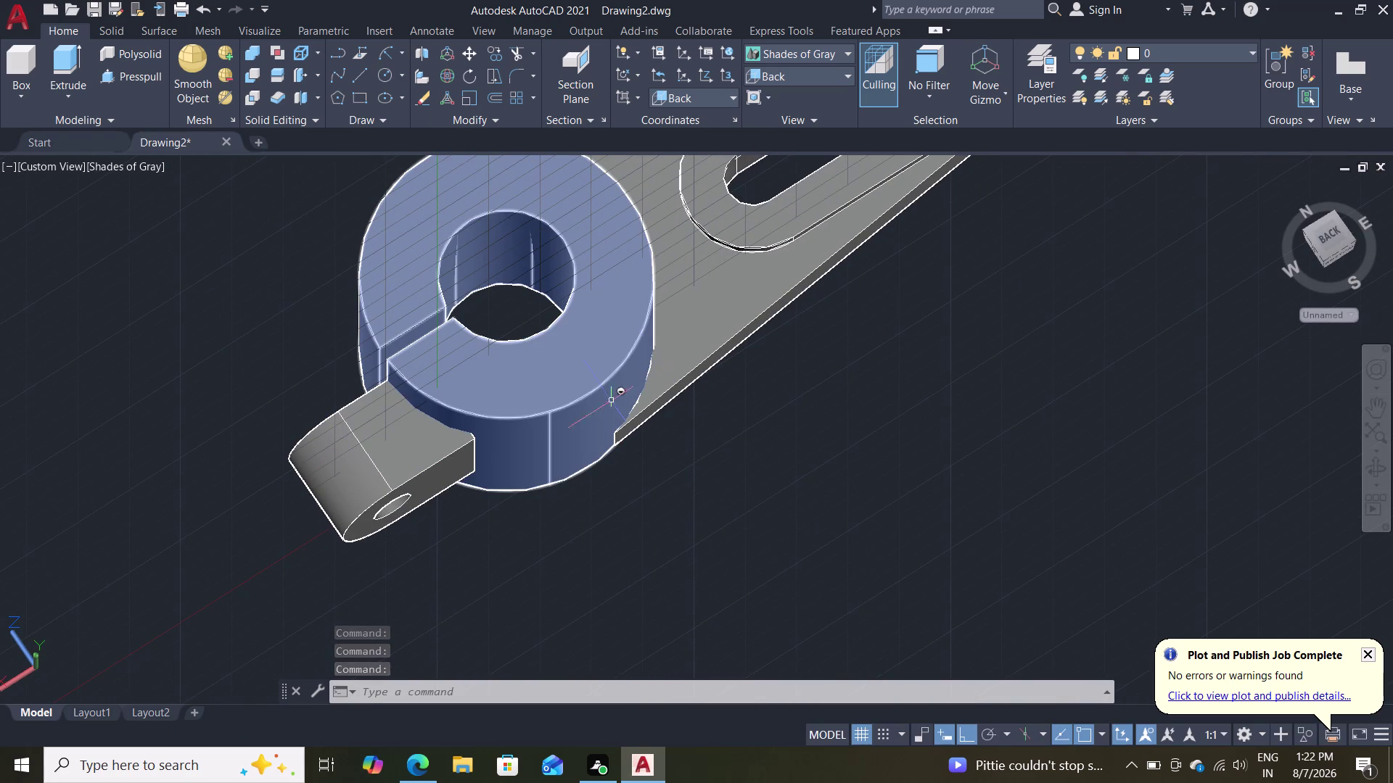
middle_drag(516, 292, 540, 347)
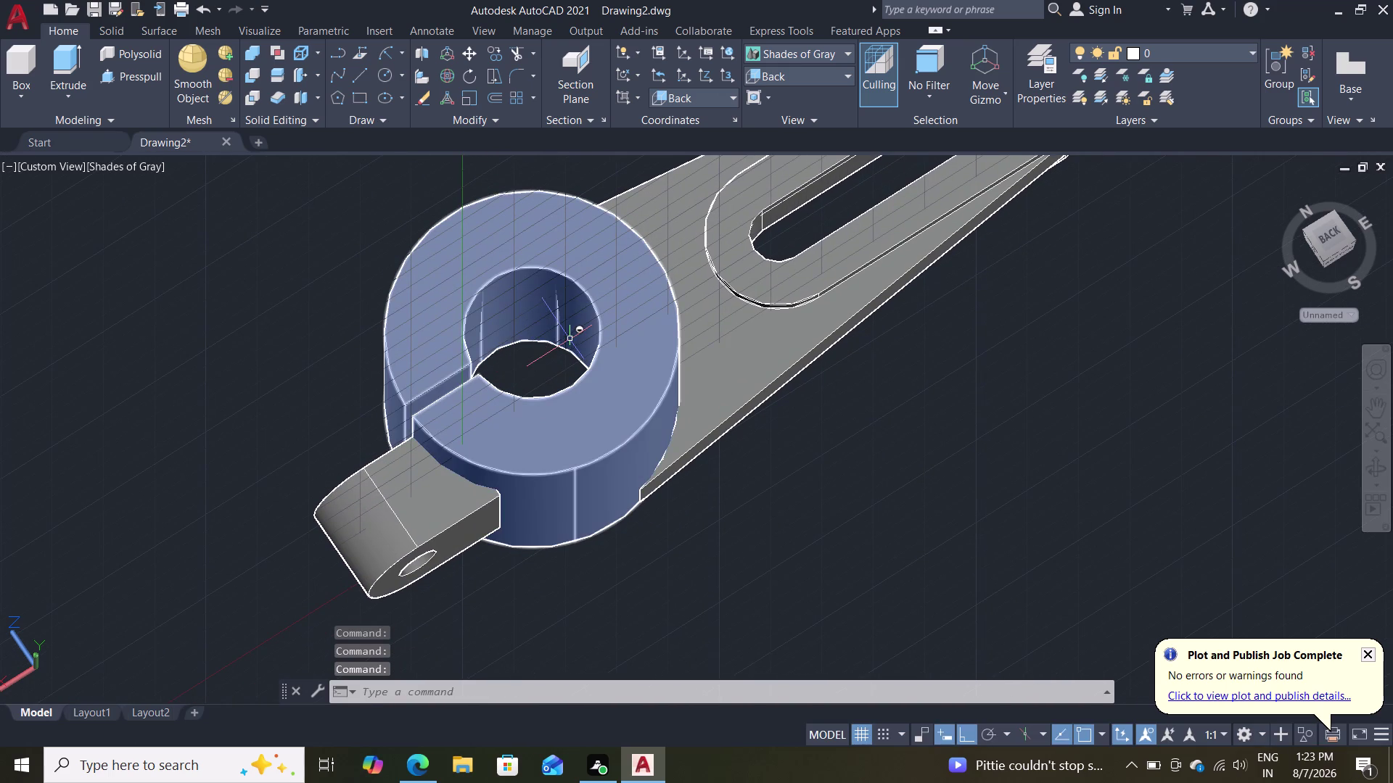
middle_drag(570, 339, 570, 422)
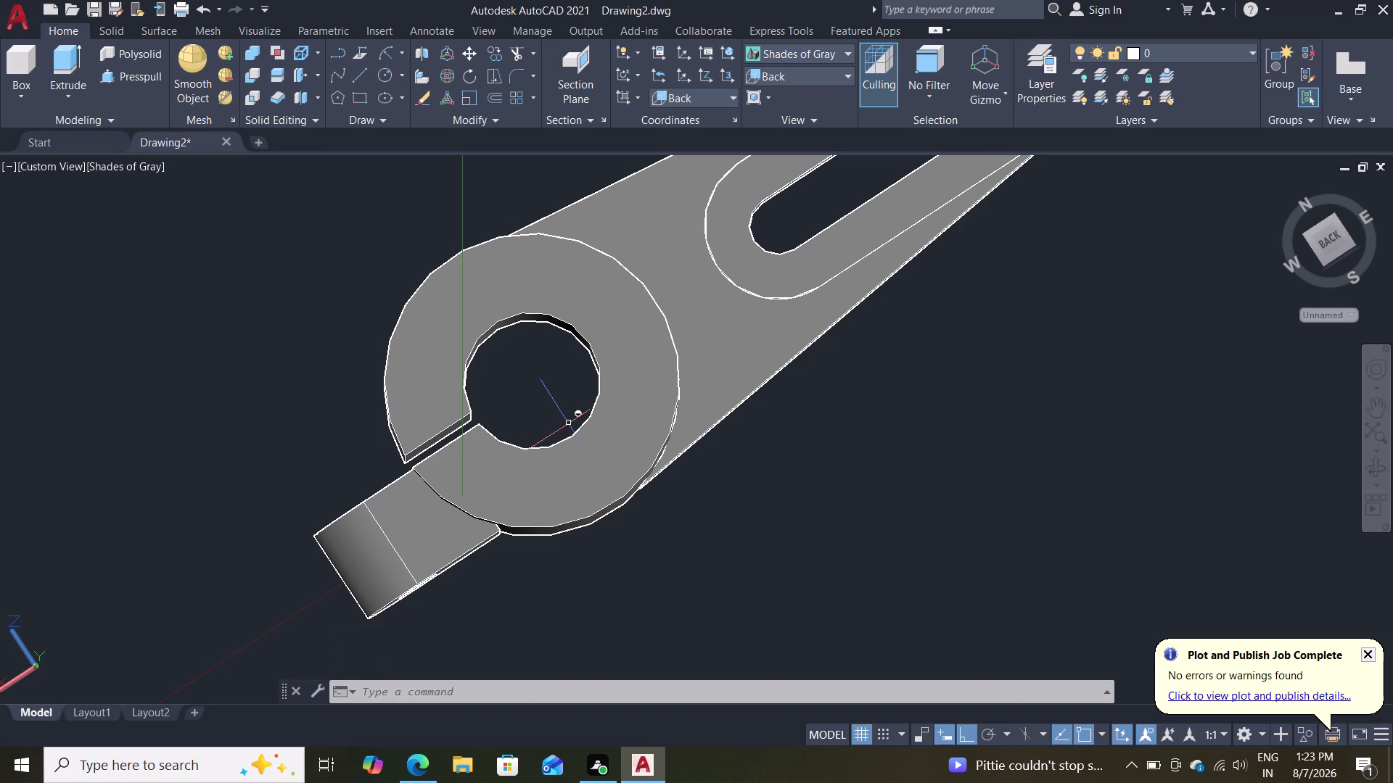
middle_drag(596, 697, 539, 567)
scroll(up, 3)
middle_drag(603, 564, 592, 524)
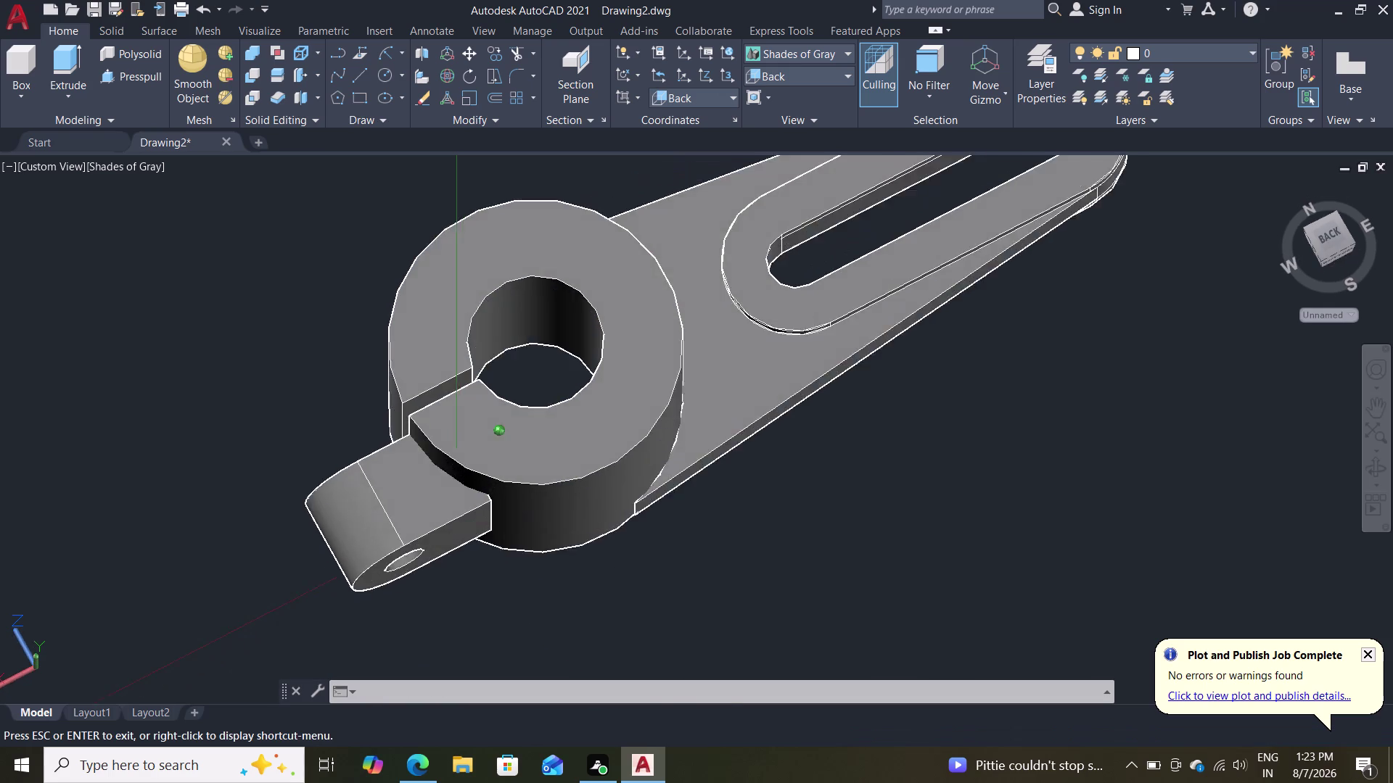
middle_drag(592, 524, 587, 504)
scroll(up, 3)
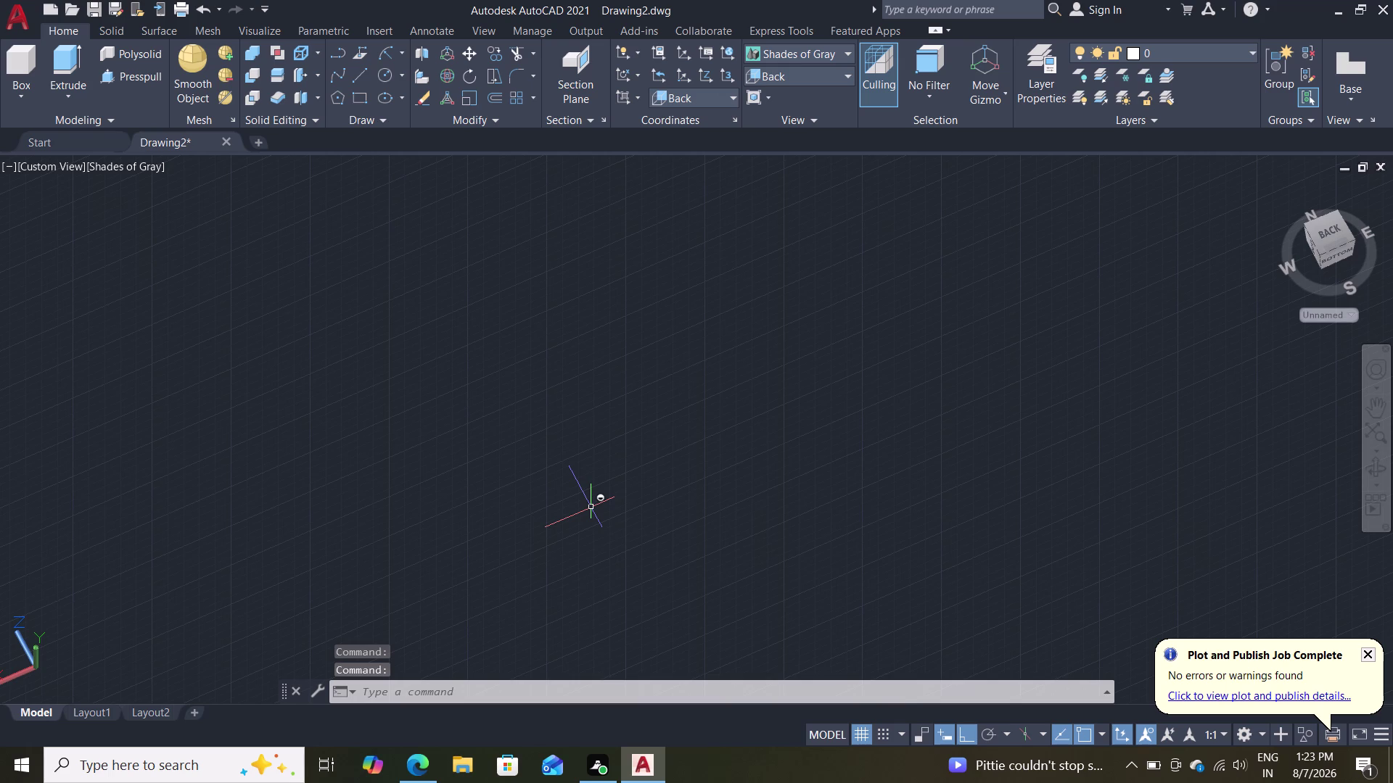
scroll(down, 3)
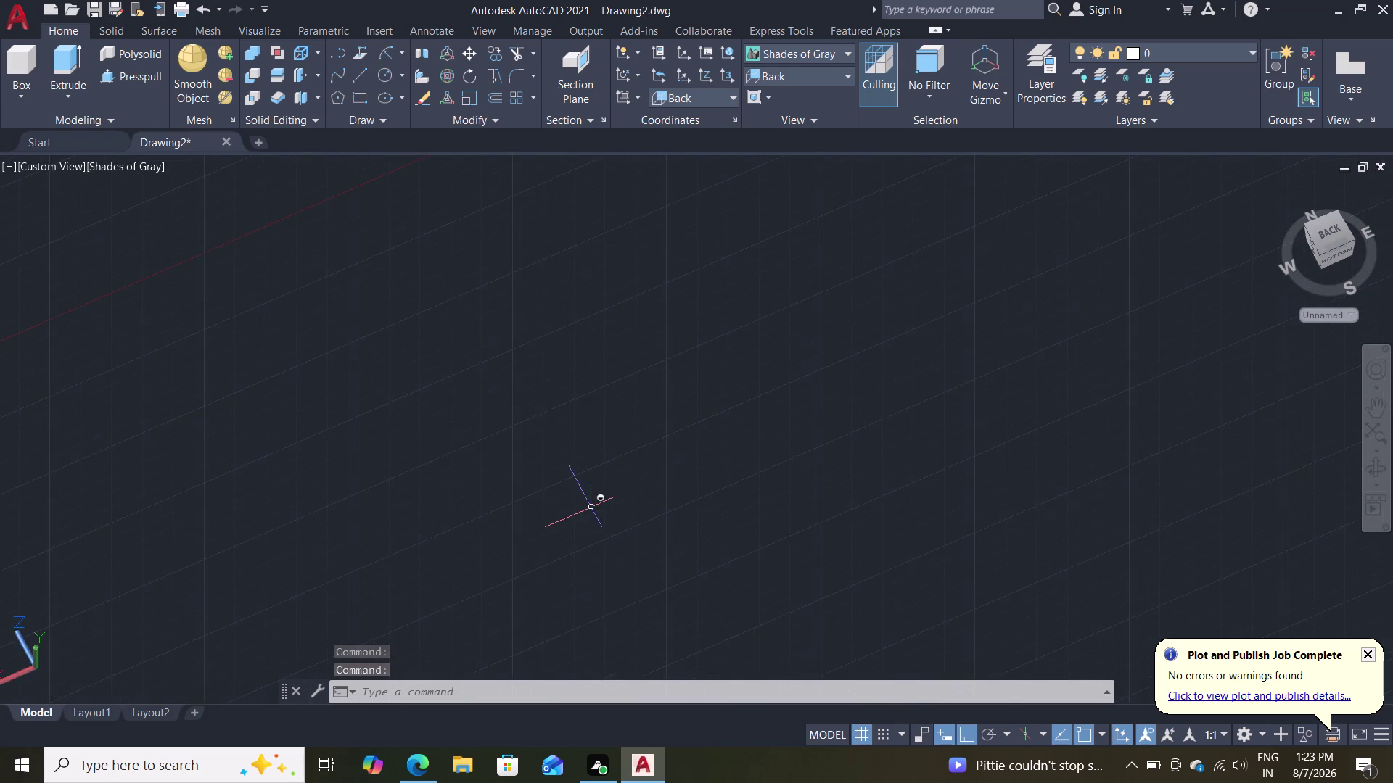
scroll(down, 3)
scroll(up, 3)
scroll(down, 3)
scroll(up, 3)
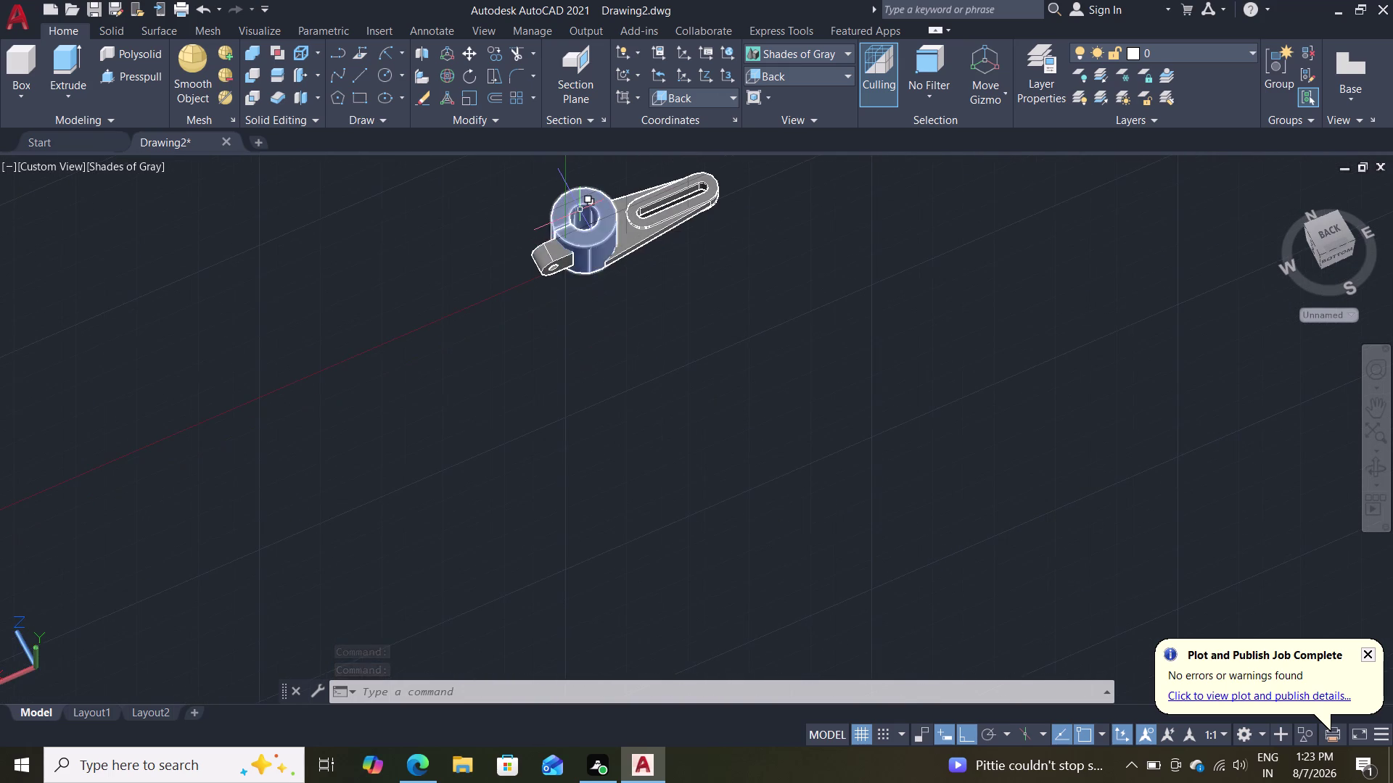
scroll(up, 3)
scroll(up, 3)
scroll(down, 3)
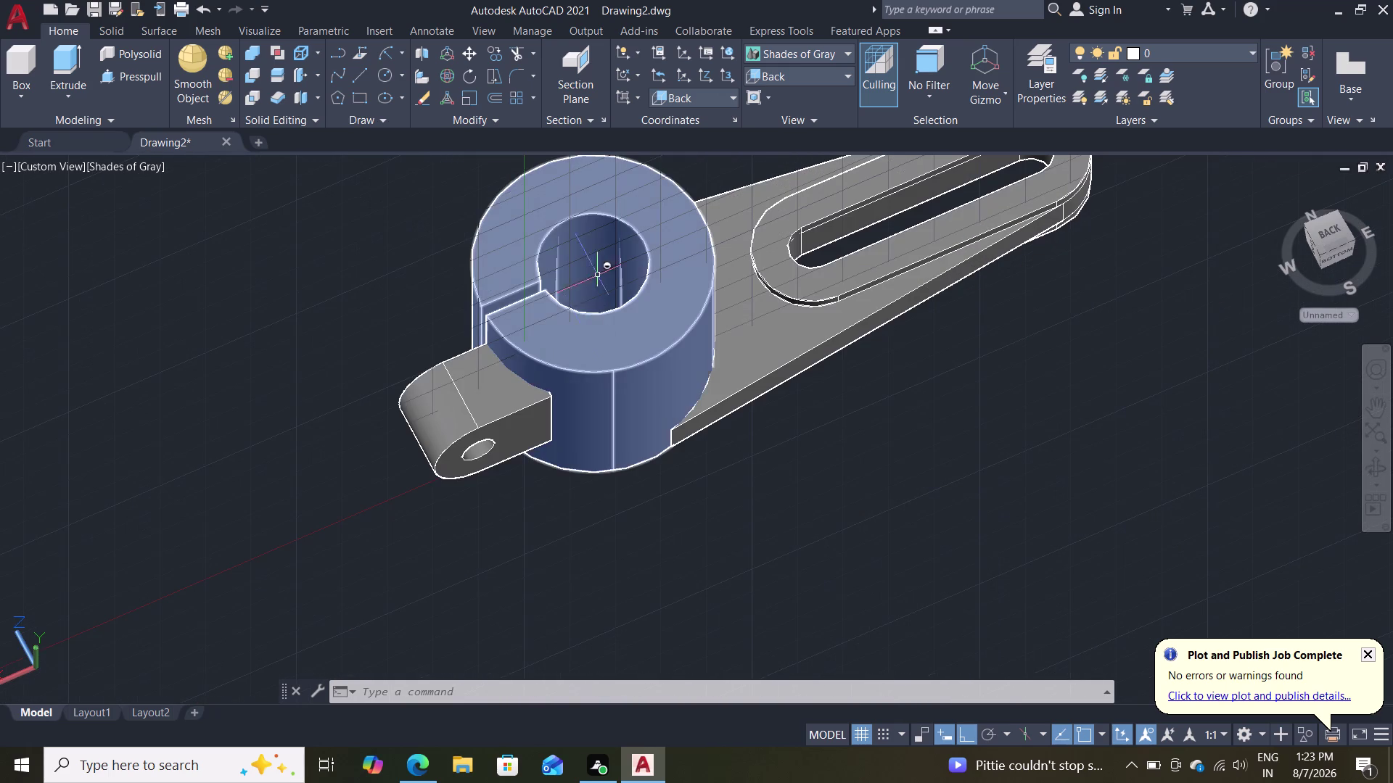
Pick the hinge tab from the overlapping solids, then cancel the move.
click(458, 416)
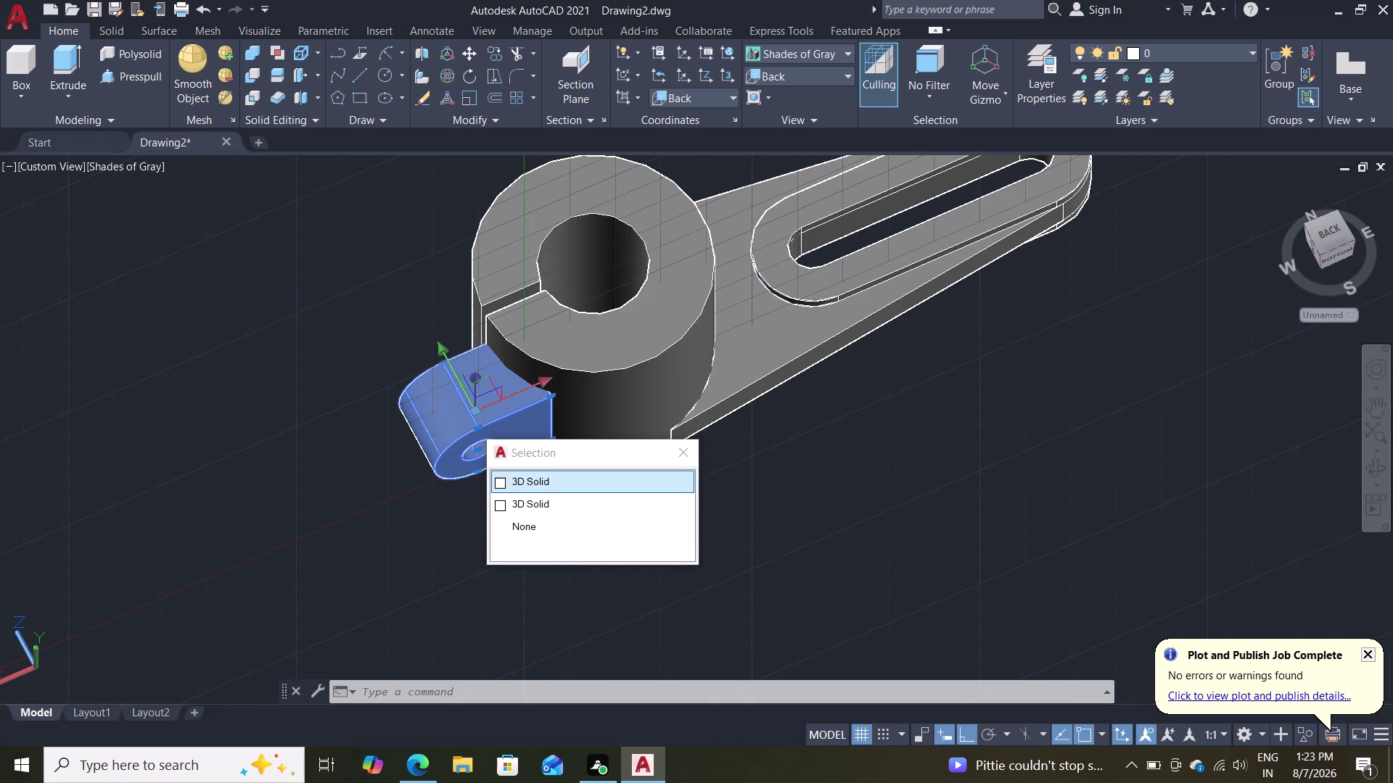
click(466, 56)
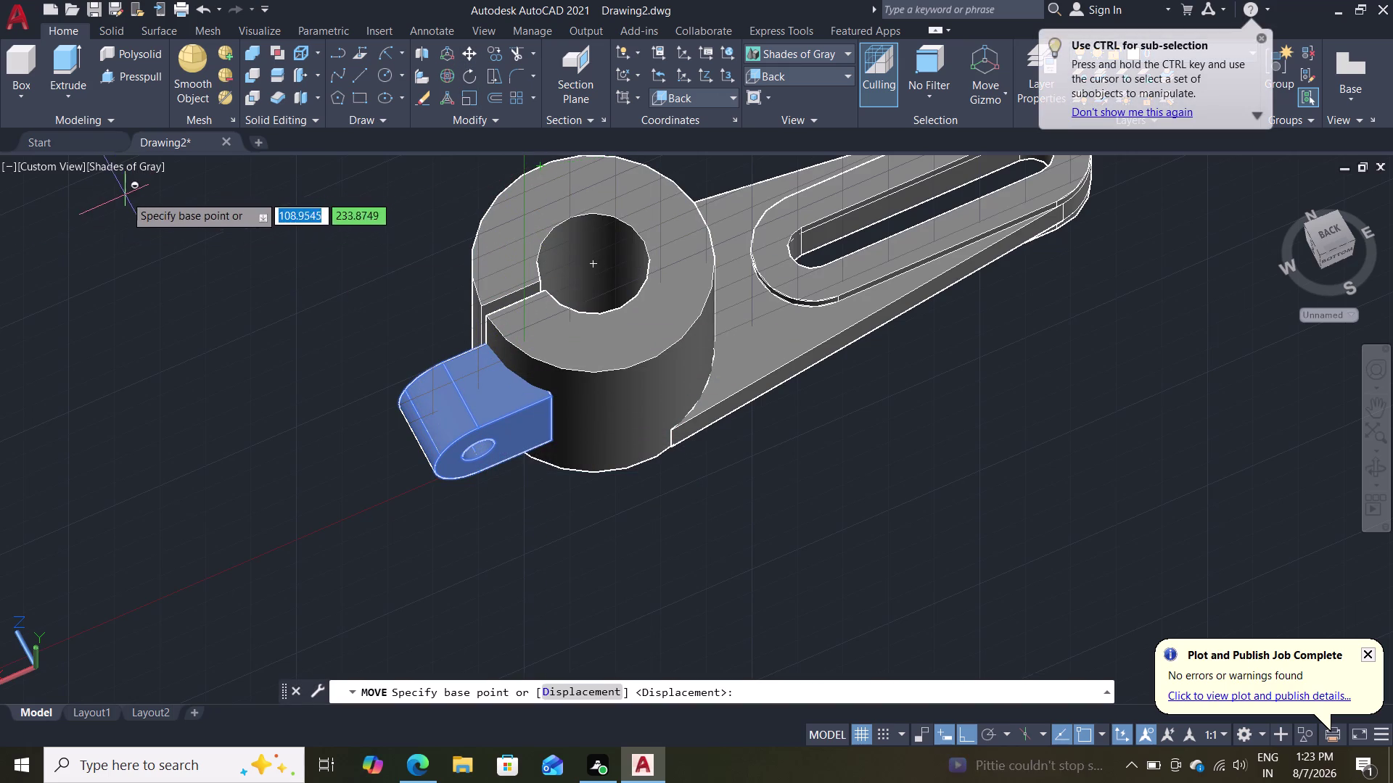
key(Escape)
Switch the viewport visual style to 2D Wireframe.
click(132, 172)
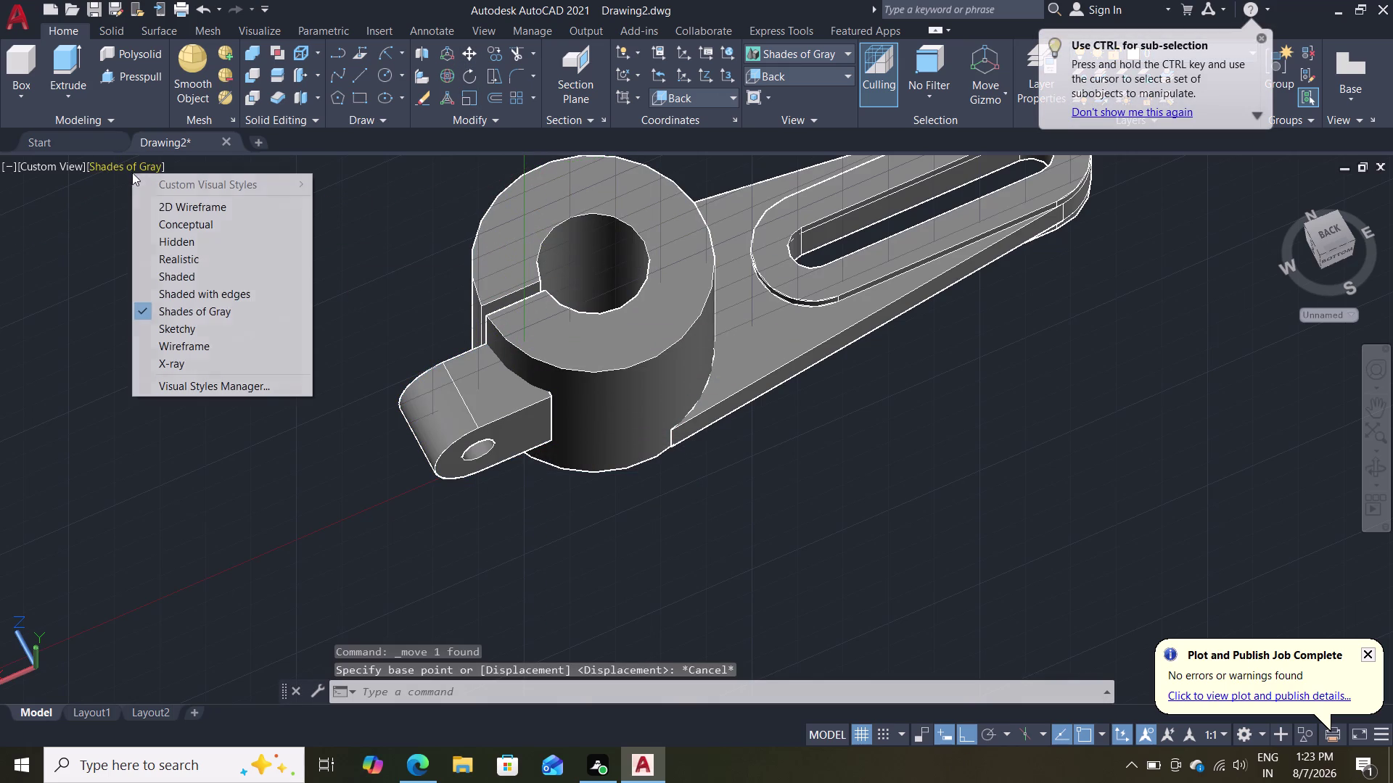
click(162, 206)
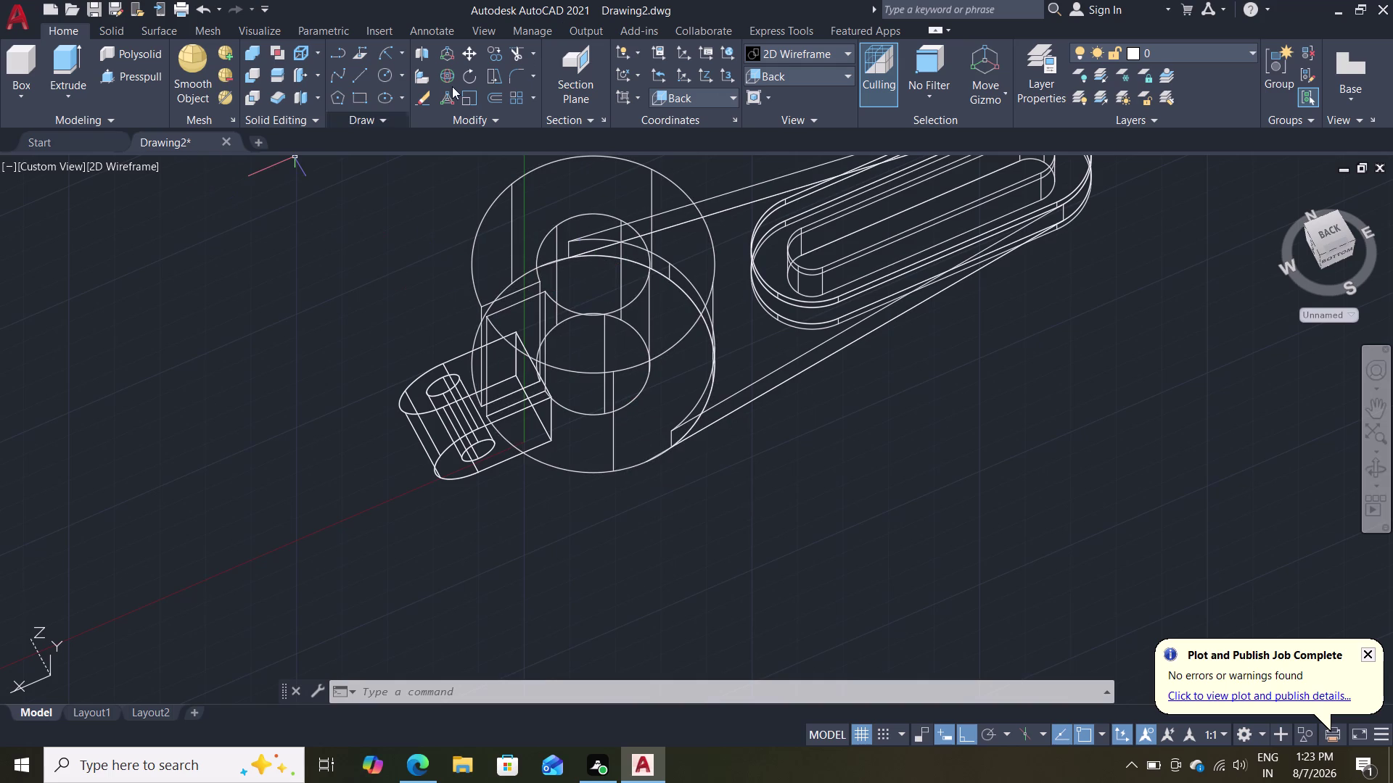
click(808, 69)
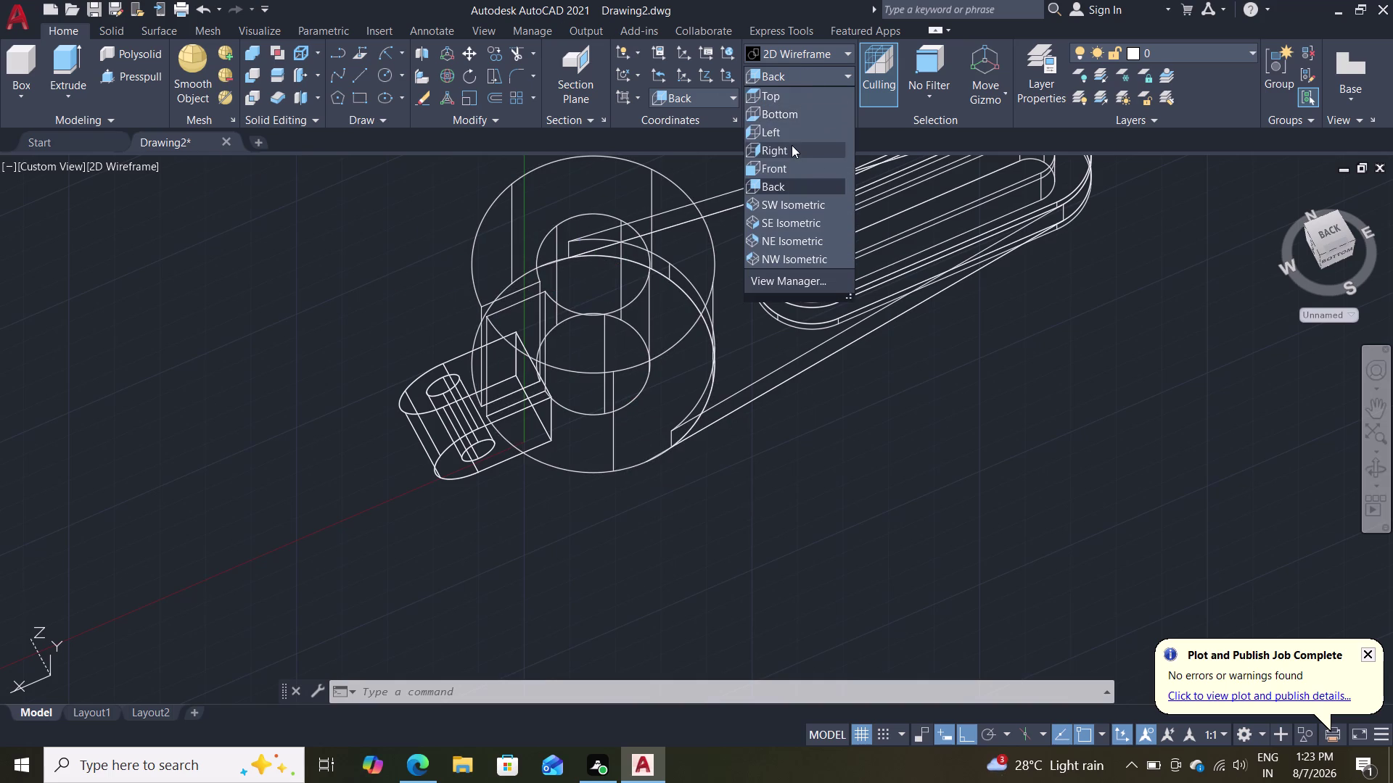
Check the Left and Right preset views, then settle on Front and zoom in.
click(785, 131)
scroll(down, 3)
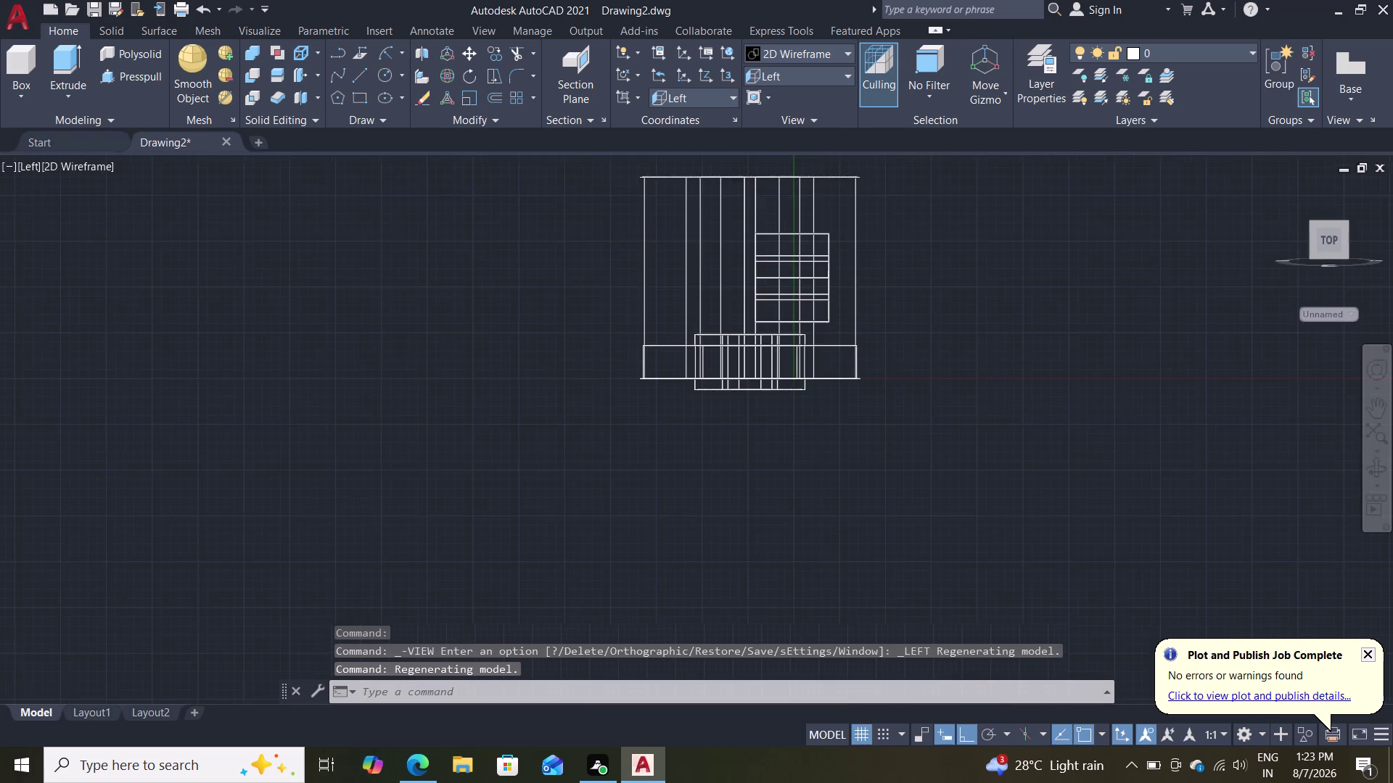
click(771, 74)
click(780, 144)
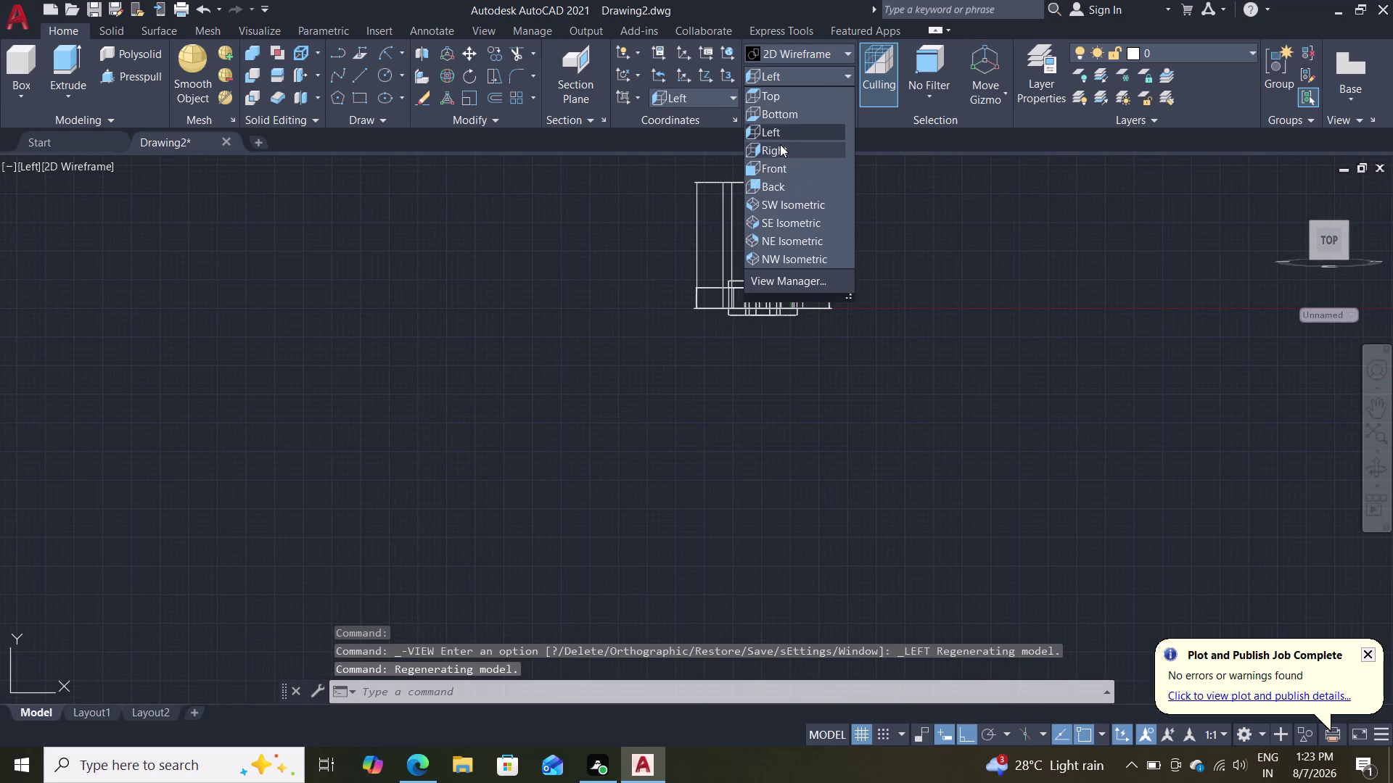
double_click(785, 69)
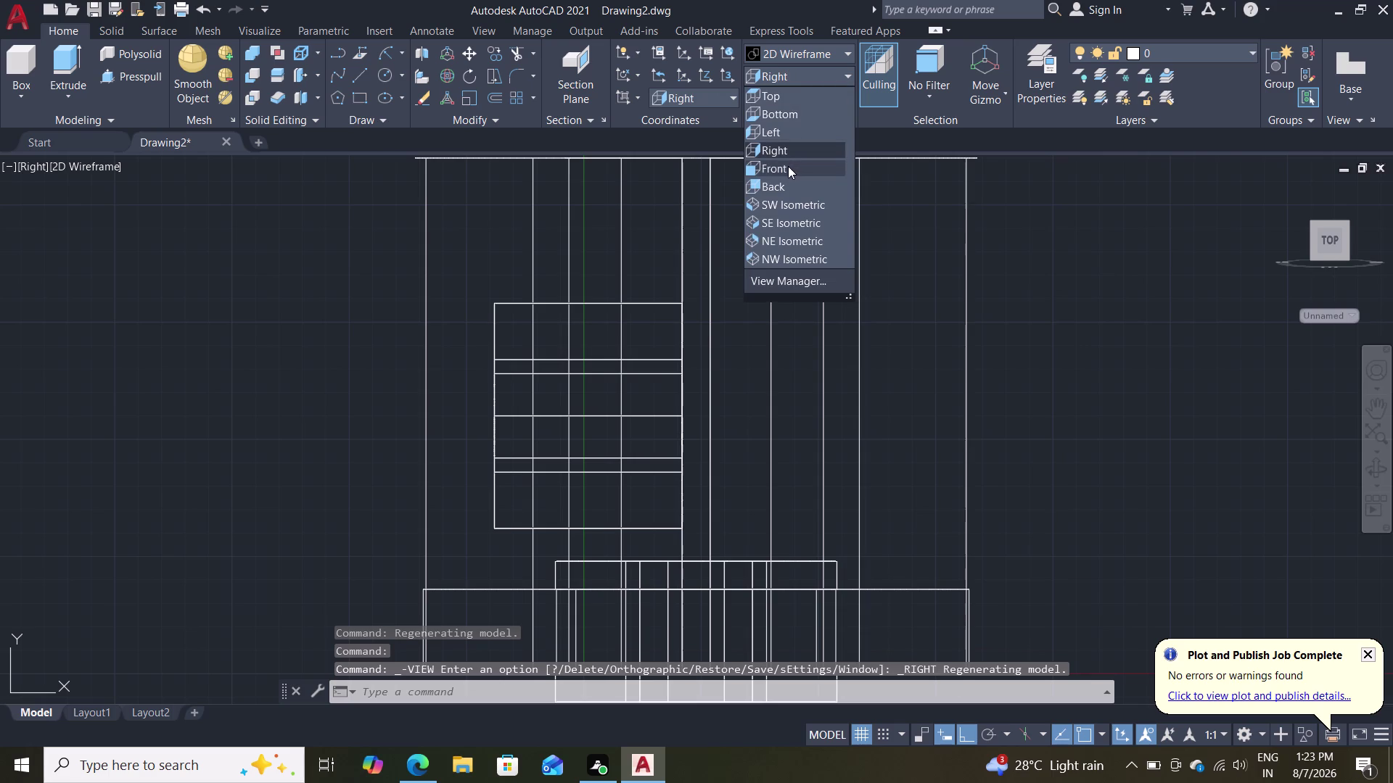
click(787, 166)
scroll(up, 3)
scroll(down, 3)
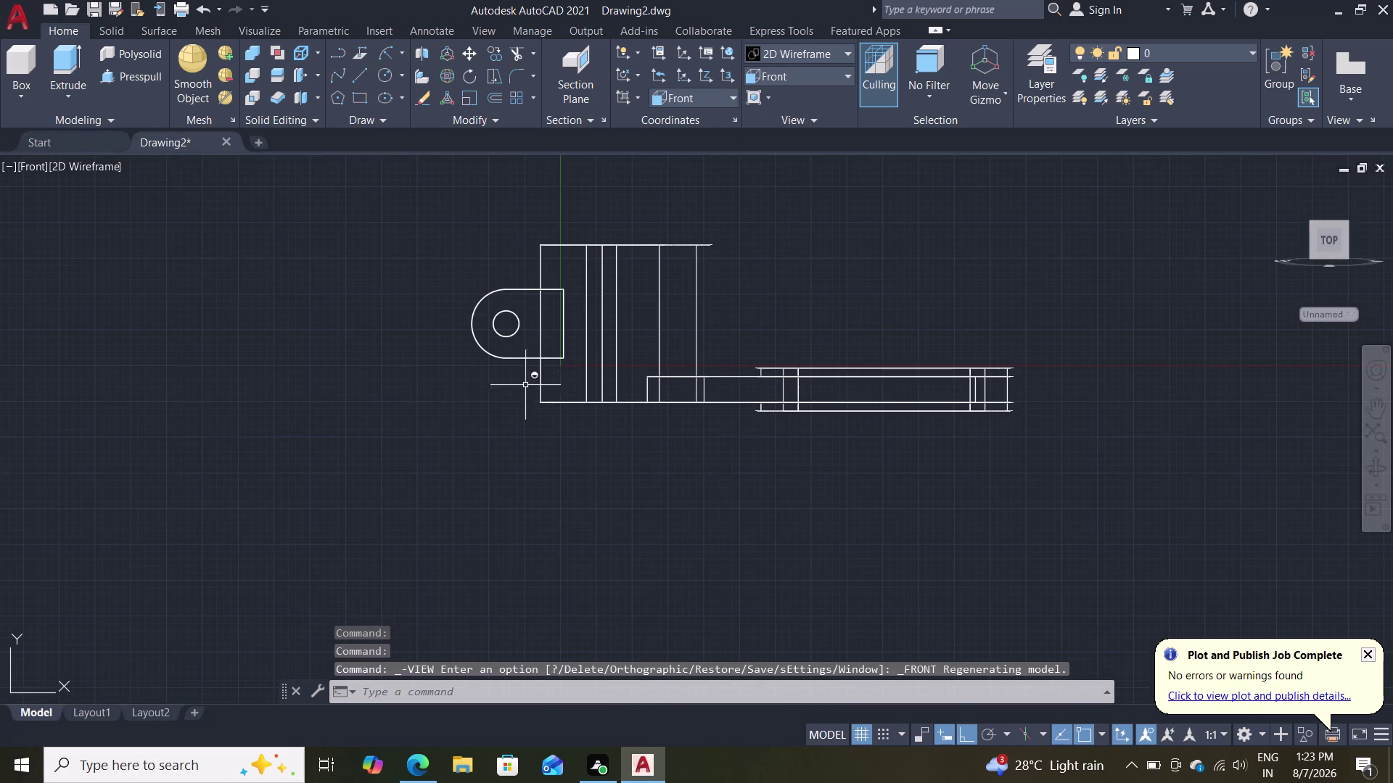
scroll(up, 3)
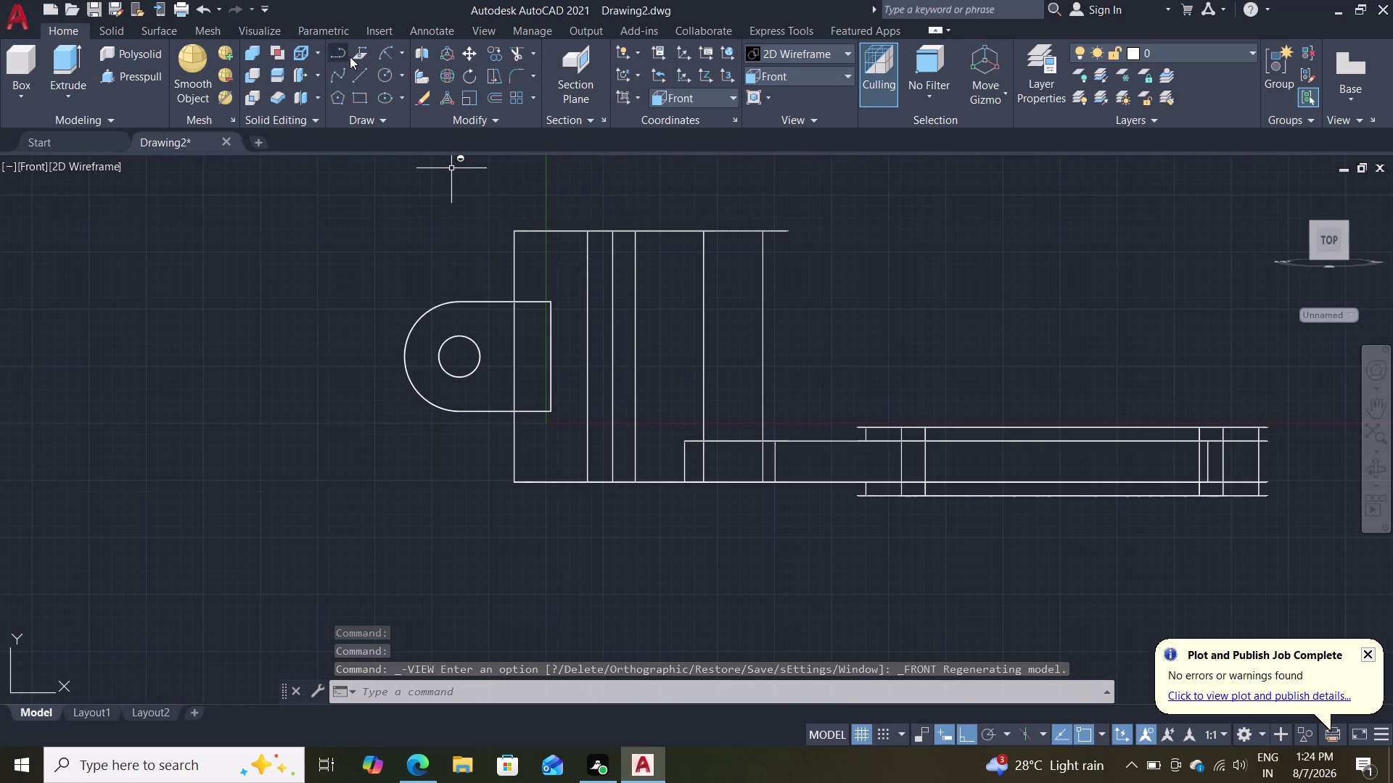
click(353, 79)
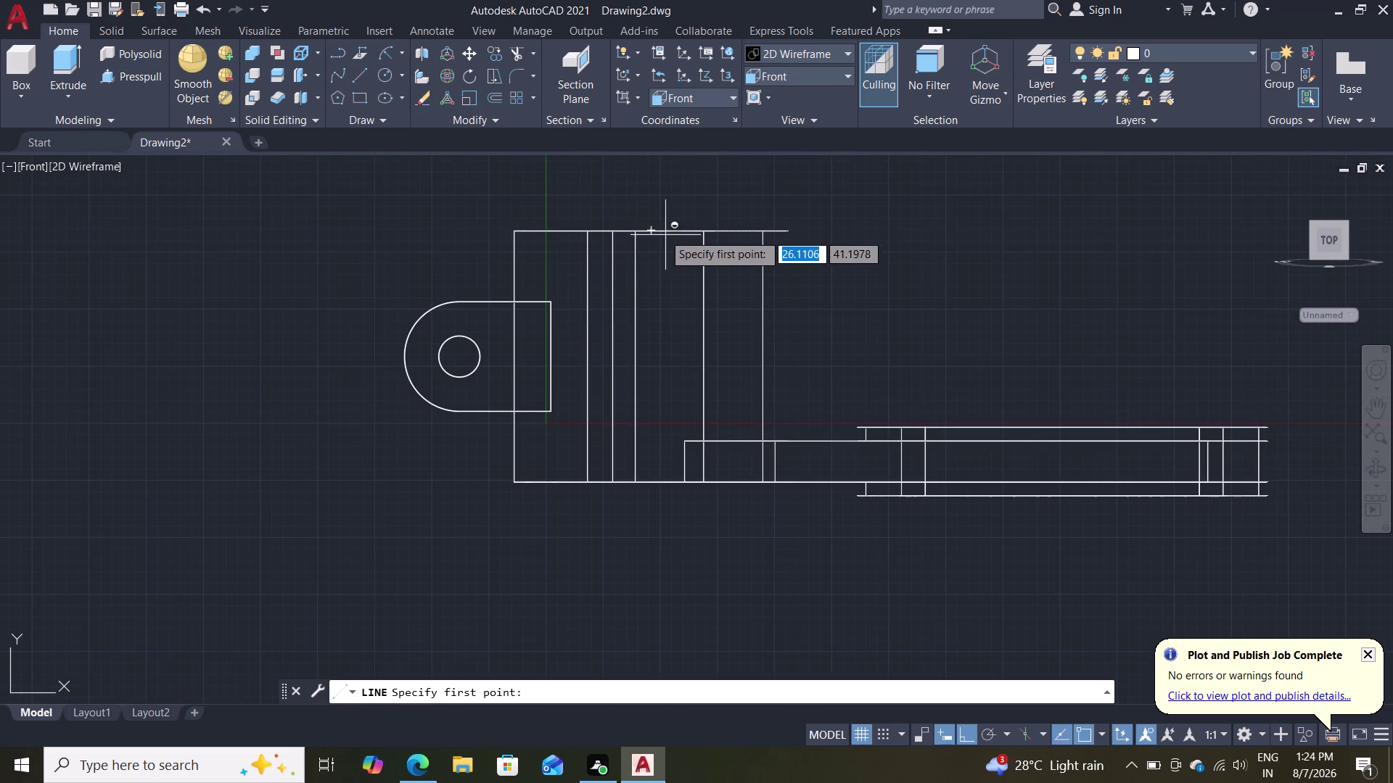
Draw a 28-unit line running left from the clamp body's top edge in the front view.
click(651, 236)
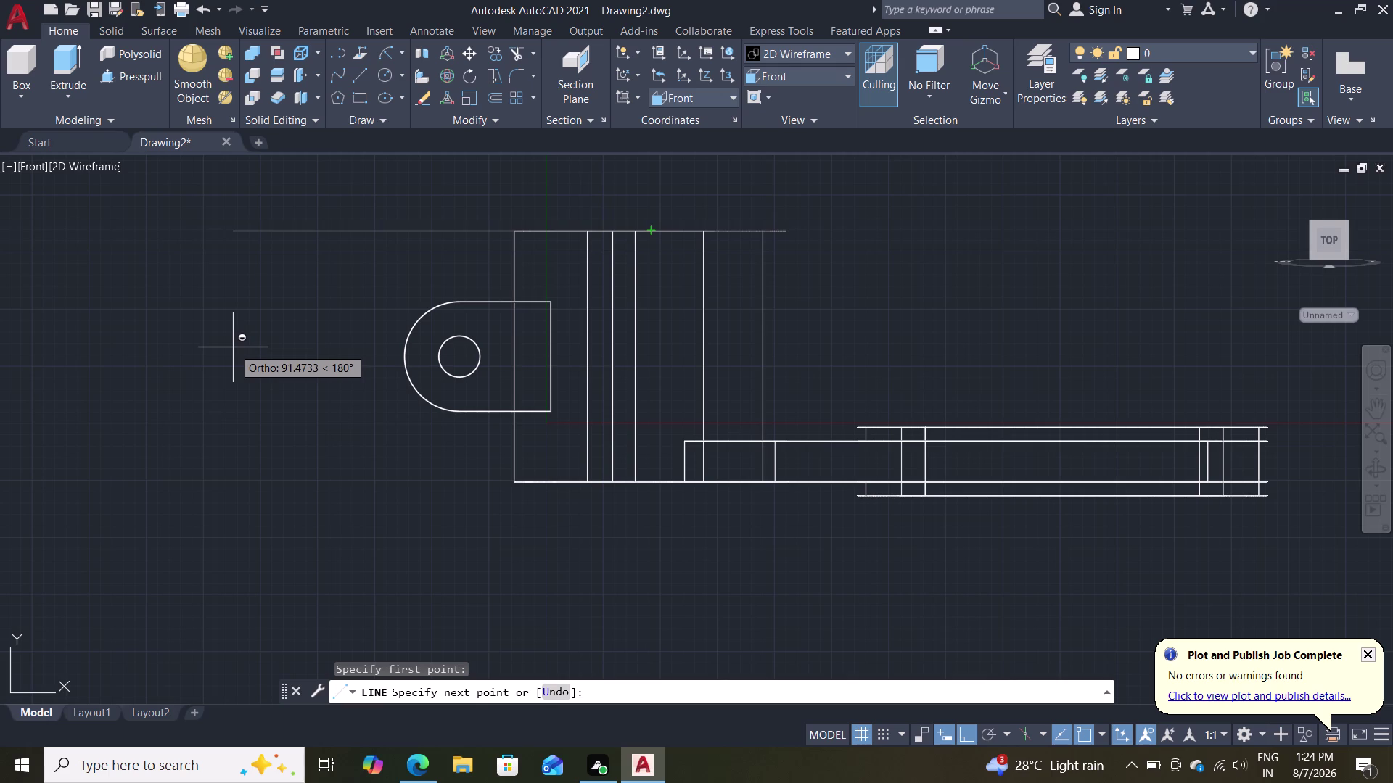
text(28)
key(Return)
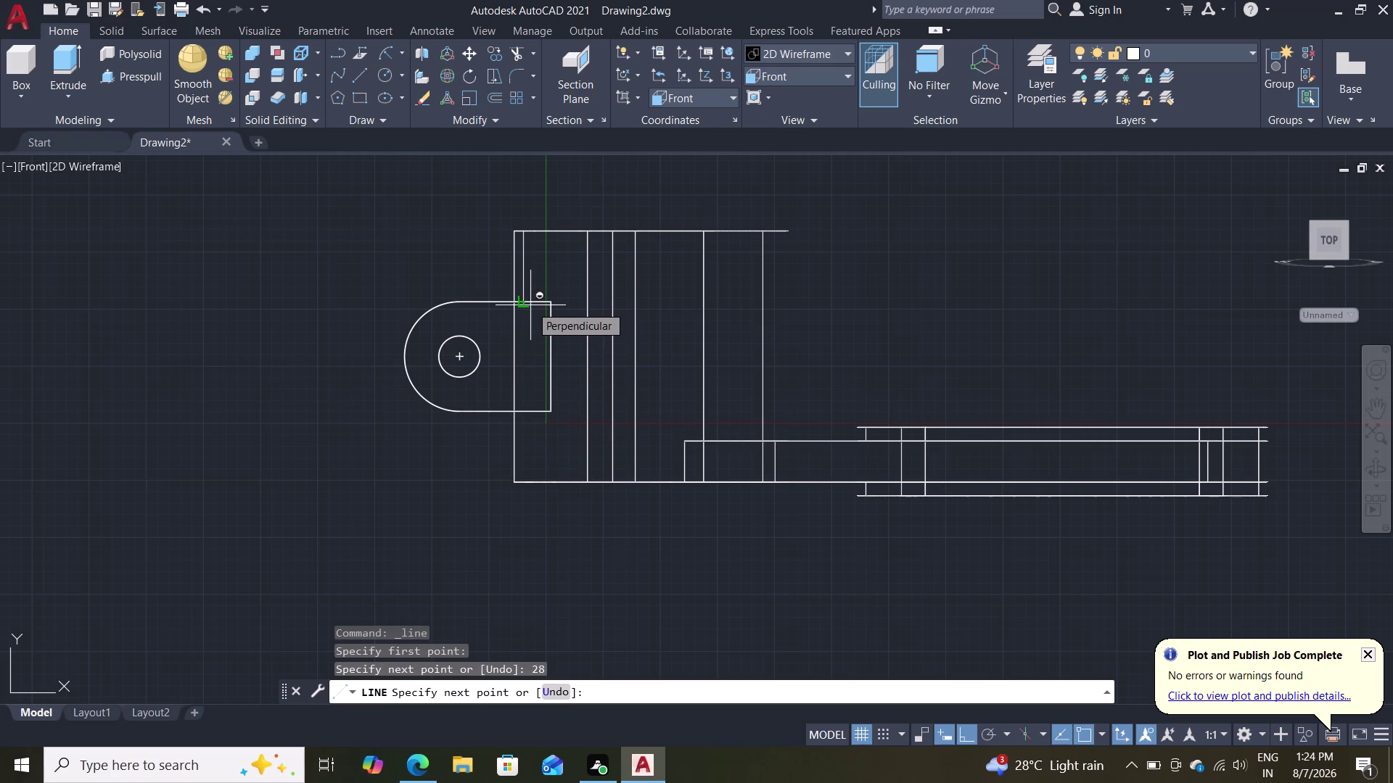
key(Escape)
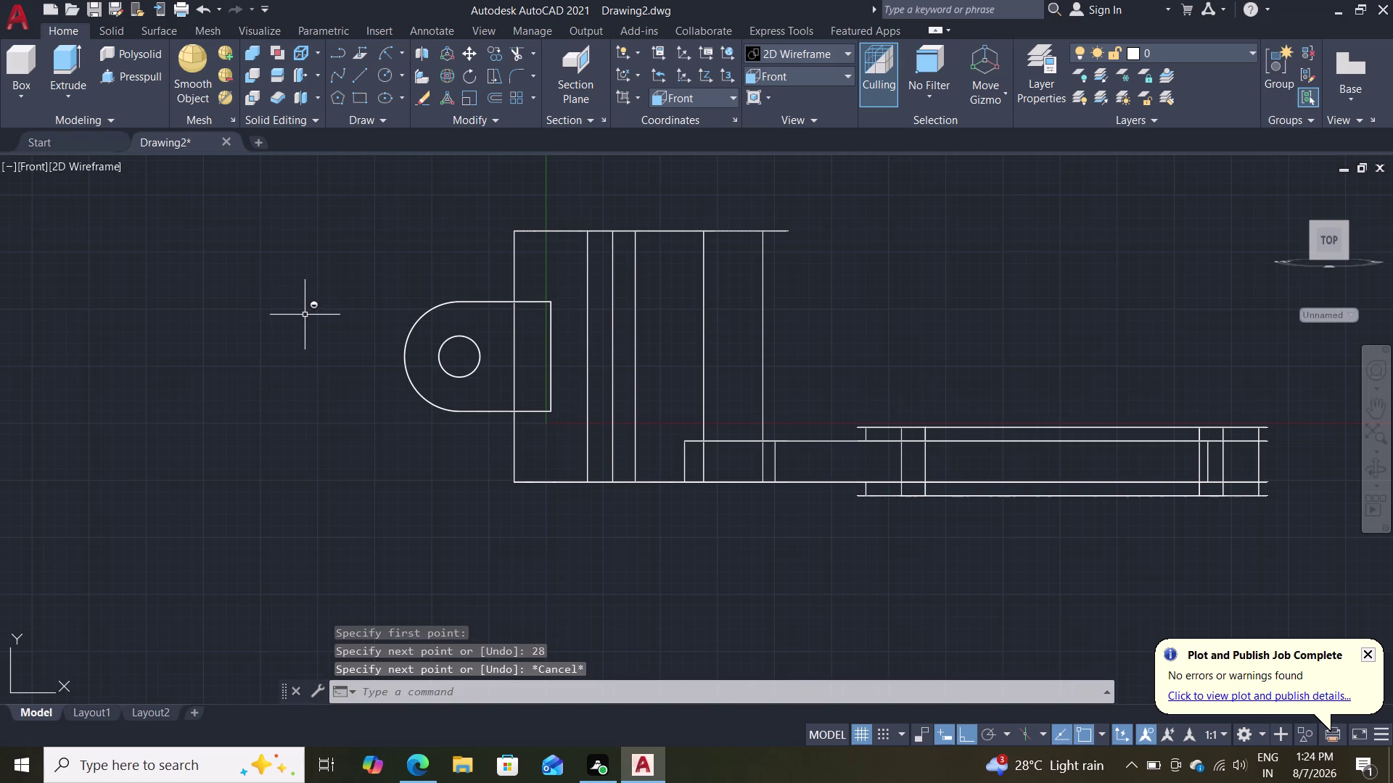
middle_drag(298, 296, 295, 369)
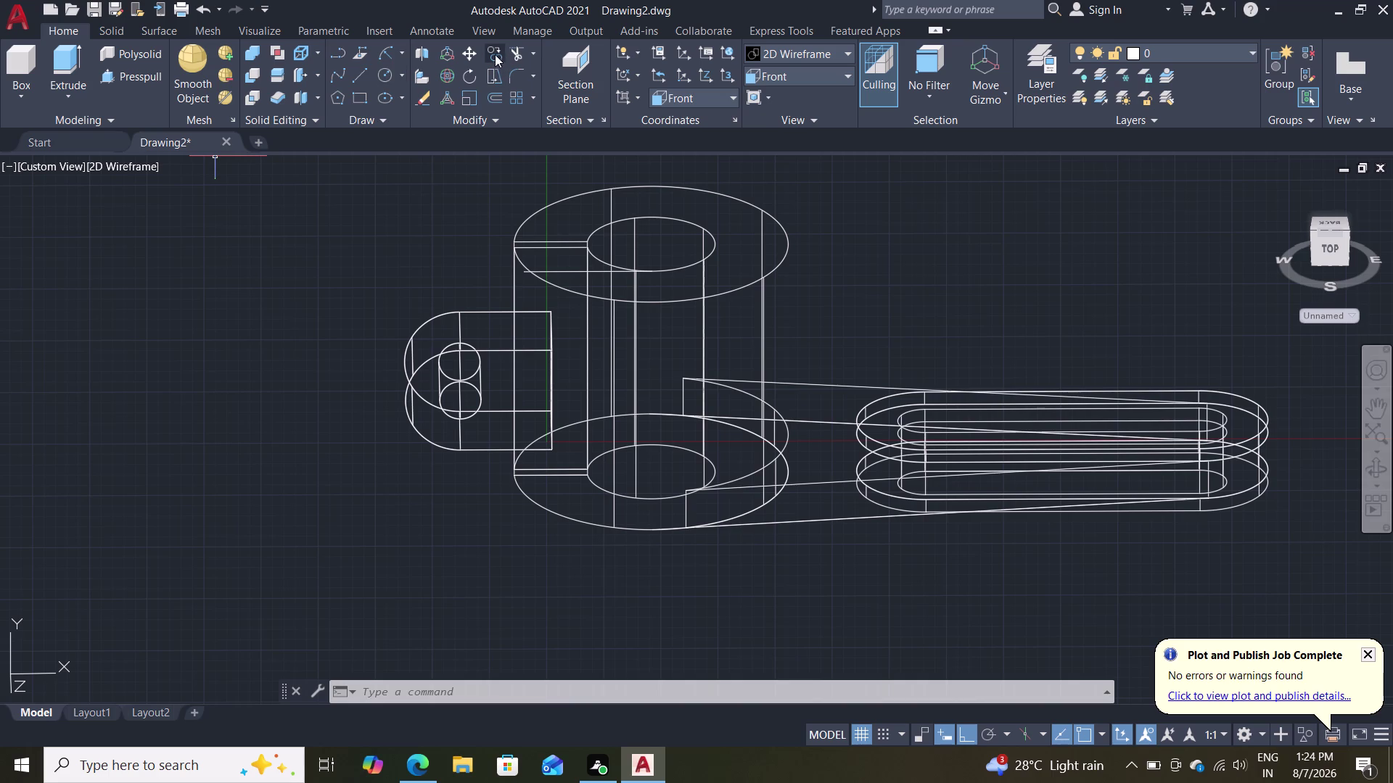
Start MOVE and select the hinge tab solid from the overlapping objects using Selection Cycling.
click(467, 53)
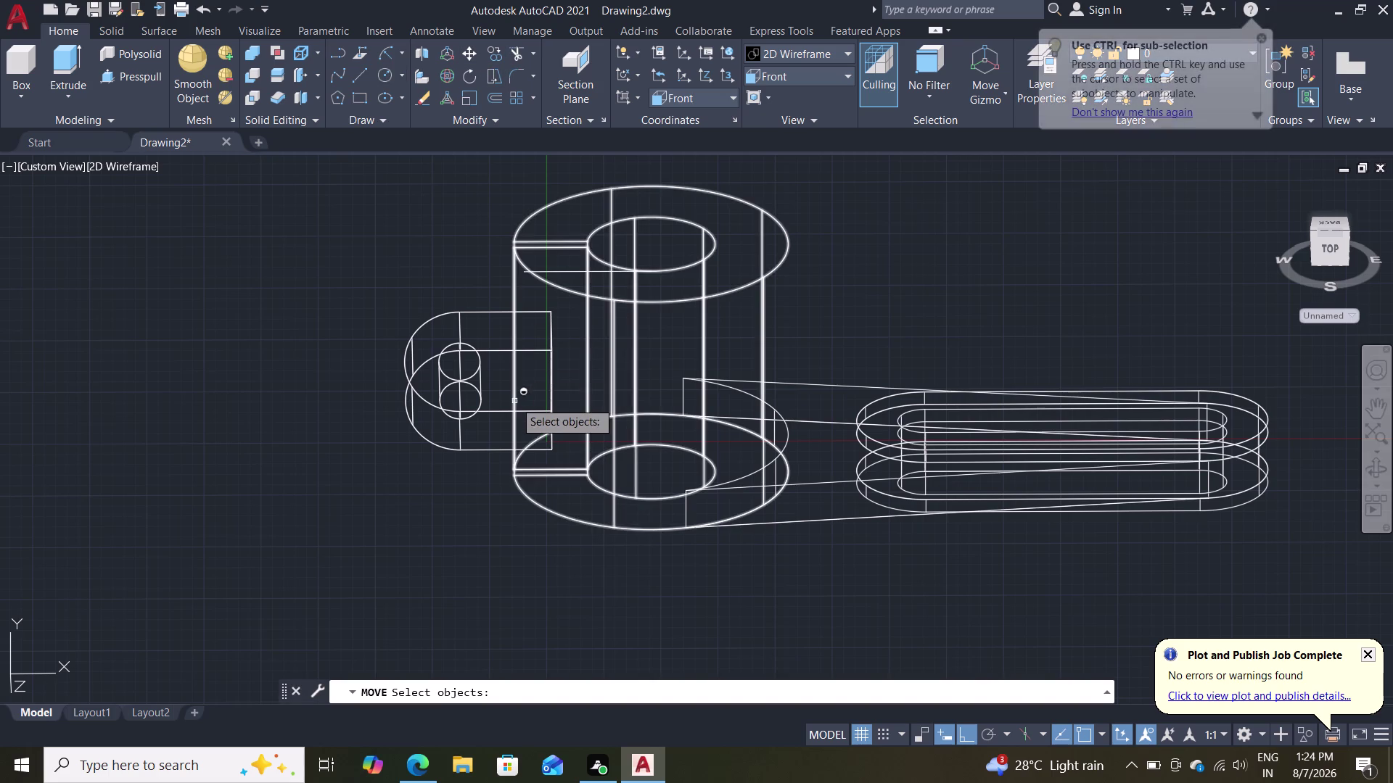
click(474, 373)
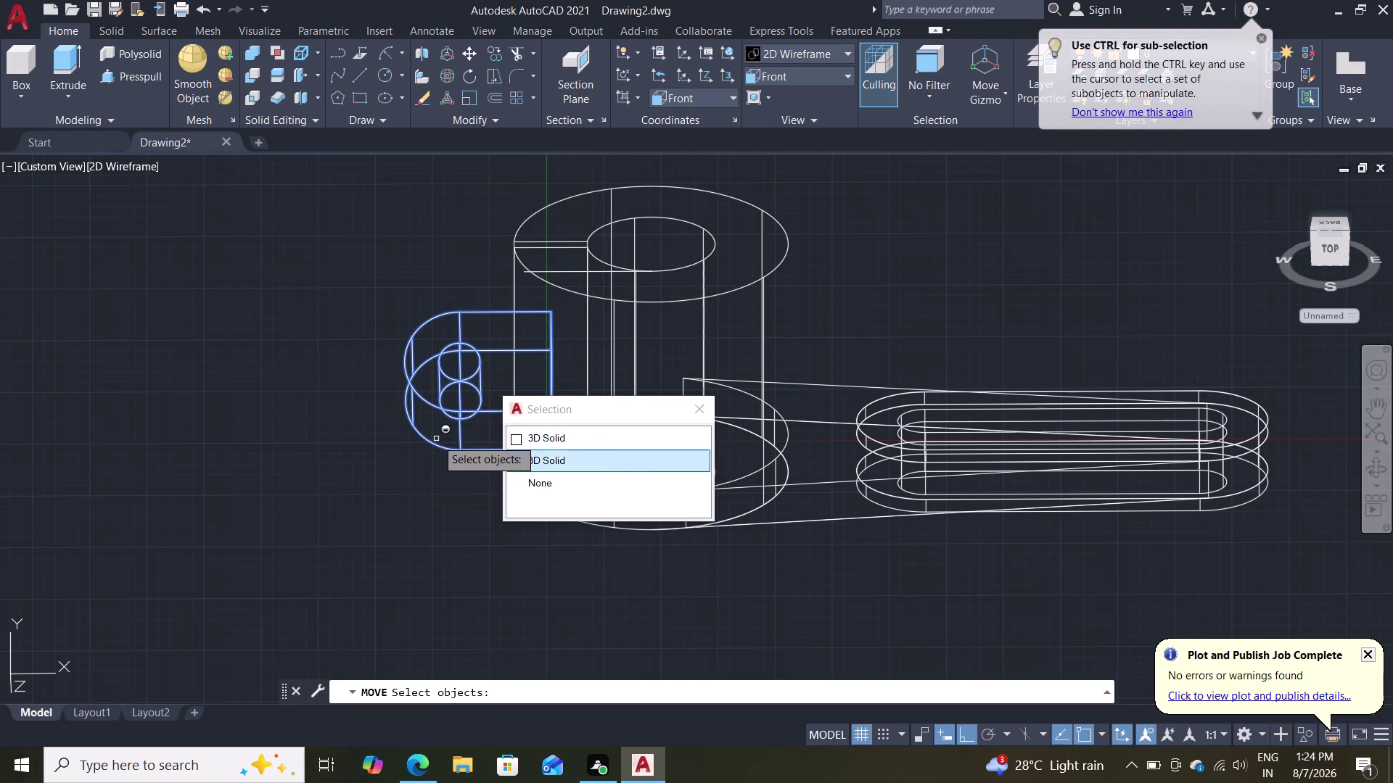
key(Return)
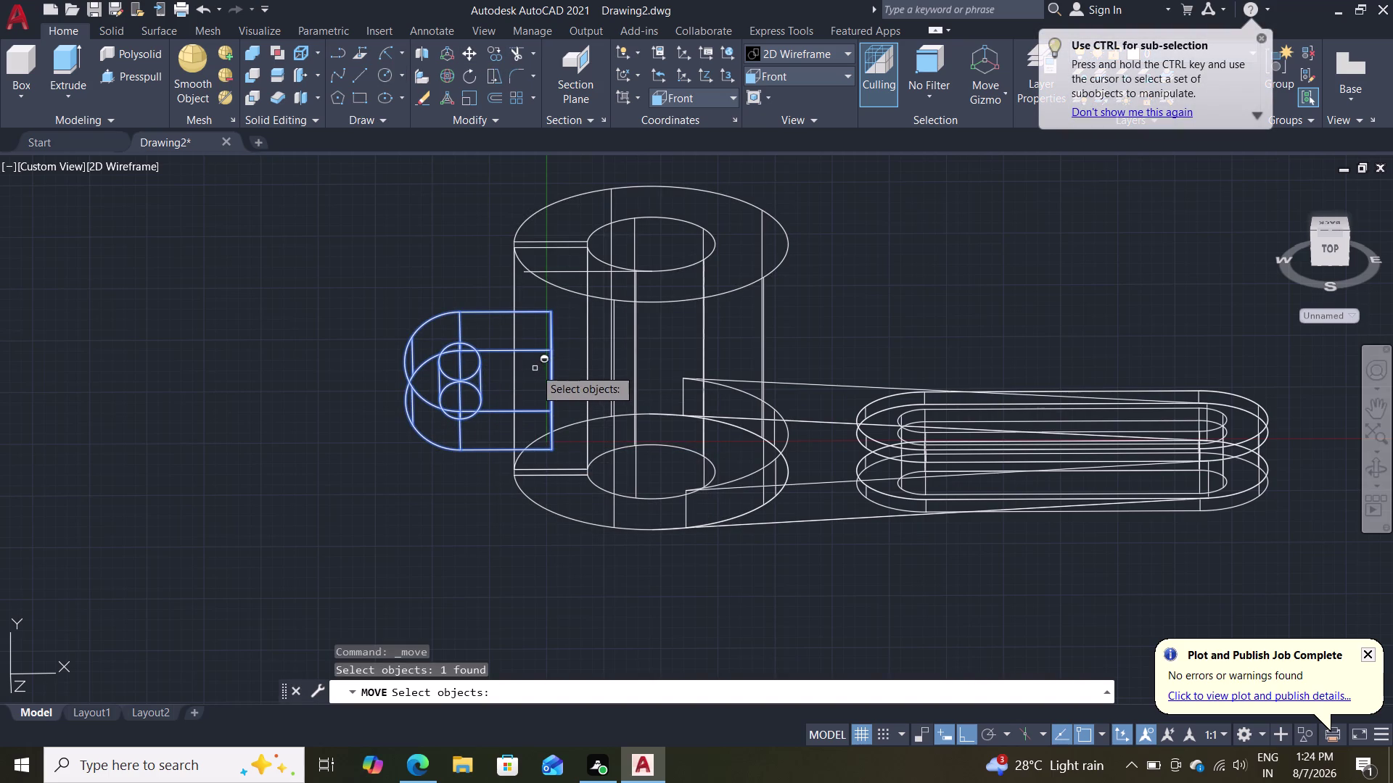
middle_drag(509, 346, 516, 383)
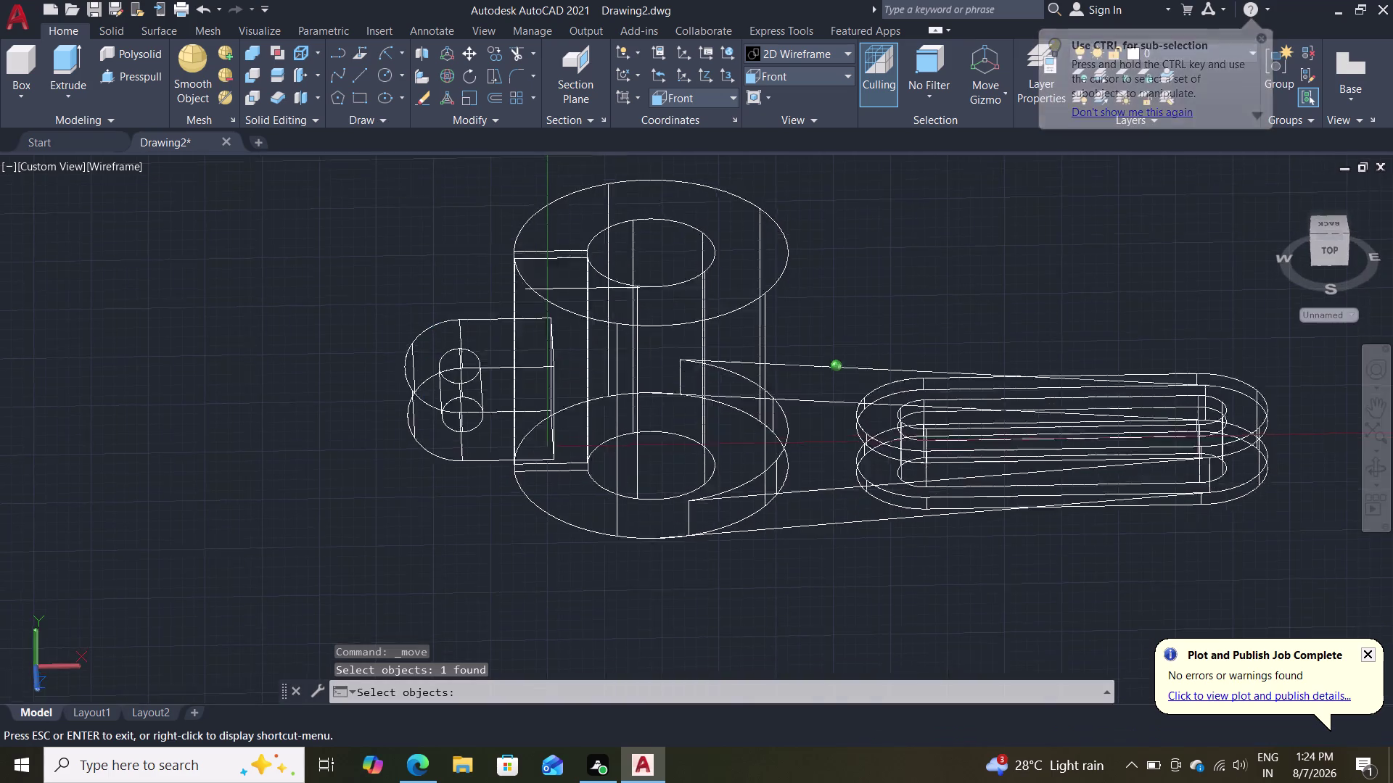
middle_drag(517, 383, 514, 437)
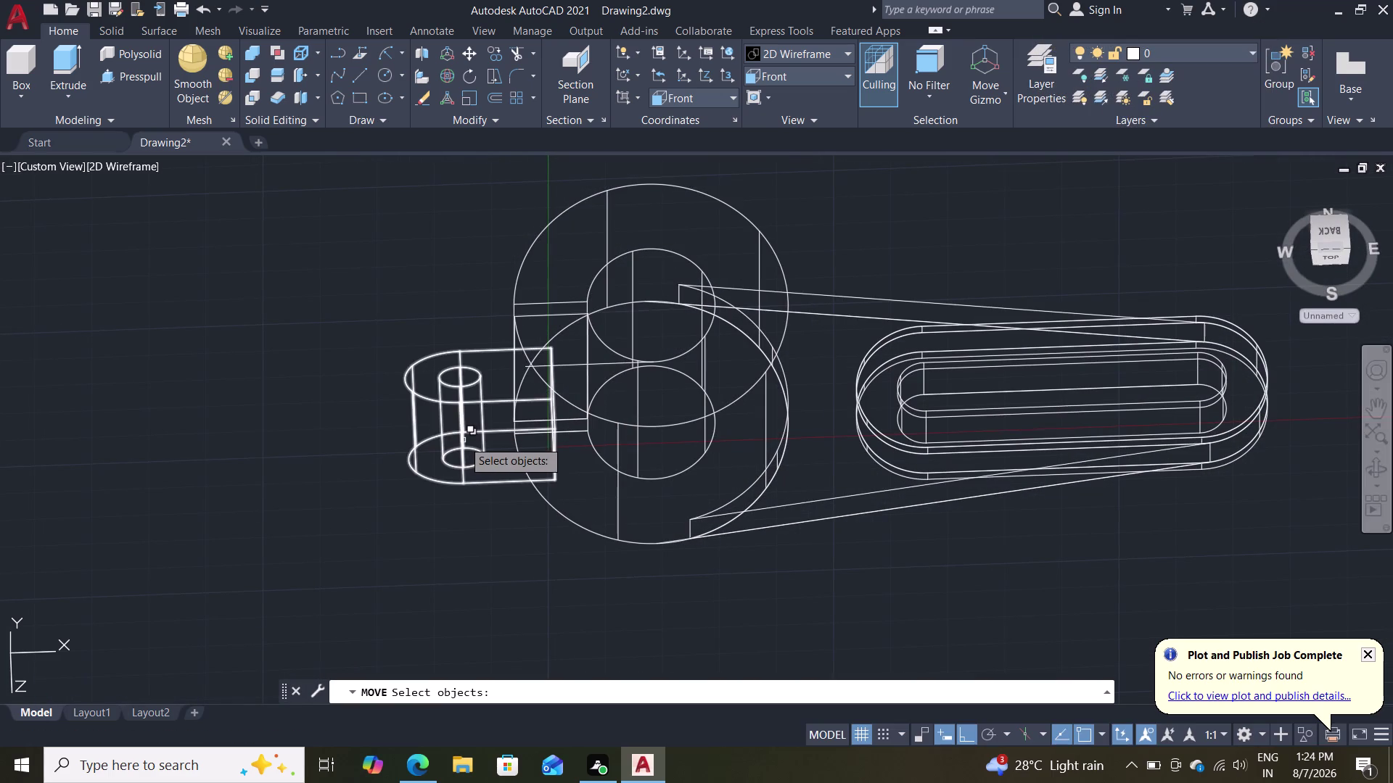
click(462, 440)
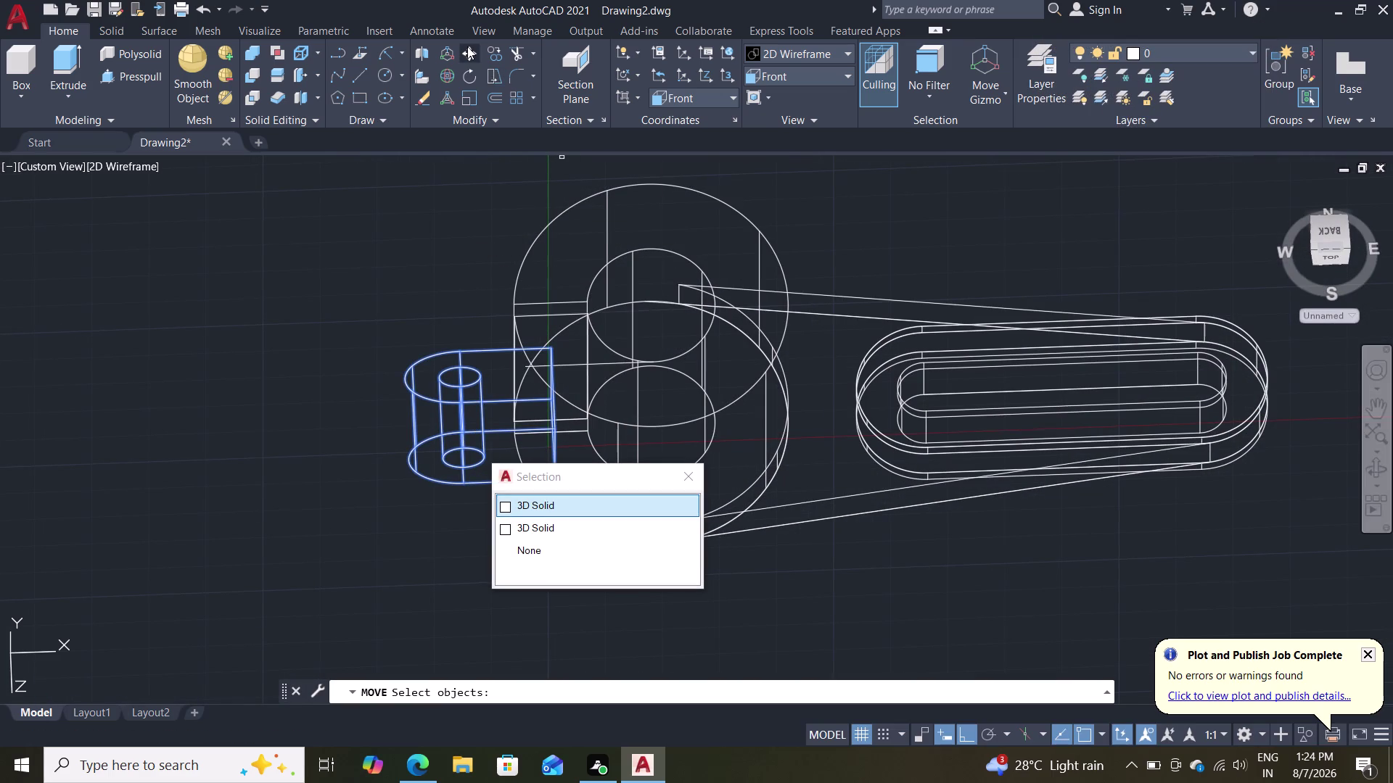
click(467, 46)
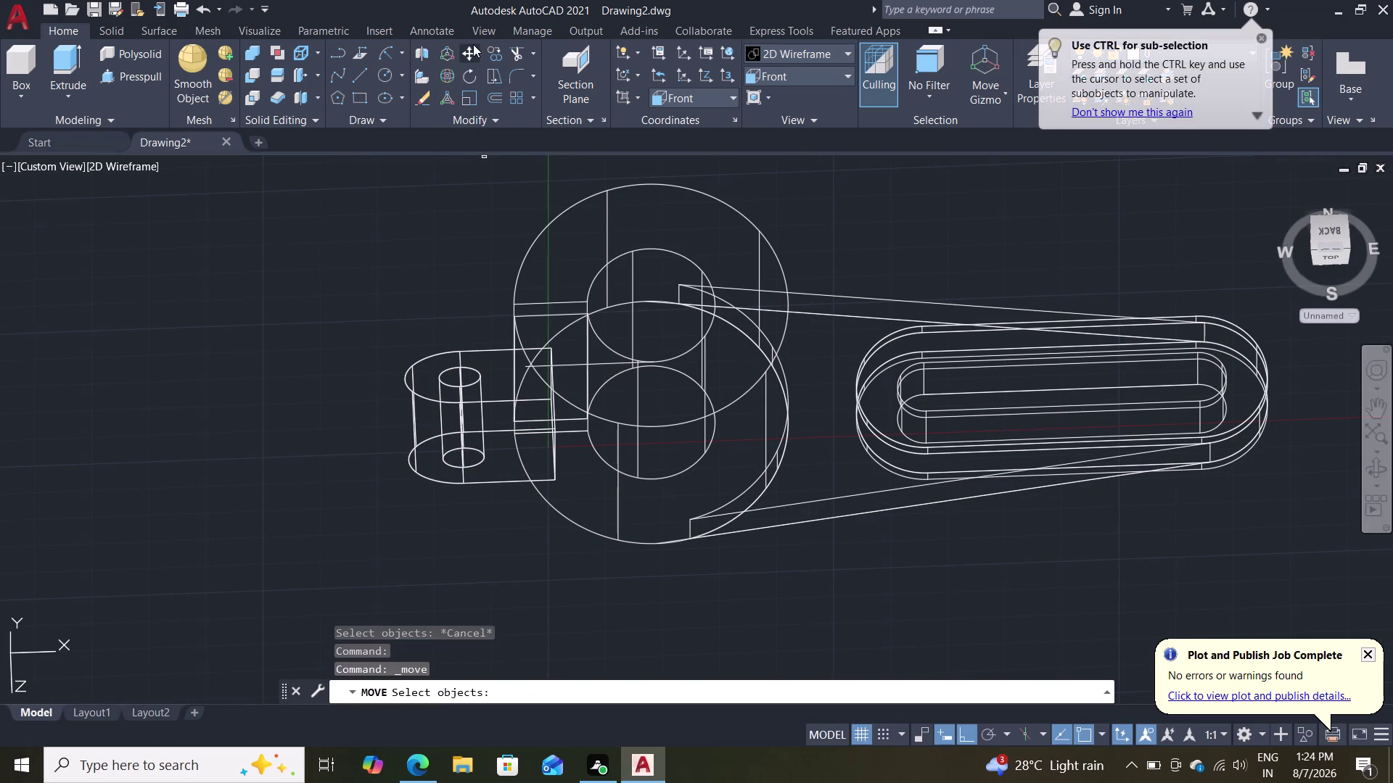
click(473, 44)
click(466, 56)
click(470, 433)
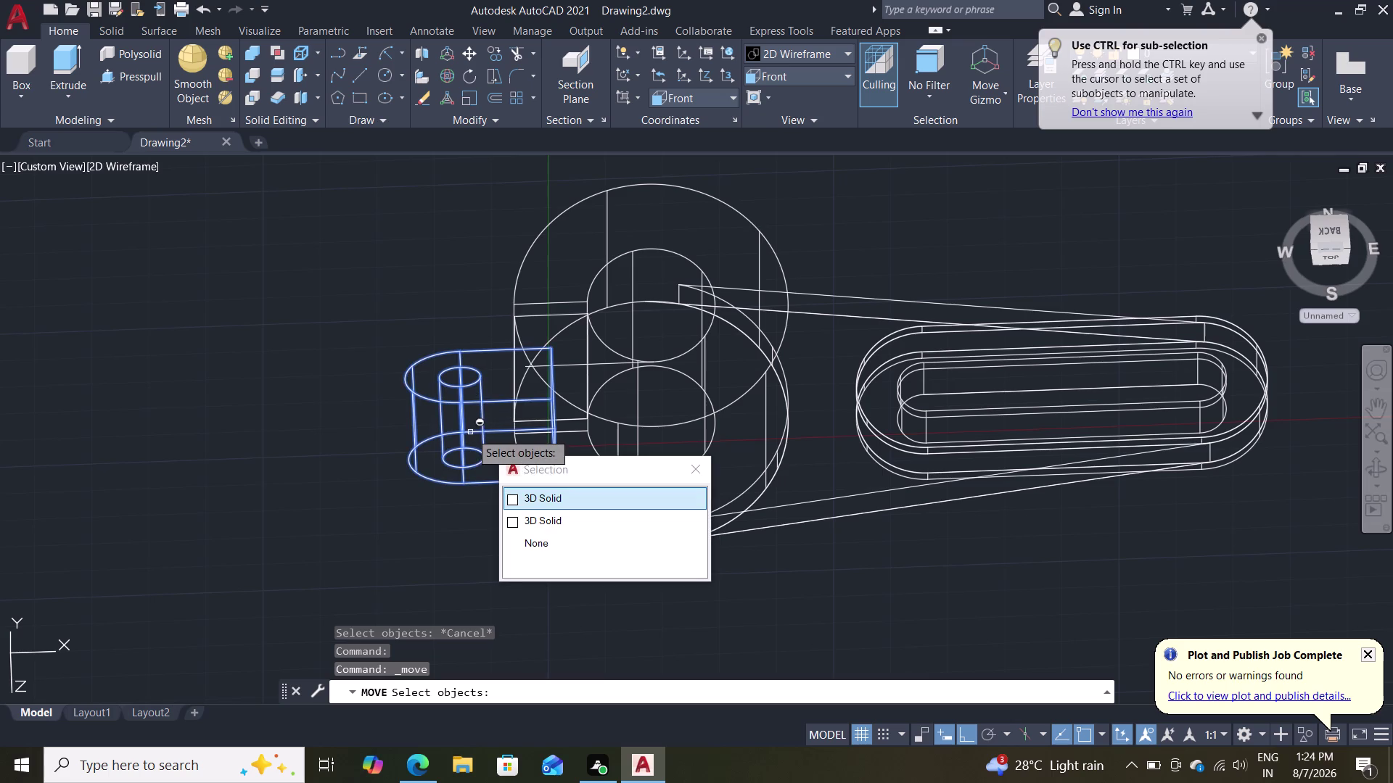
key(Return)
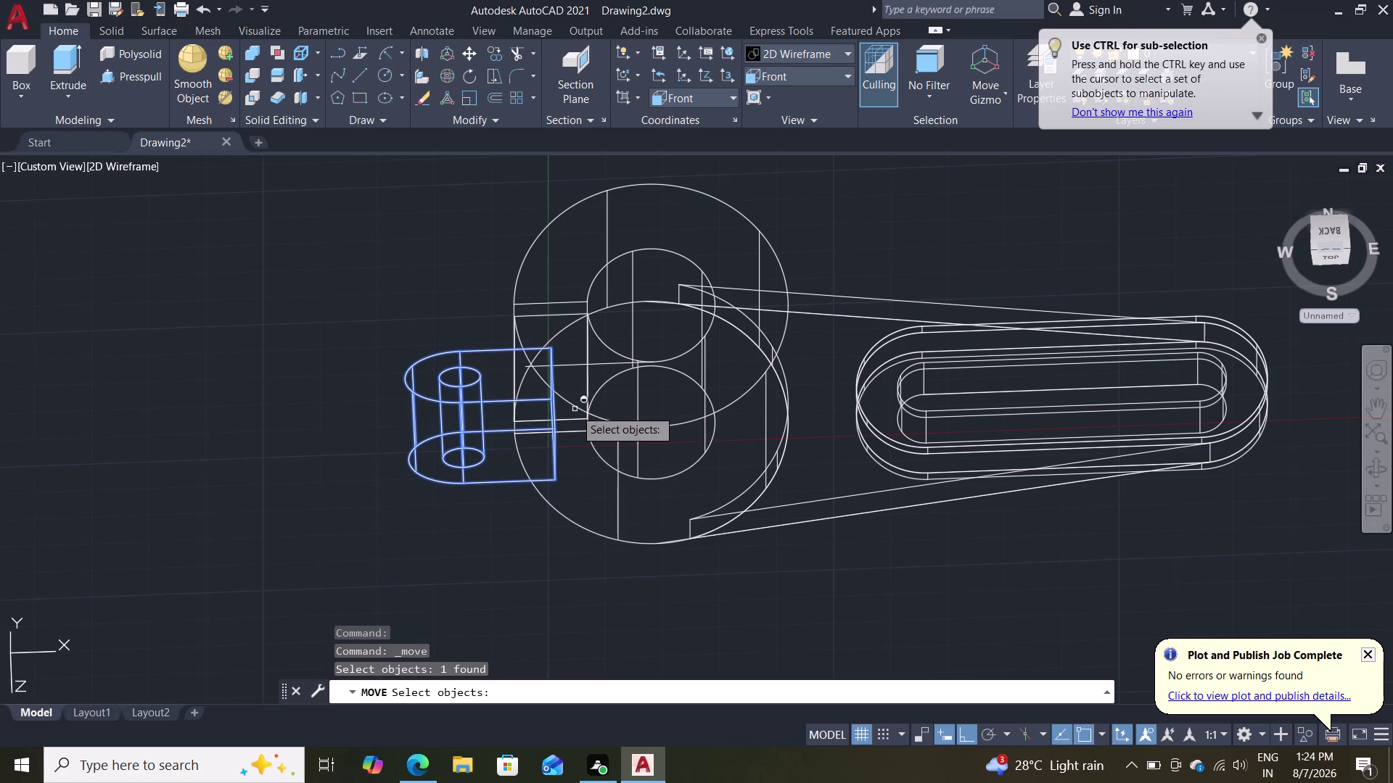
key(Return)
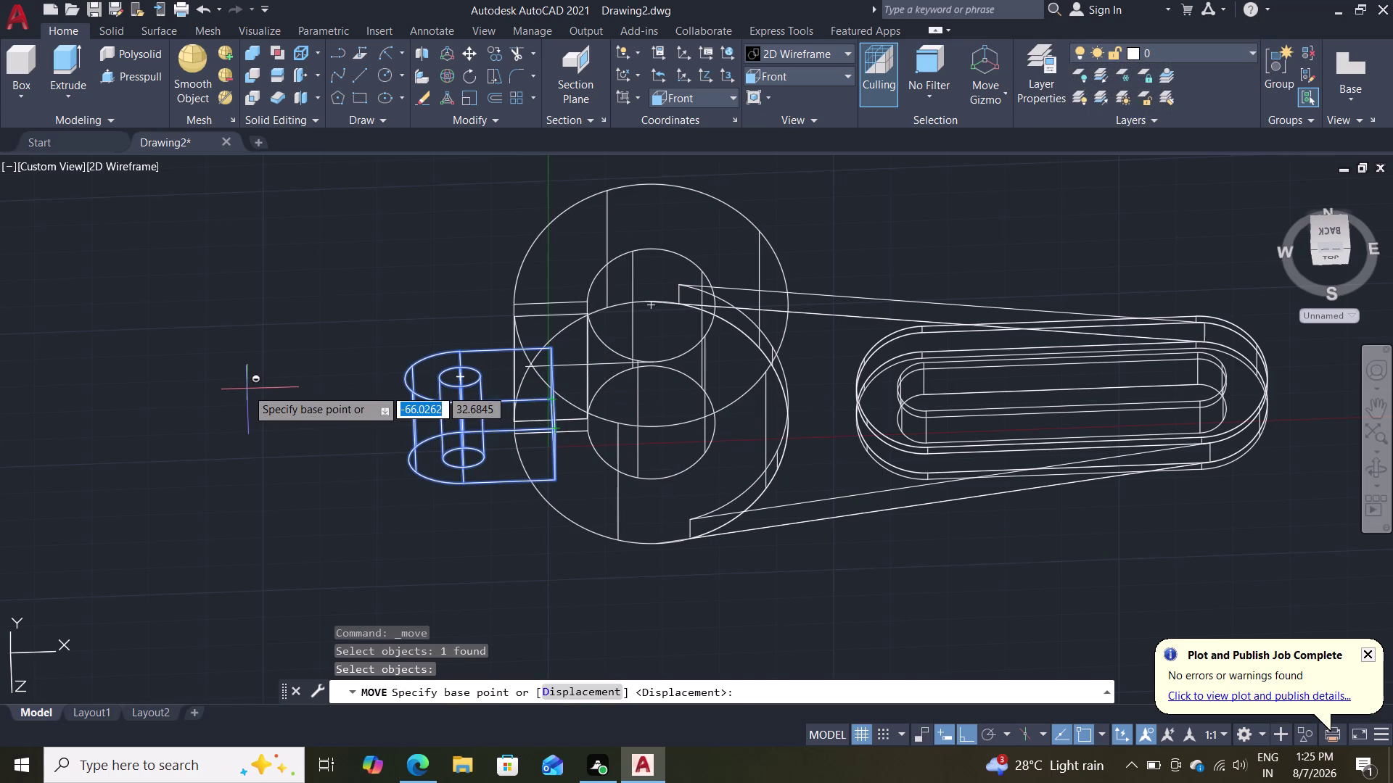
Pick a base point on the hinge tab, turn Ortho off with F8, then cancel the move.
scroll(up, 3)
middle_drag(245, 391, 256, 486)
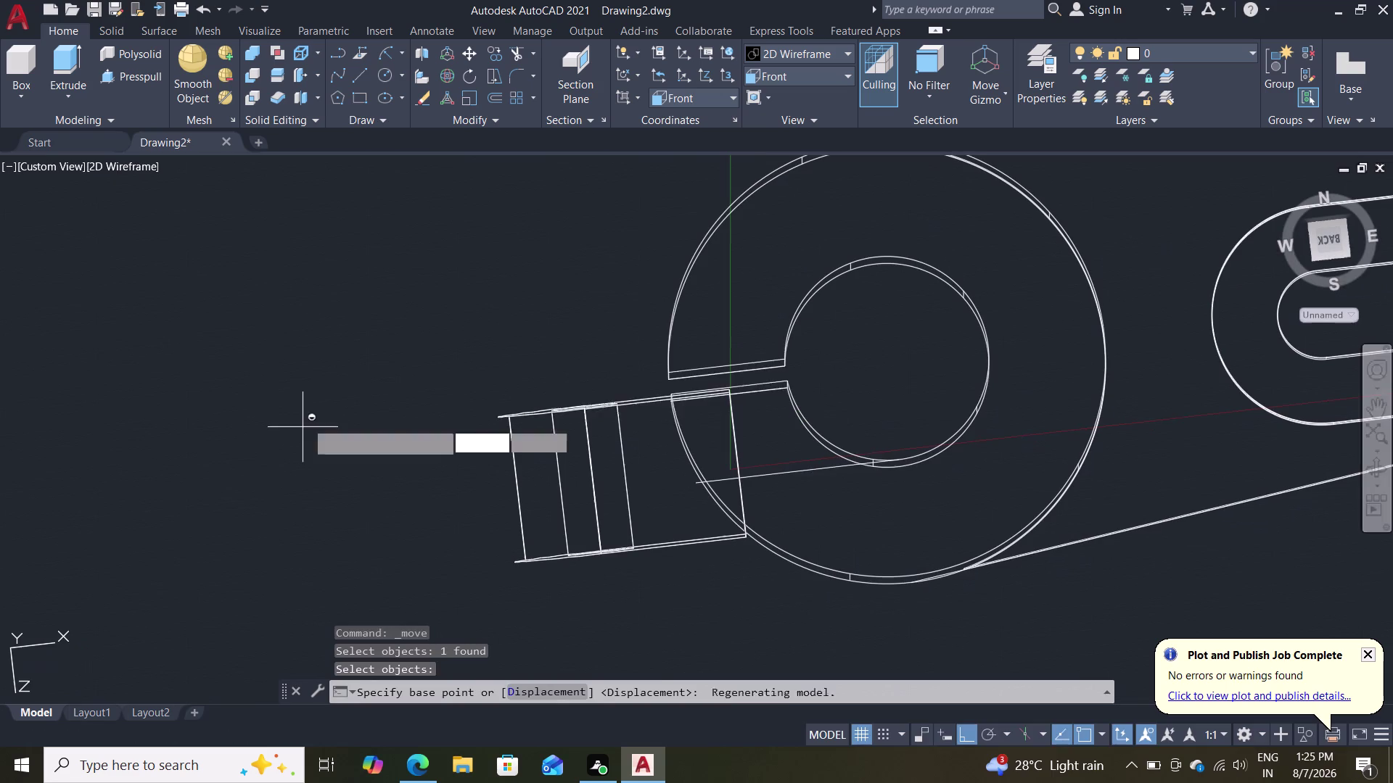
double_click(738, 468)
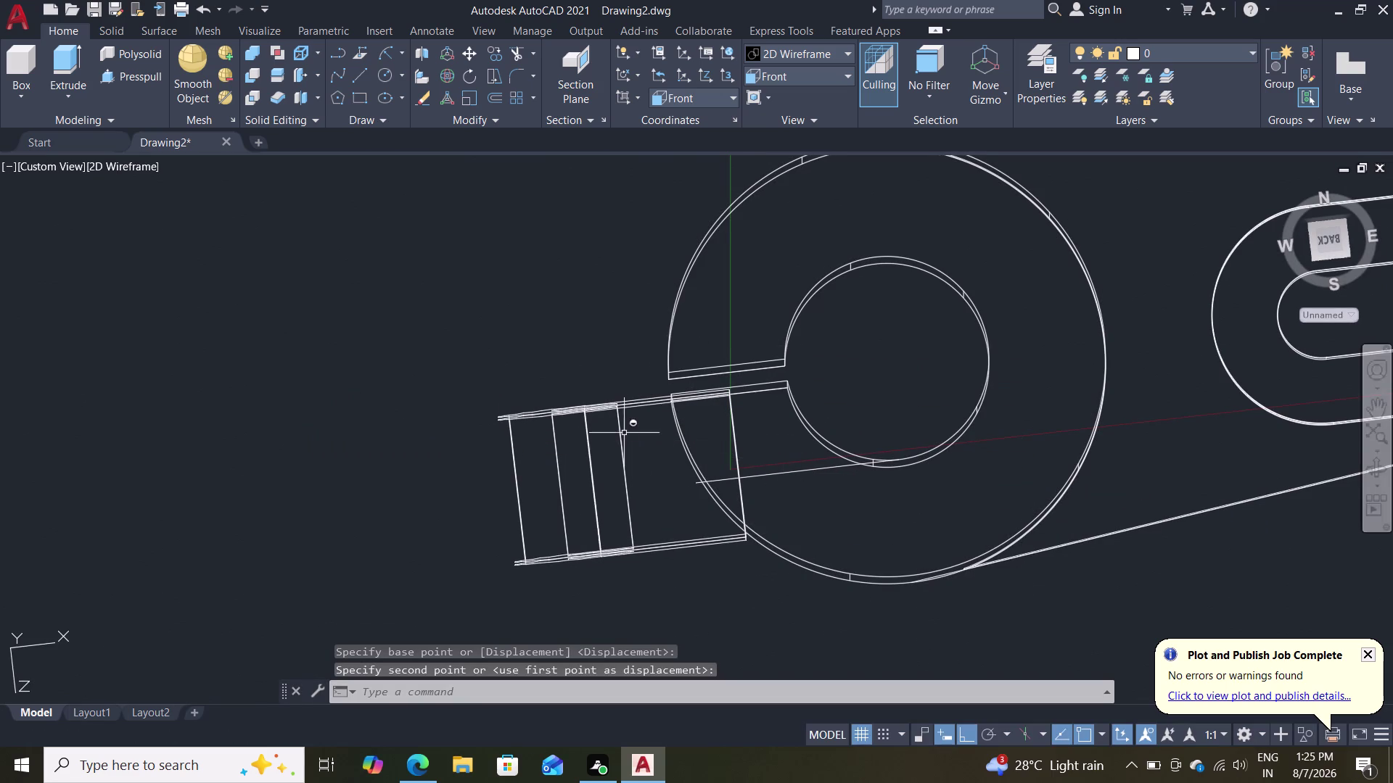
click(597, 408)
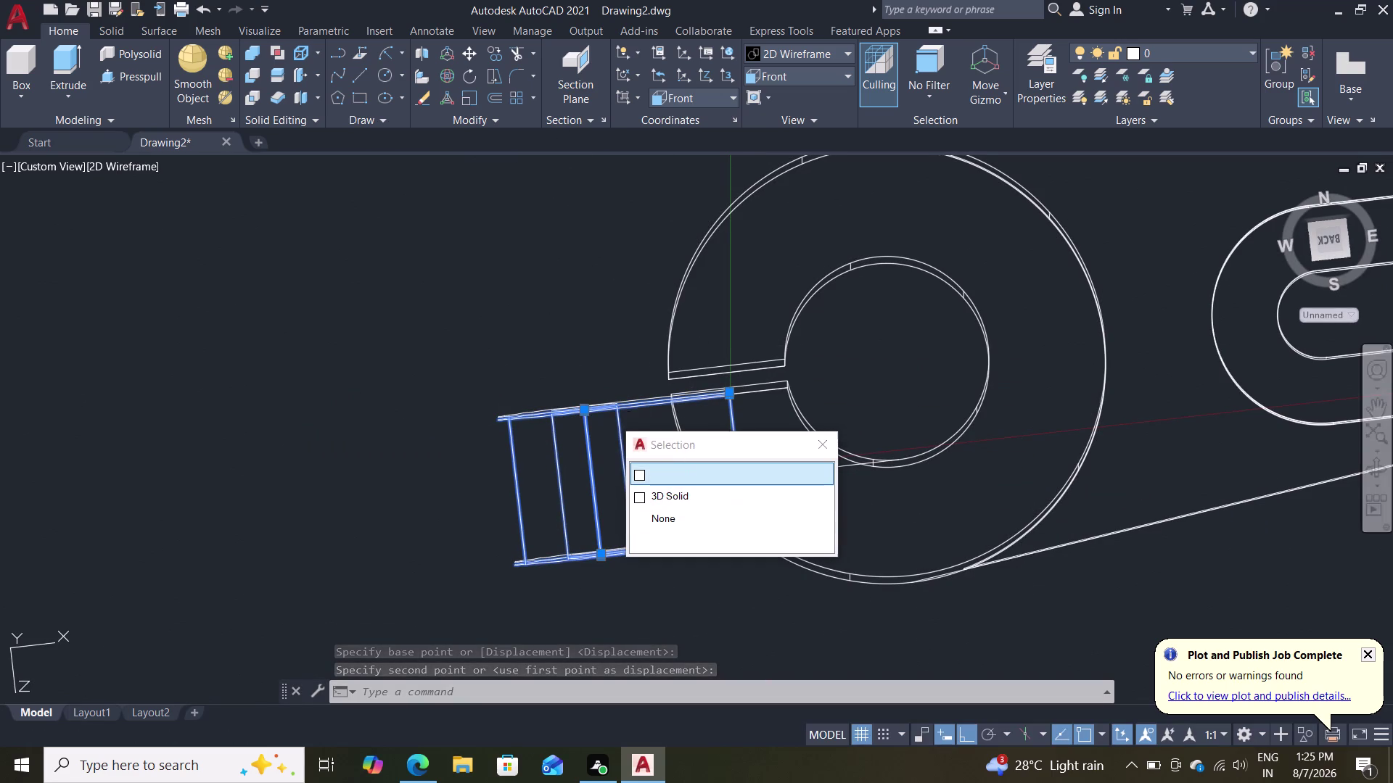
click(670, 475)
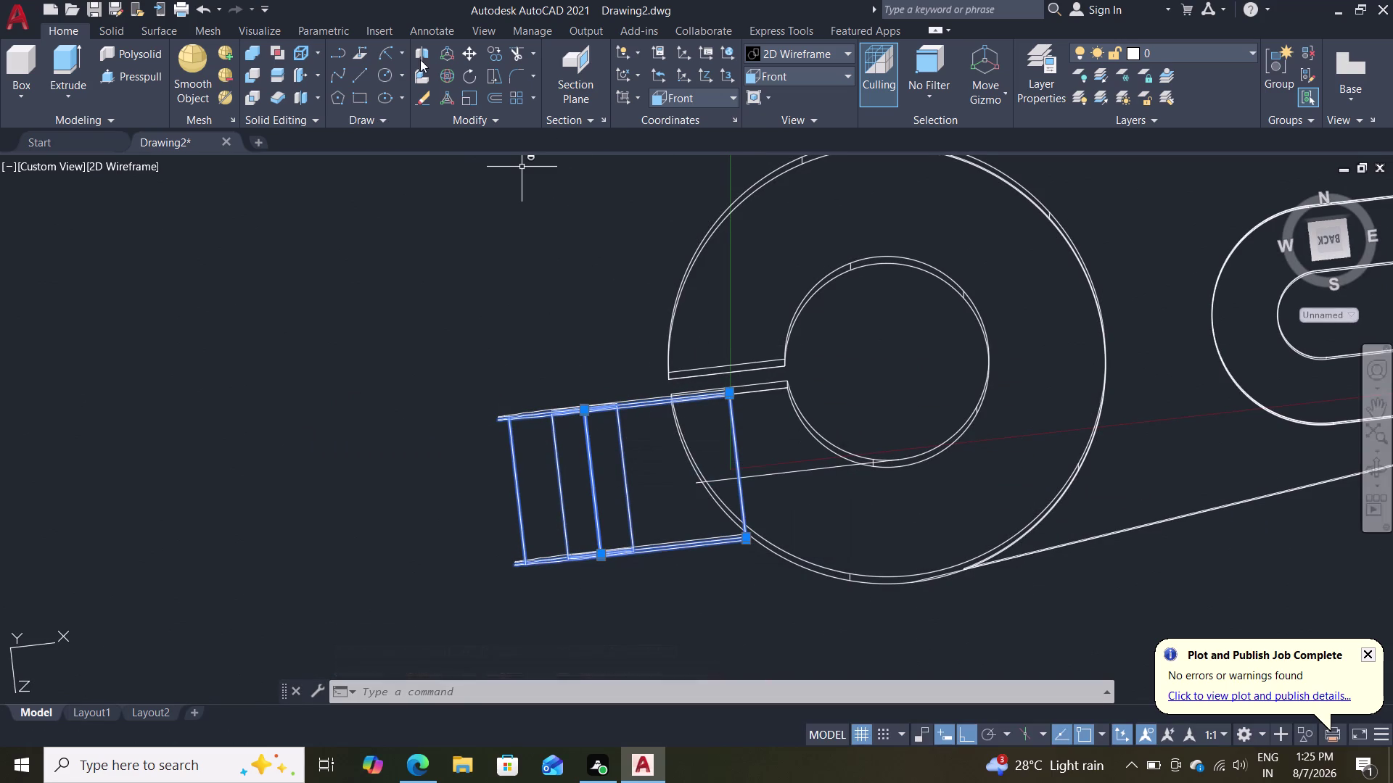
click(467, 47)
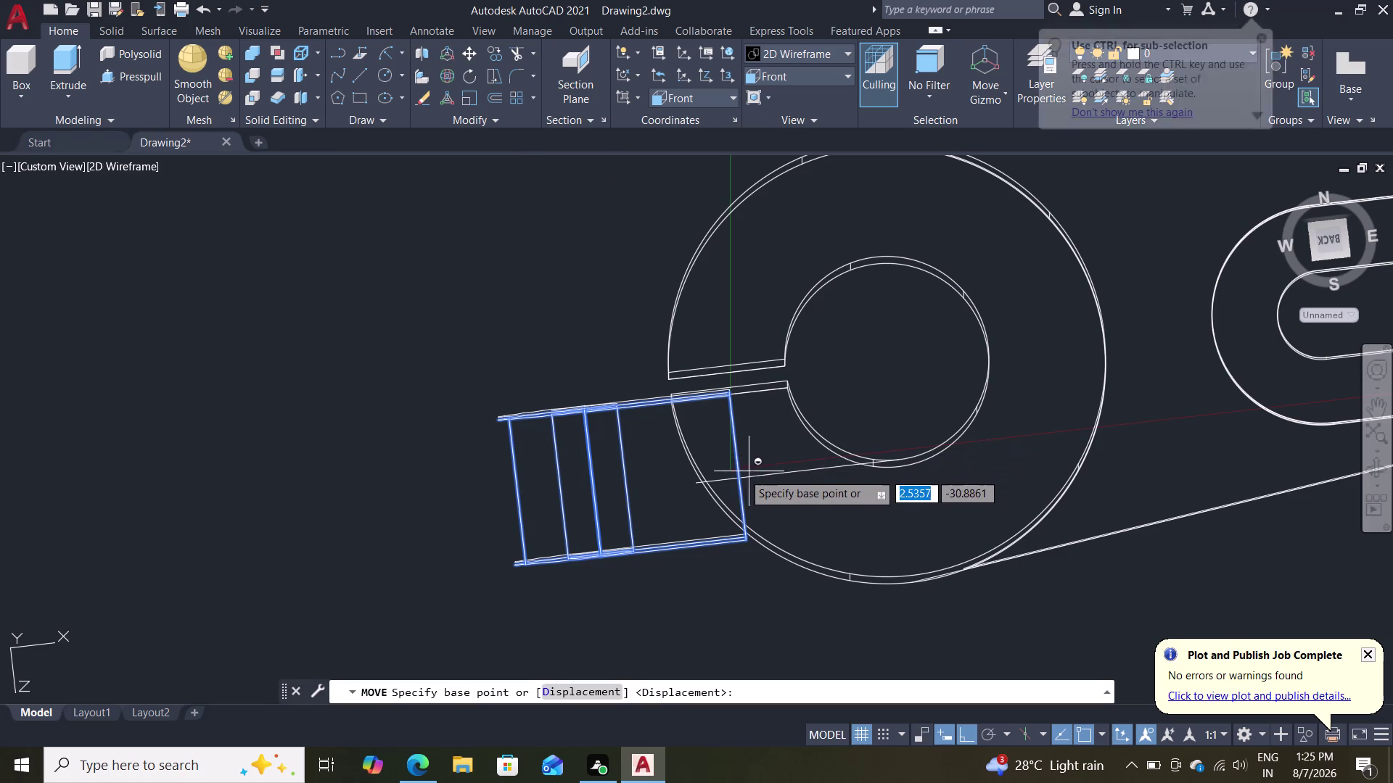
drag(733, 472, 745, 465)
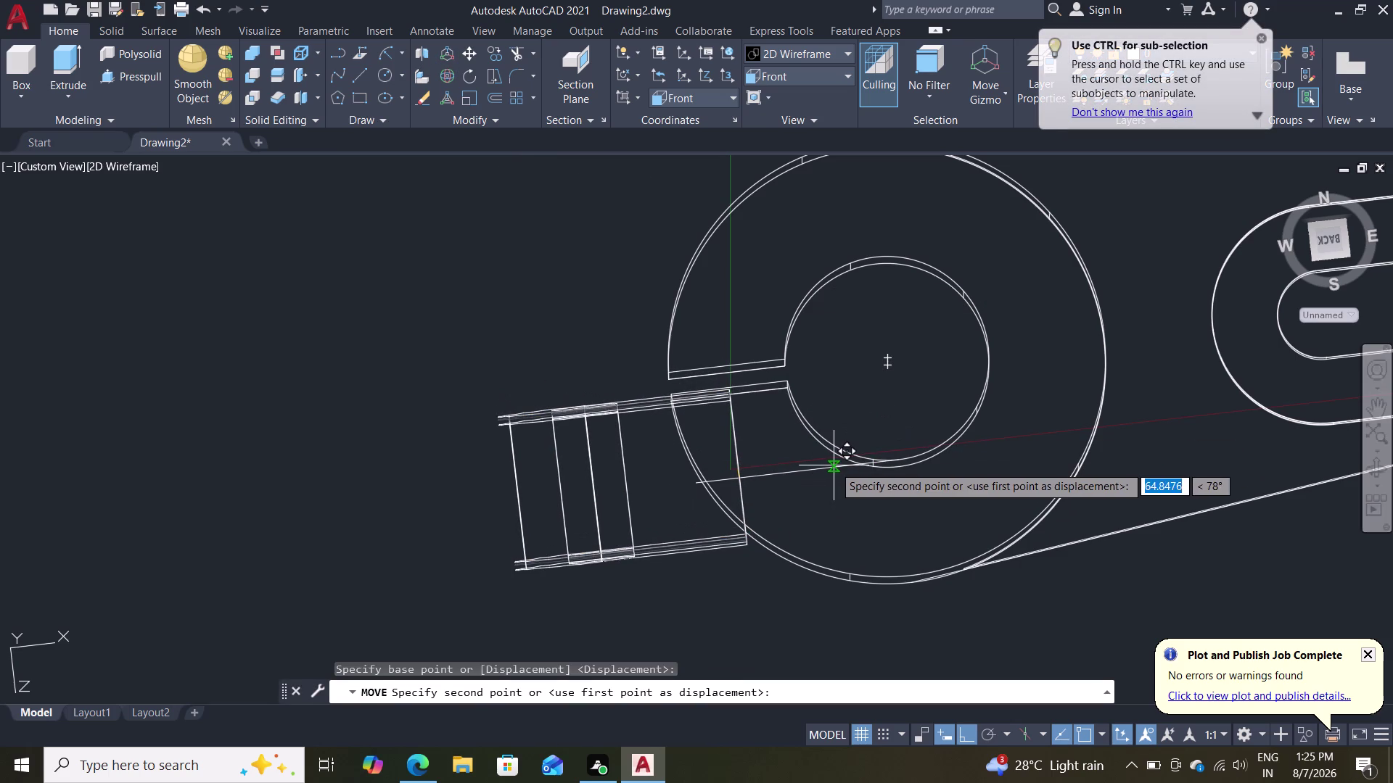
key(F8)
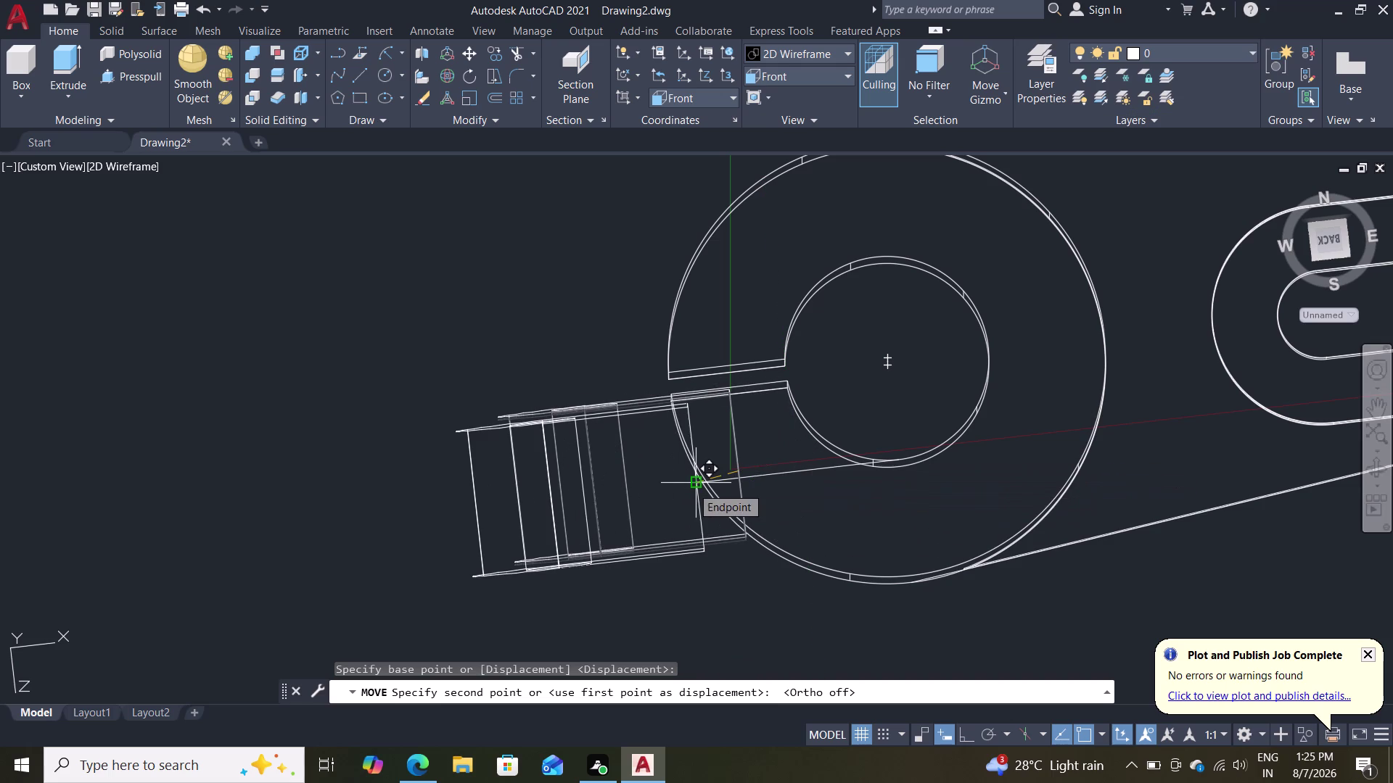
key(Escape)
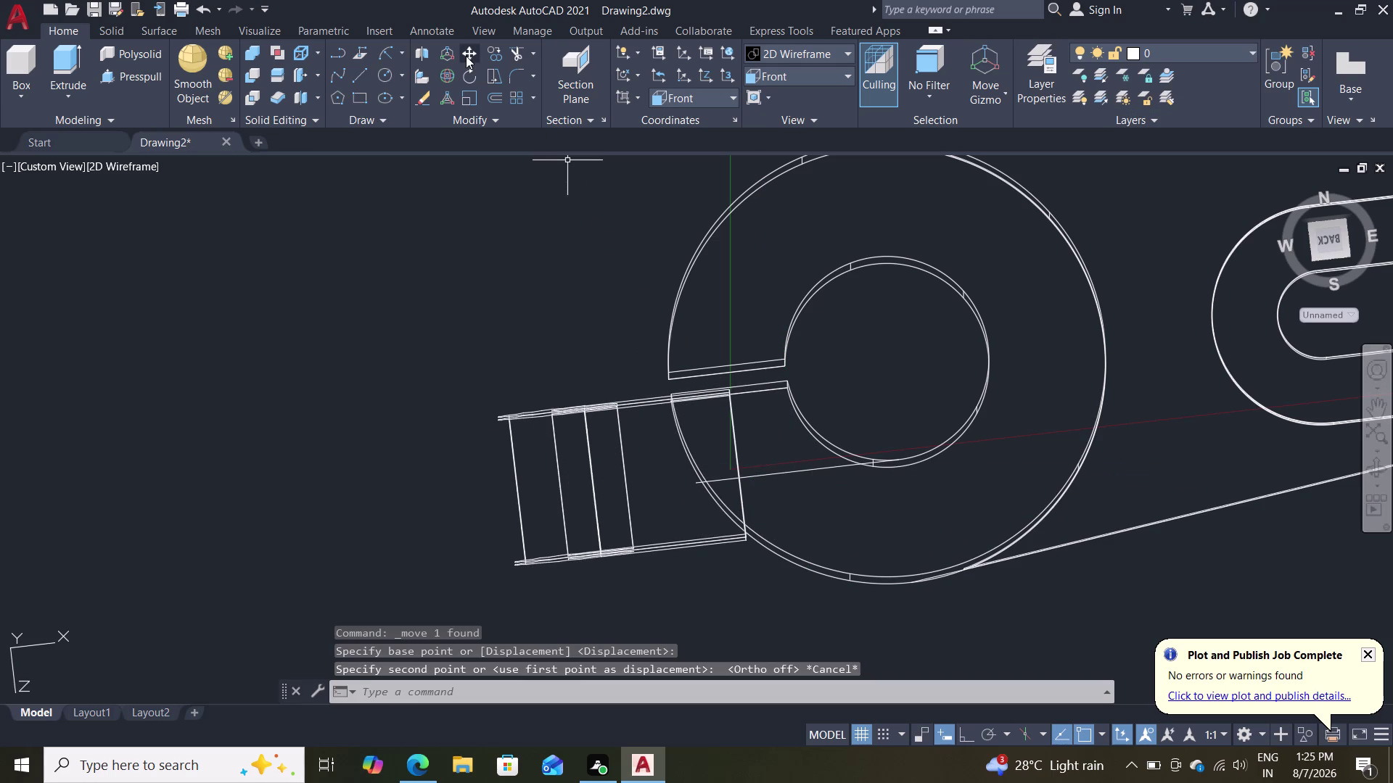
double_click(466, 56)
click(735, 435)
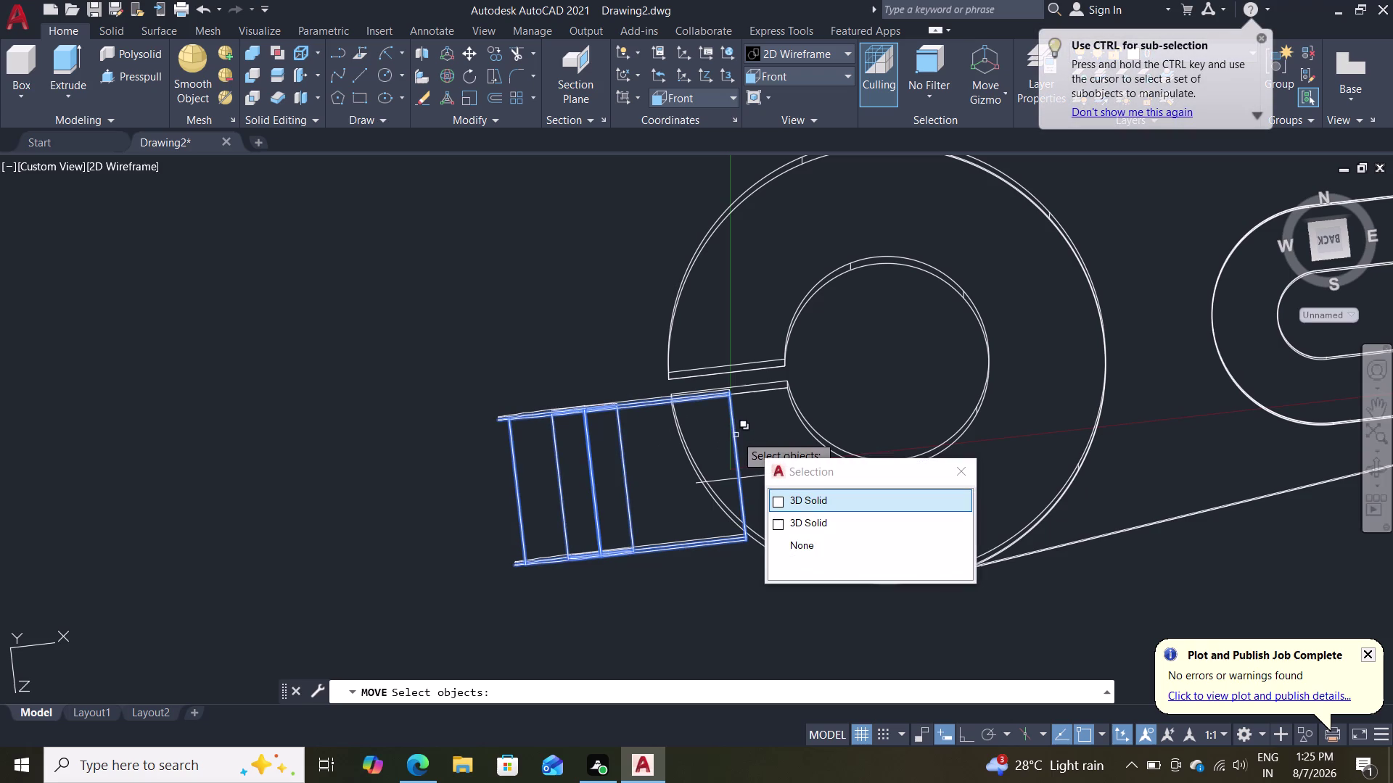
key(Return)
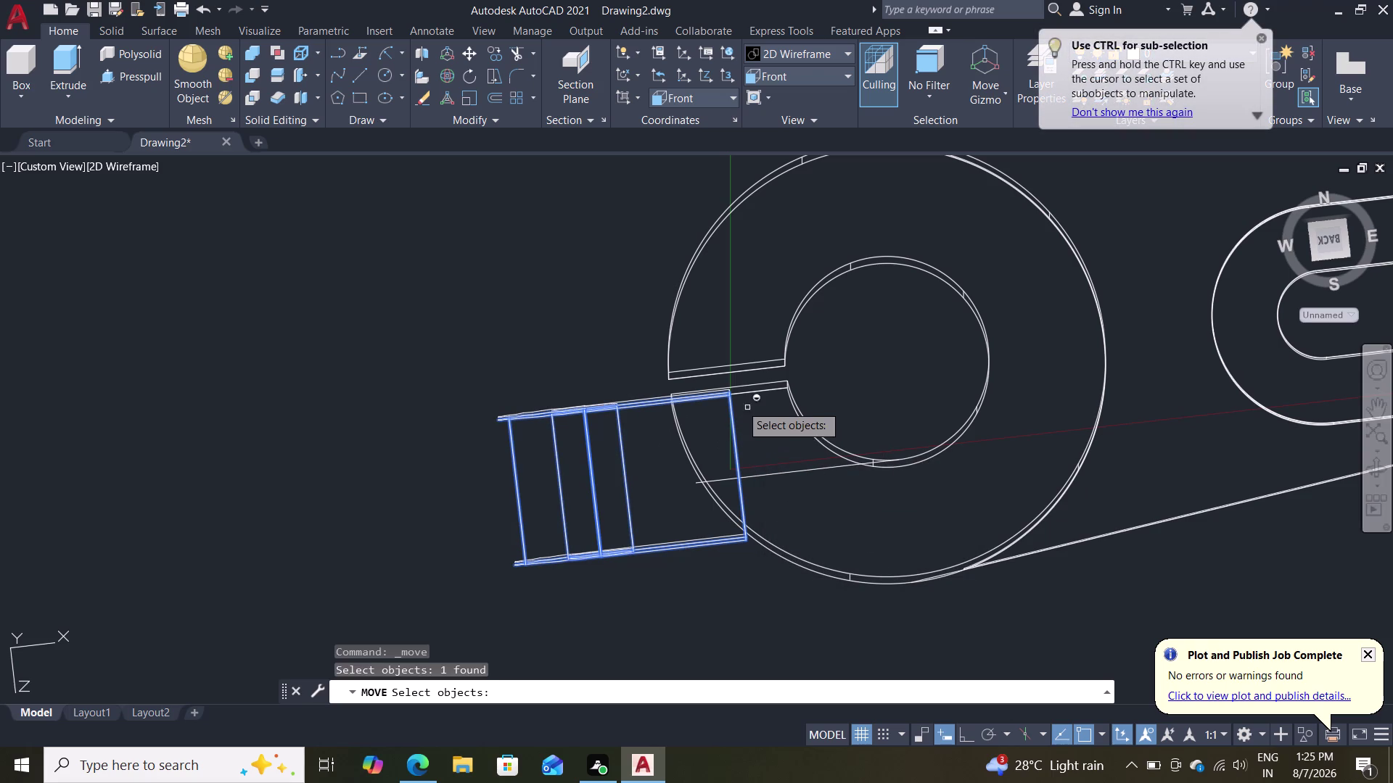
key(Return)
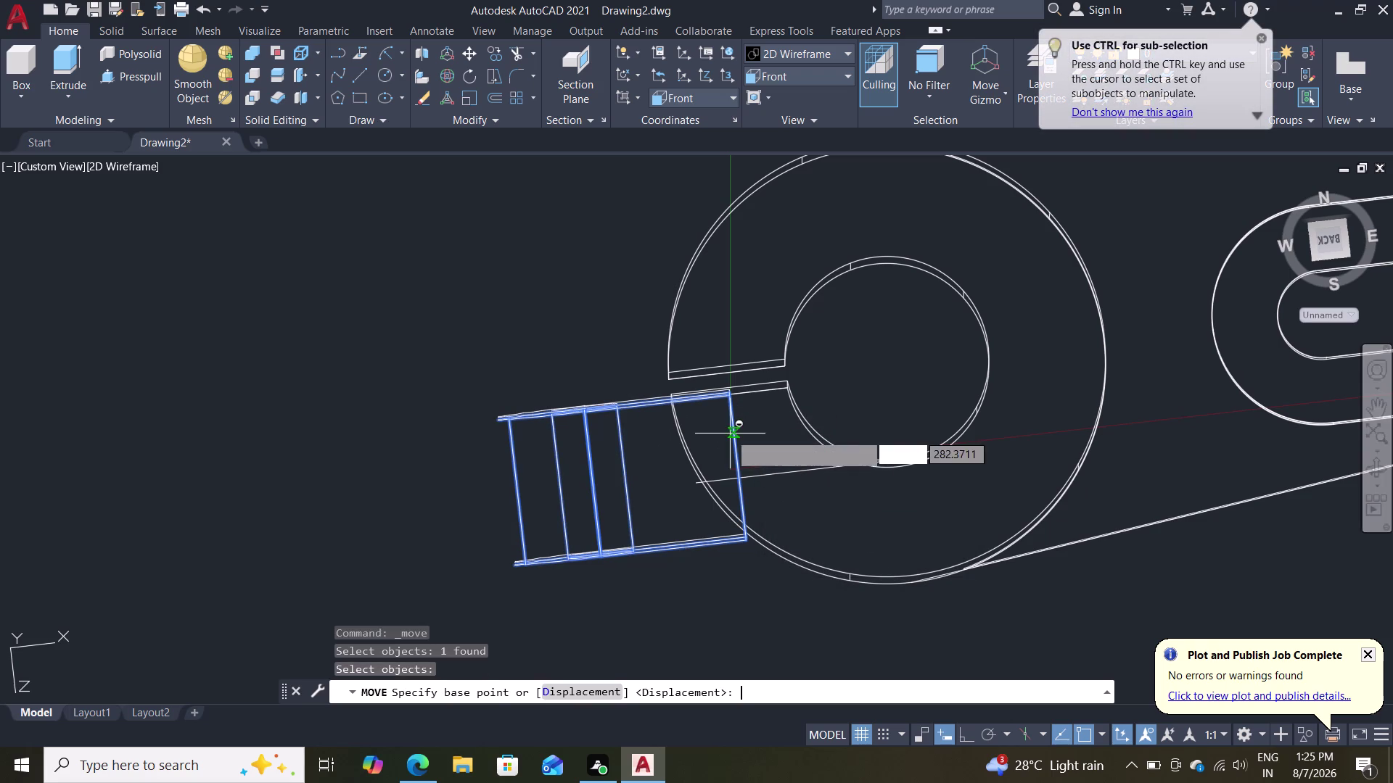
scroll(down, 3)
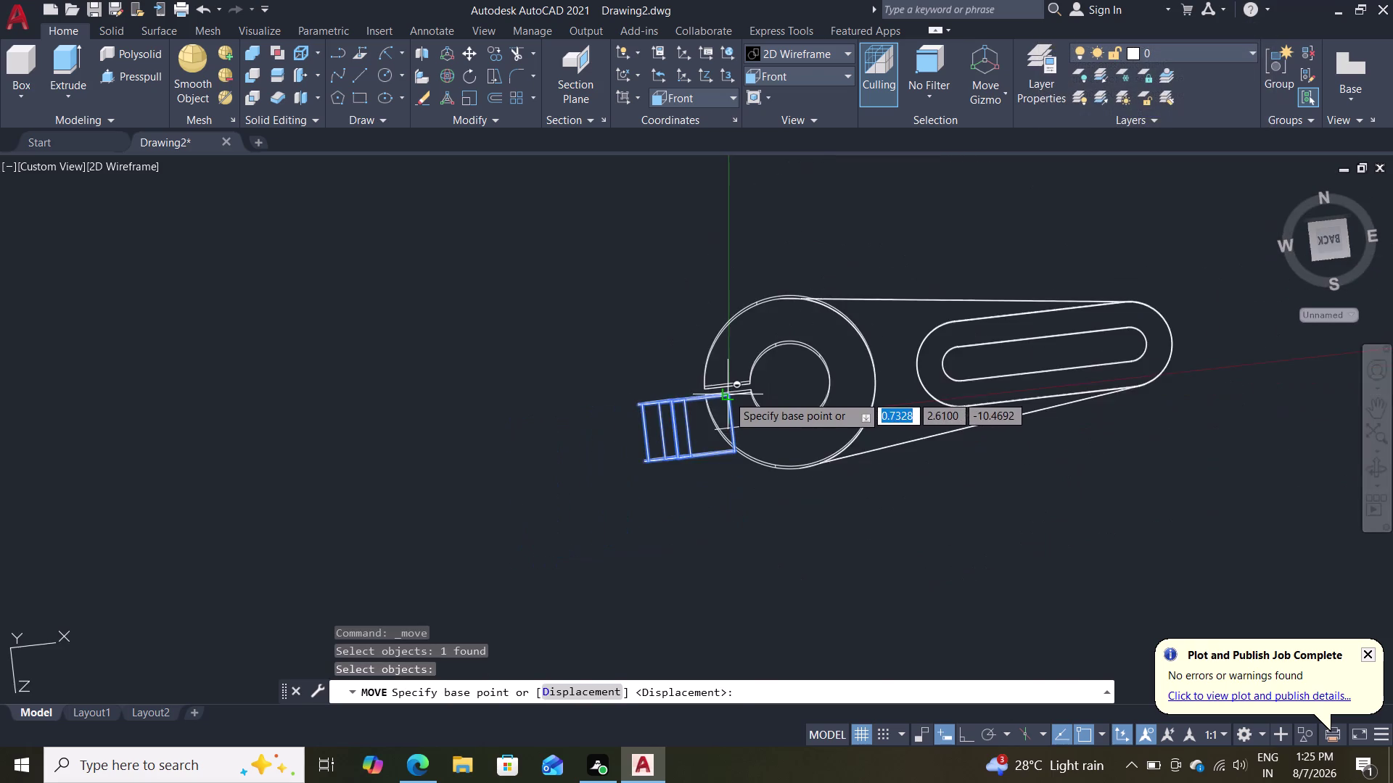
scroll(up, 3)
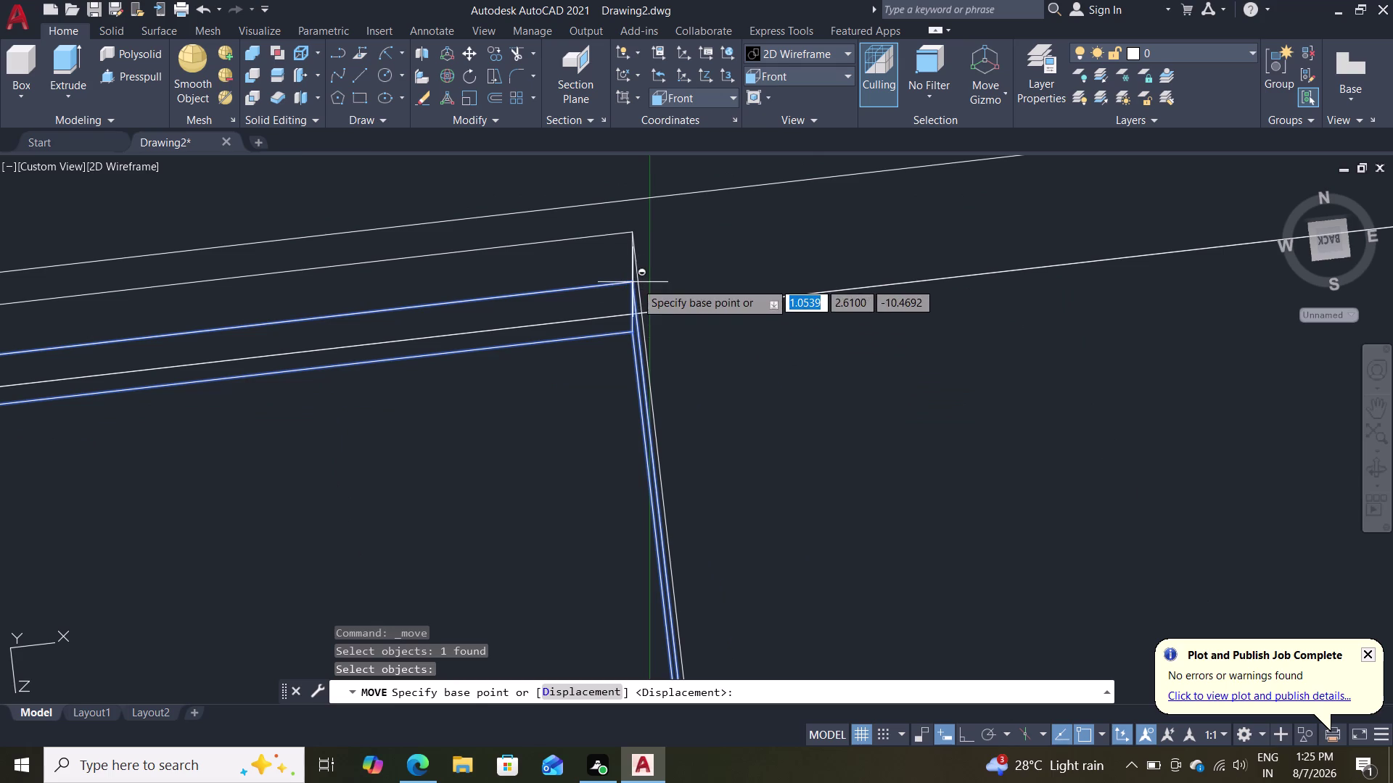
click(636, 282)
scroll(up, 3)
scroll(down, 3)
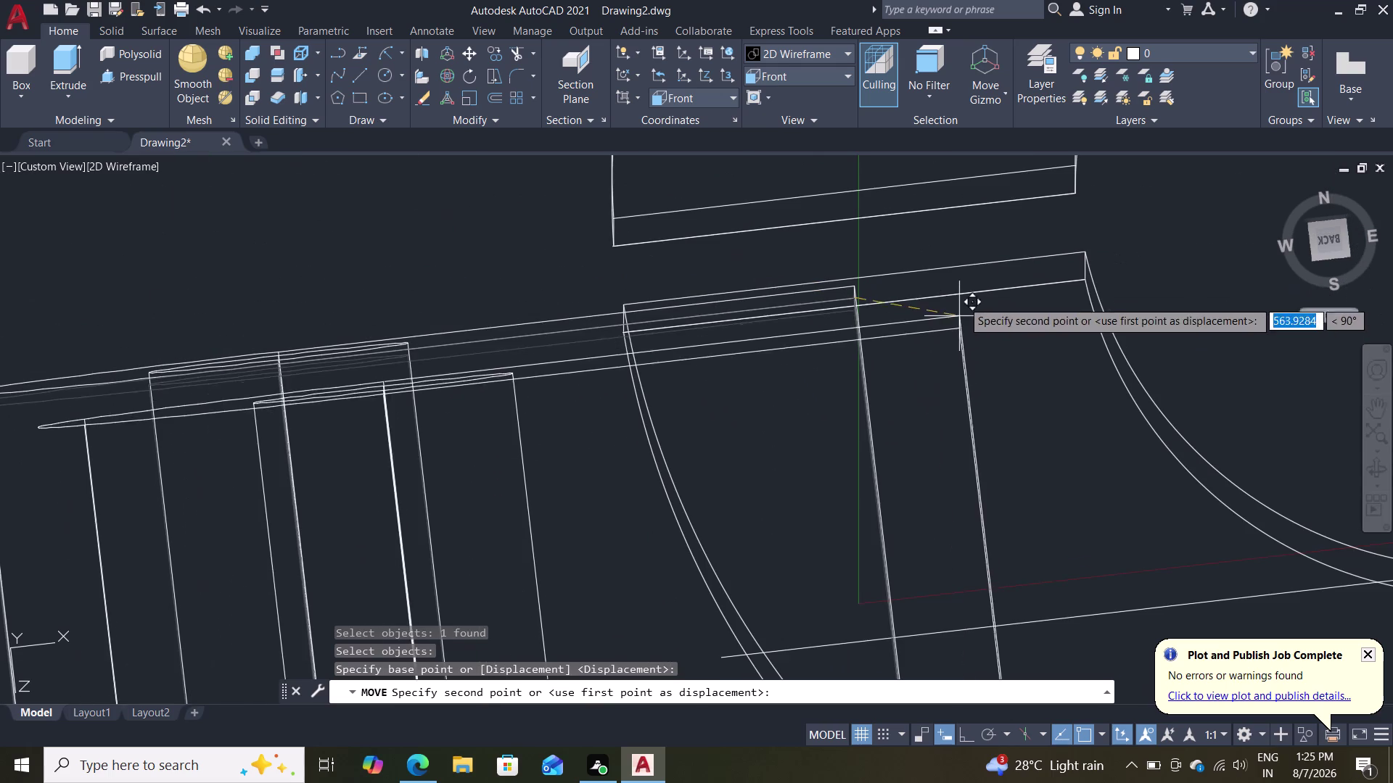
double_click(1082, 276)
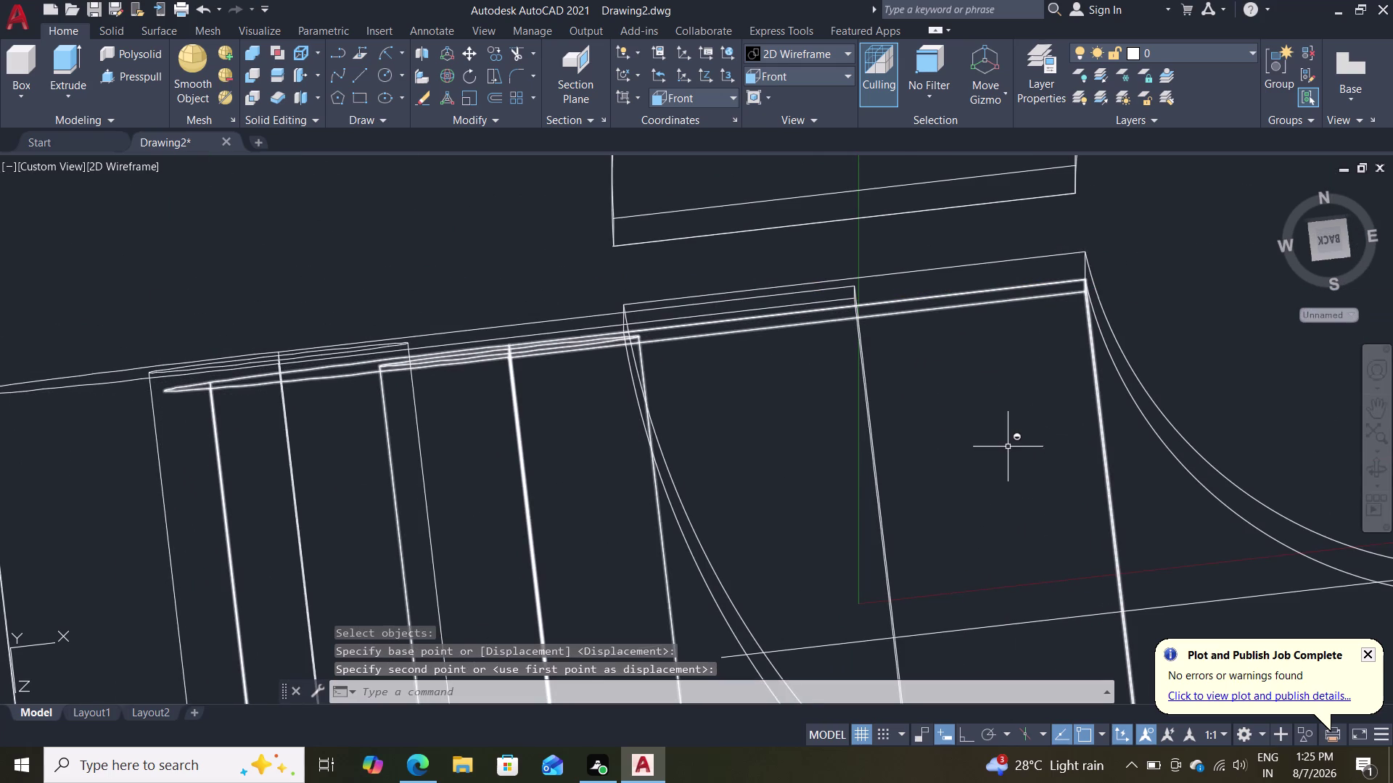
scroll(down, 3)
scroll(down, 3)
scroll(down, 3)
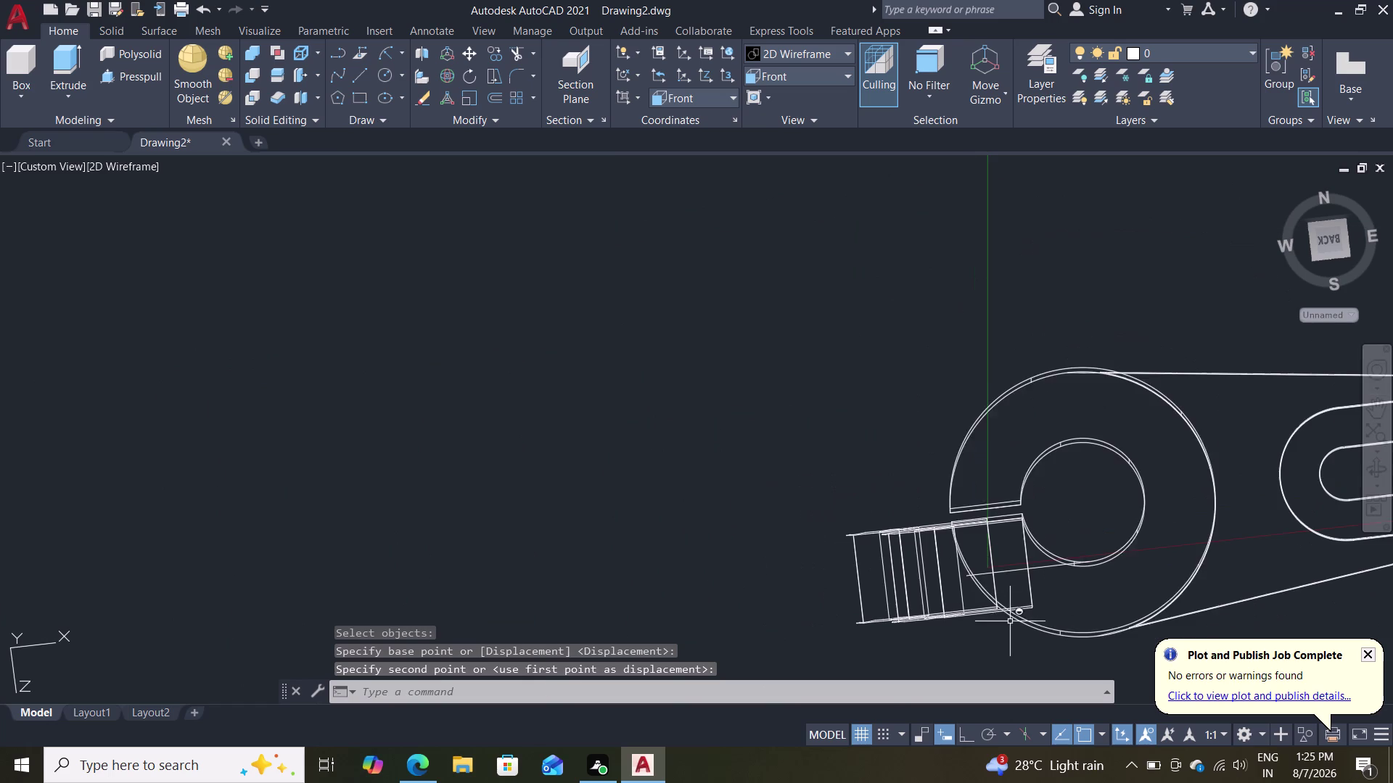
click(867, 578)
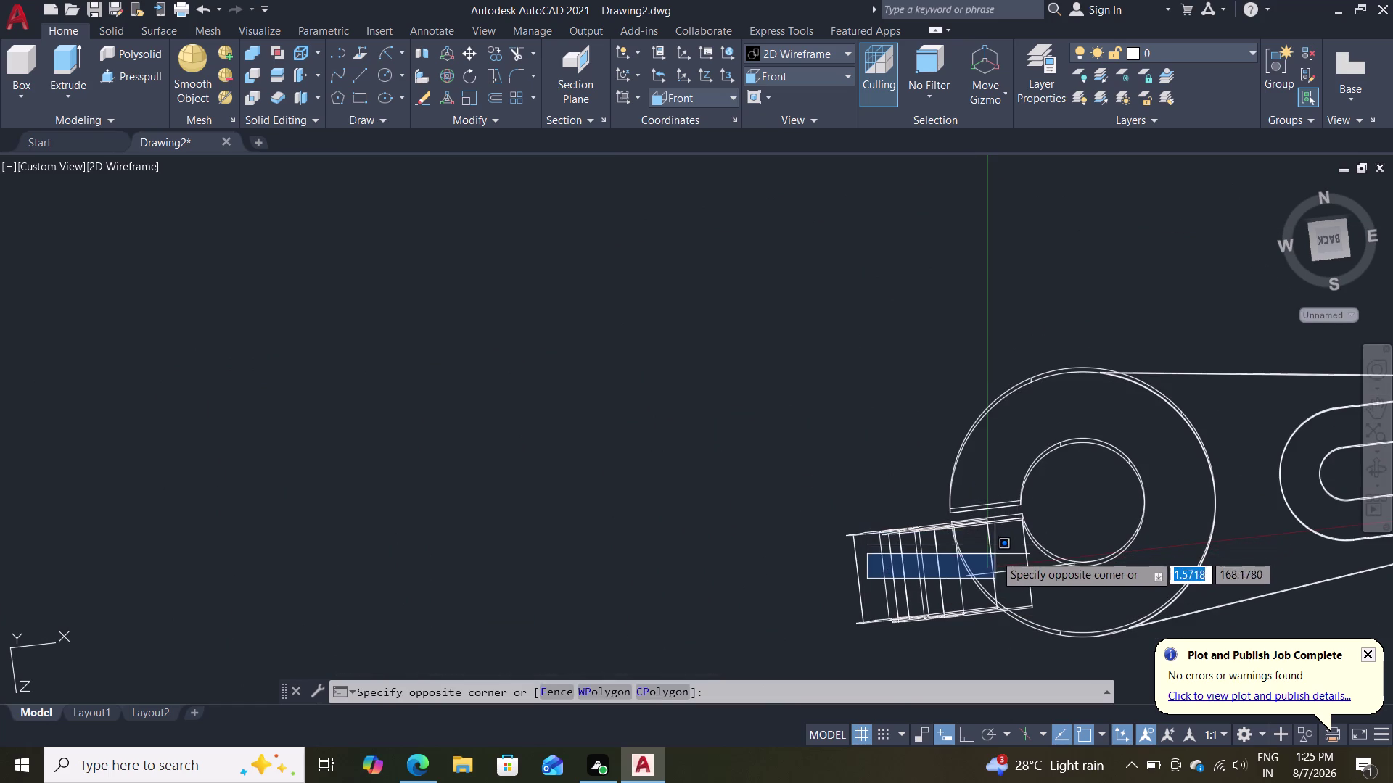
key(Escape)
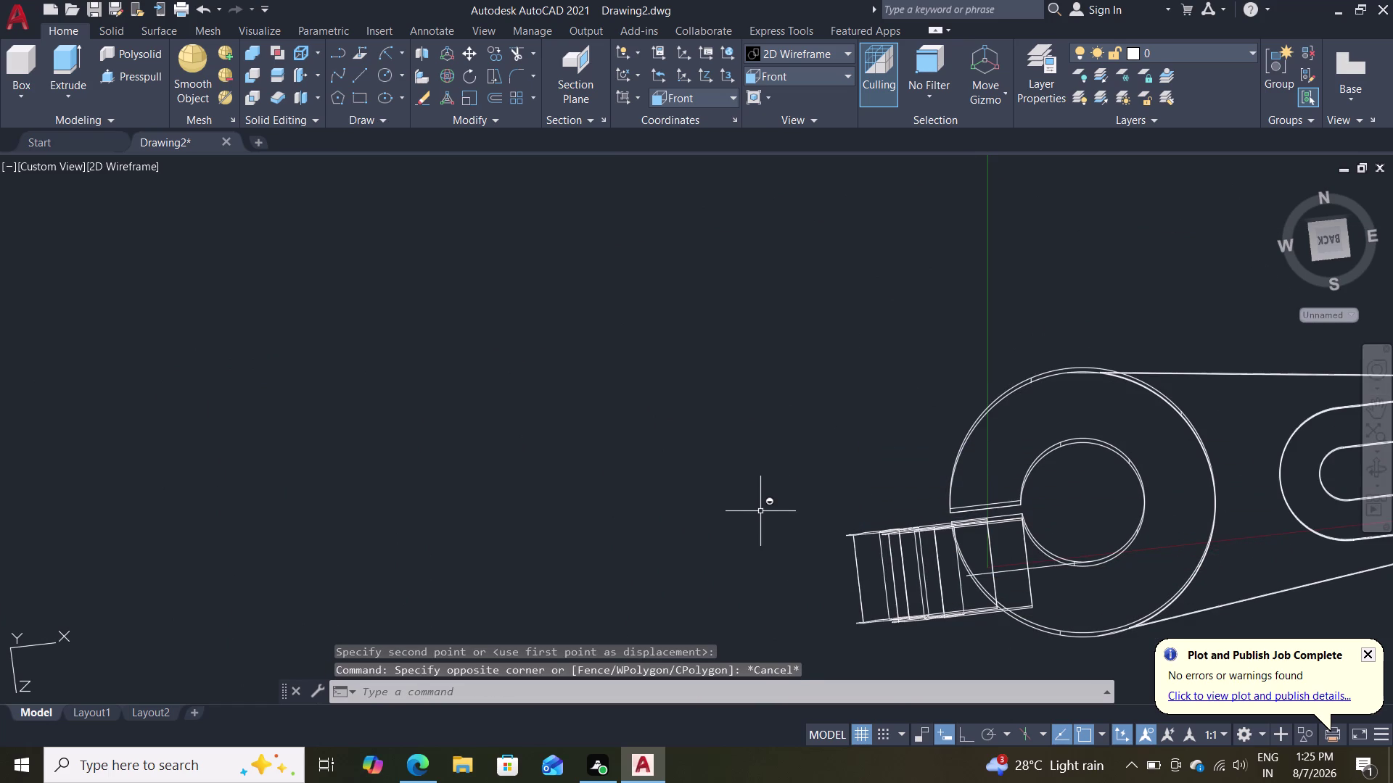
key(ctrl+z)
key(ctrl+z)
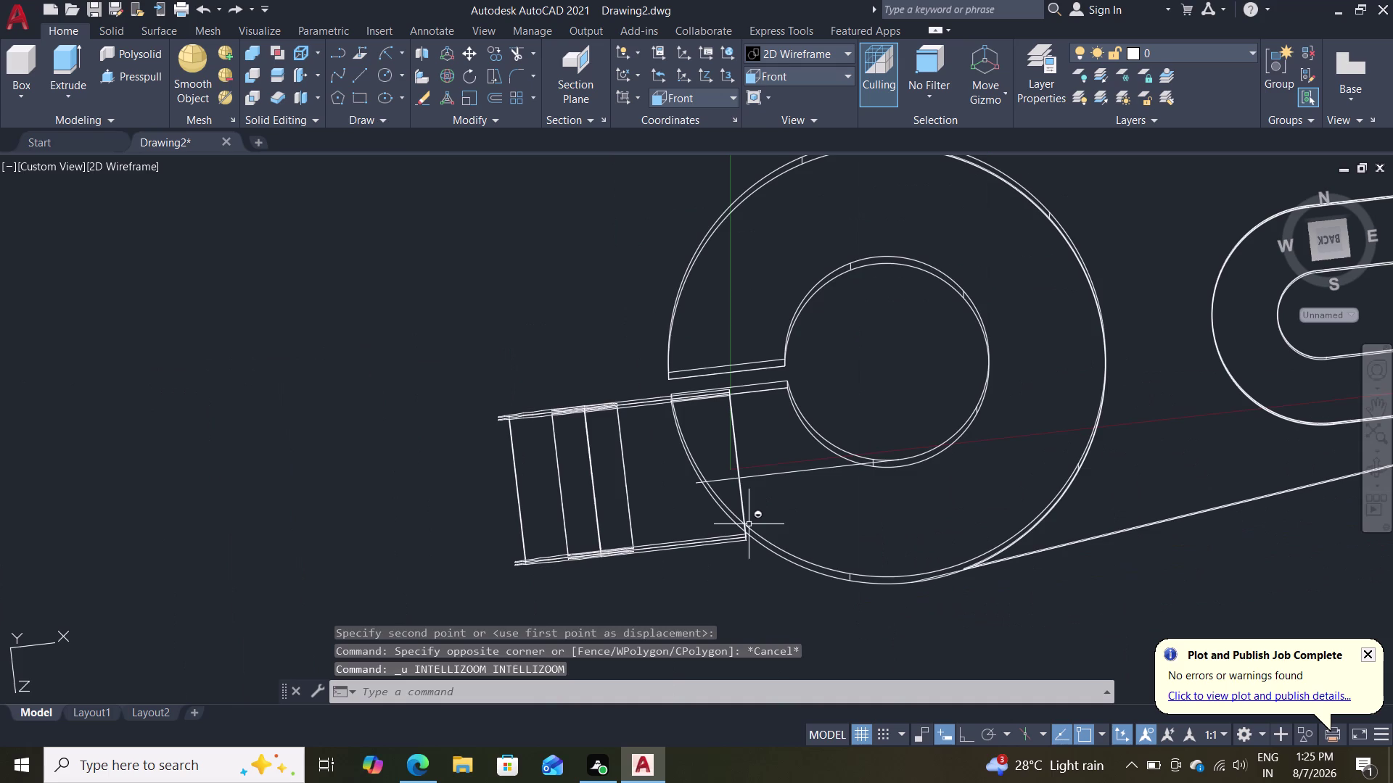
drag(506, 361, 632, 559)
drag(632, 546, 627, 522)
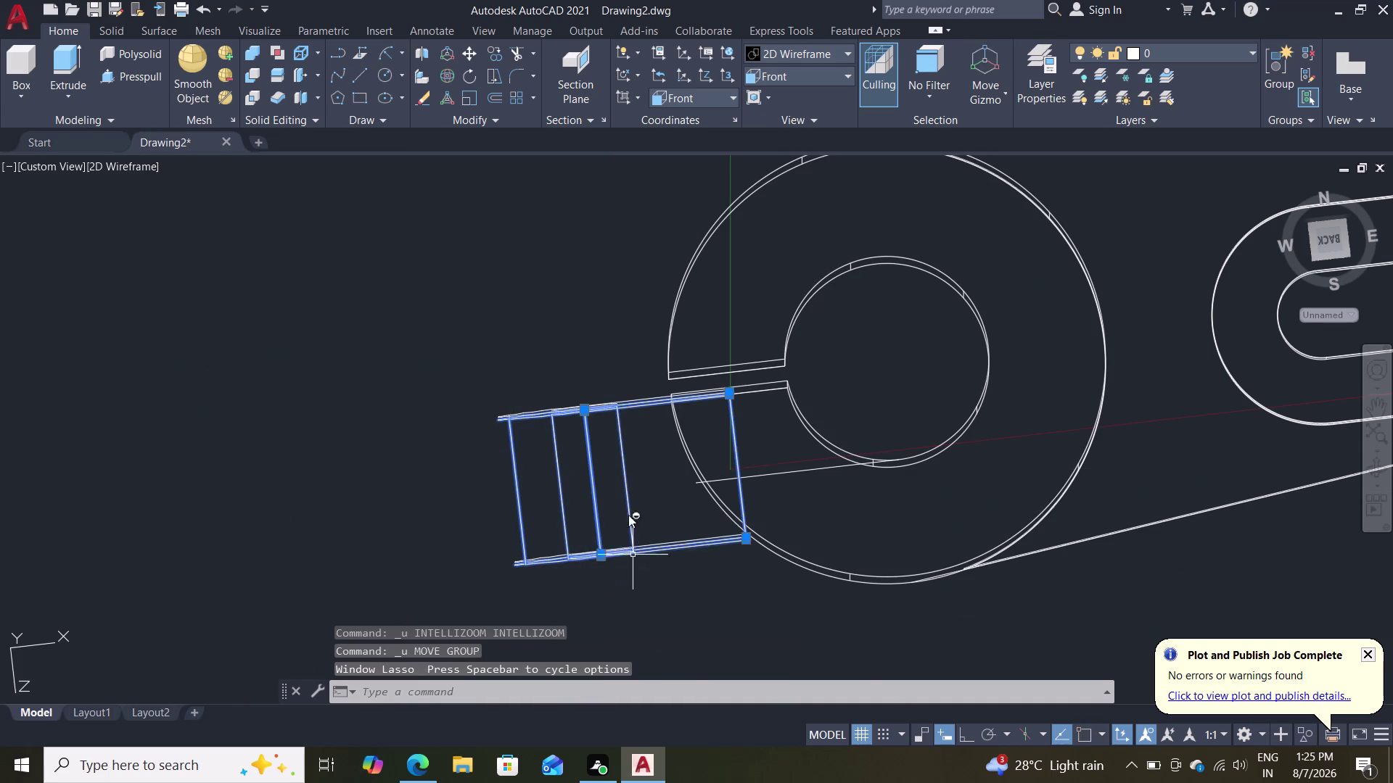
drag(626, 521, 632, 437)
drag(630, 432, 625, 419)
drag(464, 396, 586, 609)
click(610, 623)
drag(623, 609, 630, 597)
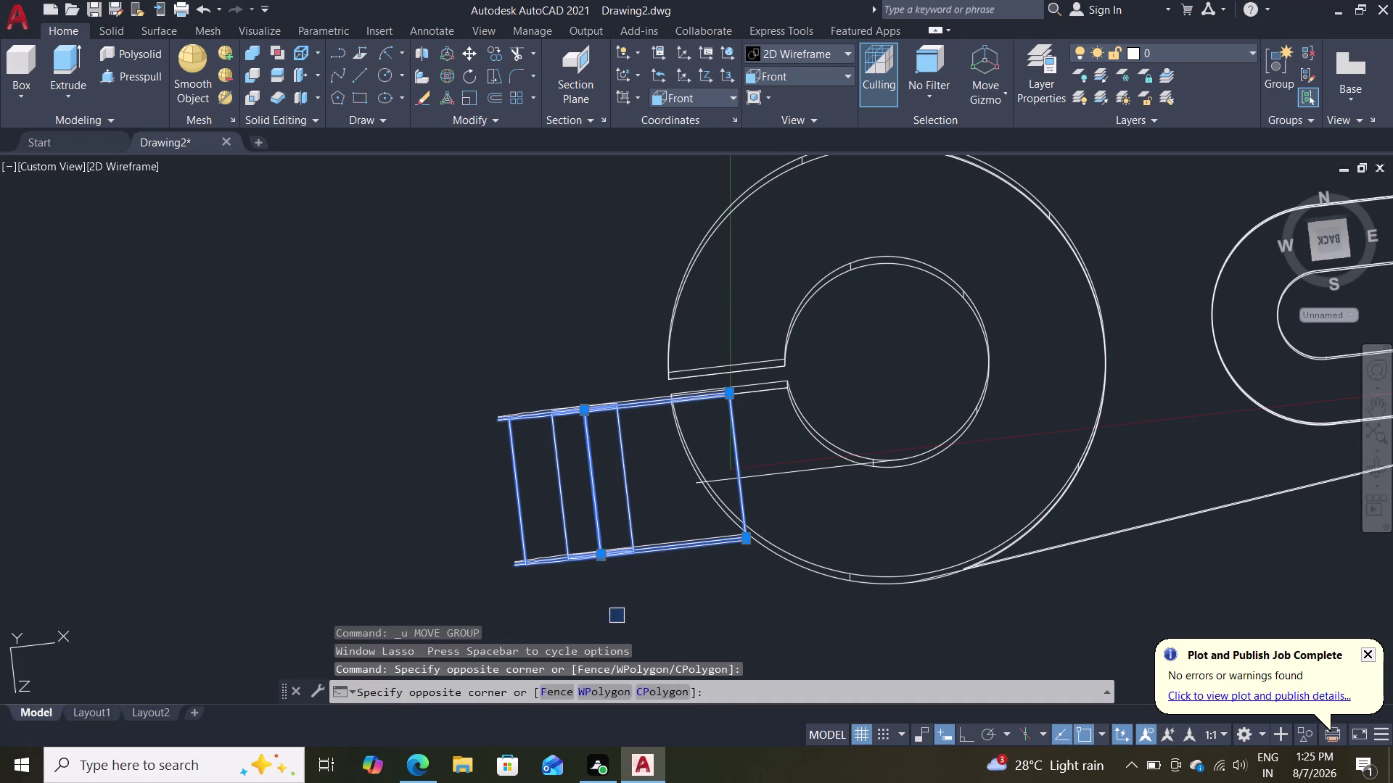
drag(630, 597, 632, 541)
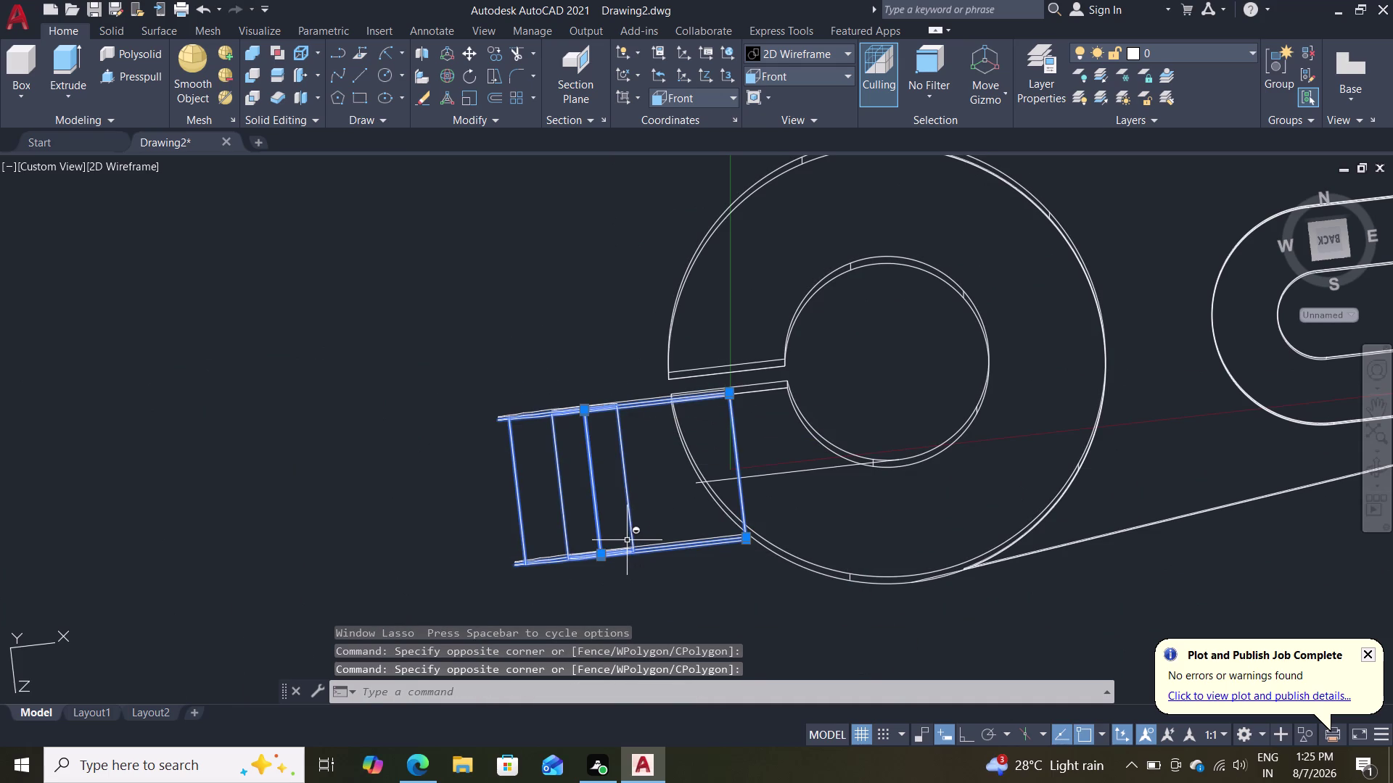
key(Escape)
drag(491, 378, 488, 461)
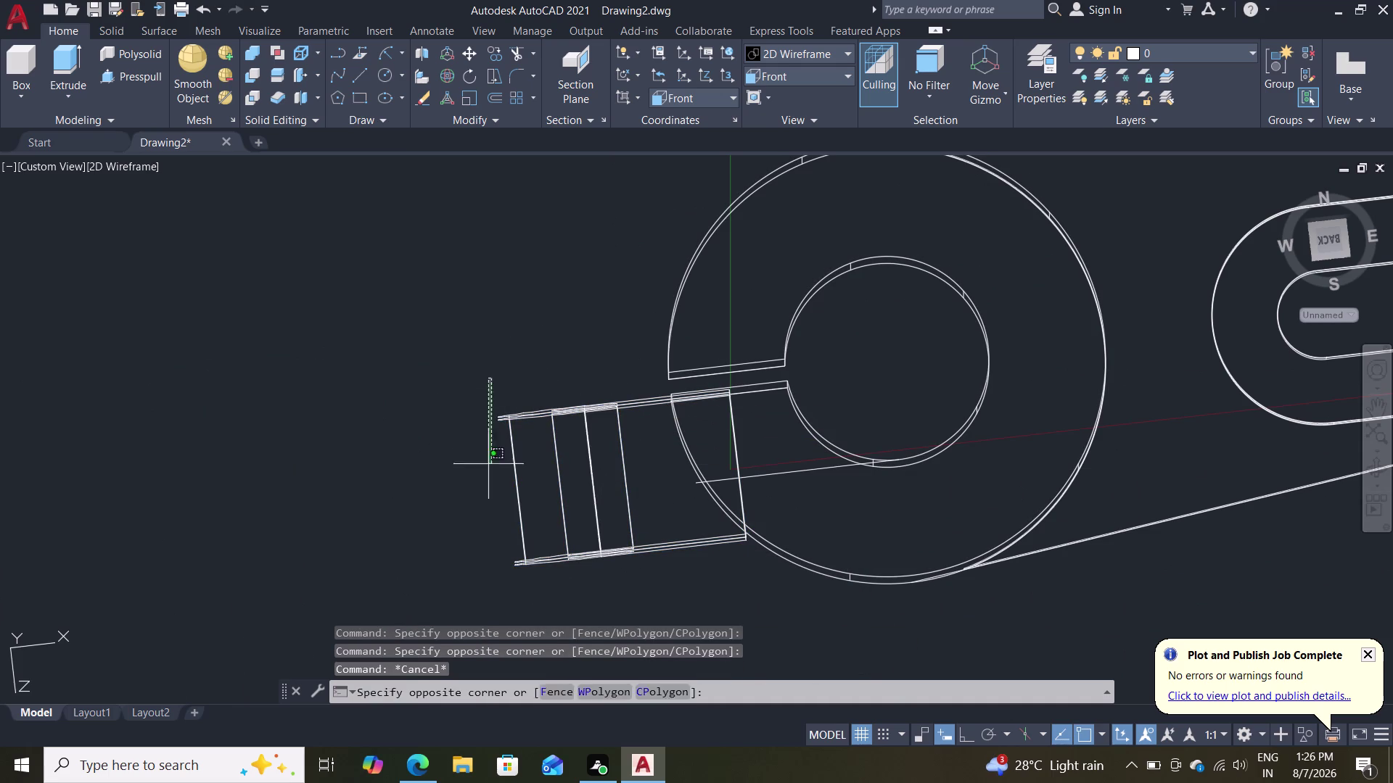
drag(489, 461, 619, 542)
drag(619, 525, 610, 441)
drag(609, 435, 602, 404)
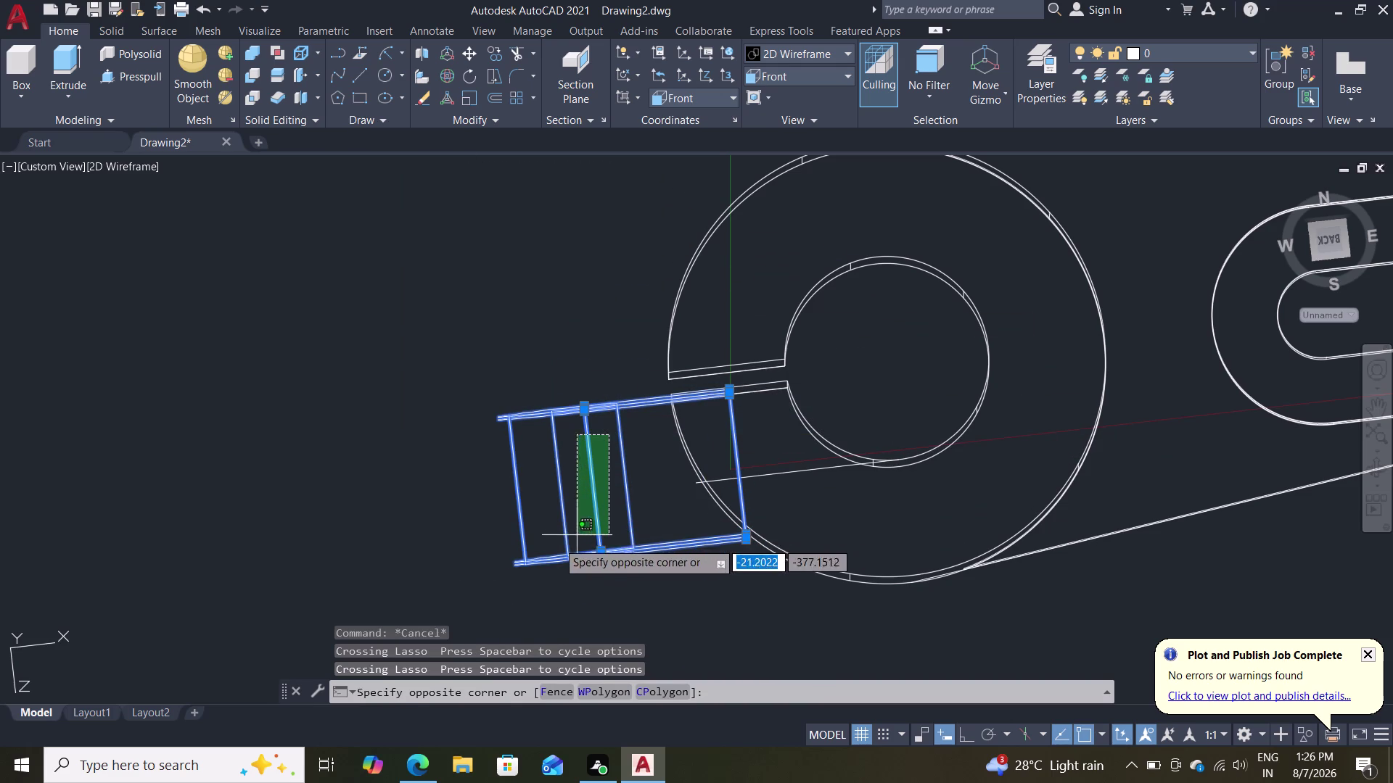
click(484, 538)
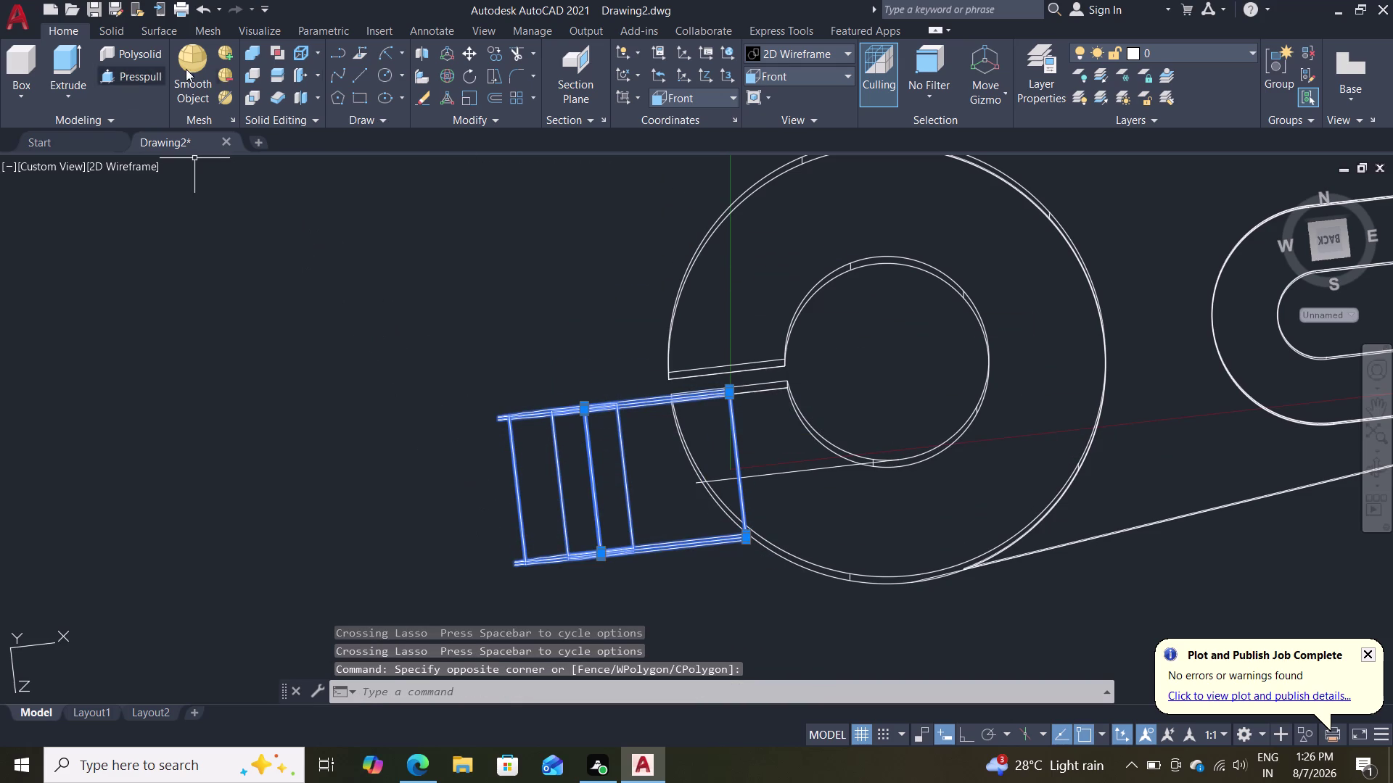
Move the hinge tab from its corner to the endpoint at the ring's slit edge.
click(475, 57)
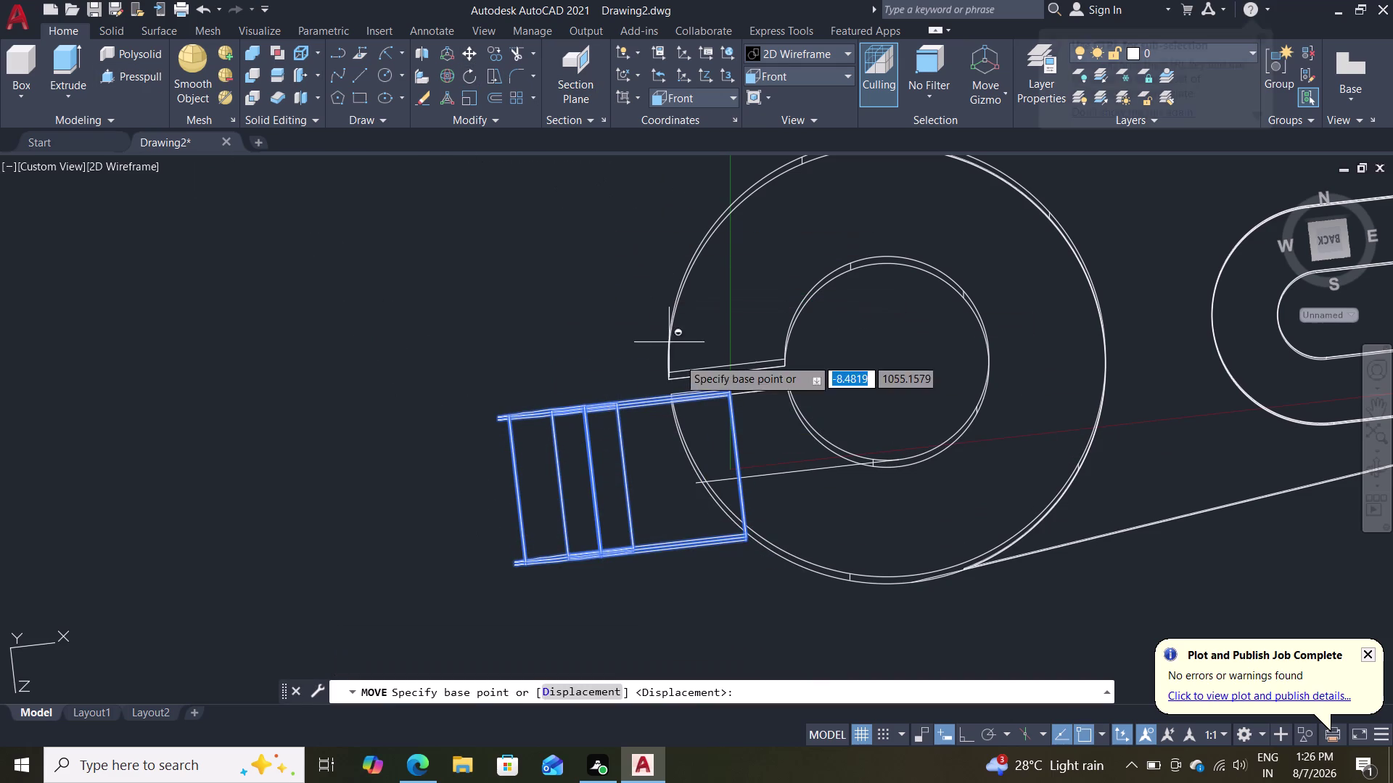
scroll(up, 3)
scroll(up, 3)
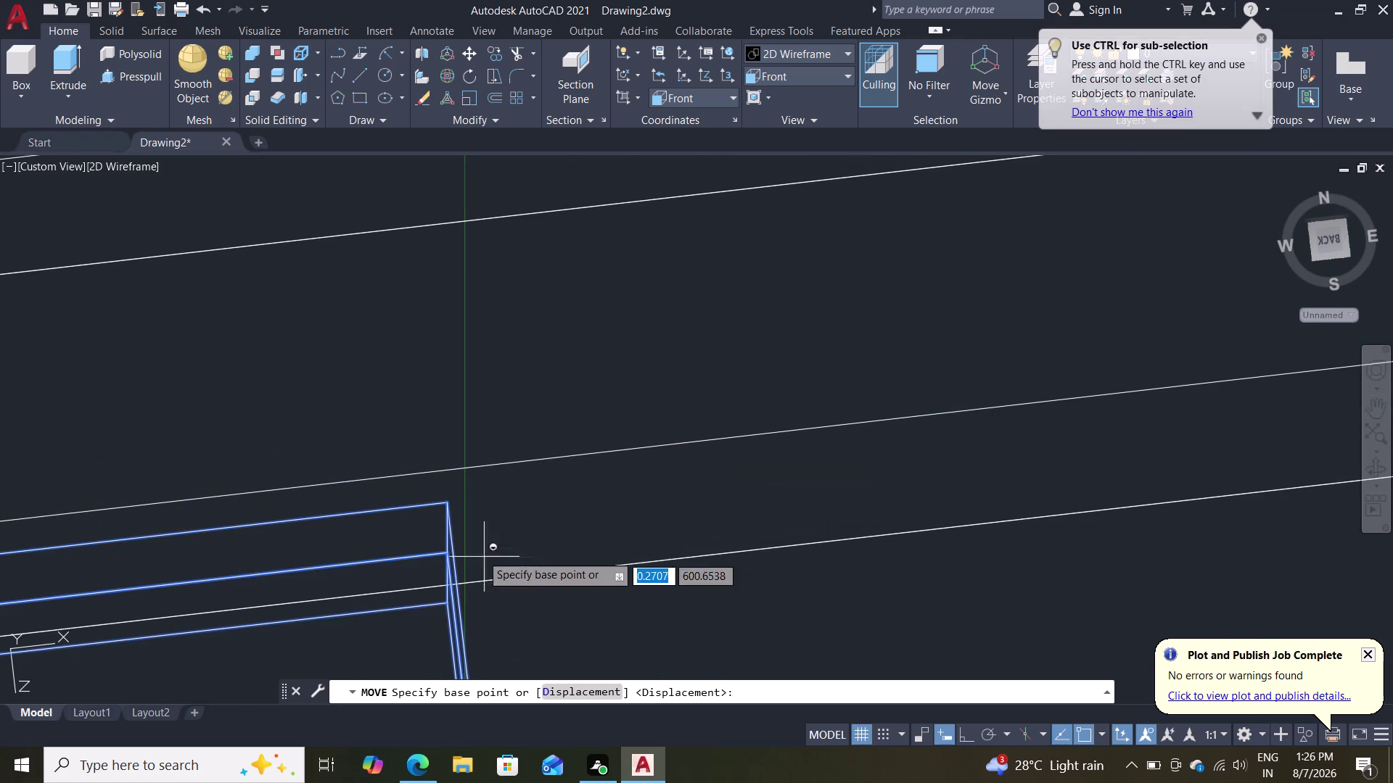
click(443, 498)
scroll(down, 3)
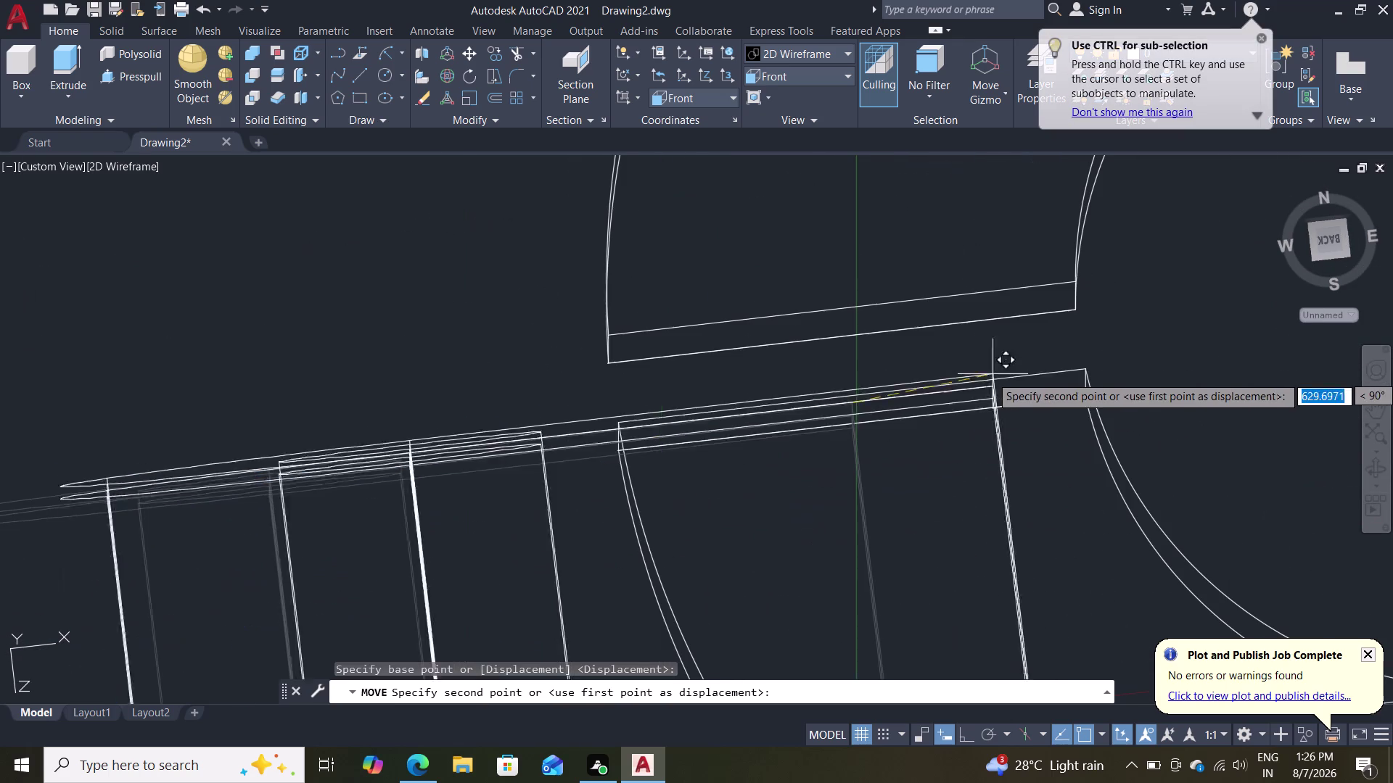
scroll(up, 3)
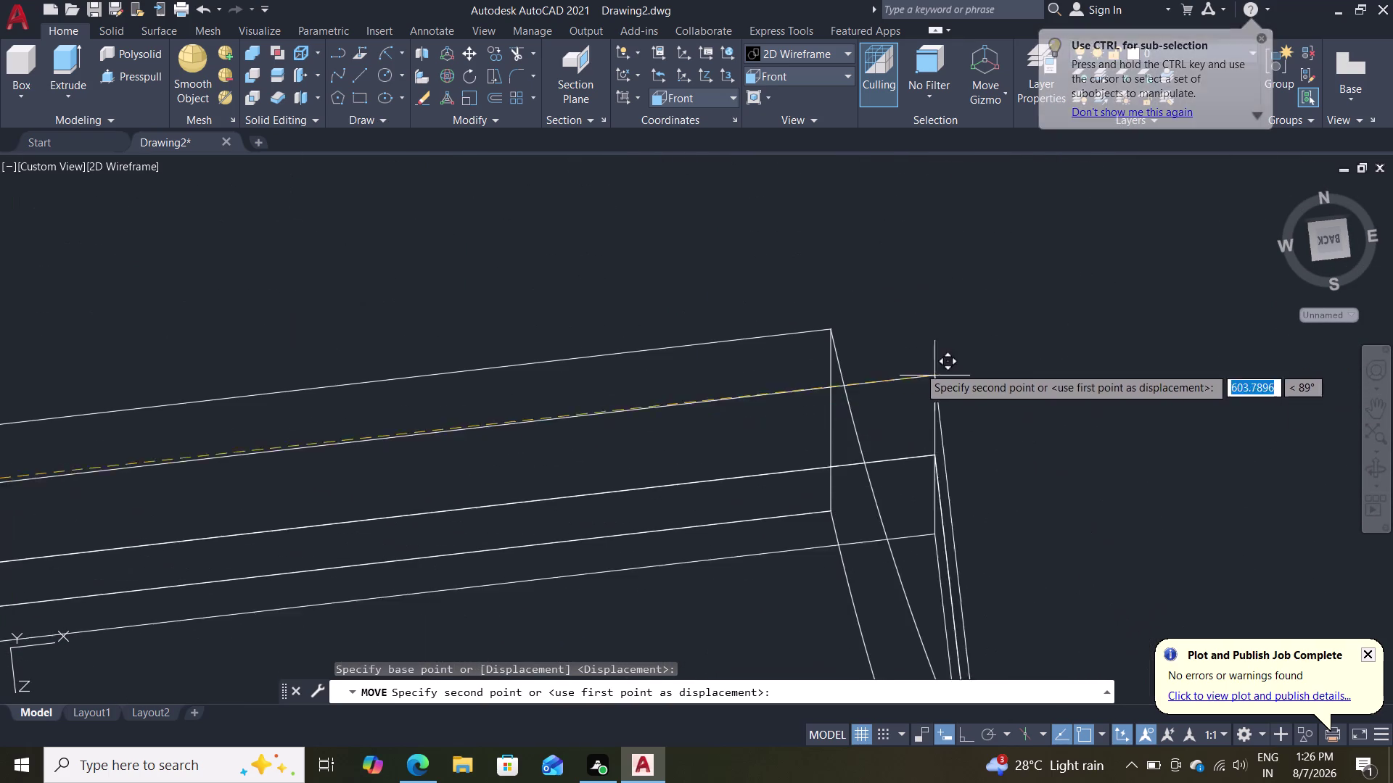
click(833, 333)
scroll(down, 3)
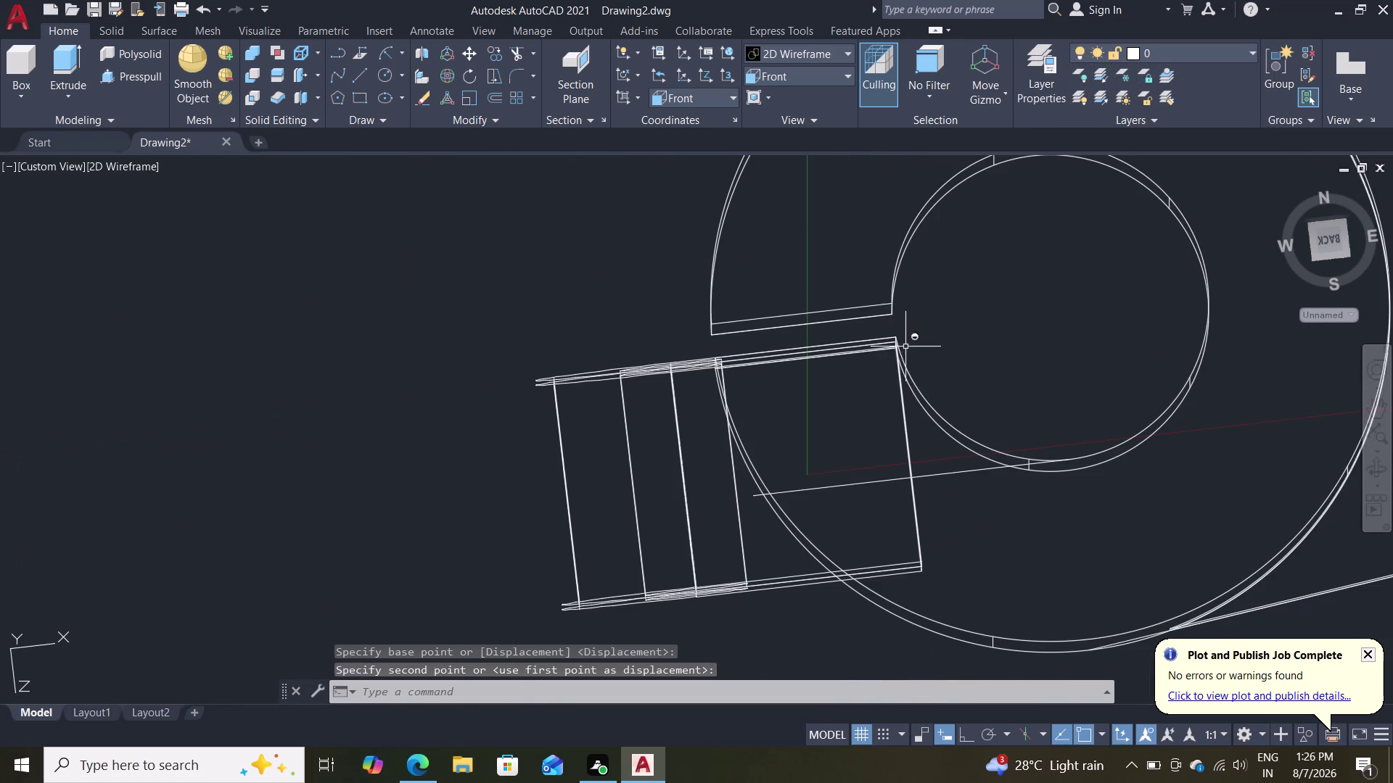
click(495, 52)
click(653, 406)
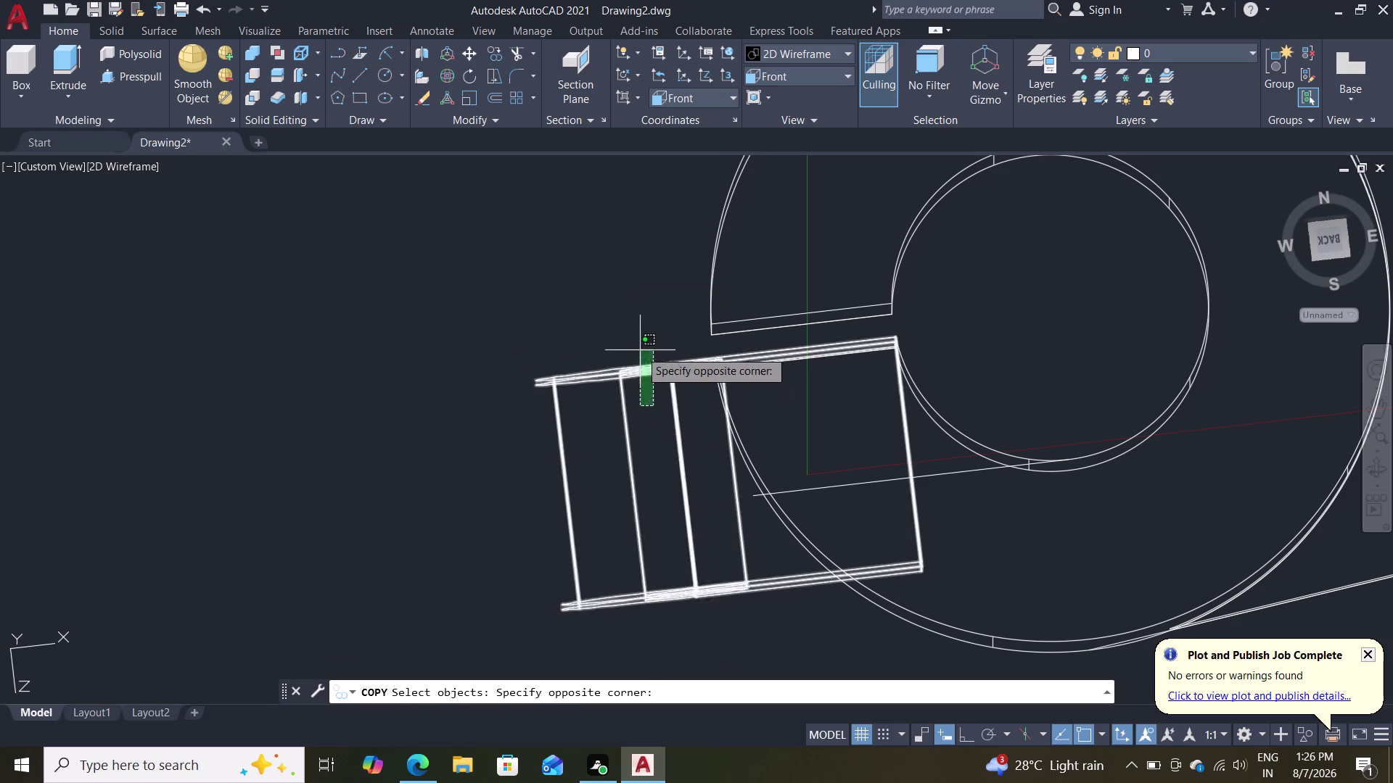
Window-select the two hinge tab solids for copying and pick the tab corner as the base point.
click(640, 350)
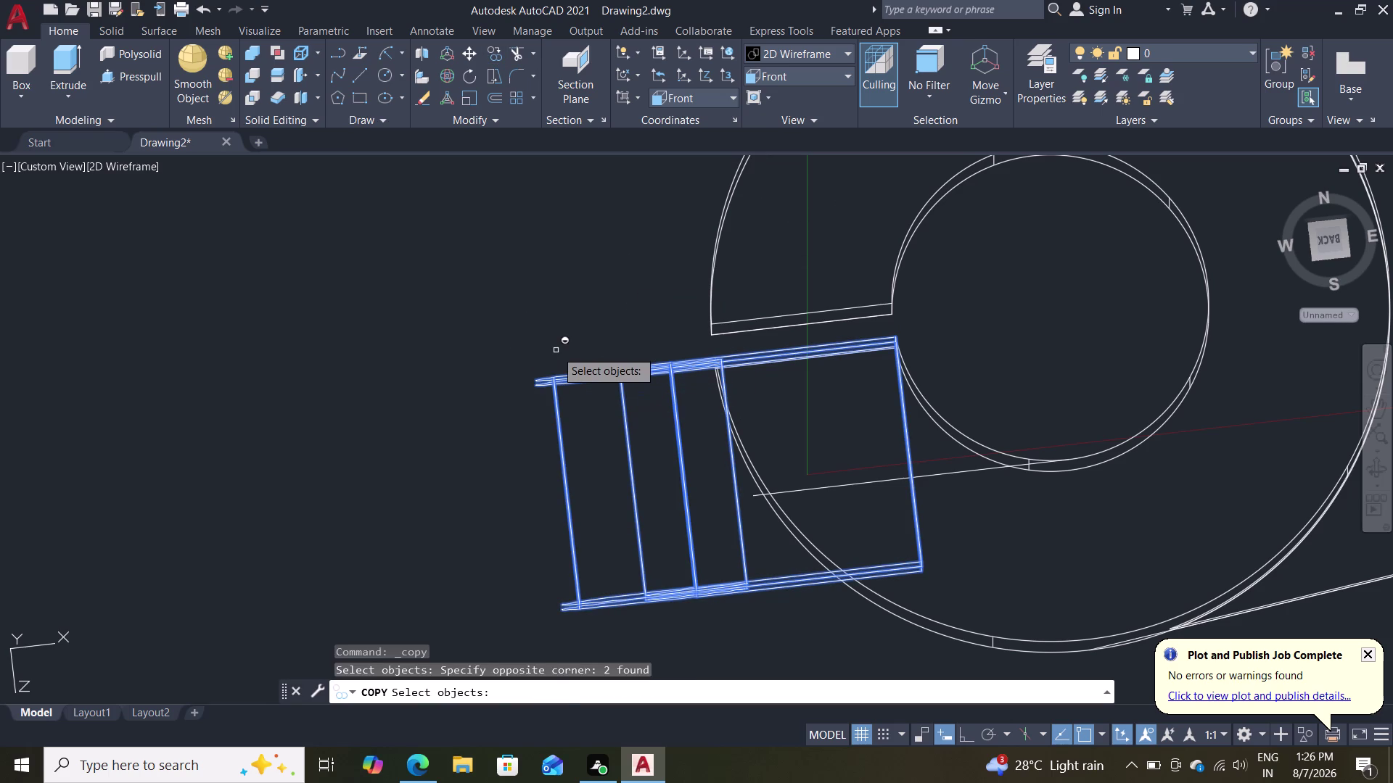
key(Return)
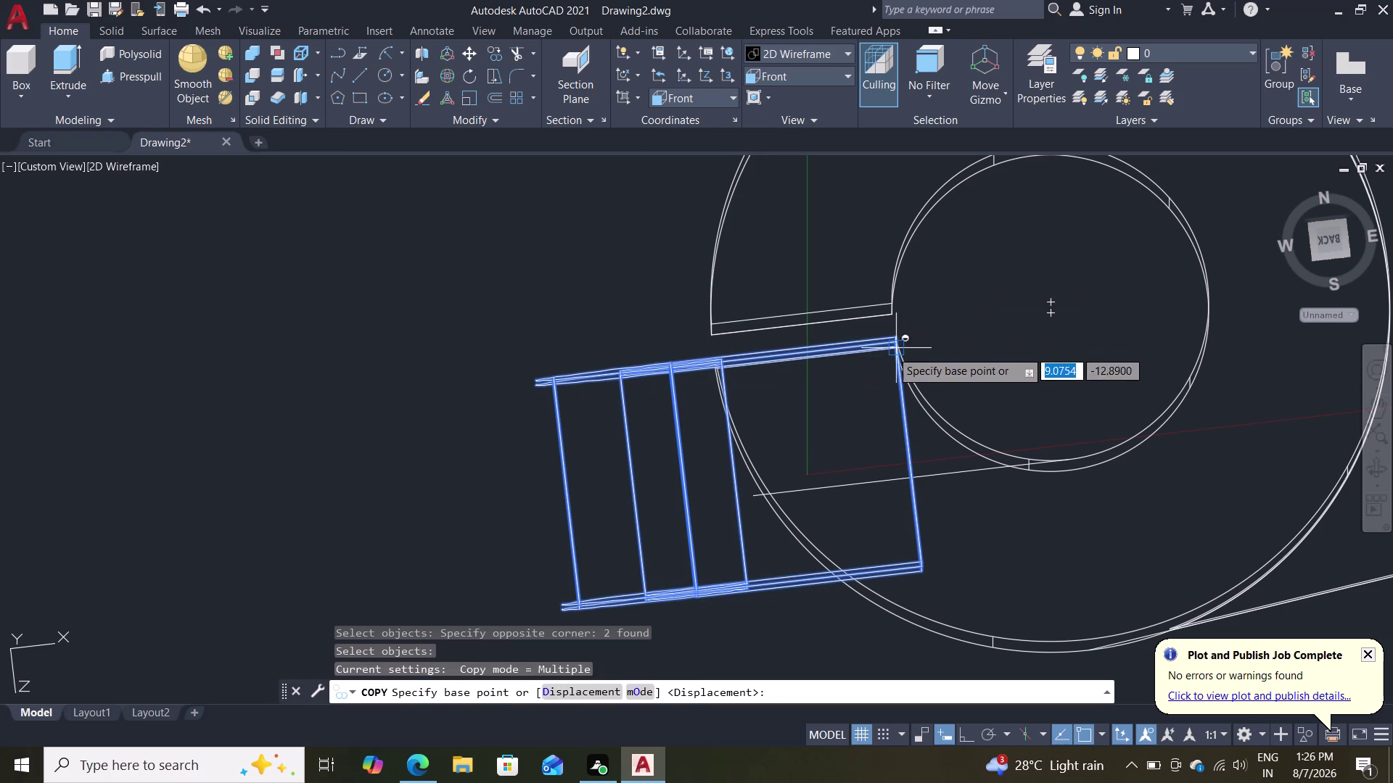
scroll(up, 3)
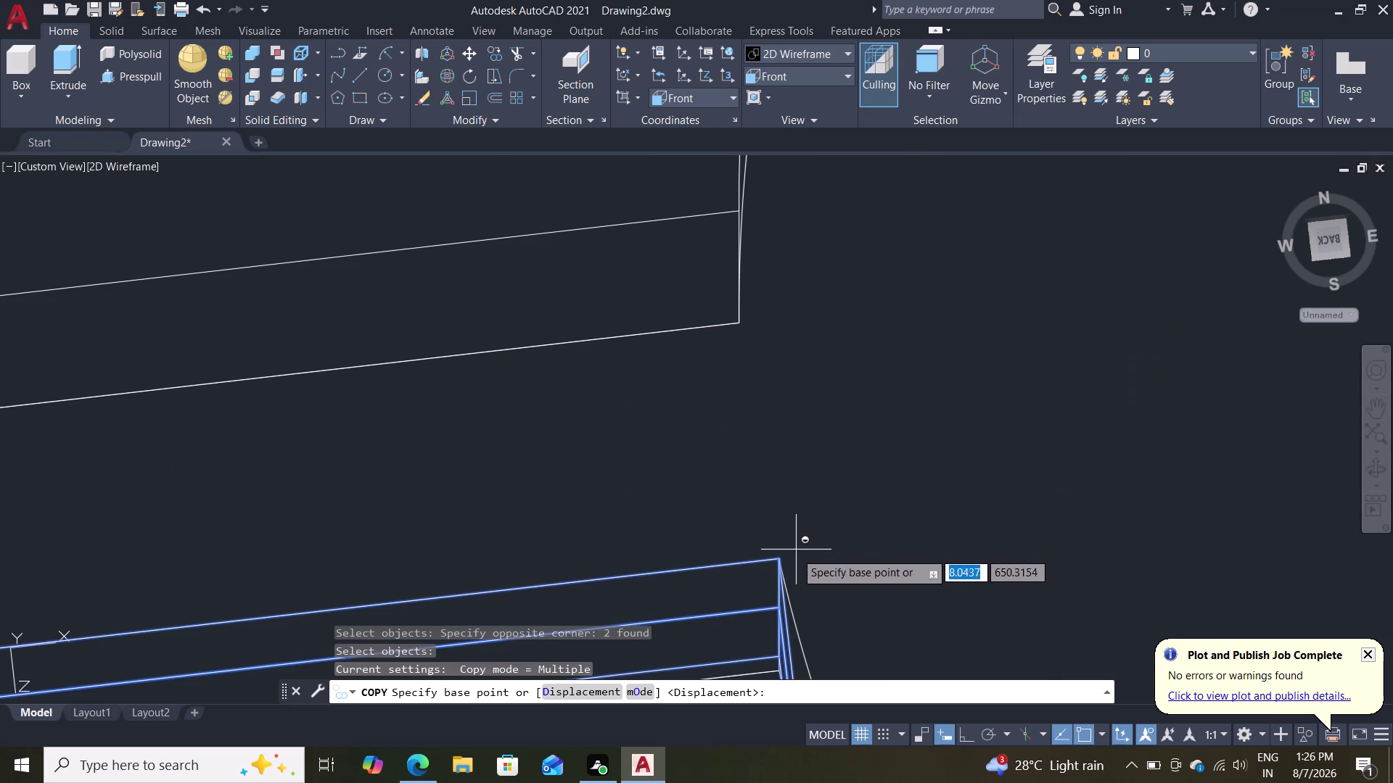
scroll(down, 3)
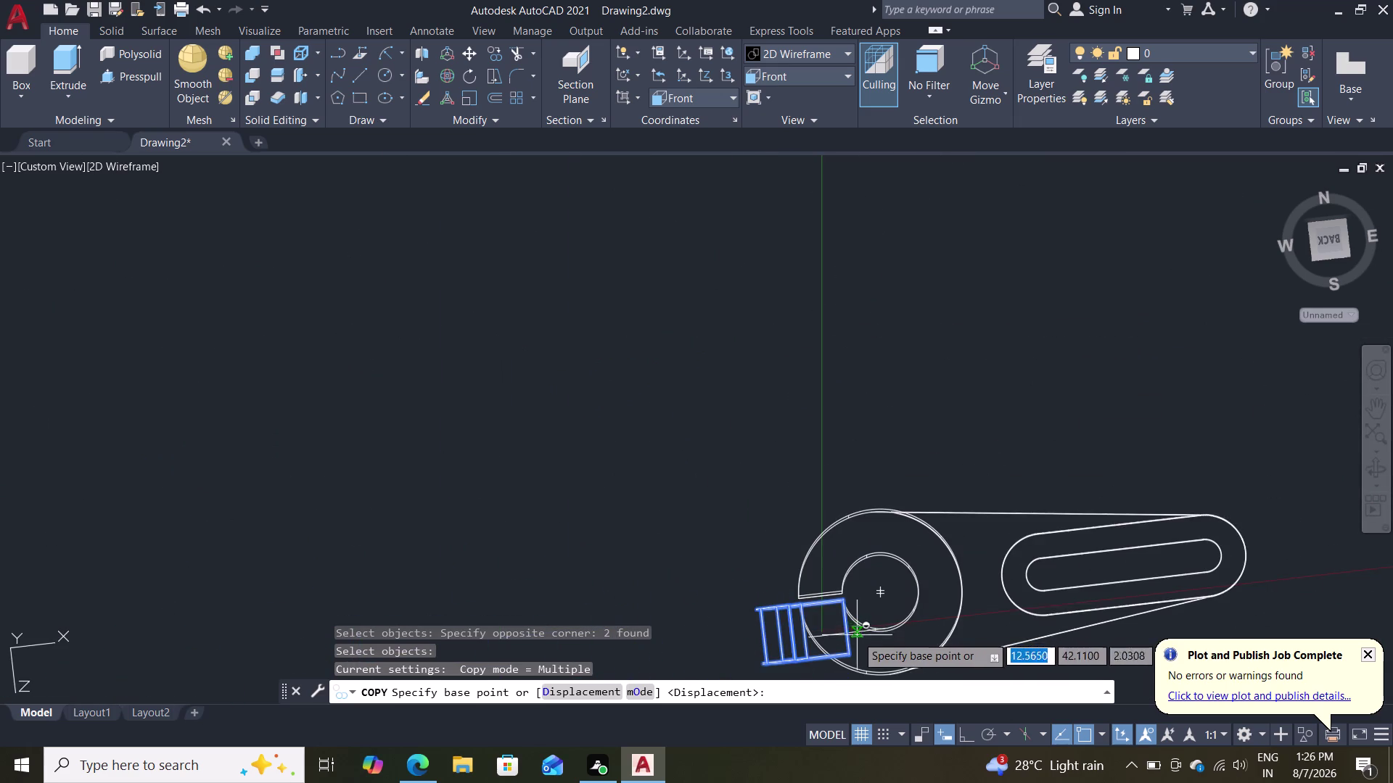
scroll(up, 3)
scroll(up, 3)
scroll(down, 3)
scroll(down, 3)
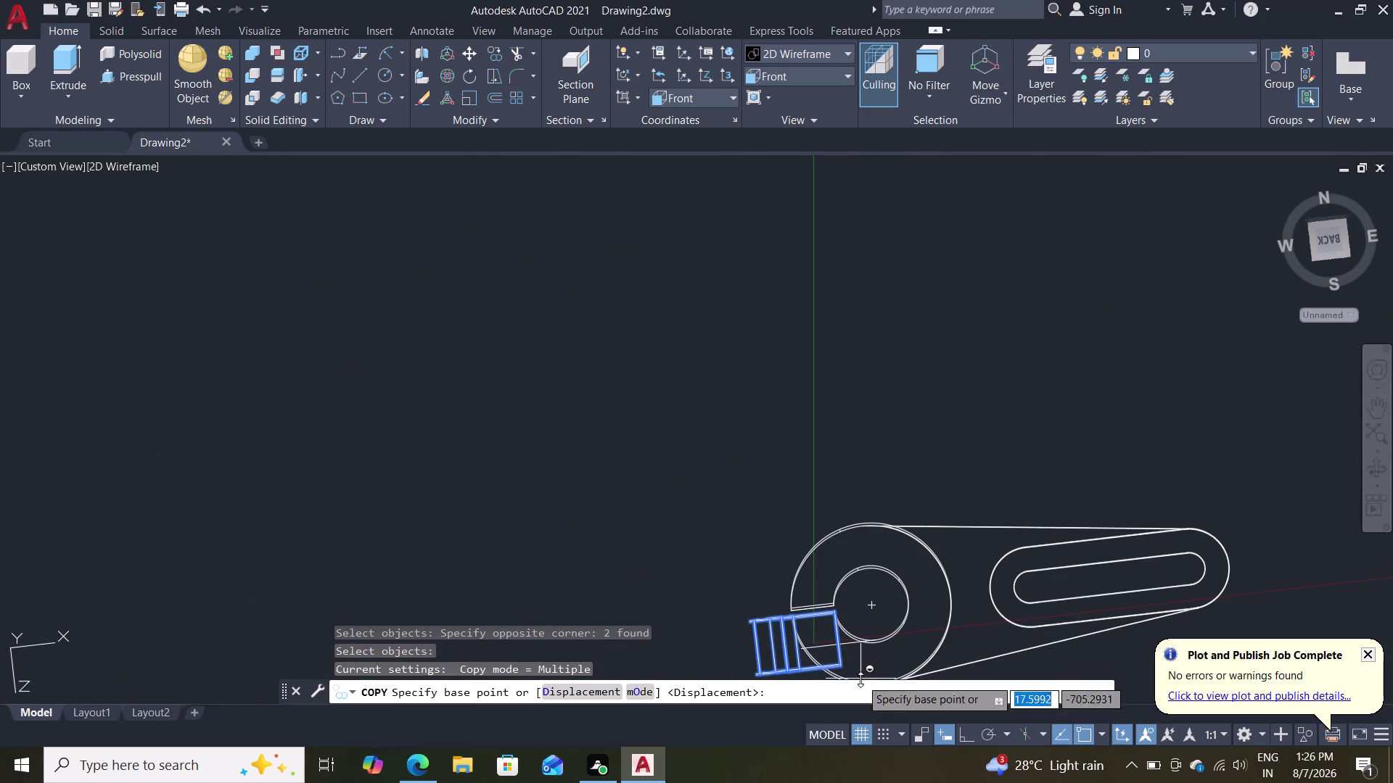
scroll(up, 3)
scroll(up, 3)
scroll(down, 3)
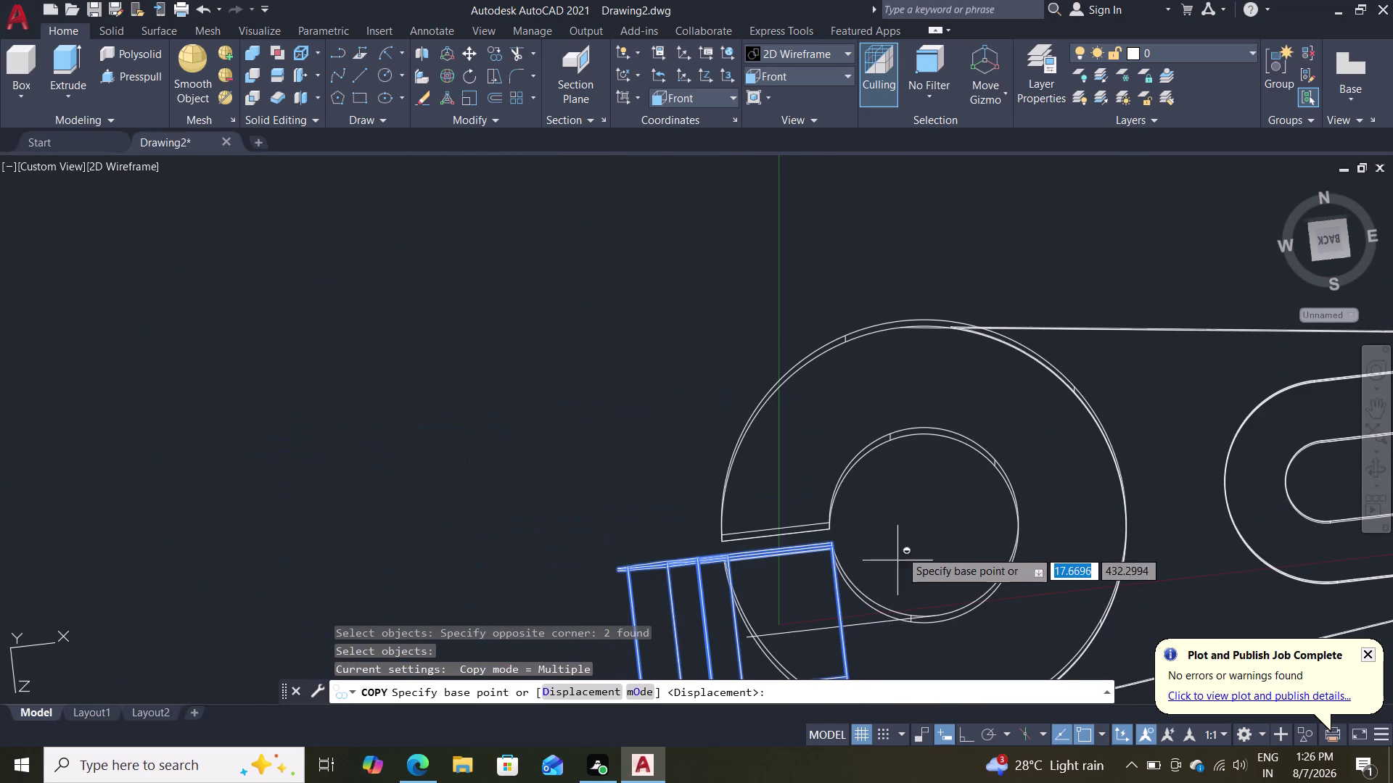
middle_drag(904, 527, 902, 408)
scroll(up, 3)
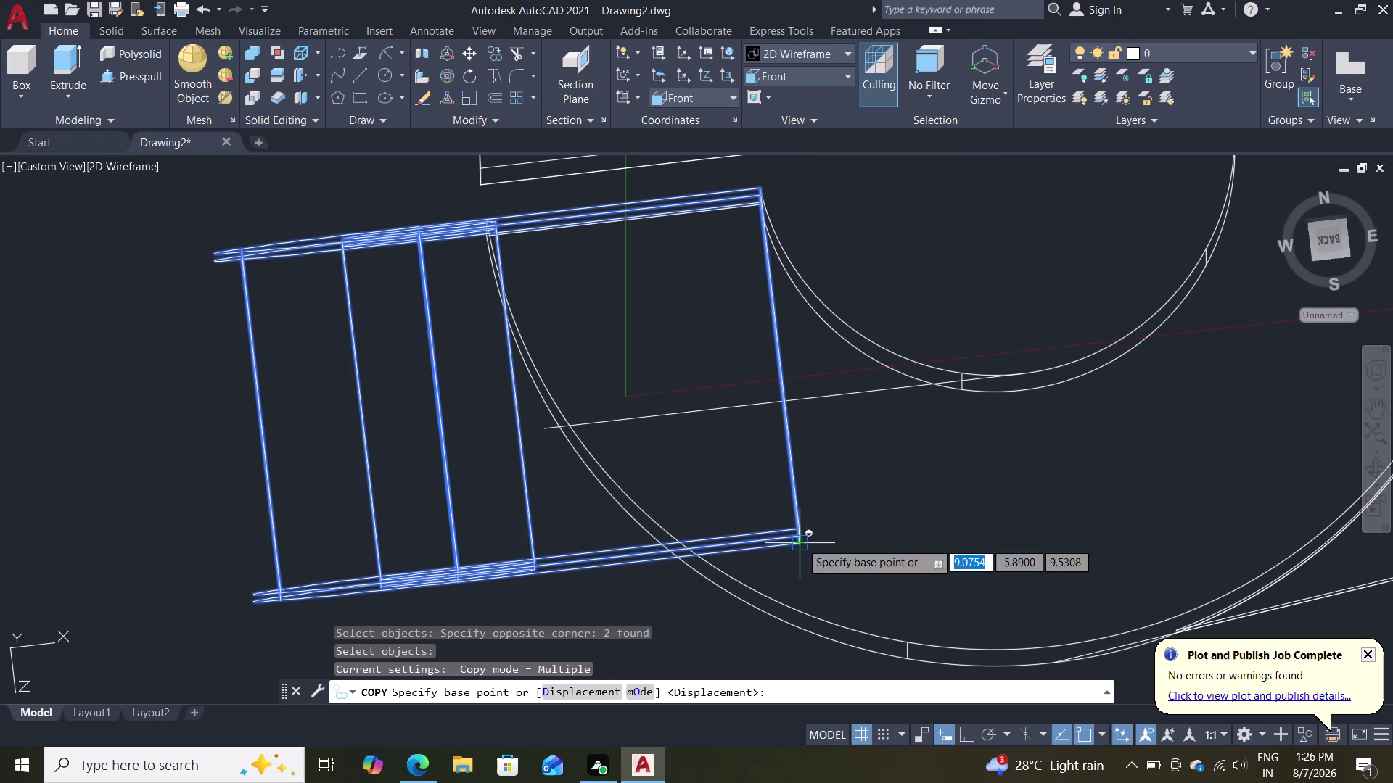
click(800, 542)
Place the copied hinge tab at the slit's opposite edge and end the copy.
scroll(down, 3)
scroll(up, 3)
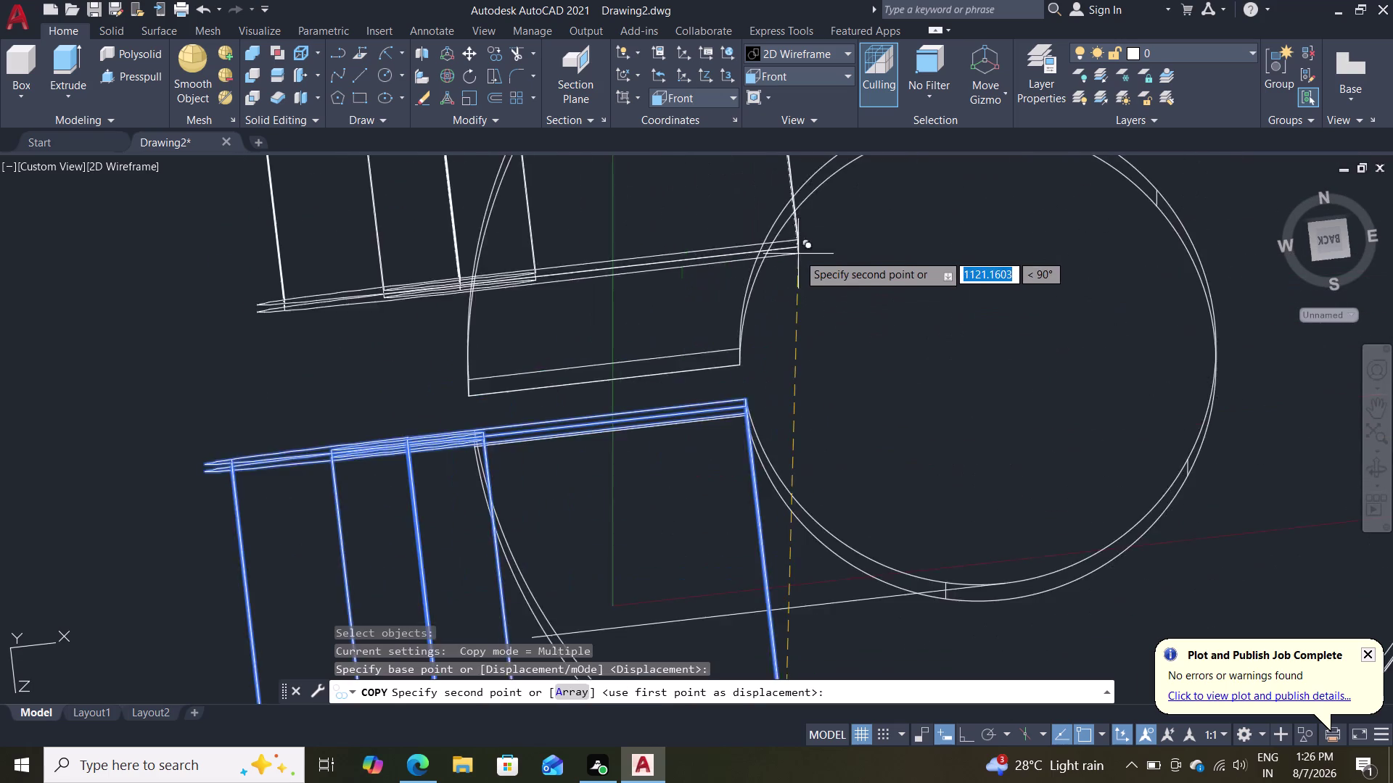
scroll(up, 3)
scroll(down, 3)
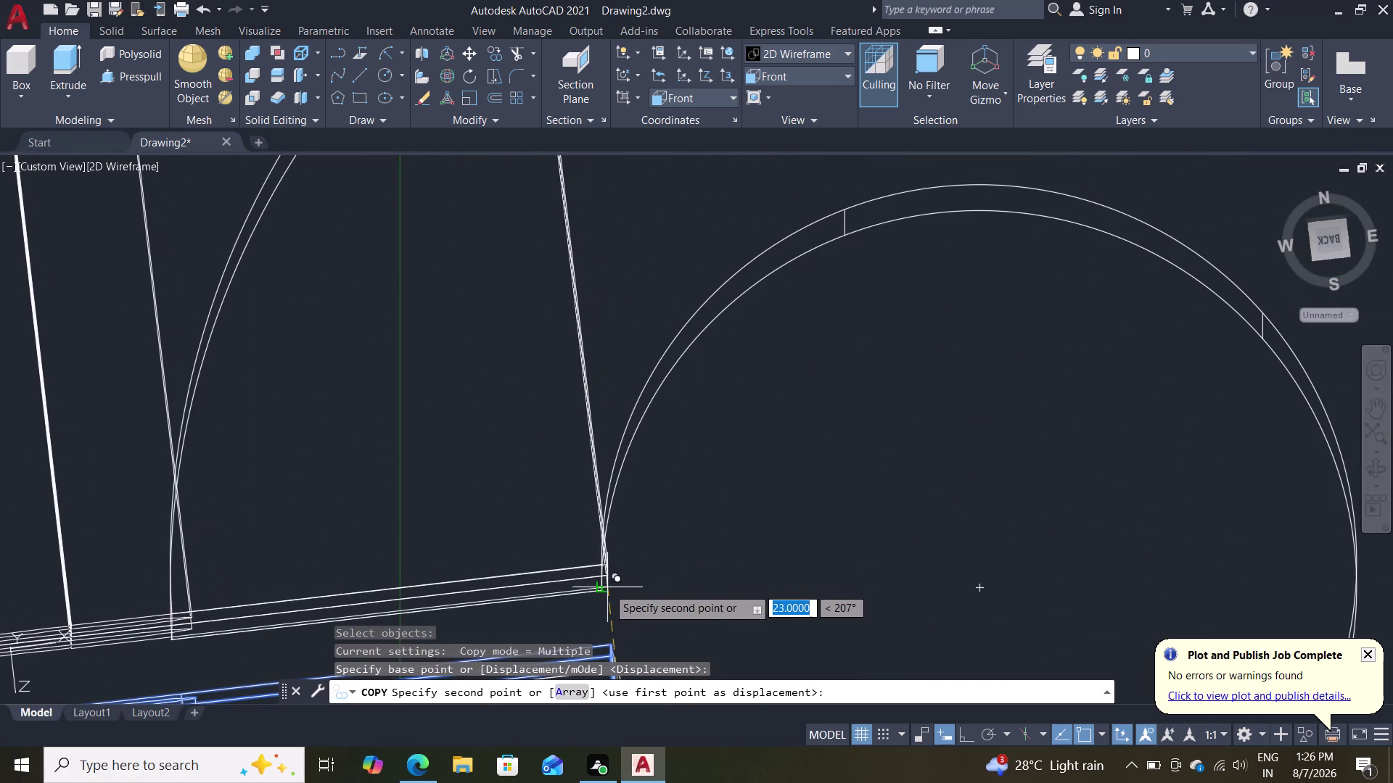
click(596, 594)
scroll(down, 3)
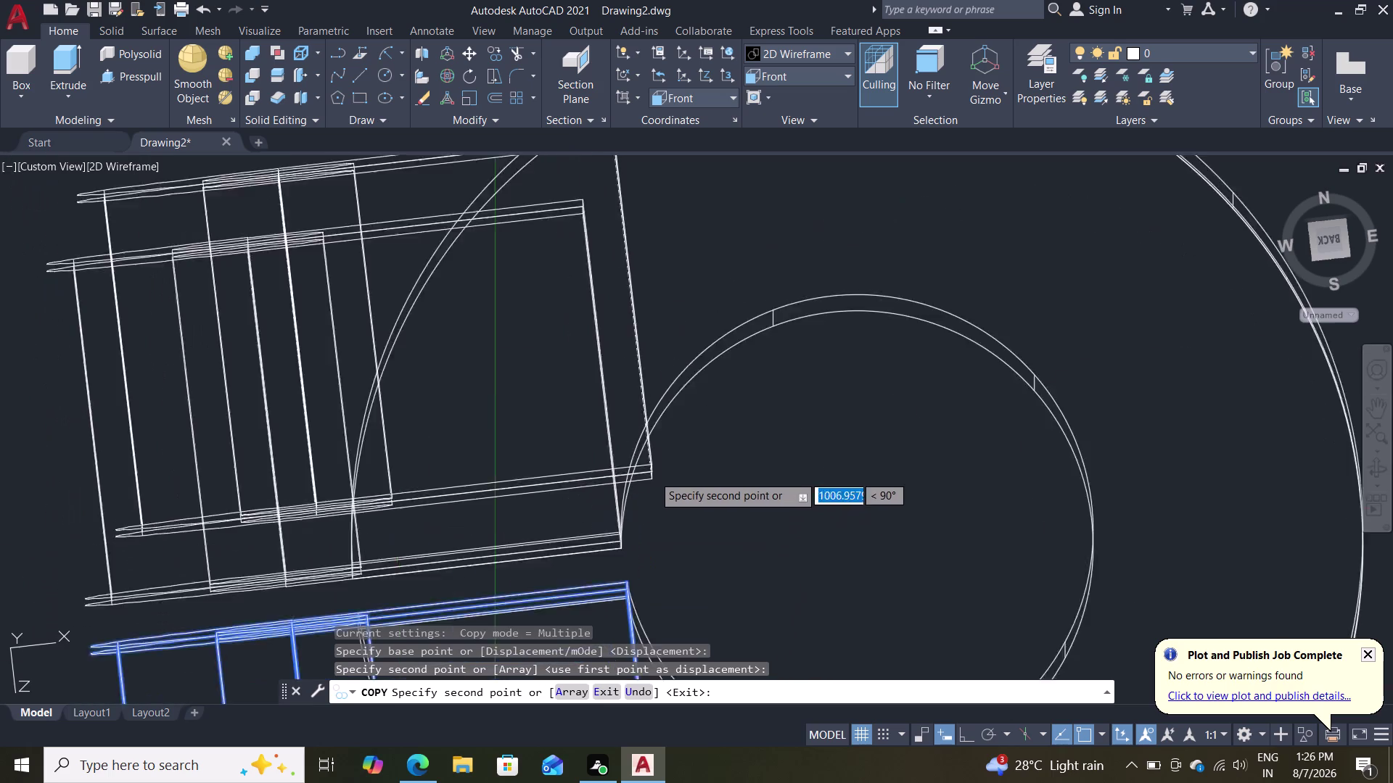
scroll(down, 3)
key(Escape)
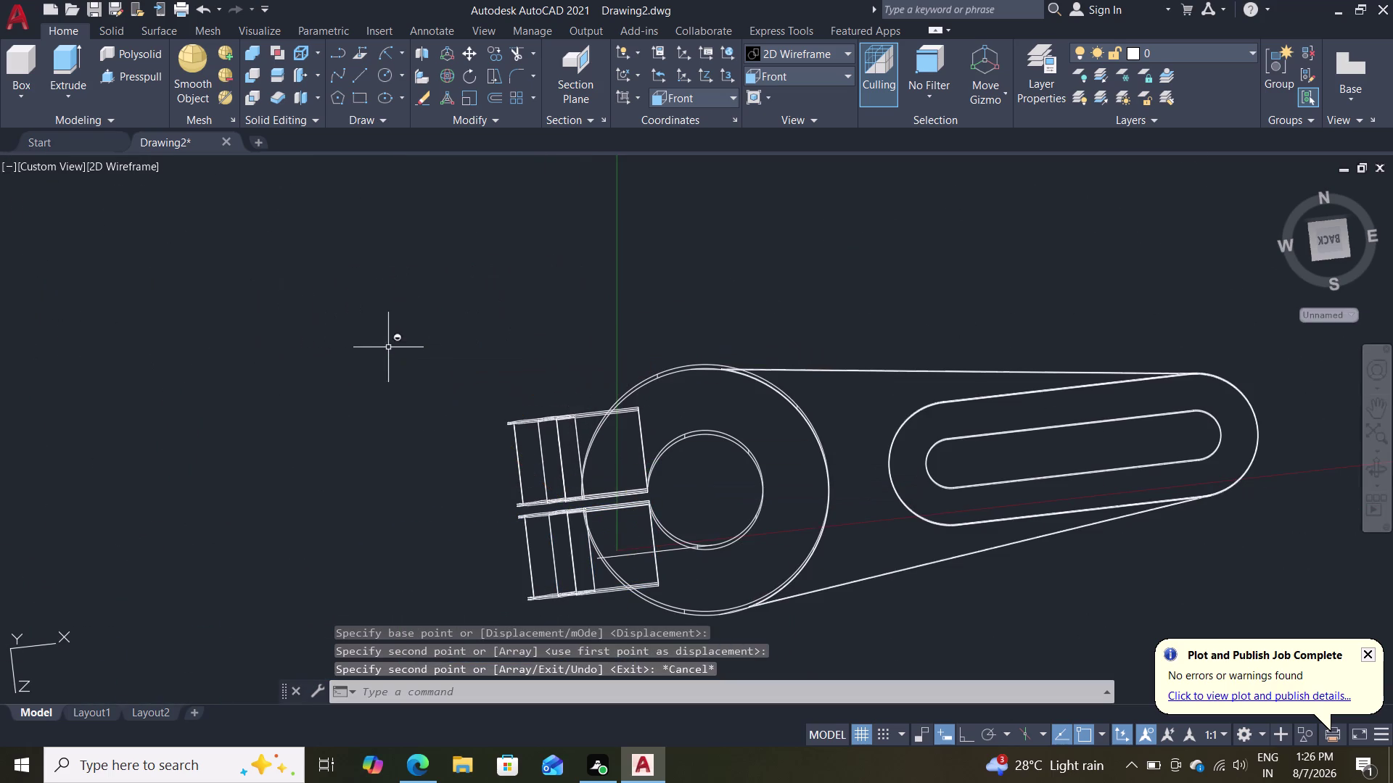
Switch the viewport visual style to Shades of Gray and orbit the clamp into a 3D view.
click(149, 170)
click(153, 170)
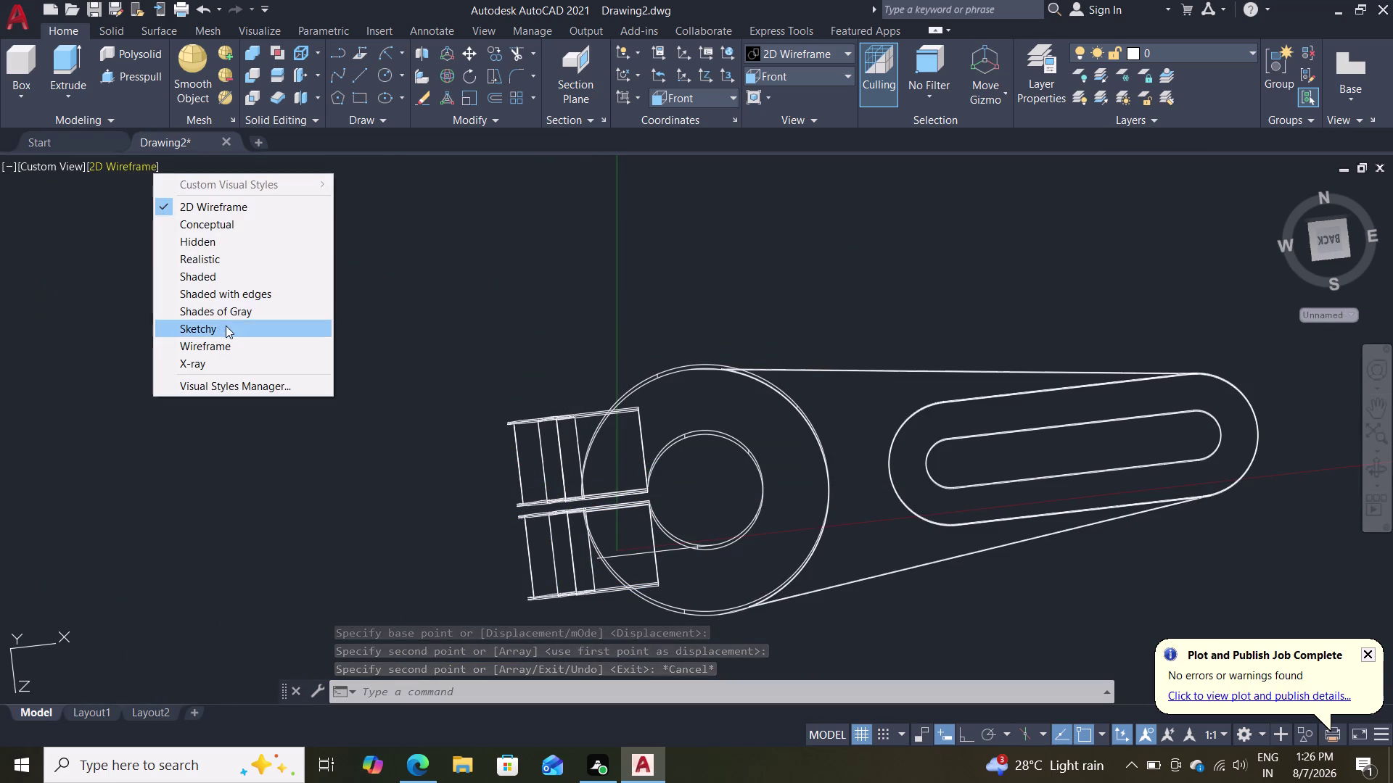
click(220, 304)
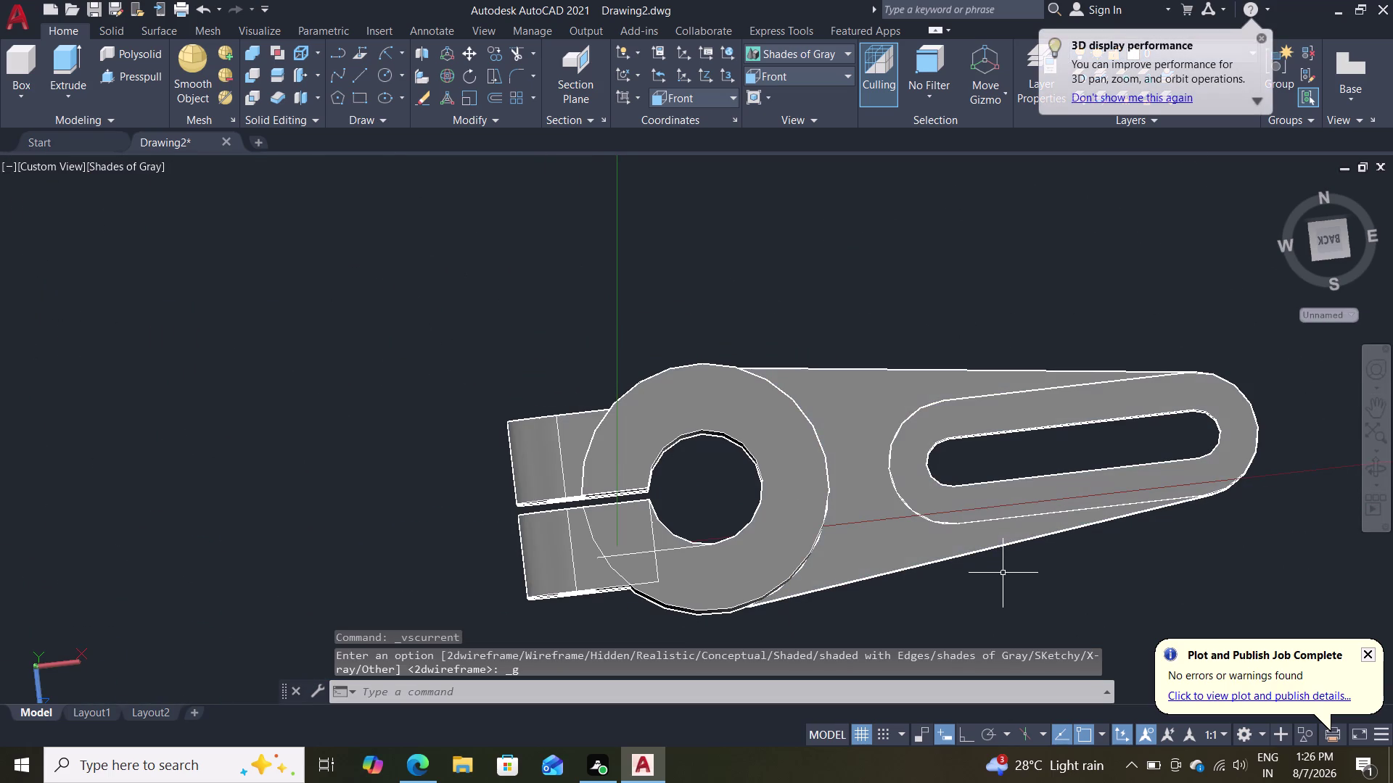
scroll(down, 3)
middle_drag(1007, 589, 1089, 451)
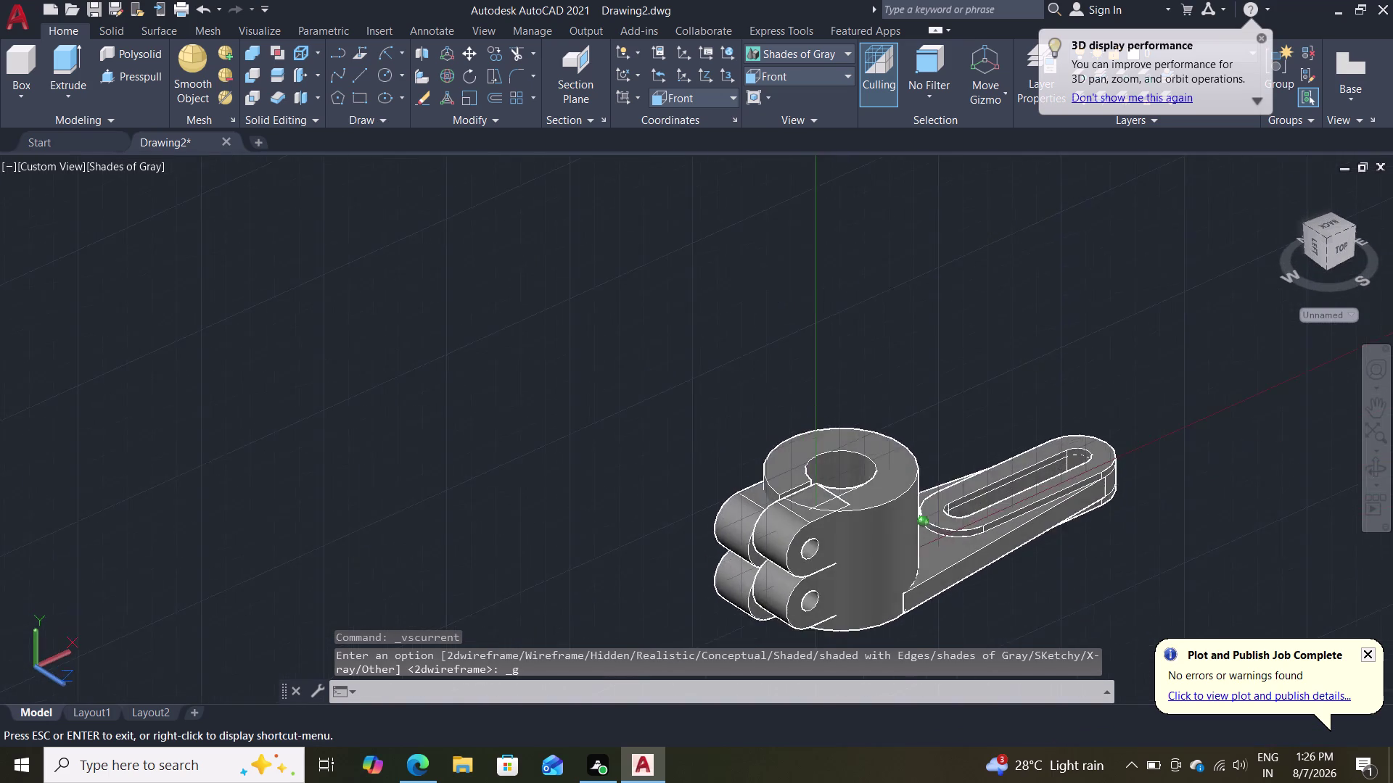
Undo ten steps back past the hinge tab copy, then reapply the Shades of Gray style.
middle_drag(1089, 451, 1040, 370)
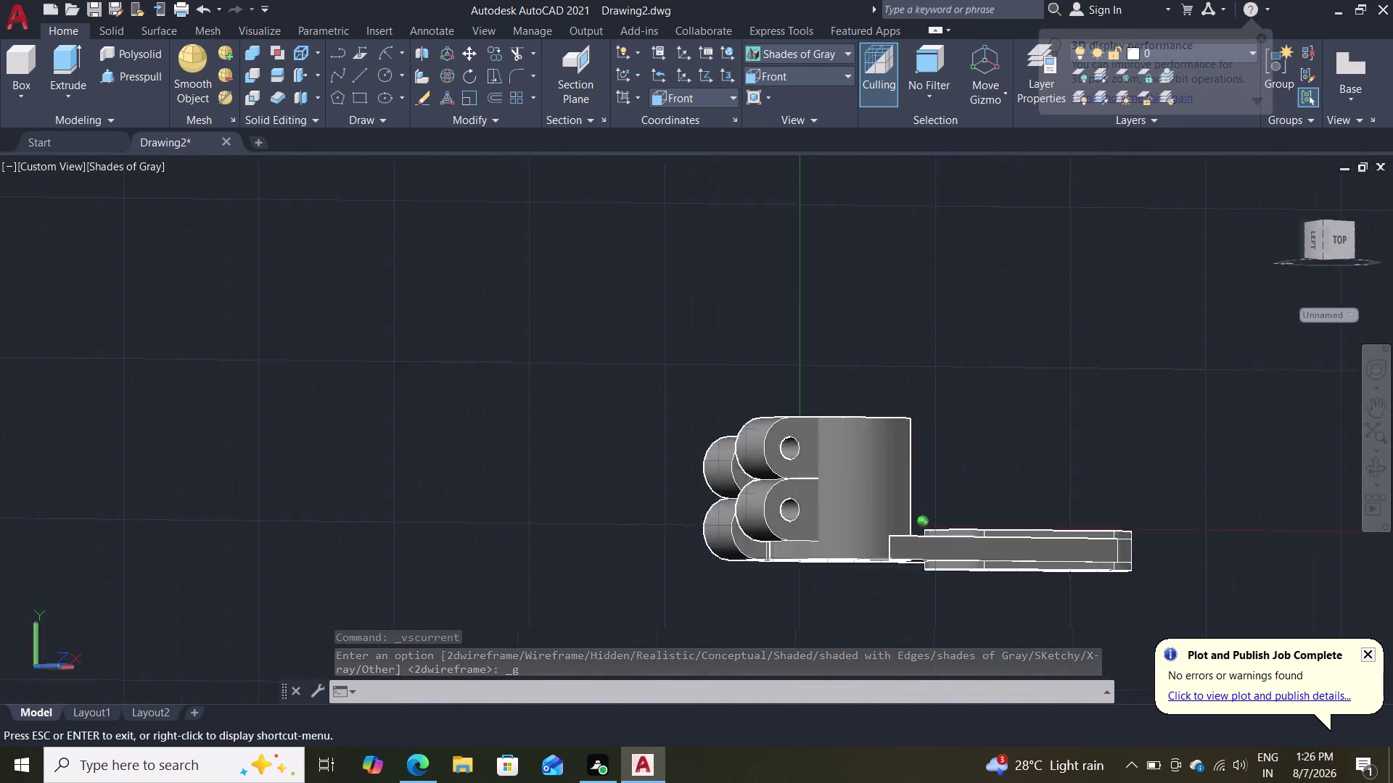
middle_drag(1040, 370, 998, 487)
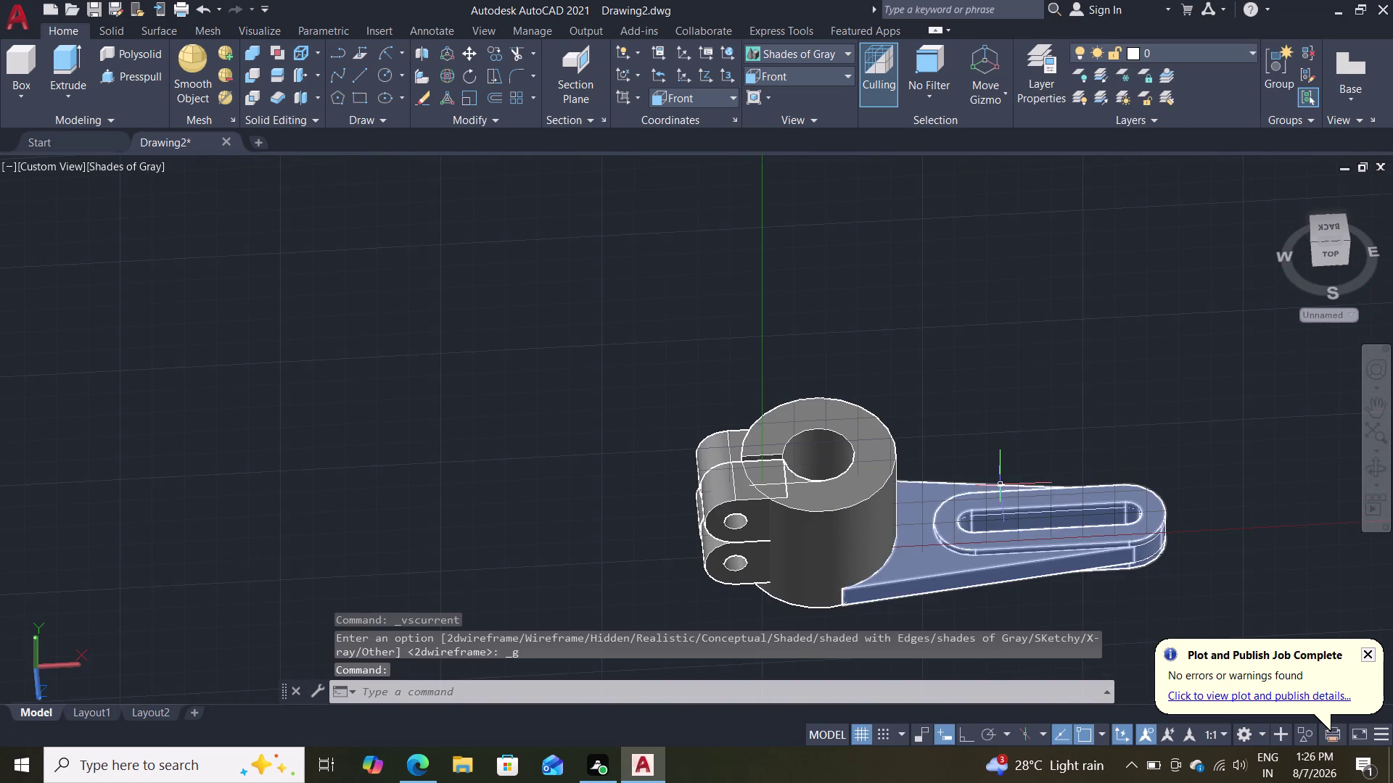
key(ctrl+z)
key(ctrl+z)
key(ctrl+z)
key(ctrl+z)
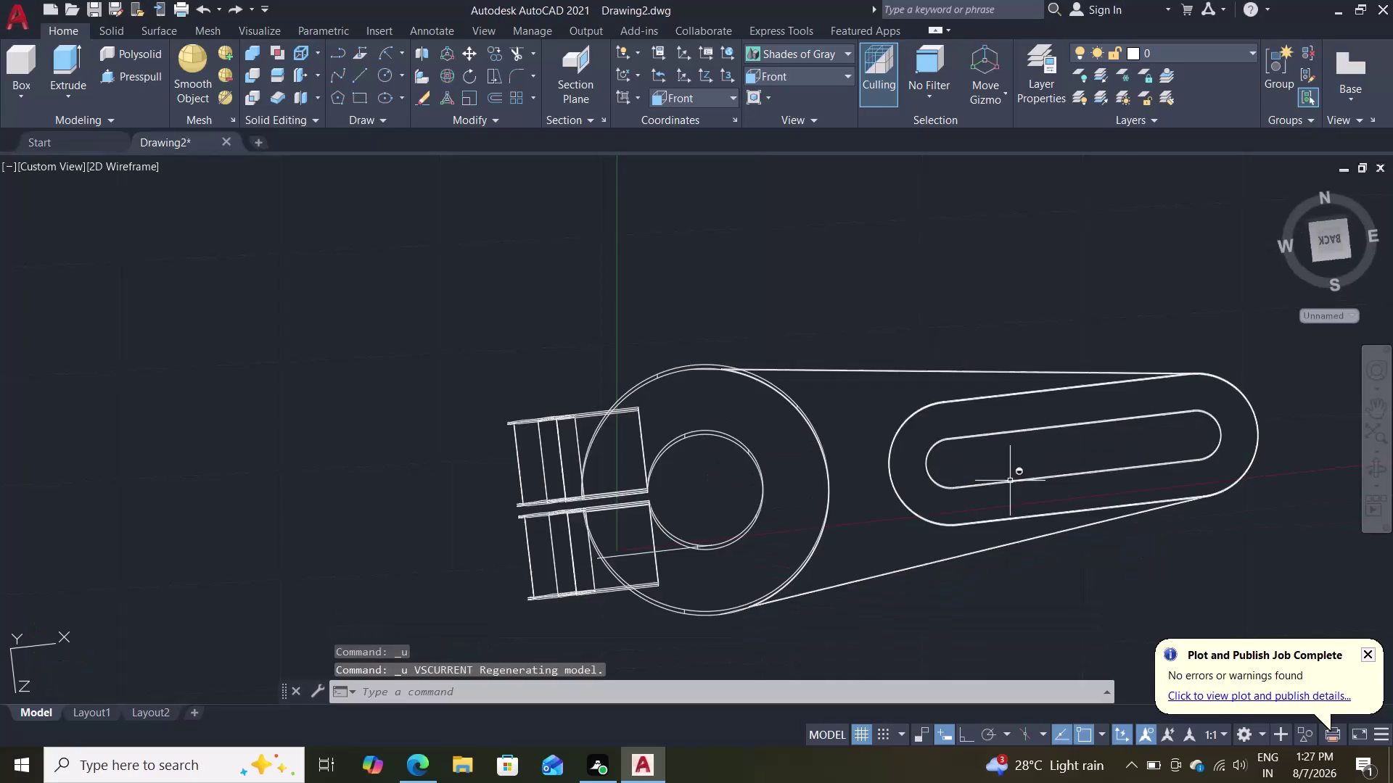
key(ctrl+z)
key(ctrl+z)
key(ctrl+z)
key(ctrl+z)
key(ctrl+z)
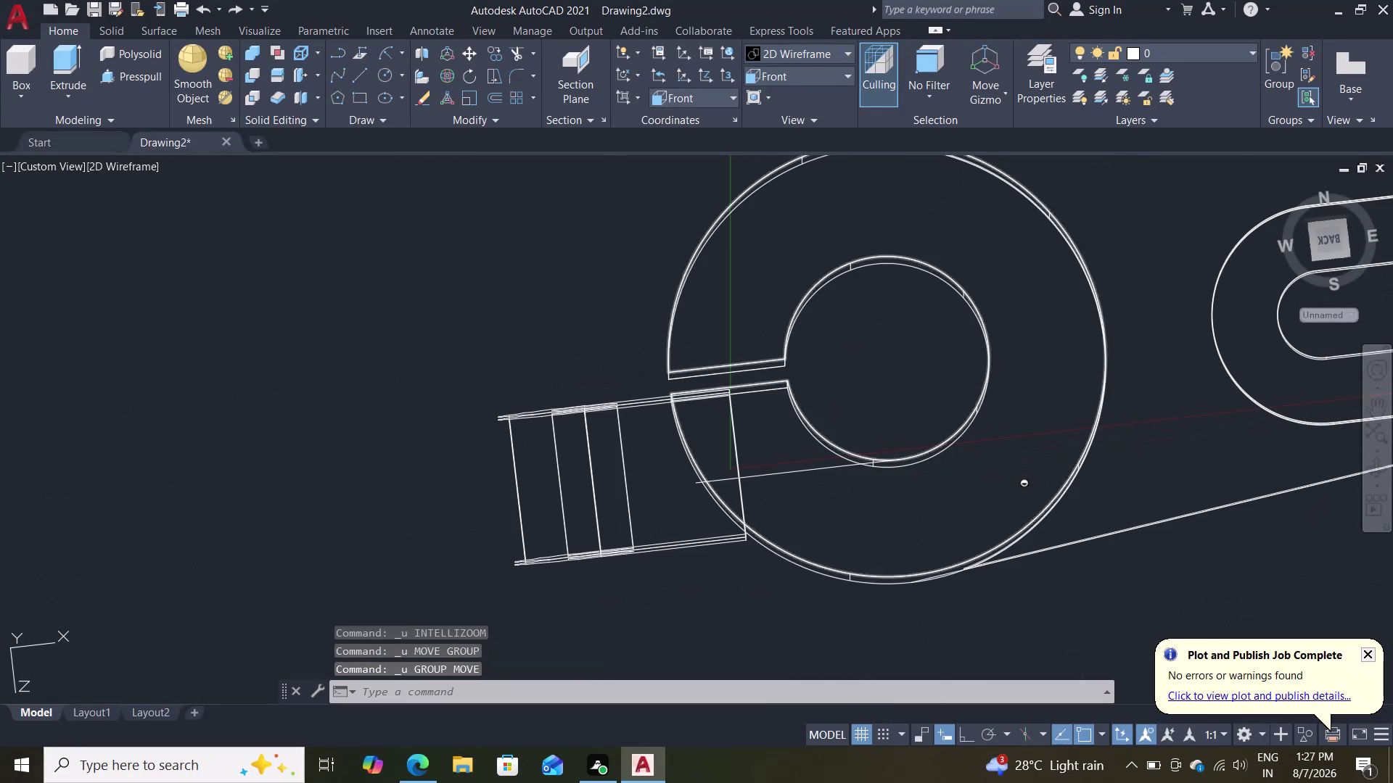
key(ctrl+z)
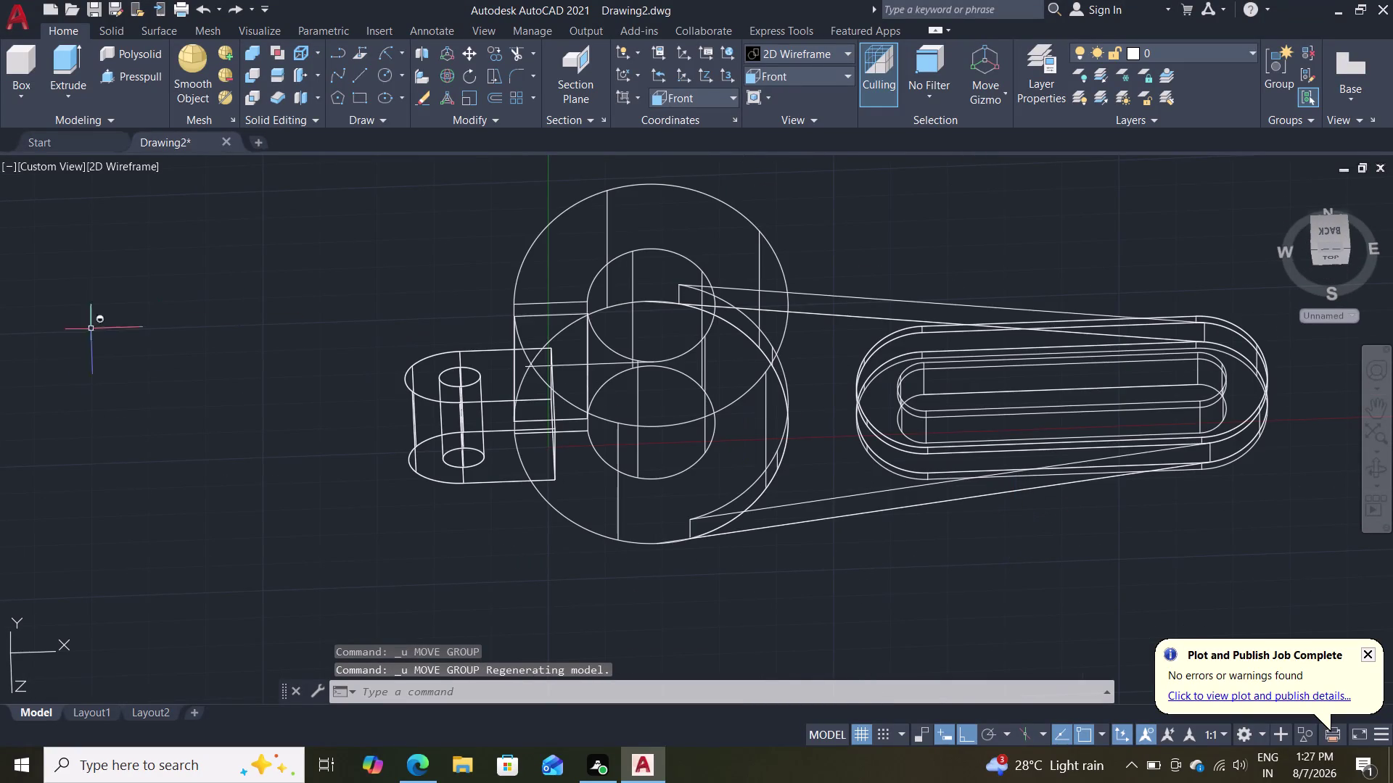
click(130, 167)
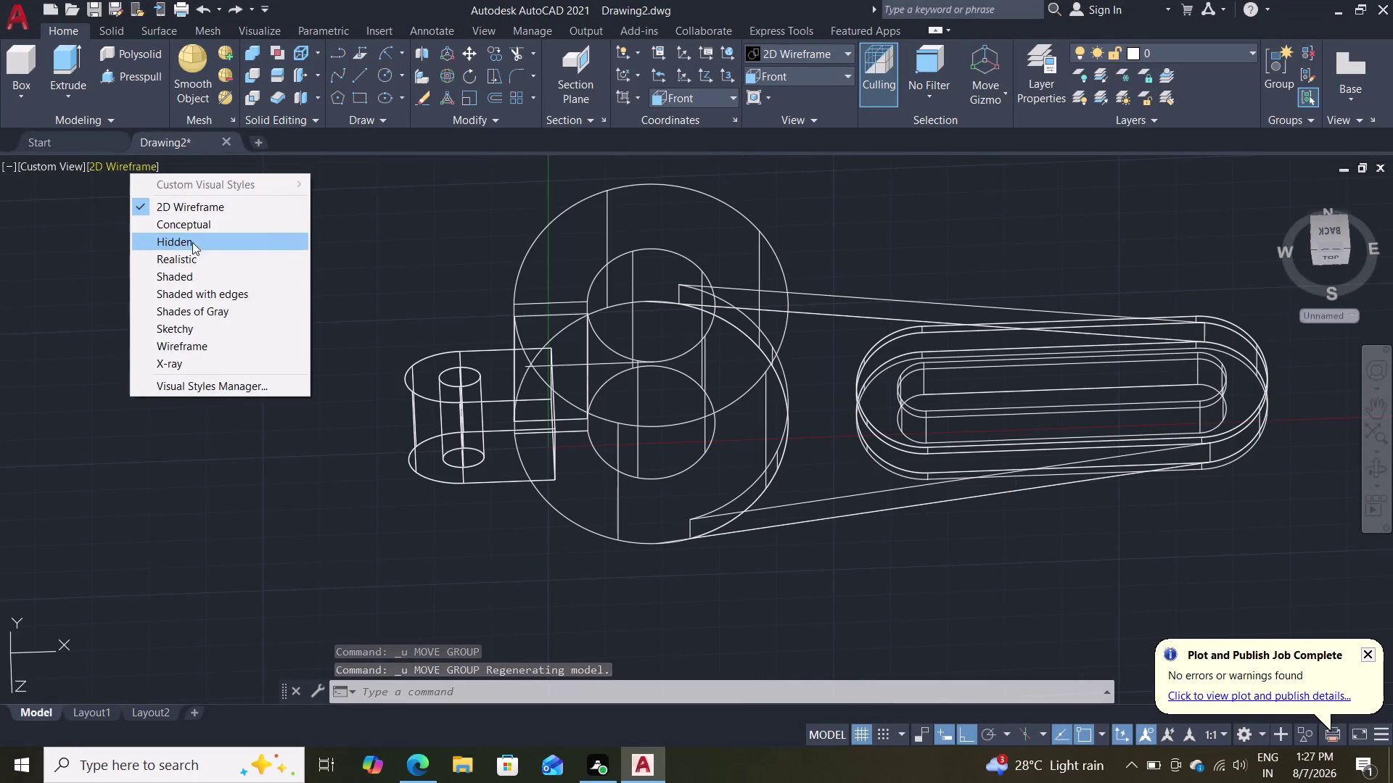
click(195, 314)
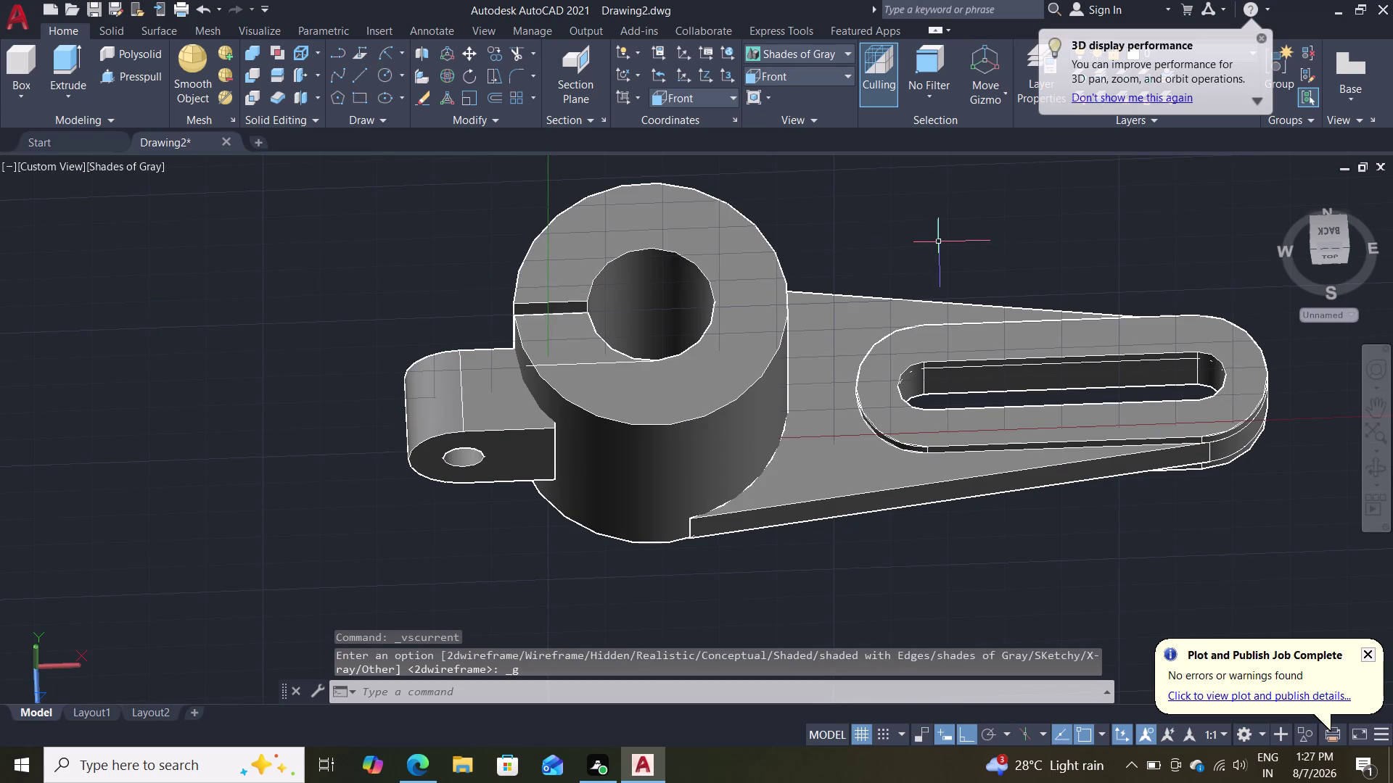
Move one of the two overlapping hinge tabs from its corner to the slit's other edge.
click(429, 412)
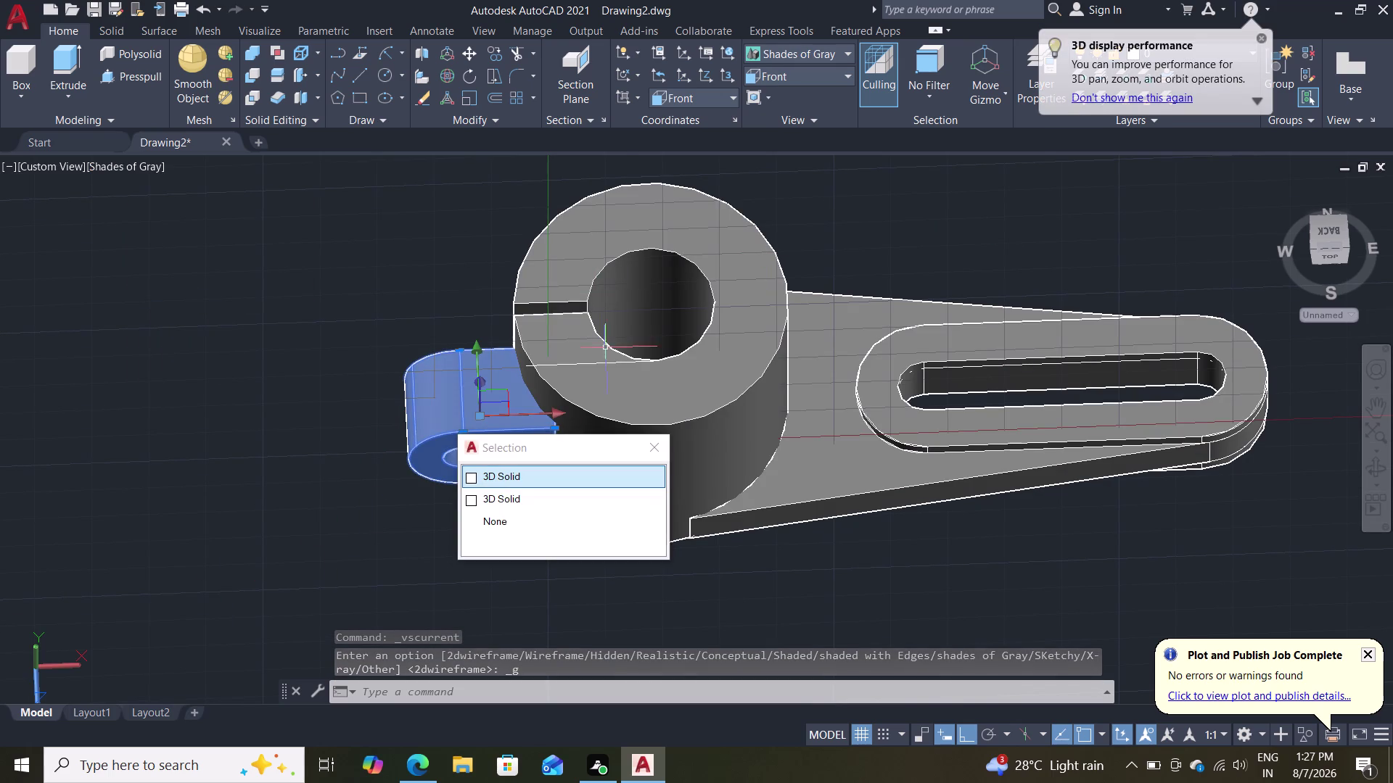
click(463, 47)
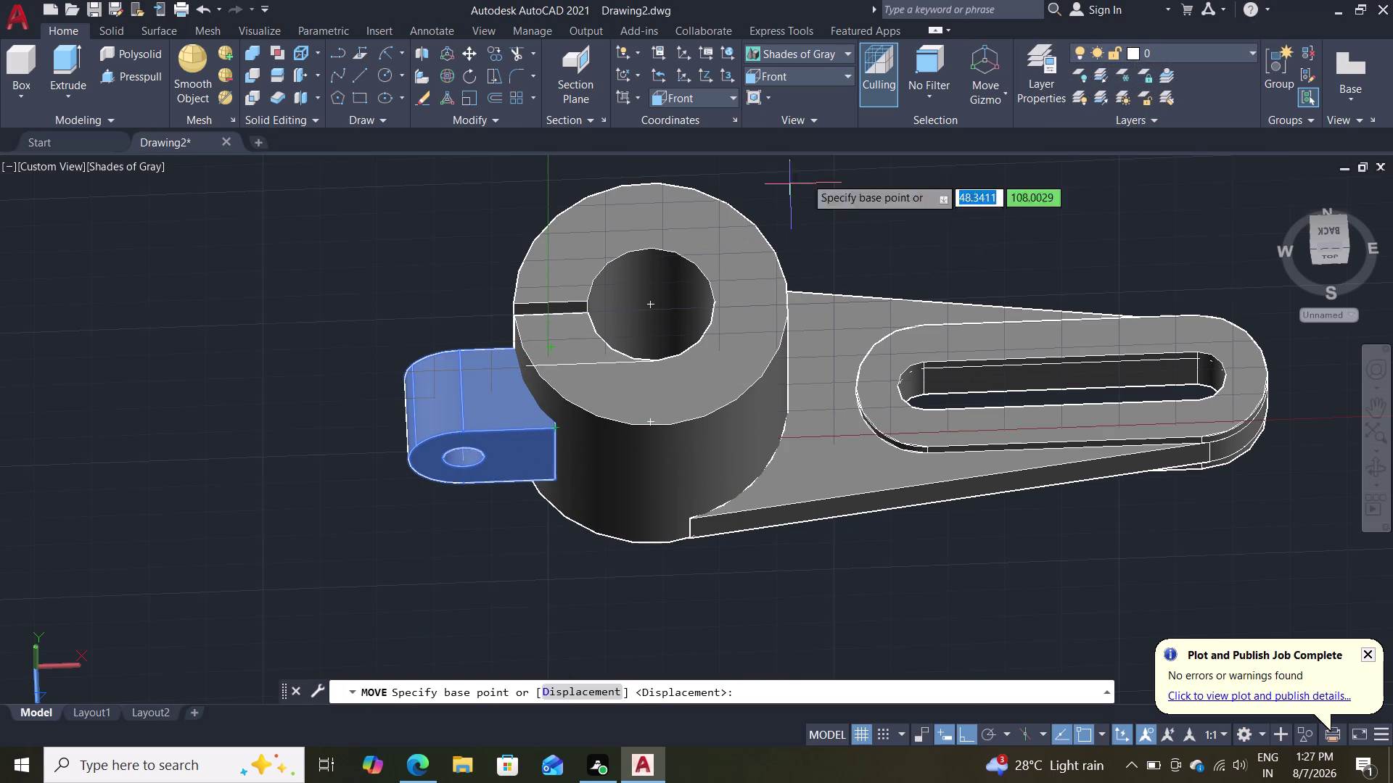
middle_drag(852, 181, 841, 272)
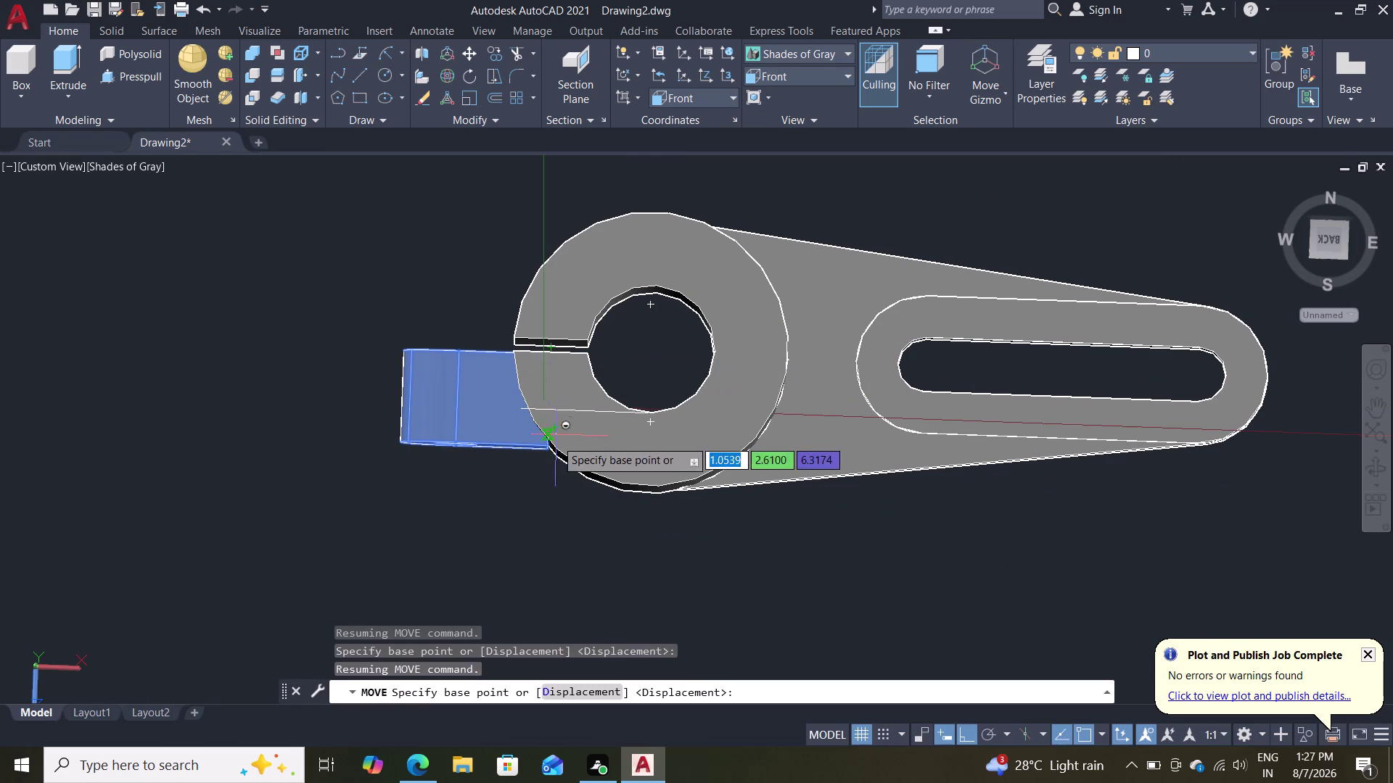
click(554, 356)
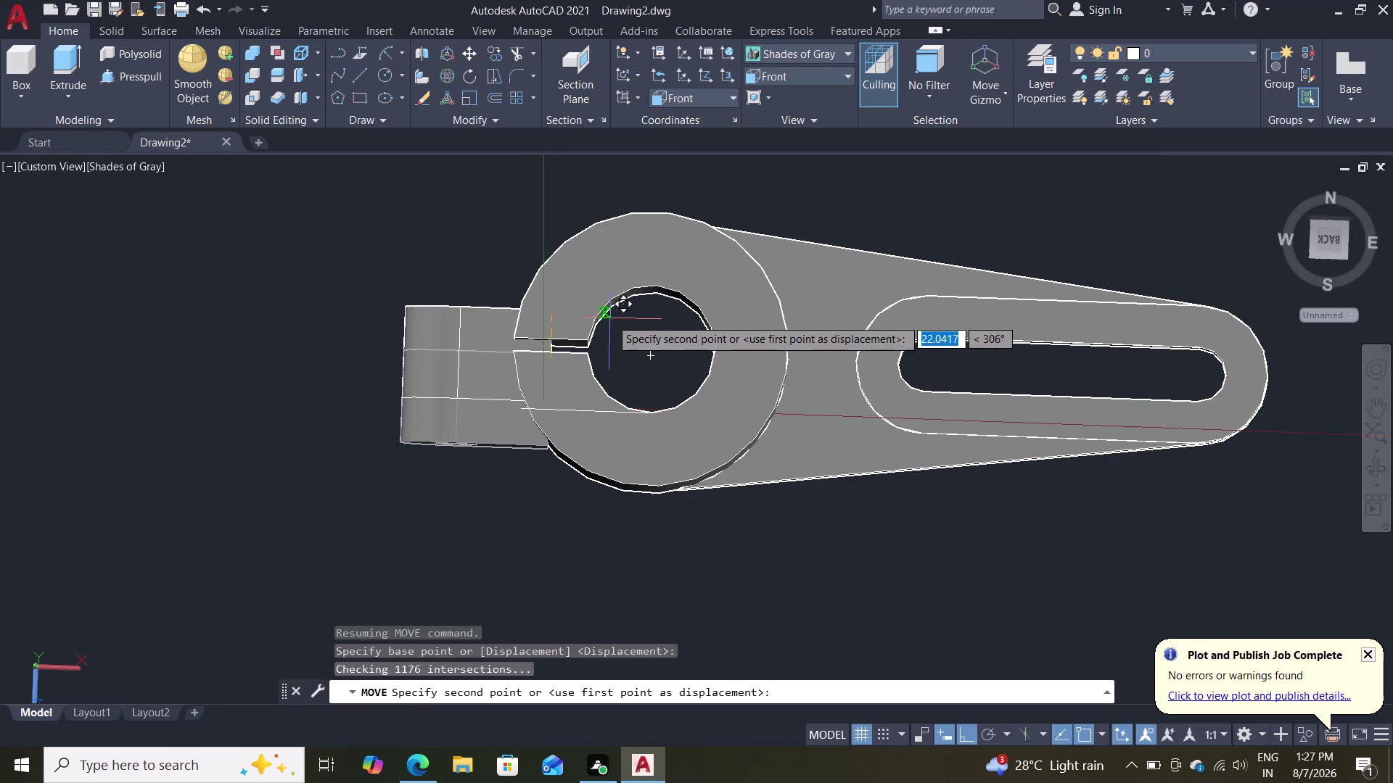
click(580, 354)
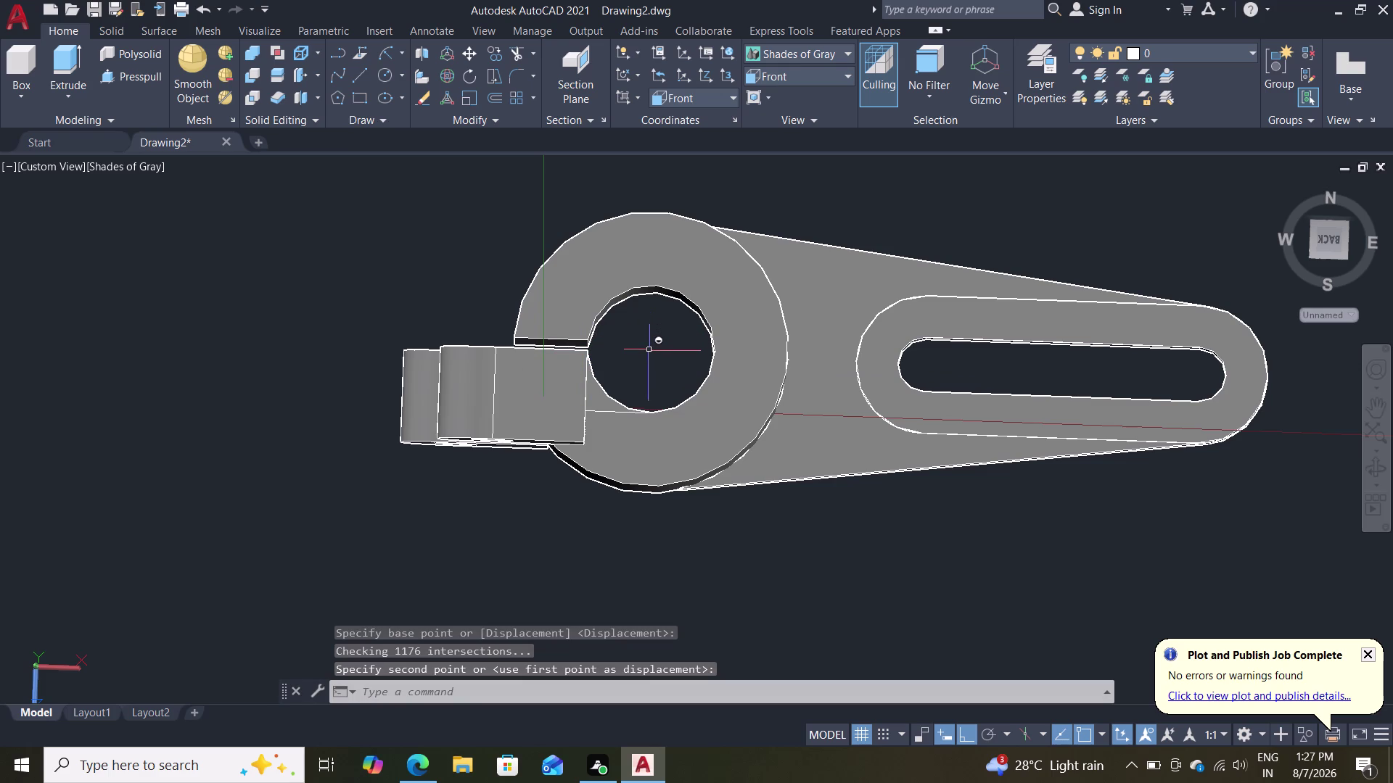
middle_drag(636, 355, 631, 342)
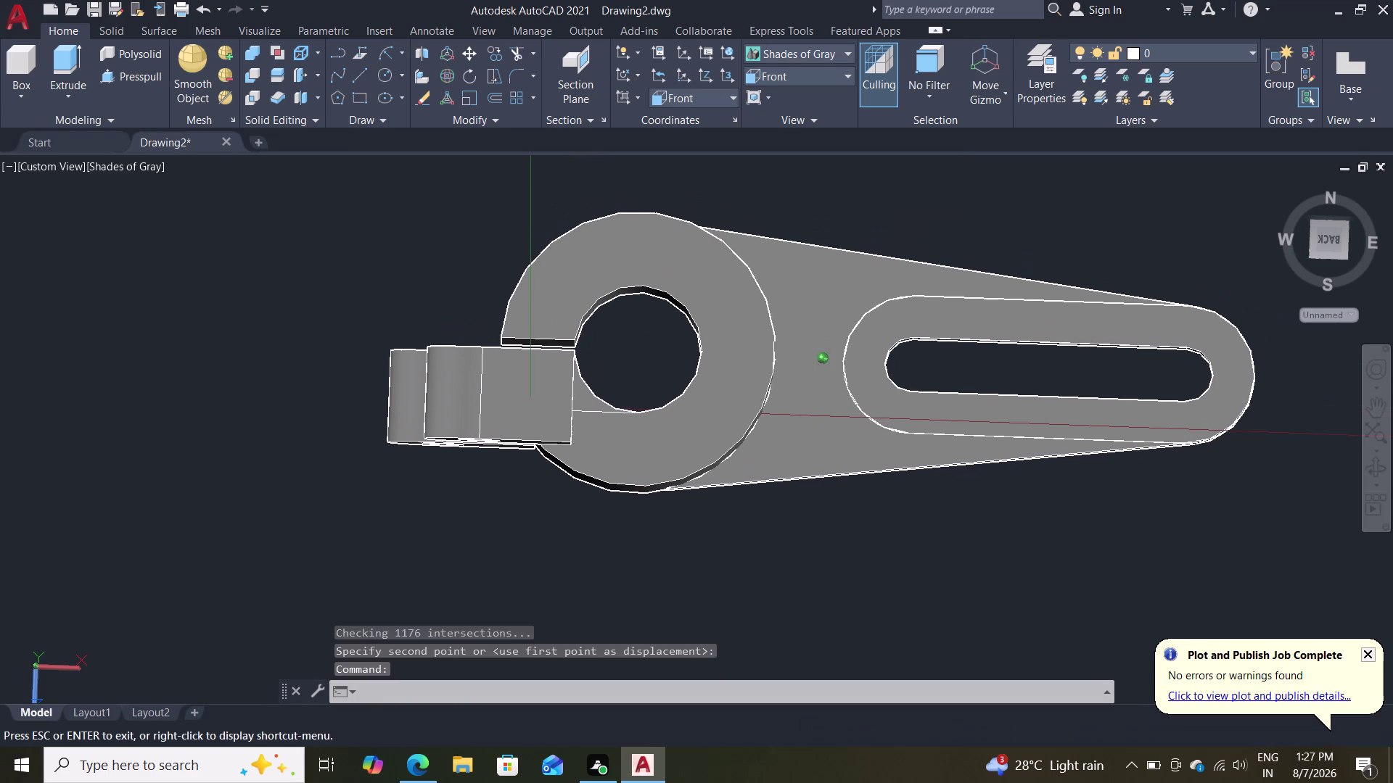
middle_drag(632, 341, 665, 289)
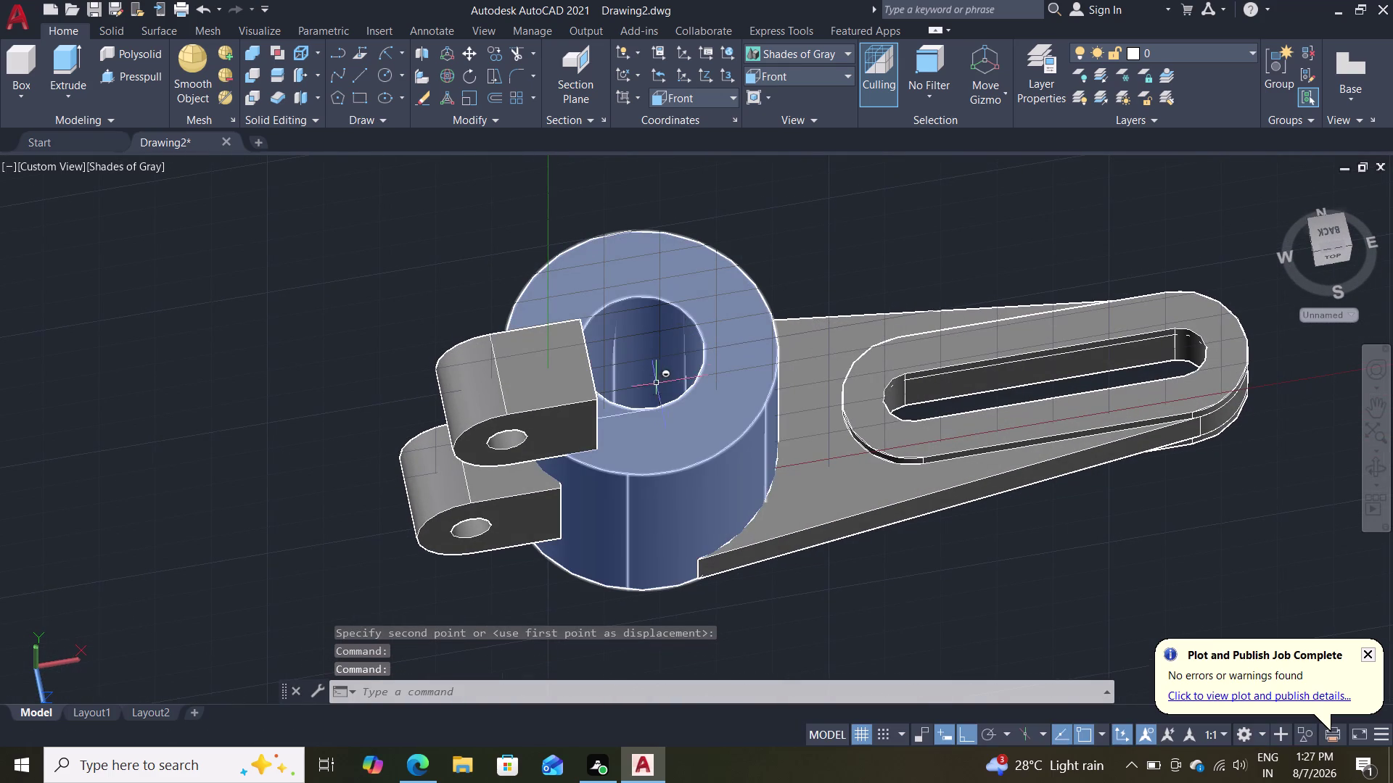
Undo the recent grouping and the move of the clamp pieces.
key(ctrl+z)
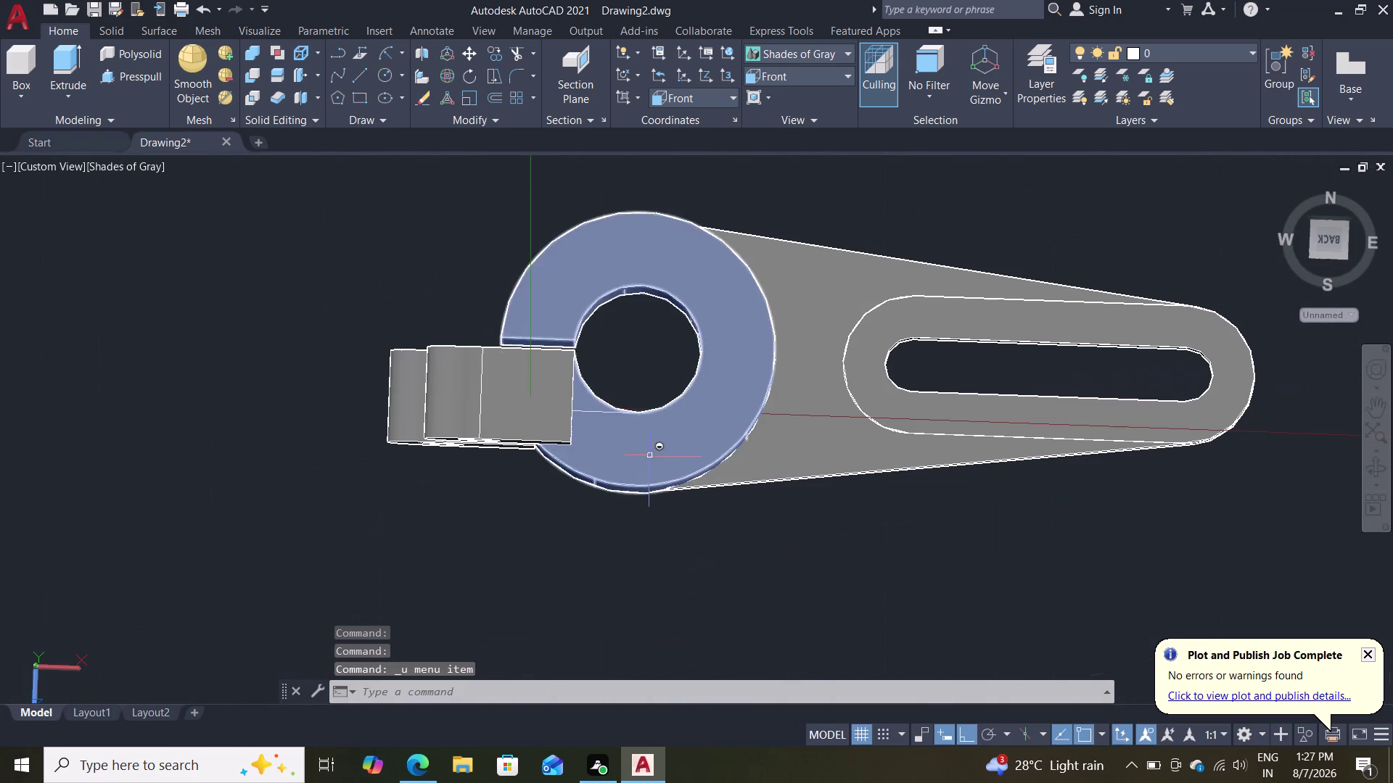
key(ctrl+z)
key(ctrl+z)
key(Escape)
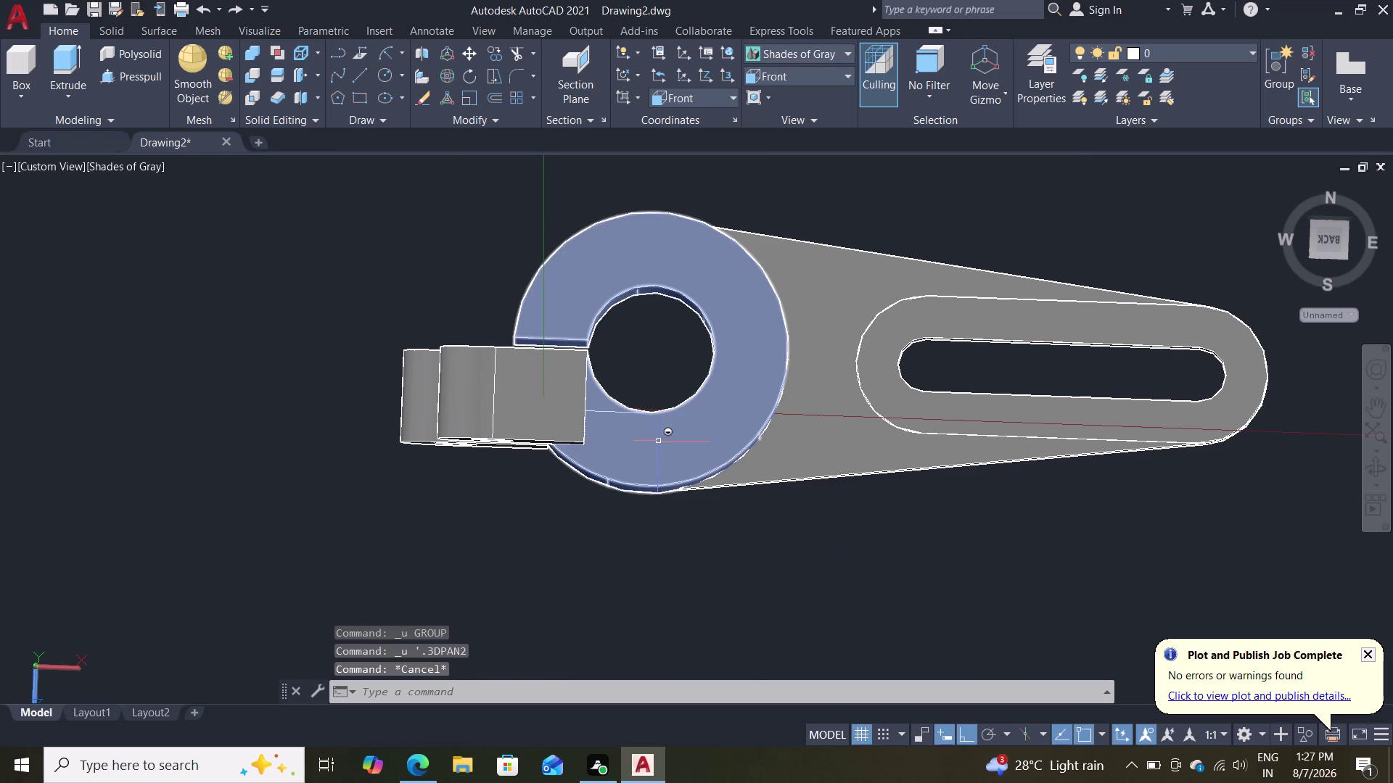
key(ctrl+z)
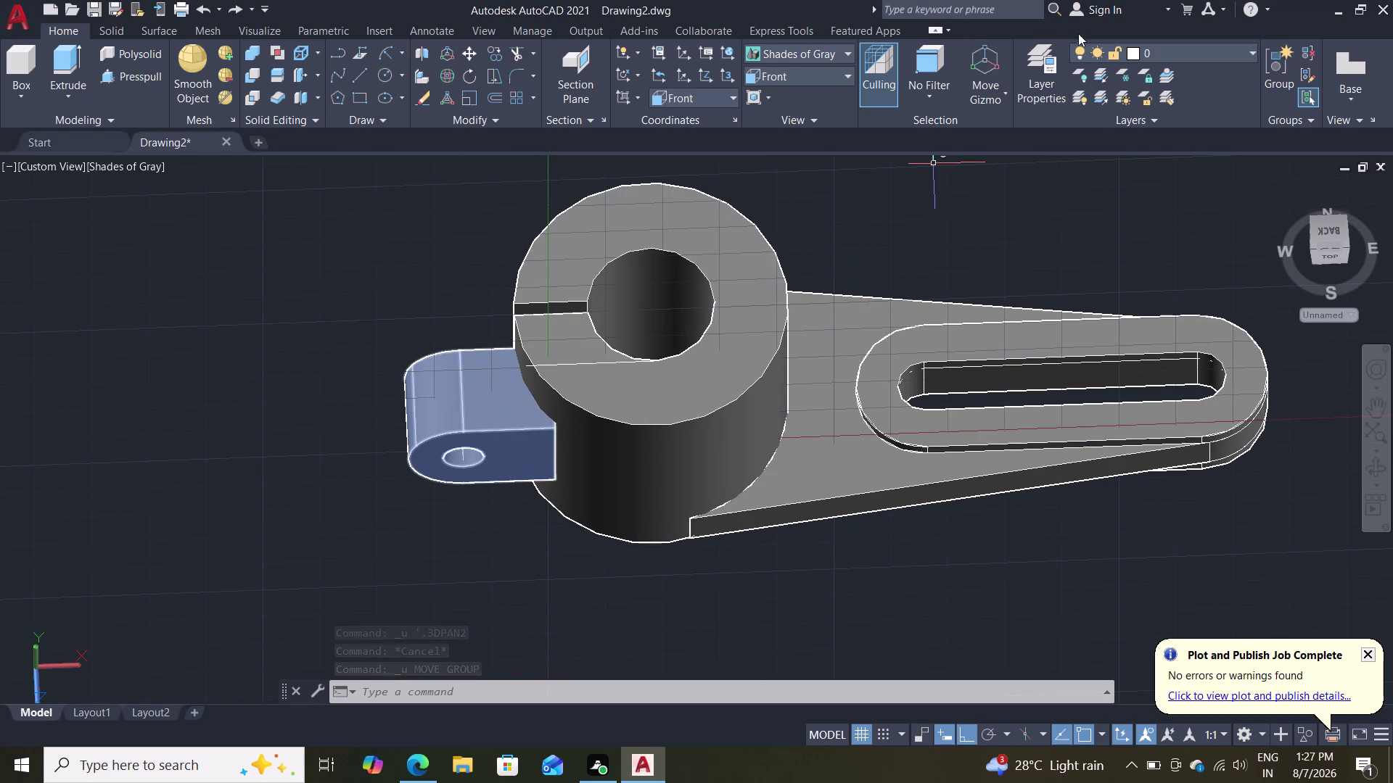
Check the clamp in the Back and Bottom preset views, finishing in the Top view.
click(837, 78)
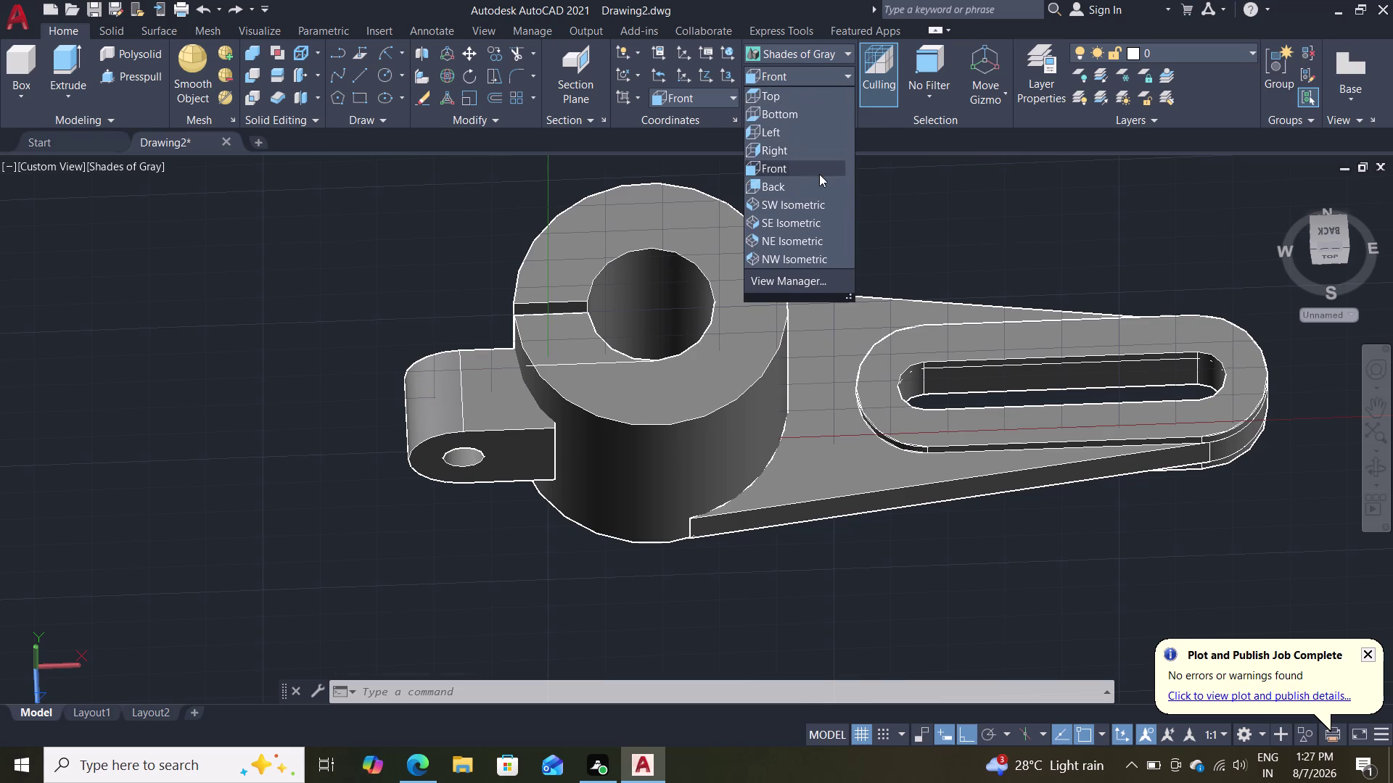
click(818, 192)
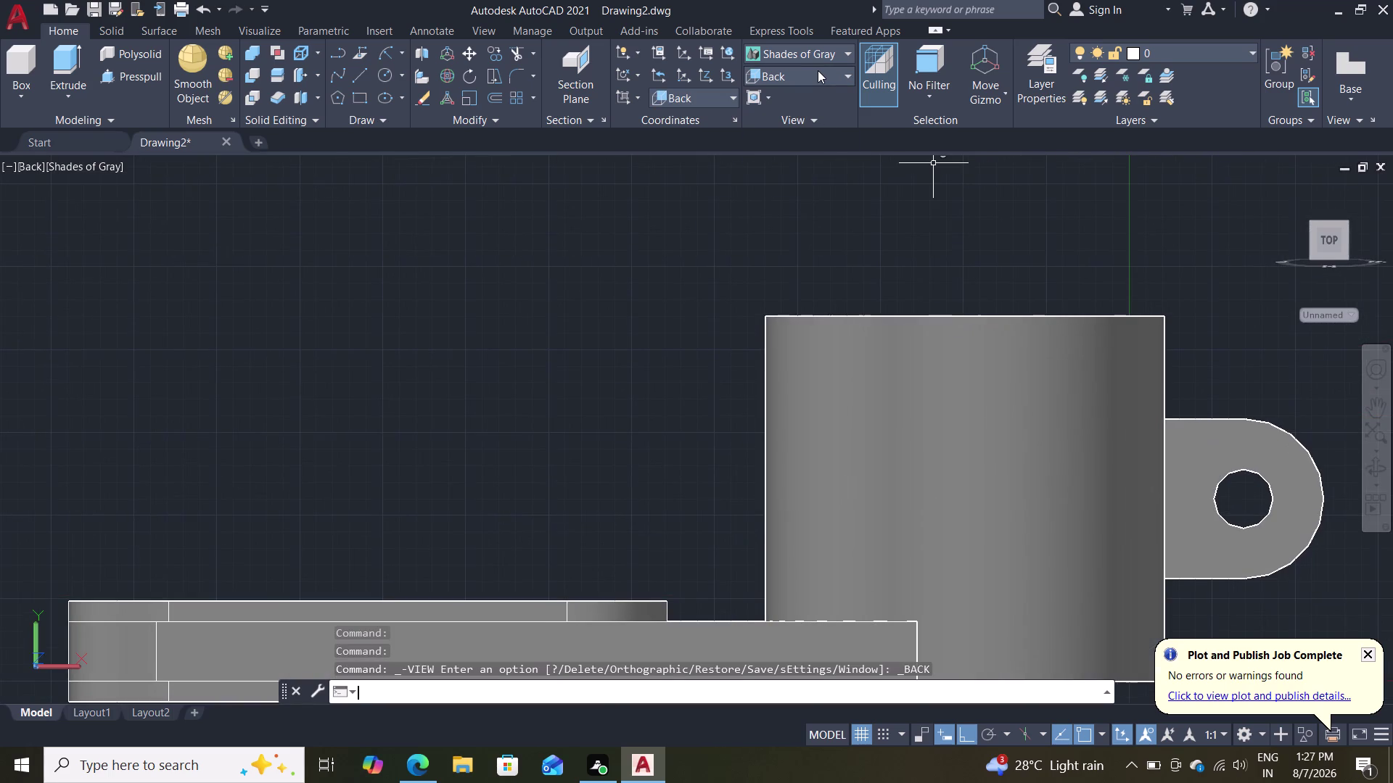
click(816, 71)
click(820, 79)
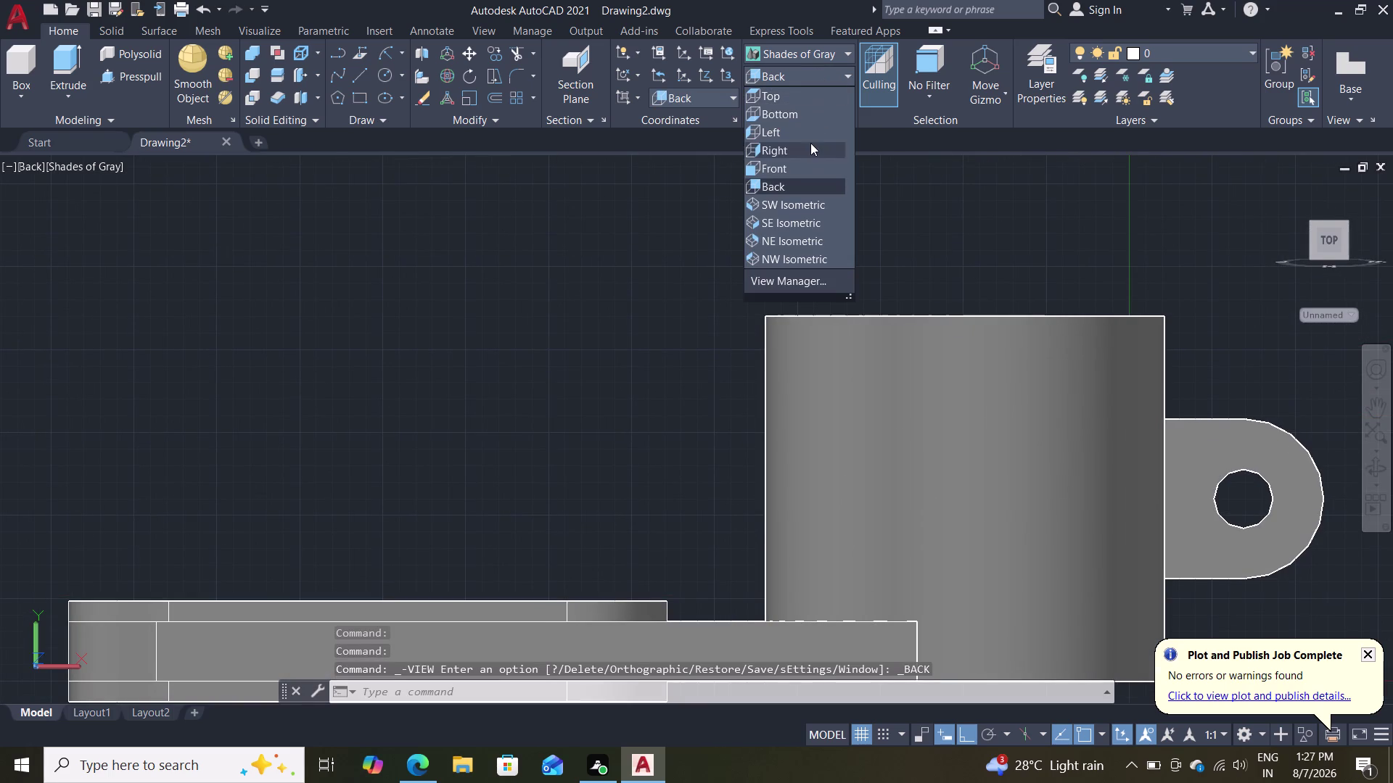
double_click(809, 111)
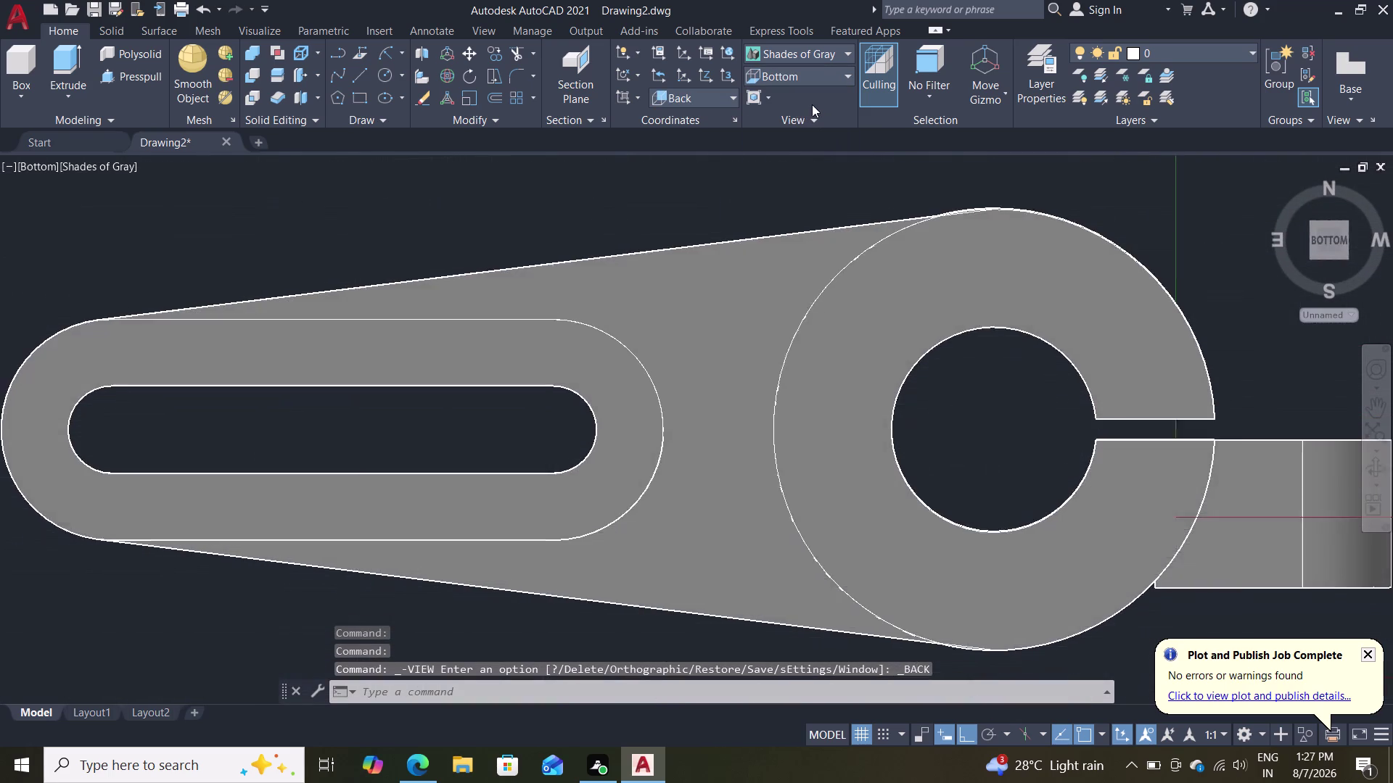
triple_click(805, 75)
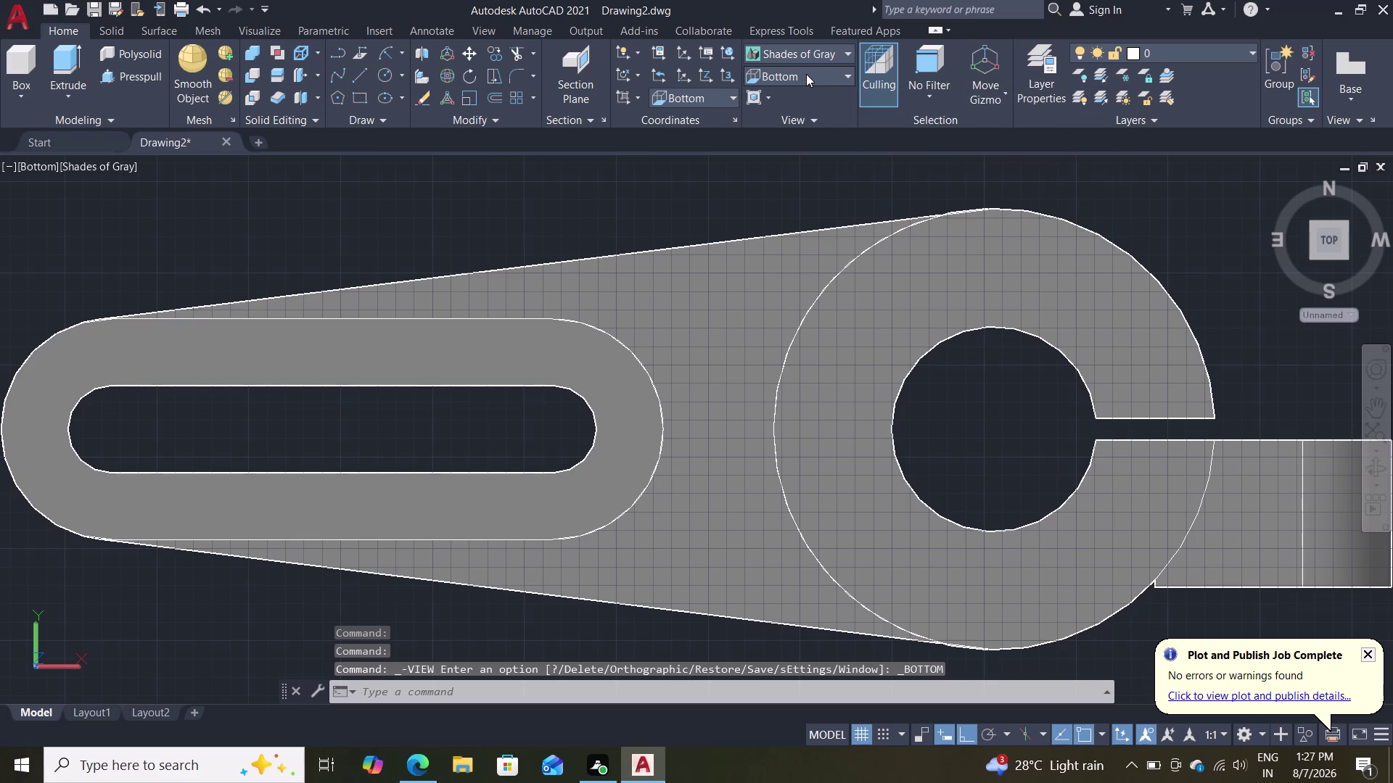
double_click(804, 95)
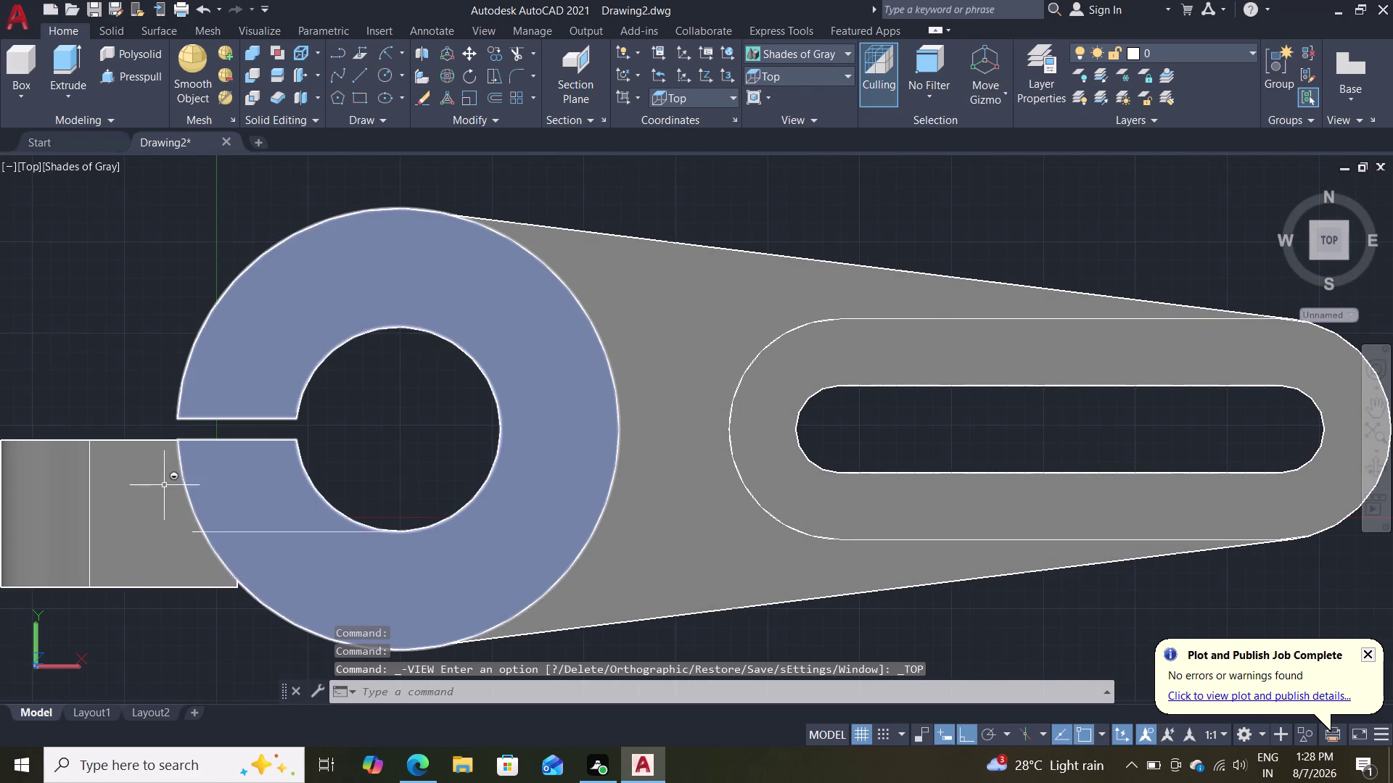
click(150, 494)
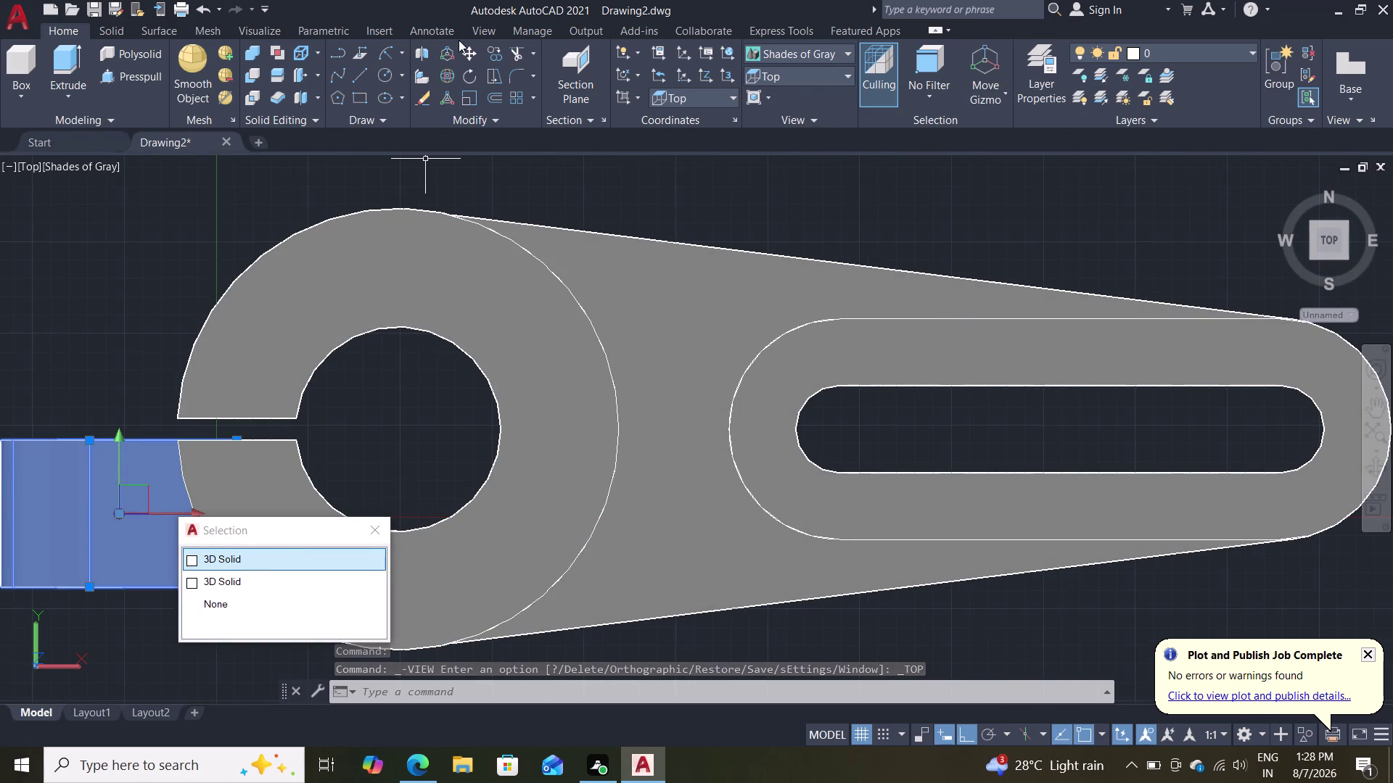
Move the hinge tab, undo the misplaced move, and turn Ortho off with F8.
click(467, 60)
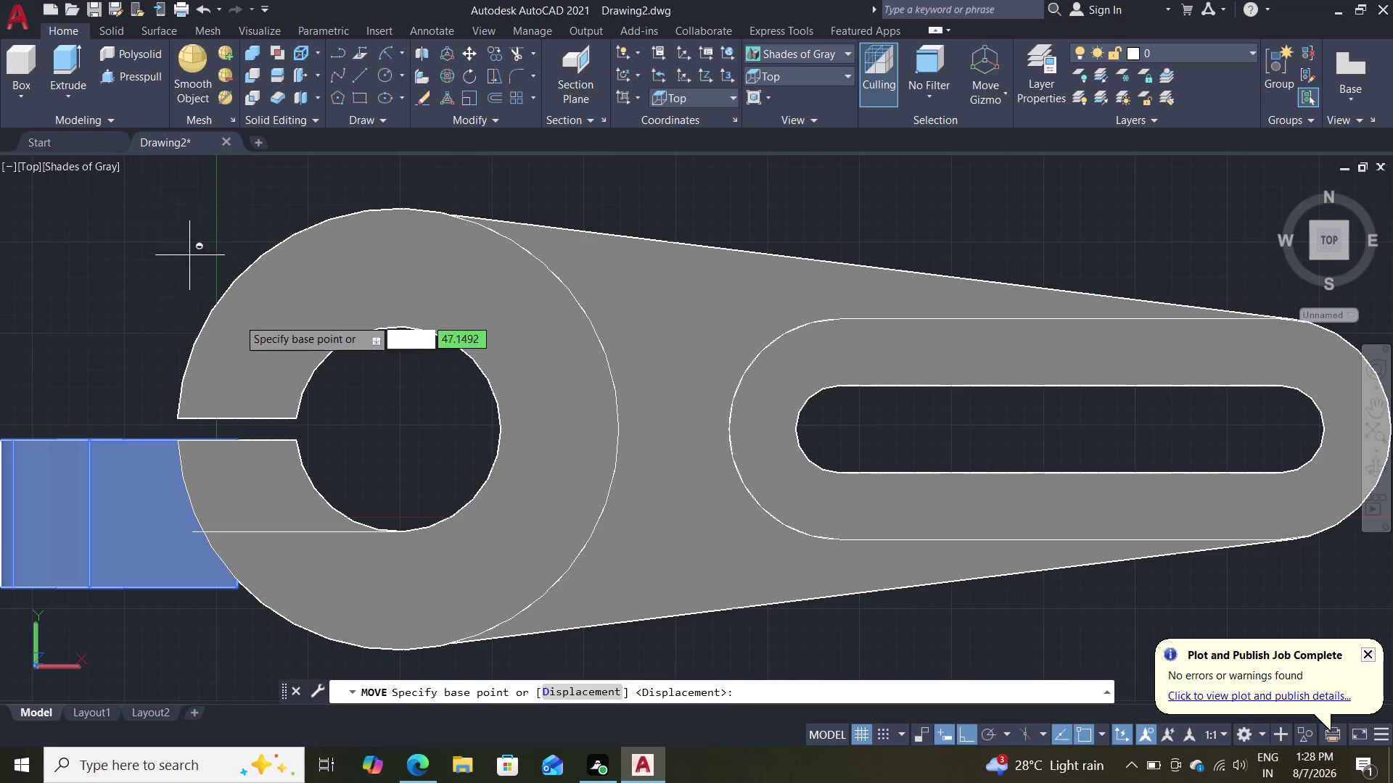
click(237, 590)
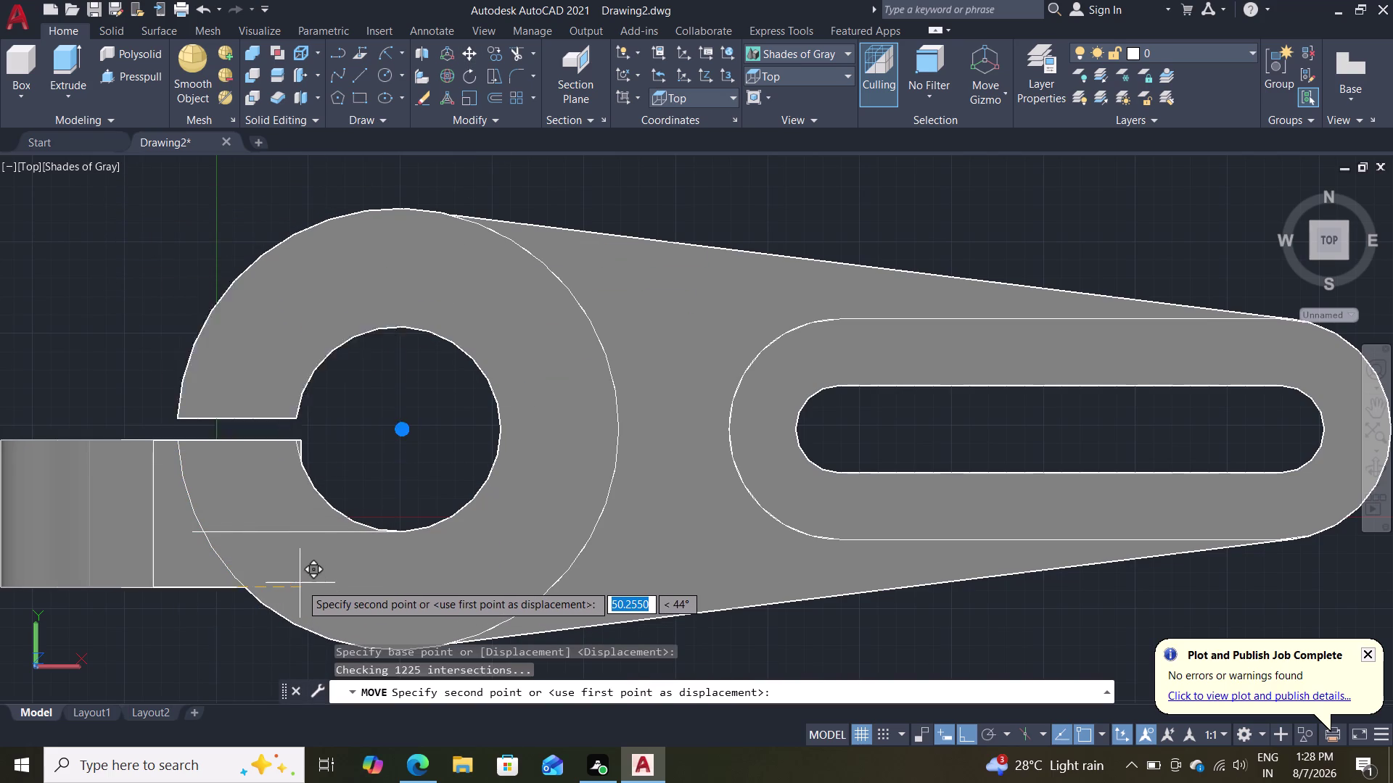
click(295, 586)
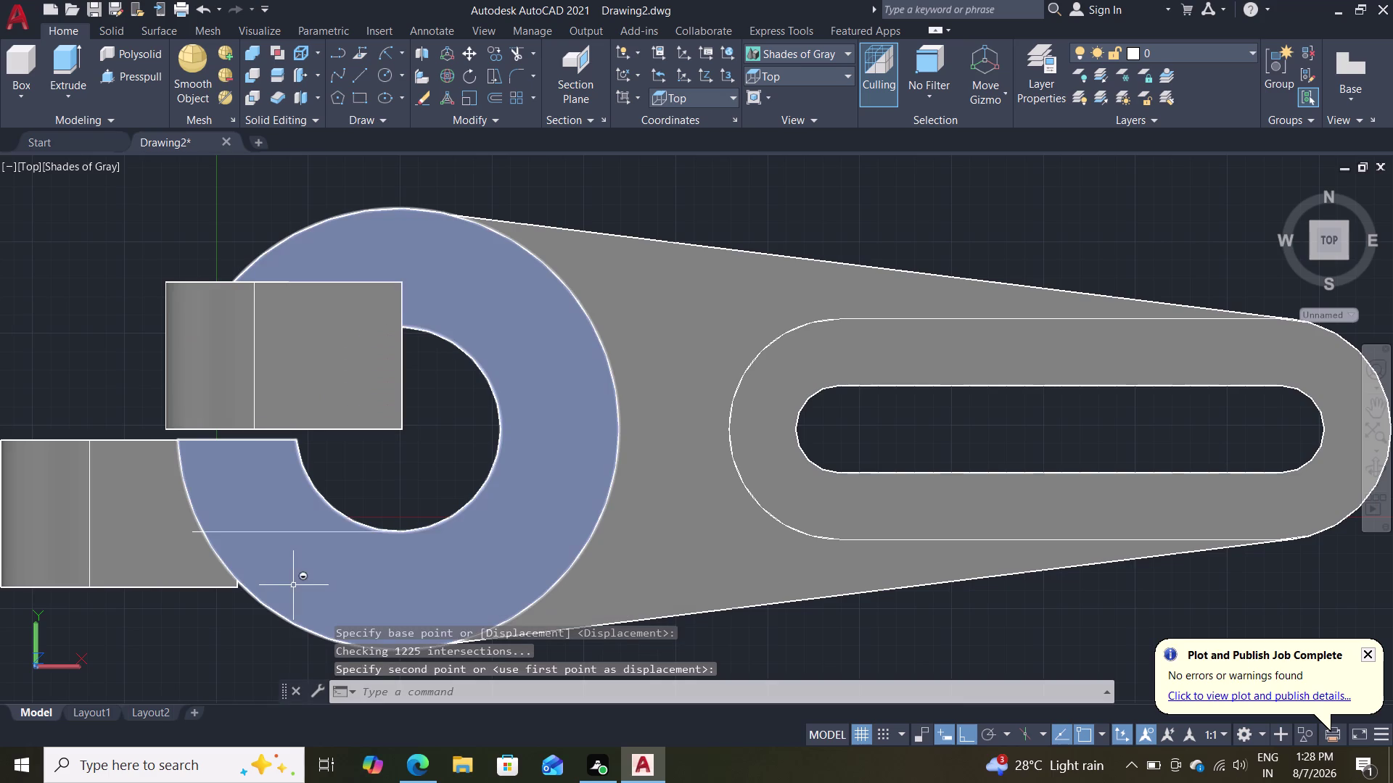
key(ctrl+z)
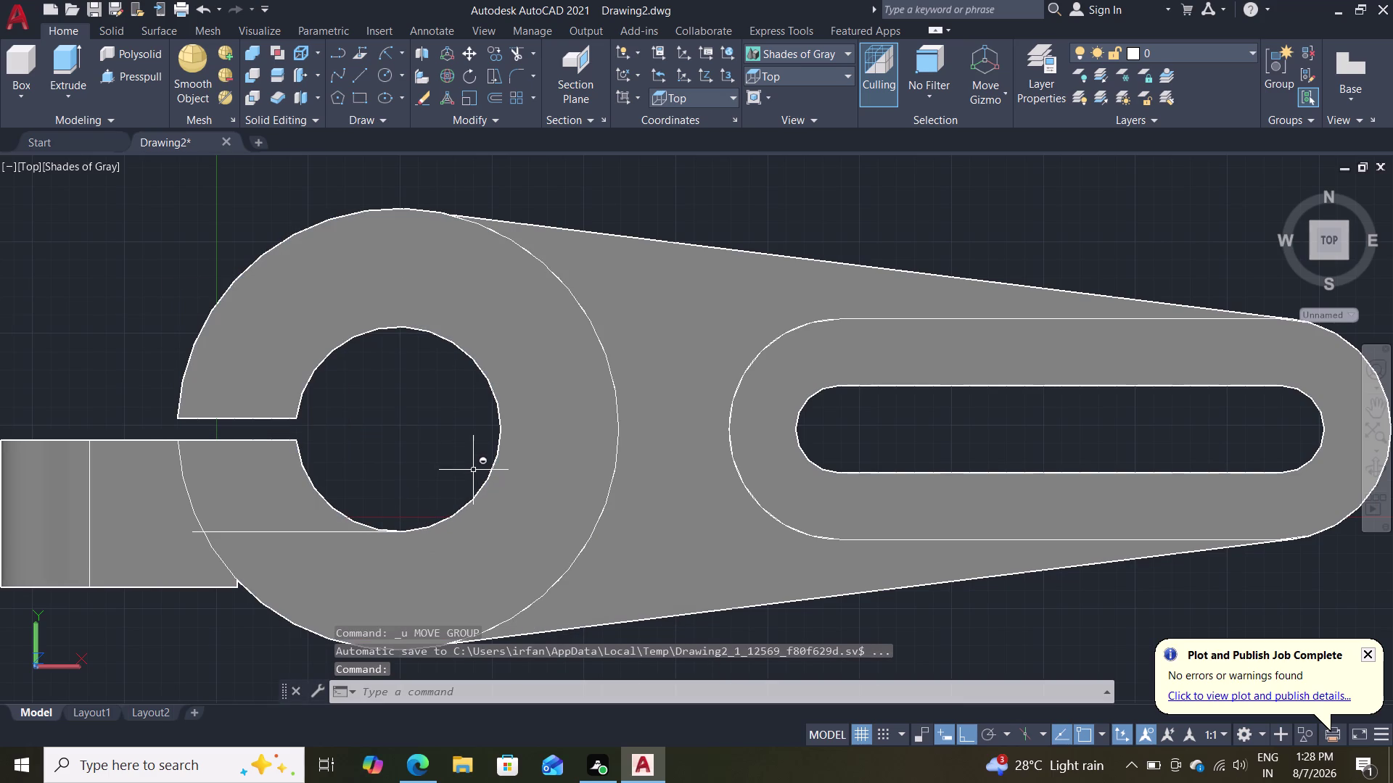
key(F8)
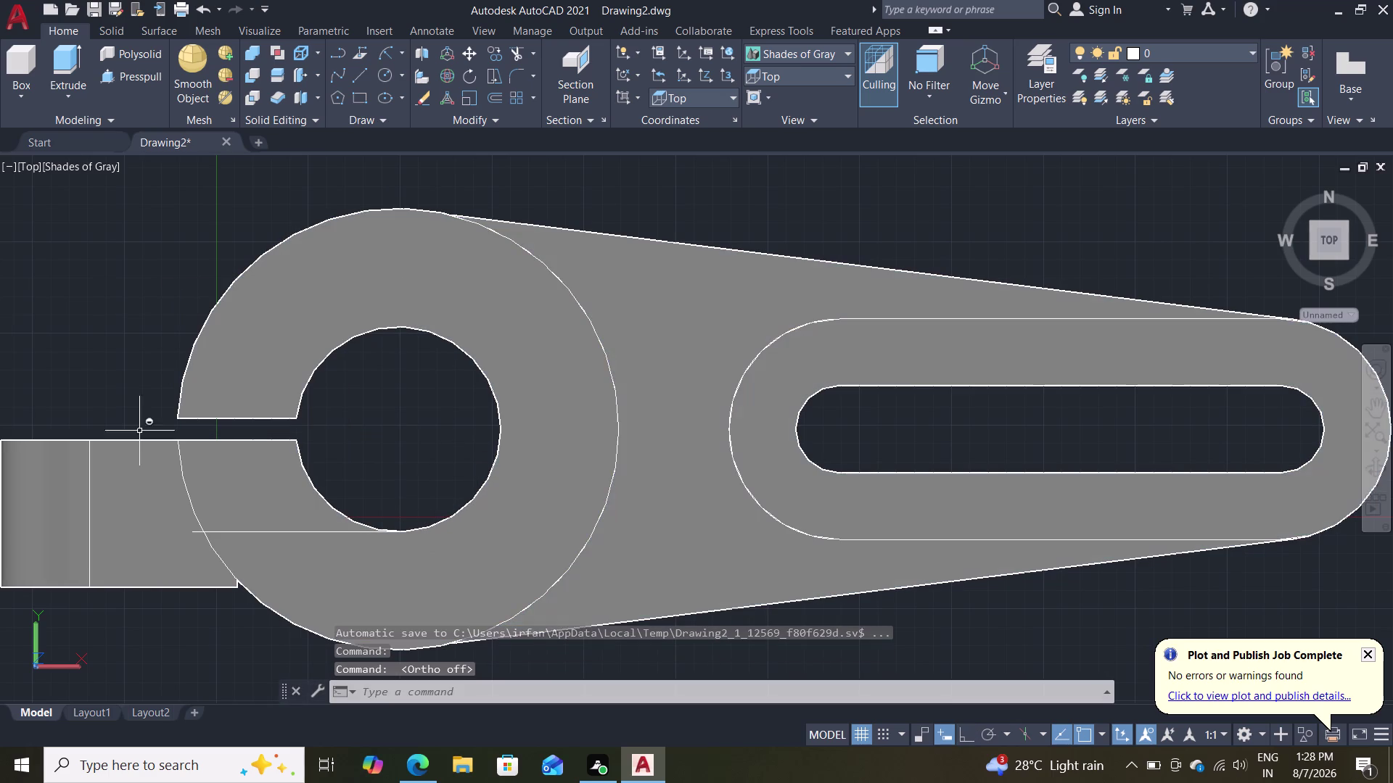
click(85, 168)
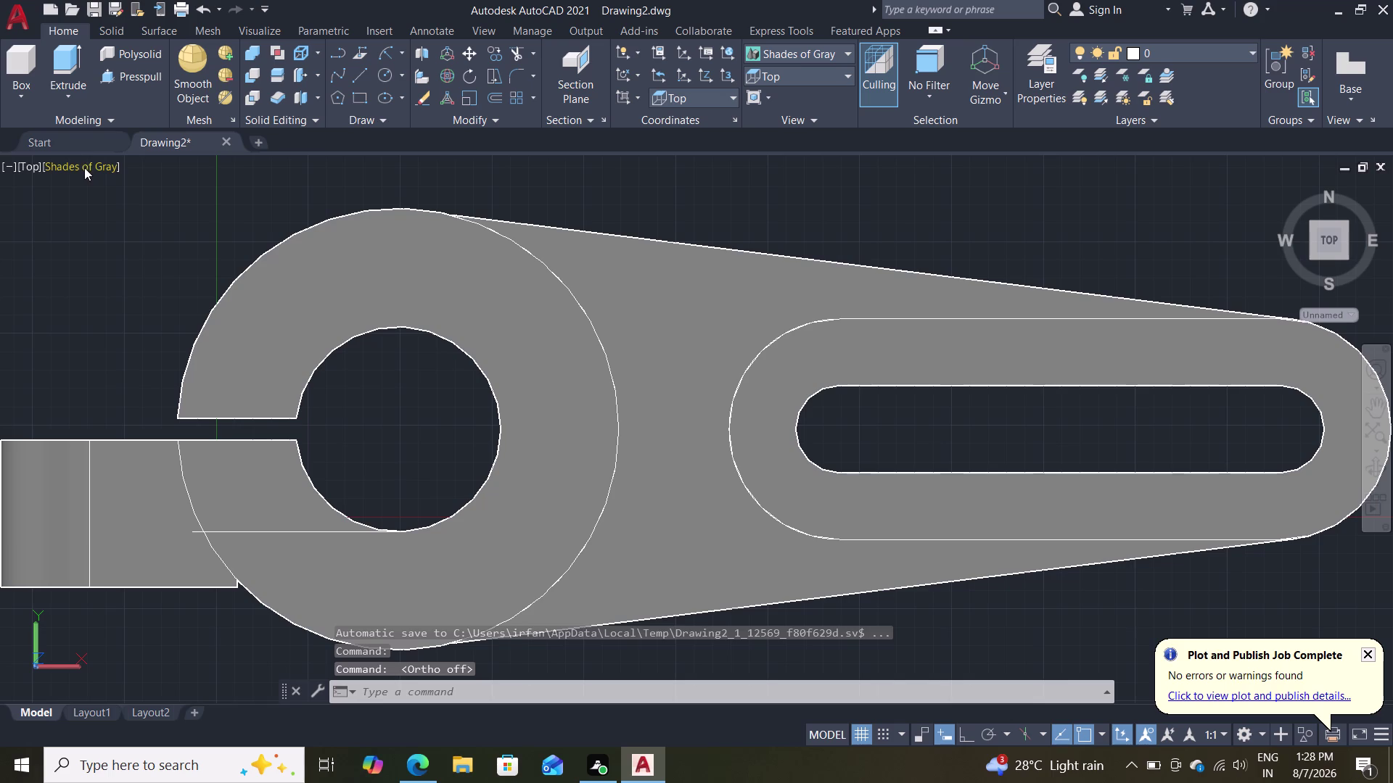
Switch the display to 2D Wireframe and select the hinge tab box for moving.
click(95, 164)
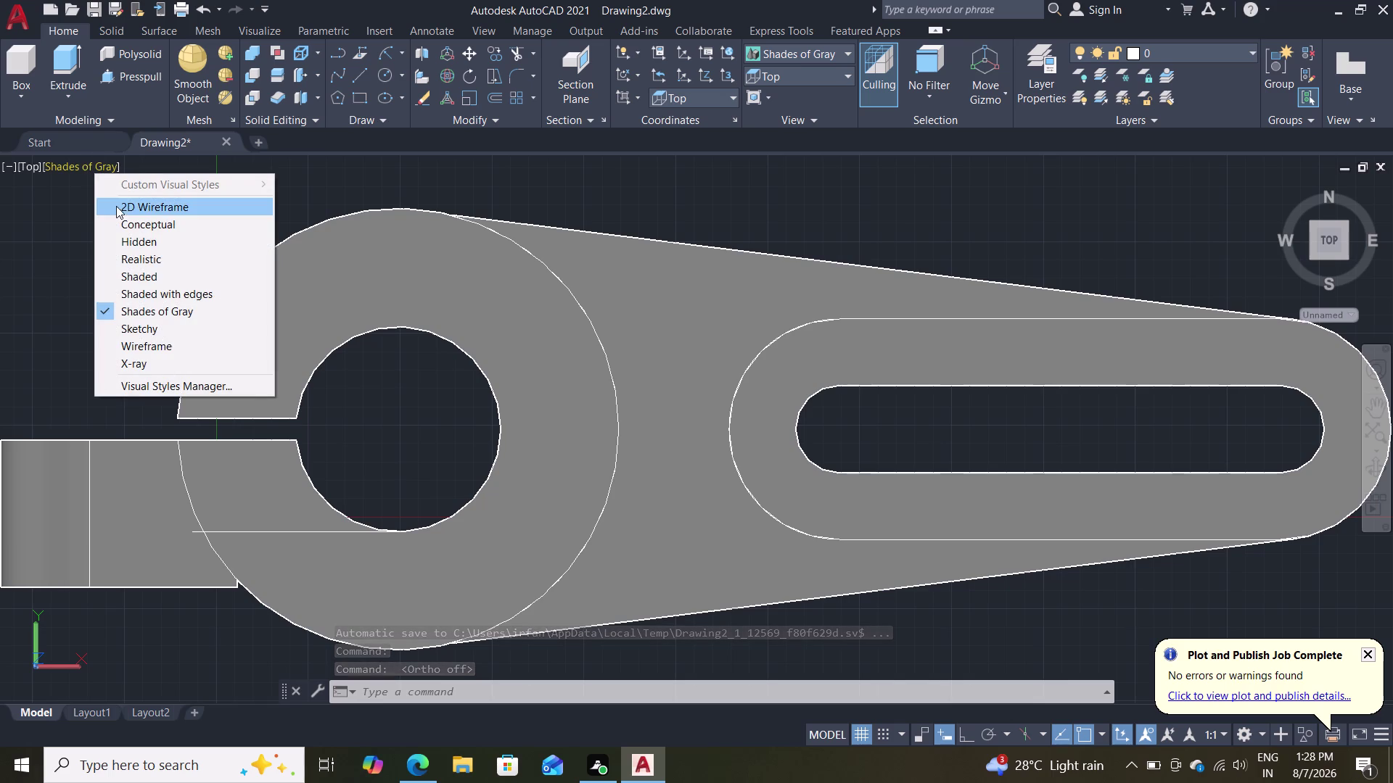
click(116, 206)
click(466, 53)
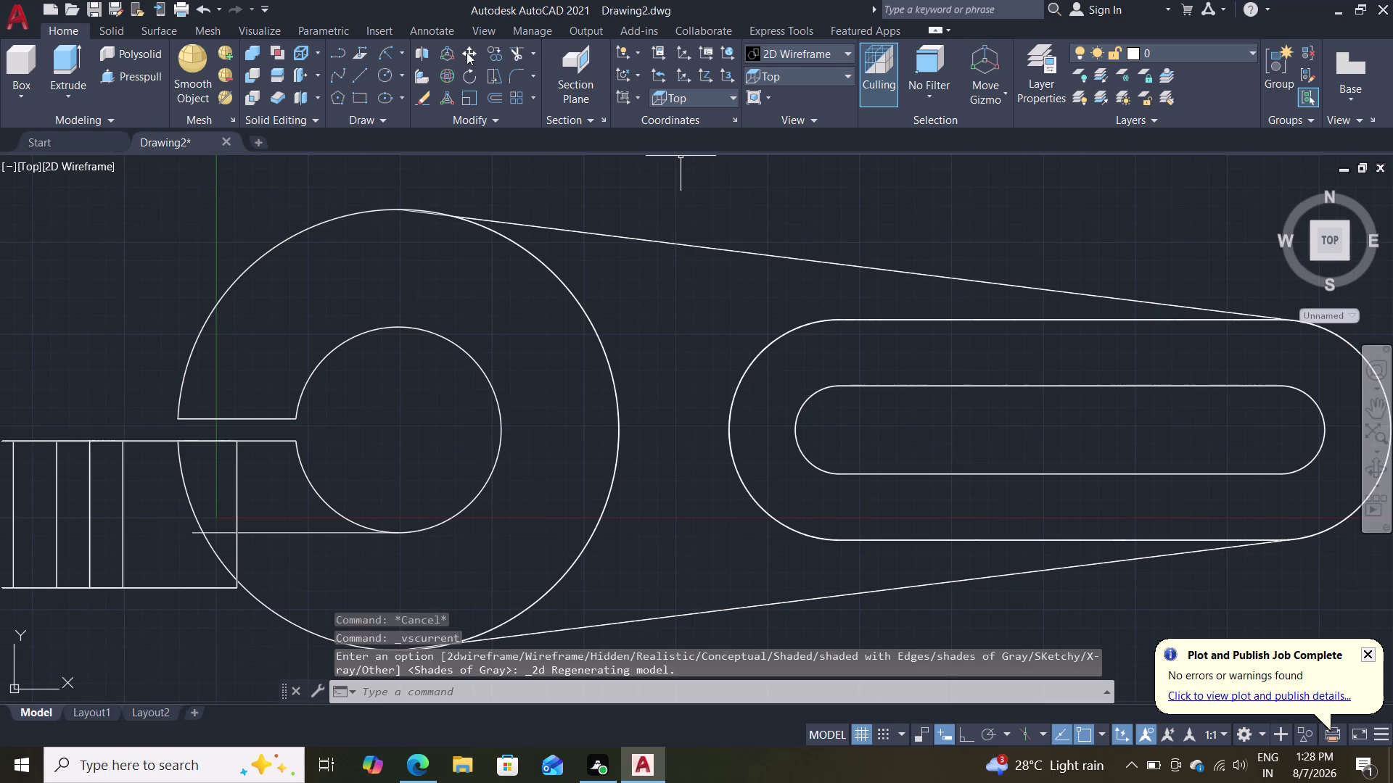
click(224, 590)
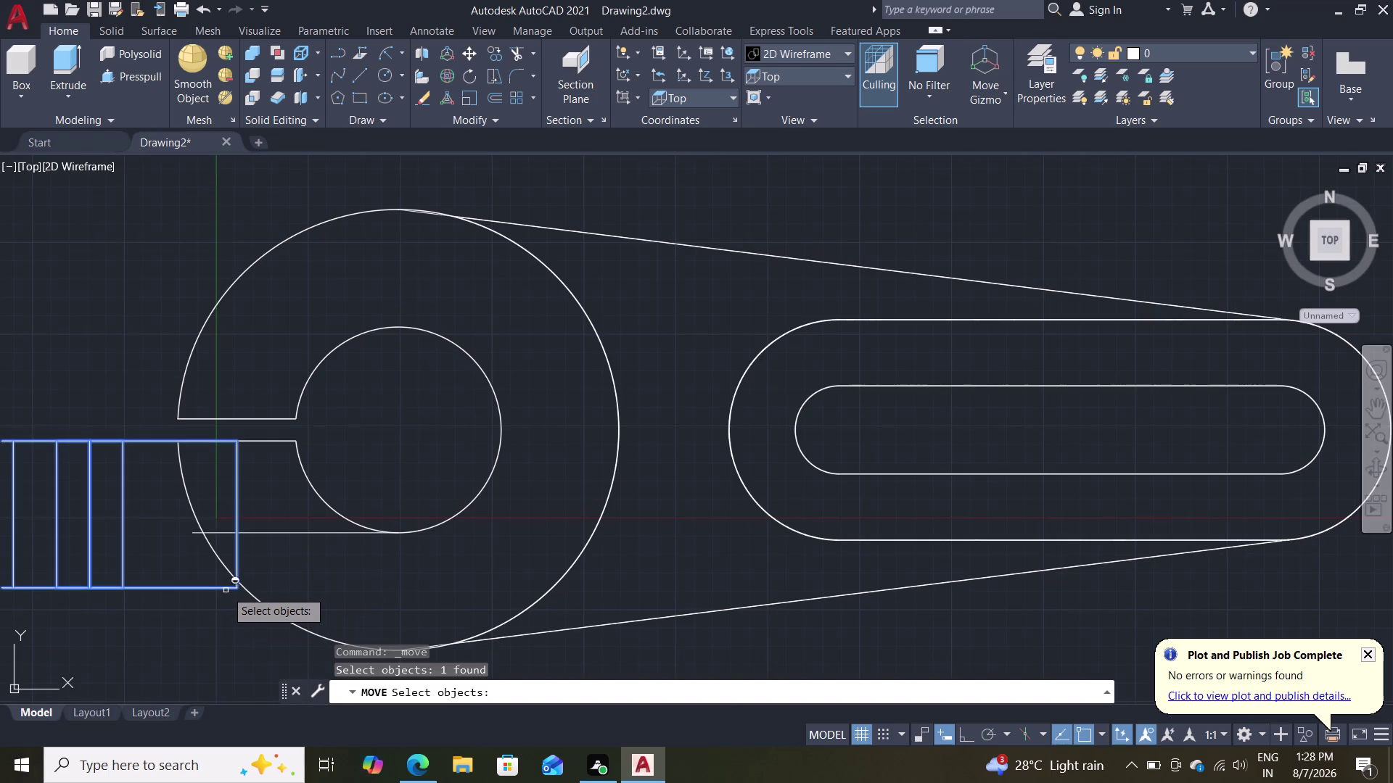
key(Return)
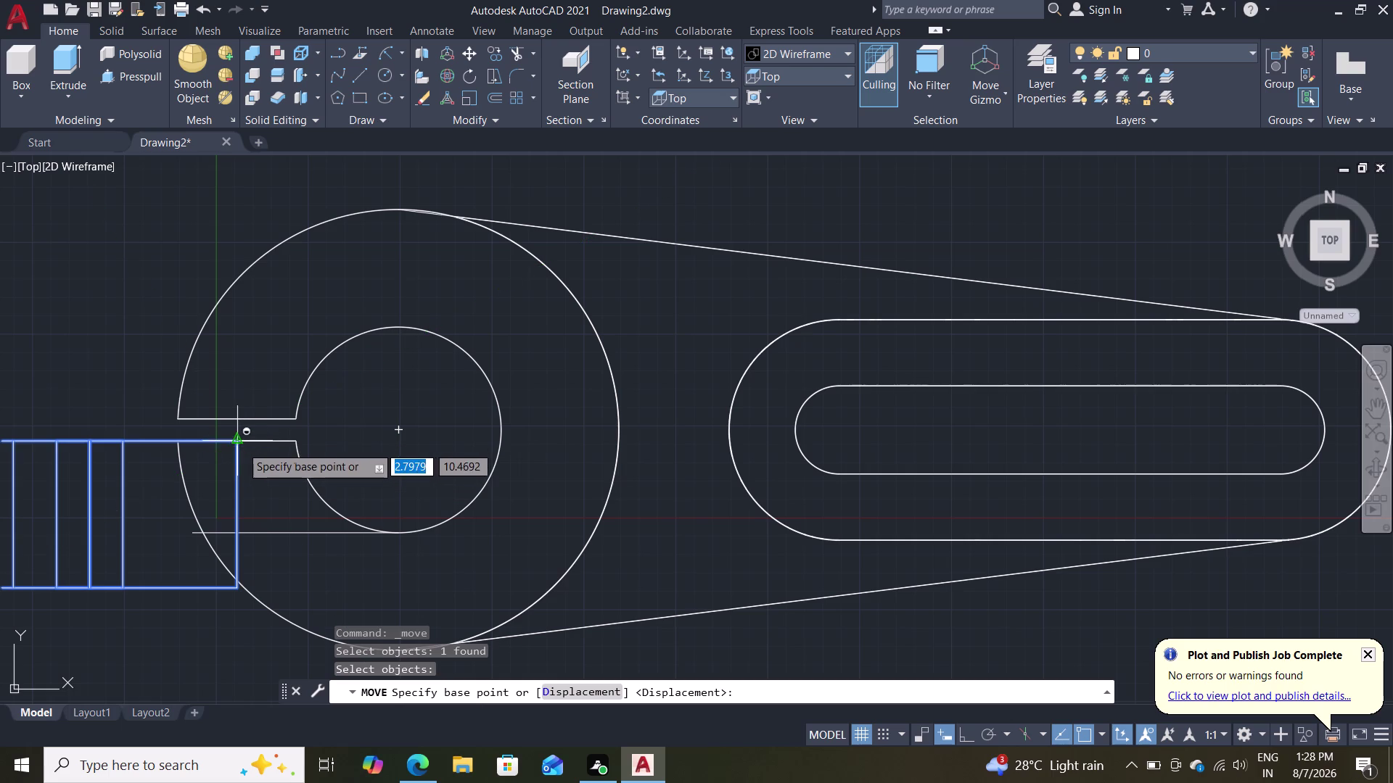
Move the tab from its upper-right corner to the gap's inner end, then restore Shades of Gray.
click(238, 446)
click(295, 441)
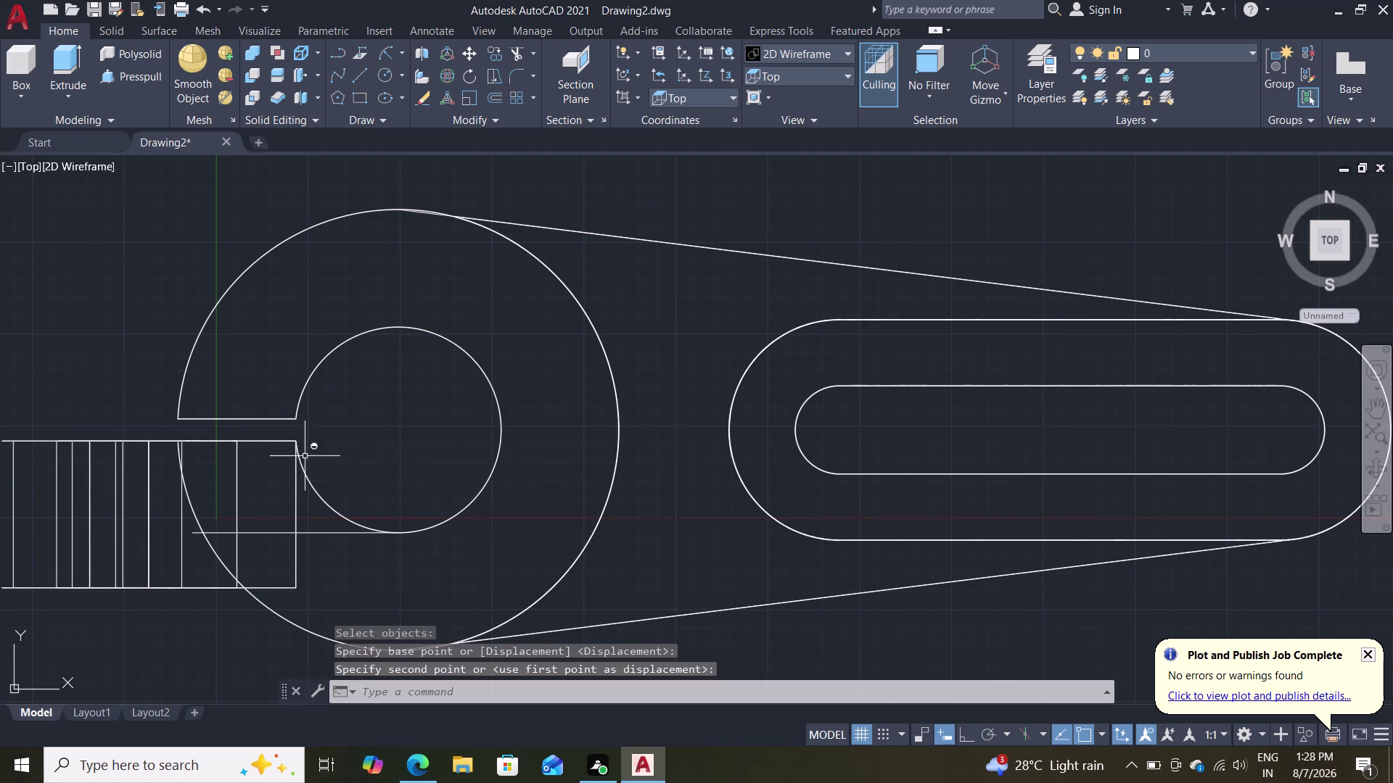
click(103, 167)
click(156, 311)
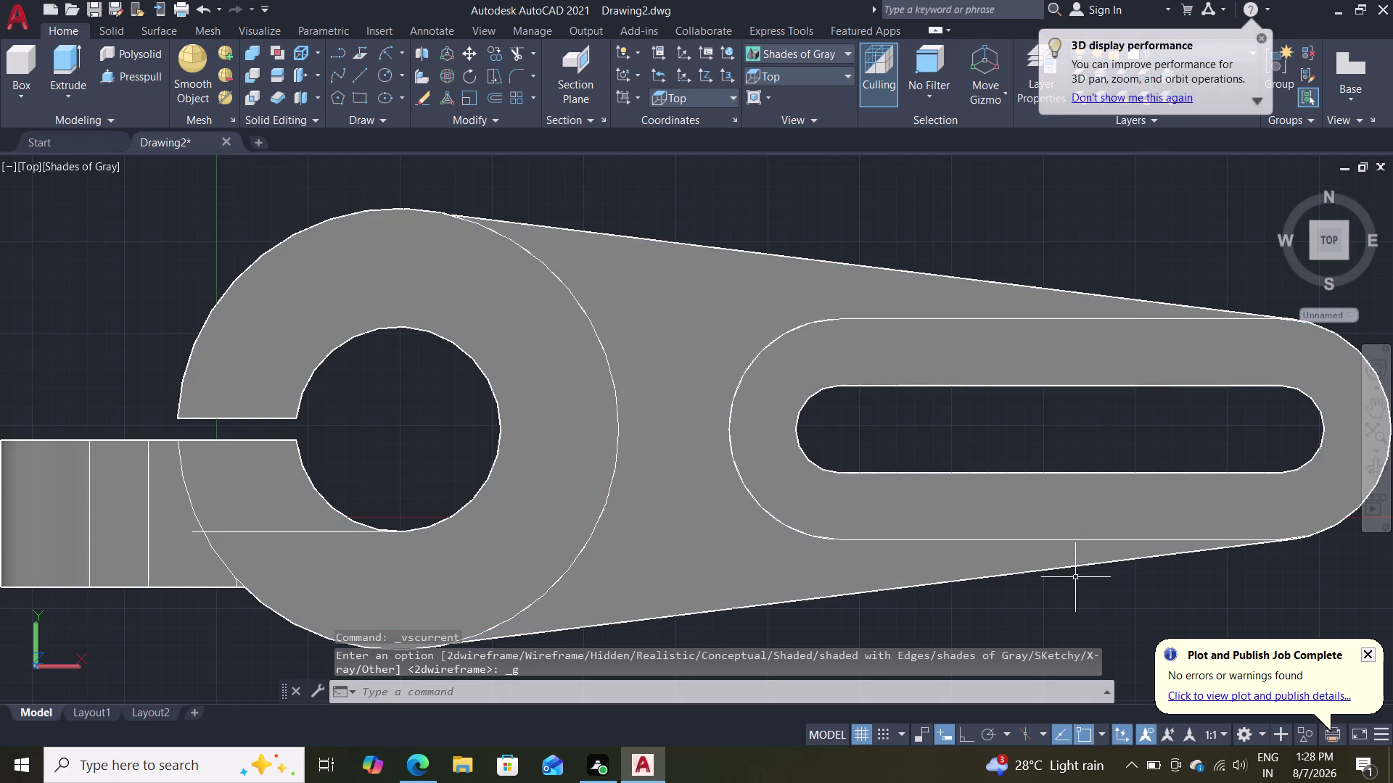
middle_drag(1071, 622, 1077, 456)
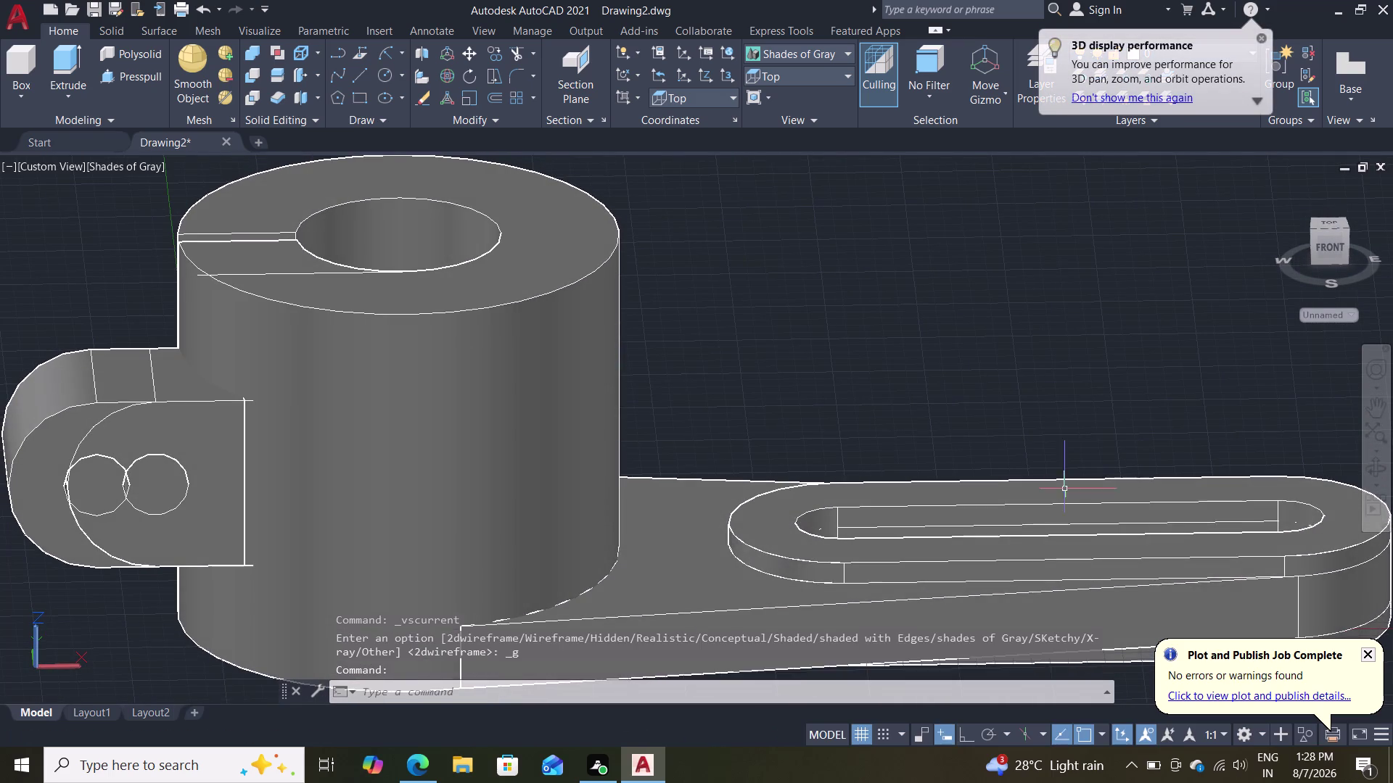
Clear the tab selection and undo the grouping, display style change and previous tab move.
click(53, 532)
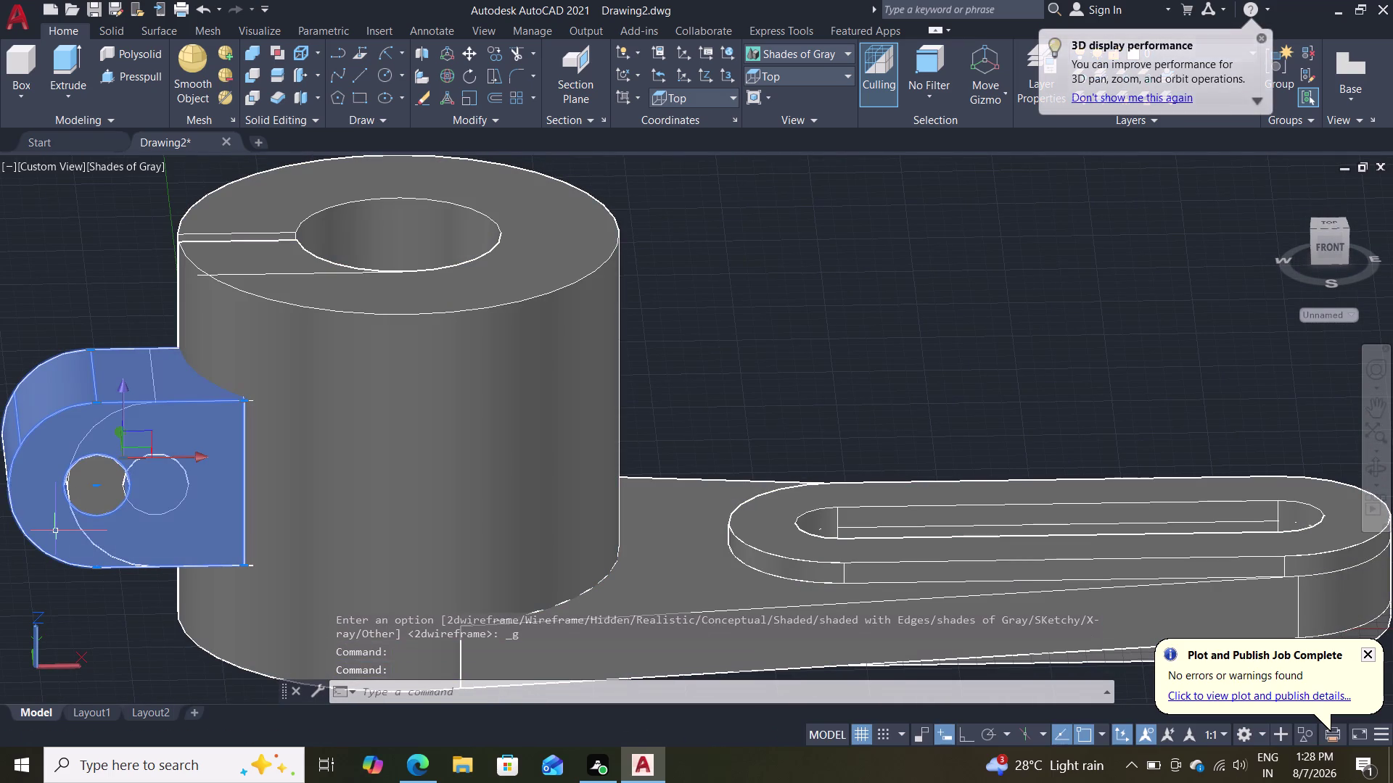
key(Escape)
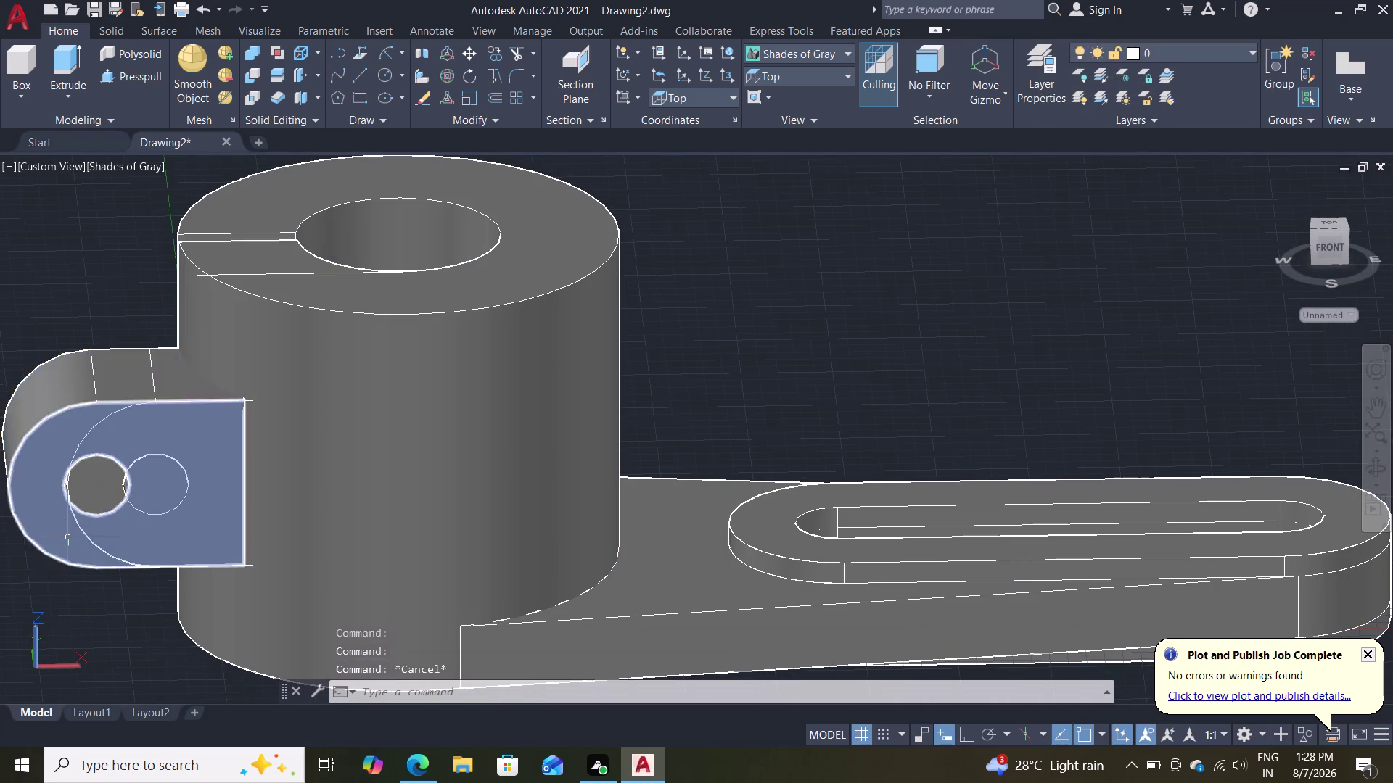
key(ctrl+z)
key(ctrl+z)
key(ctrl+z)
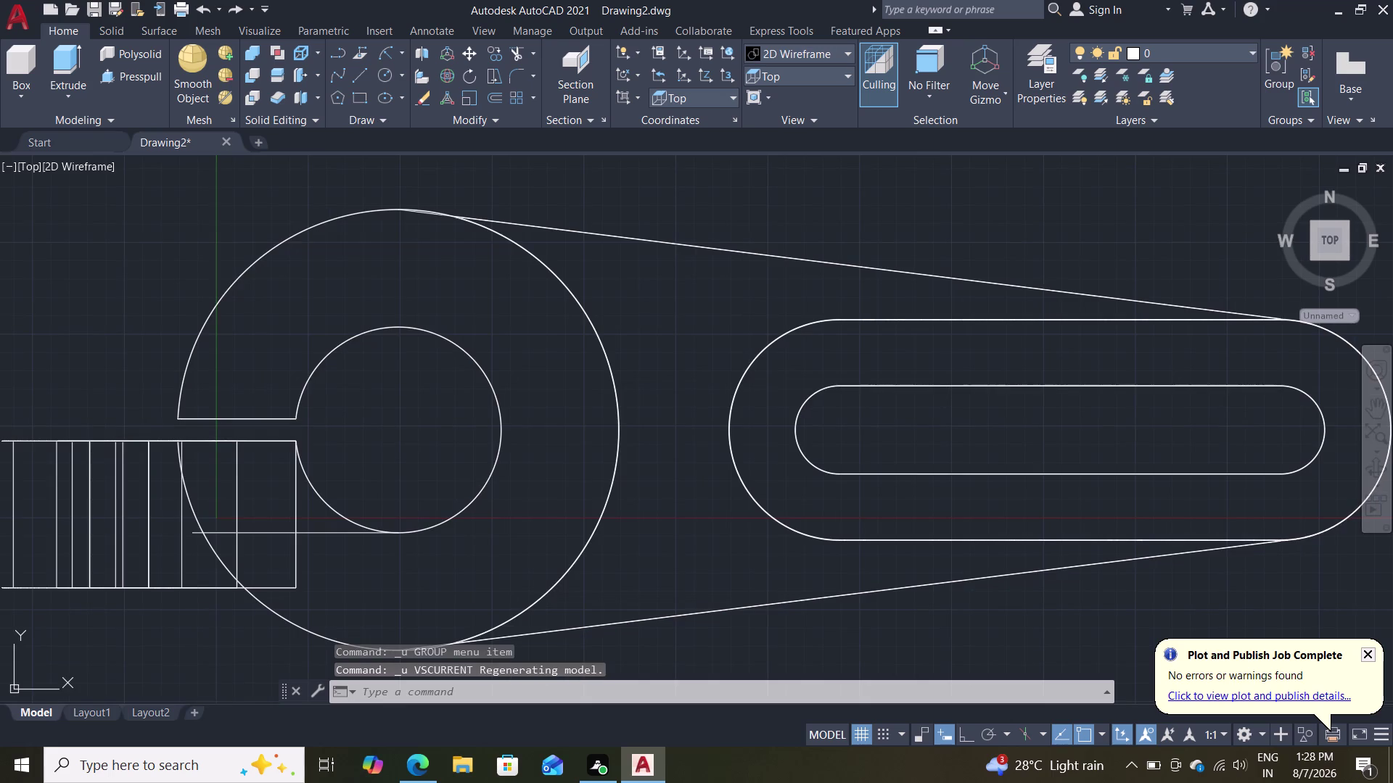
Move the hinge tab from its upper-right corner to the inner edge of the ring's gap.
click(163, 592)
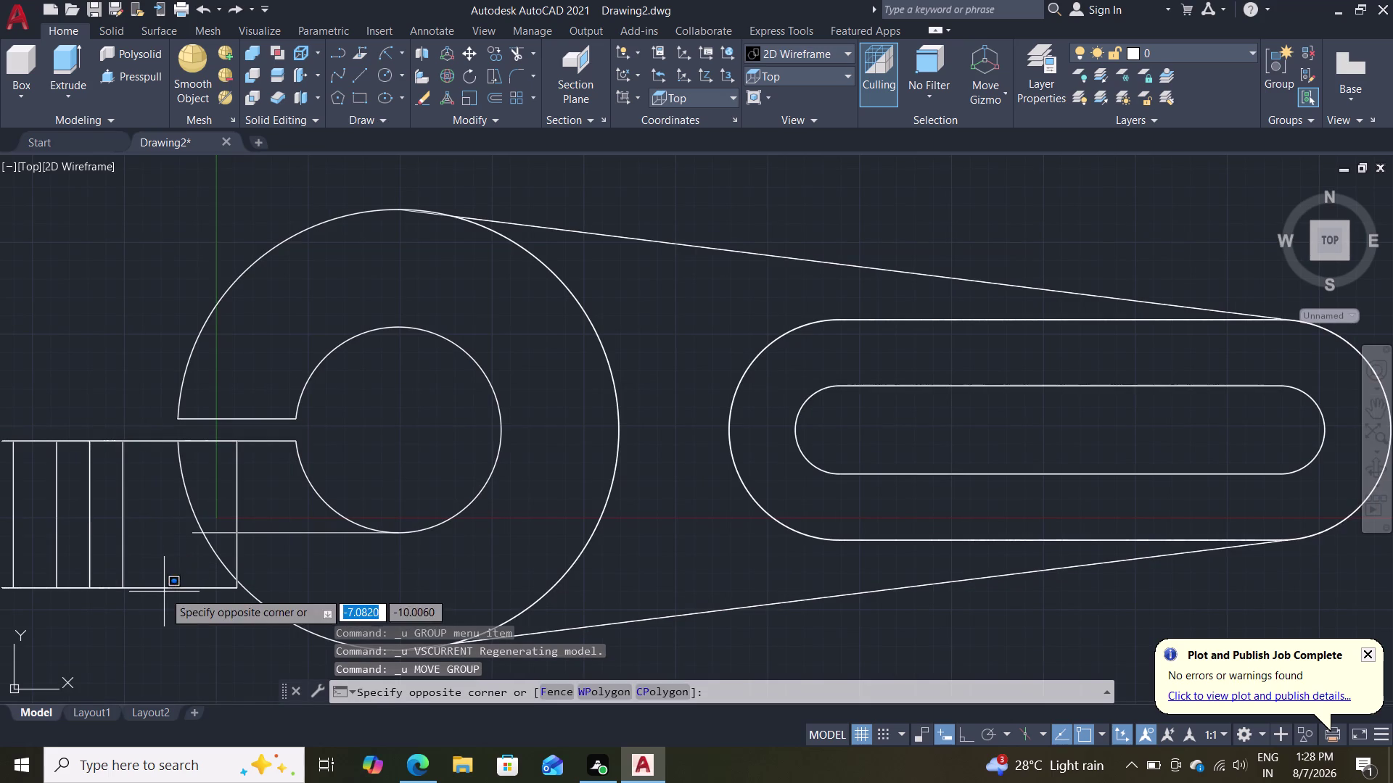
click(163, 588)
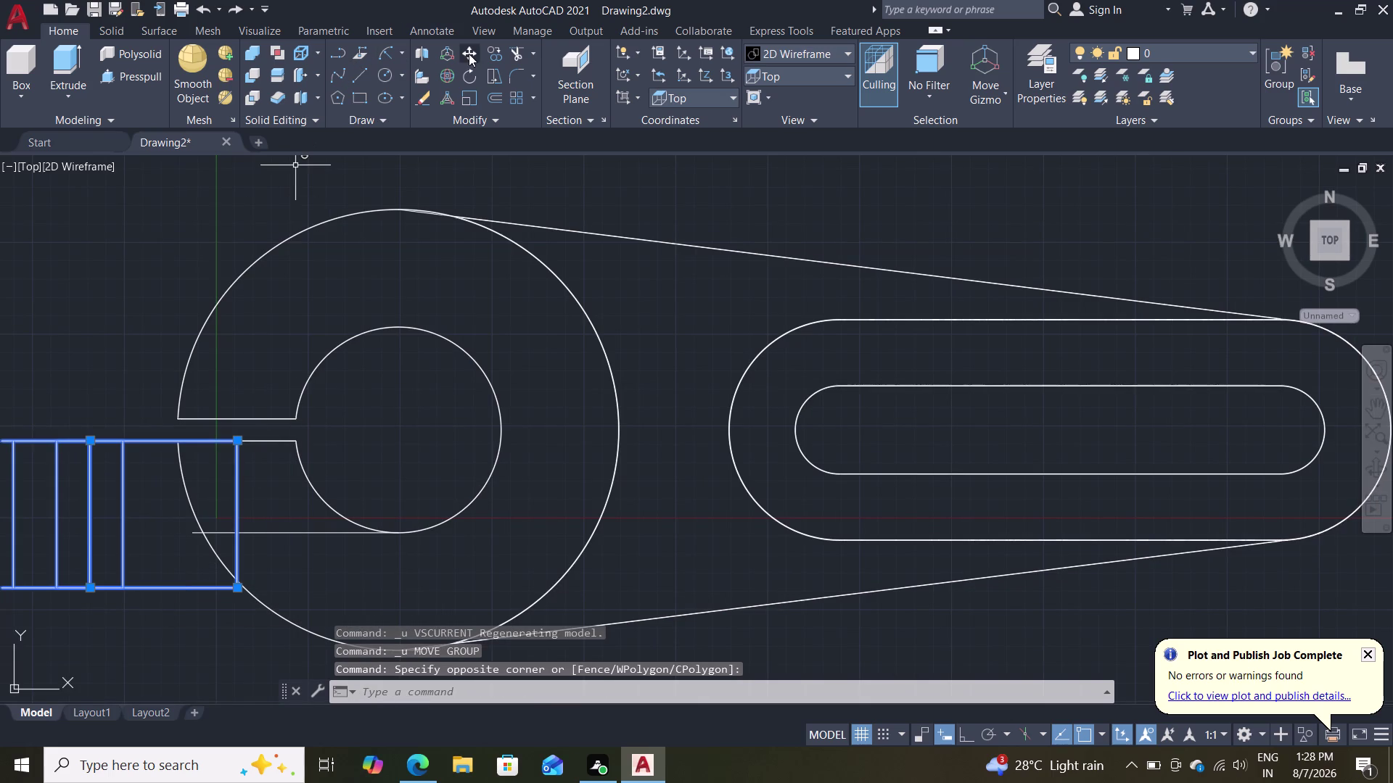
click(472, 58)
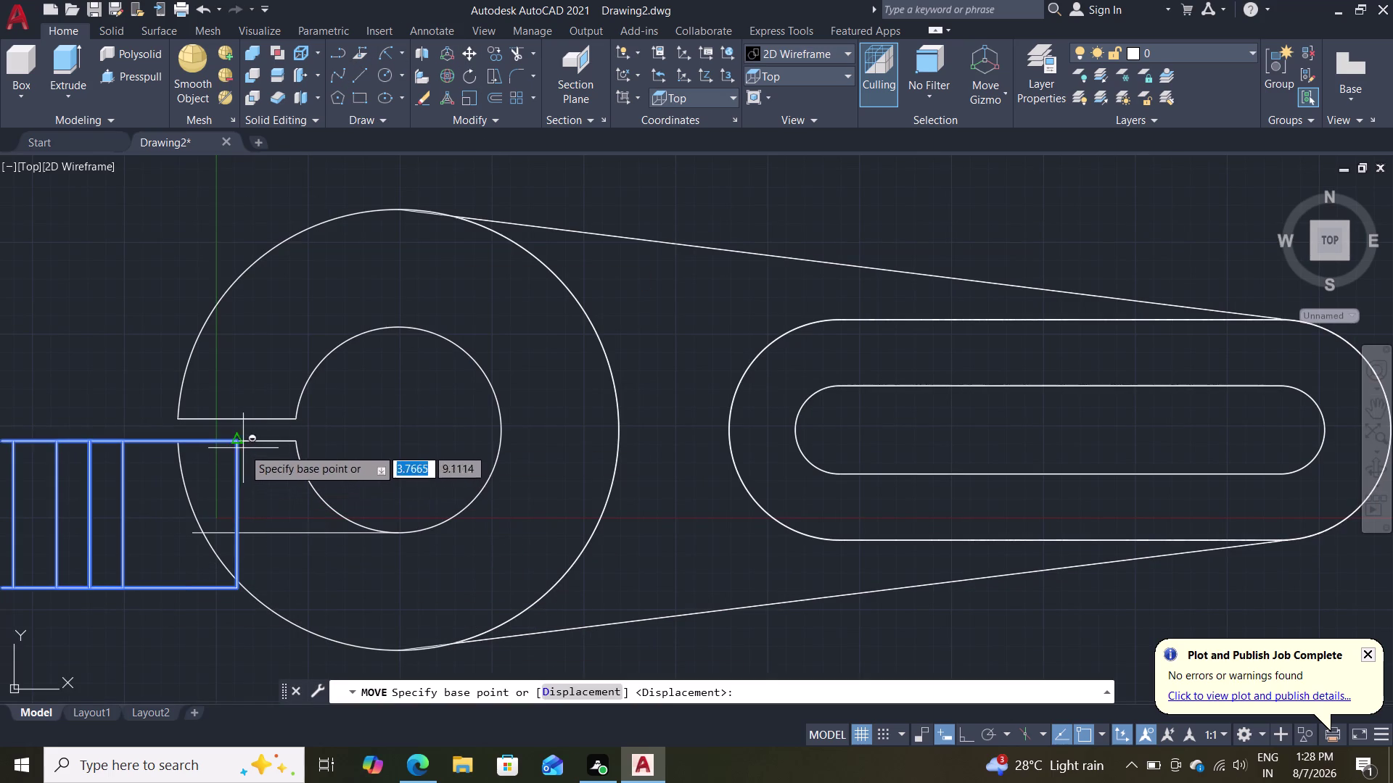
click(232, 440)
click(290, 442)
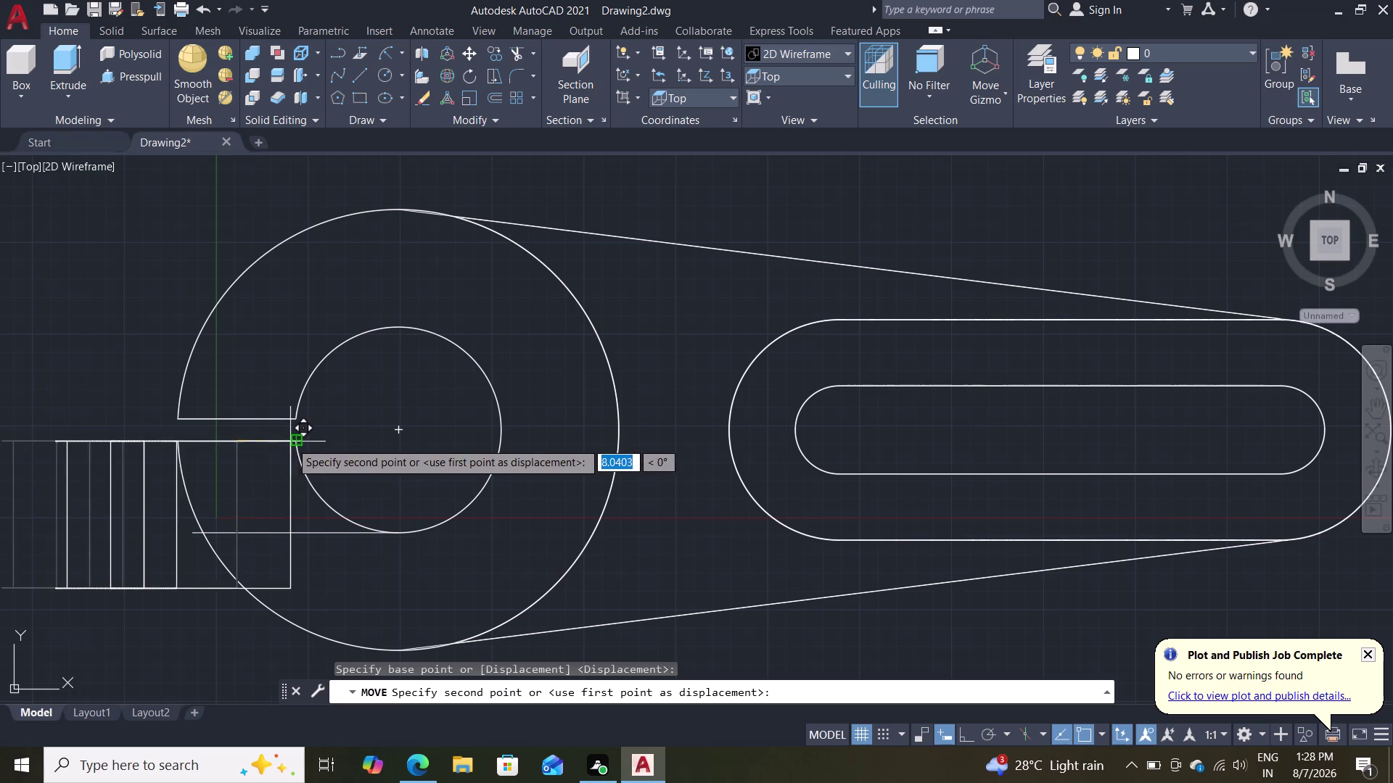
key(Escape)
click(81, 167)
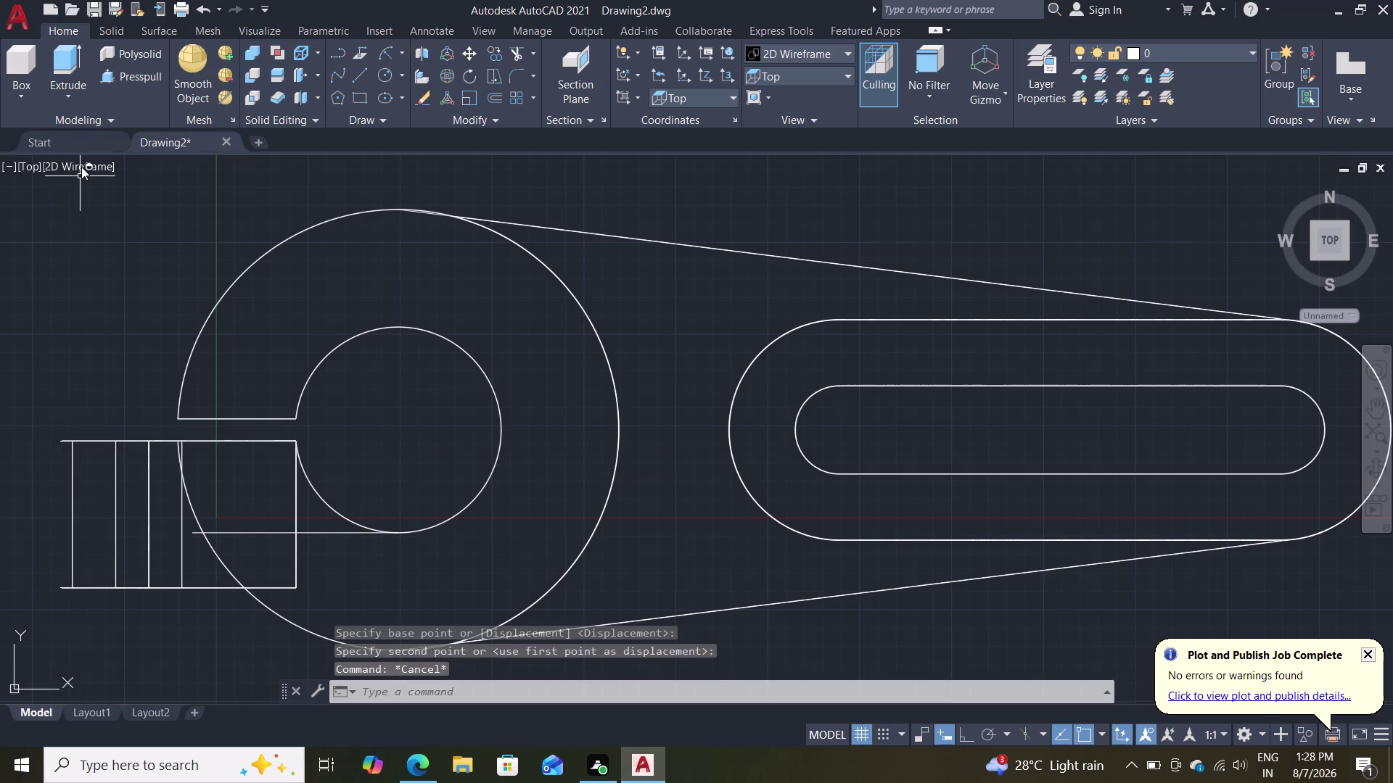
Shade the model in Shades of Gray and orbit toward a top-down view.
click(98, 161)
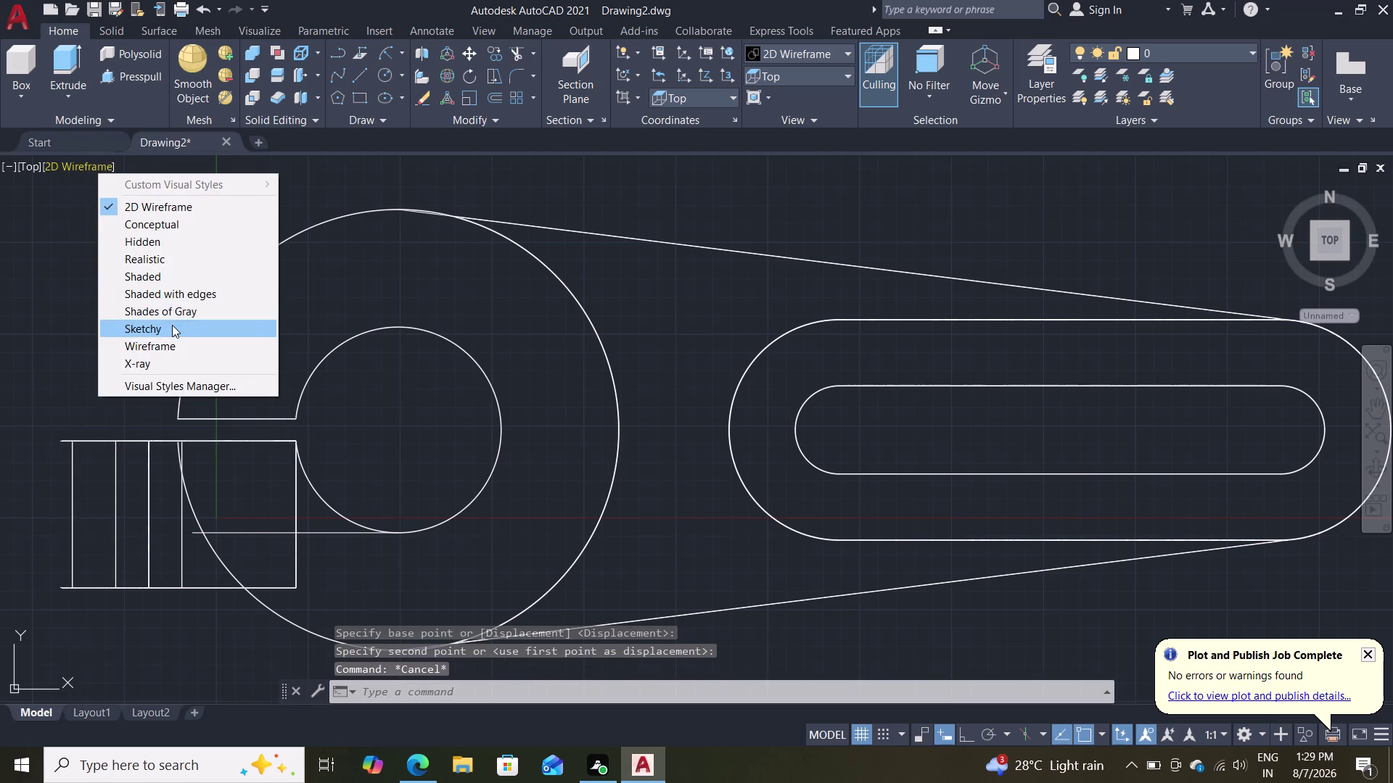
click(169, 307)
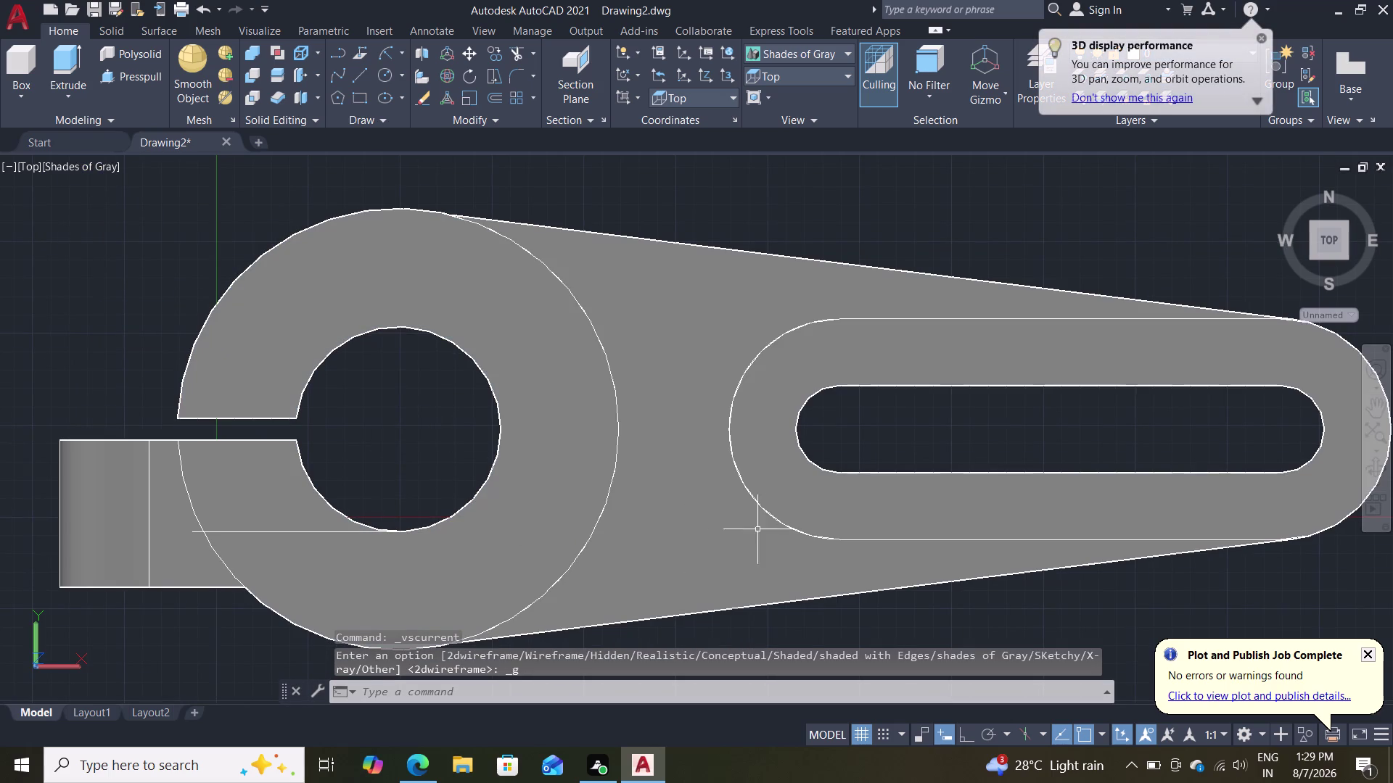
middle_drag(814, 618, 826, 453)
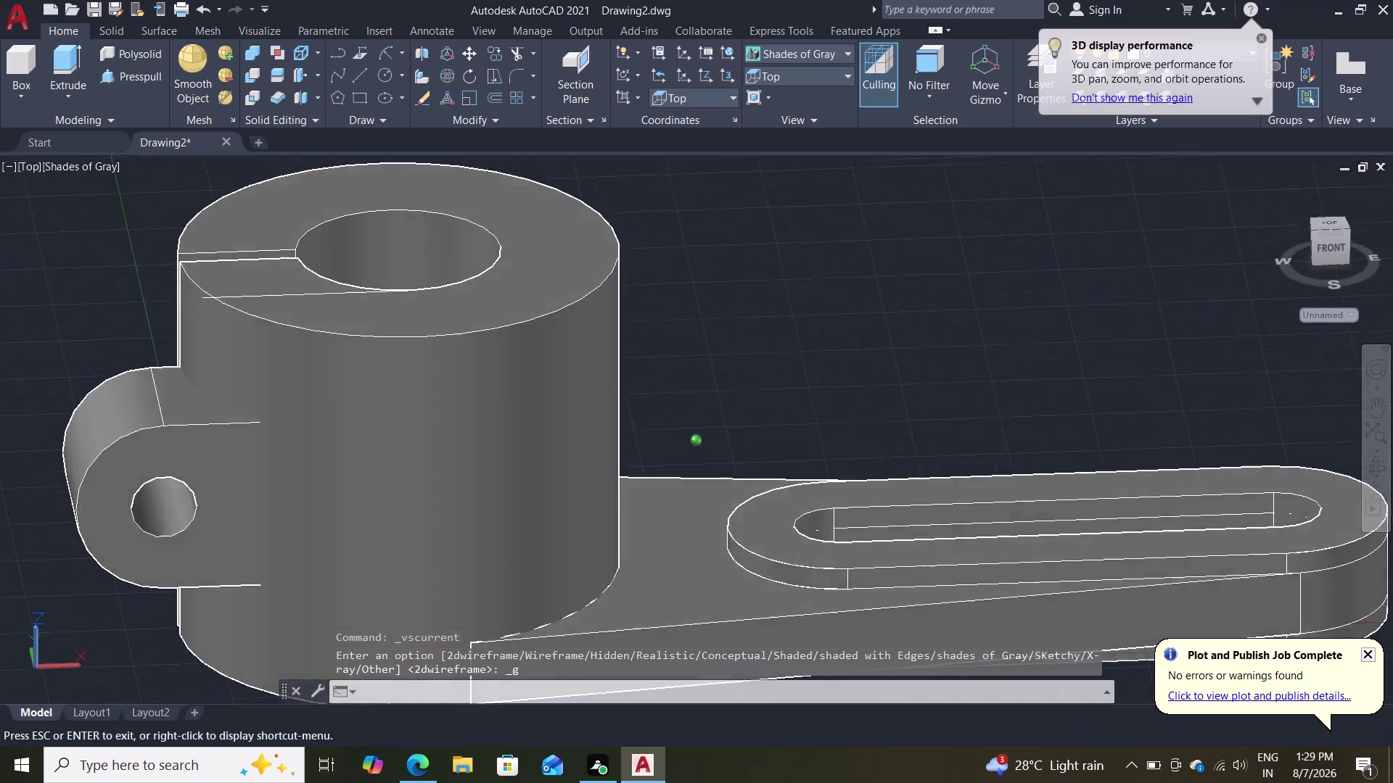
Orbit to a top view, start and cancel a hinge-tab copy, and choose 2D Wireframe.
middle_drag(826, 454, 839, 442)
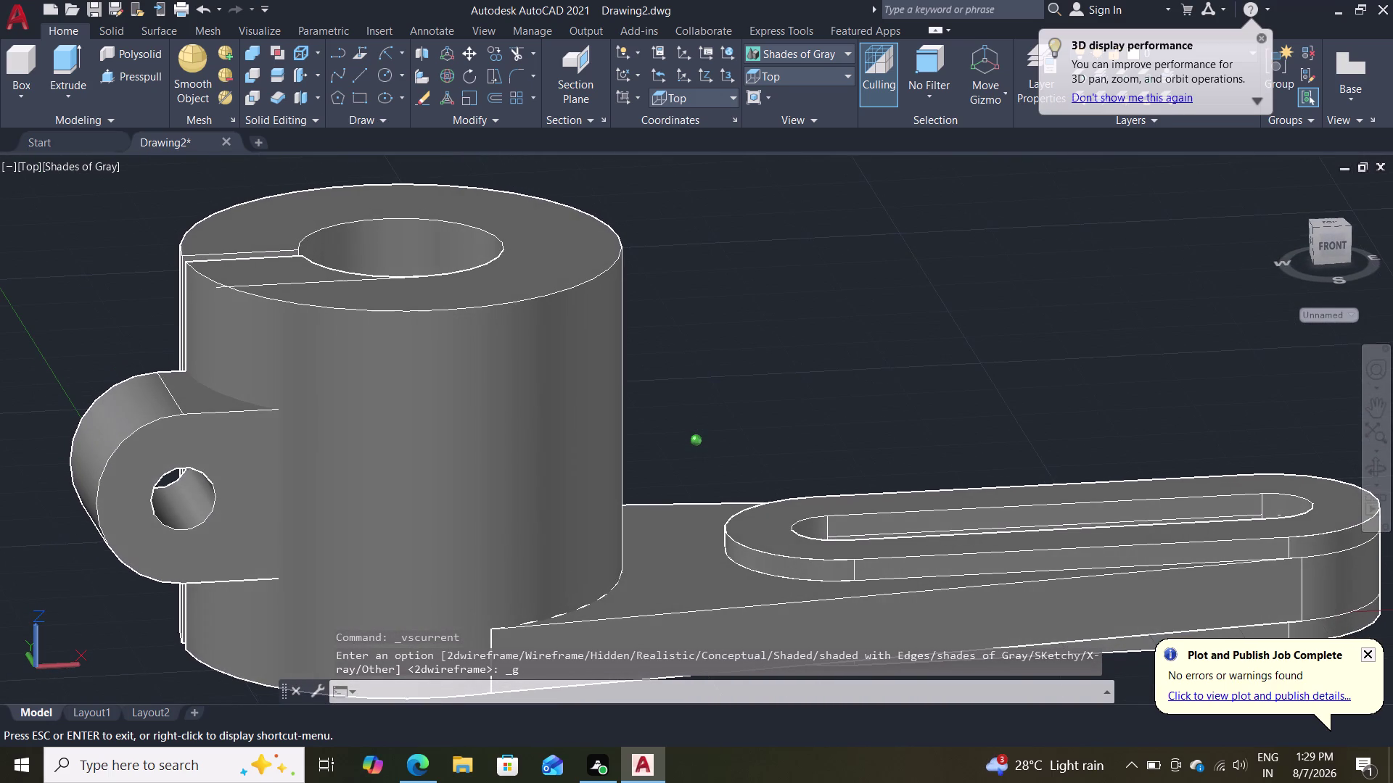
middle_drag(839, 442, 781, 488)
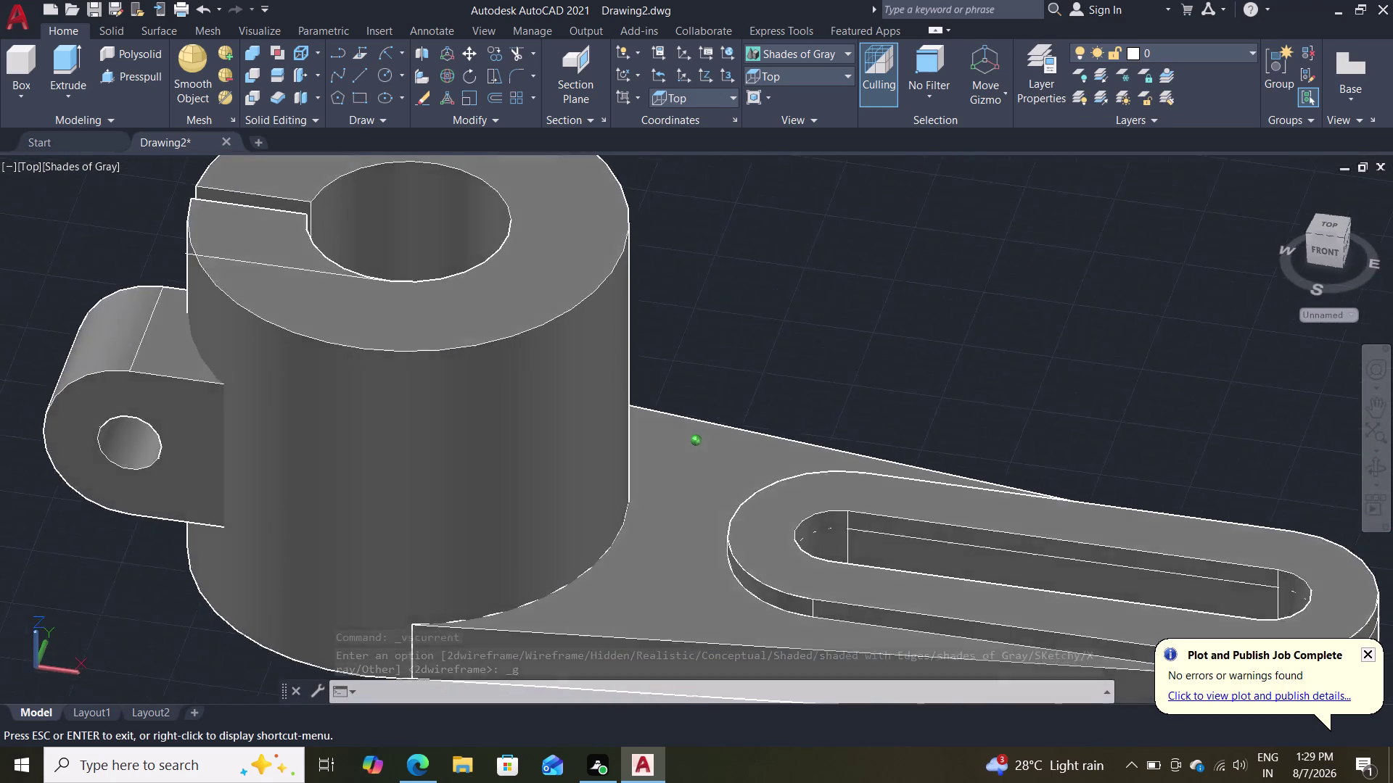
middle_drag(781, 487, 828, 603)
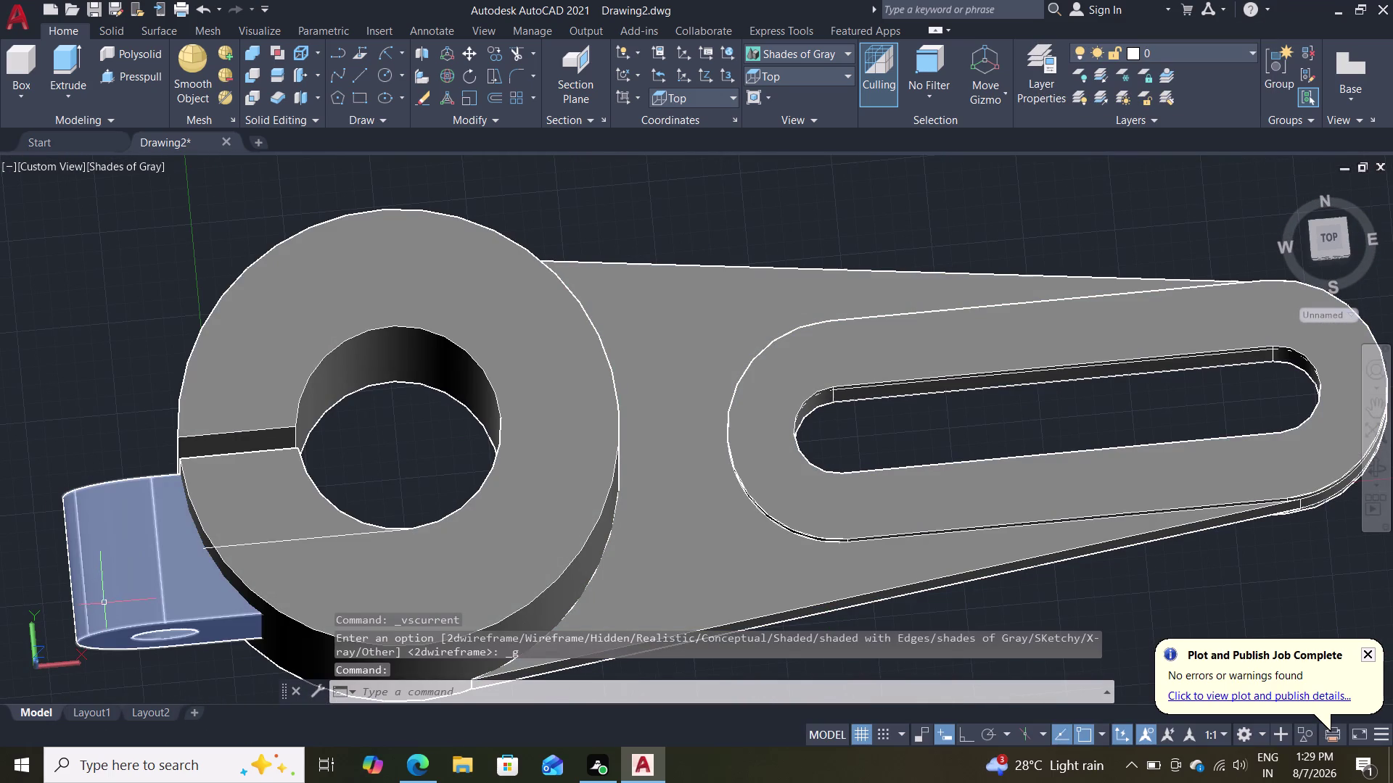
click(105, 603)
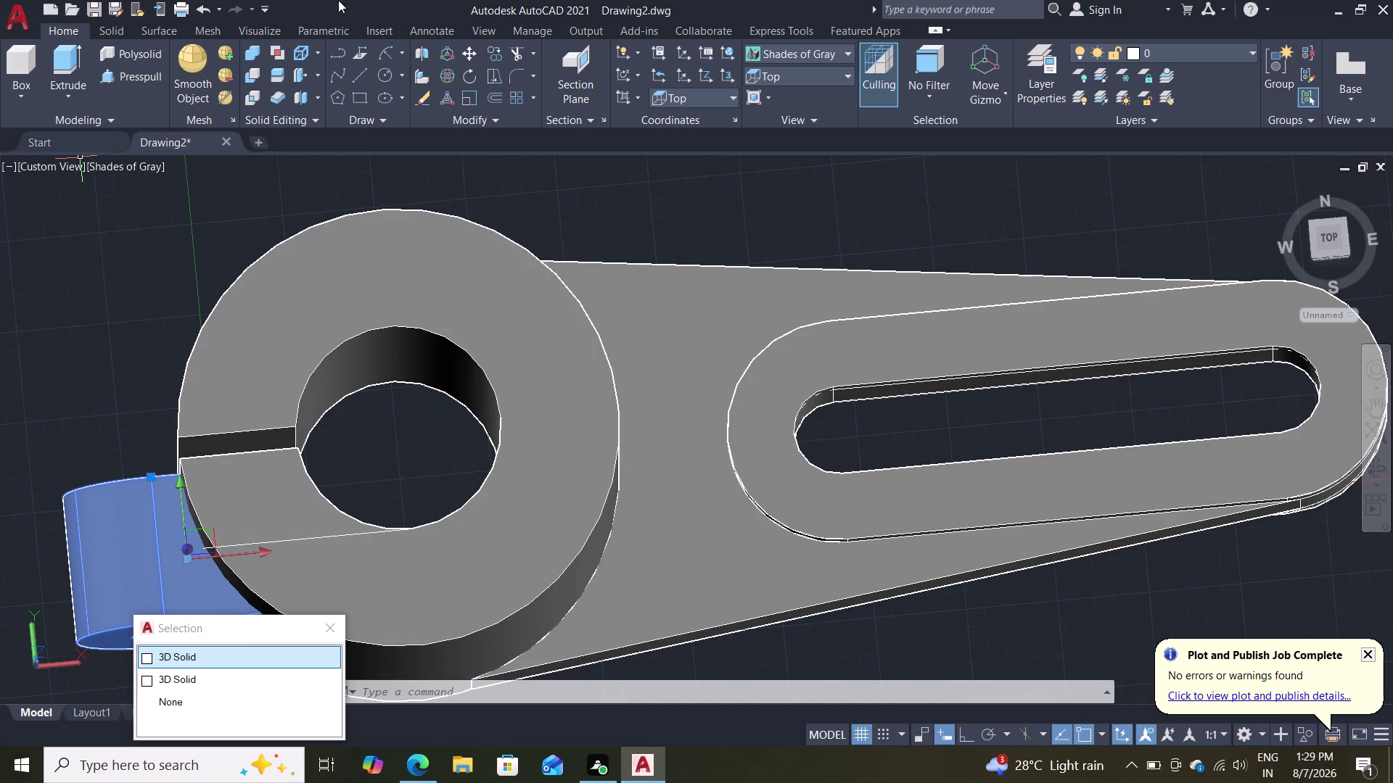
click(501, 58)
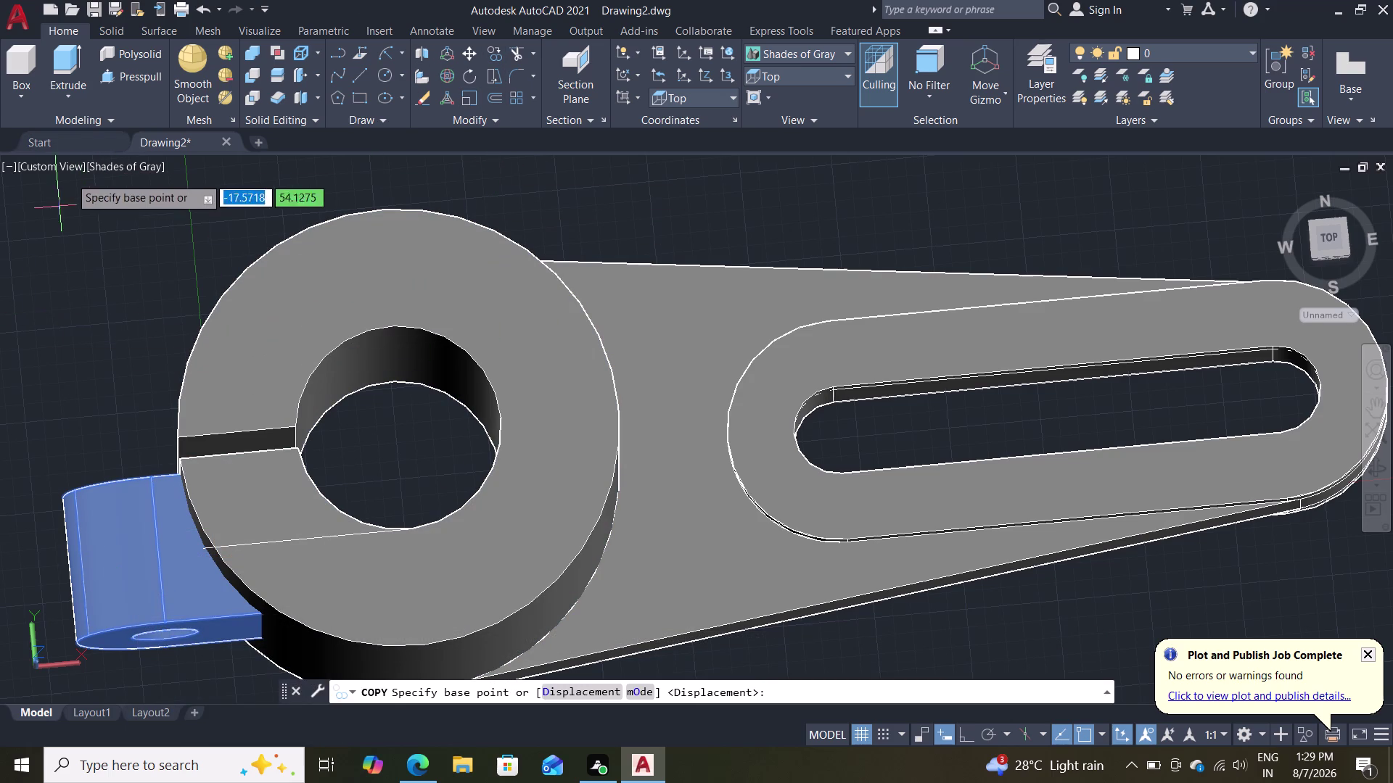
key(Escape)
click(126, 161)
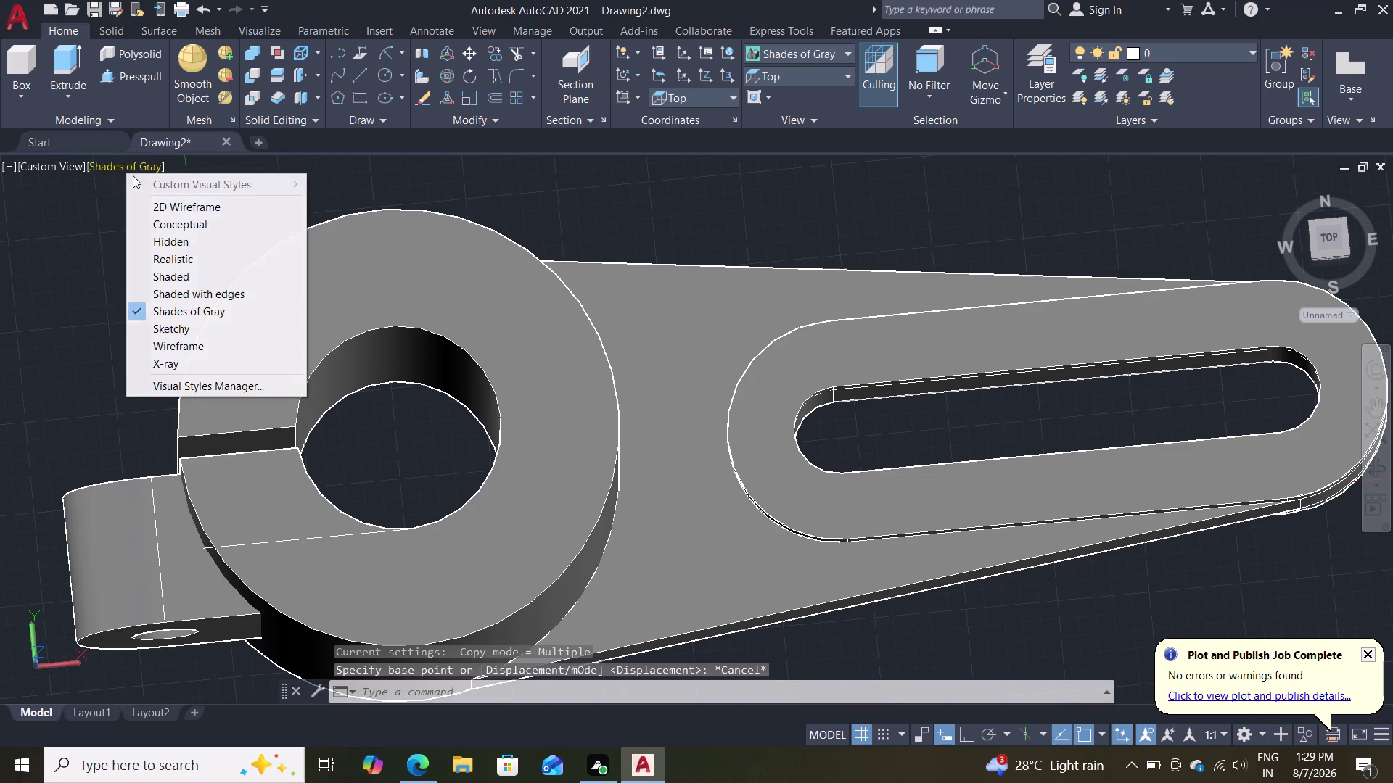
click(171, 205)
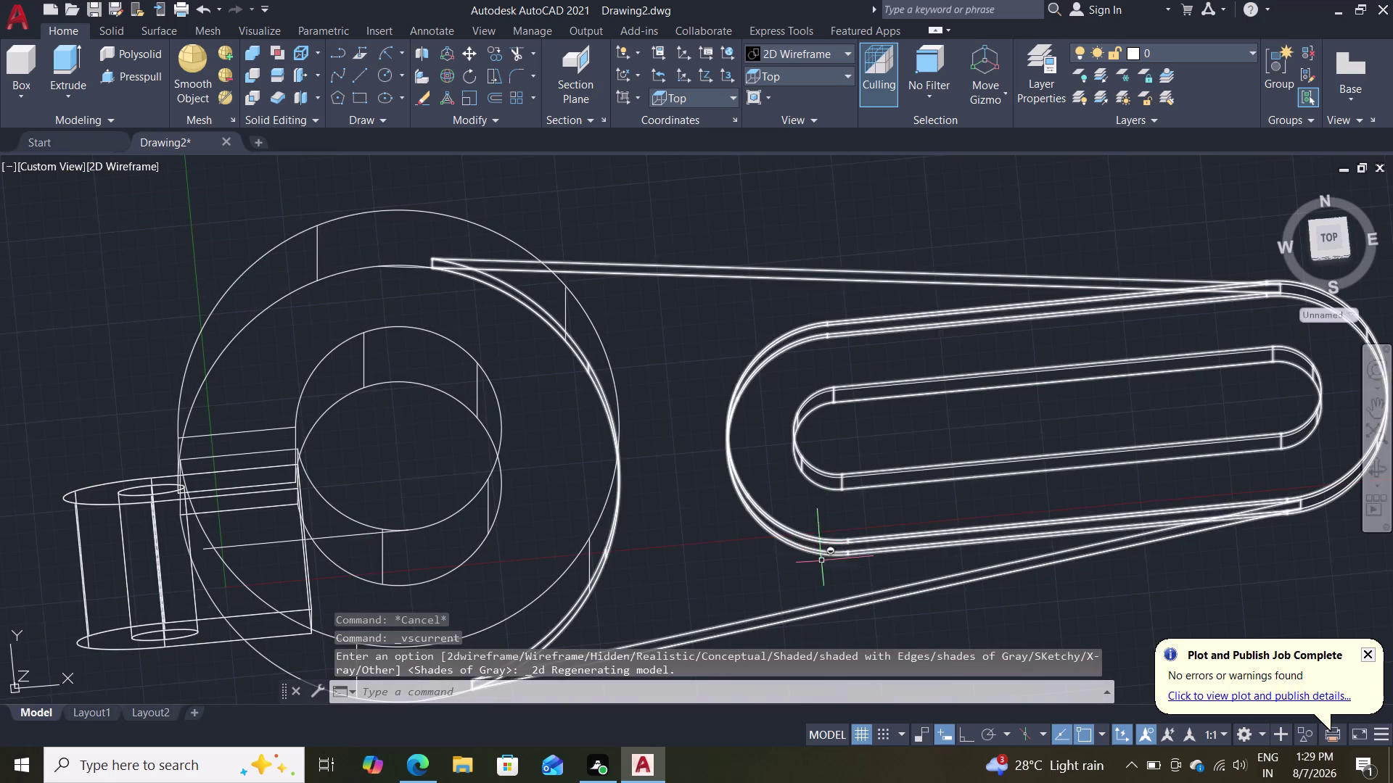
Orbit the wireframe model, then begin a hinge-tab copy and cancel it after the base point.
middle_drag(725, 601, 697, 563)
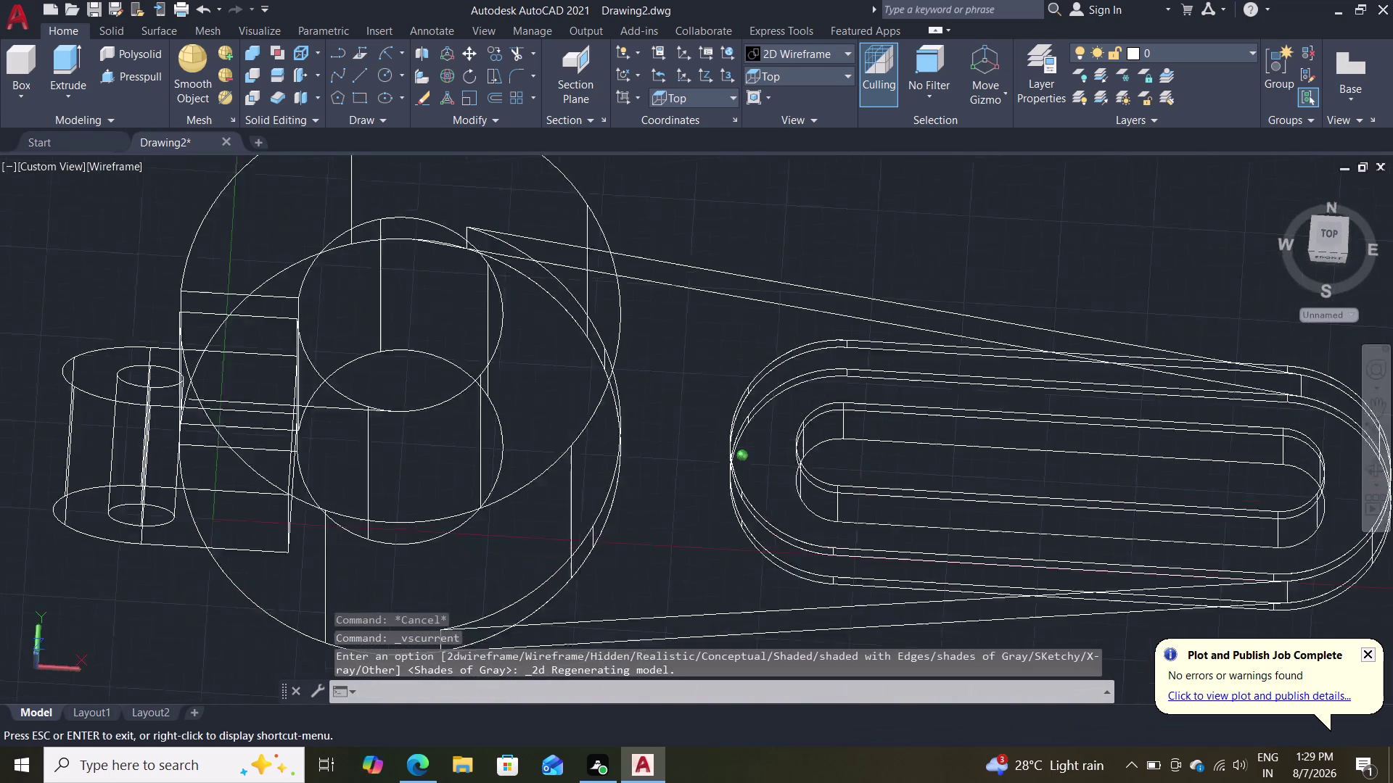
middle_drag(697, 563, 703, 604)
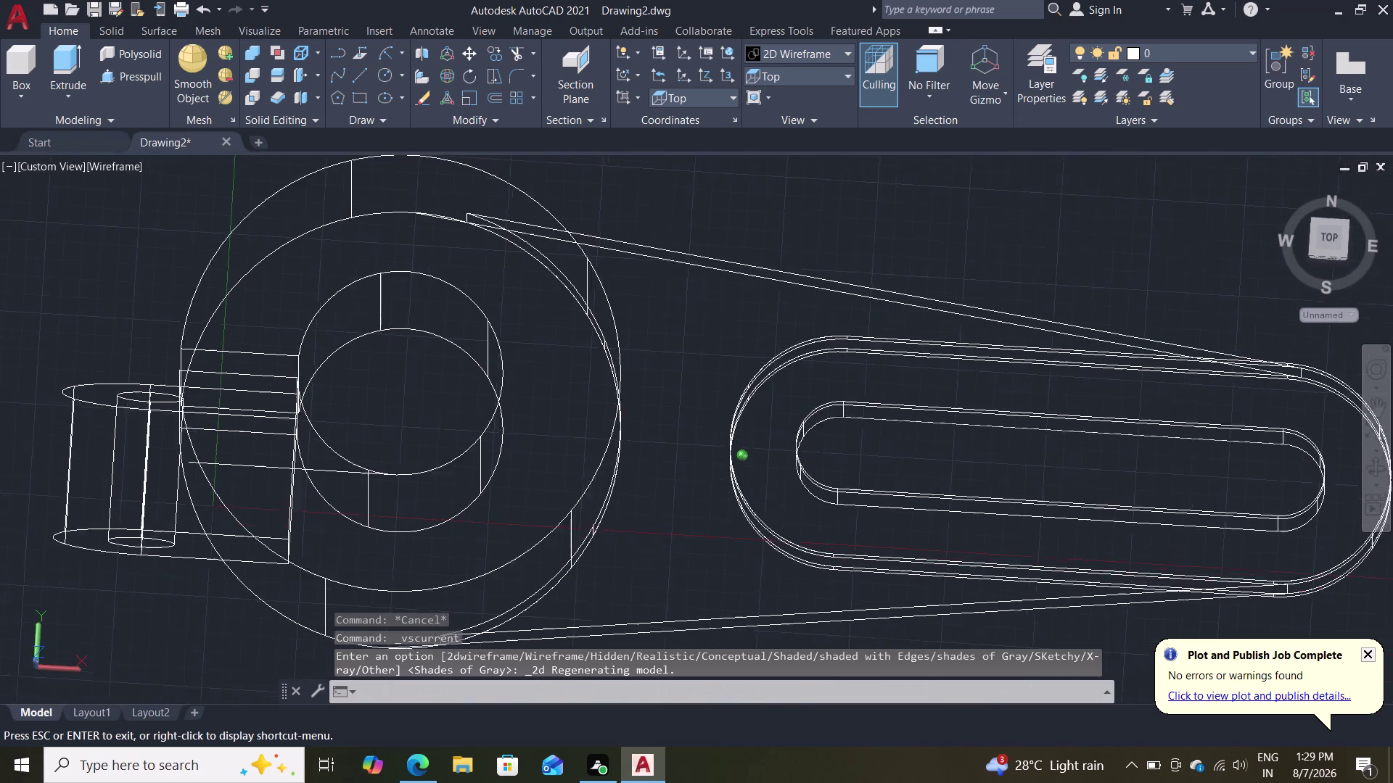
middle_drag(702, 604, 711, 601)
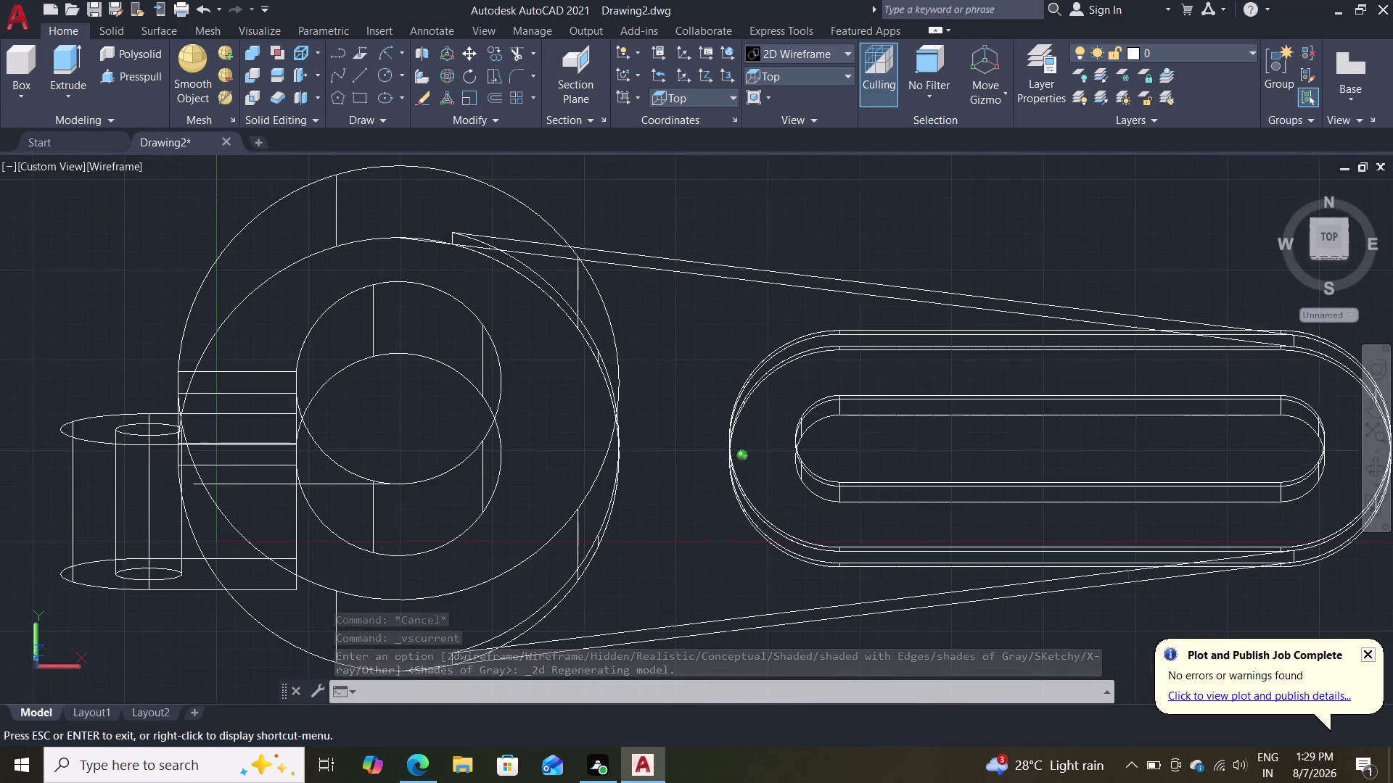
middle_drag(712, 600, 714, 611)
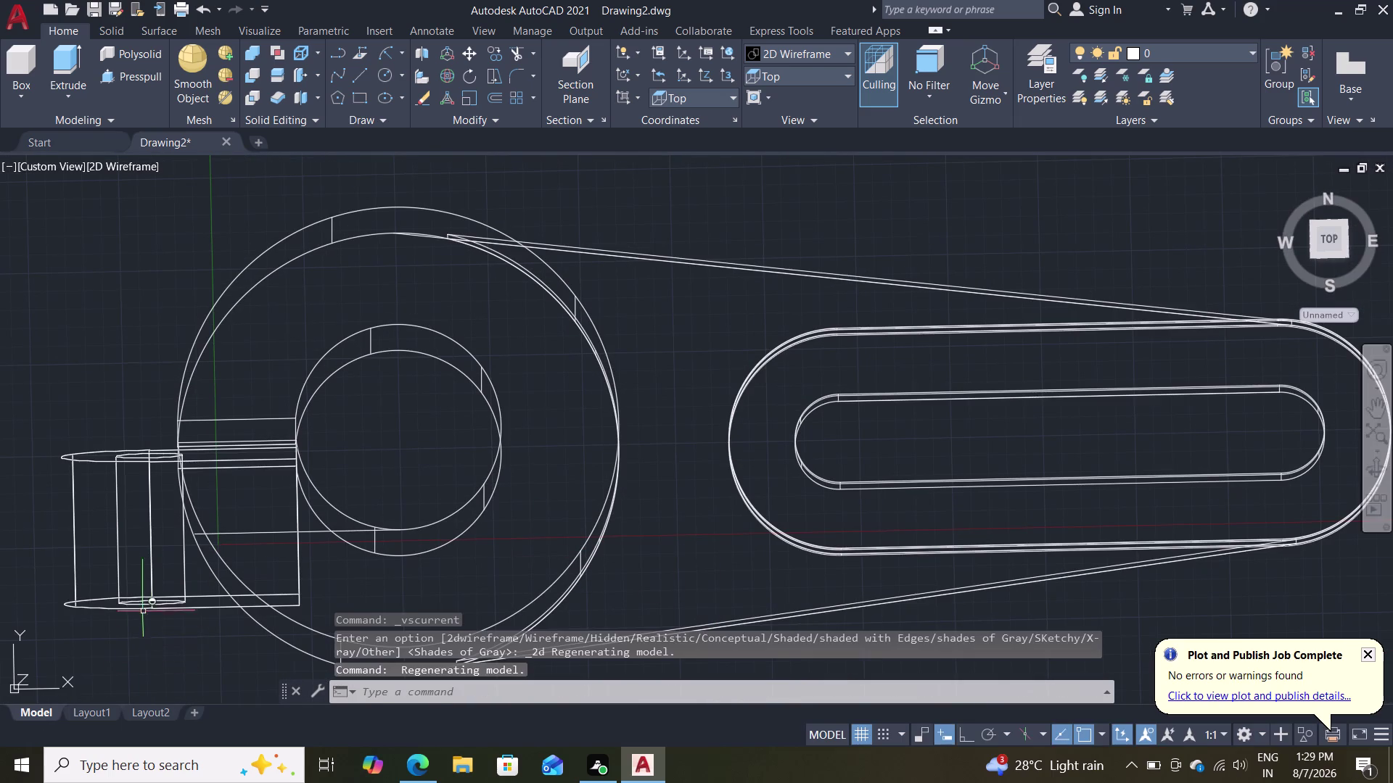
click(141, 607)
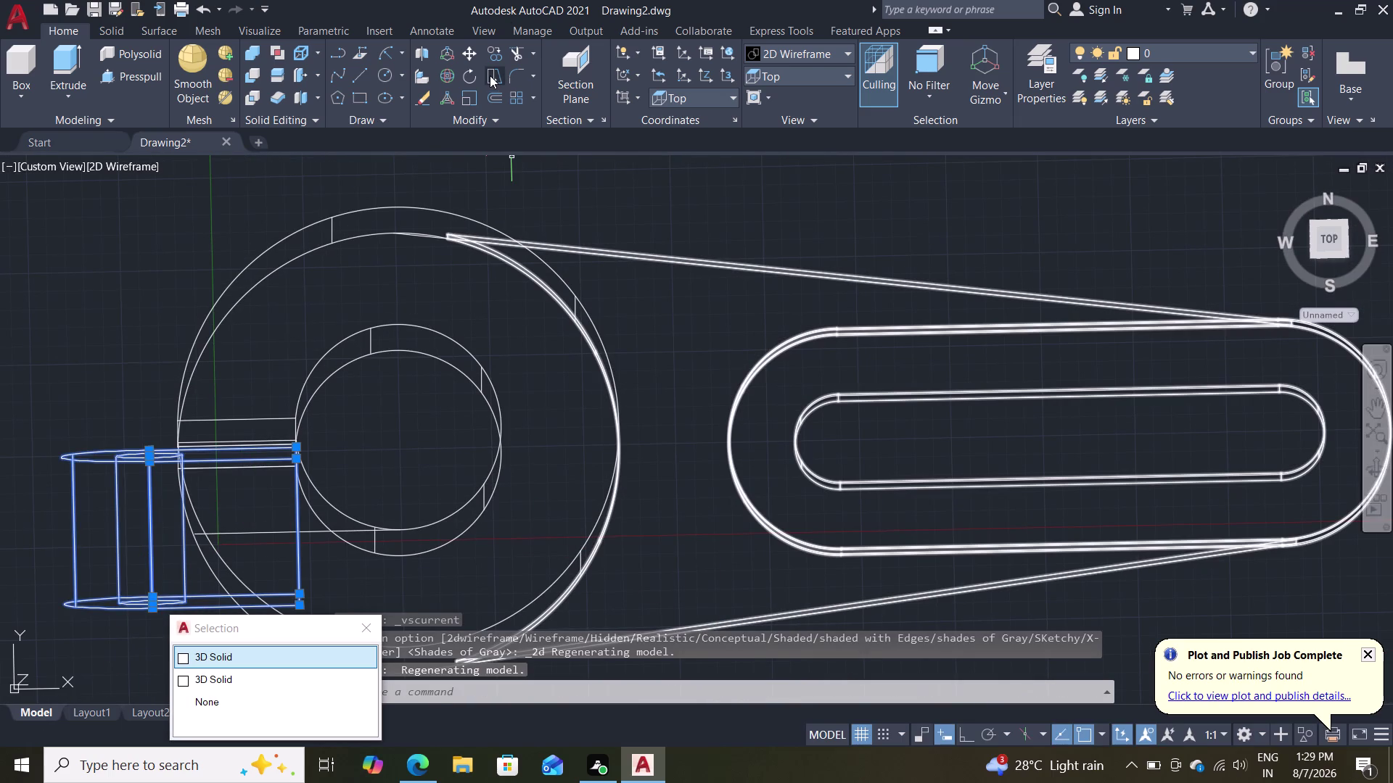
click(499, 46)
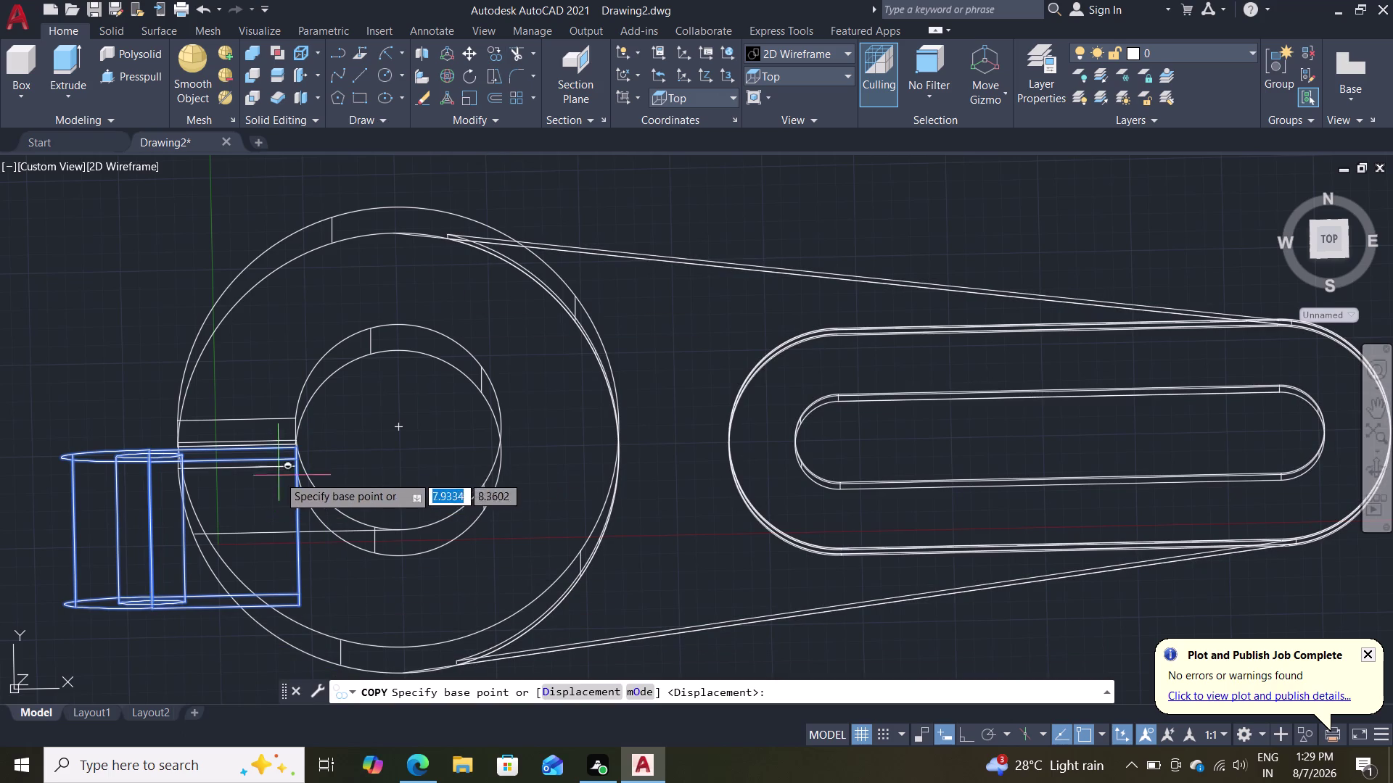
scroll(up, 3)
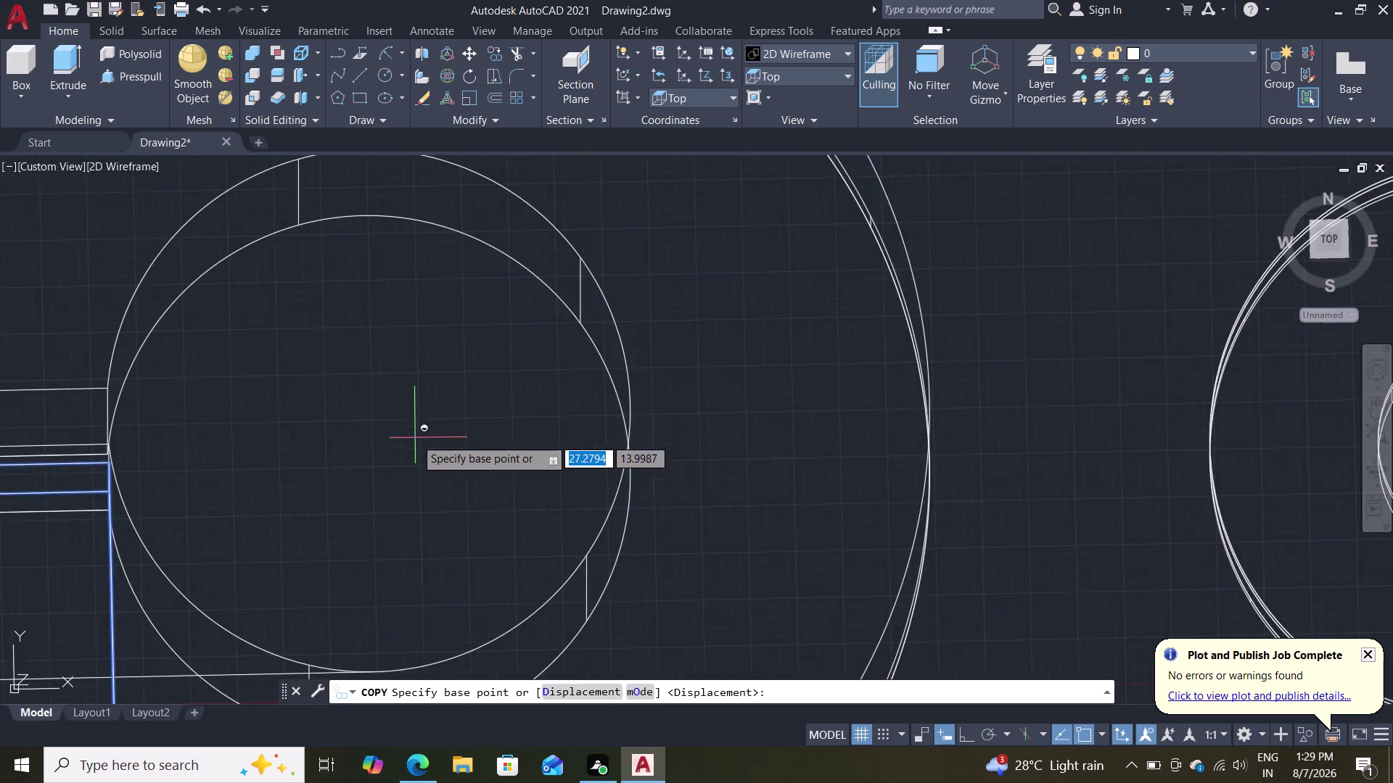
scroll(down, 3)
scroll(up, 3)
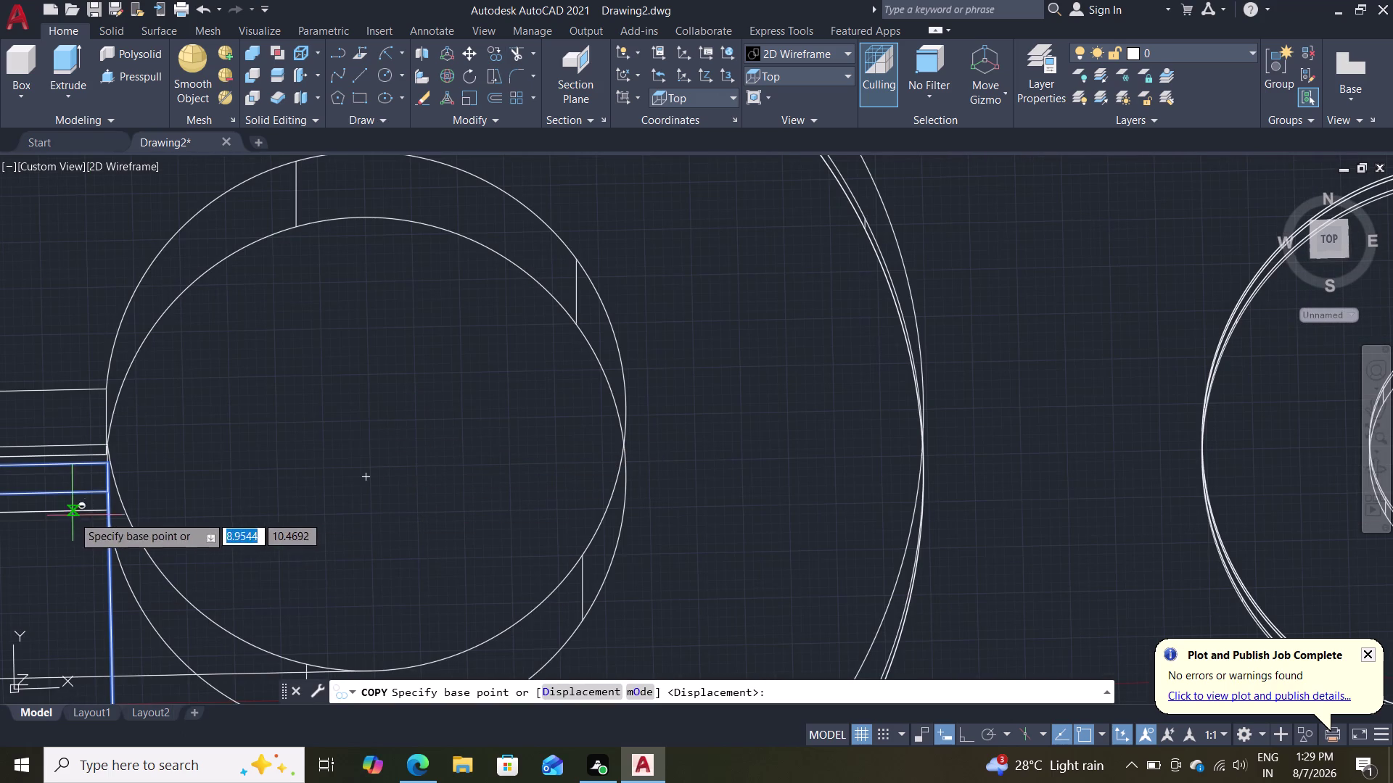
click(109, 496)
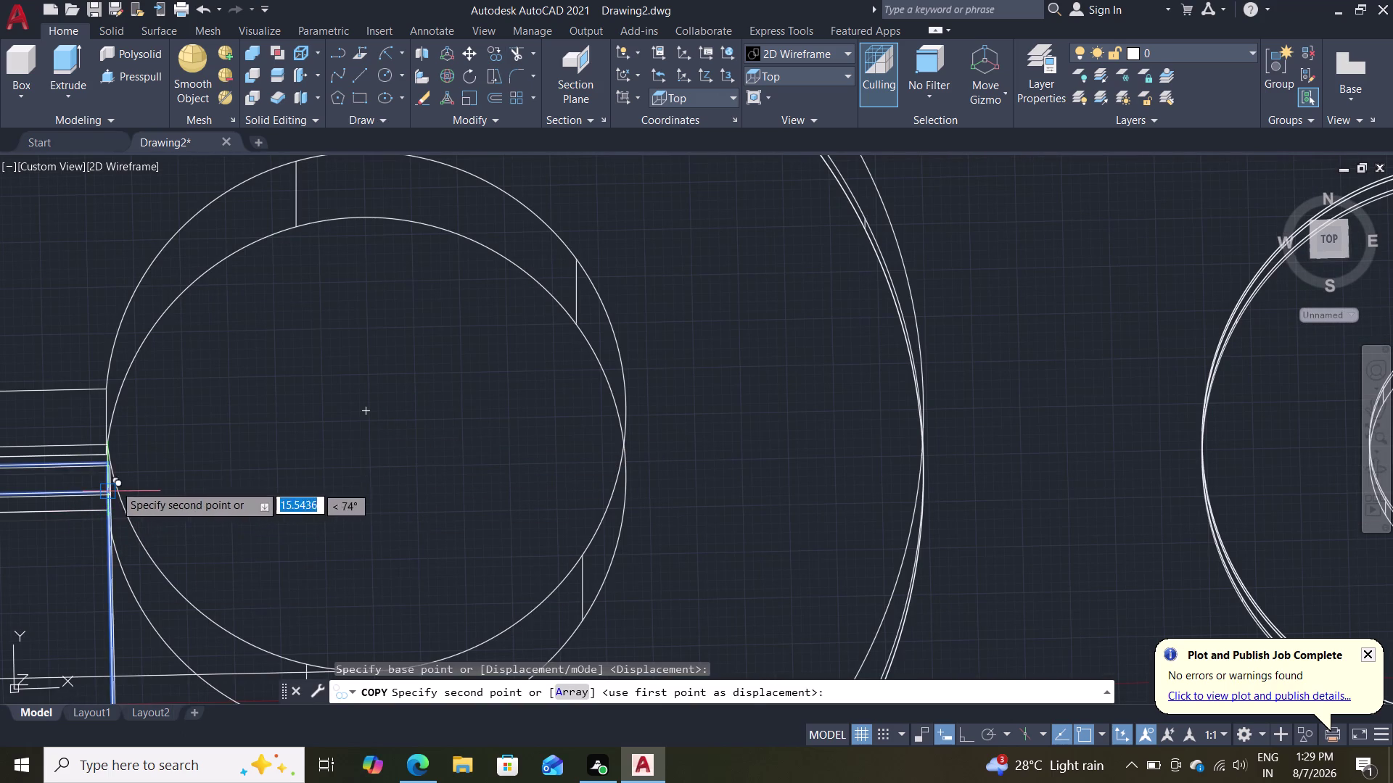
scroll(up, 3)
scroll(down, 3)
key(Escape)
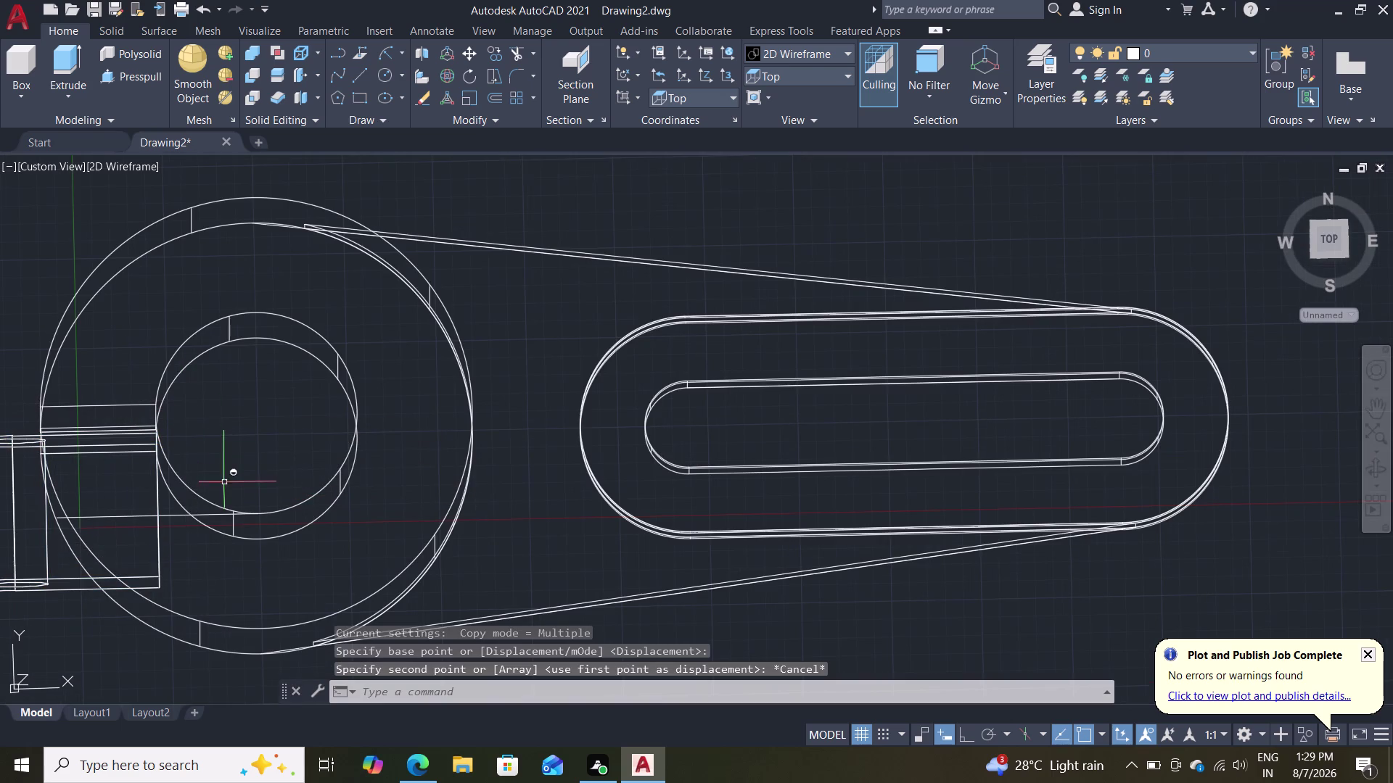
Copy the hinge tab from its corner to the inner hole edge.
click(40, 594)
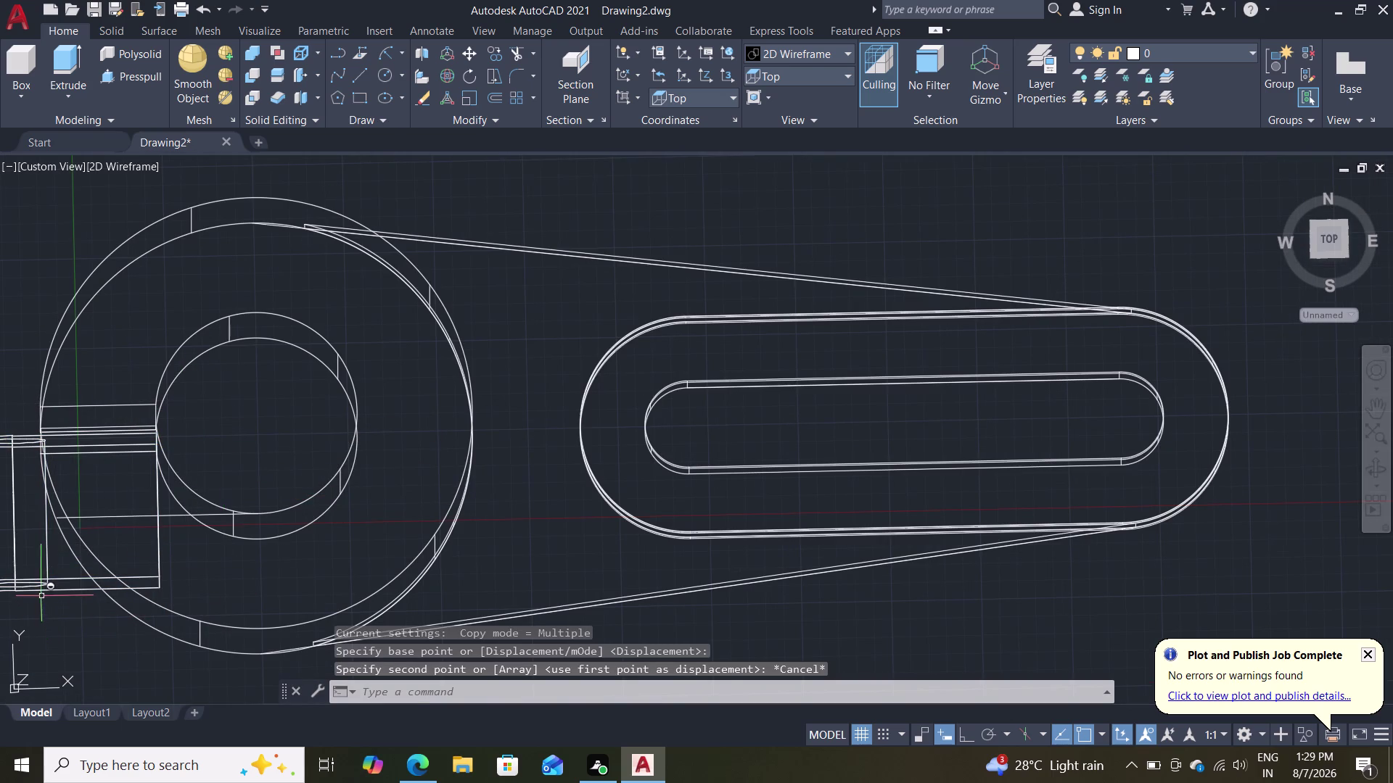
click(46, 584)
click(48, 575)
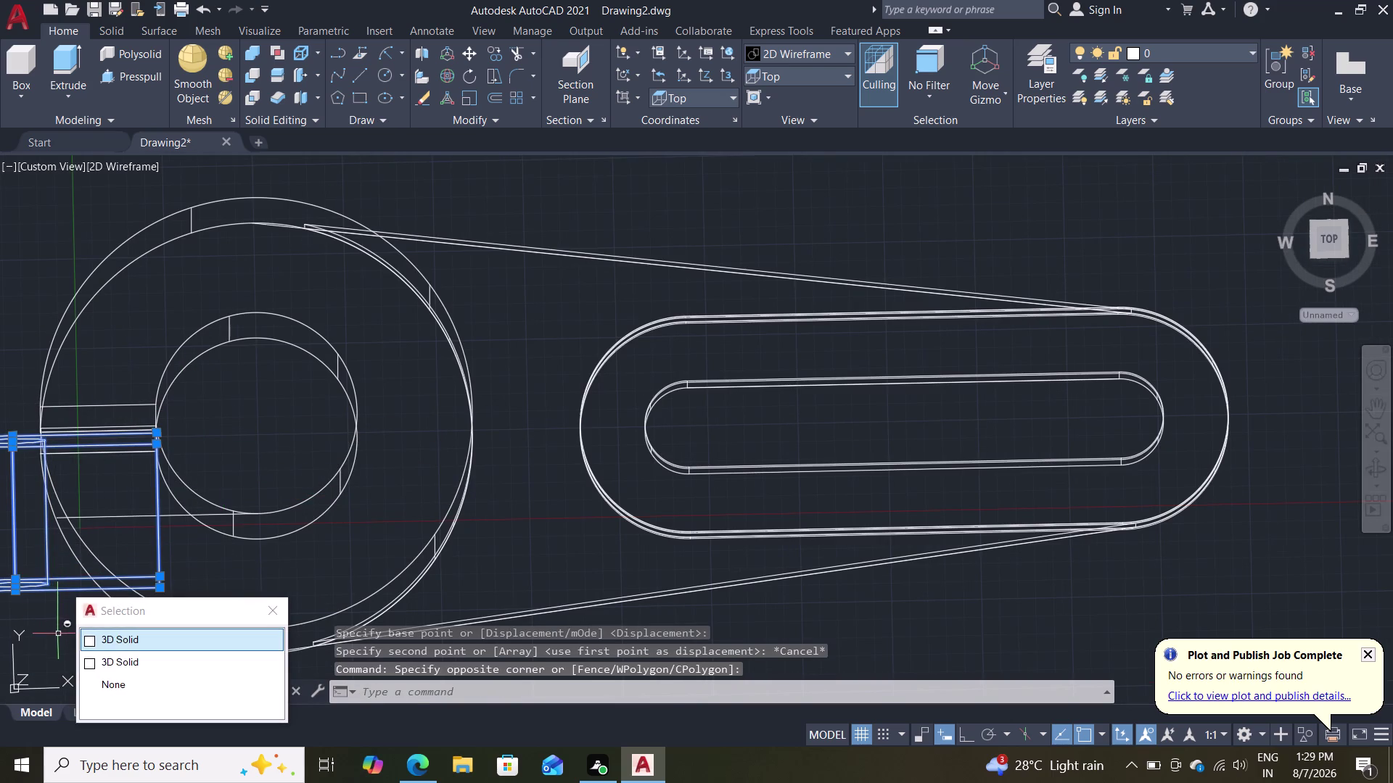
click(55, 634)
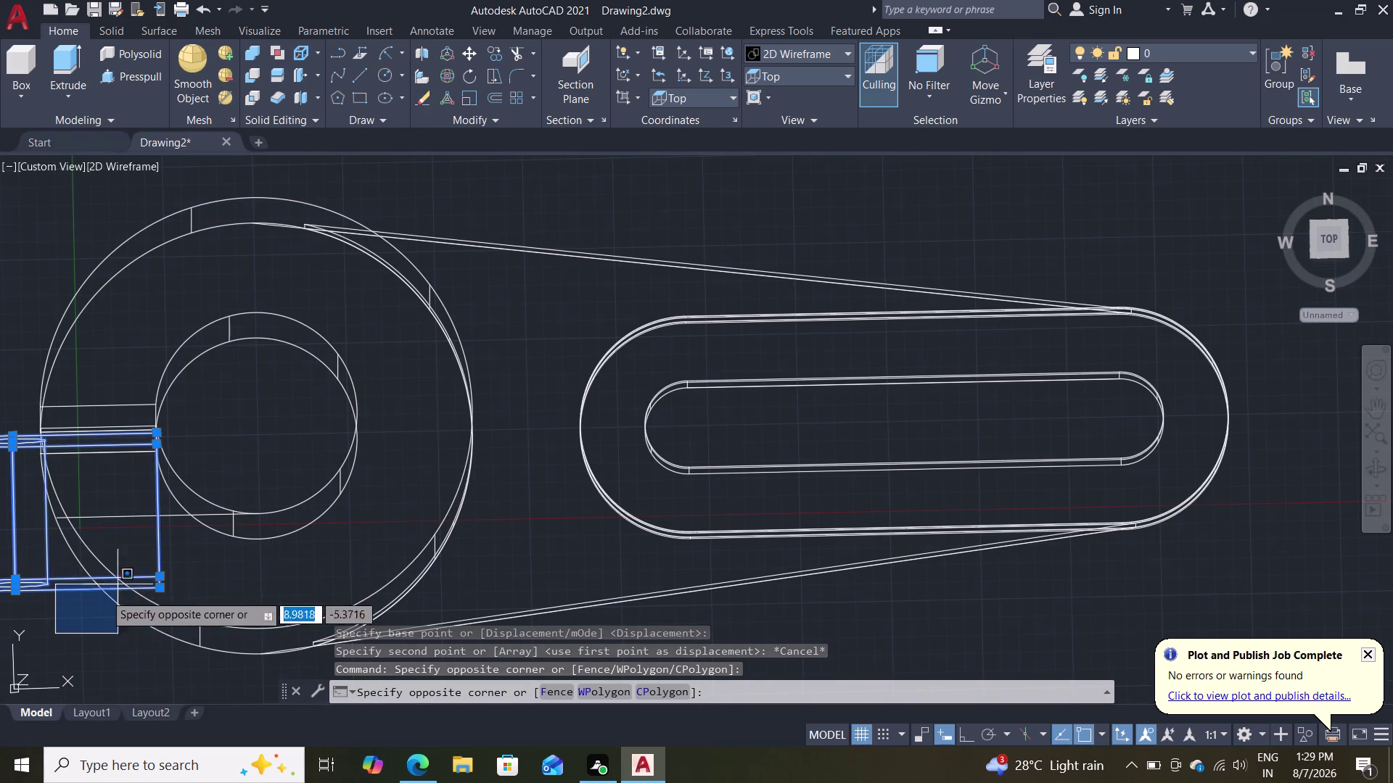
click(17, 580)
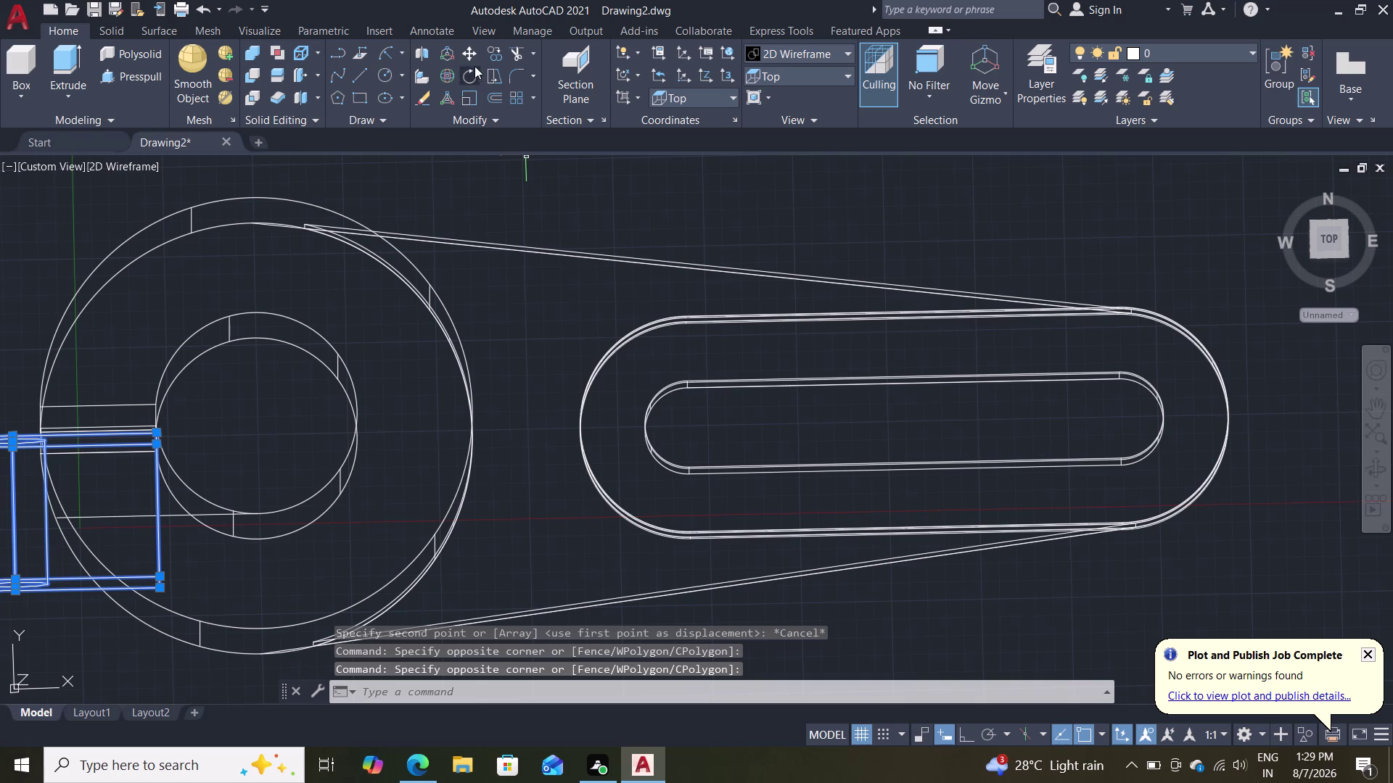
click(494, 46)
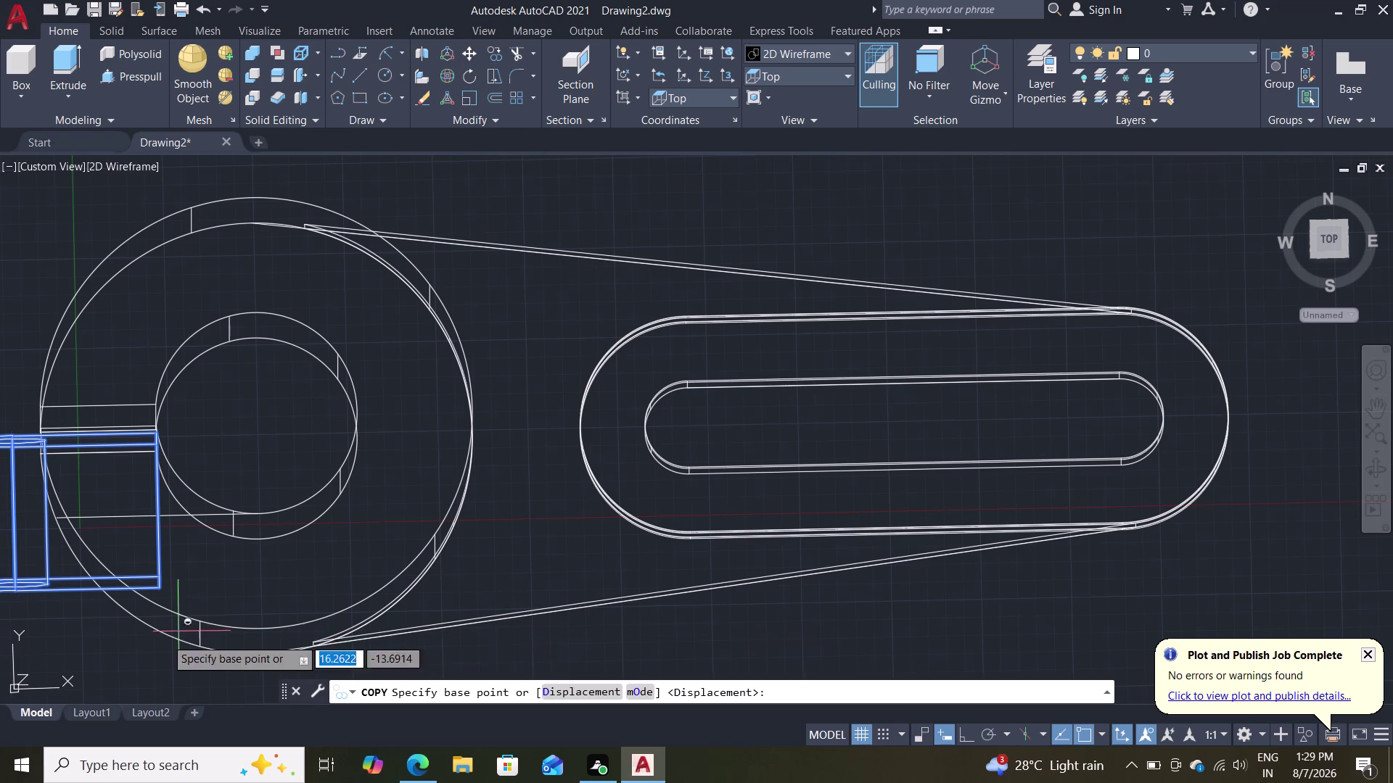
click(161, 589)
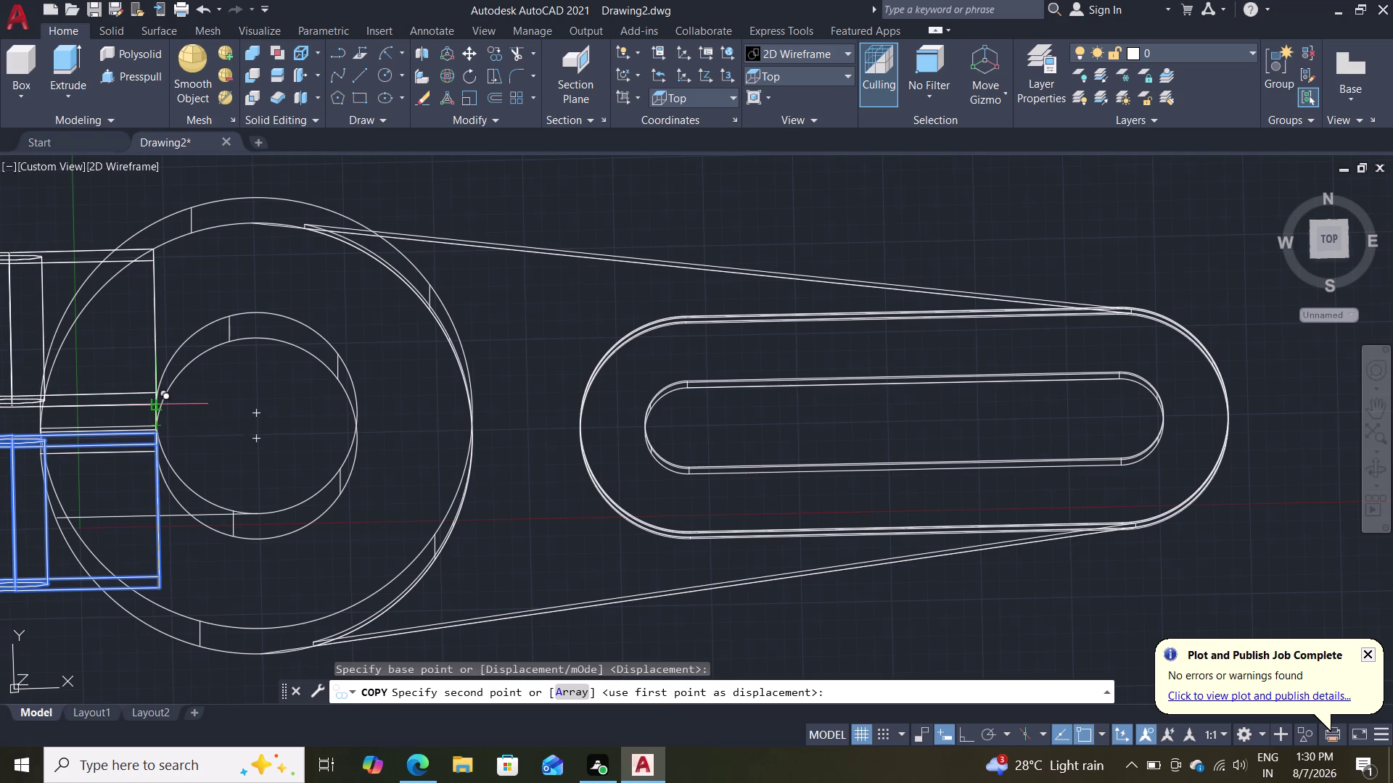
click(155, 408)
key(Escape)
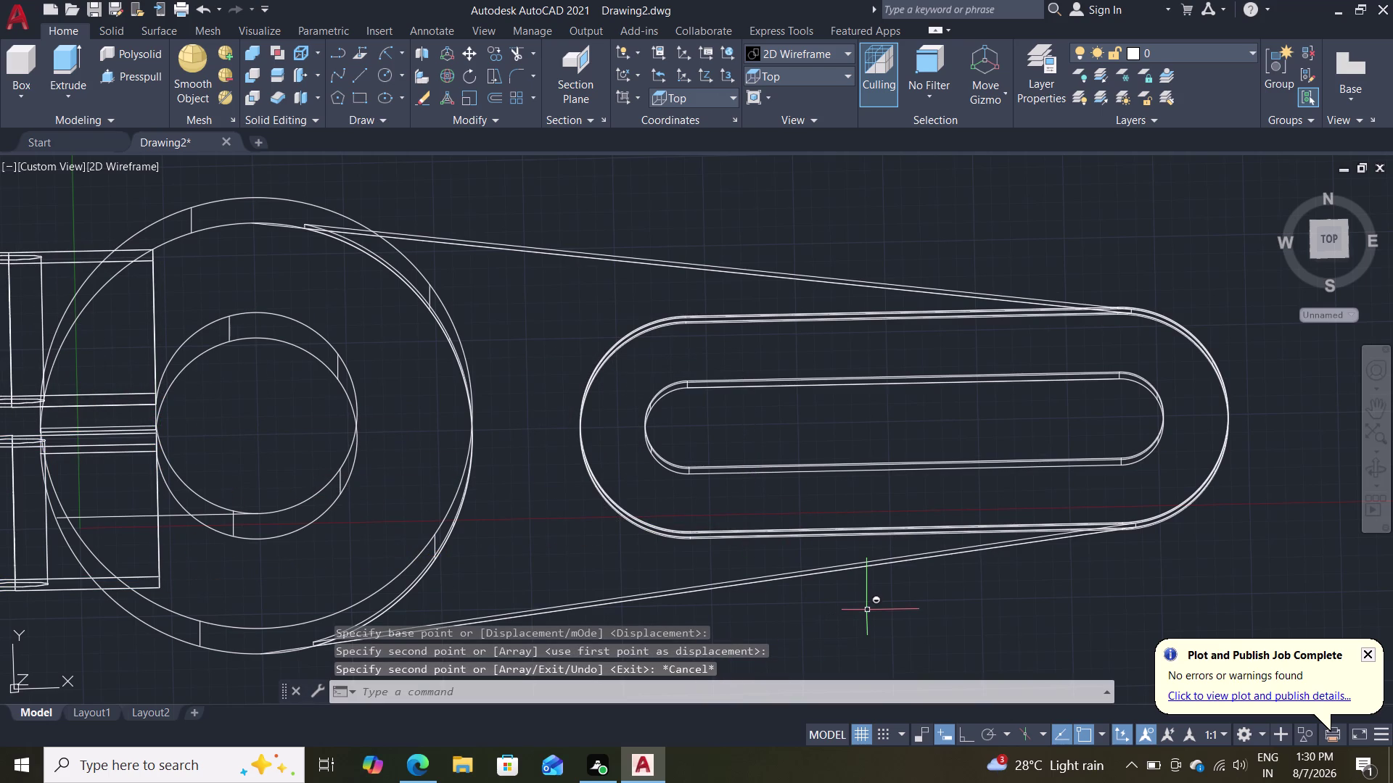
Inspect the copied tab in 3D, then undo the copy and recent changes.
middle_drag(864, 606, 898, 555)
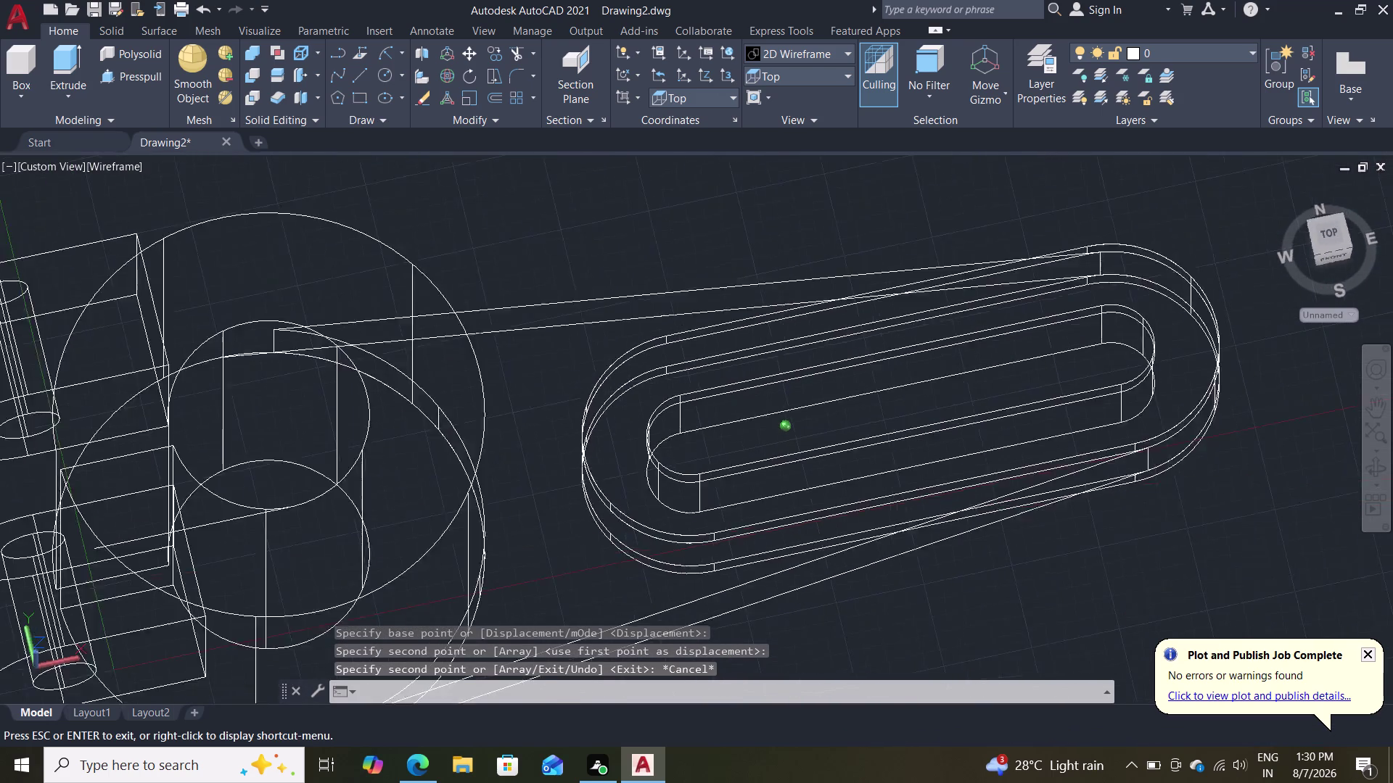
middle_drag(898, 556, 958, 466)
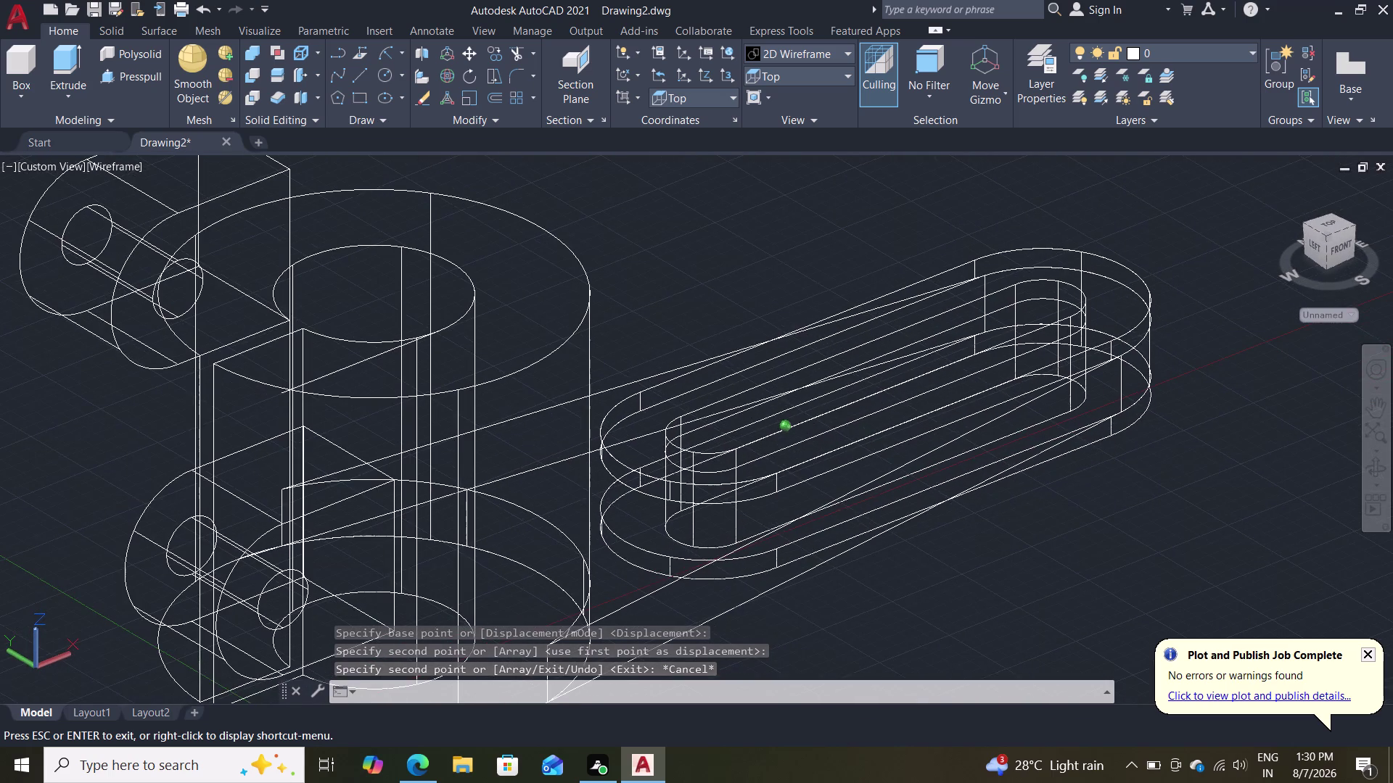
key(ctrl+z)
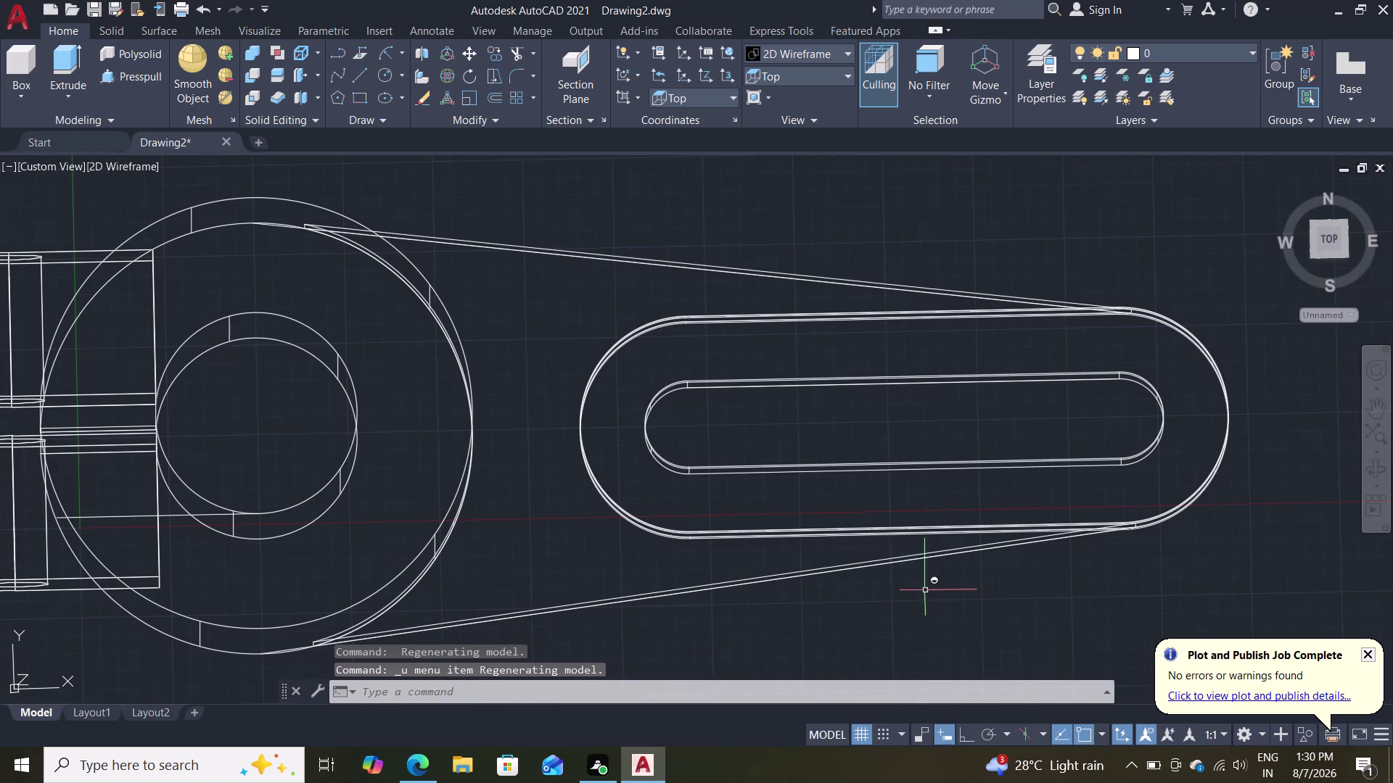
scroll(up, 3)
key(ctrl+z)
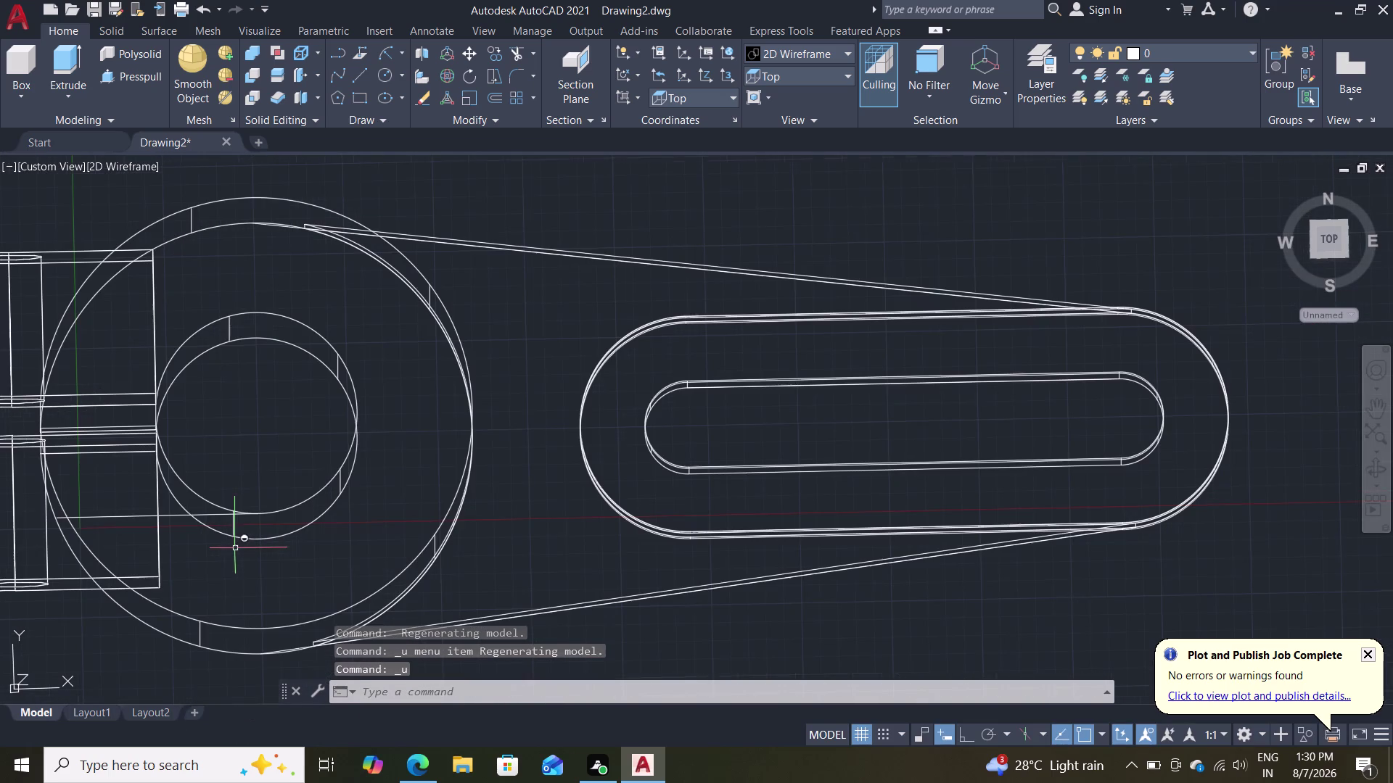
key(ctrl+z)
key(ctrl+z)
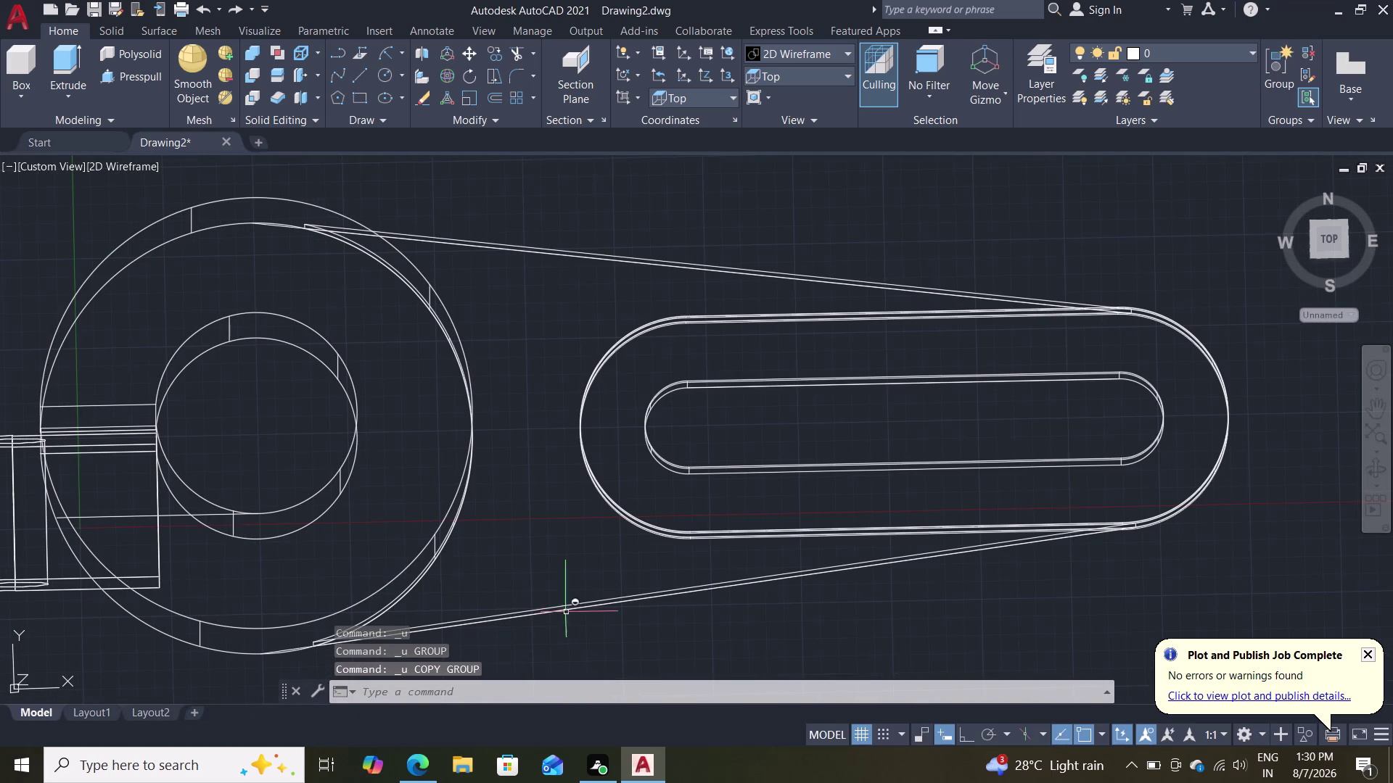
middle_drag(576, 572, 750, 474)
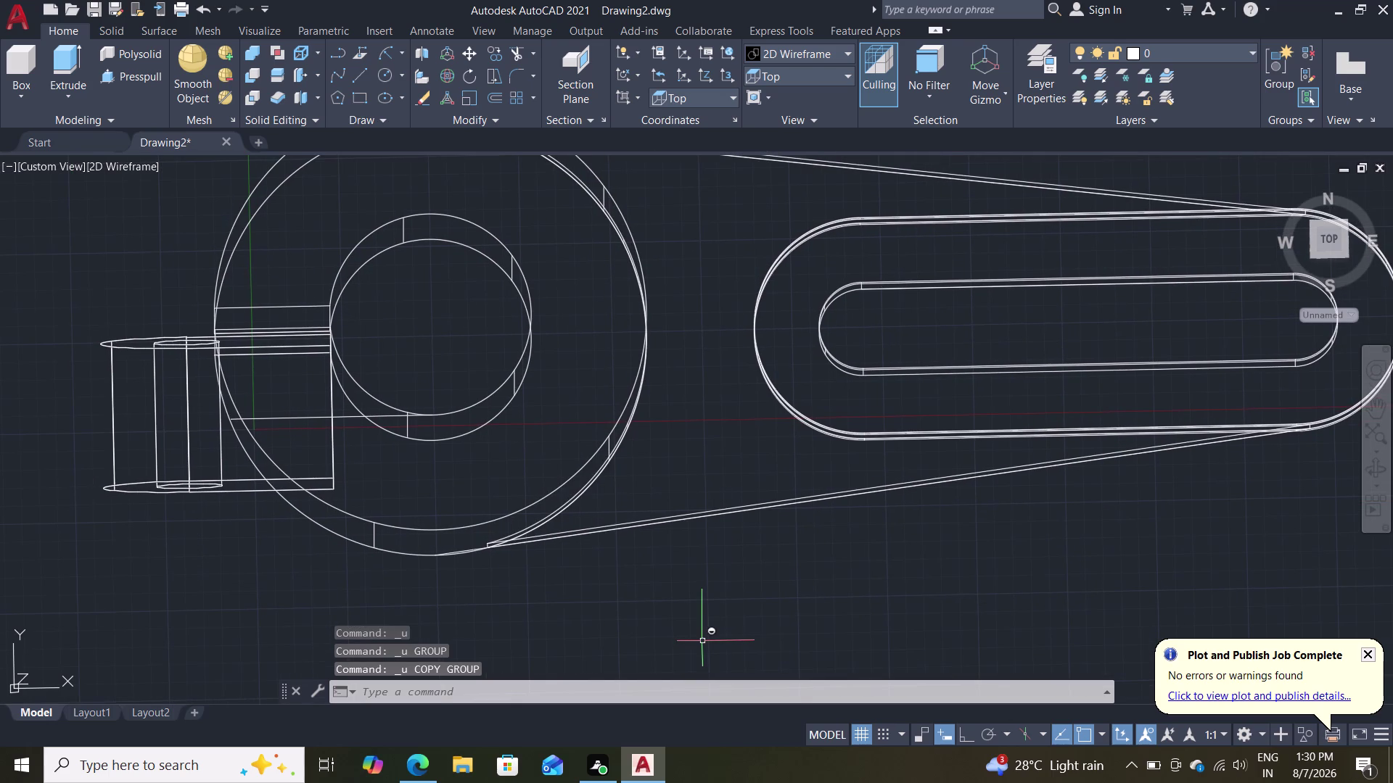
middle_drag(713, 641, 725, 549)
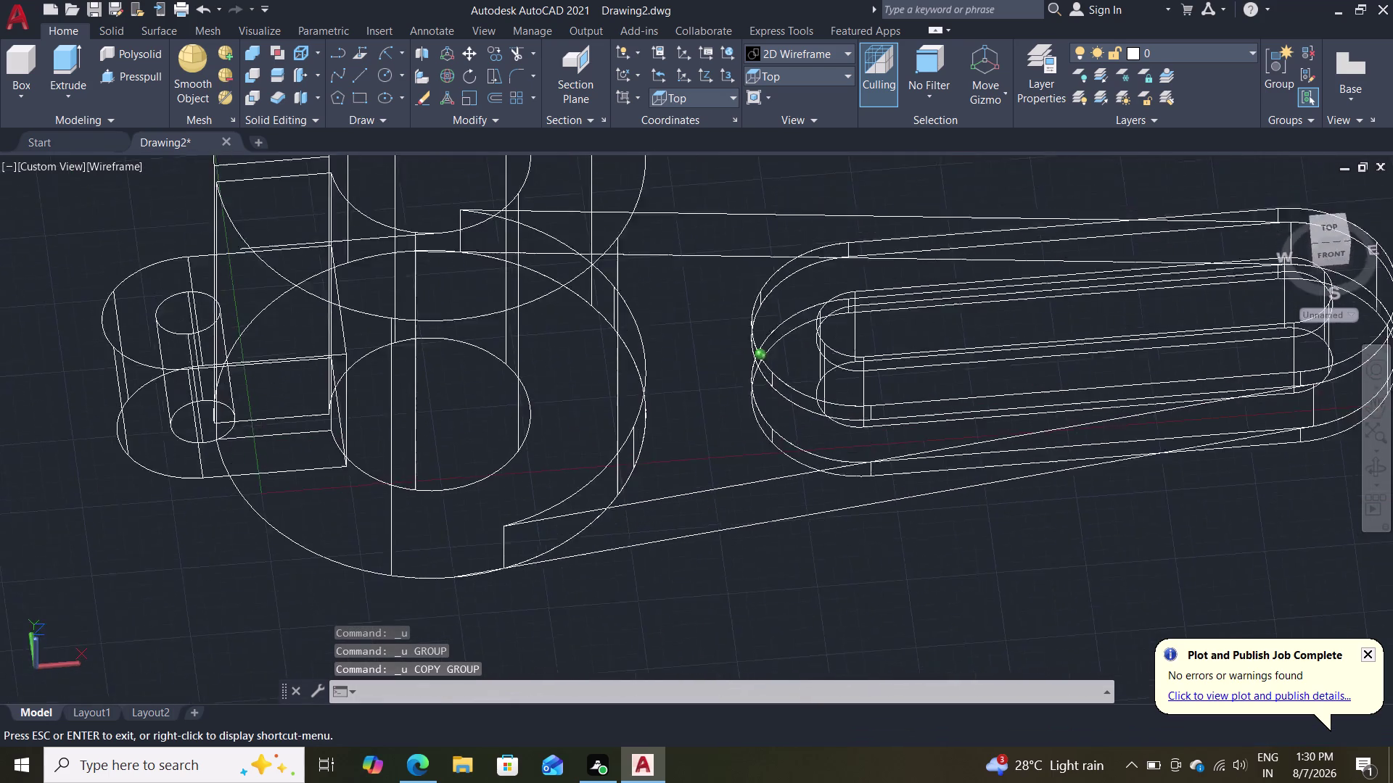
middle_drag(724, 548, 974, 464)
Copy the hinge tab 23.5 units from a base point, then undo that copy.
click(1007, 302)
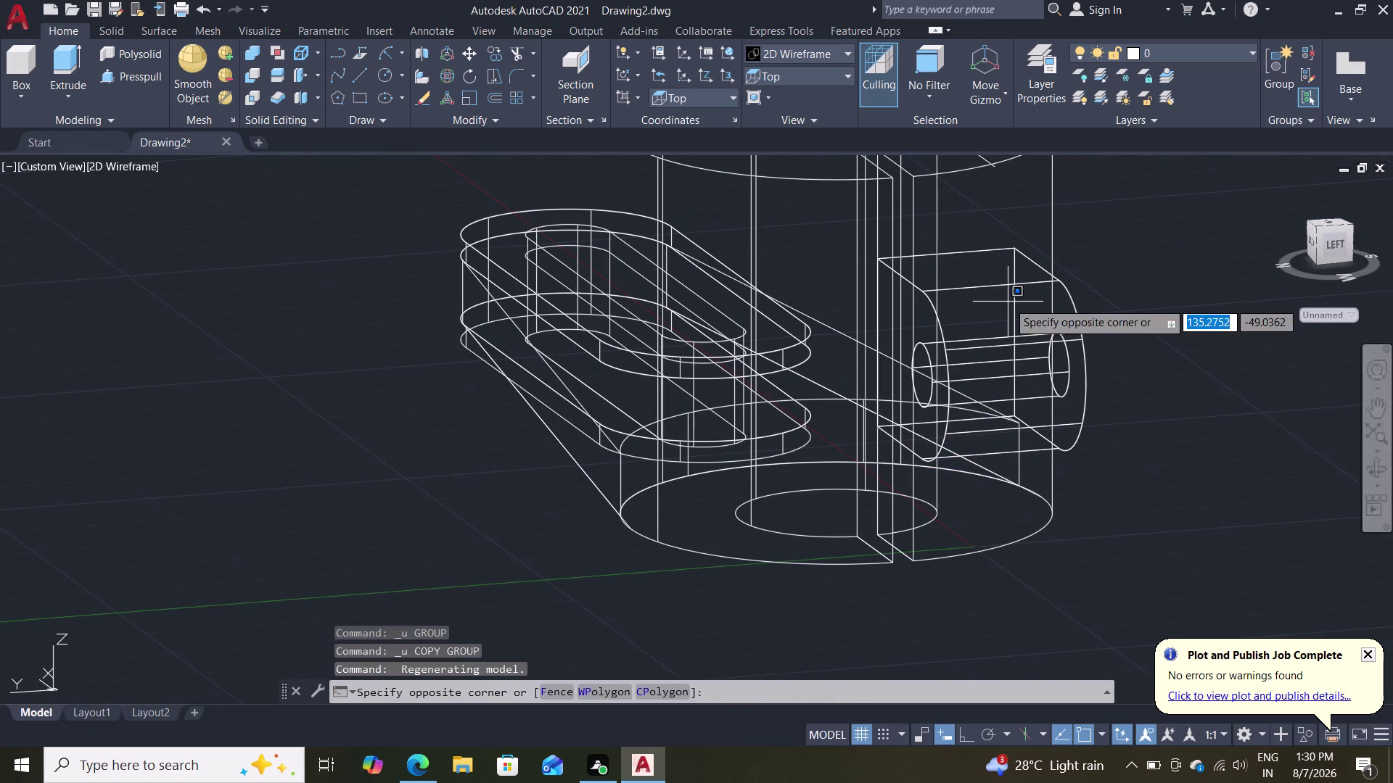
double_click(989, 291)
click(998, 292)
click(1006, 275)
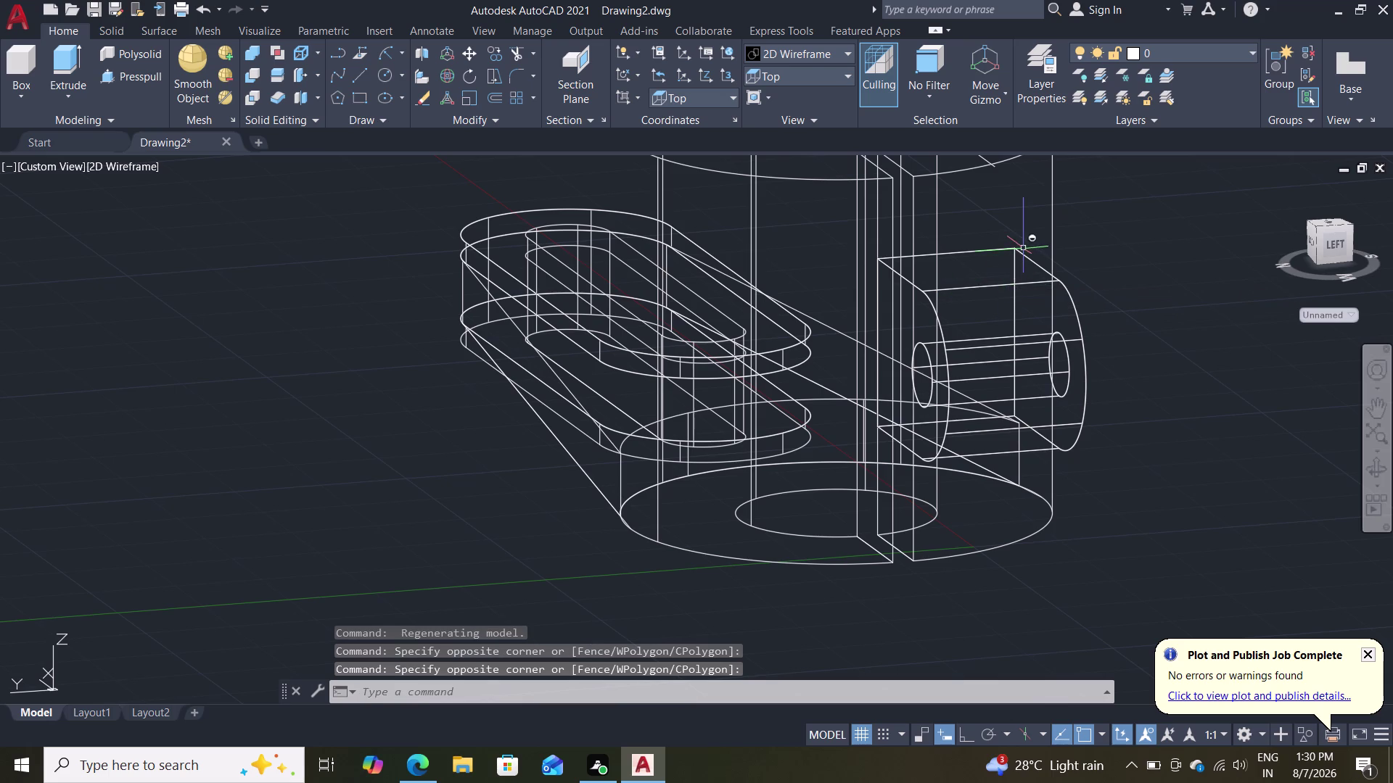
click(1022, 248)
click(1082, 470)
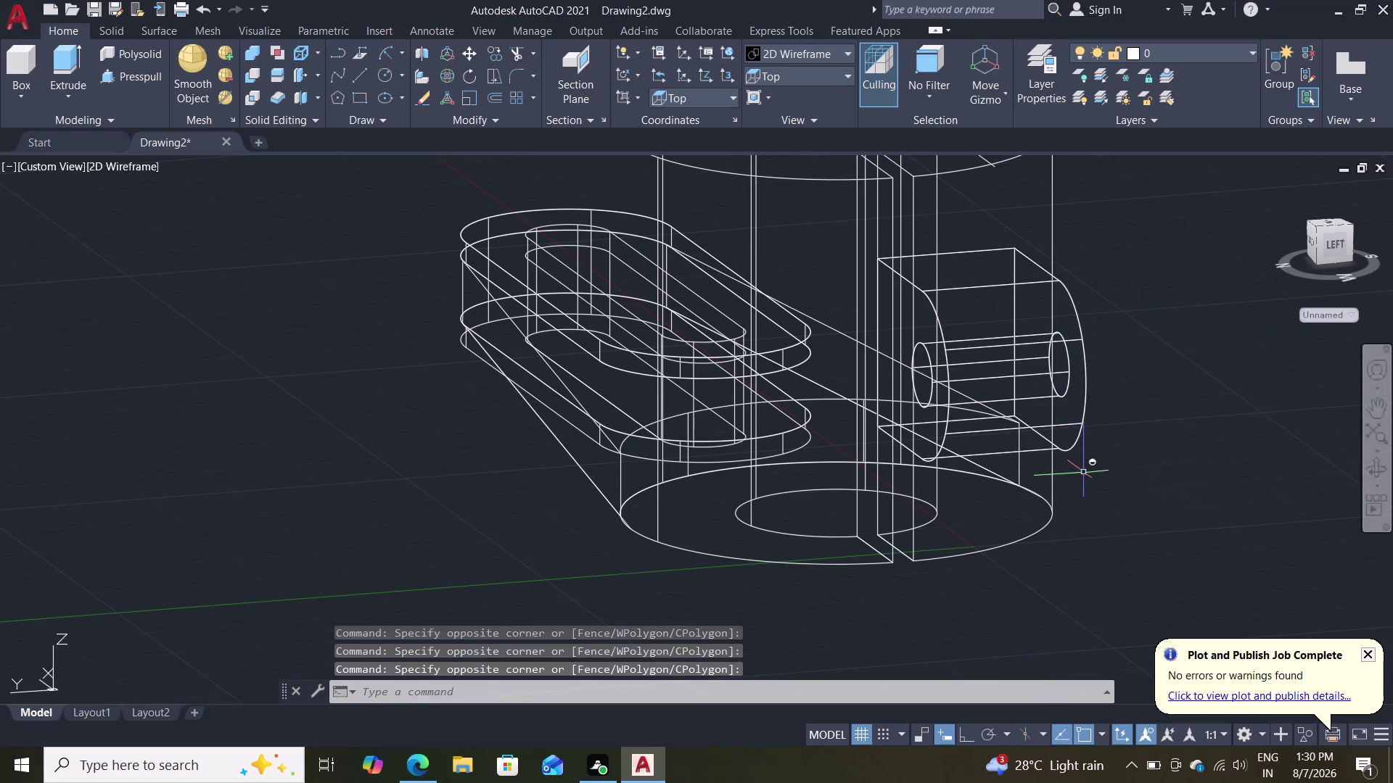
click(1075, 447)
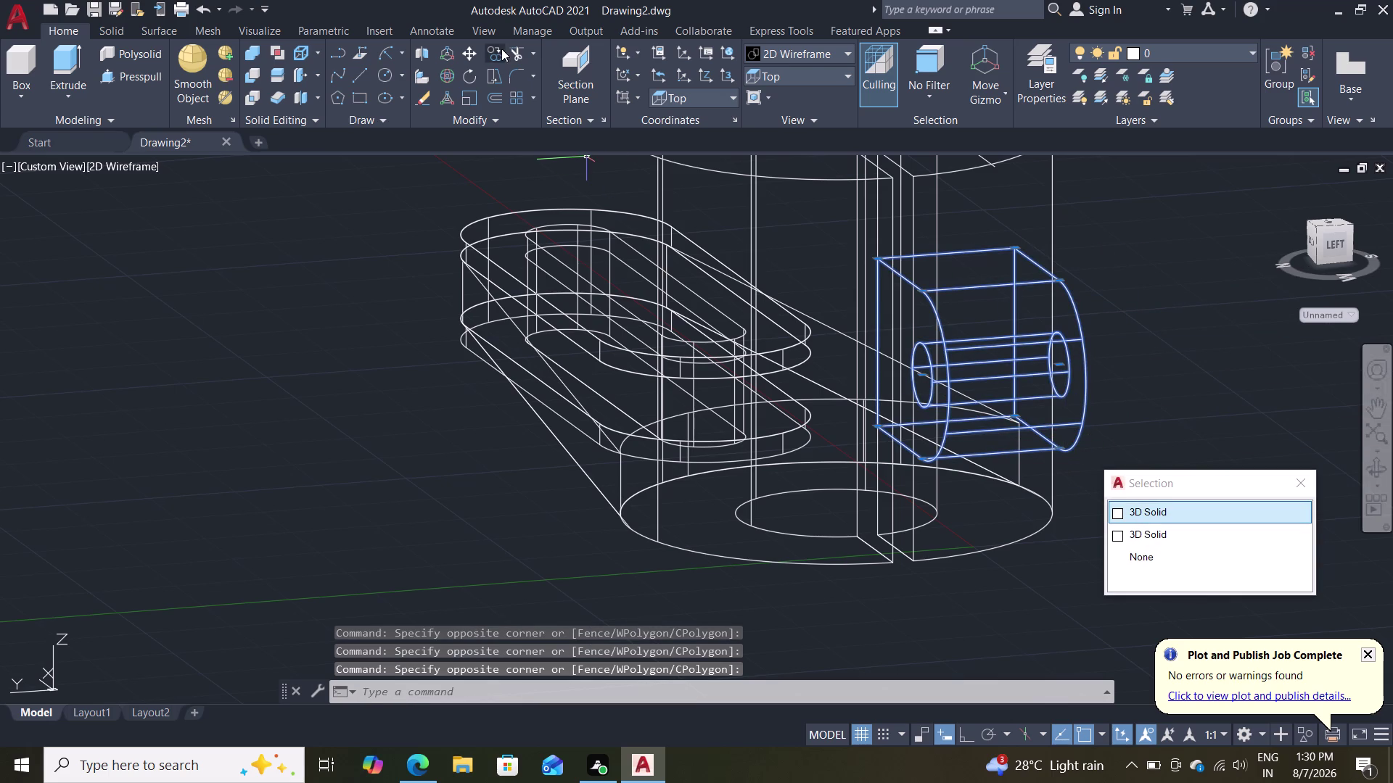
click(486, 53)
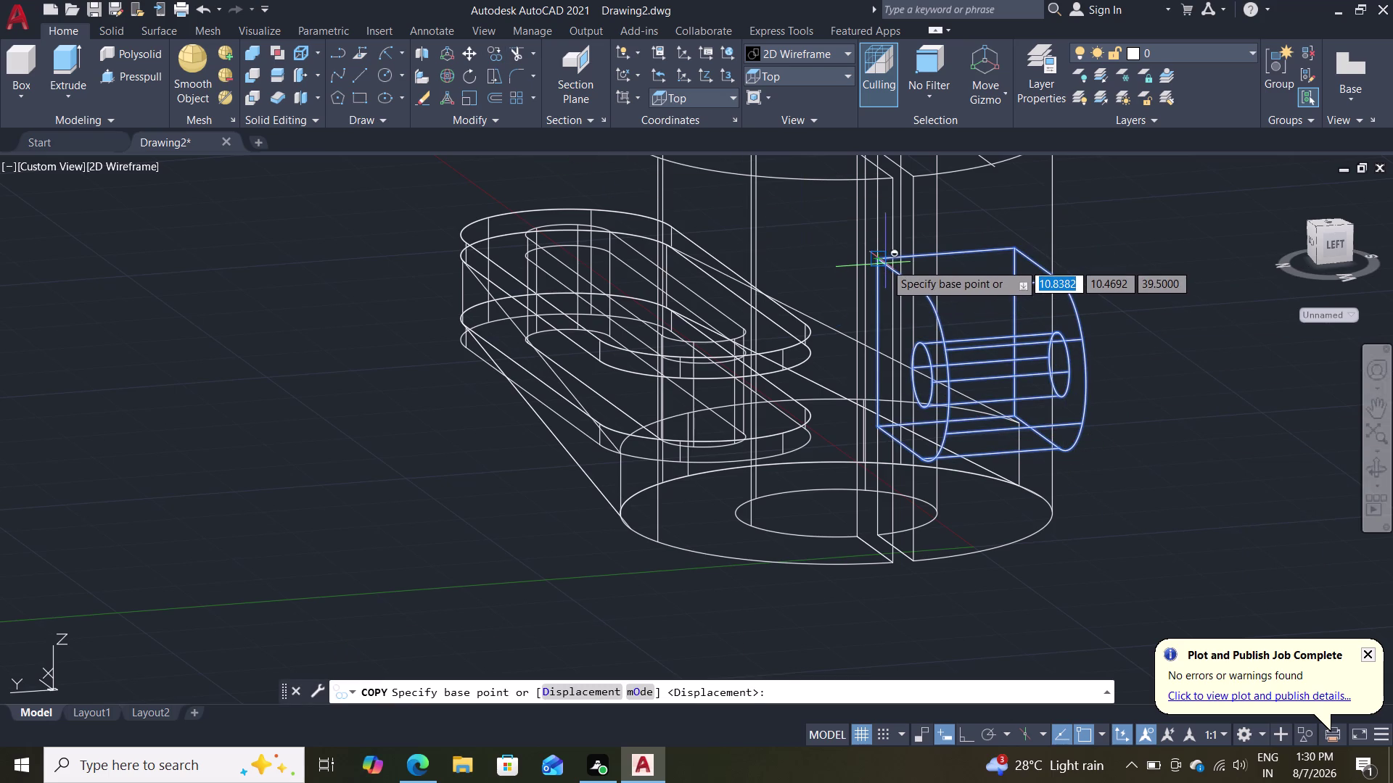
click(885, 264)
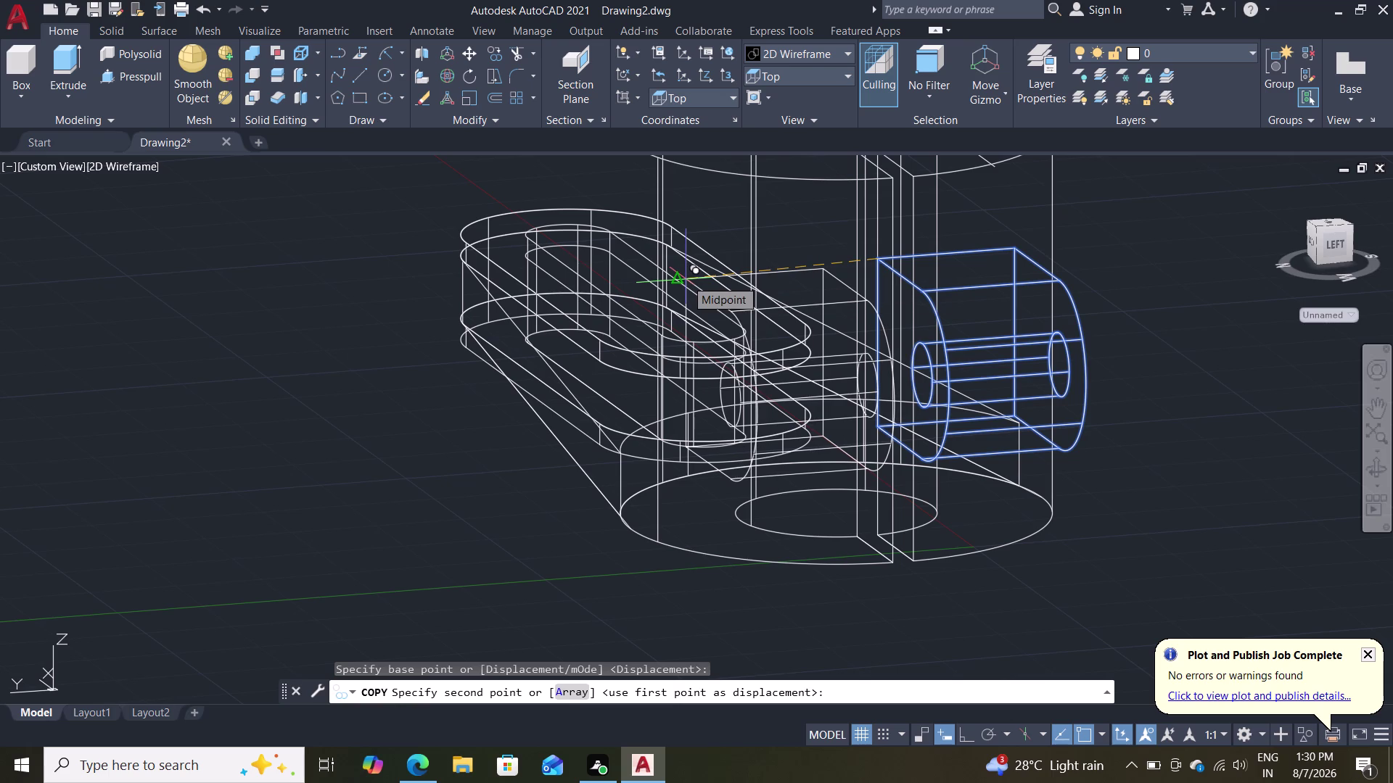
text(2)
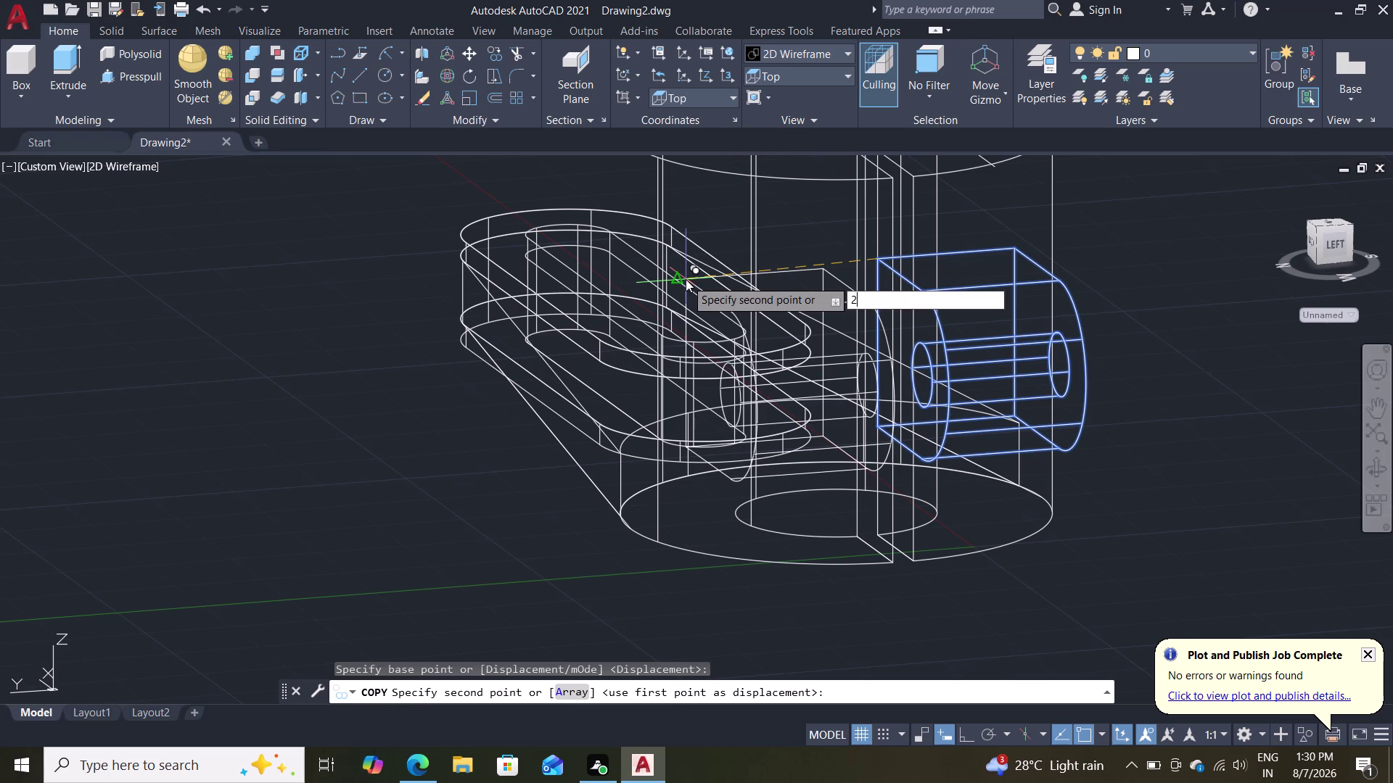
text(3)
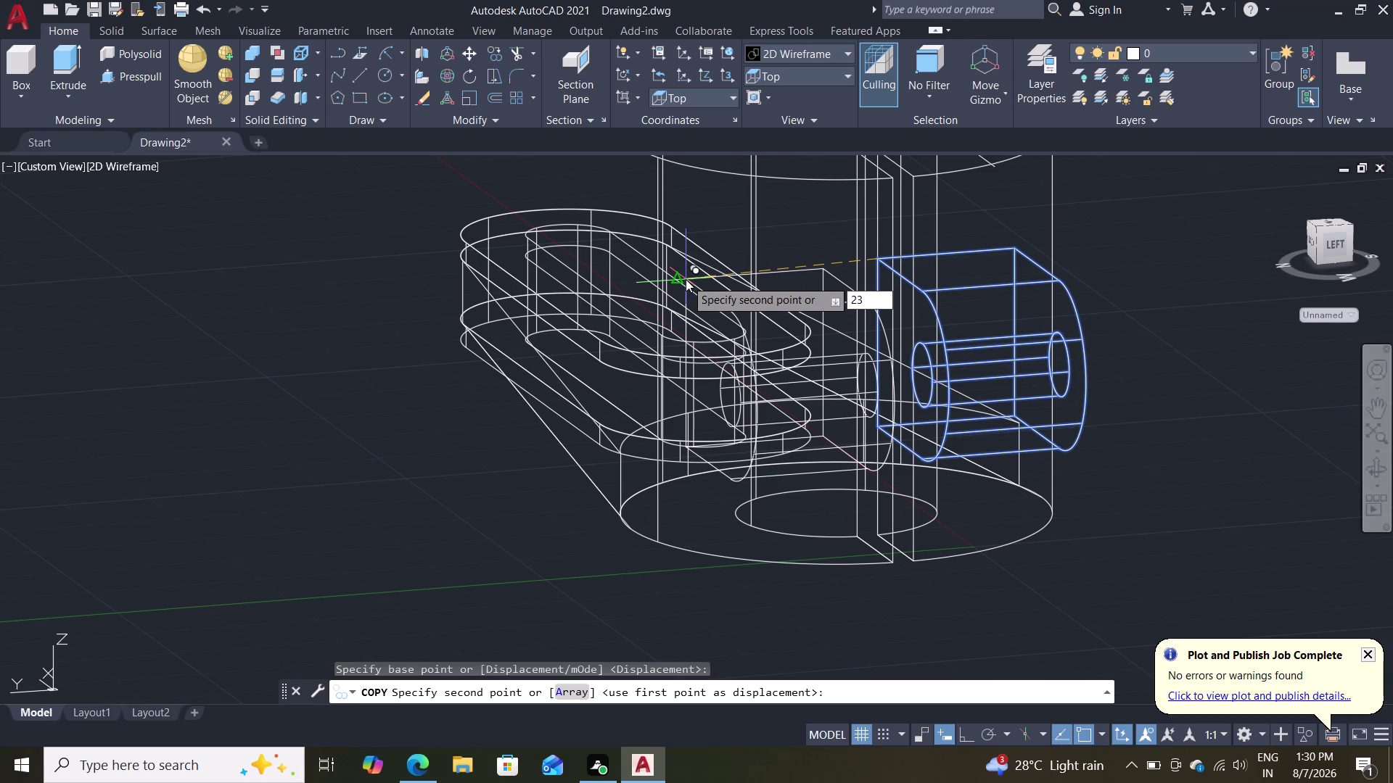
text(.5)
key(Return)
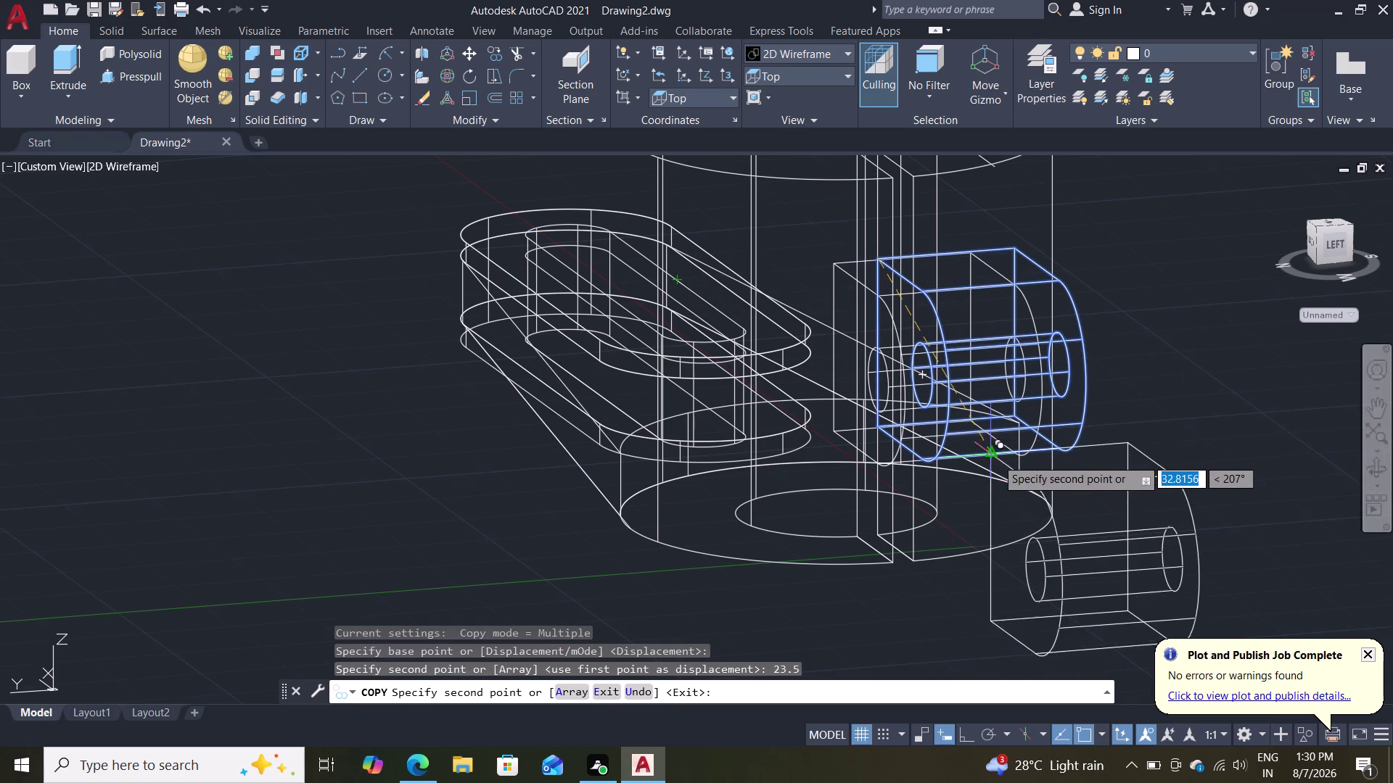
key(ctrl+z)
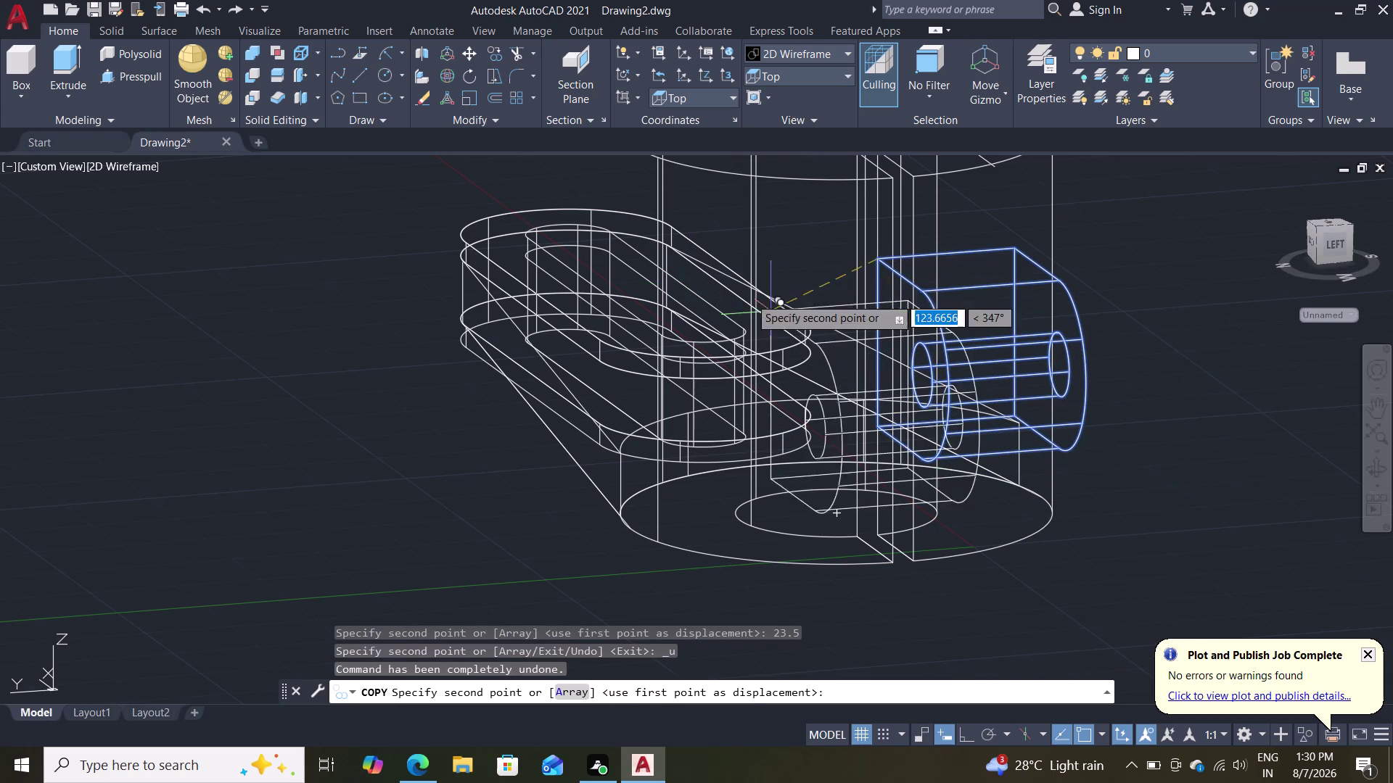
key(Escape)
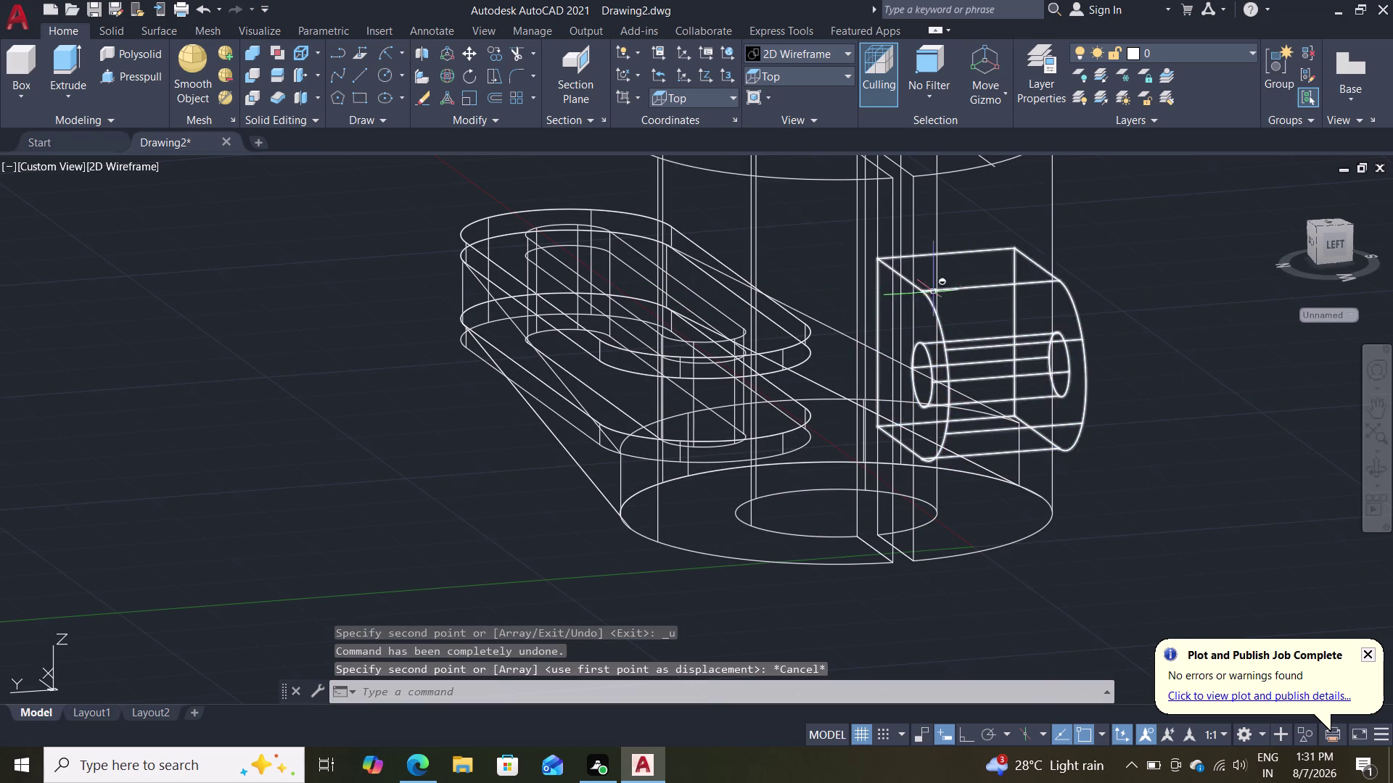
Copy the hinge tab beside the original and set the visual style to Shades of Gray.
click(1073, 304)
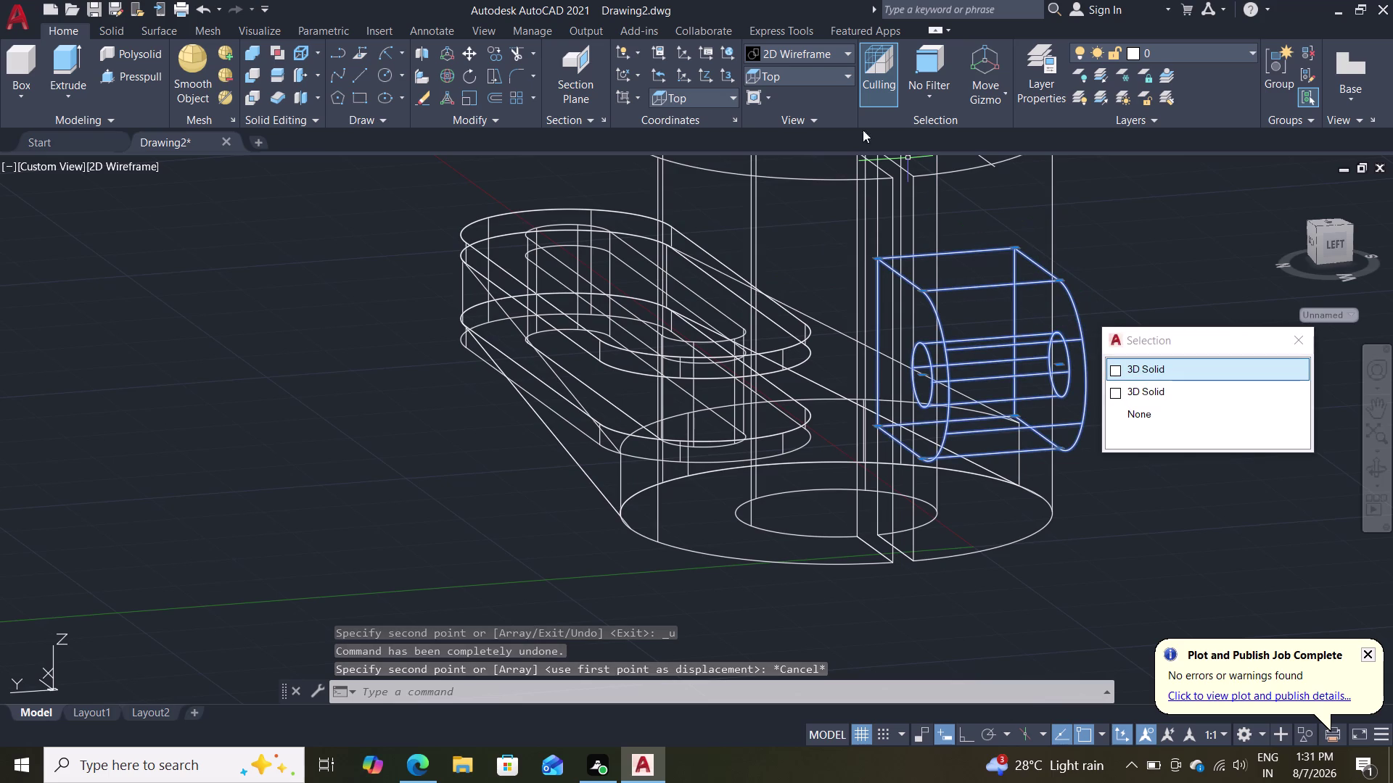
click(490, 45)
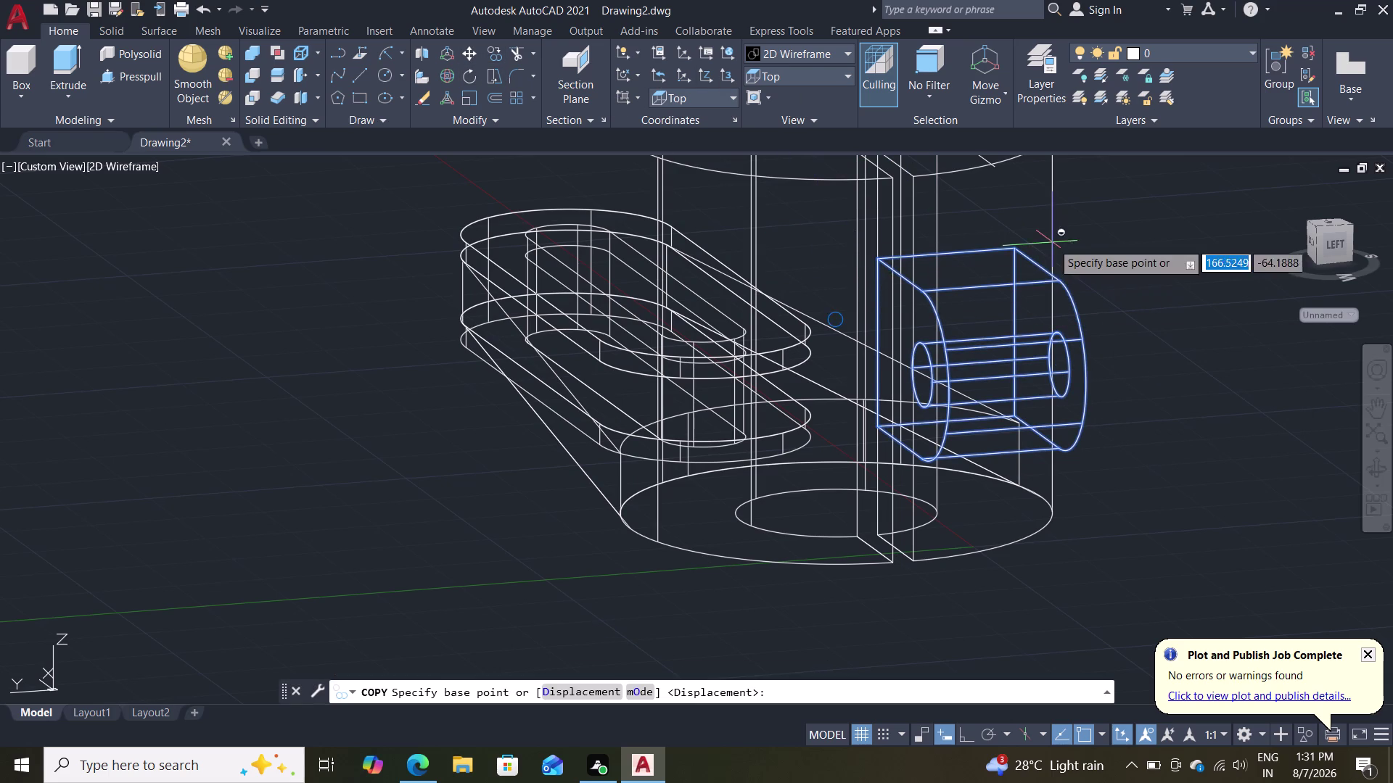
click(1019, 250)
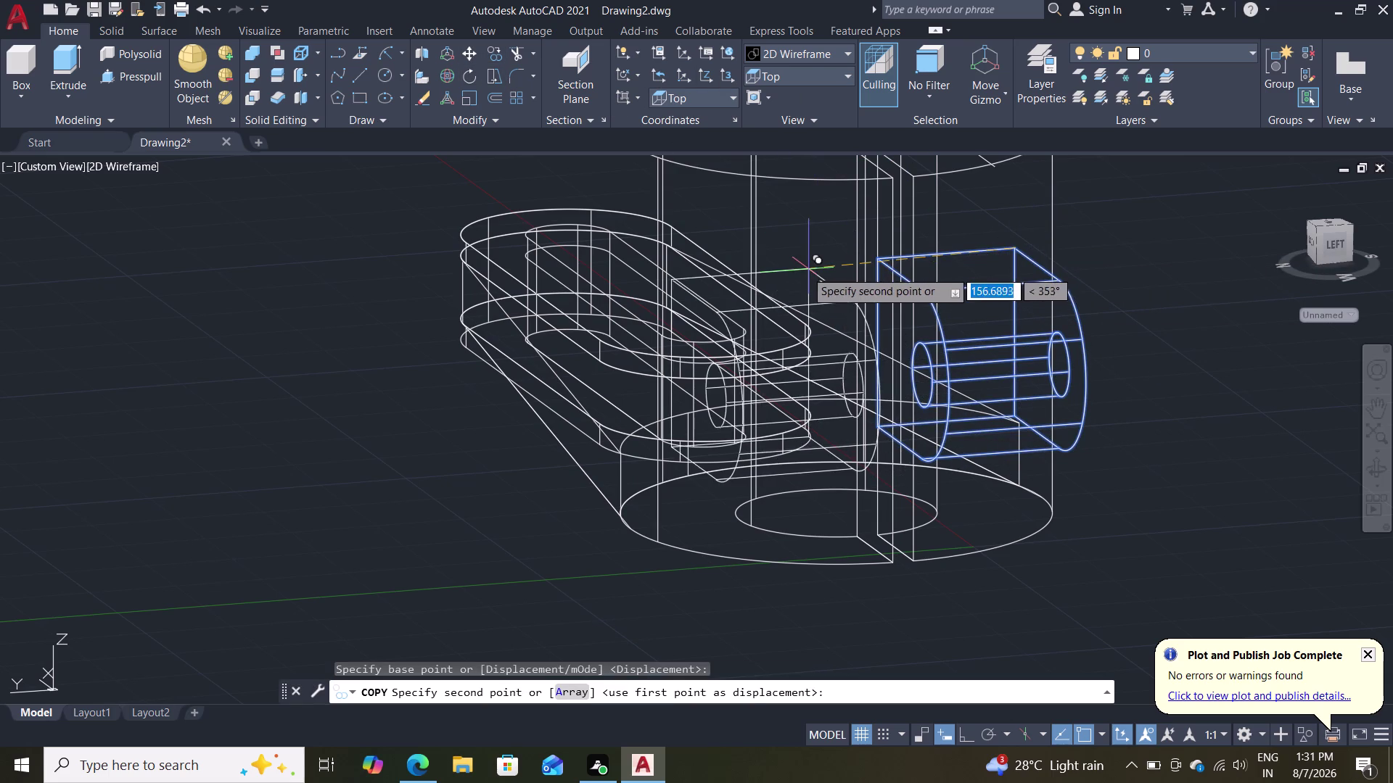
click(855, 263)
key(Escape)
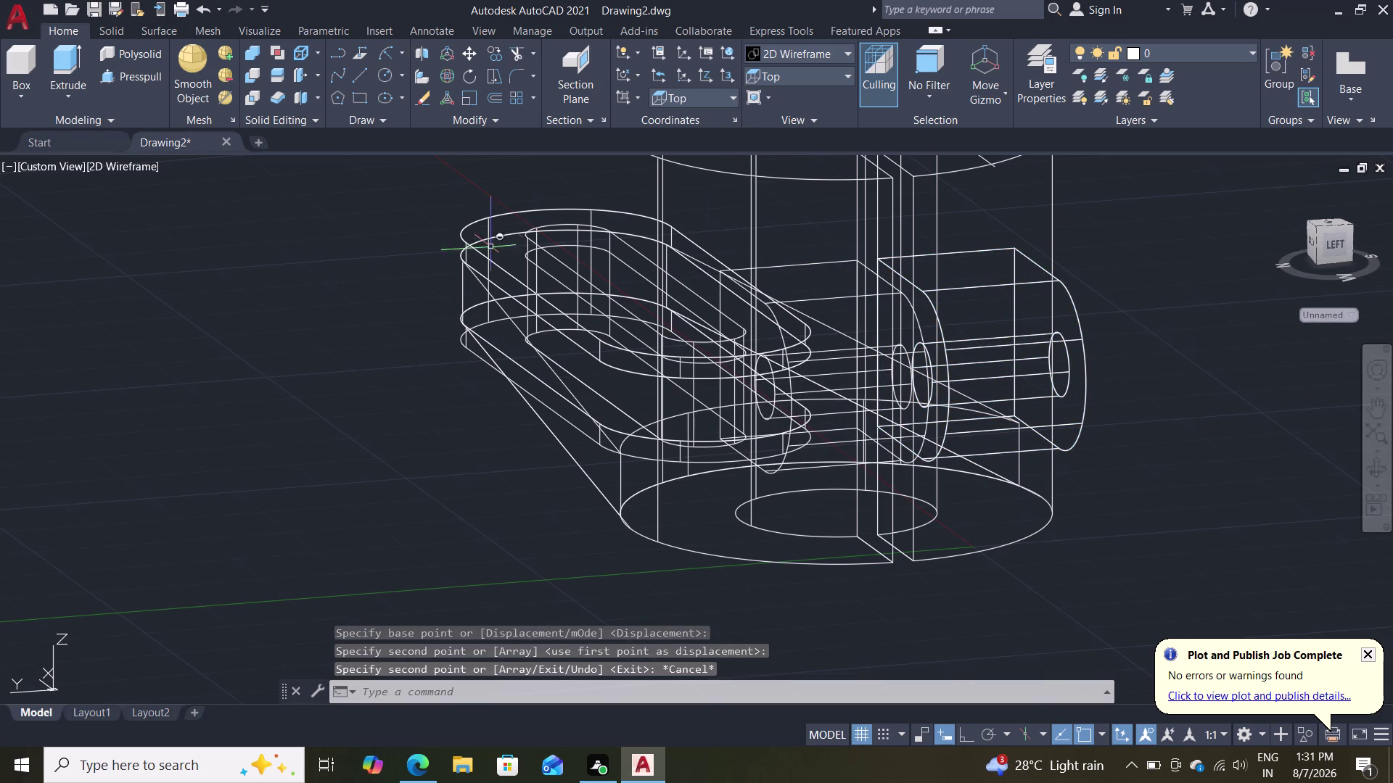
key(Escape)
click(143, 170)
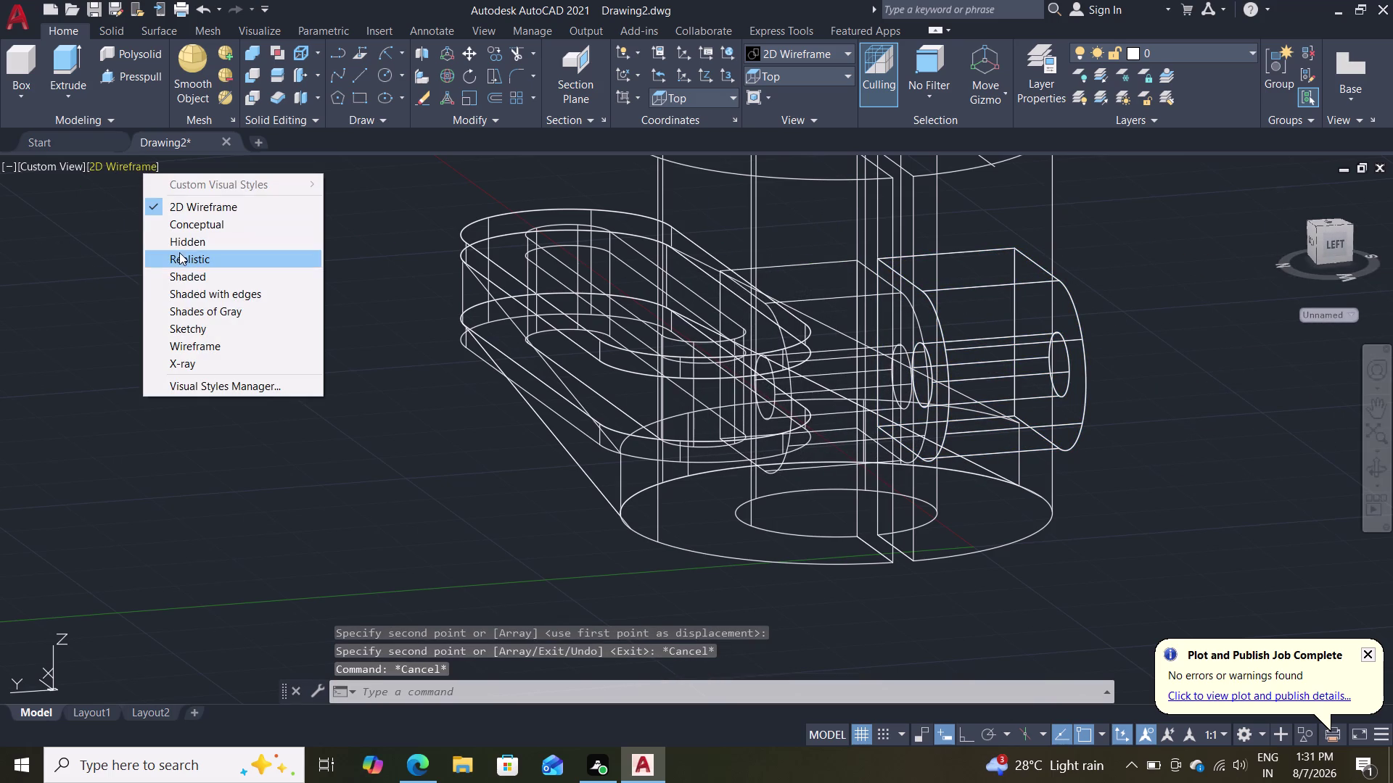
click(195, 309)
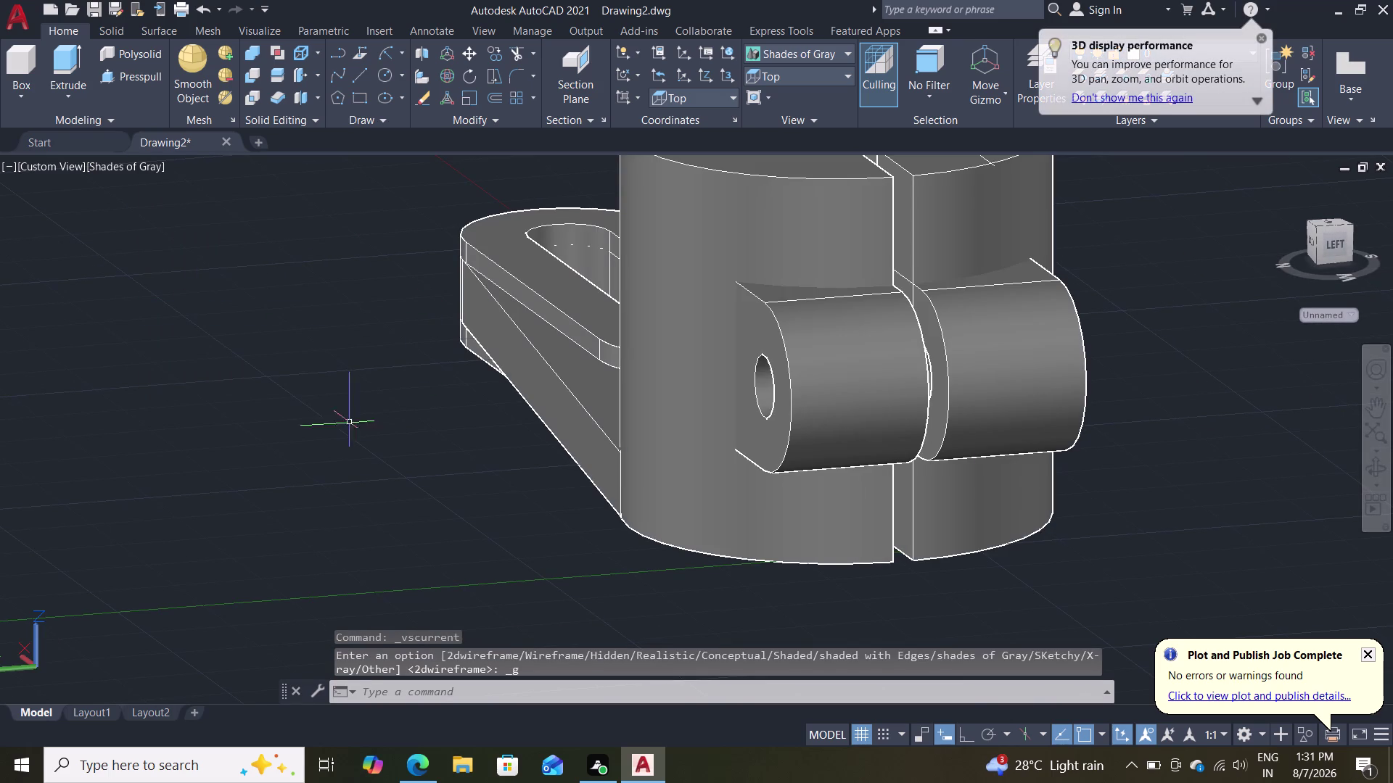
middle_drag(313, 453, 480, 470)
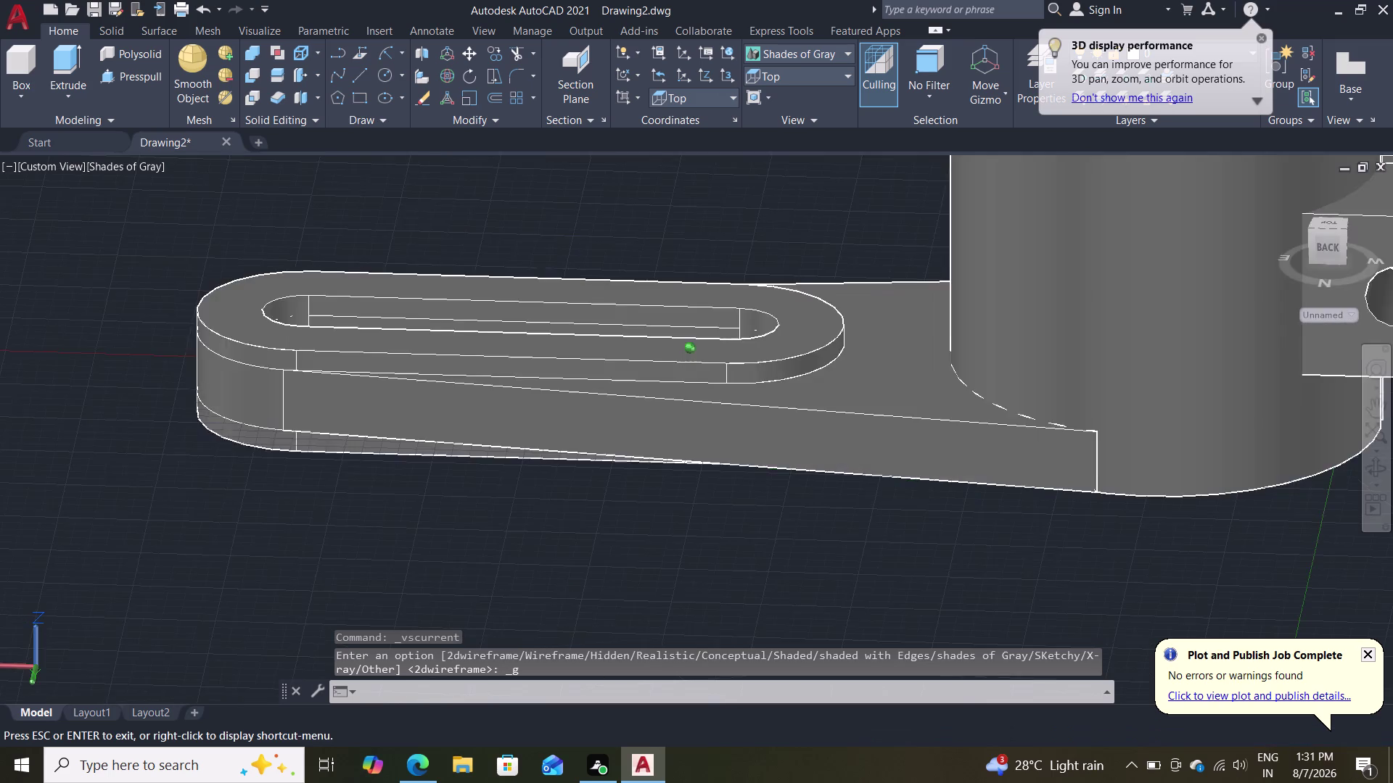
middle_drag(480, 470, 559, 467)
scroll(up, 3)
scroll(up, 3)
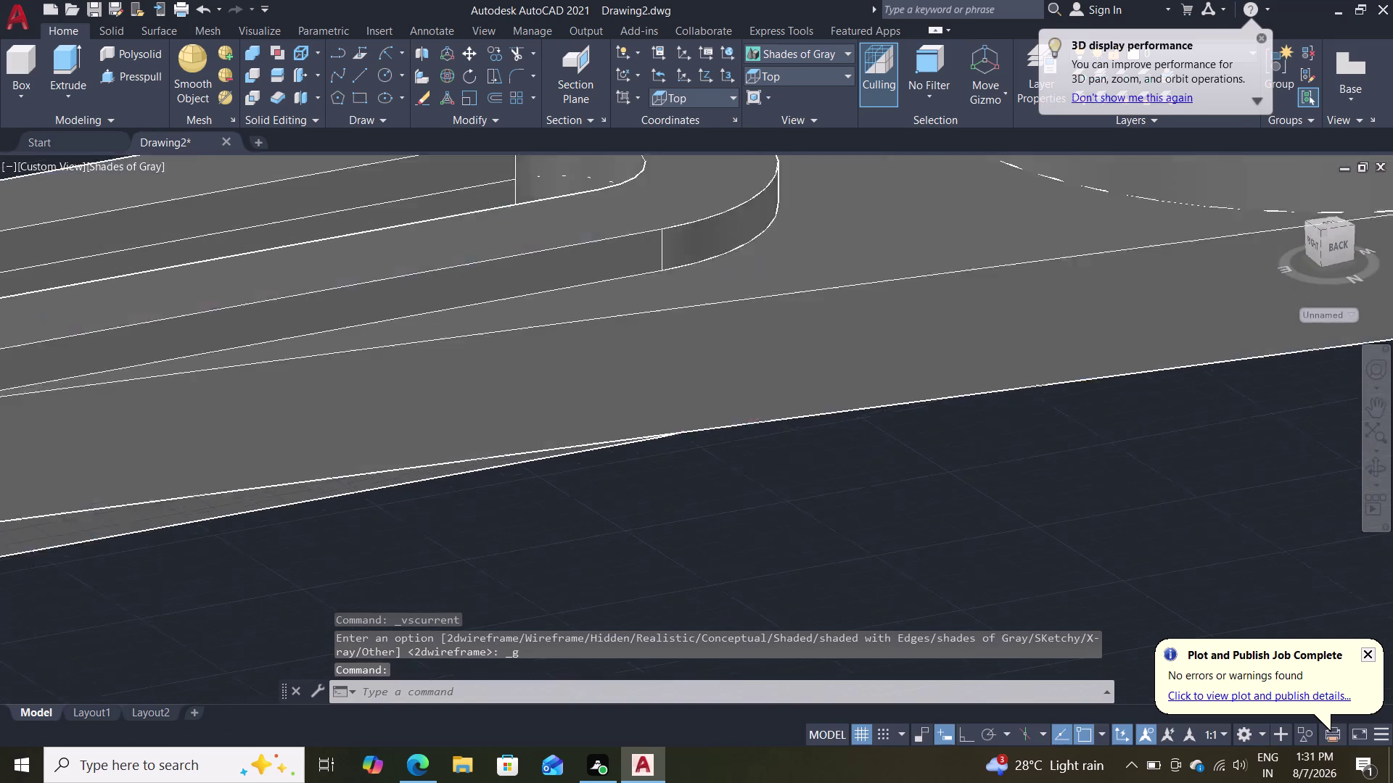
scroll(up, 3)
scroll(down, 3)
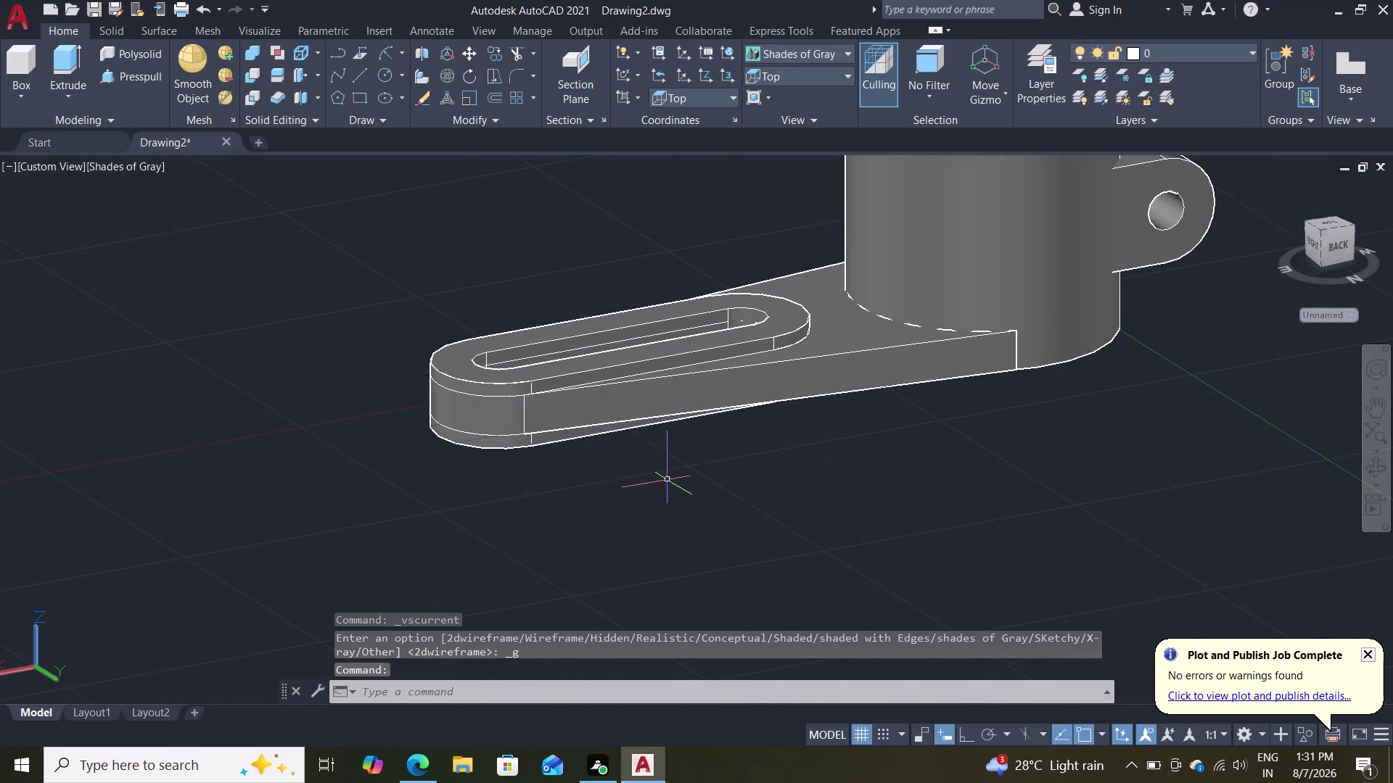
middle_drag(808, 439, 805, 426)
scroll(up, 3)
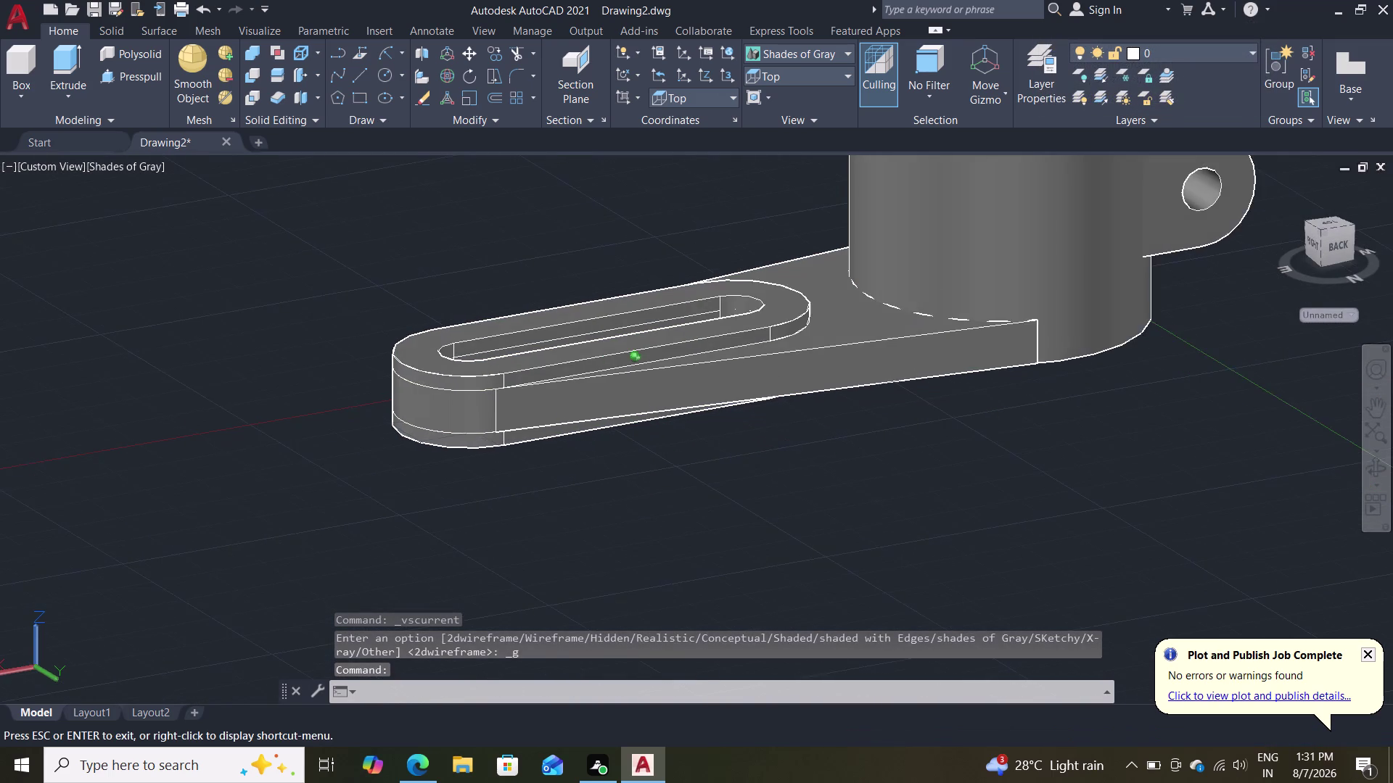
middle_drag(805, 427, 803, 402)
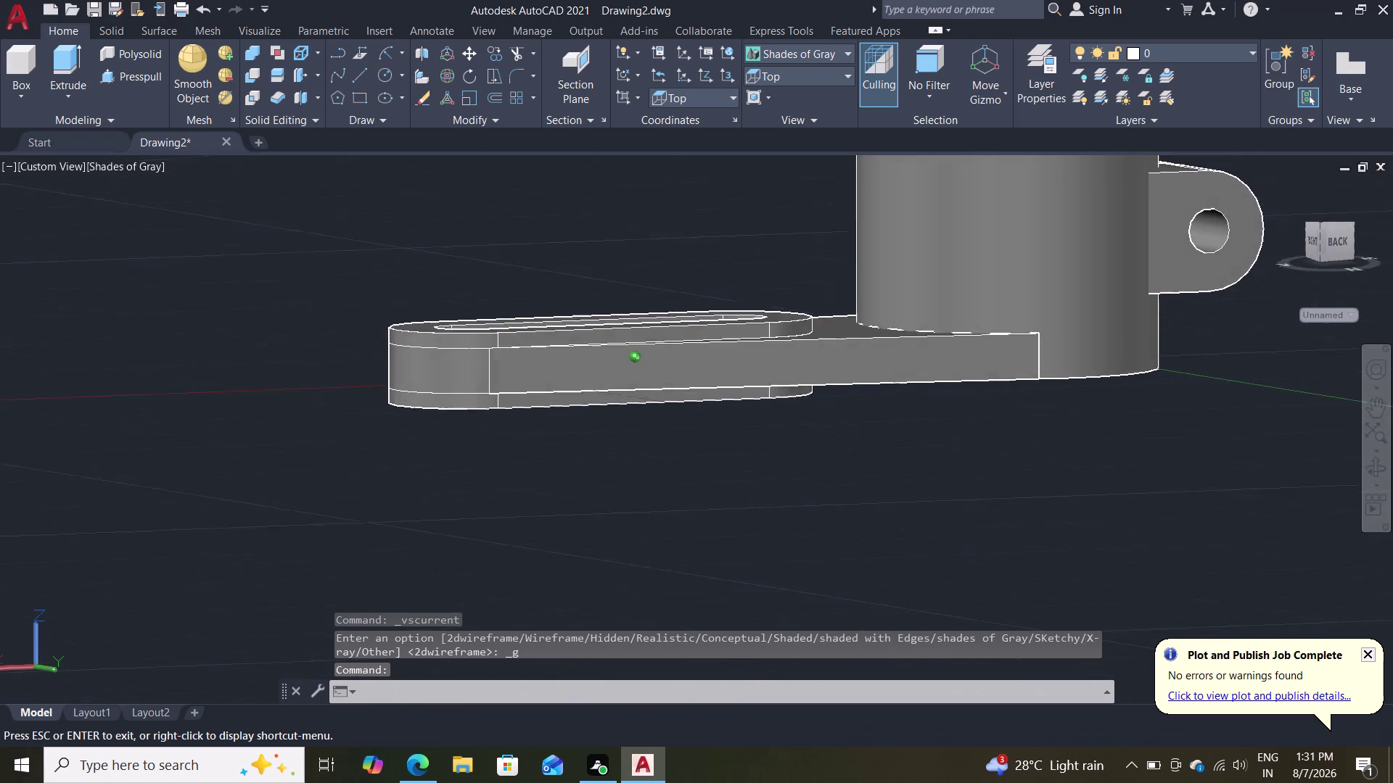
middle_drag(803, 402, 798, 385)
middle_drag(798, 373, 804, 393)
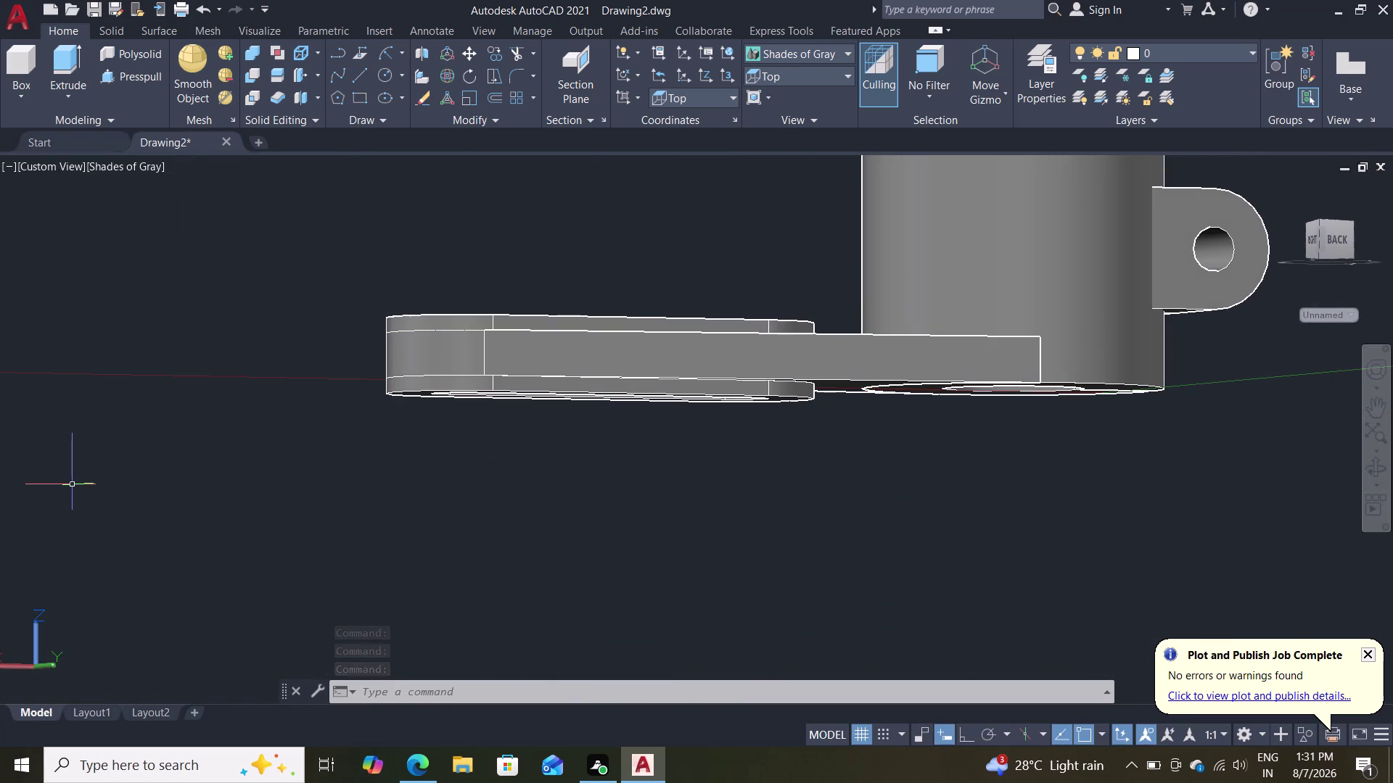
key(Escape)
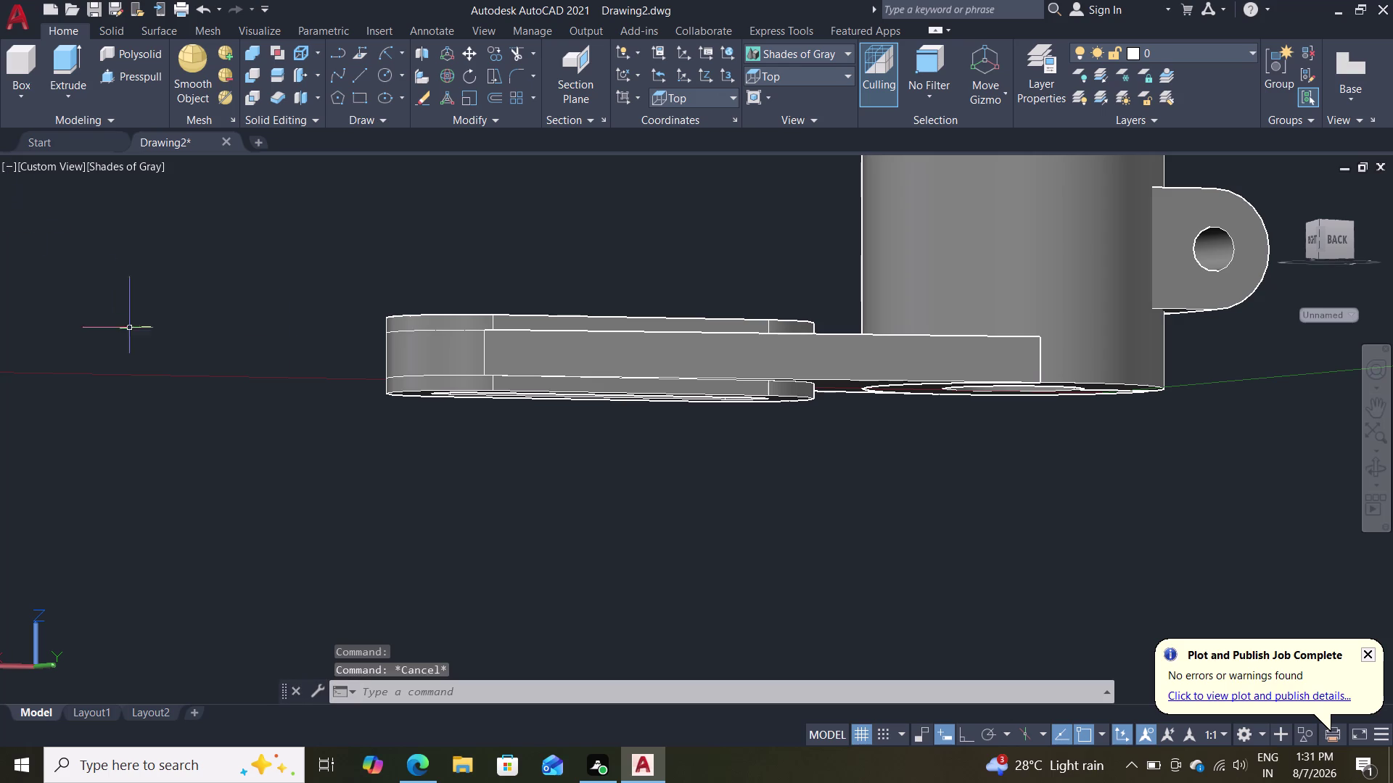
middle_drag(484, 250, 167, 229)
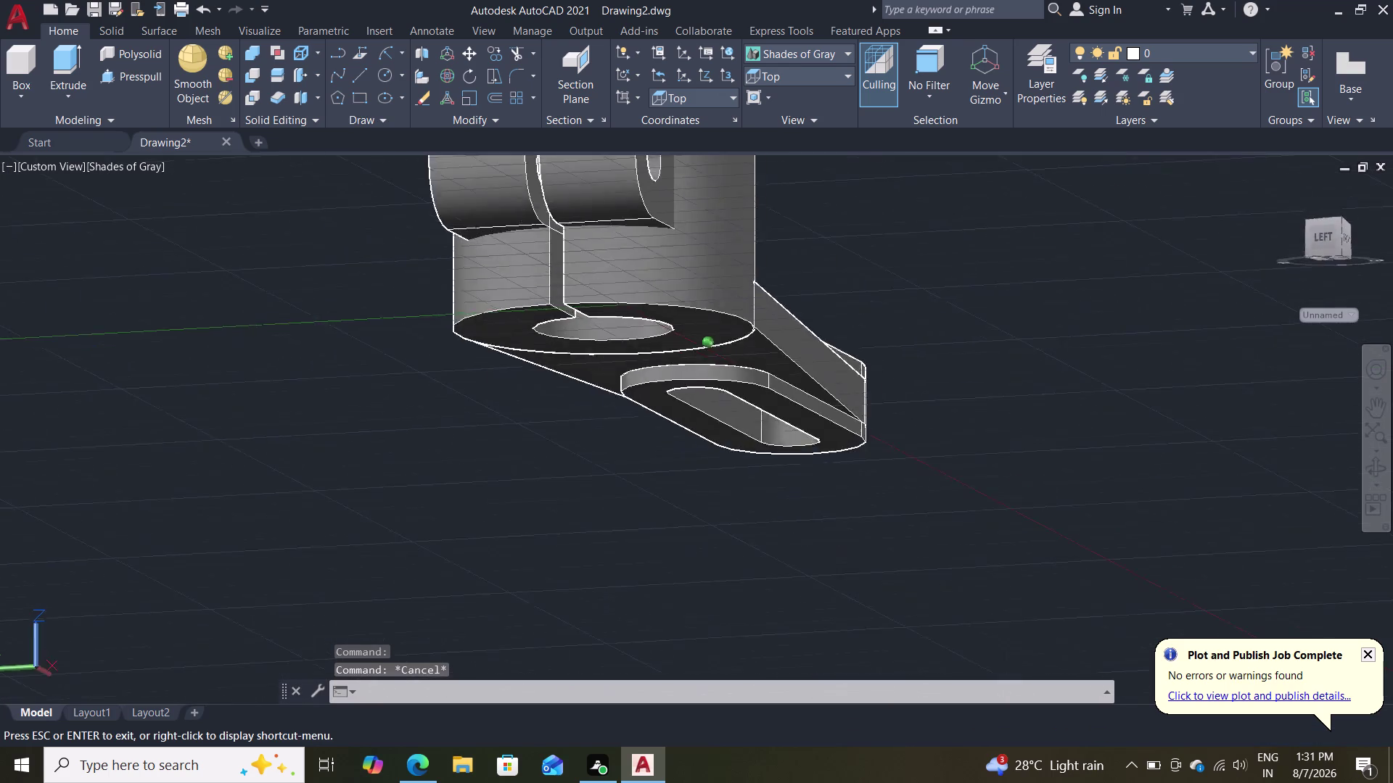
middle_drag(167, 230, 206, 275)
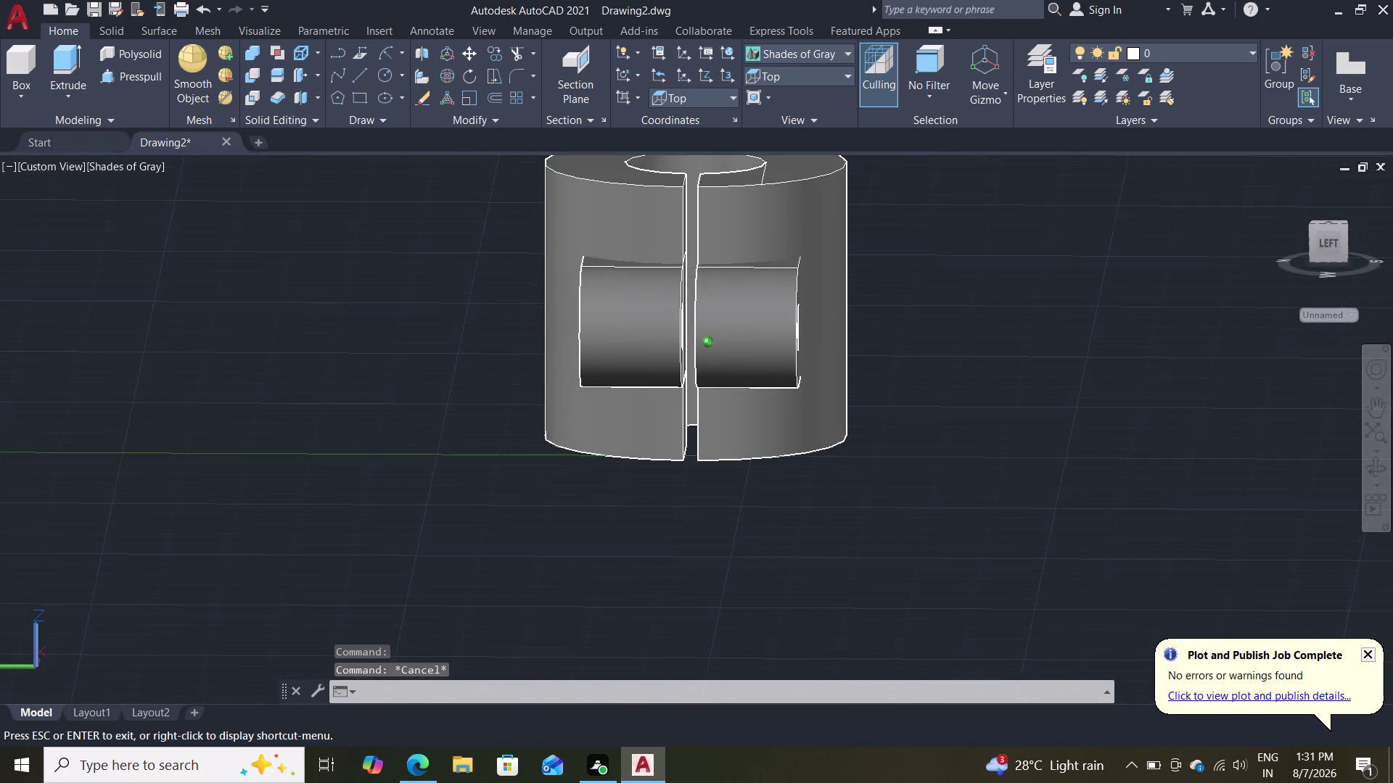
middle_drag(206, 276, 71, 270)
middle_drag(70, 270, 276, 295)
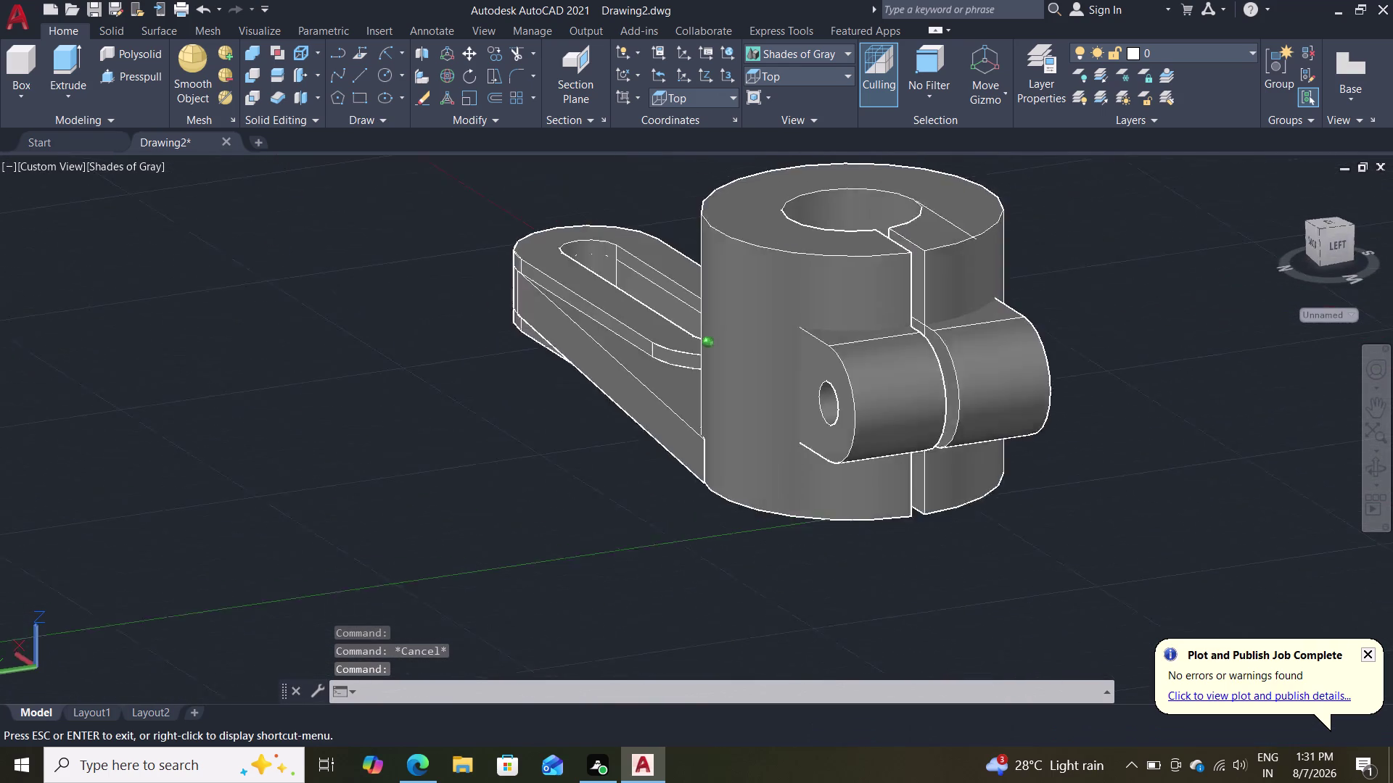
middle_drag(275, 295, 144, 295)
middle_drag(115, 297, 103, 297)
middle_click(90, 296)
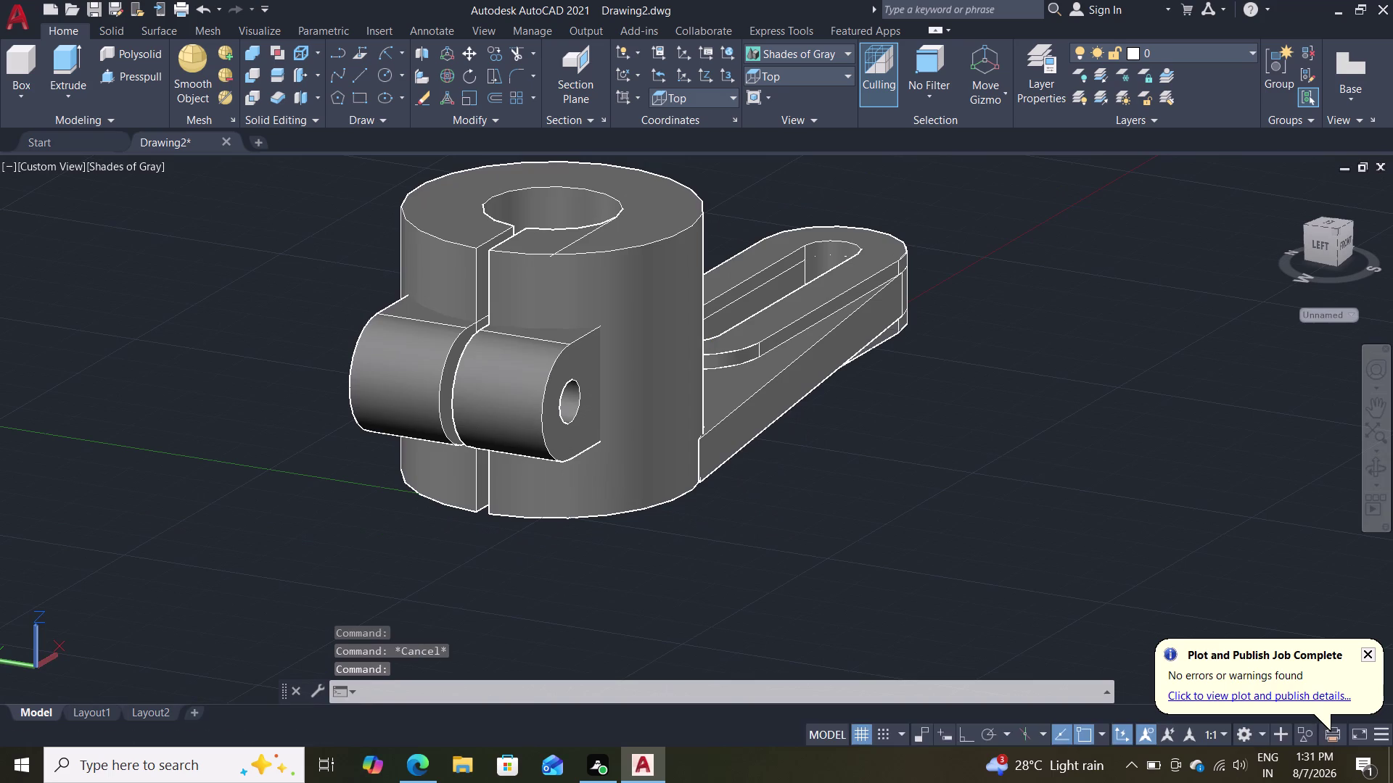
middle_click(15, 273)
middle_drag(147, 338, 21, 296)
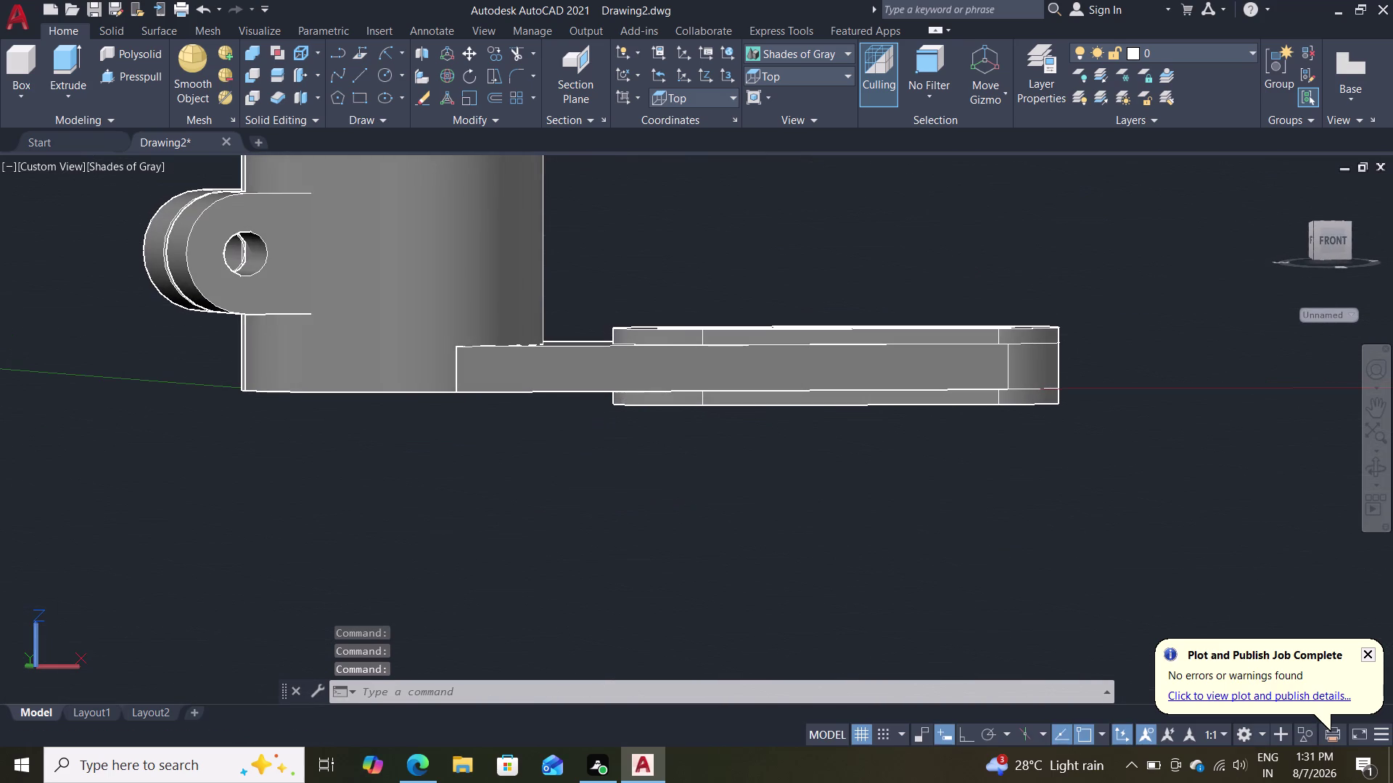
scroll(down, 3)
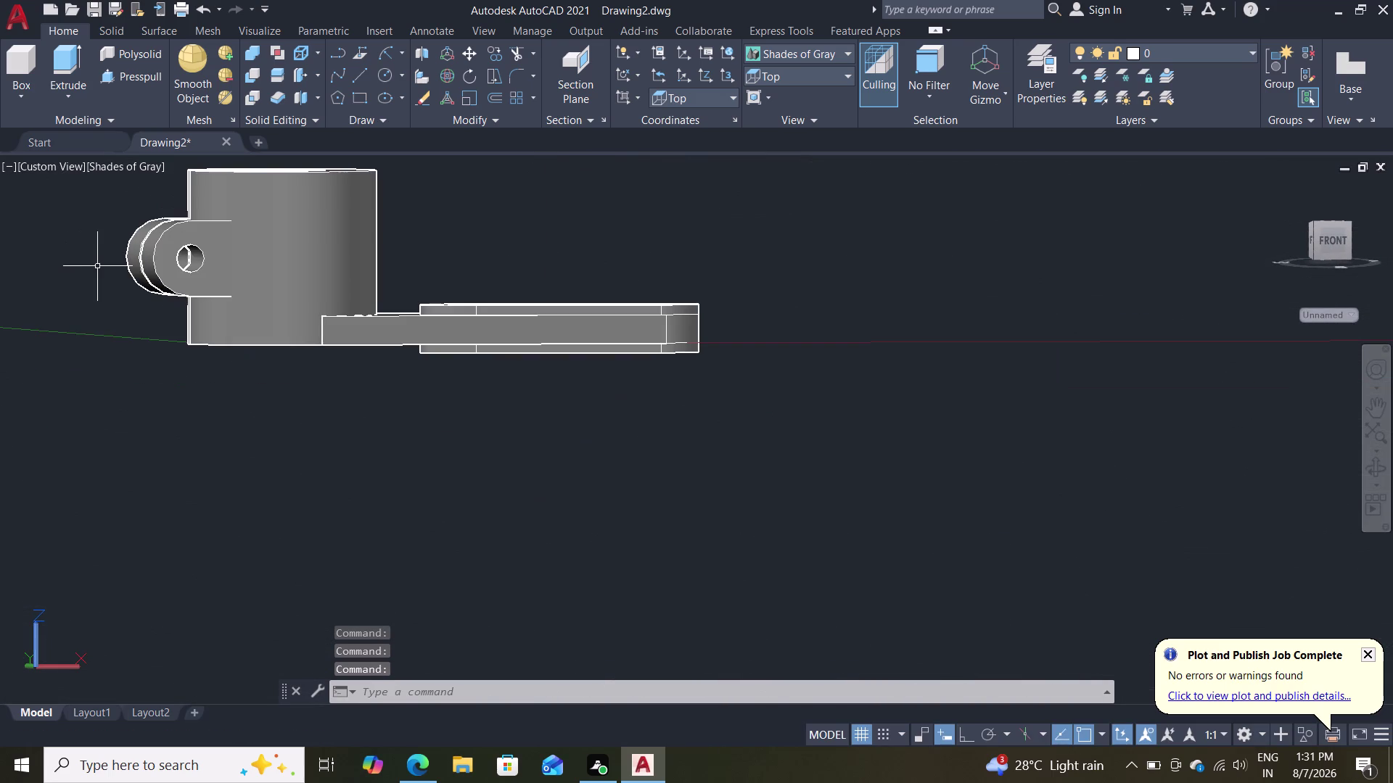
scroll(up, 3)
scroll(down, 3)
middle_drag(823, 230, 761, 339)
middle_drag(850, 200, 851, 200)
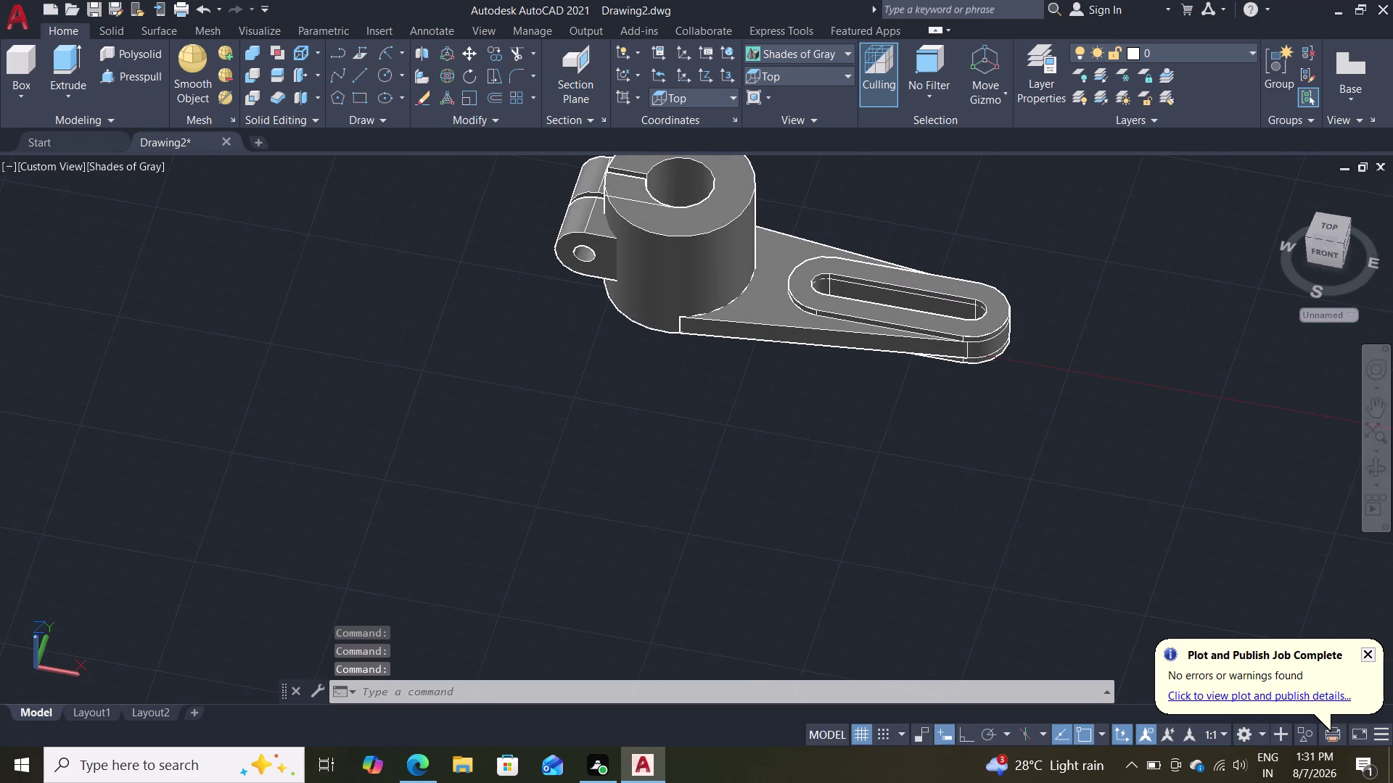
middle_drag(852, 200, 845, 274)
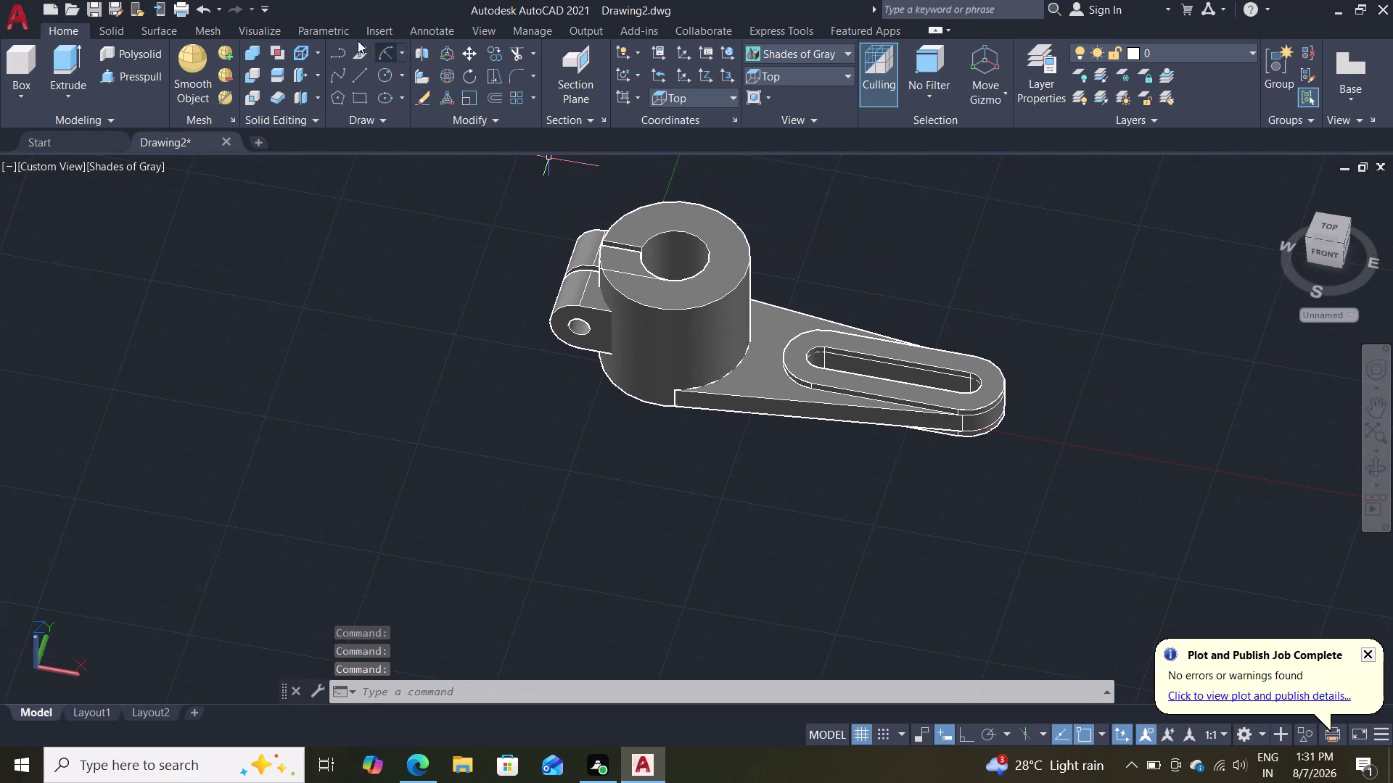
click(250, 47)
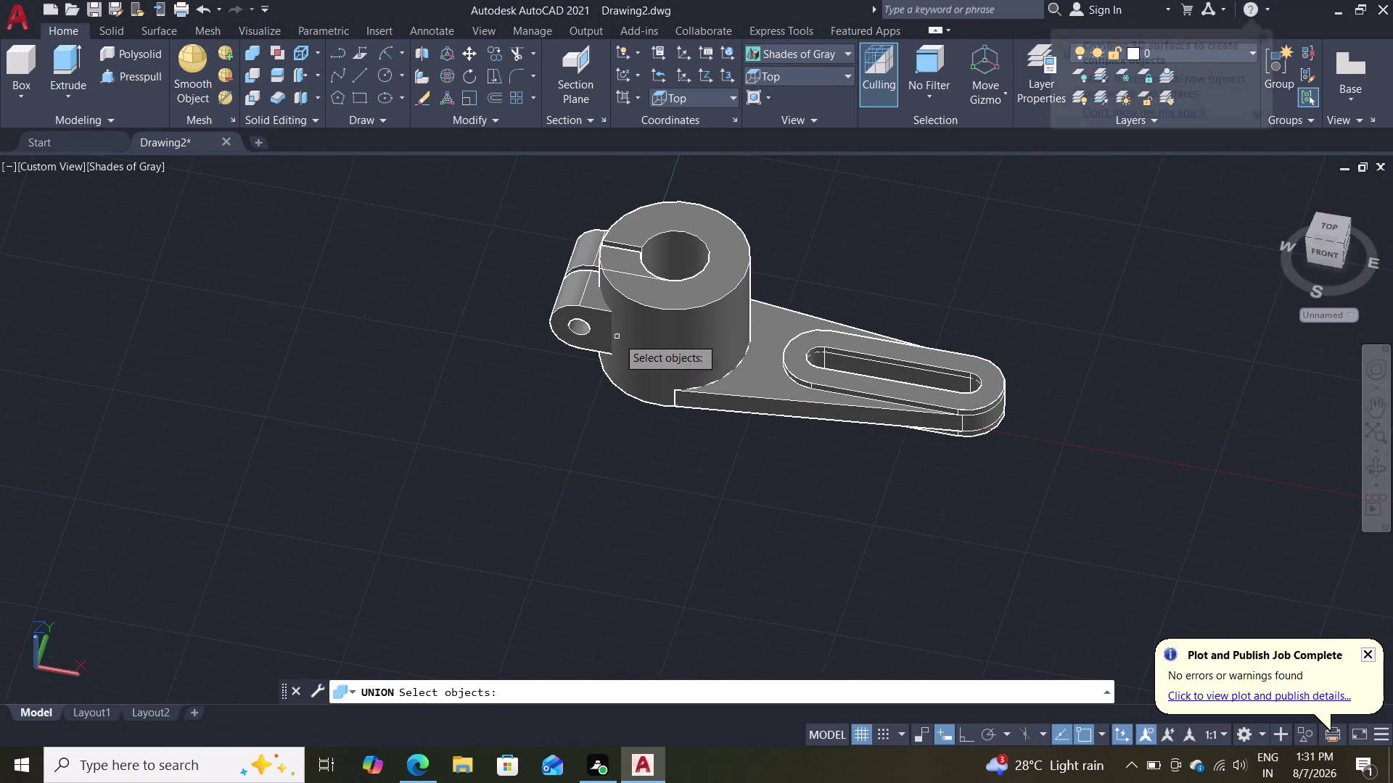
Union the cylinder, both hinge tabs and the slotted arm into one solid.
click(631, 335)
click(557, 319)
click(577, 244)
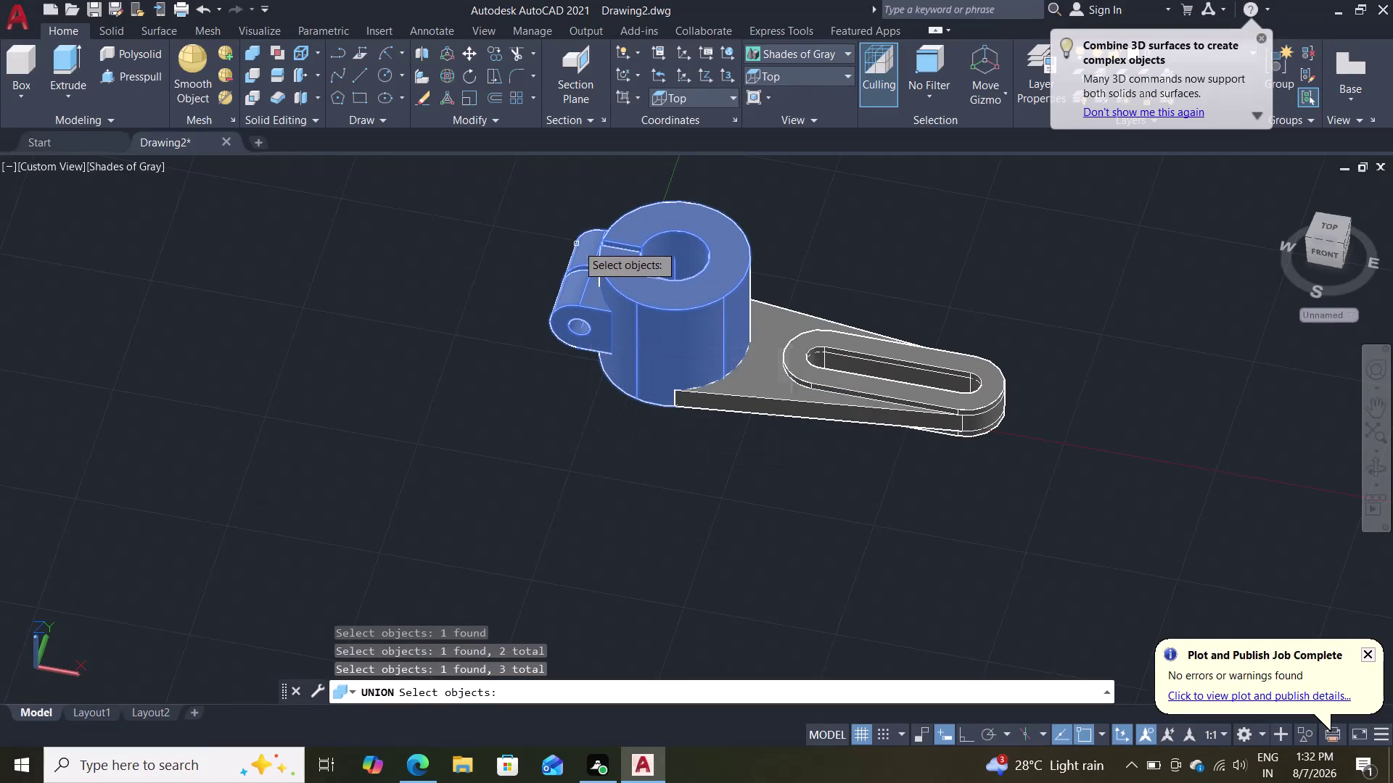
click(780, 358)
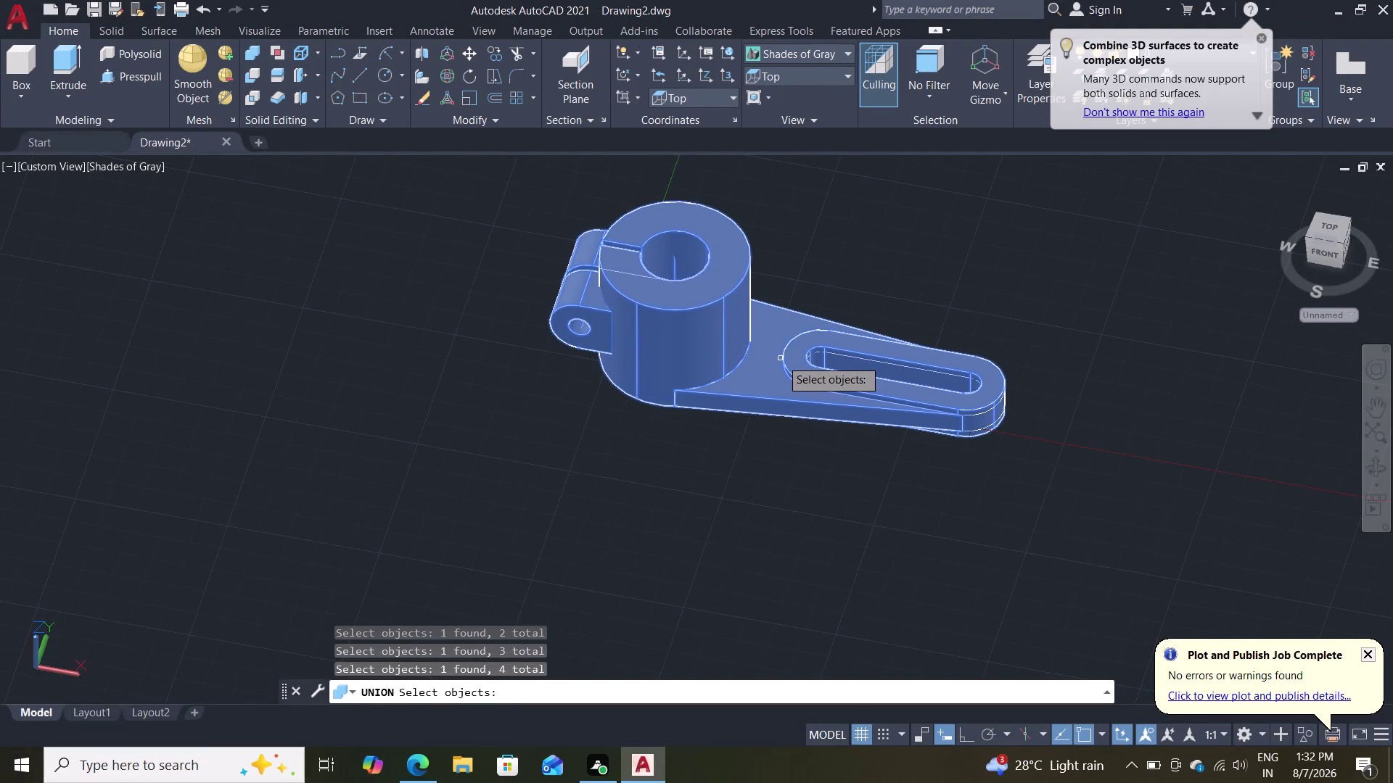
key(Return)
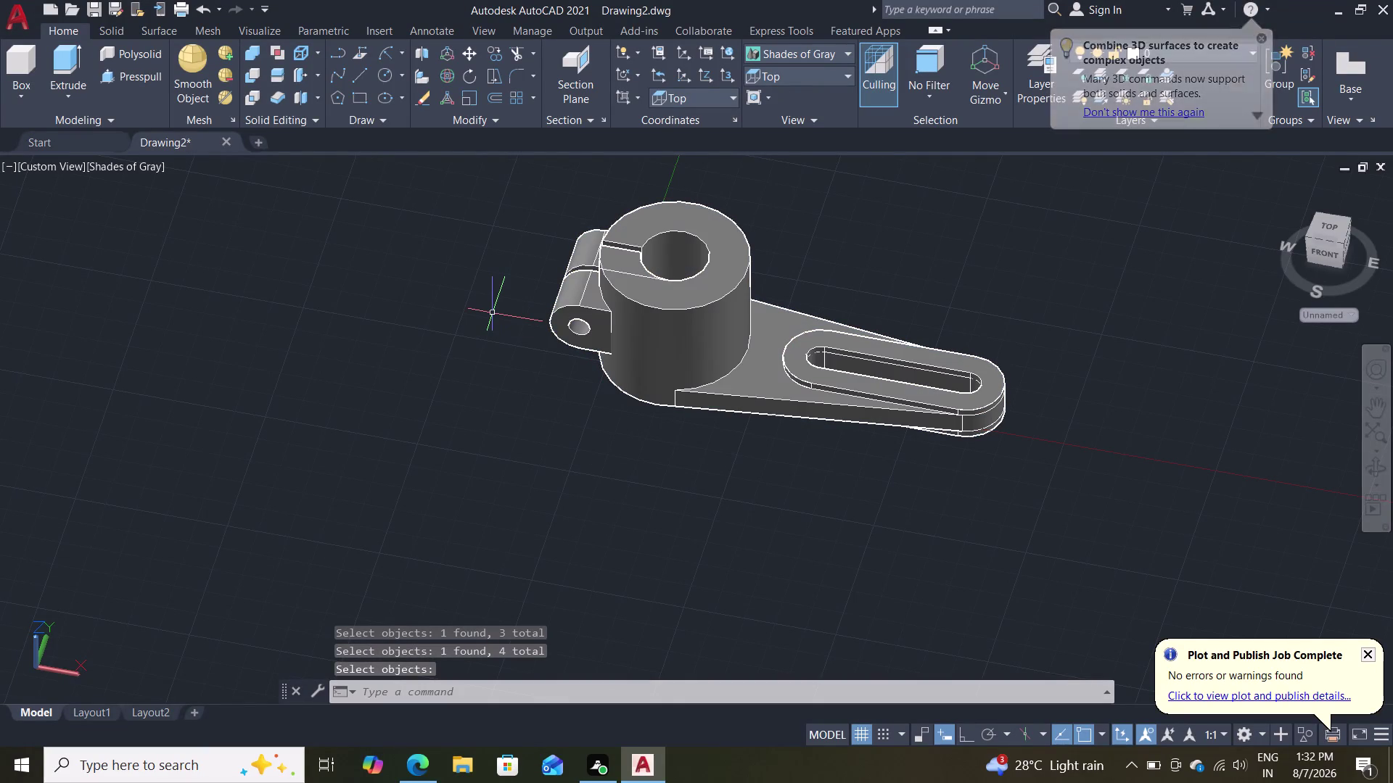
key(m)
key(Return)
Move the merged clamp aside to a new position.
click(747, 393)
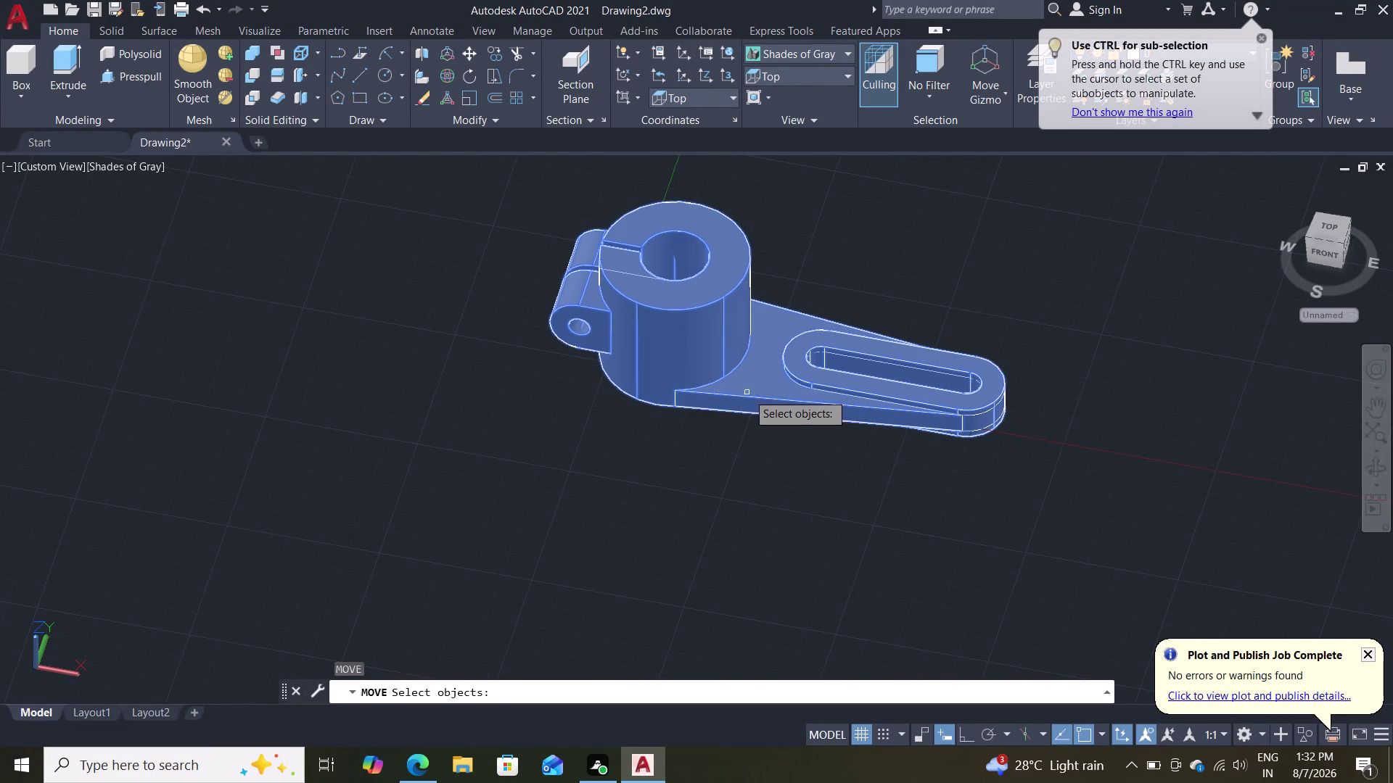
key(Return)
click(776, 343)
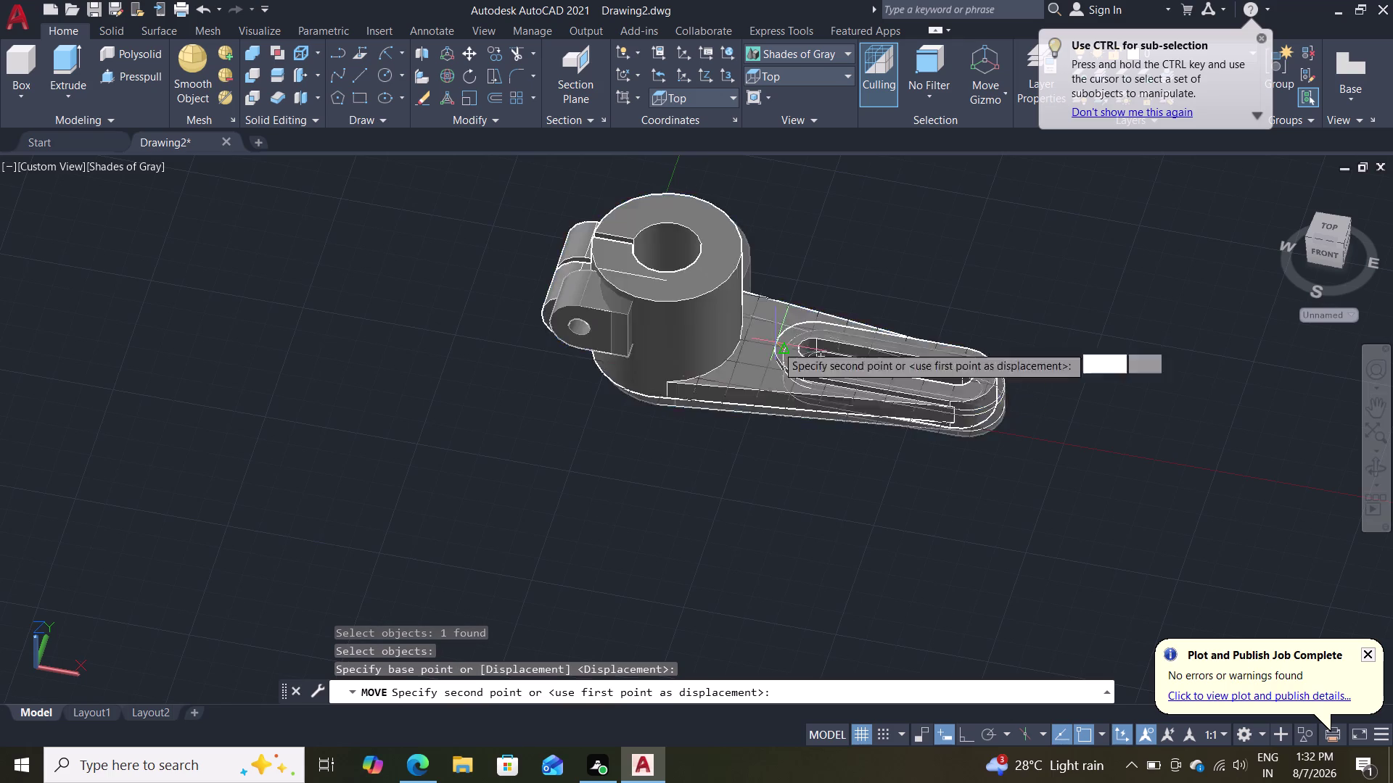
click(683, 527)
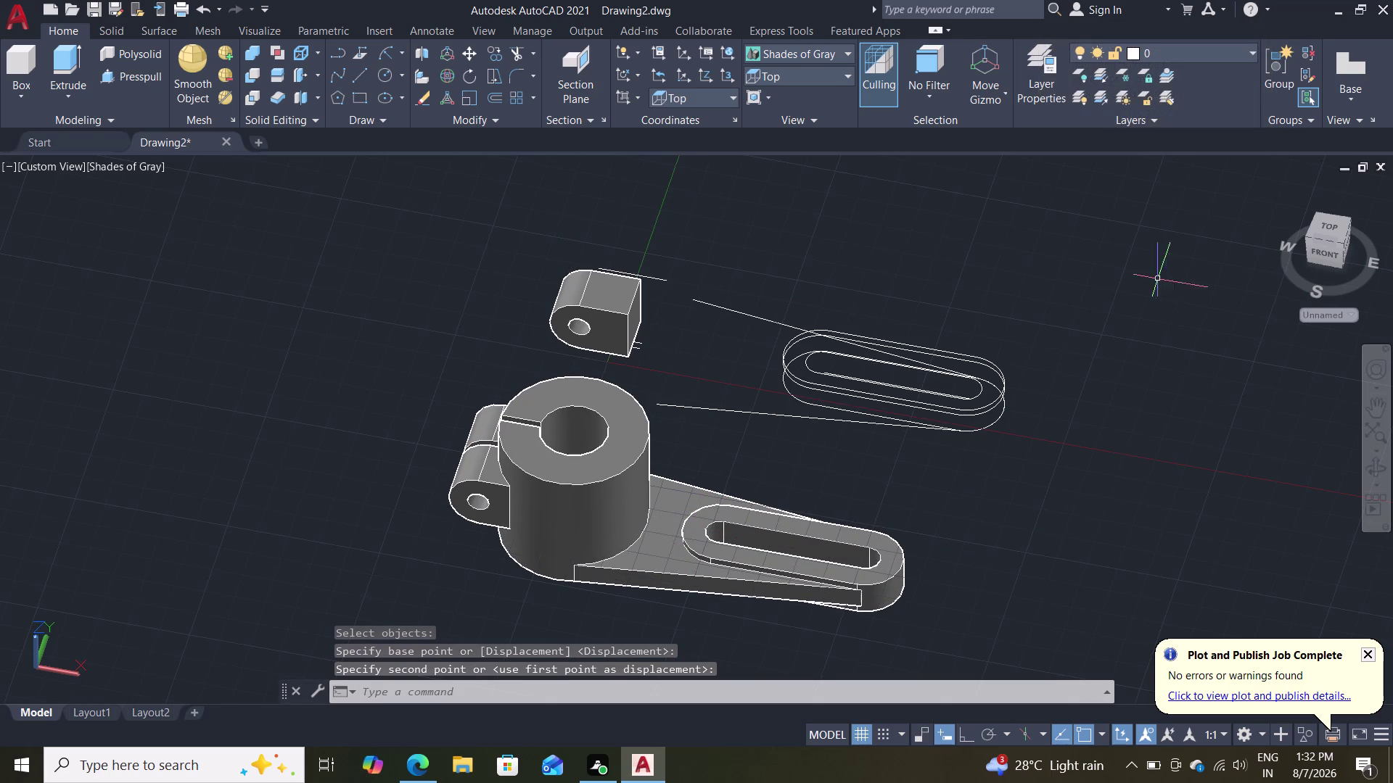
Erase the leftover tab and slot outlines and the long stray line.
drag(1093, 427, 1017, 456)
drag(1011, 454, 994, 446)
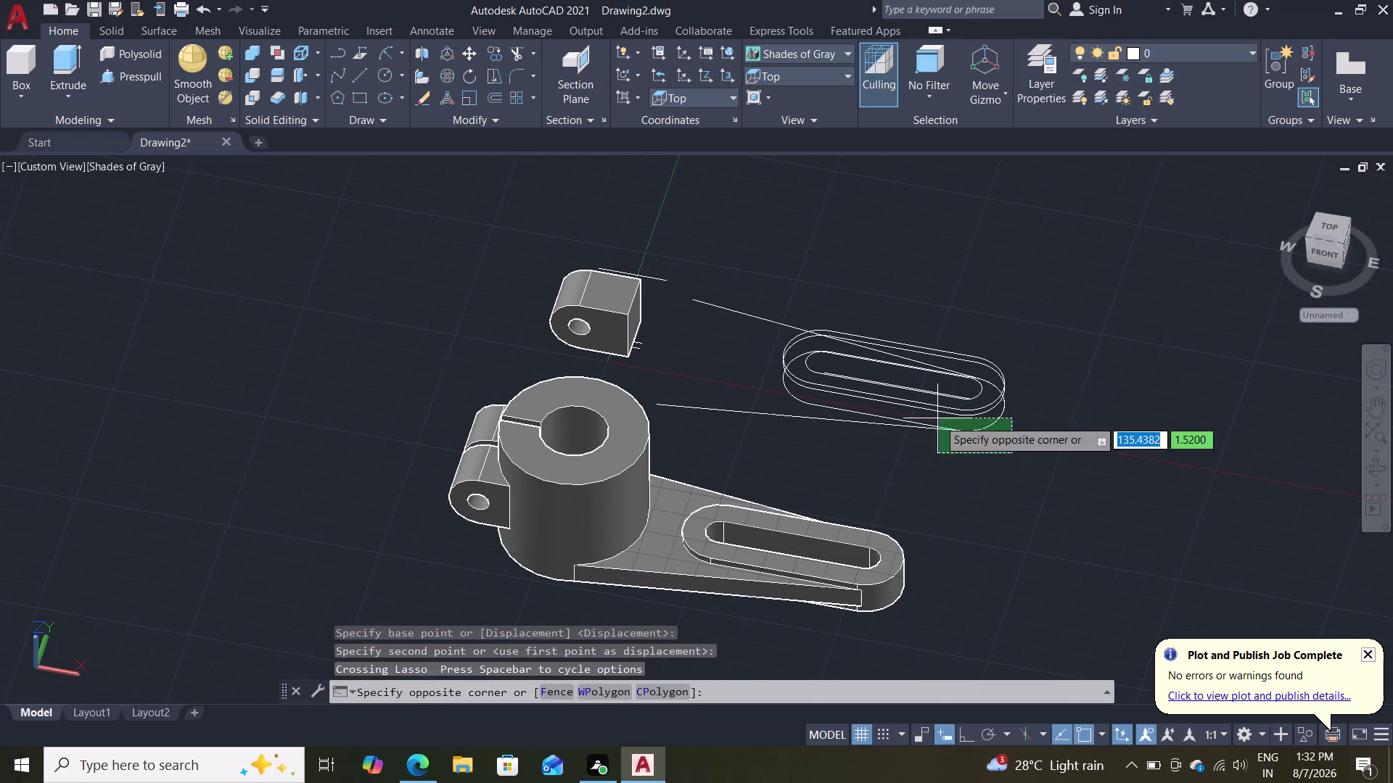
drag(1077, 381, 572, 299)
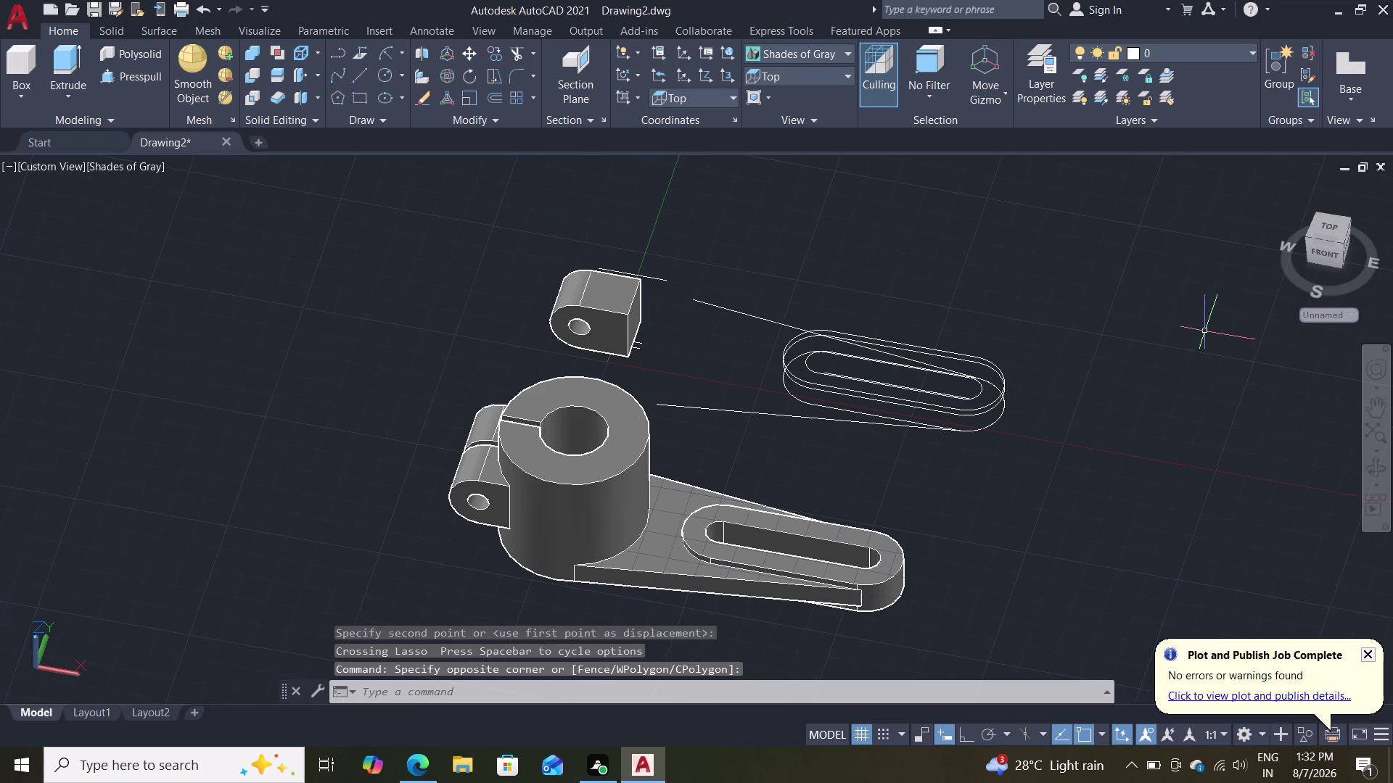
drag(1184, 336, 524, 304)
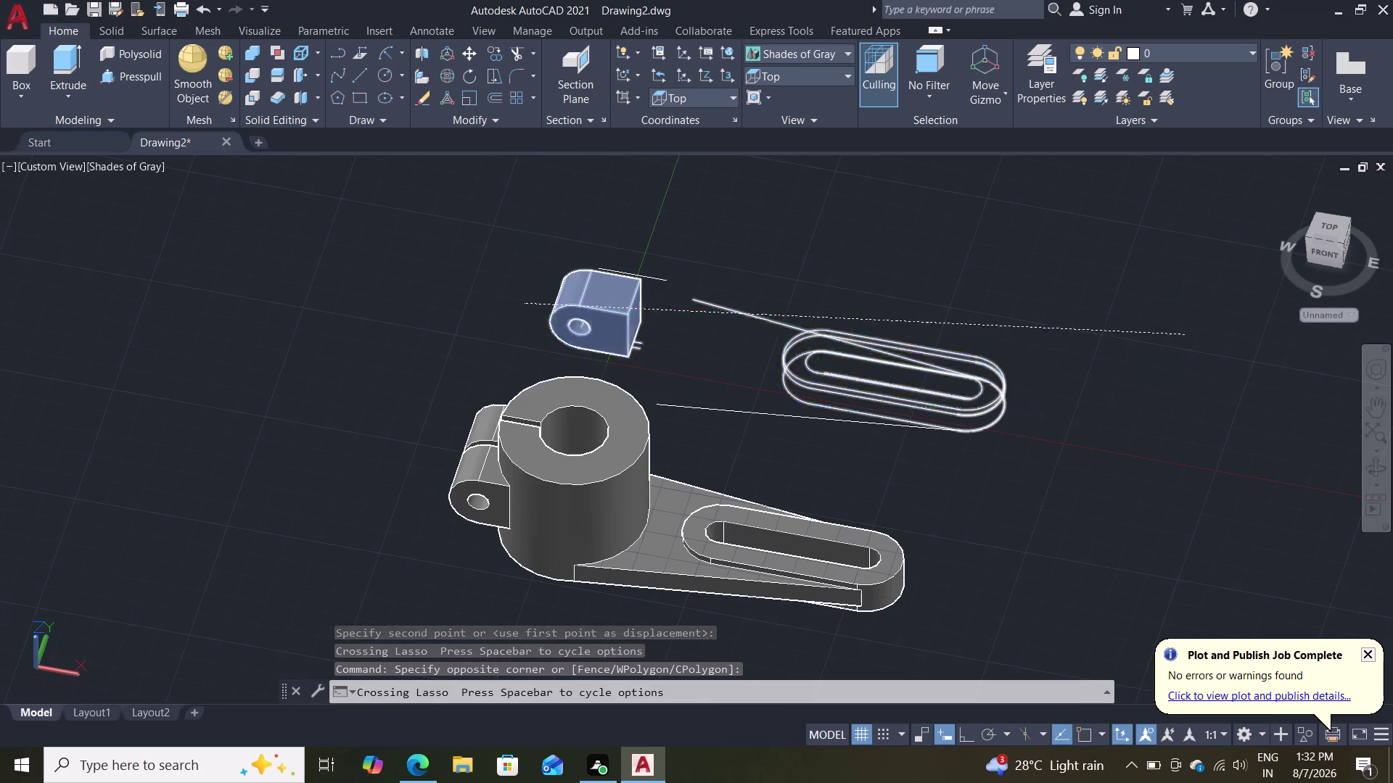
key(Delete)
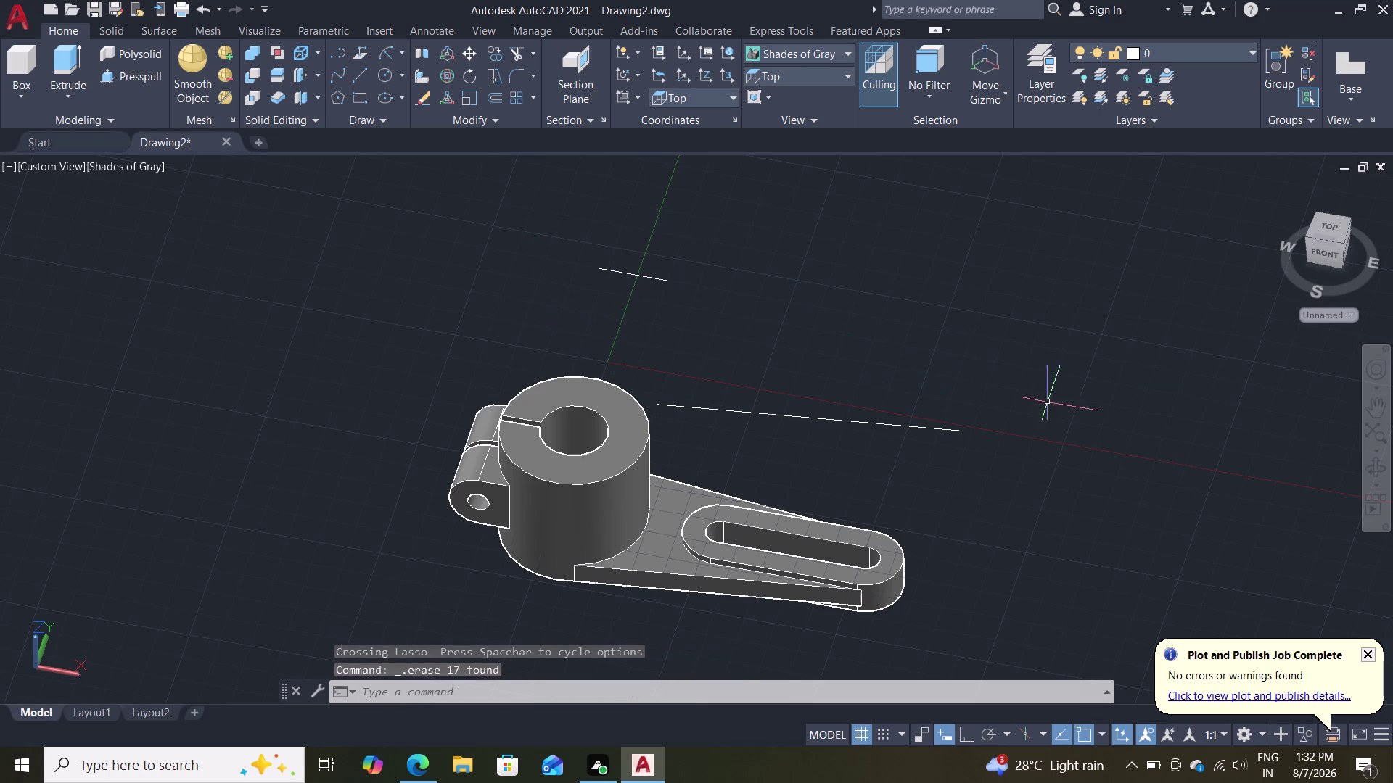
click(919, 428)
key(Delete)
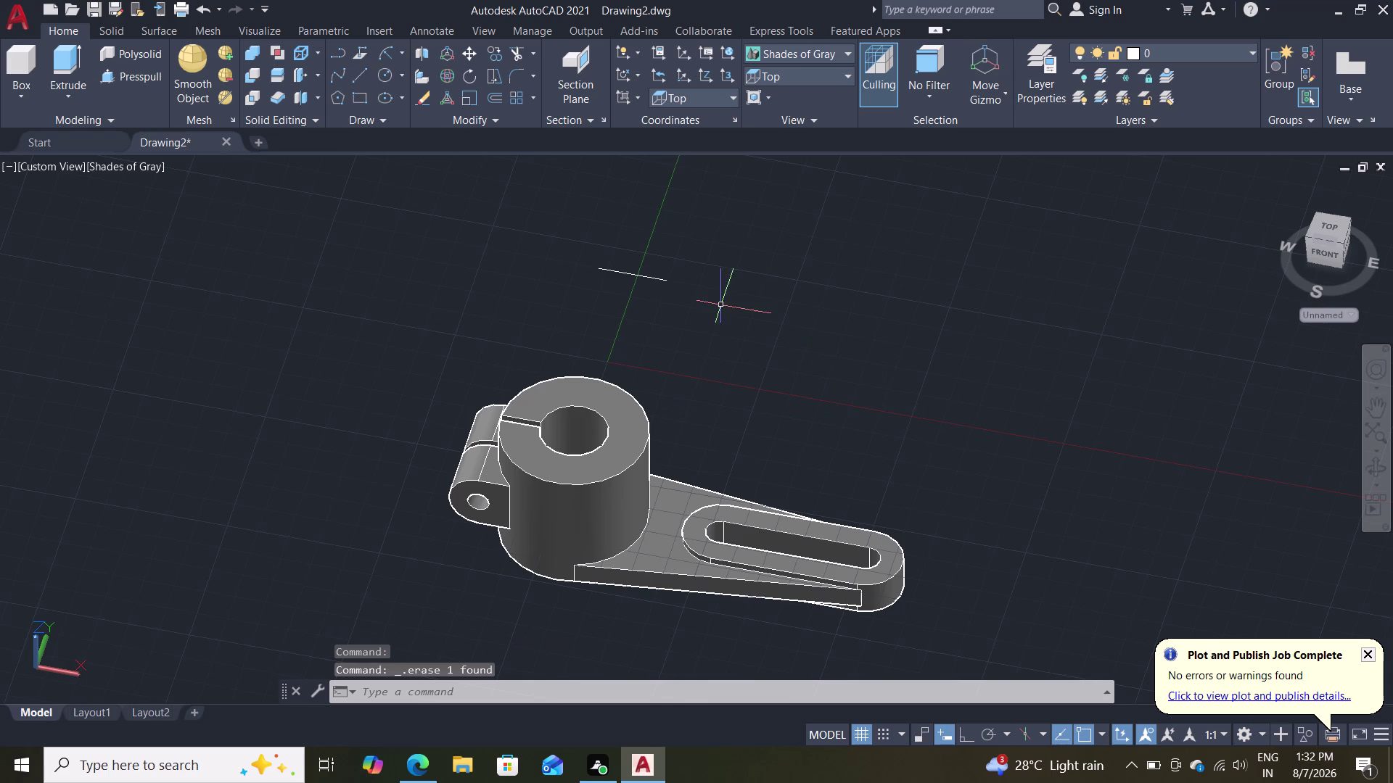
Erase the last stray line, then orbit and zoom to view the clamp from above and front.
click(659, 279)
key(Delete)
middle_drag(812, 393, 1054, 302)
scroll(up, 3)
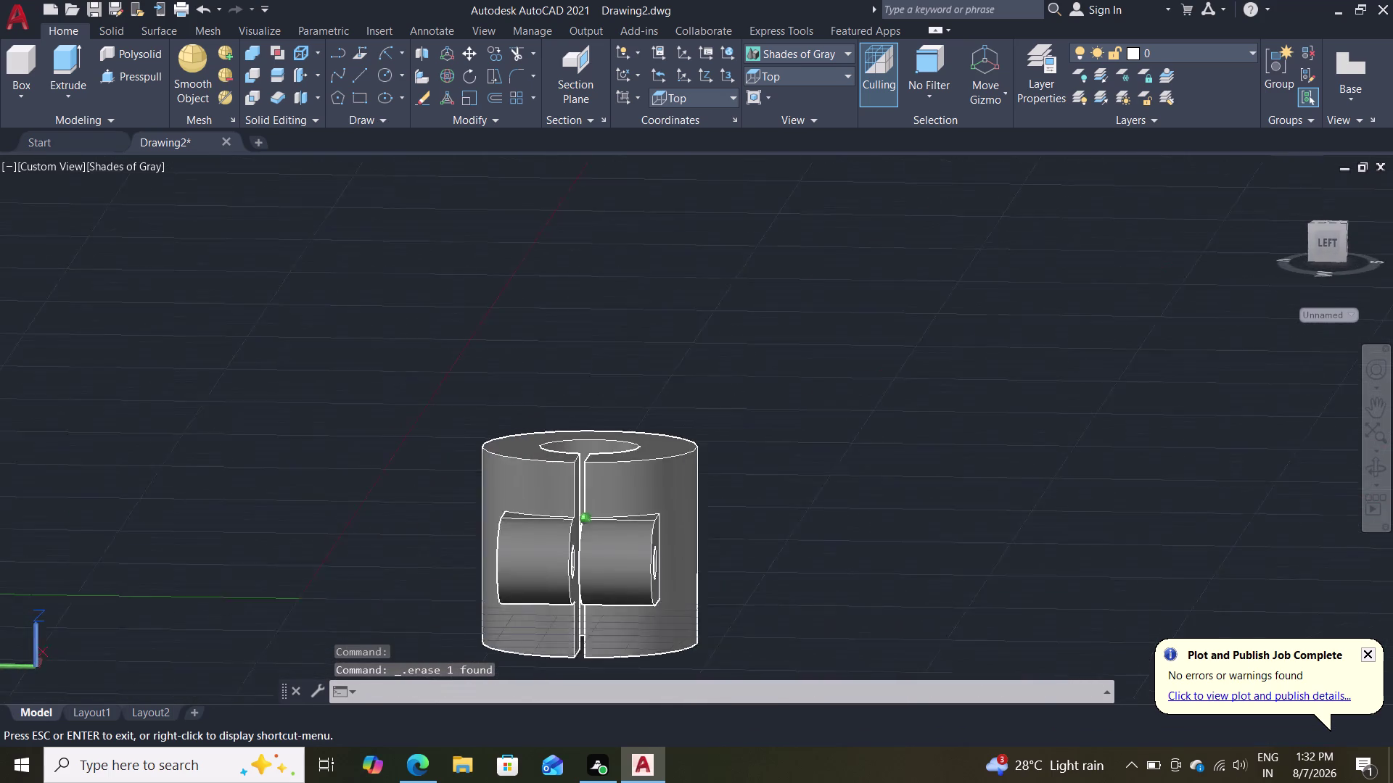
middle_drag(1055, 302, 891, 420)
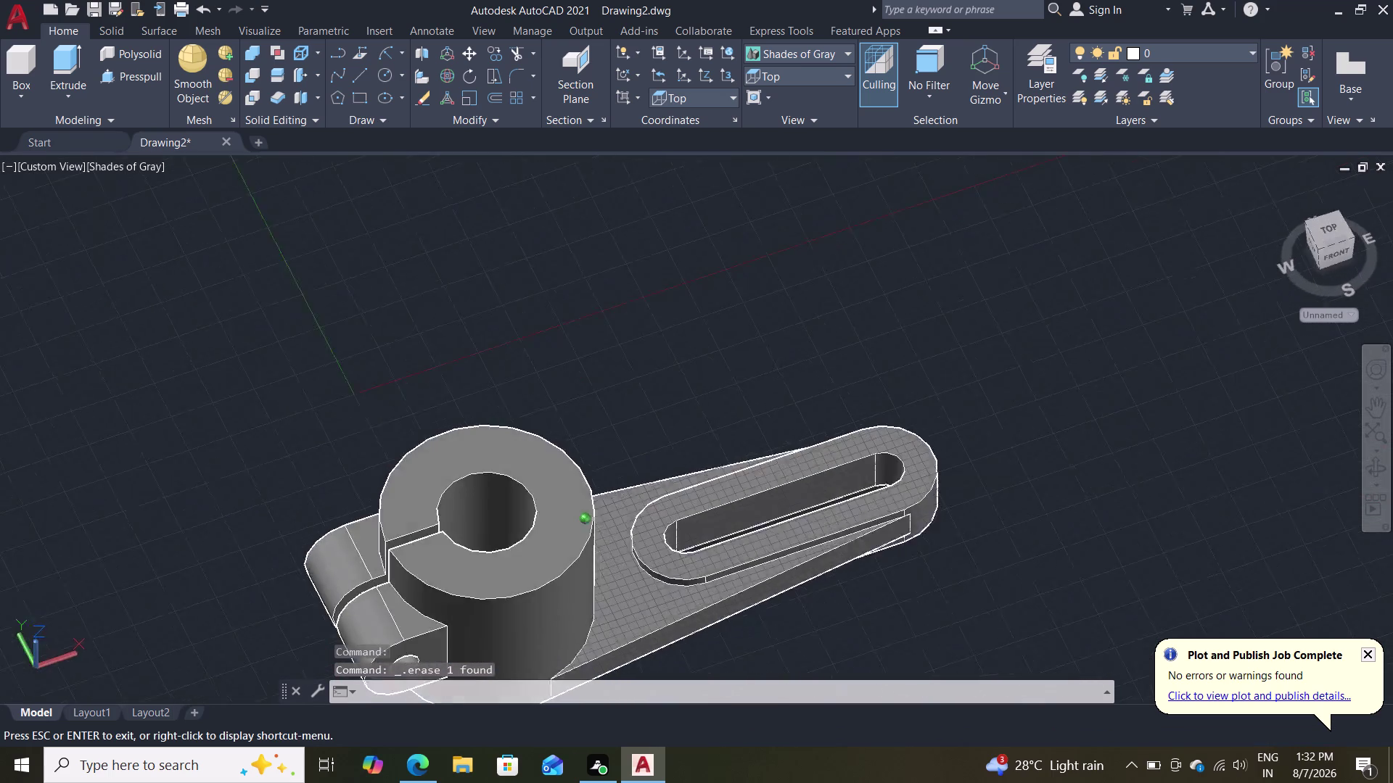
middle_drag(891, 420, 823, 344)
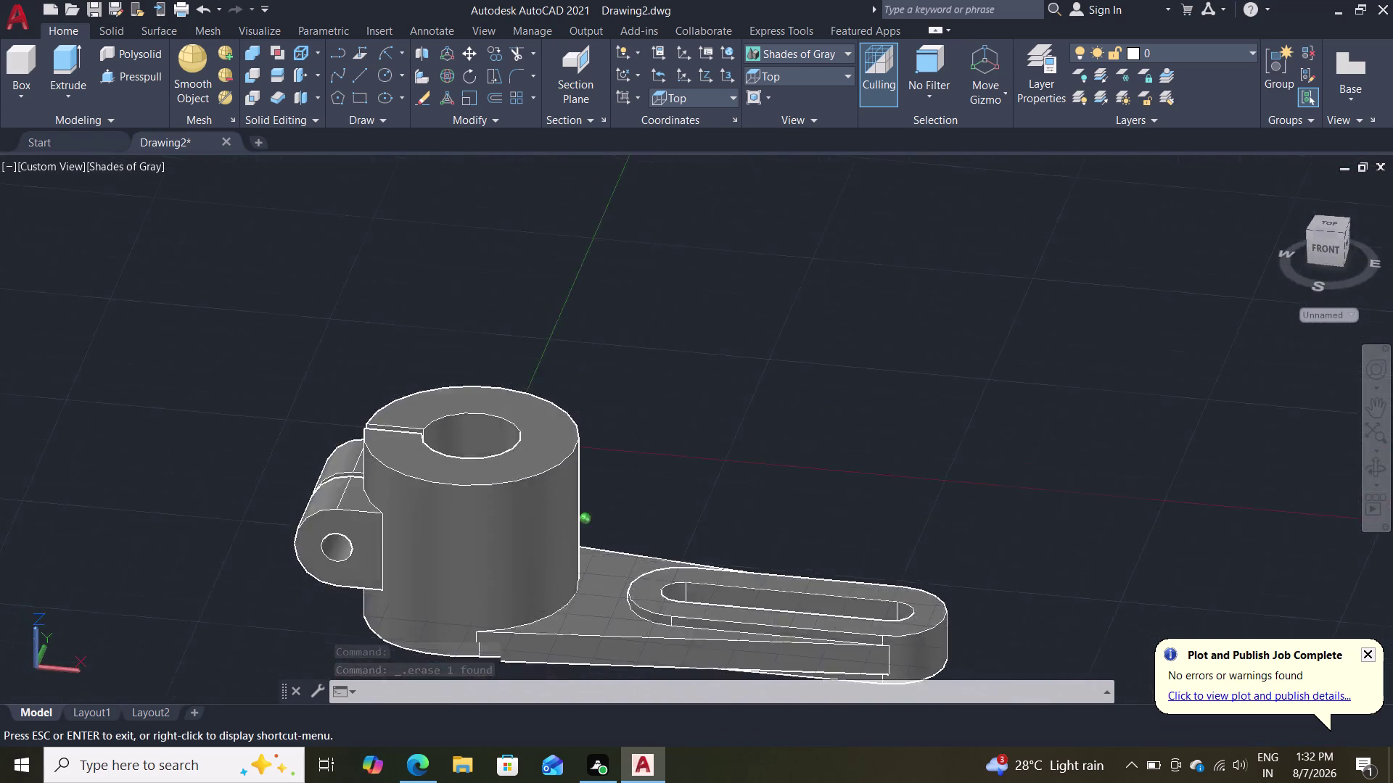
middle_drag(822, 344, 833, 306)
scroll(down, 3)
scroll(up, 3)
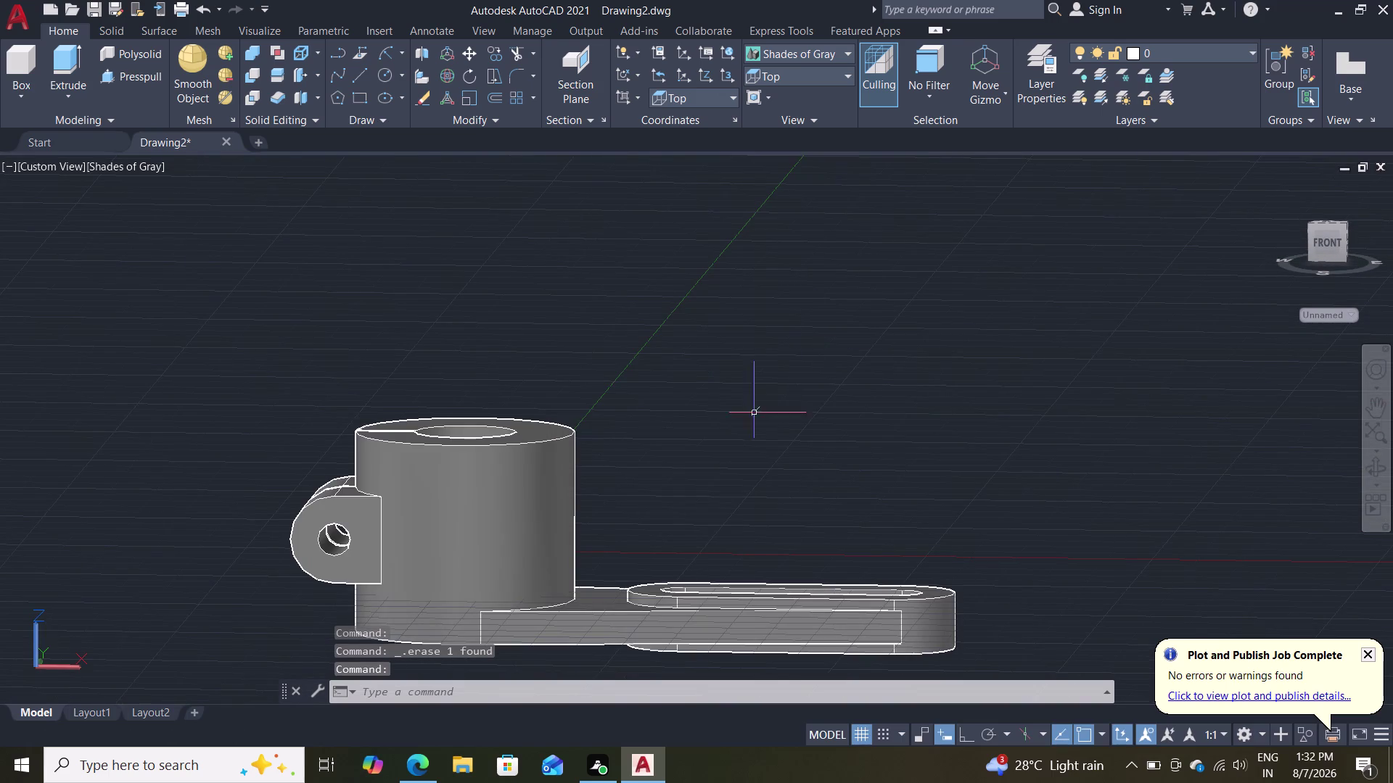
middle_drag(755, 391, 793, 296)
scroll(up, 3)
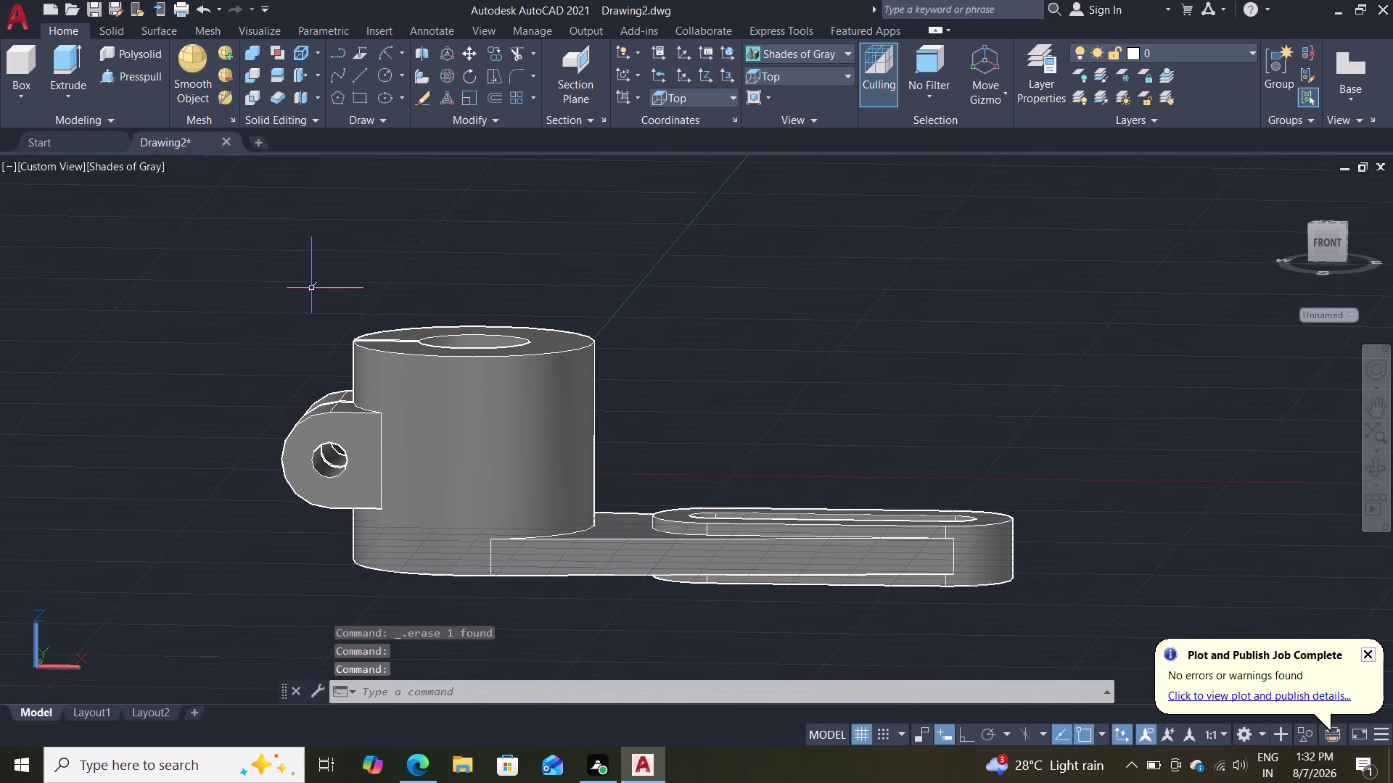
click(17, 4)
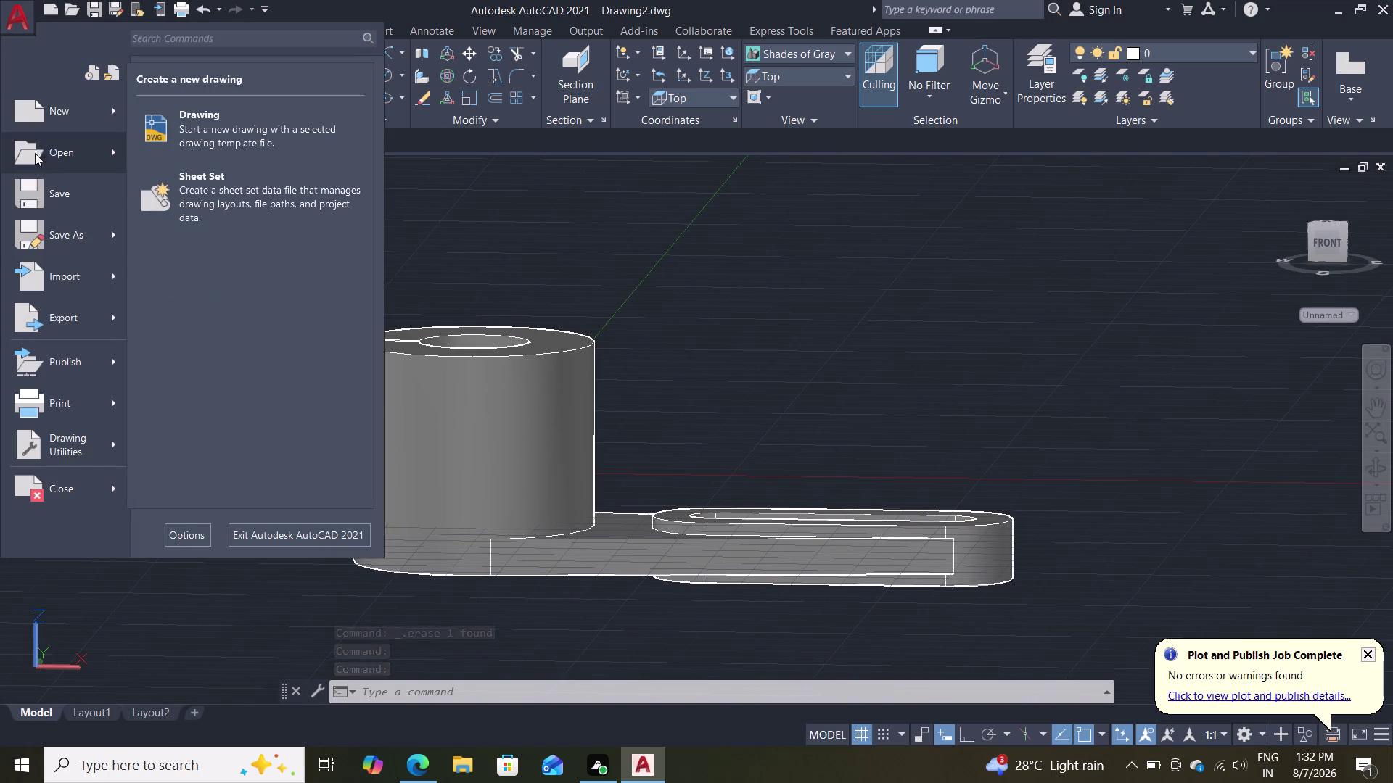
Save As 'ortho 12', correcting the mistyped 'ortho 13' before saving.
click(30, 247)
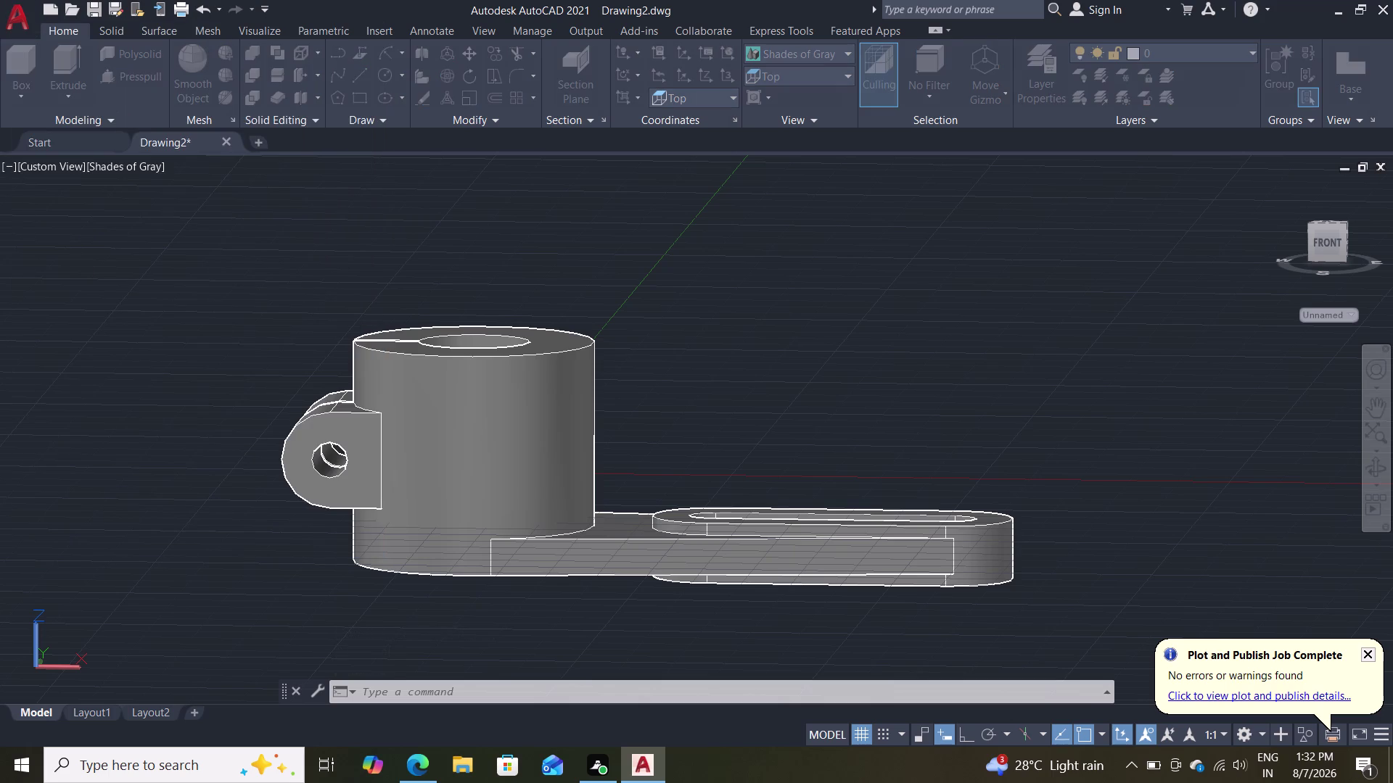
text(or)
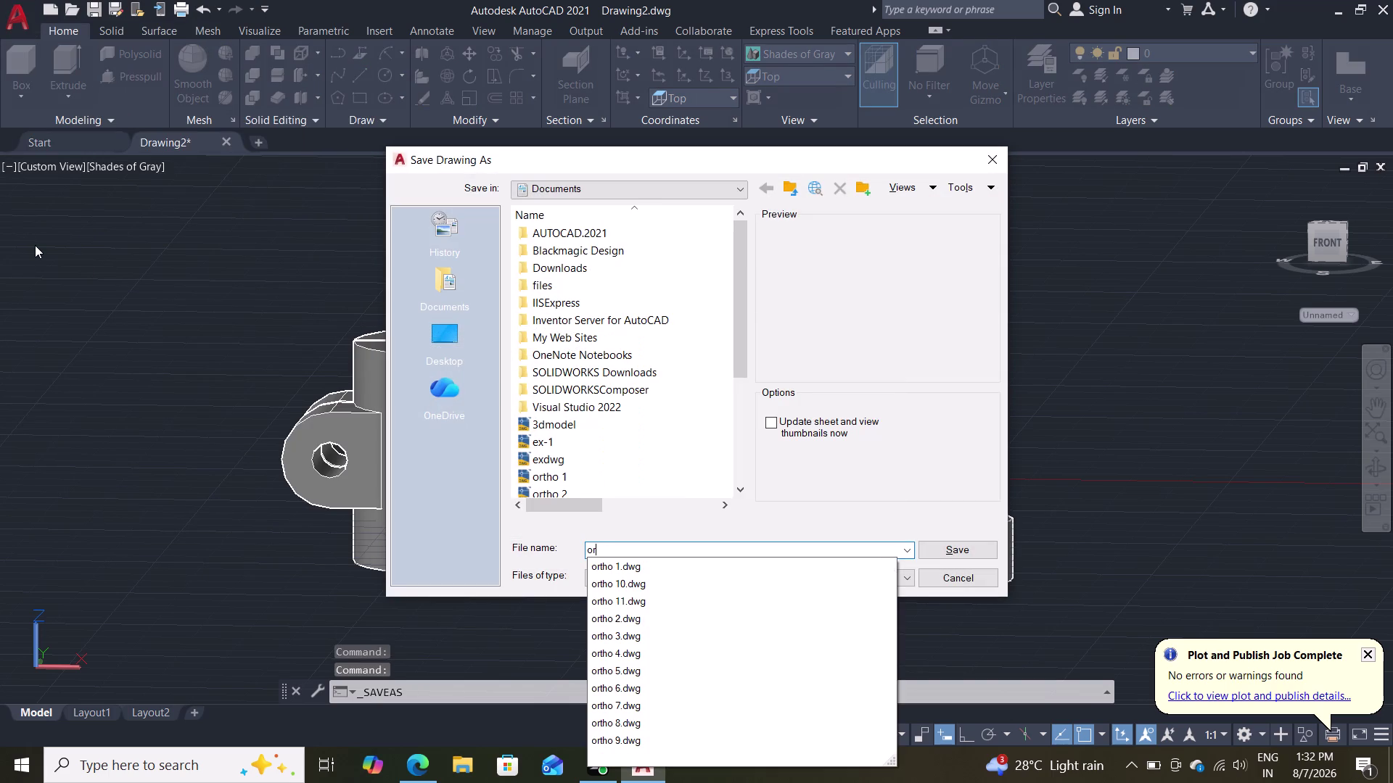
text(tho 13)
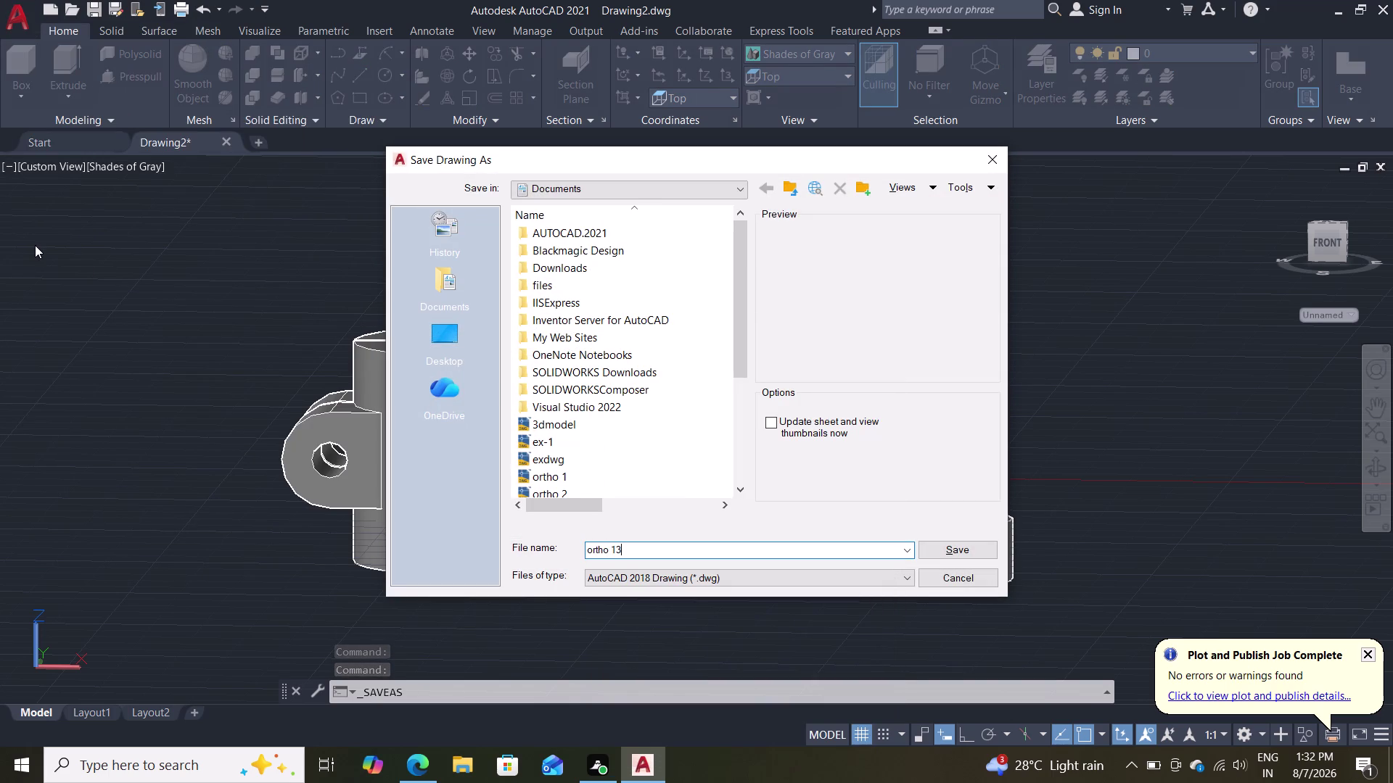
key(BackSpace)
key(2)
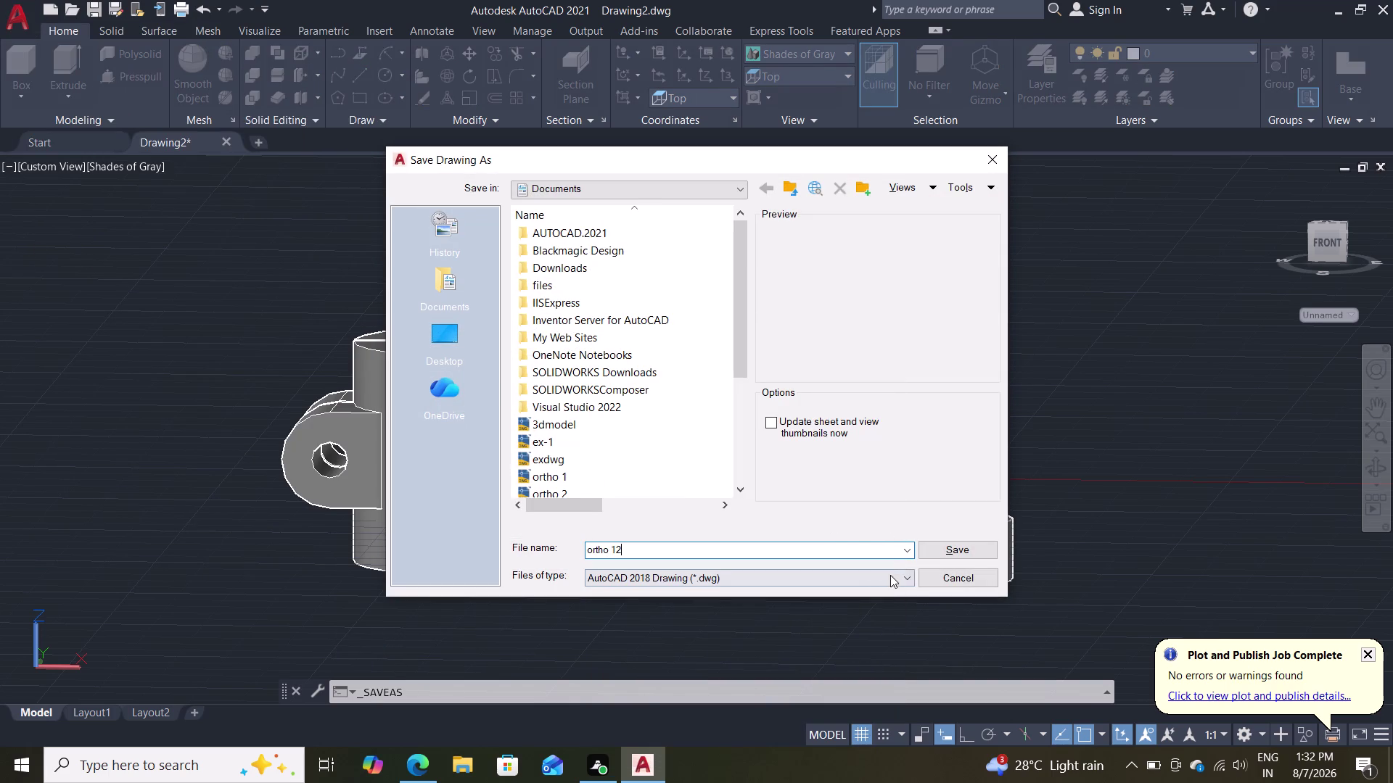
click(967, 552)
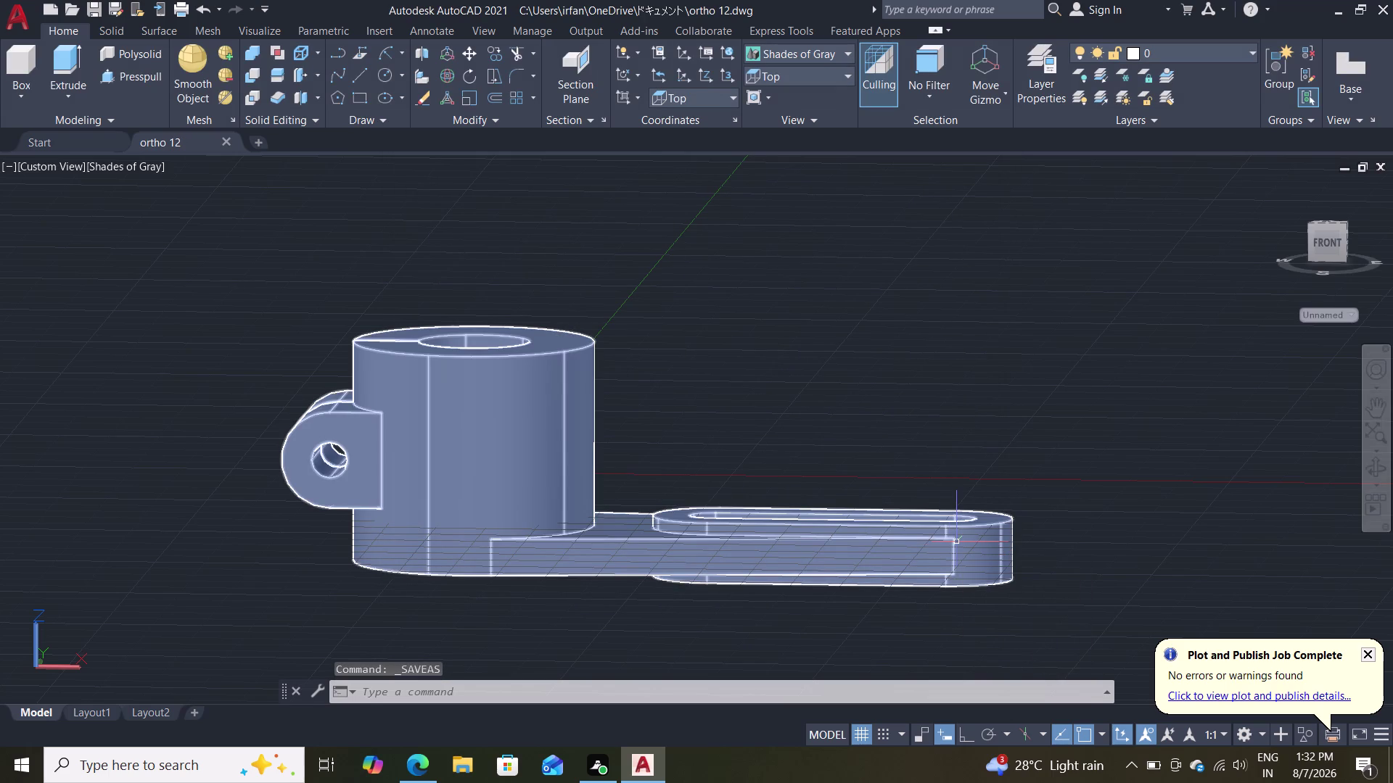
double_click(8, 10)
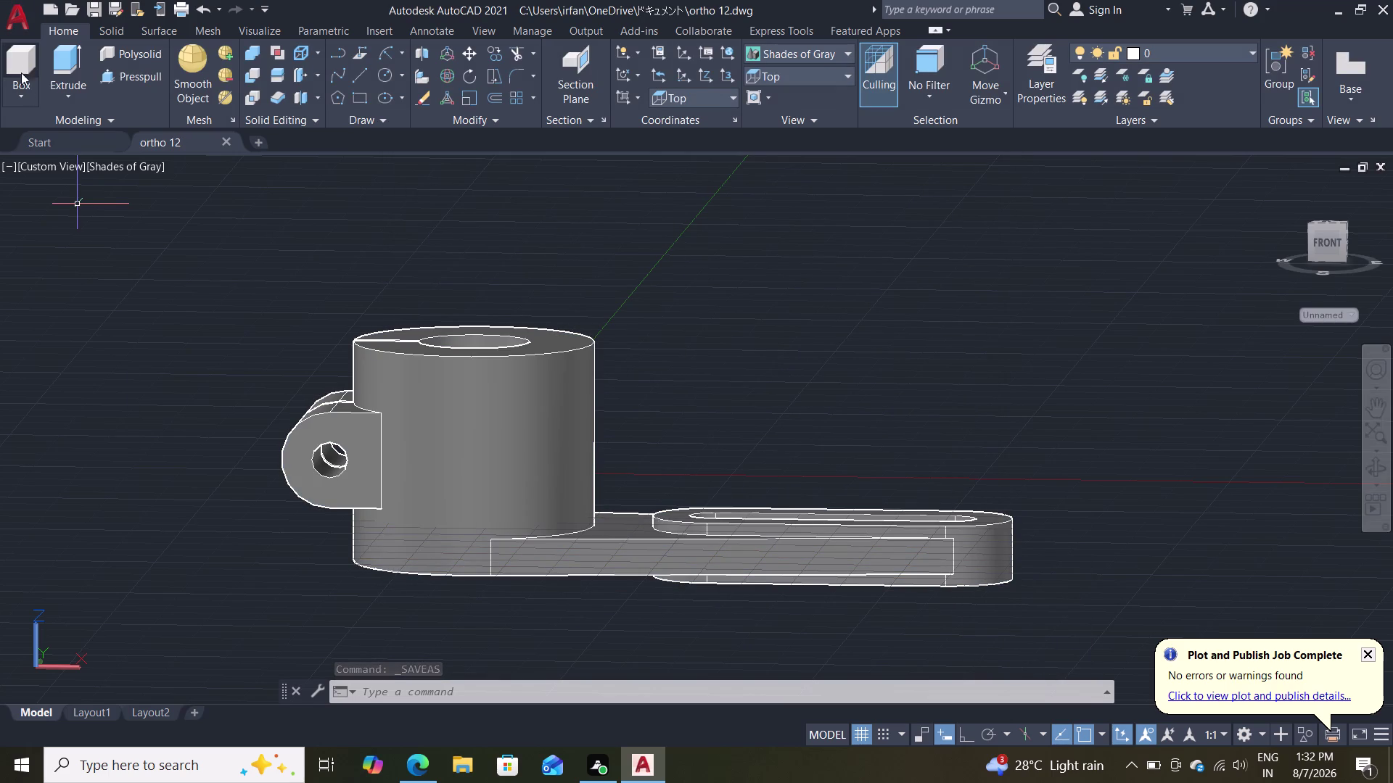